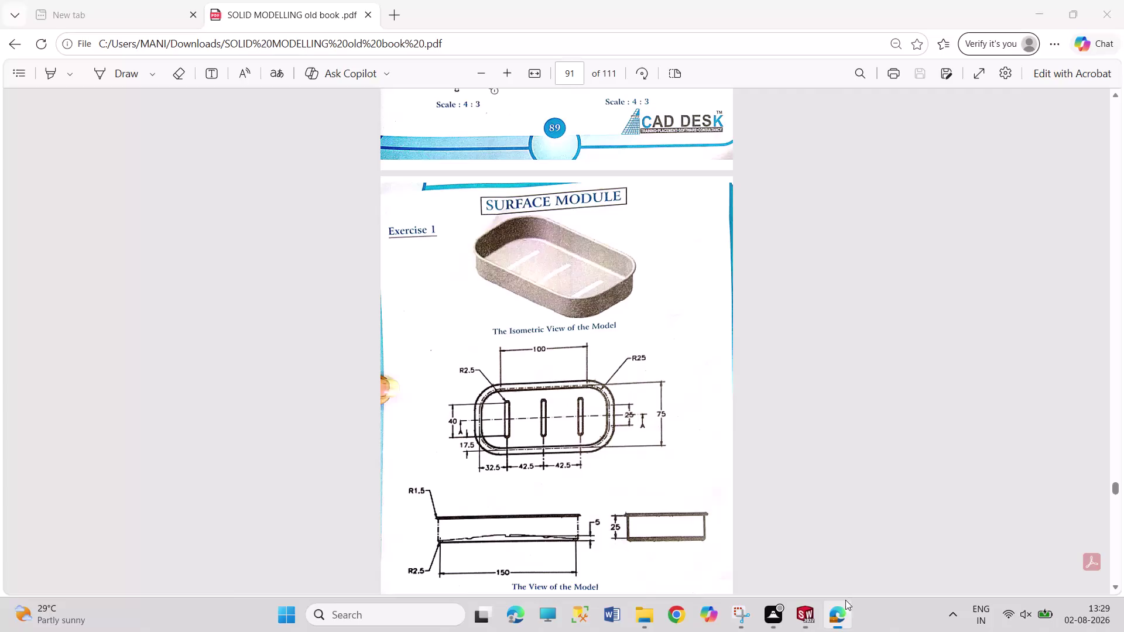
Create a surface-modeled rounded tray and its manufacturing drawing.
Close the eccentric sheave drawing, assembly and part, then start a new document.
click(1103, 8)
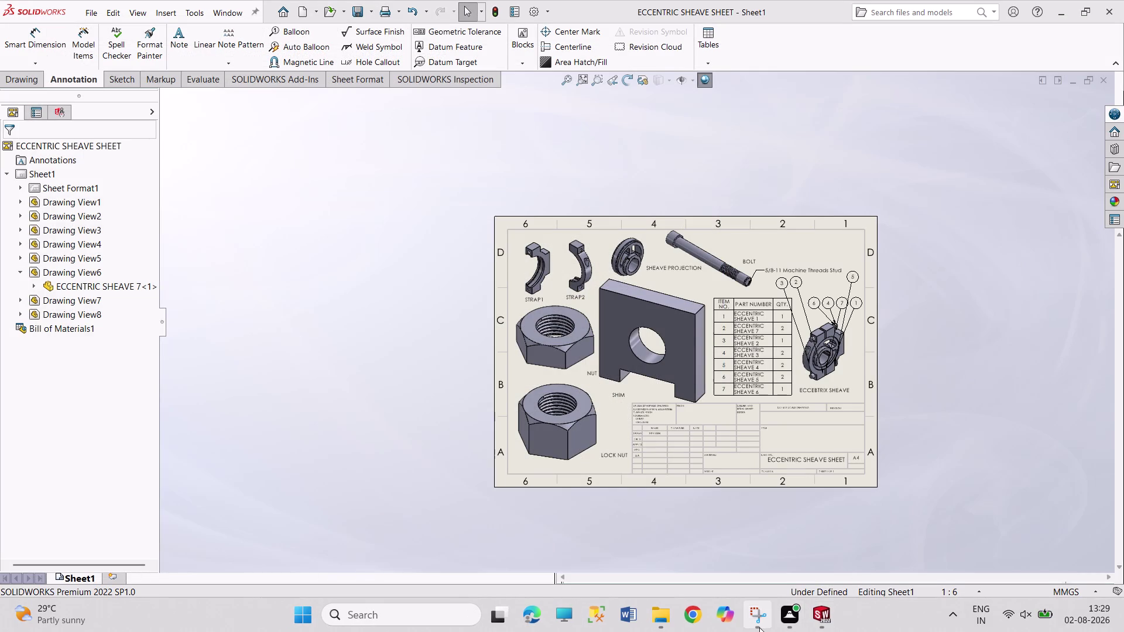
click(759, 627)
click(1001, 84)
click(1109, 78)
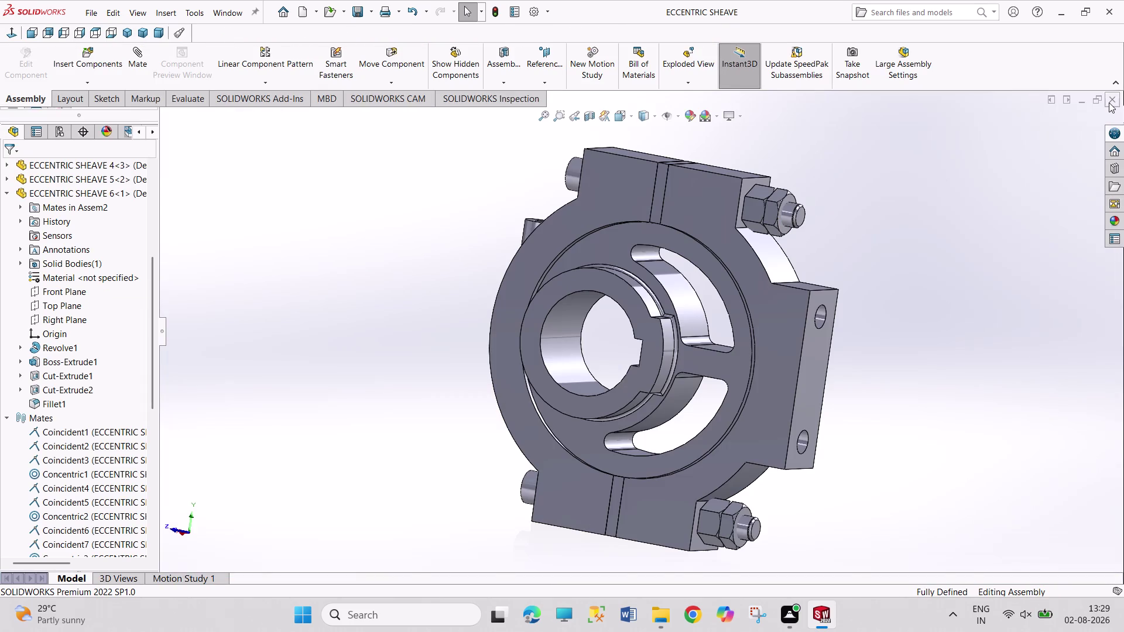
click(1108, 102)
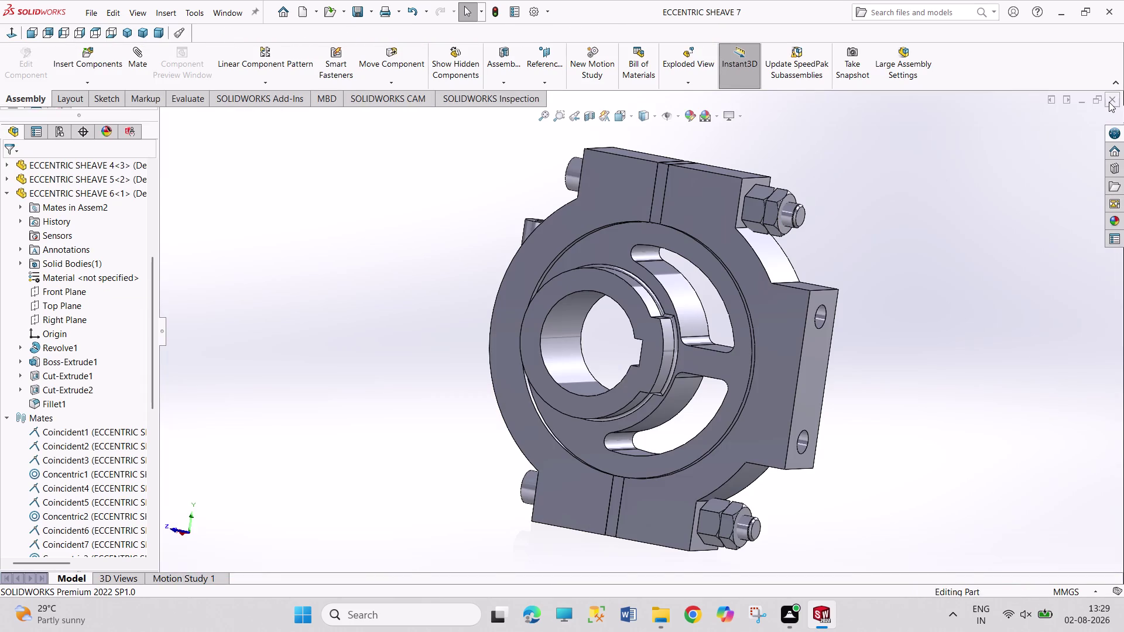
click(1108, 102)
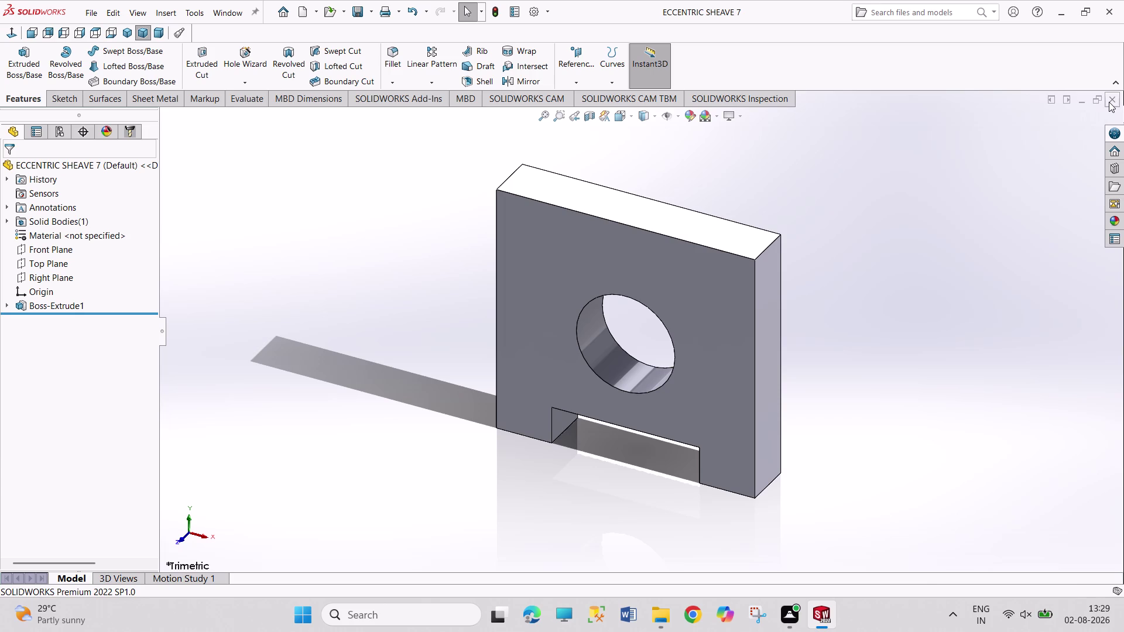
click(1108, 102)
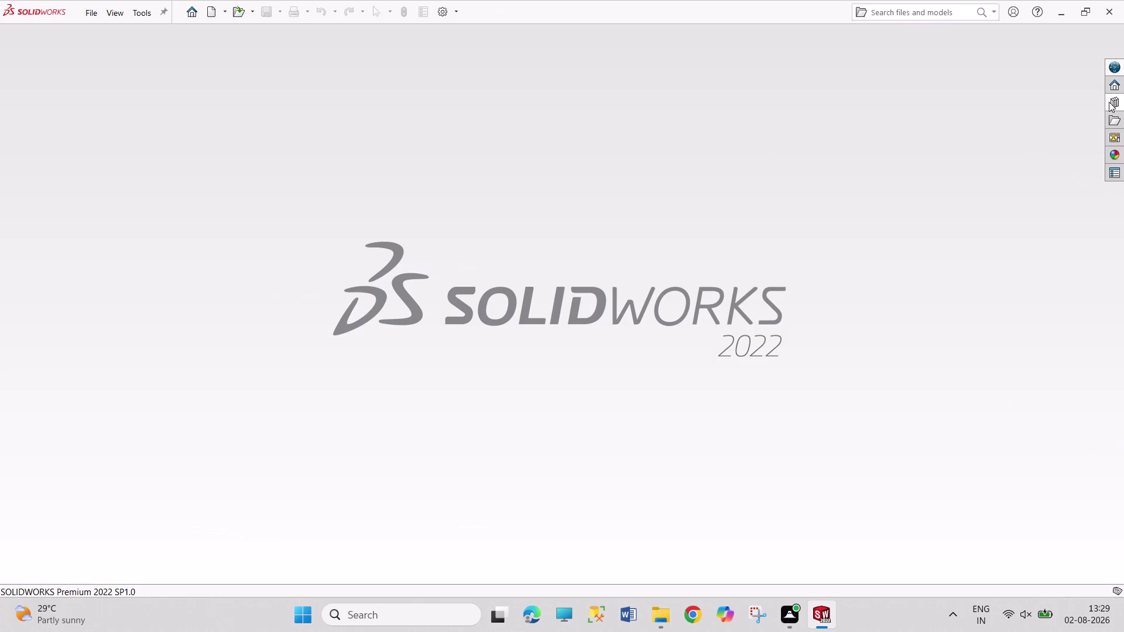
click(211, 15)
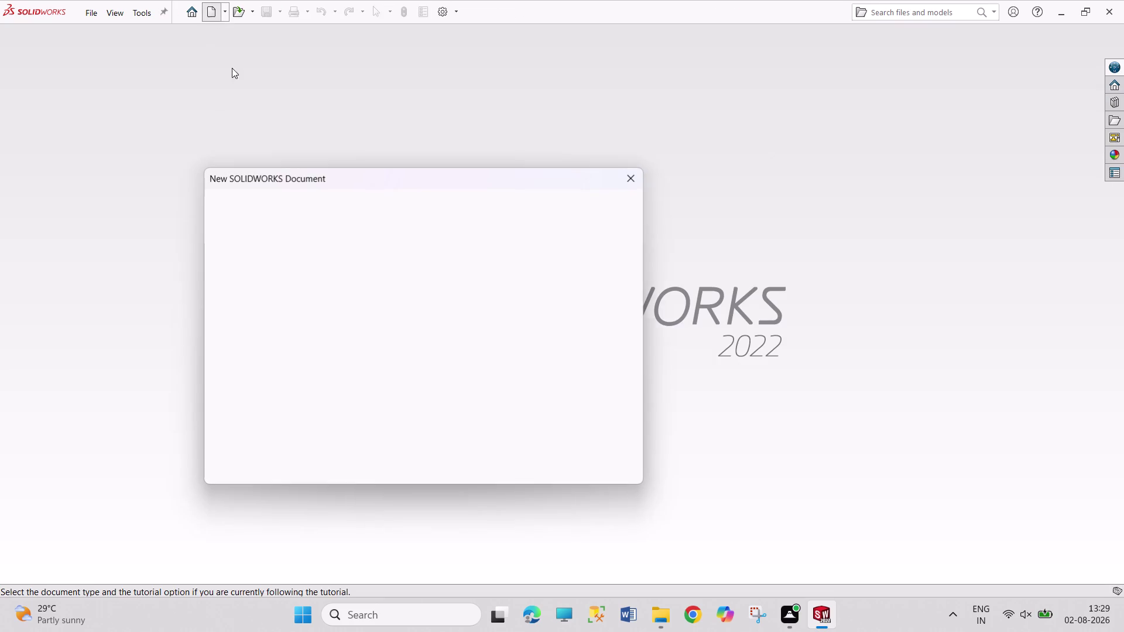
Create Part13 as a new part and begin a sketch on its Top Plane.
click(287, 292)
click(492, 459)
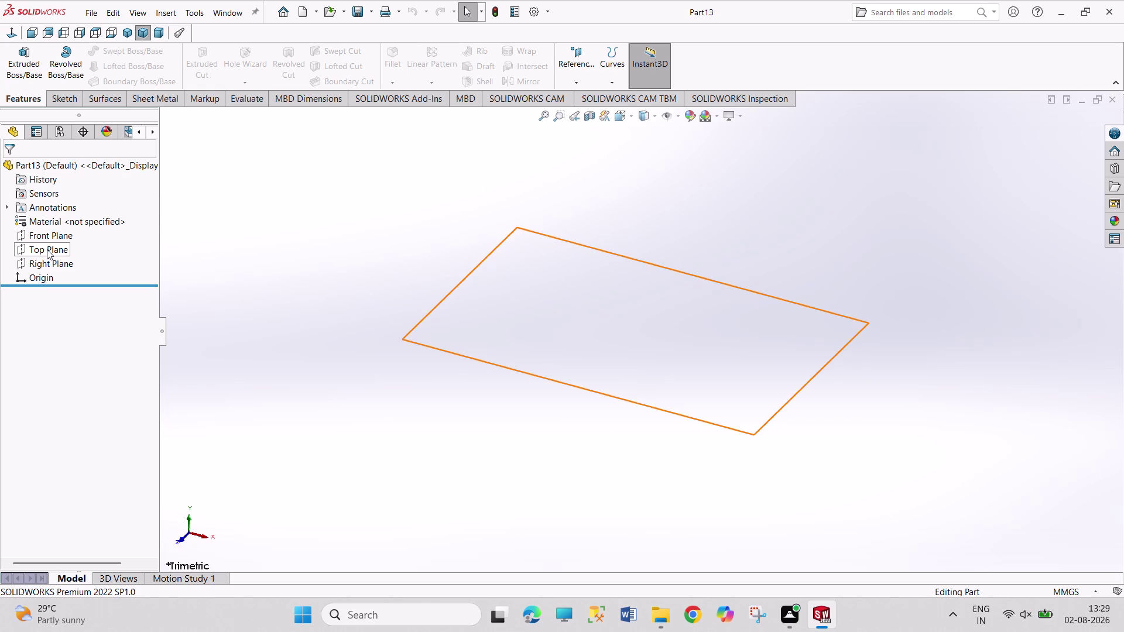
click(47, 249)
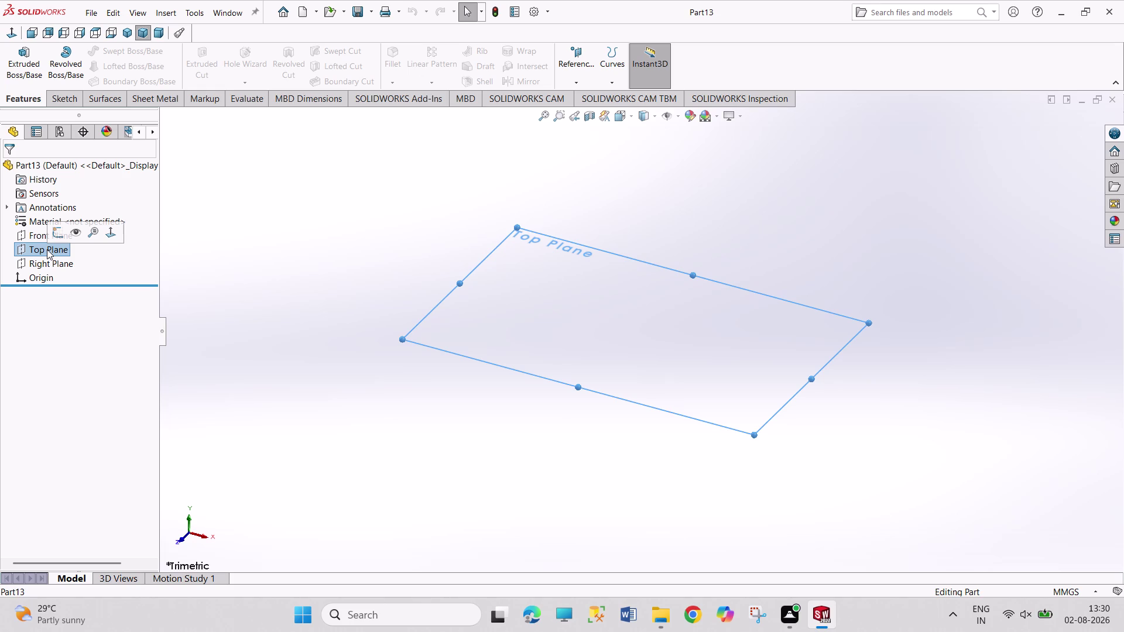
click(60, 232)
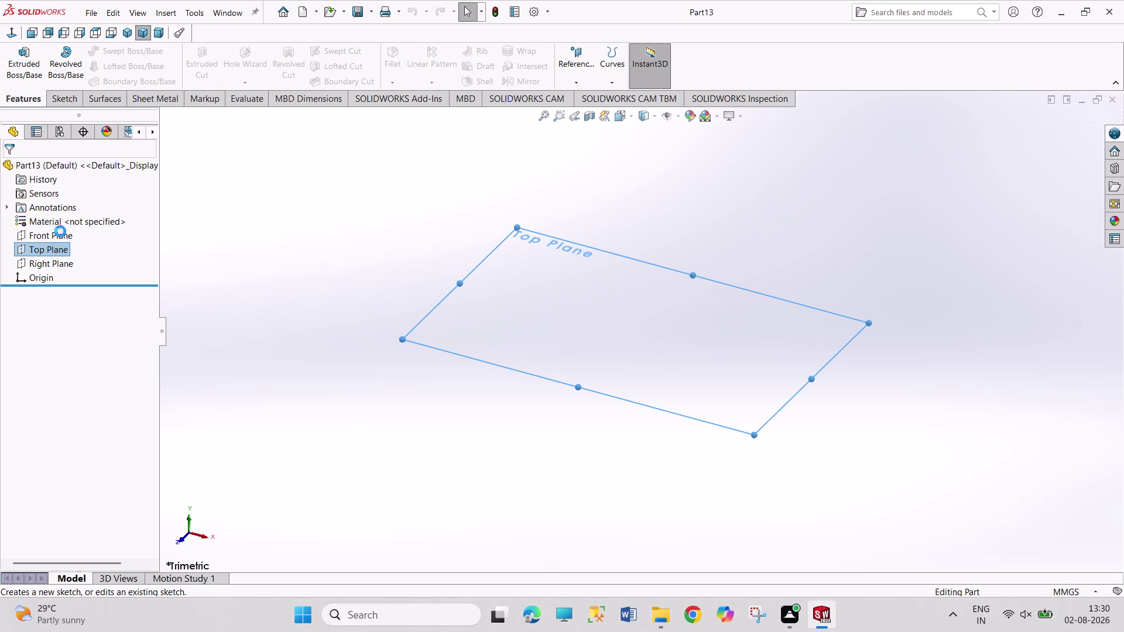
click(113, 69)
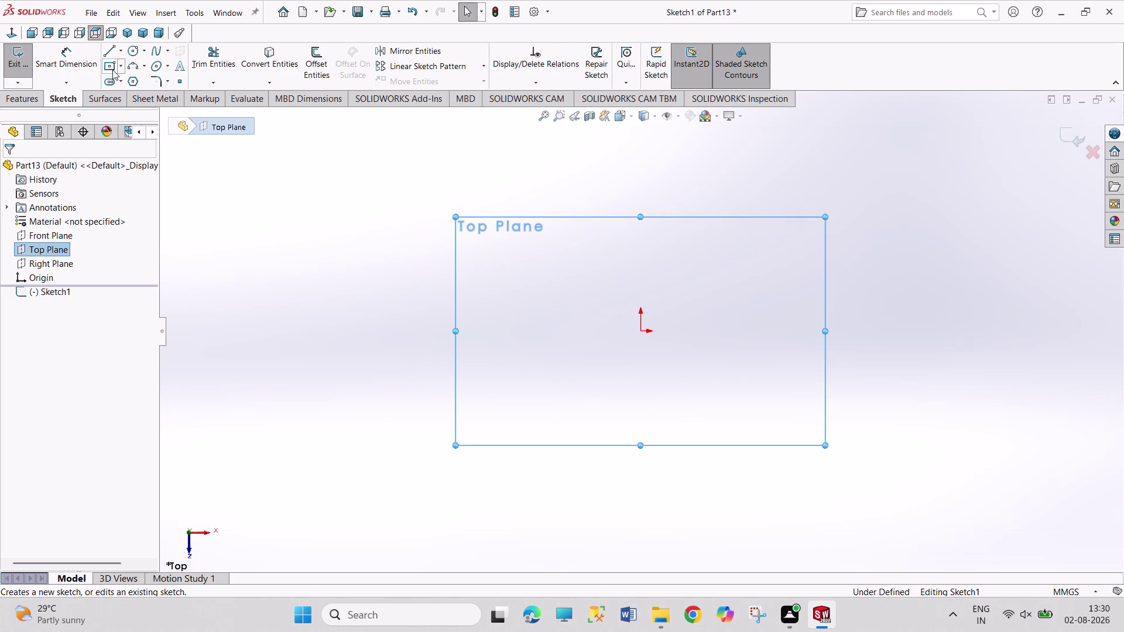
Draw a center rectangle from the origin and dimension its bottom edge 150 mm.
click(638, 330)
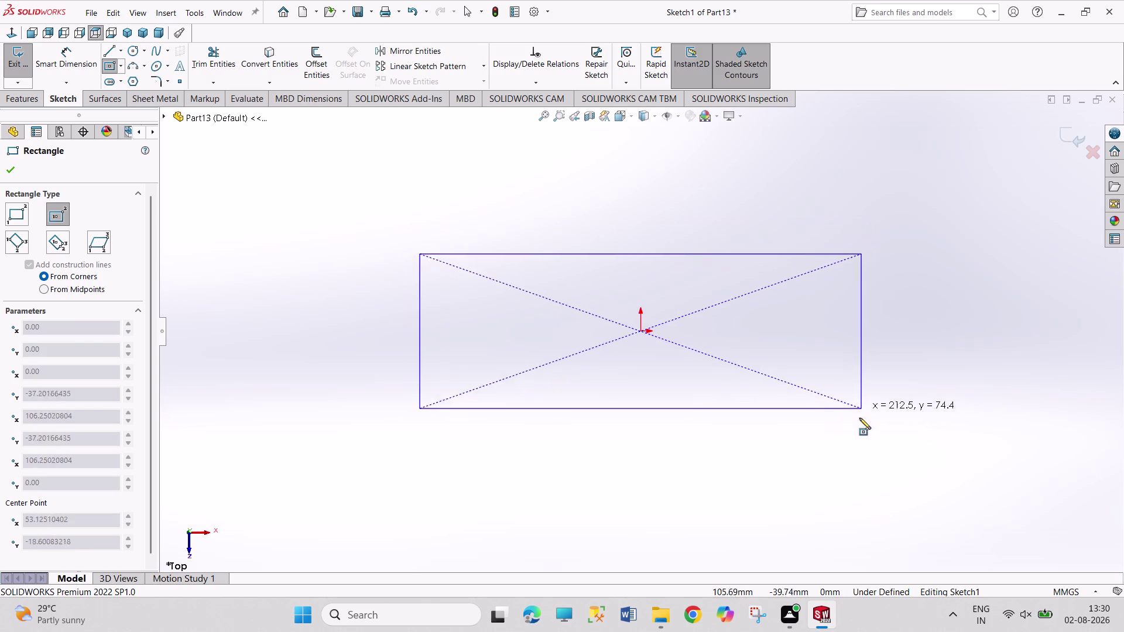
click(853, 438)
right_drag(711, 497, 714, 435)
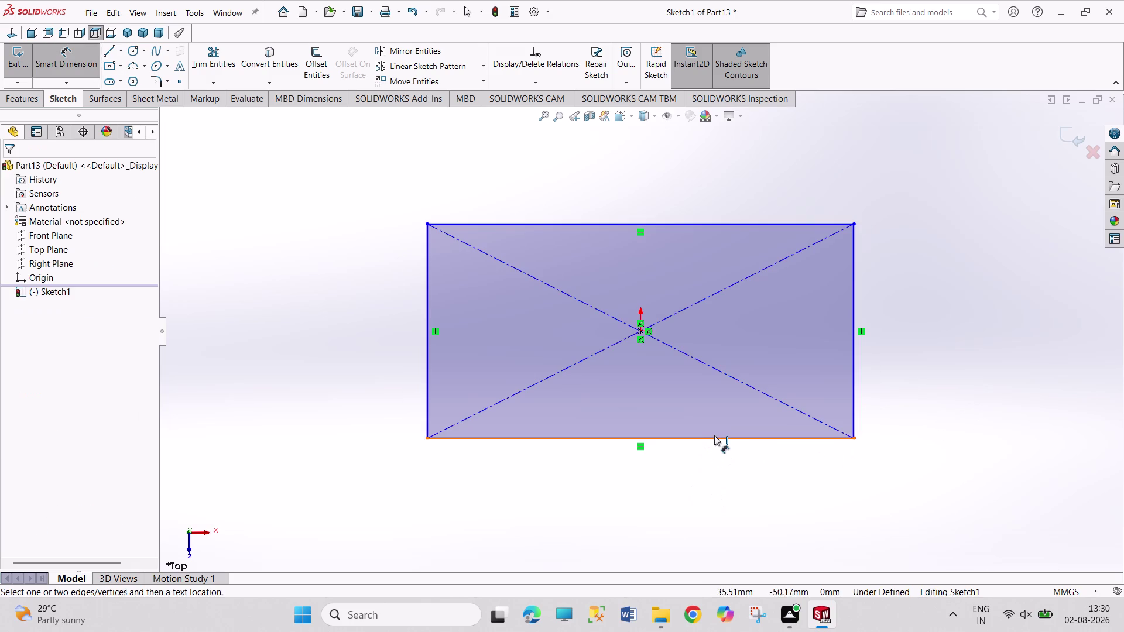
drag(707, 435, 706, 443)
click(706, 465)
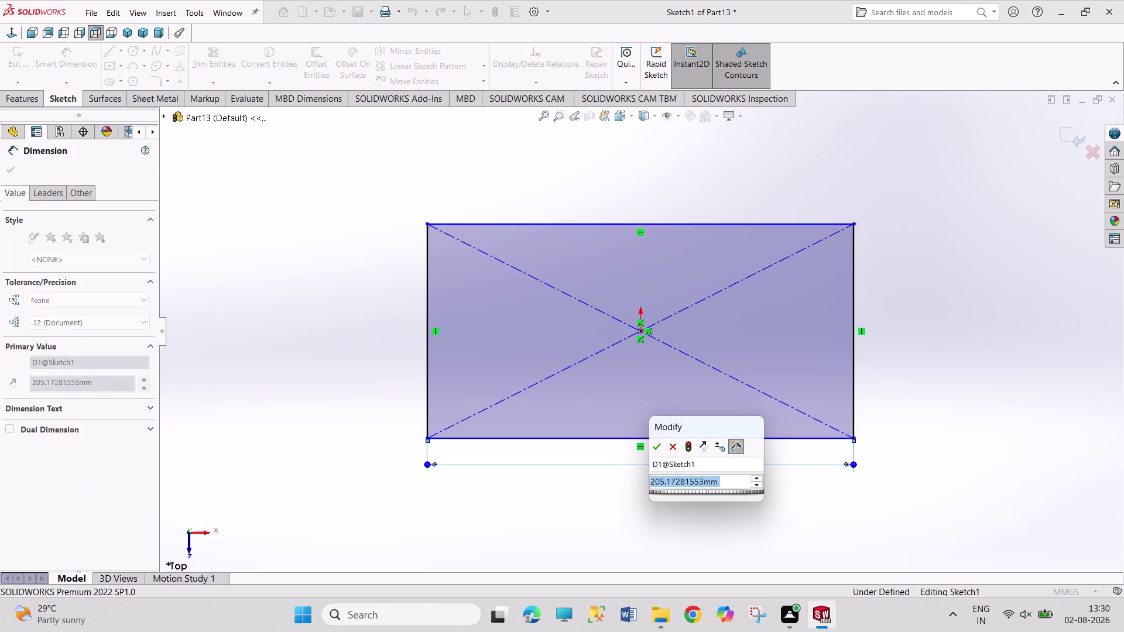
key(1)
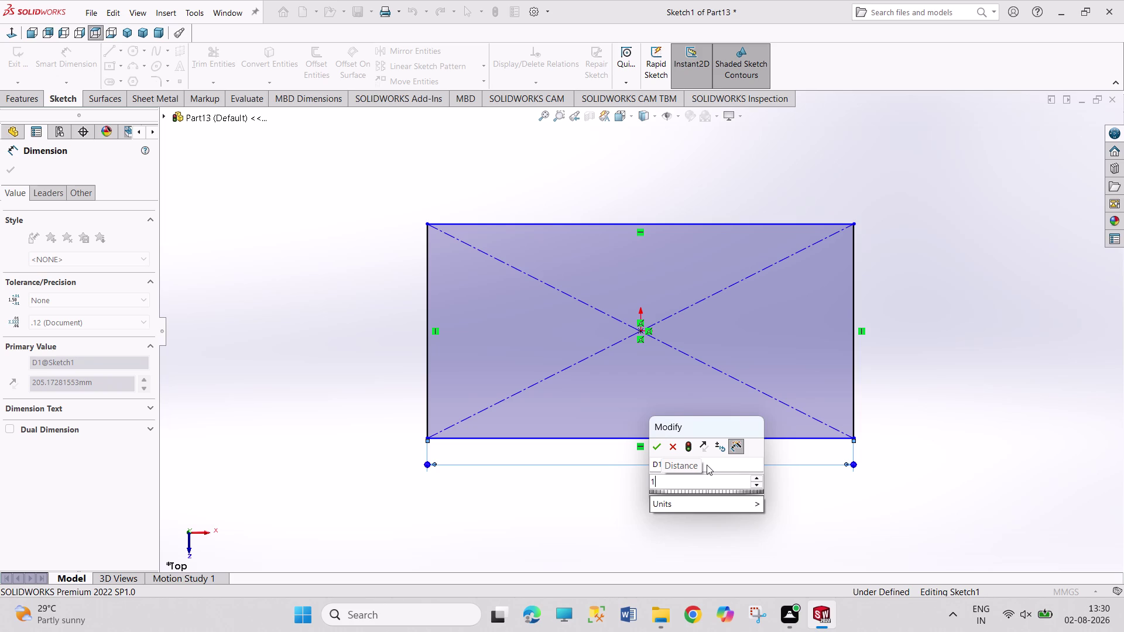
text(50)
key(Return)
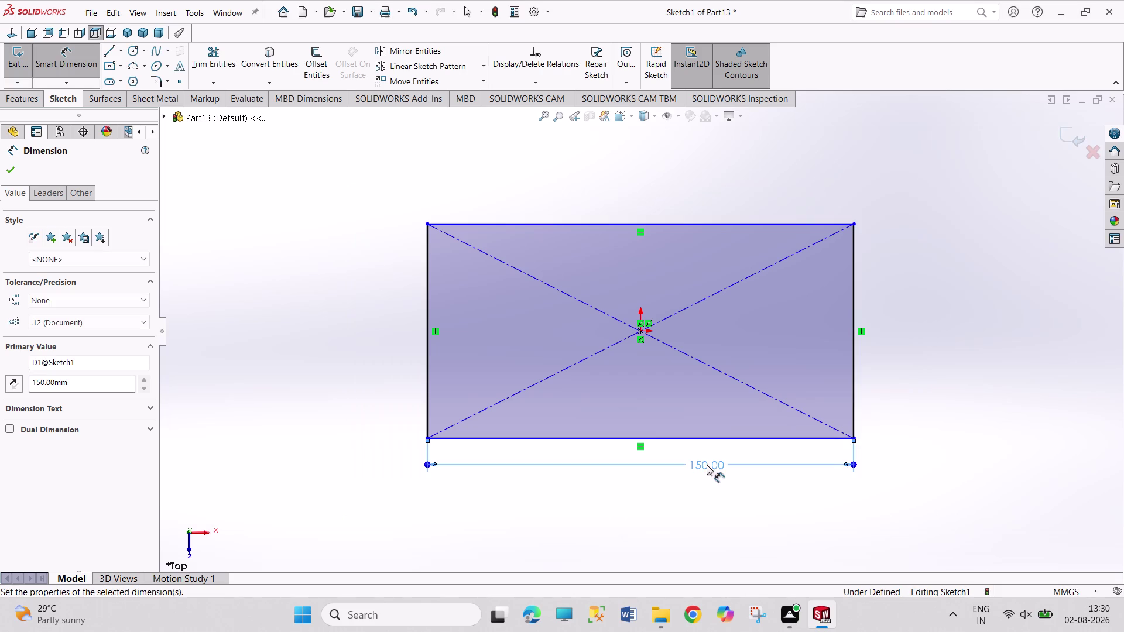
Dimension the rectangle's right edge 75 mm, fully defining Sketch1.
click(855, 392)
click(891, 368)
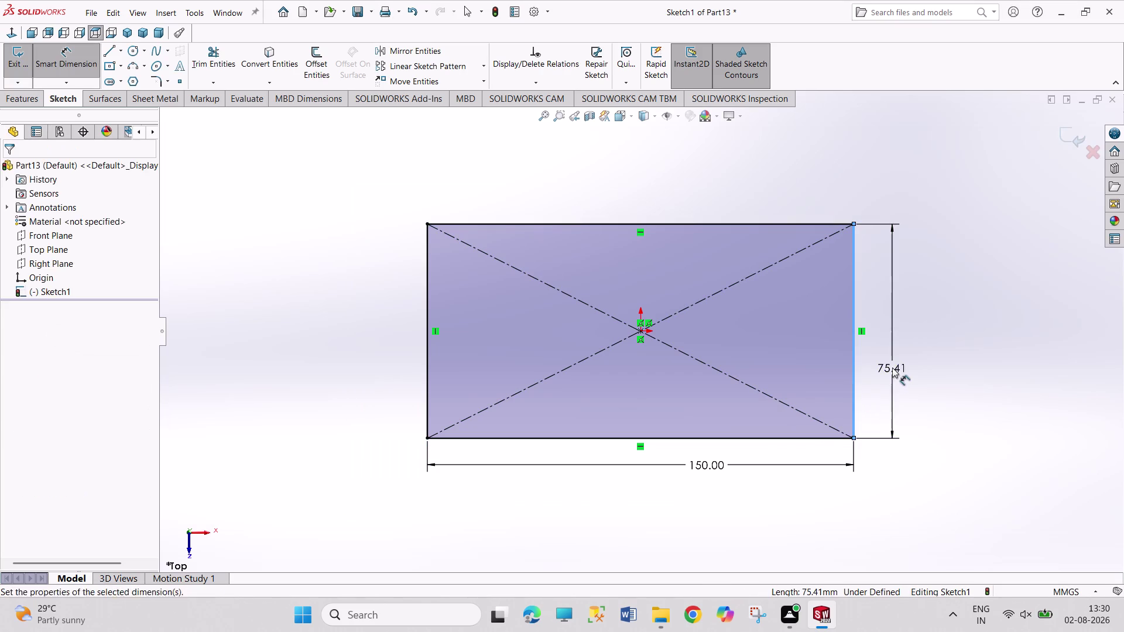
text(75)
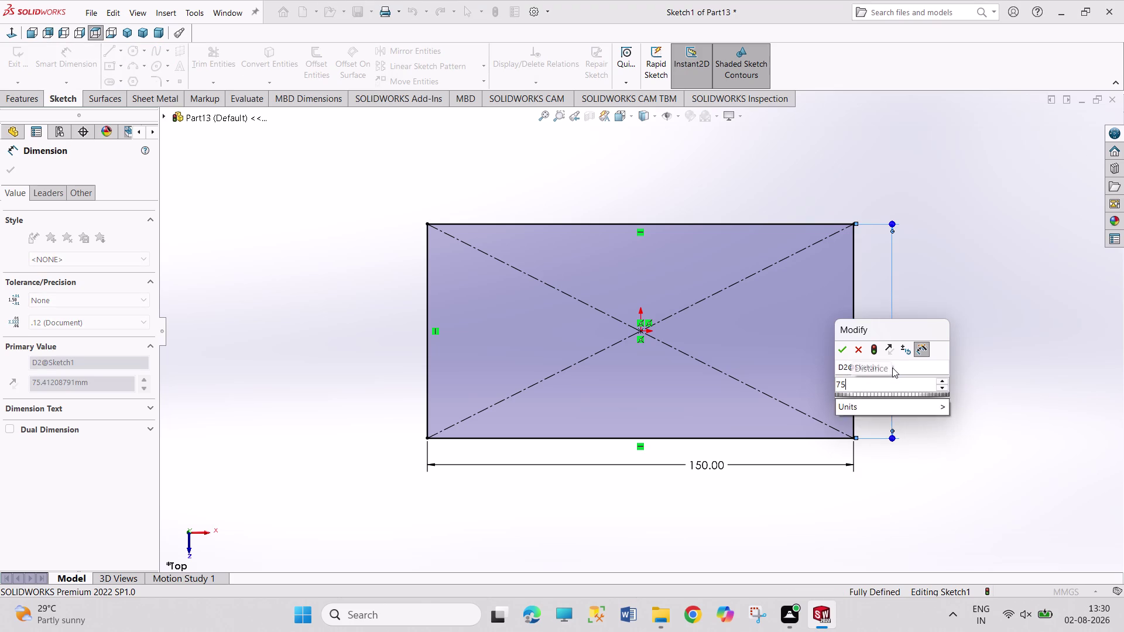
key(Return)
right_click(1012, 268)
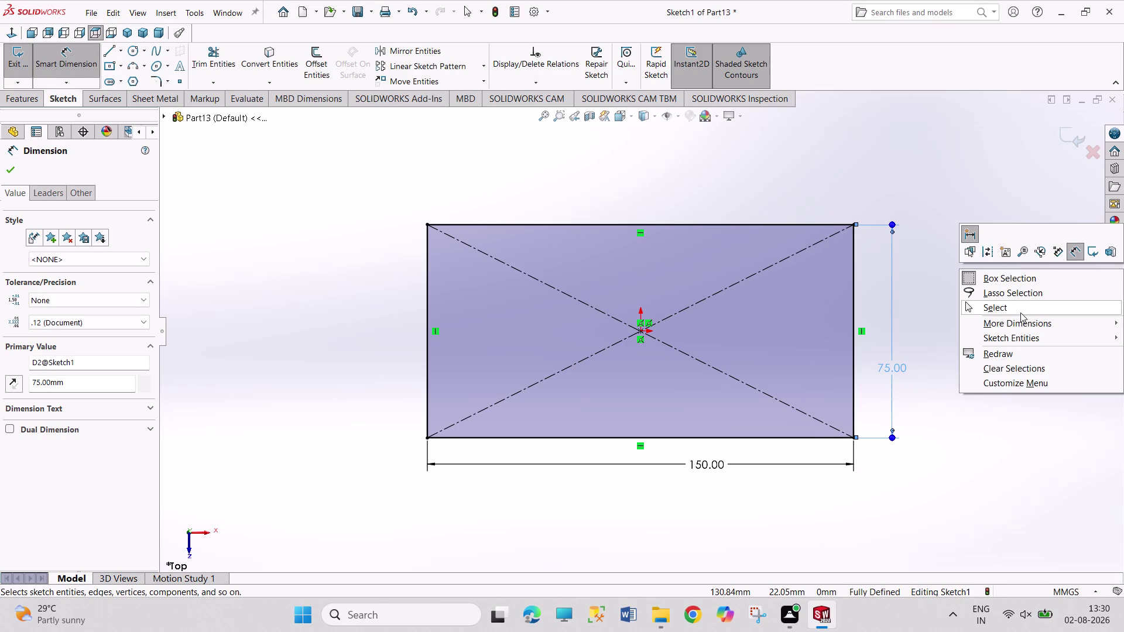
click(1020, 312)
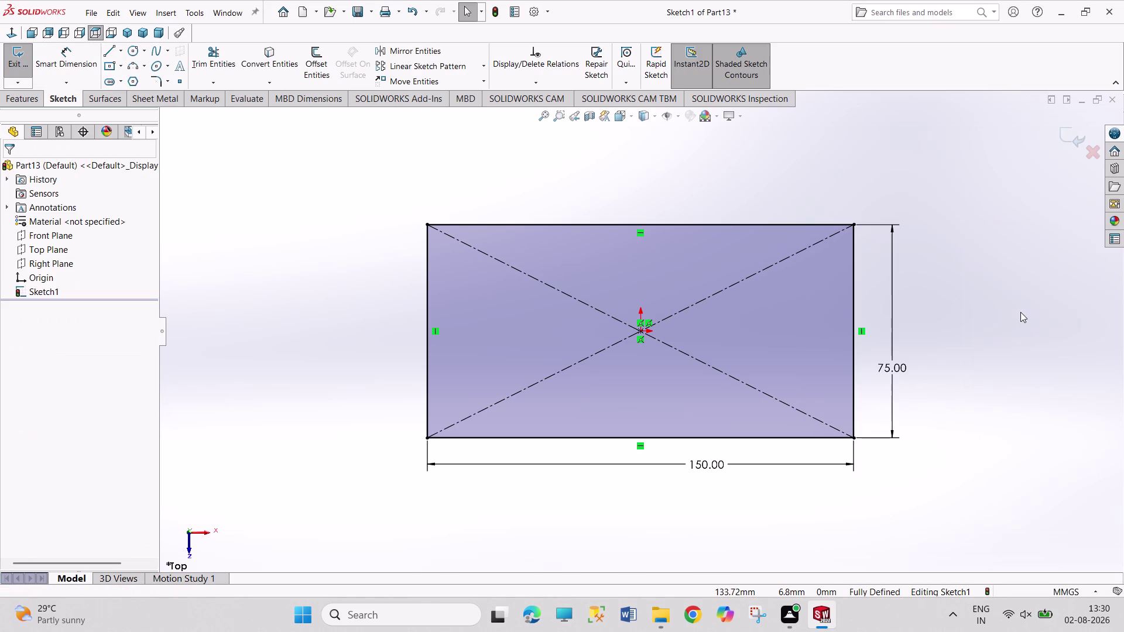
click(156, 78)
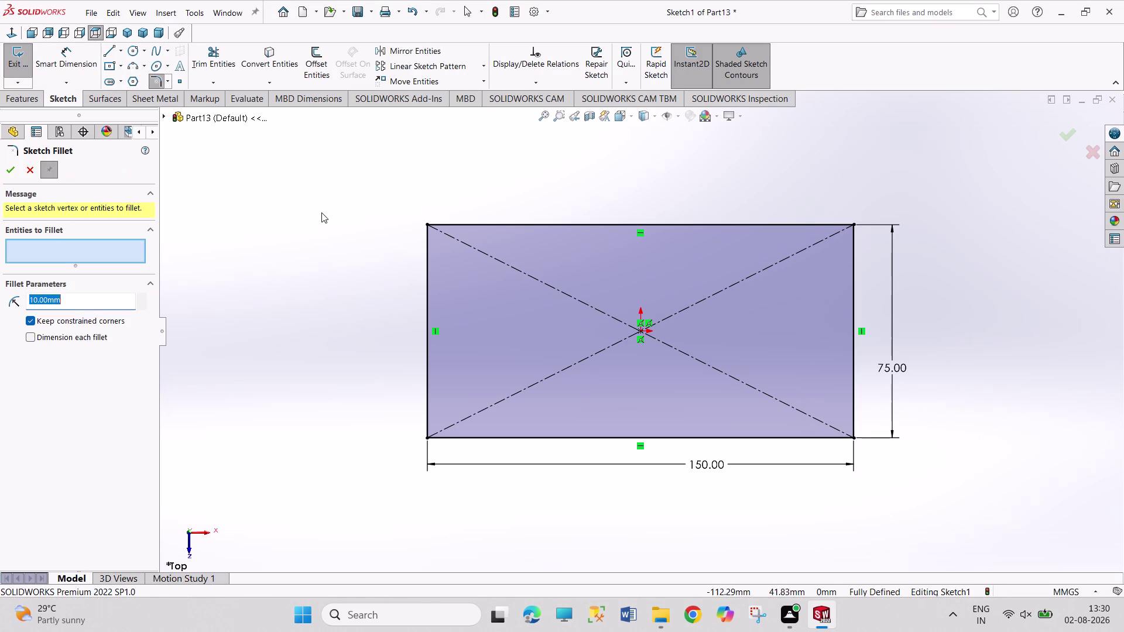
Fillet all four rectangle corners at 25 mm radius and exit Sketch1.
text(25)
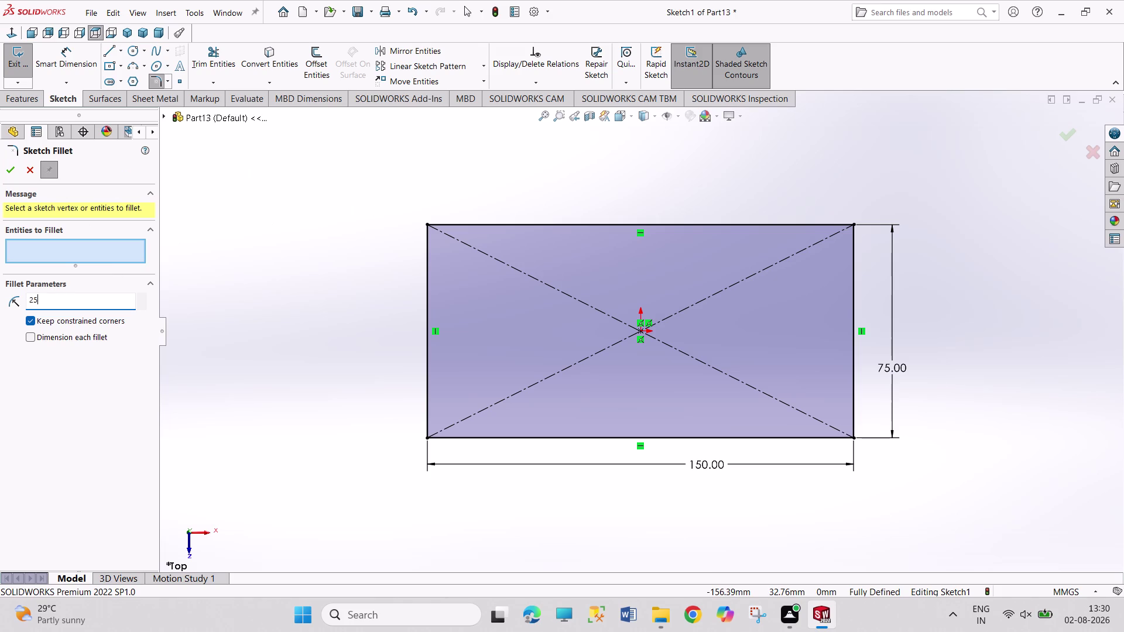
key(Return)
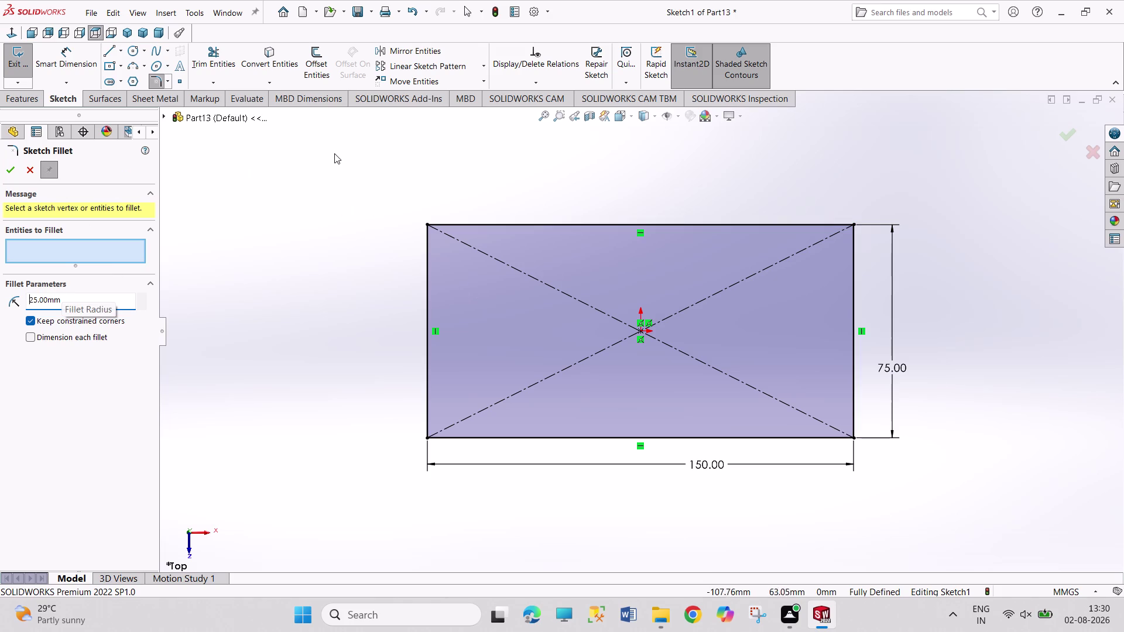
drag(337, 156, 998, 503)
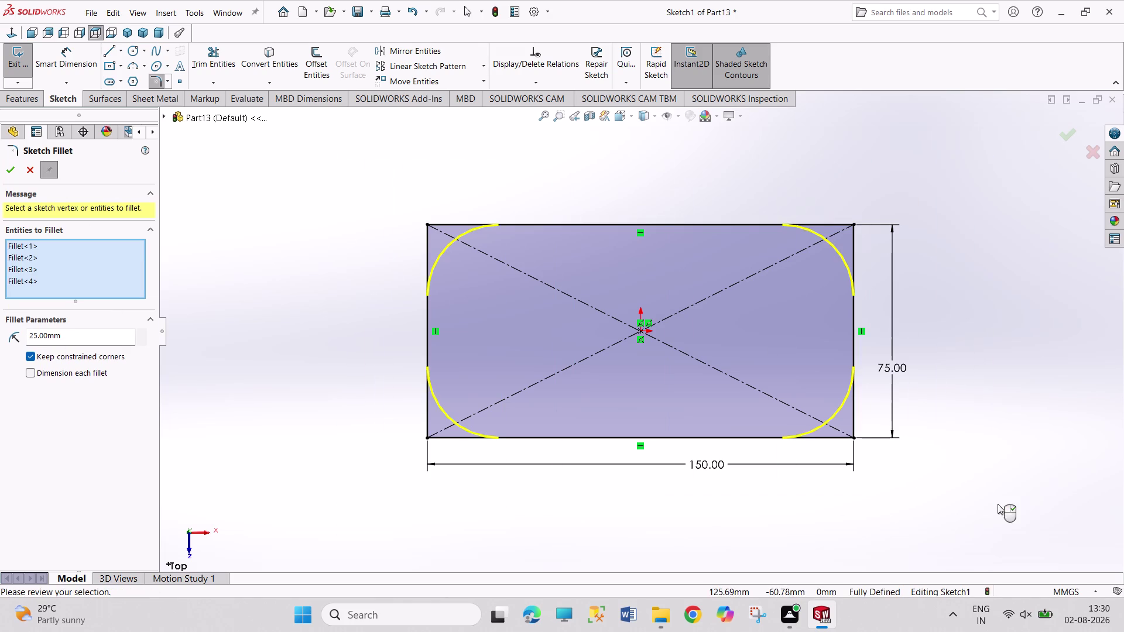
click(7, 163)
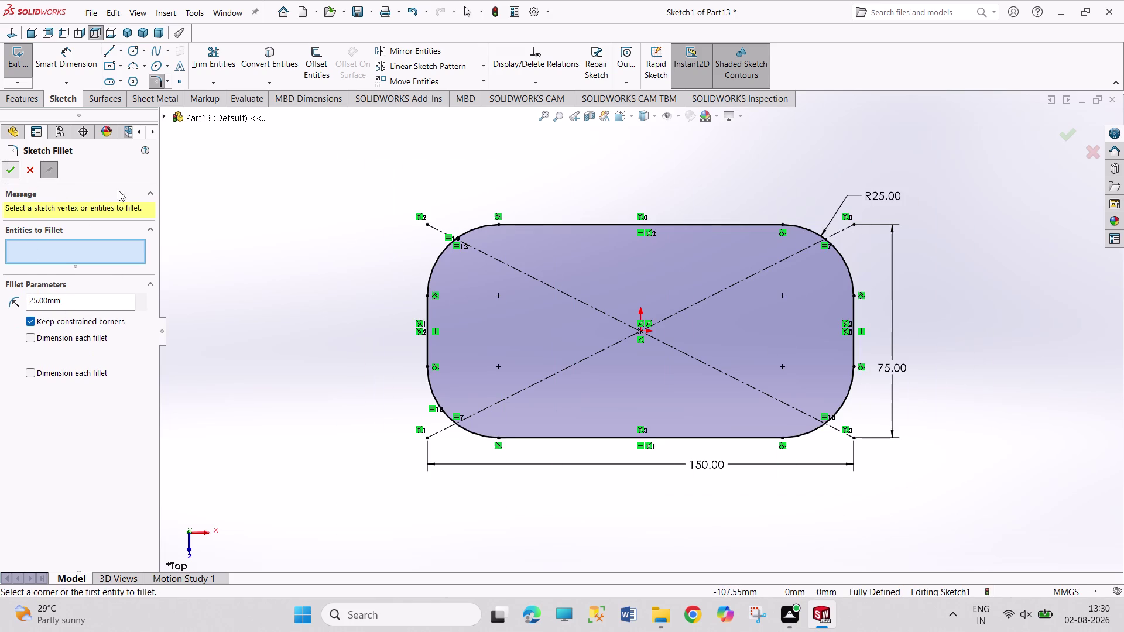
click(252, 202)
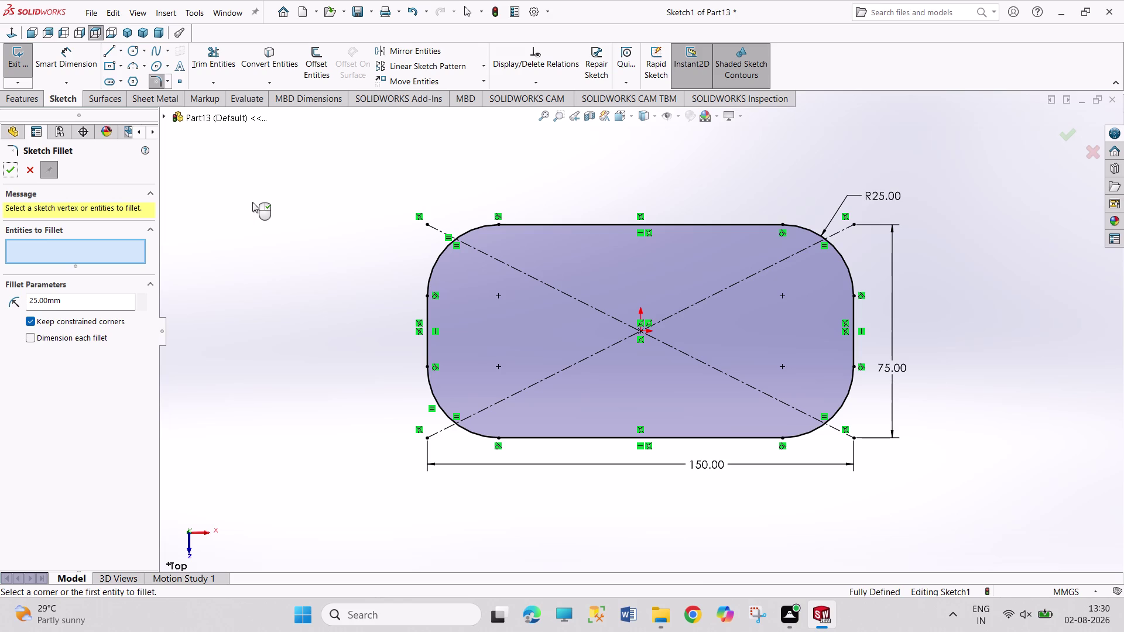
click(24, 56)
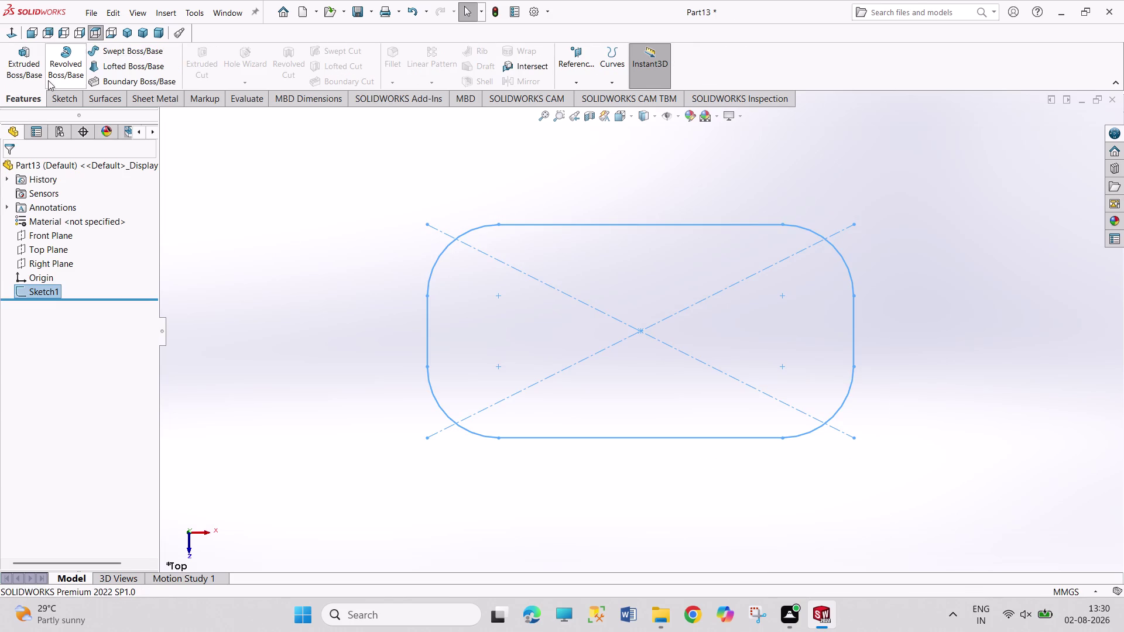
Extrude Sketch1 as a 25 mm surface, creating Surface-Extrude1.
click(109, 103)
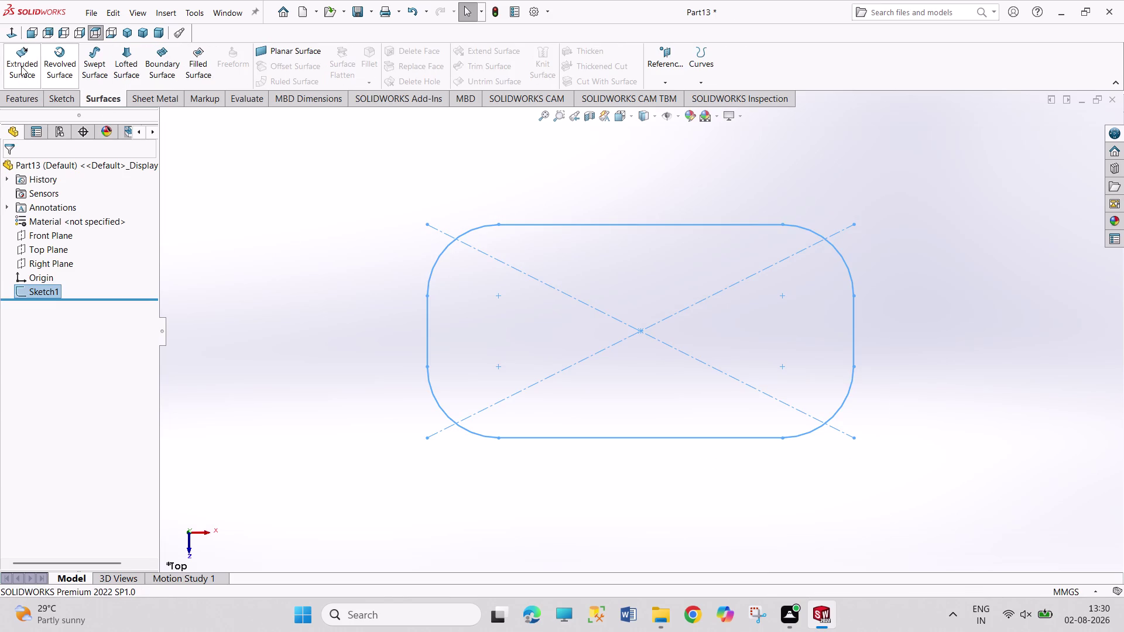
click(21, 67)
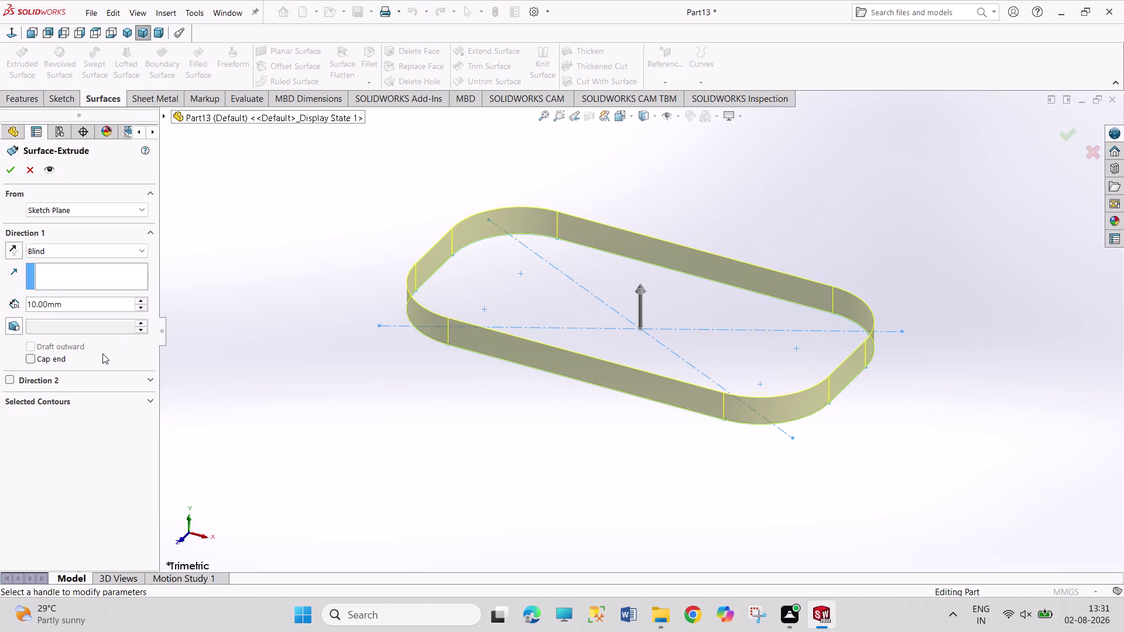
click(70, 304)
drag(71, 305, 0, 305)
click(83, 296)
drag(74, 303, 16, 302)
text(25)
key(Return)
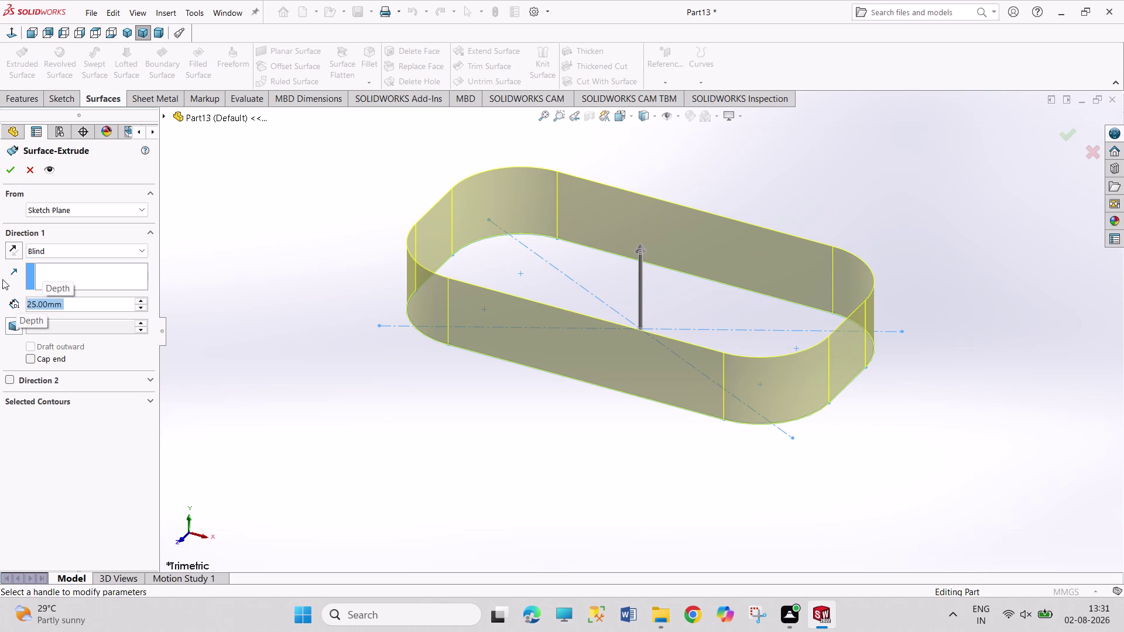
click(4, 170)
Orbit the model to inspect the open rounded wall from the side.
click(219, 340)
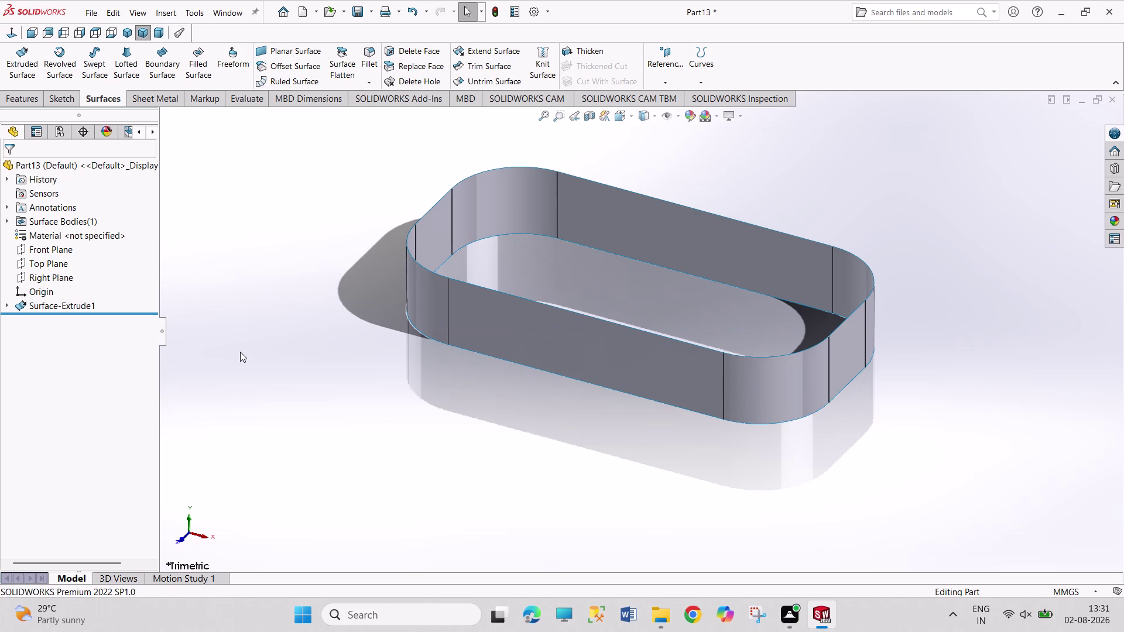
middle_drag(373, 435, 375, 341)
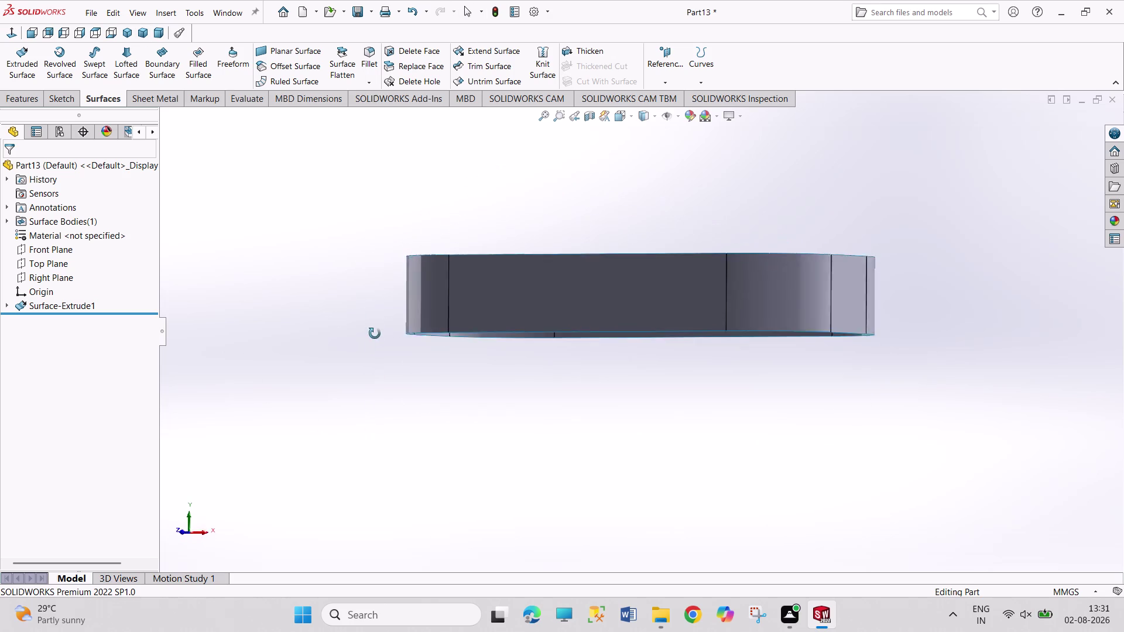
middle_drag(375, 341, 367, 282)
middle_drag(392, 383, 383, 339)
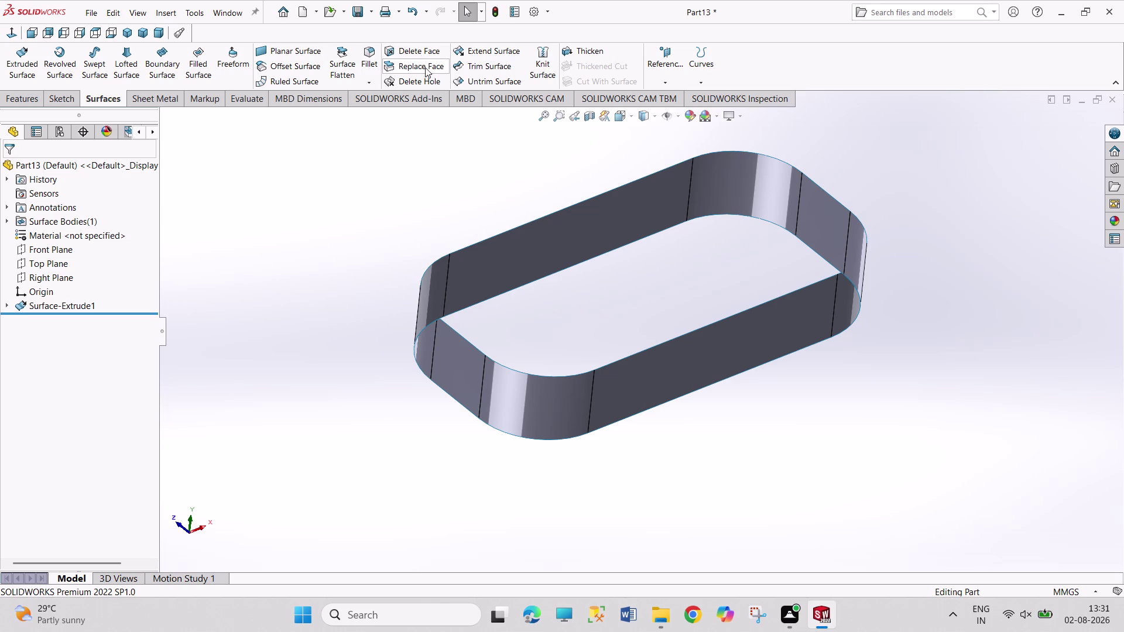
click(282, 49)
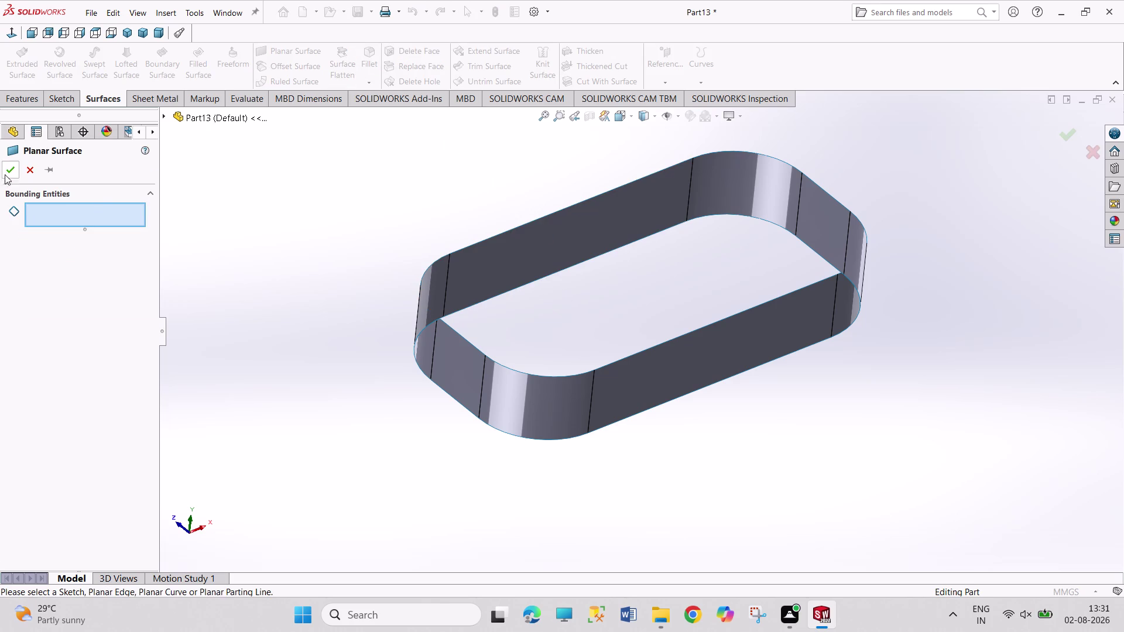
Abandon the planar and freeform surface attempts in favour of a Filled Surface.
click(24, 171)
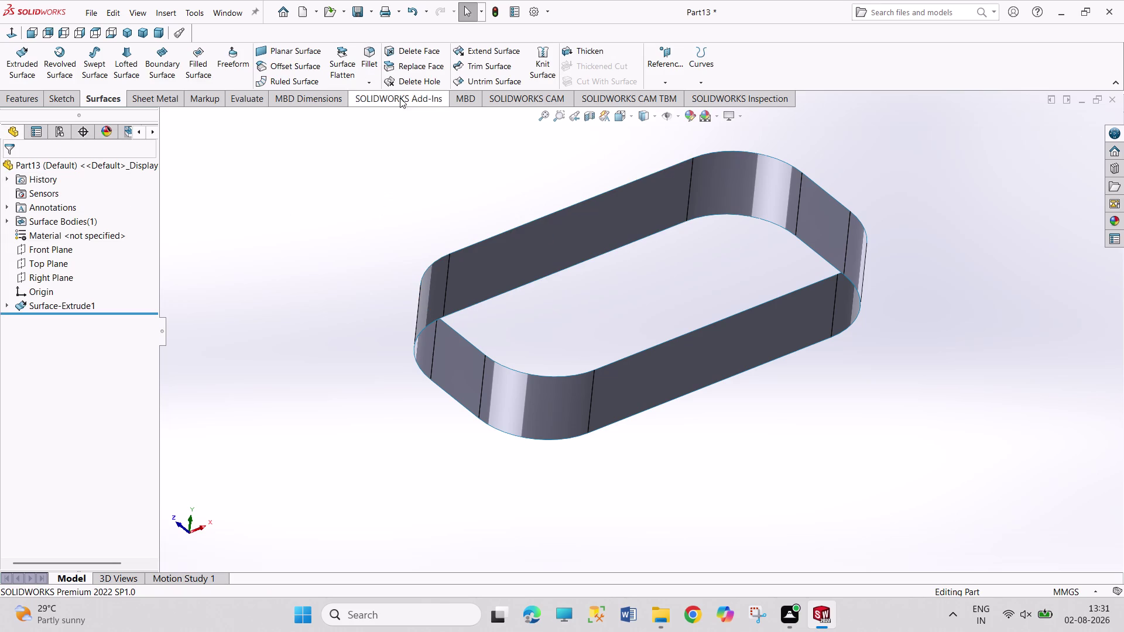
click(236, 61)
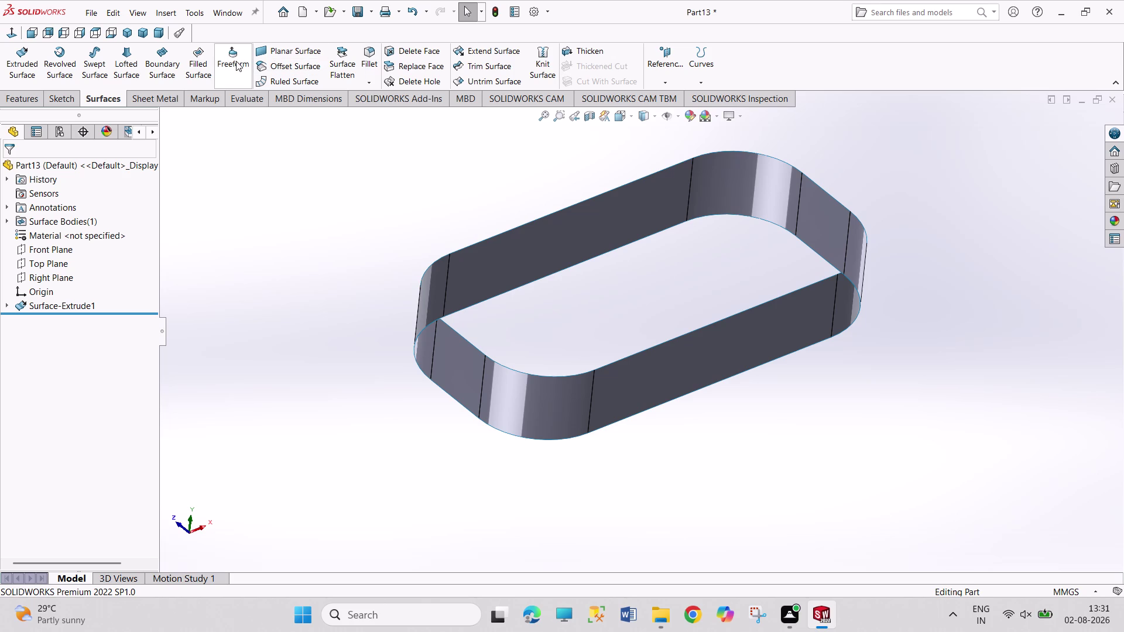
click(30, 170)
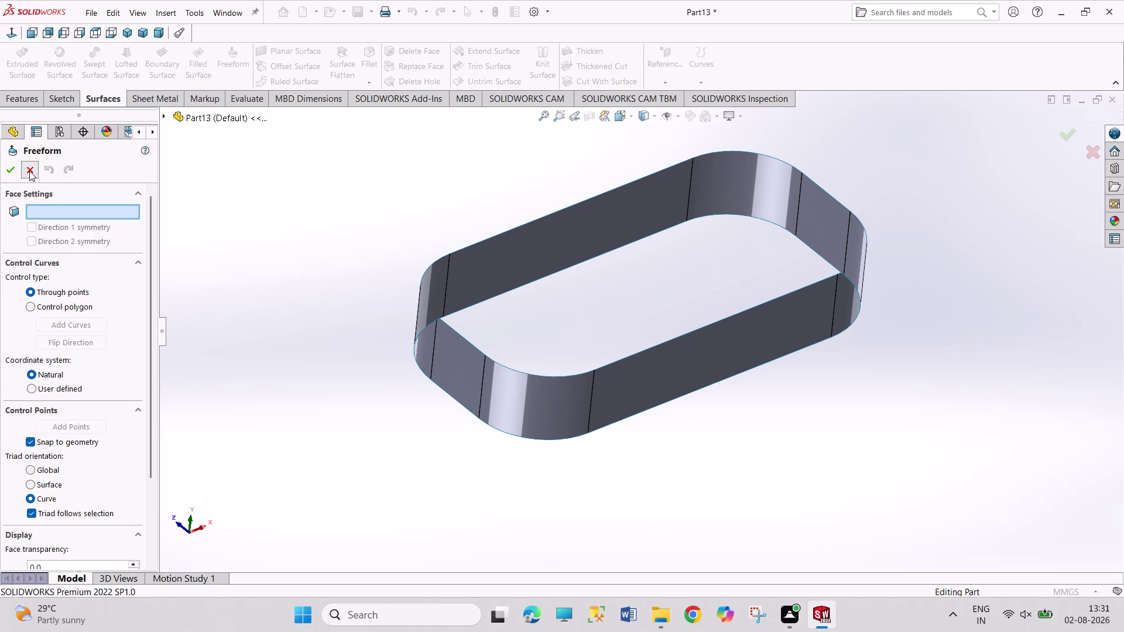
click(201, 65)
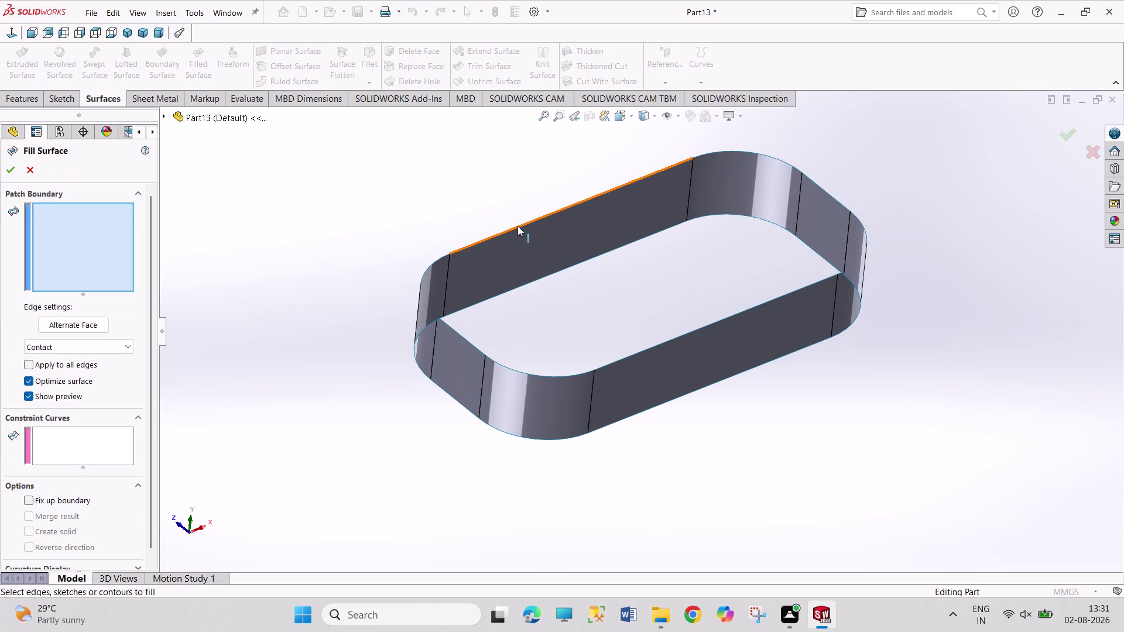
Cap the top opening with Surface-Fill1 bounded by all eight top edges.
click(518, 226)
click(433, 264)
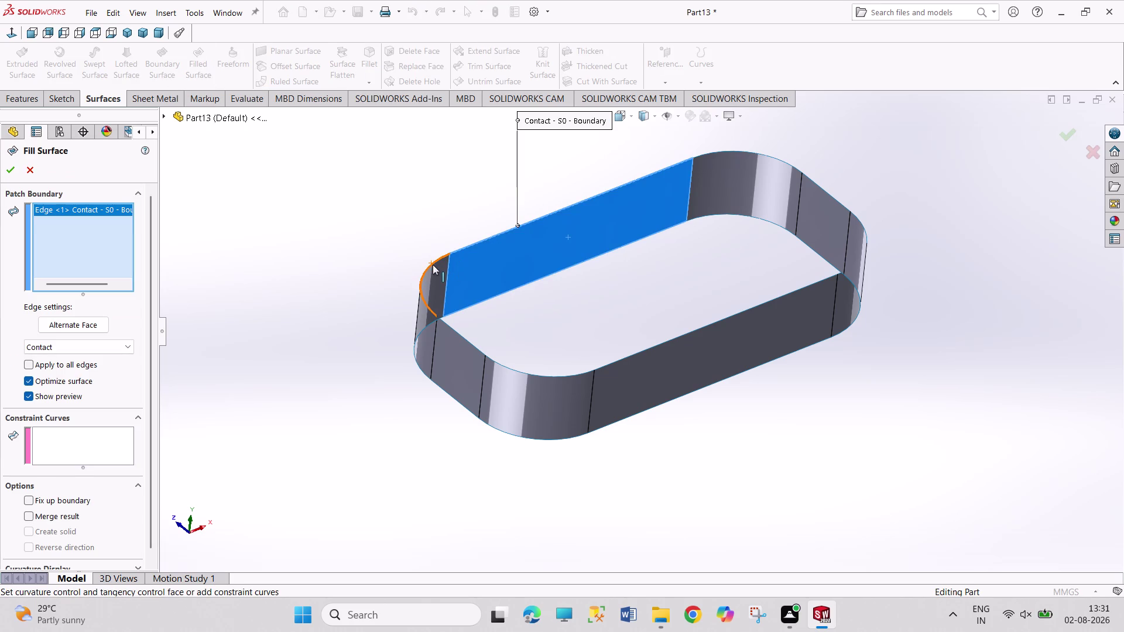
click(472, 345)
click(527, 375)
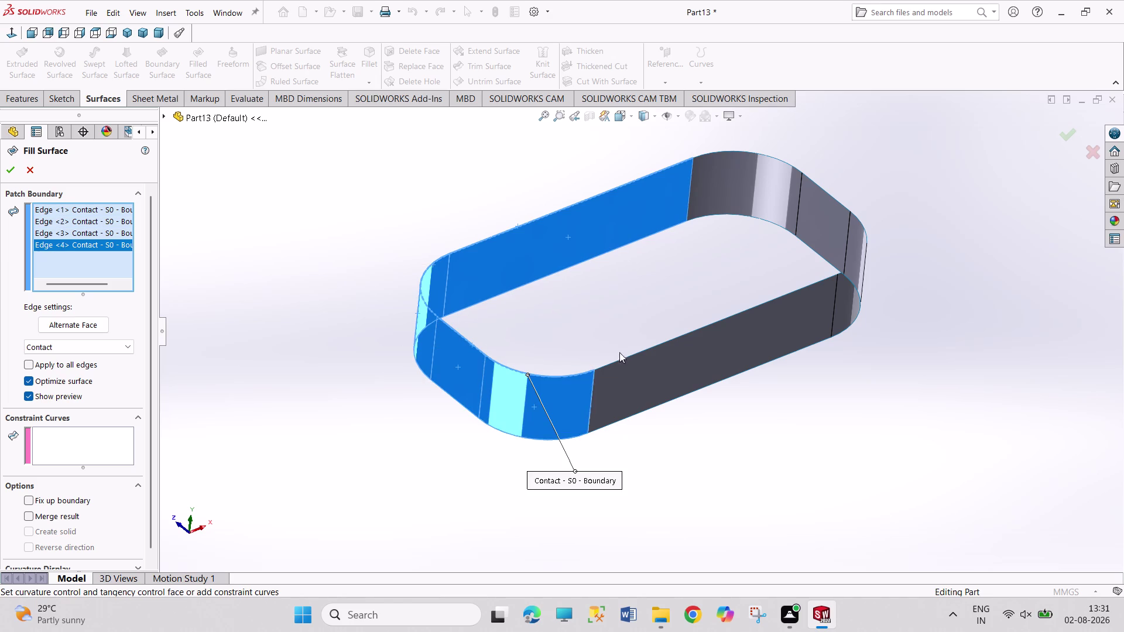
drag(629, 355, 638, 352)
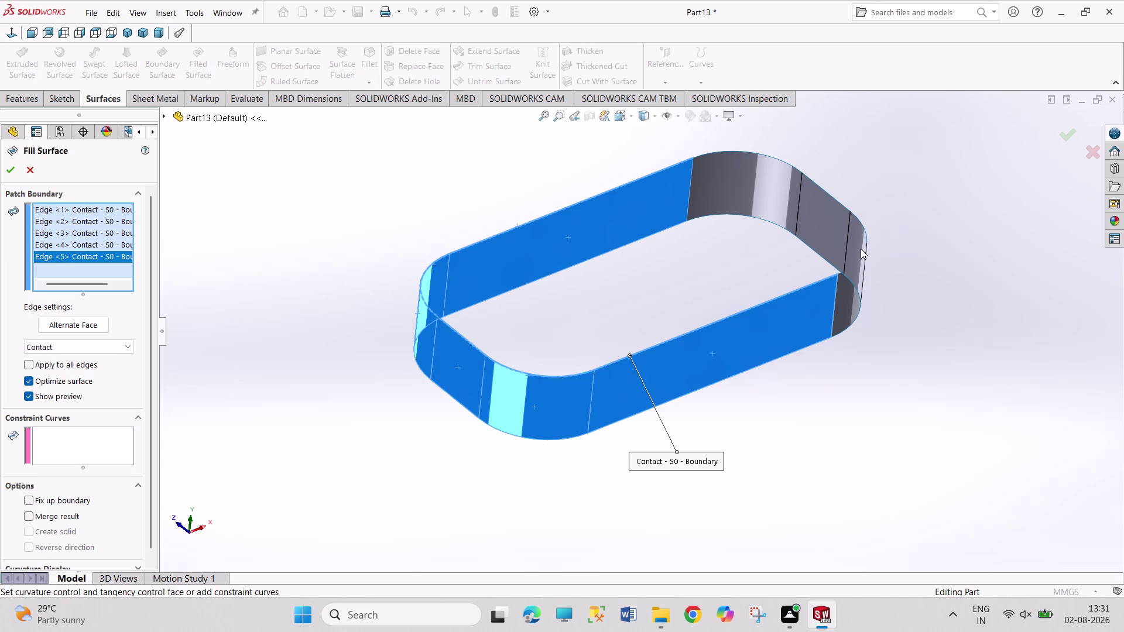
click(733, 151)
click(825, 192)
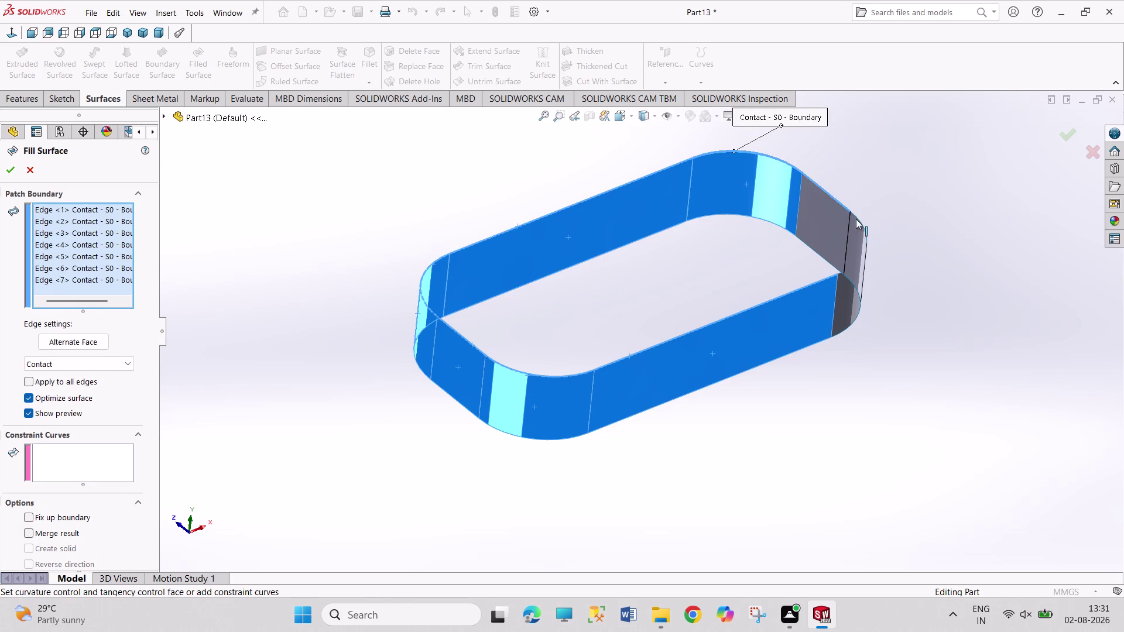
click(860, 223)
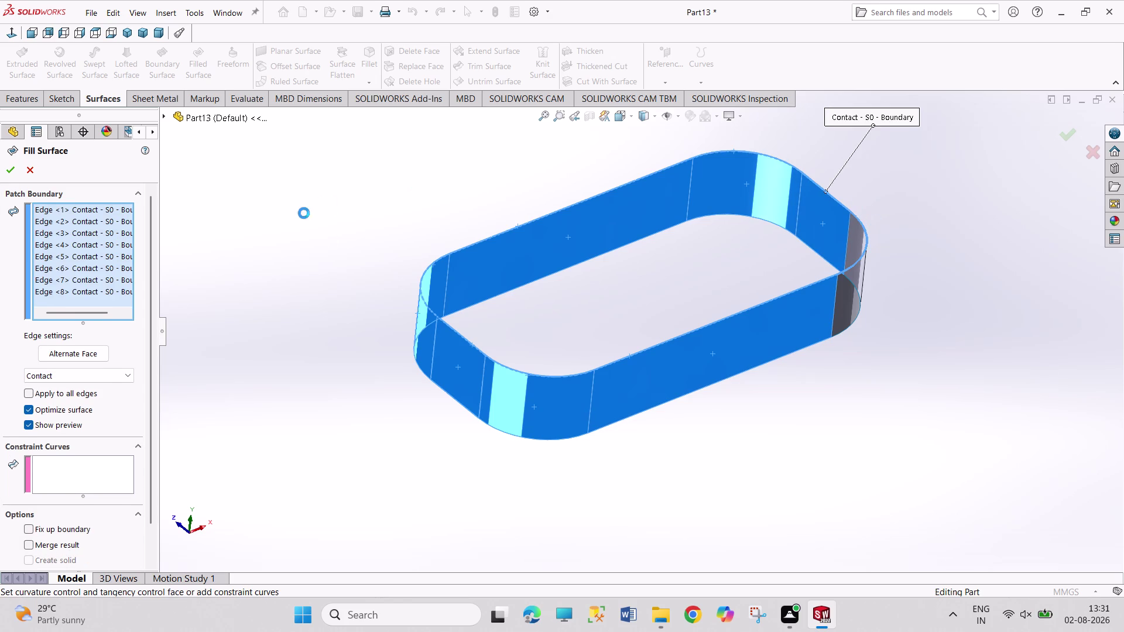
click(5, 170)
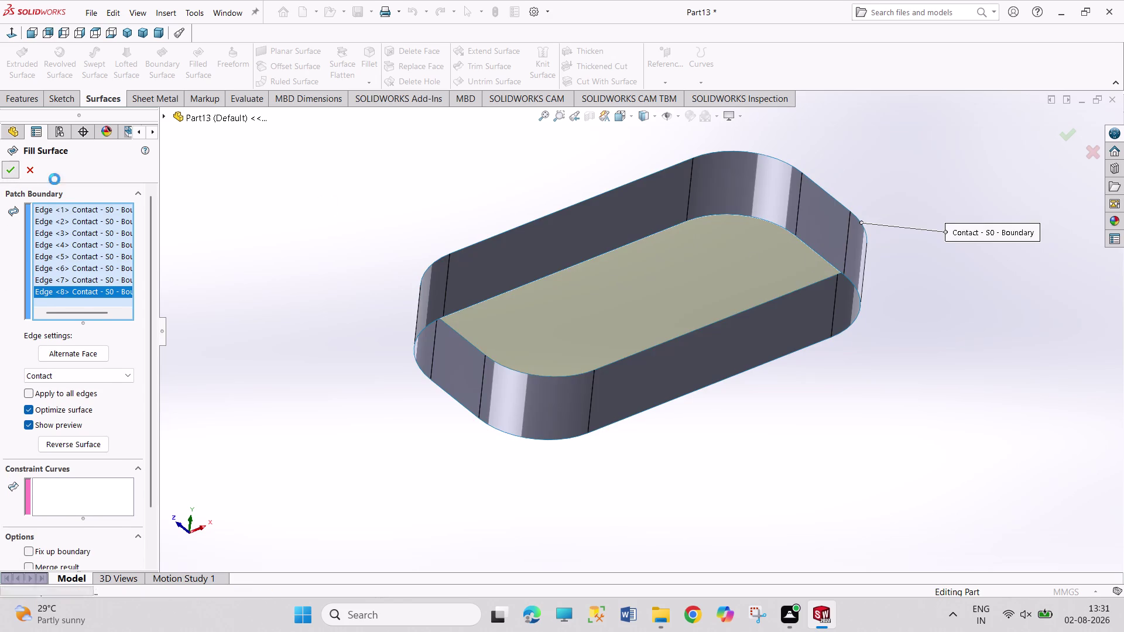
click(273, 220)
Inspect the cap from several angles, return to isometric, and undo the fill.
middle_drag(446, 205, 470, 365)
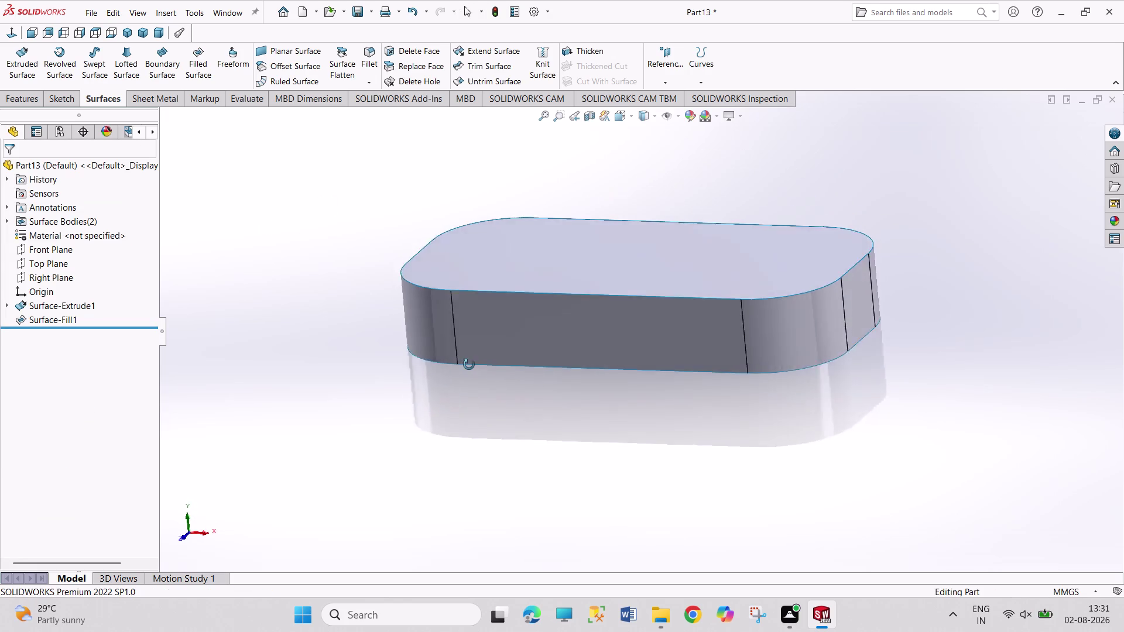
middle_drag(470, 365, 452, 342)
scroll(down, 3)
middle_drag(642, 383, 601, 179)
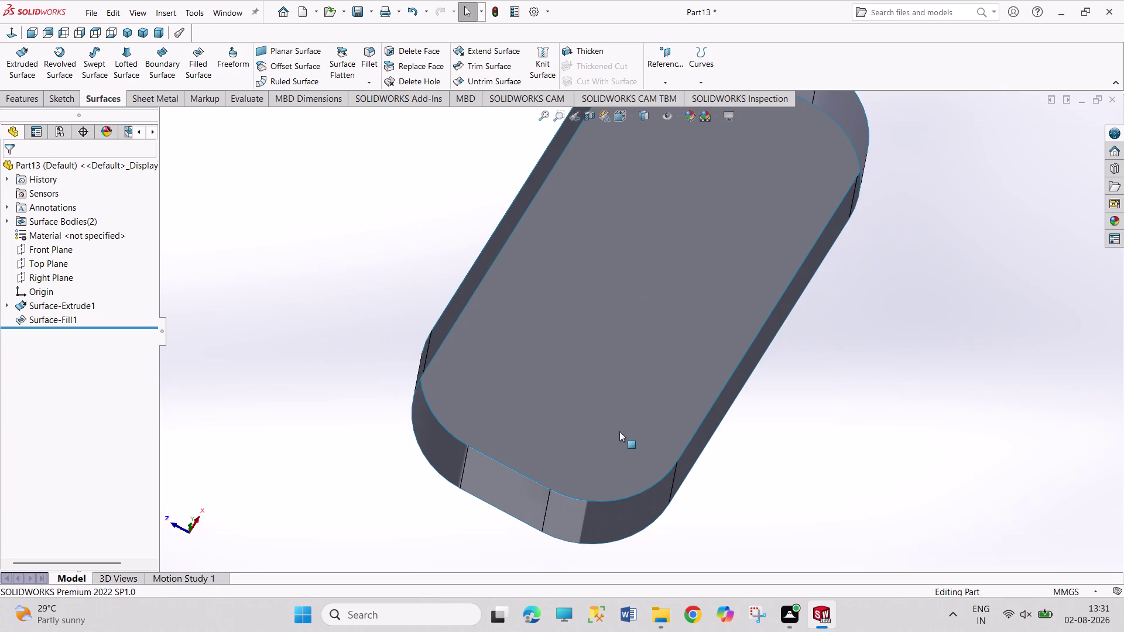
middle_drag(621, 431, 526, 222)
middle_drag(801, 401, 599, 441)
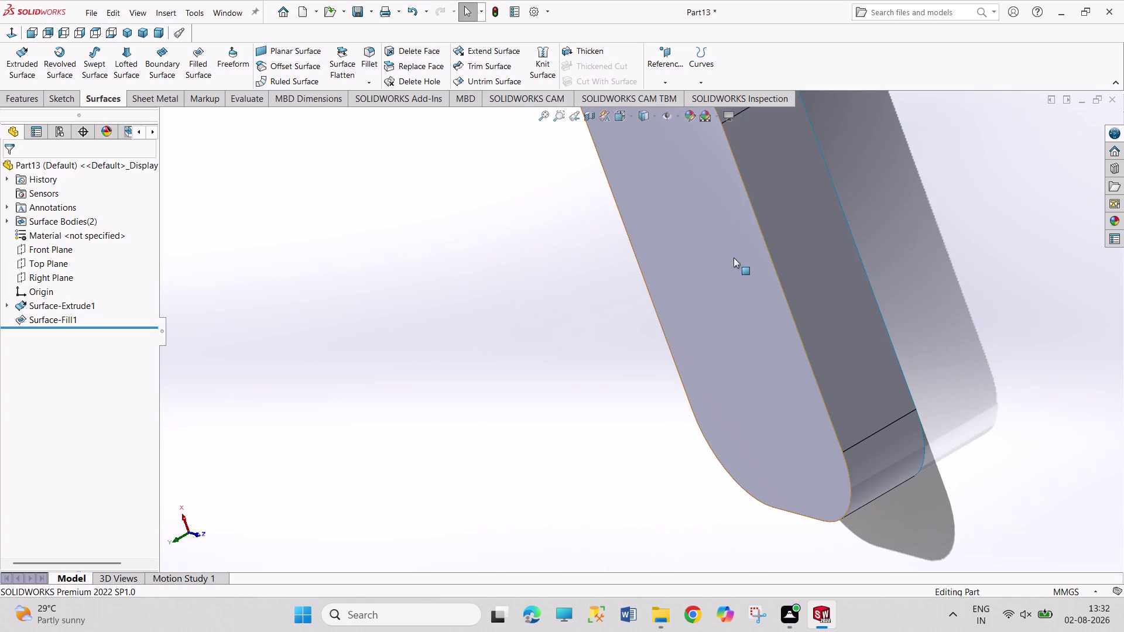
click(126, 28)
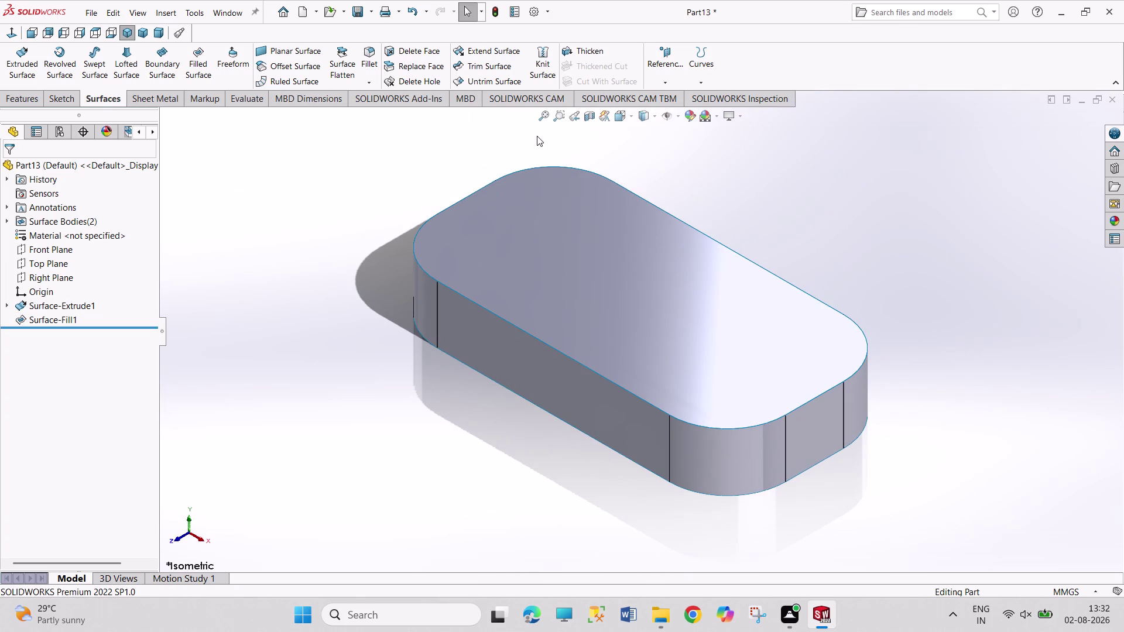
key(ctrl+z)
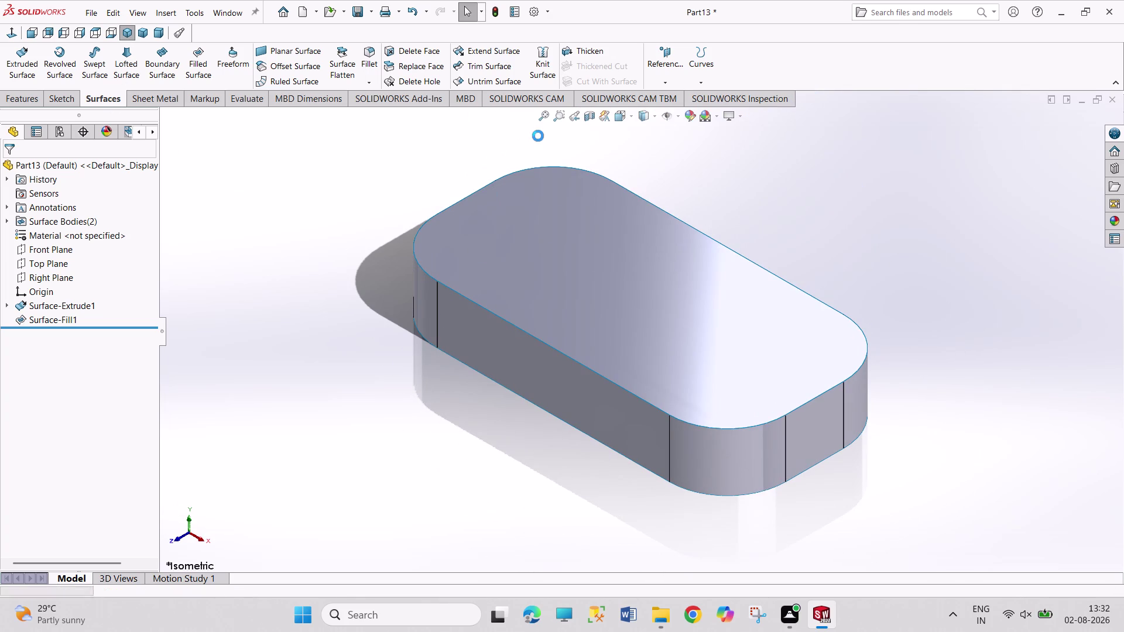
Start a Filled Surface and select the first five bottom edges of the band.
middle_drag(541, 149, 576, 261)
click(124, 31)
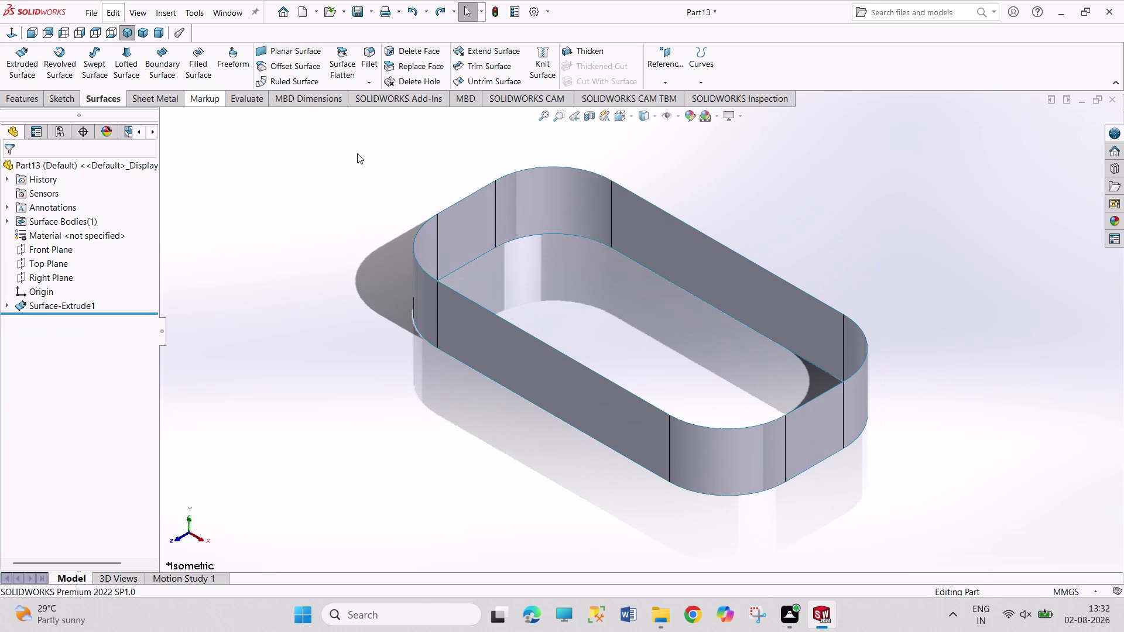
click(204, 58)
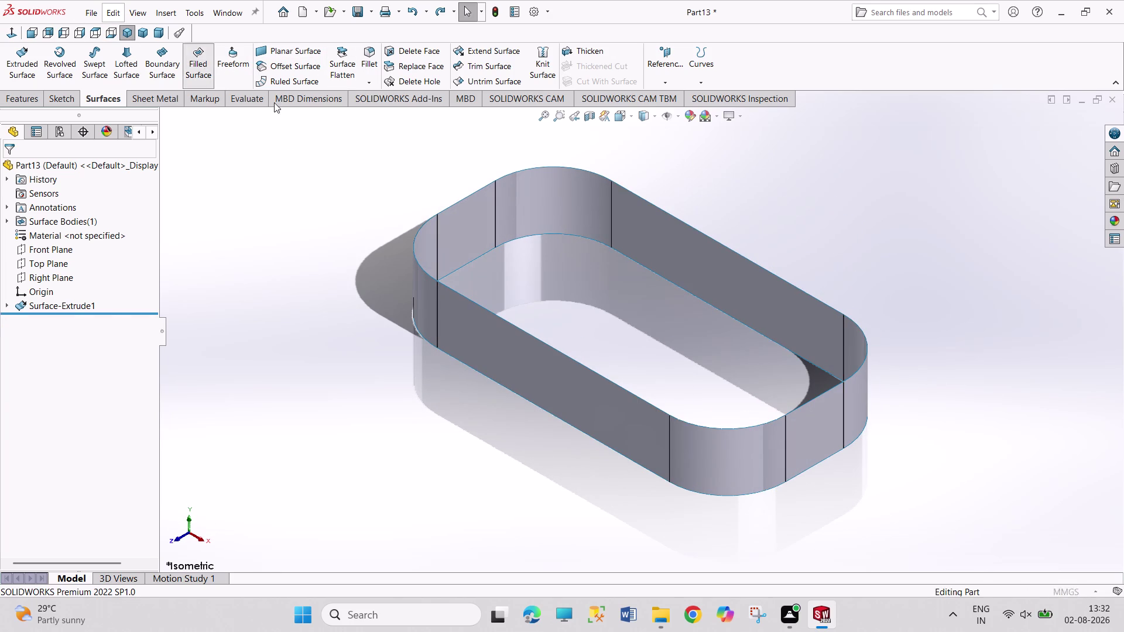
click(476, 260)
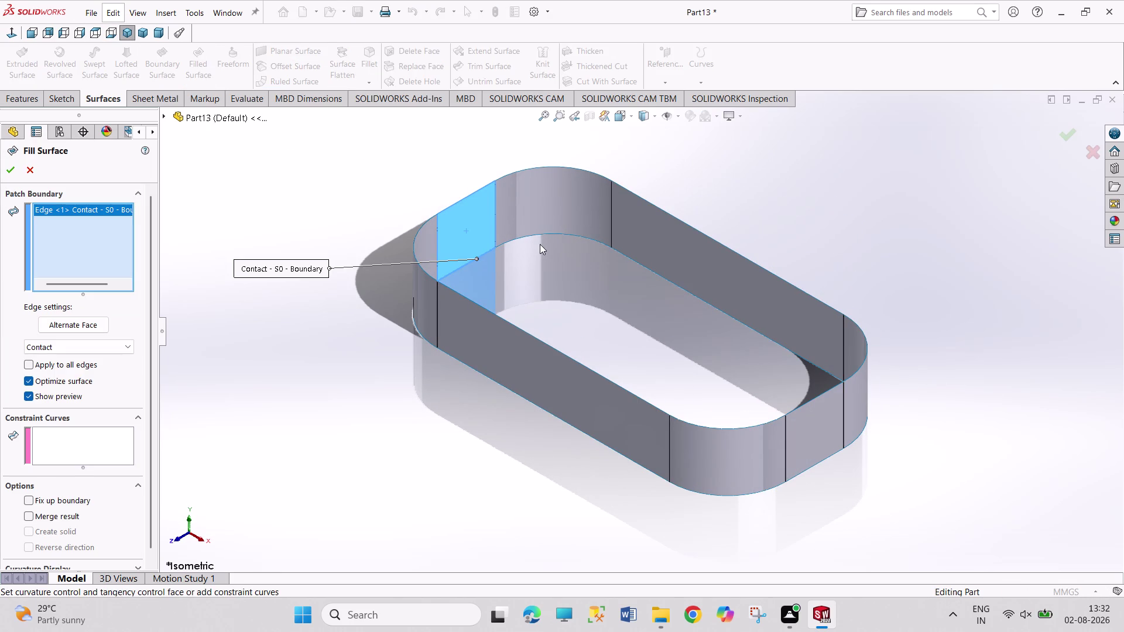
click(540, 235)
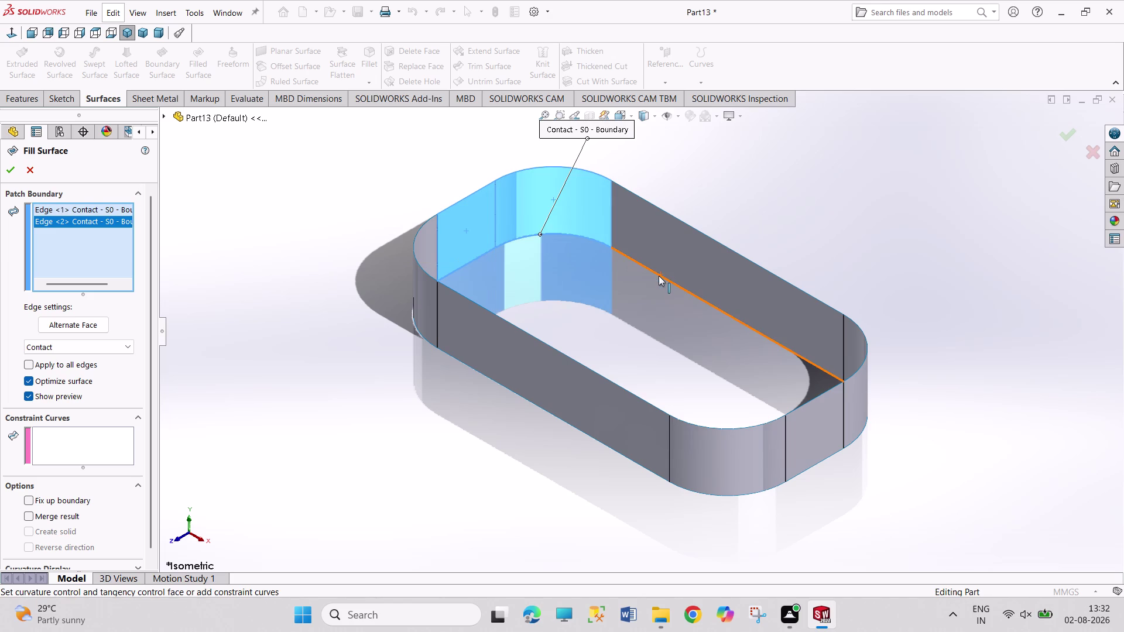
click(659, 275)
middle_drag(763, 213, 706, 300)
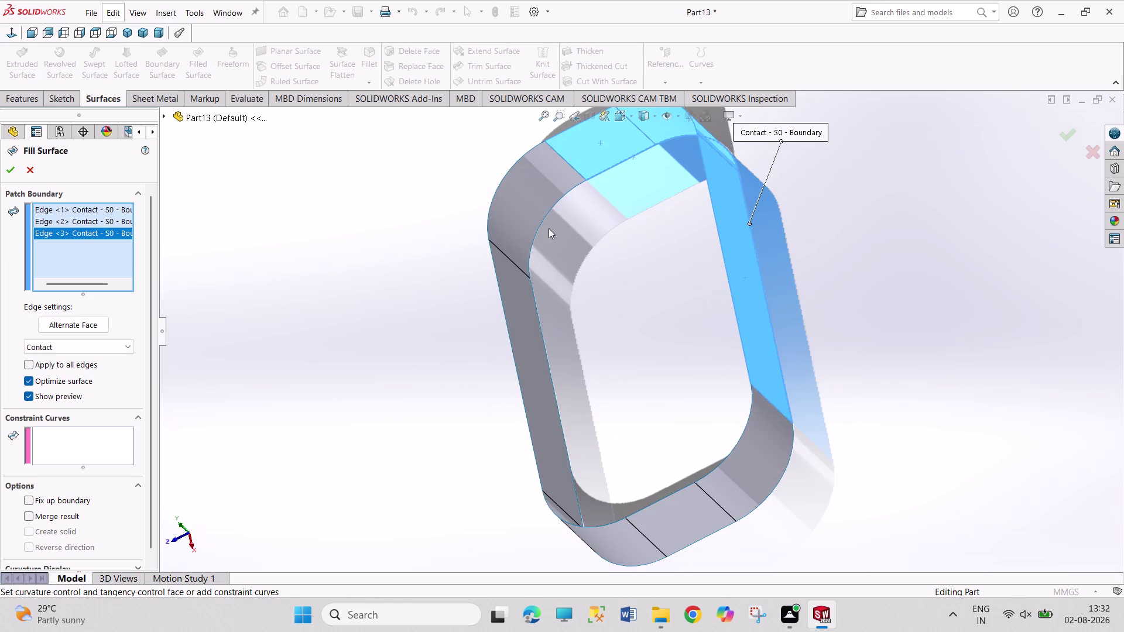
click(542, 223)
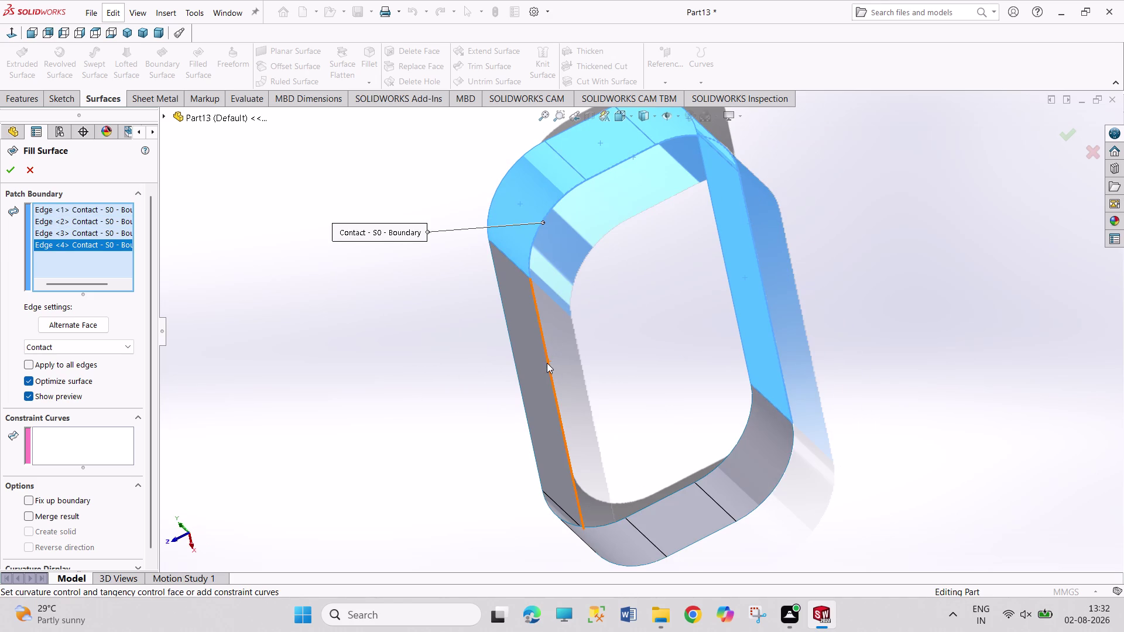
click(548, 366)
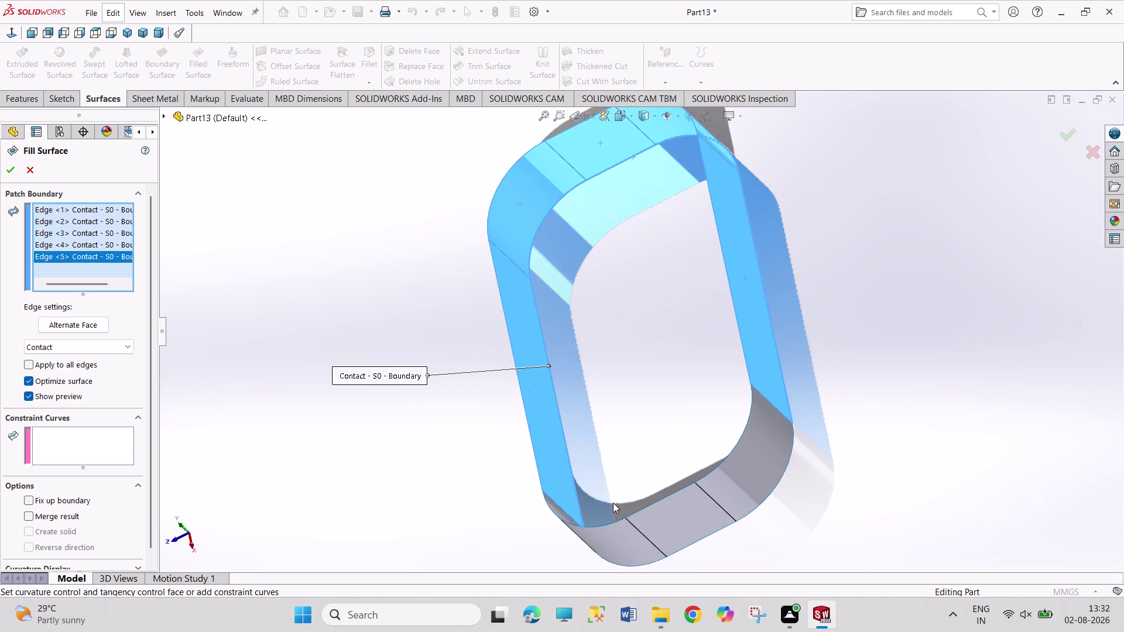
Add the remaining rounded bottom edges and confirm Surface-Fill2.
middle_drag(615, 422, 616, 485)
middle_drag(601, 437, 634, 553)
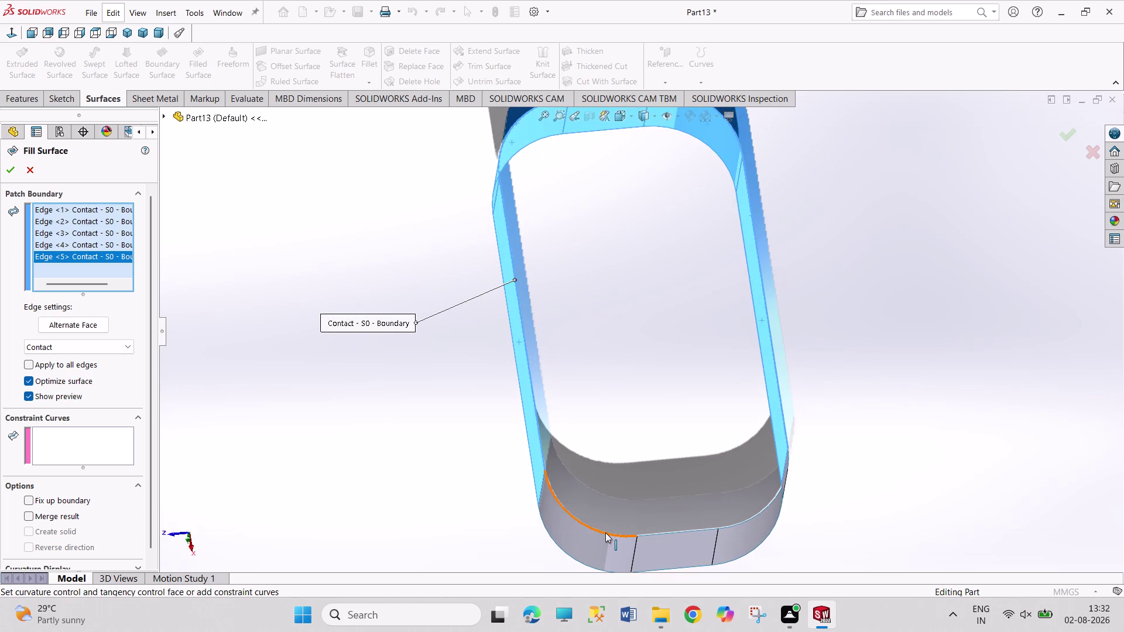
click(606, 533)
click(692, 531)
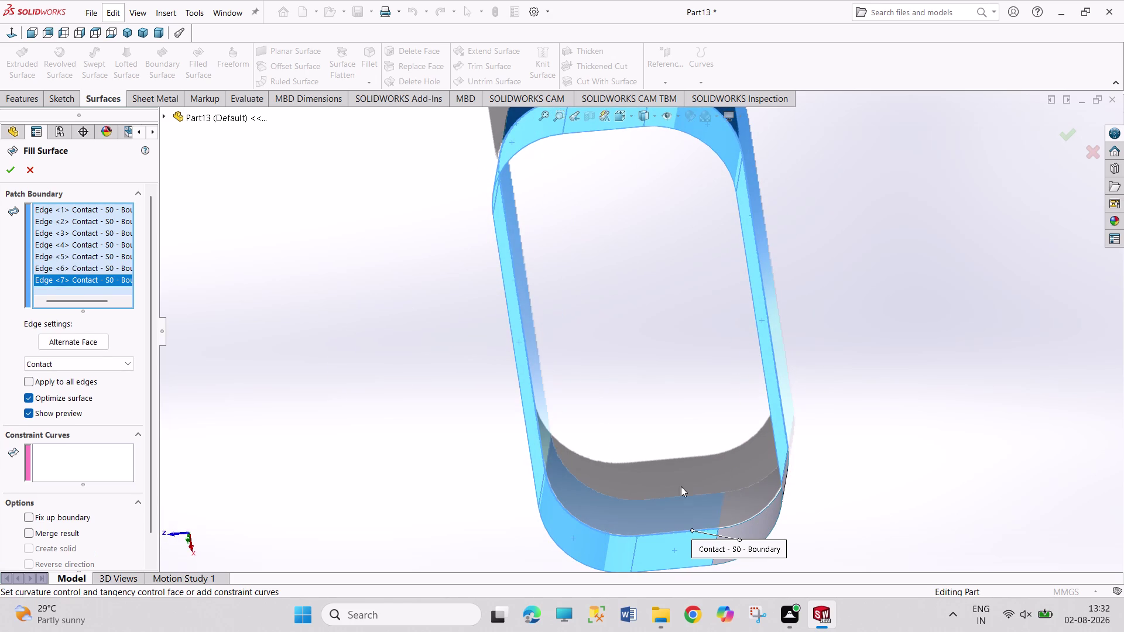
click(764, 509)
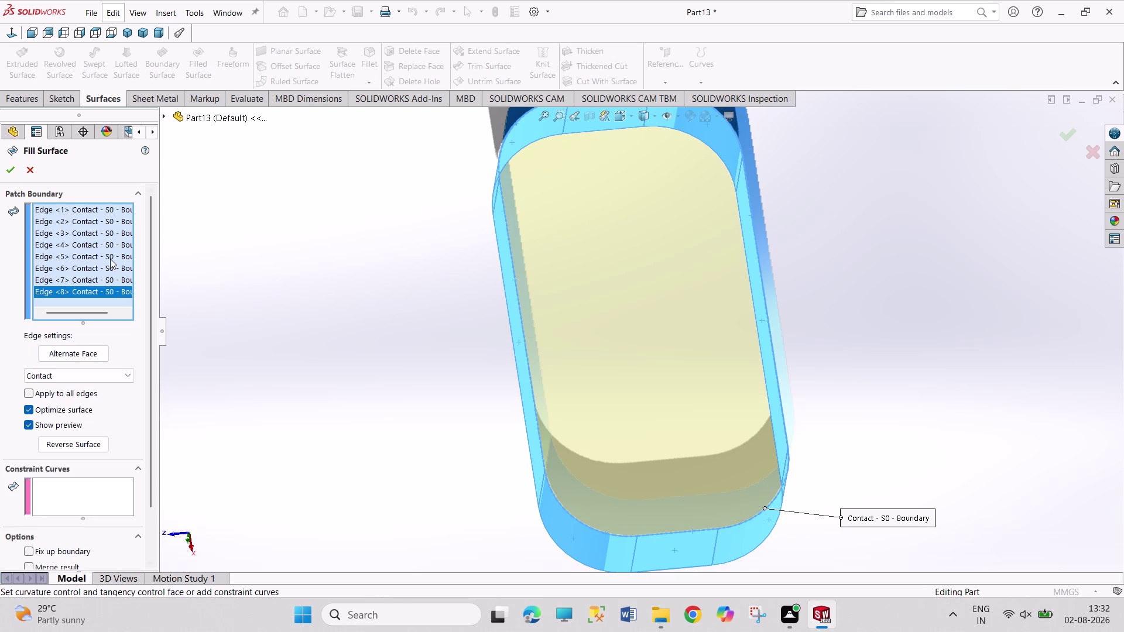
click(8, 166)
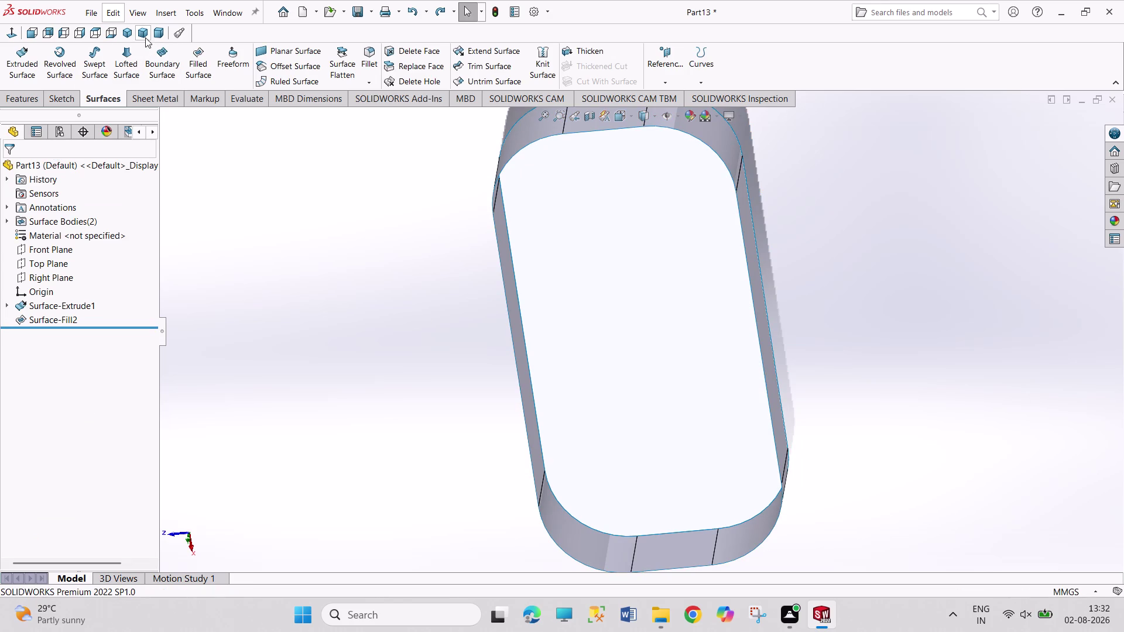
Begin a sketch on the Front Plane with the construction line tool.
click(125, 32)
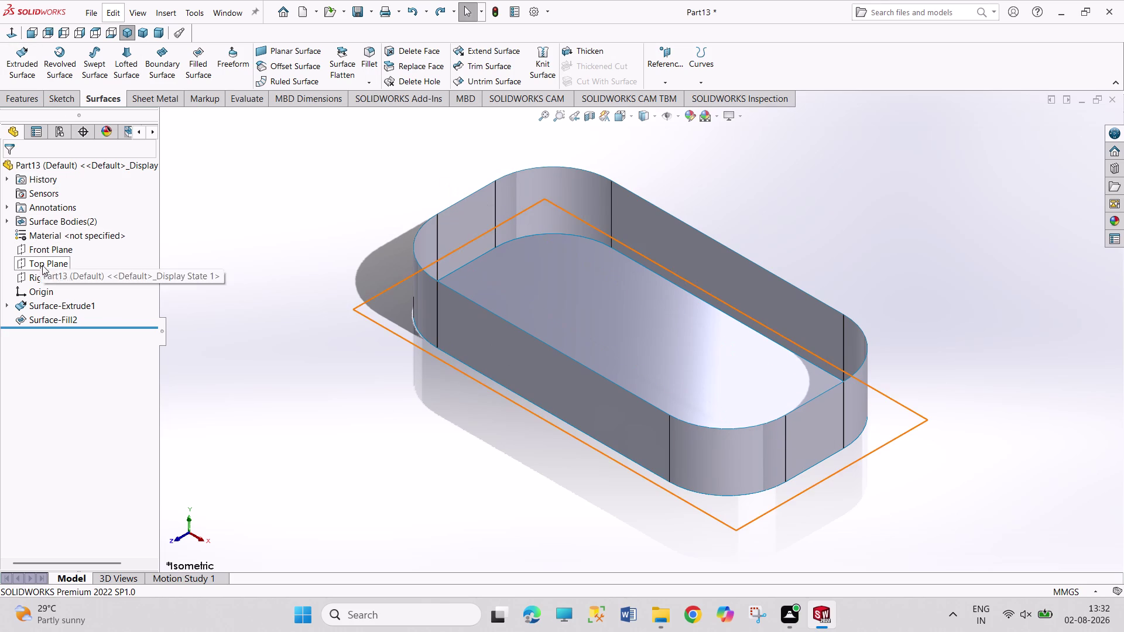
click(42, 253)
click(52, 232)
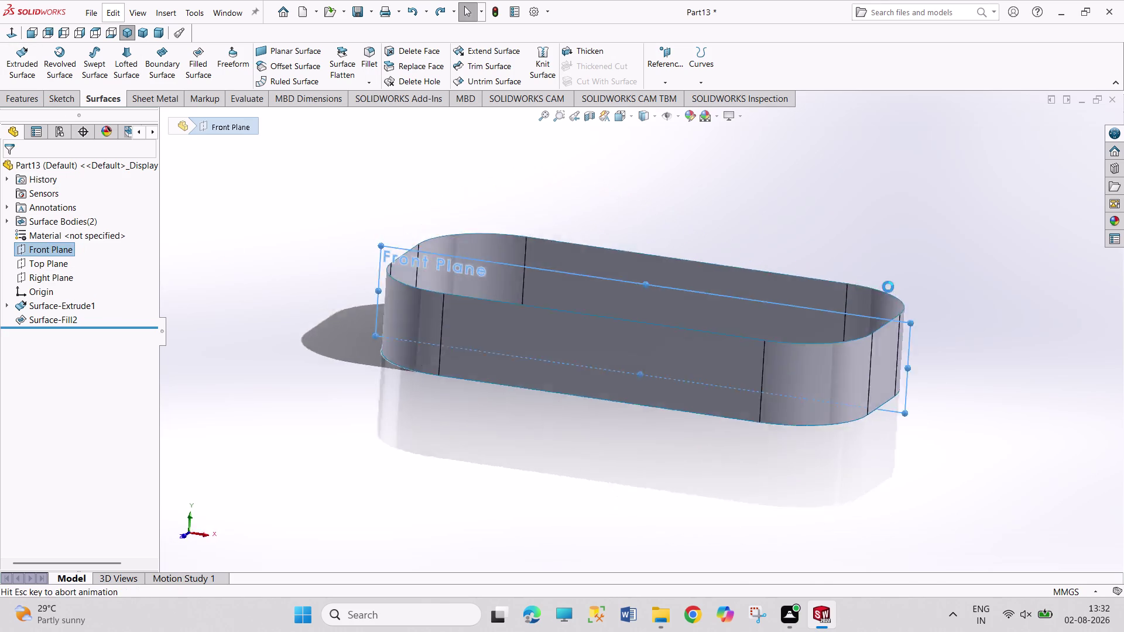
scroll(down, 3)
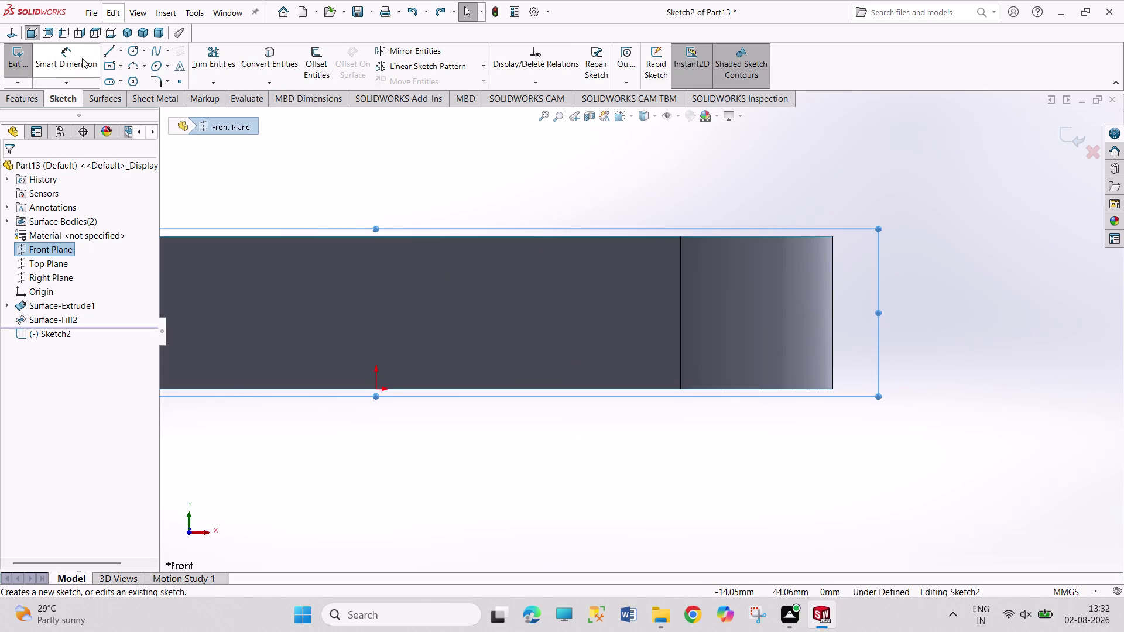
click(121, 52)
click(133, 83)
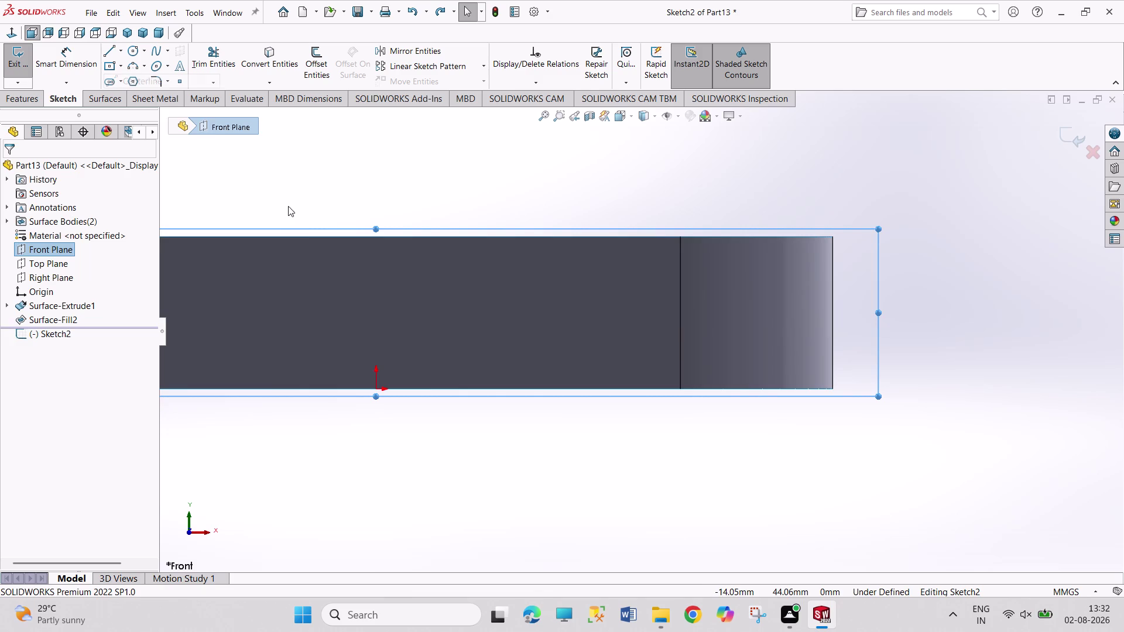
scroll(up, 3)
scroll(up, 3)
scroll(down, 3)
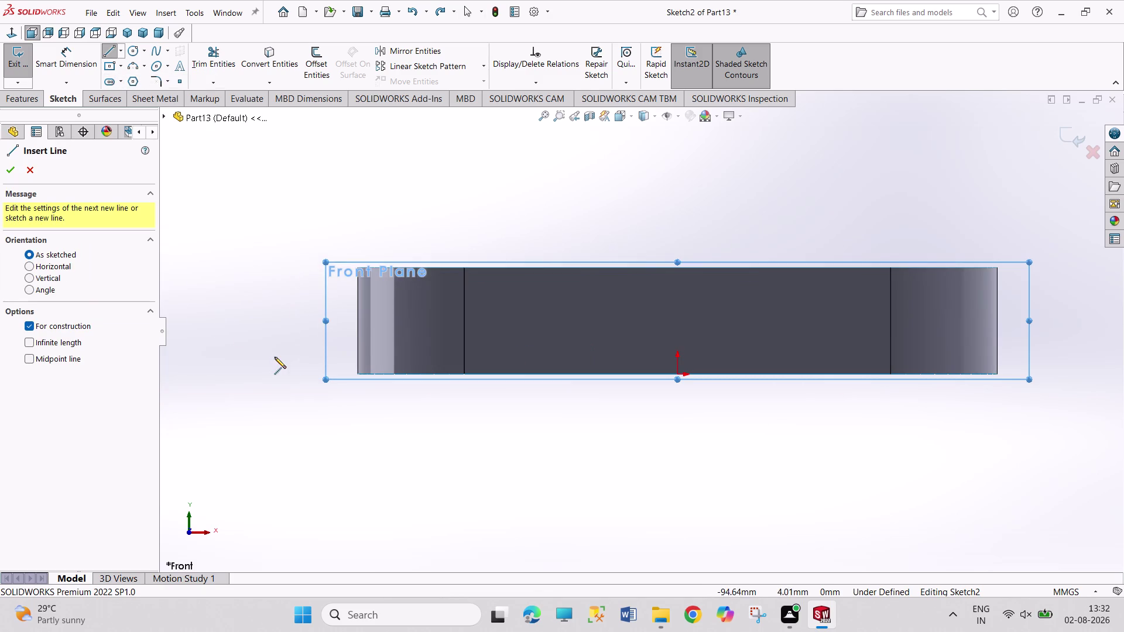
Draw a horizontal construction line spanning the whole tray.
click(284, 351)
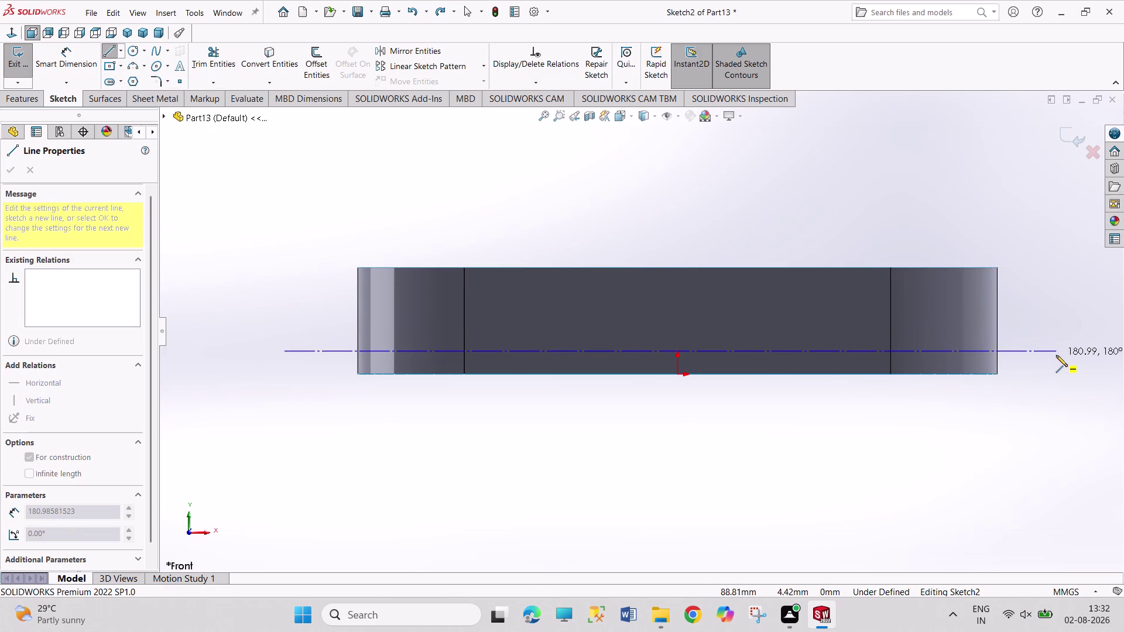
drag(1055, 348, 1049, 326)
right_click(1030, 266)
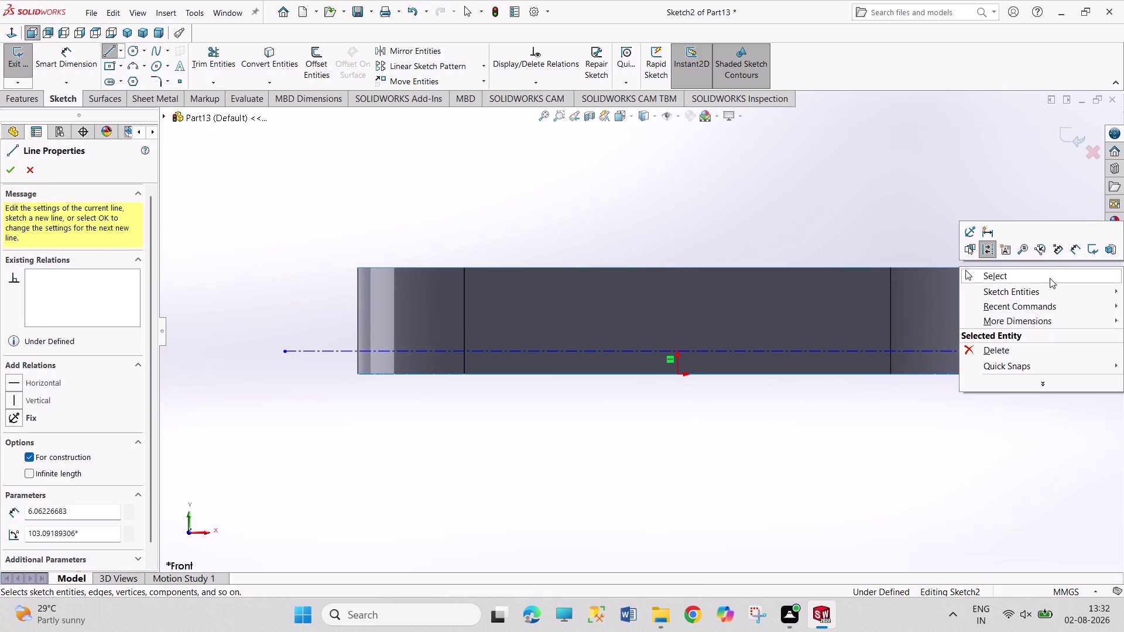
click(1049, 278)
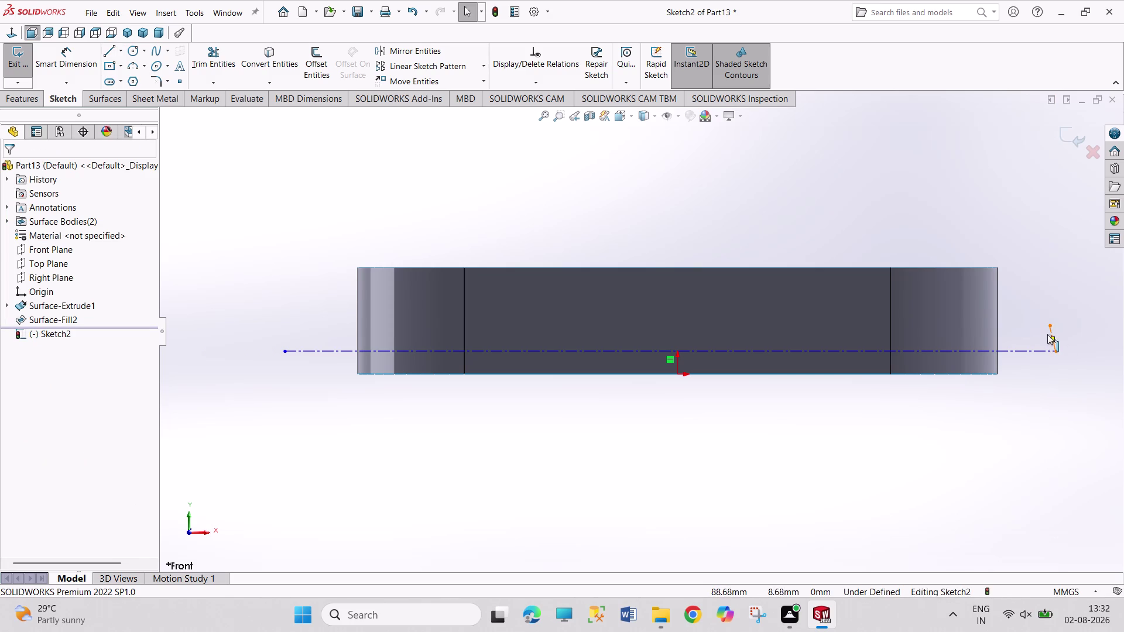
right_click(1052, 335)
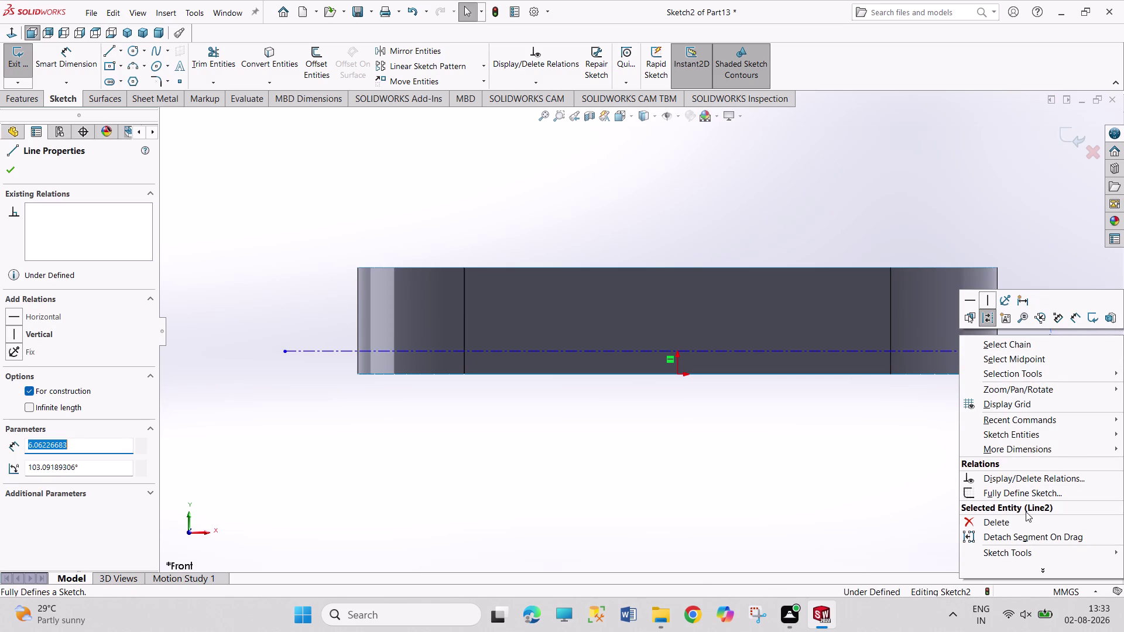
click(1021, 521)
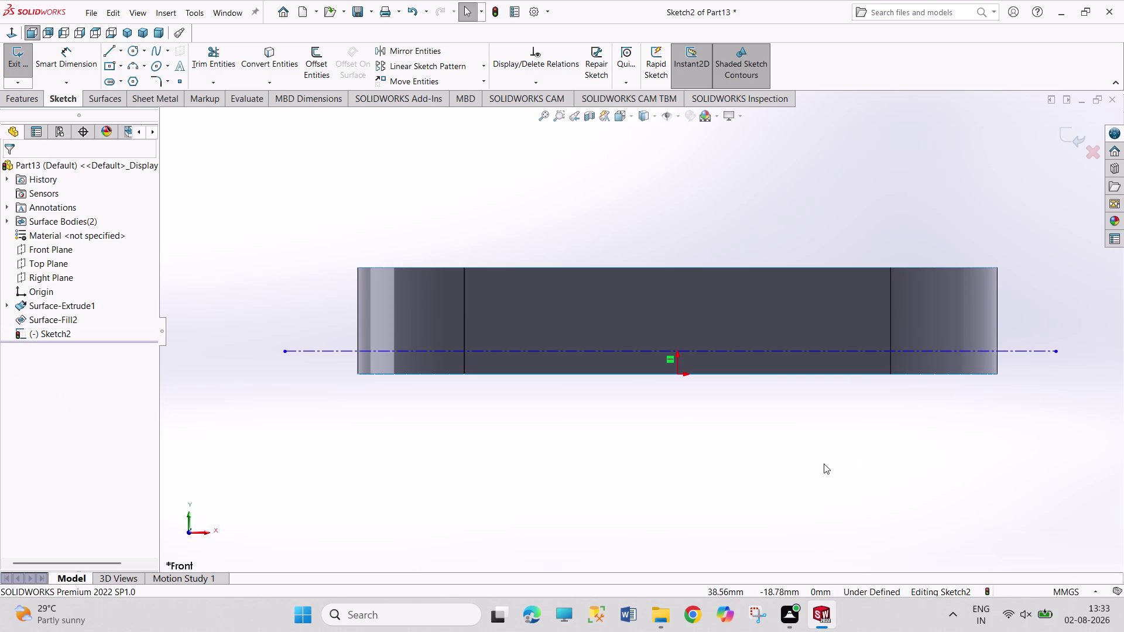
Dimension the construction line 5 mm from the tray's bottom edge.
right_drag(744, 461, 741, 355)
click(770, 352)
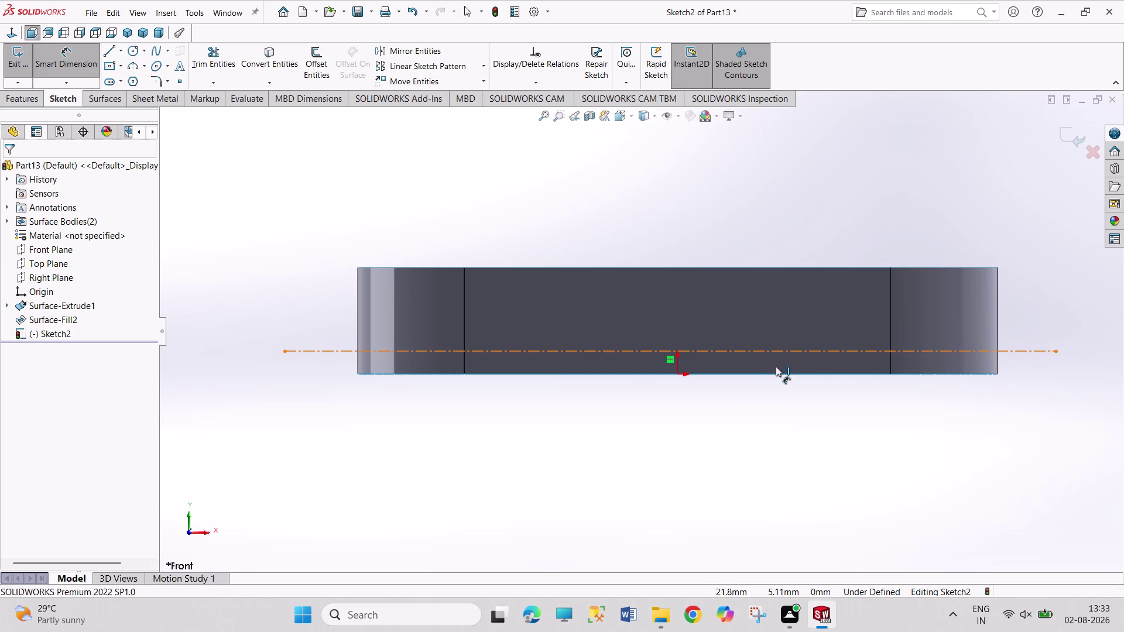
click(777, 373)
click(791, 419)
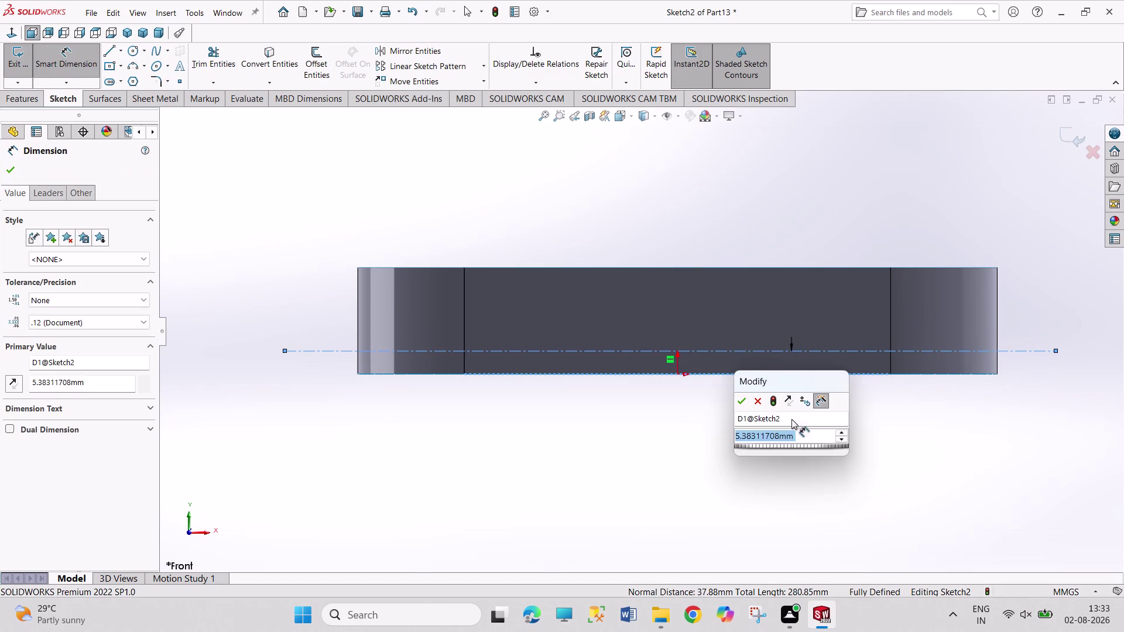
key(5)
key(Return)
right_click(674, 407)
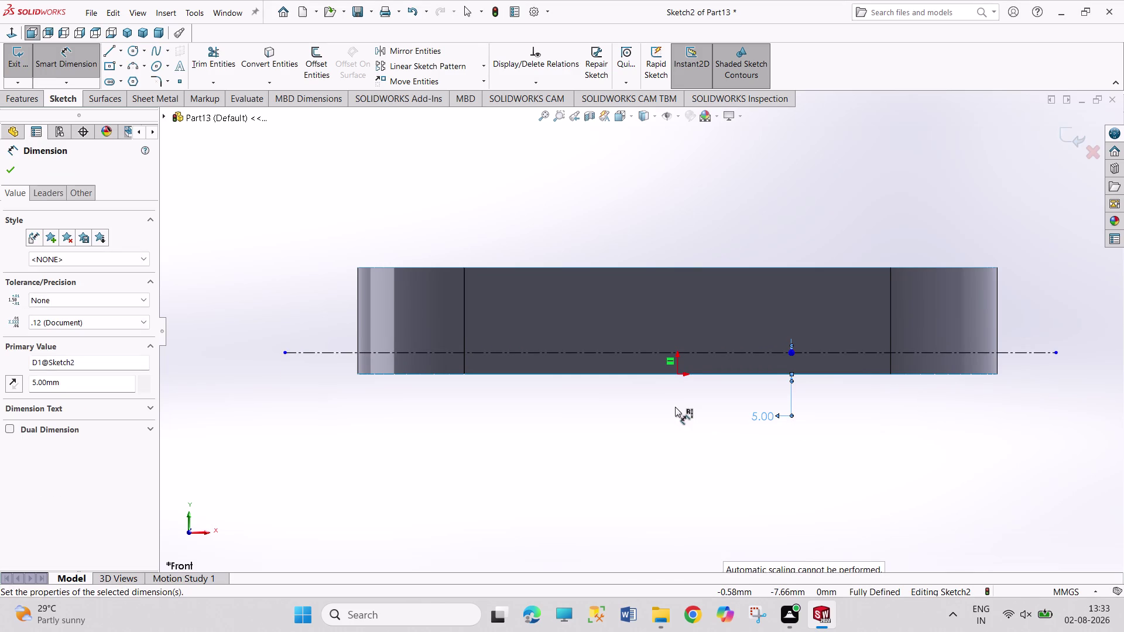
click(684, 443)
scroll(down, 3)
scroll(up, 3)
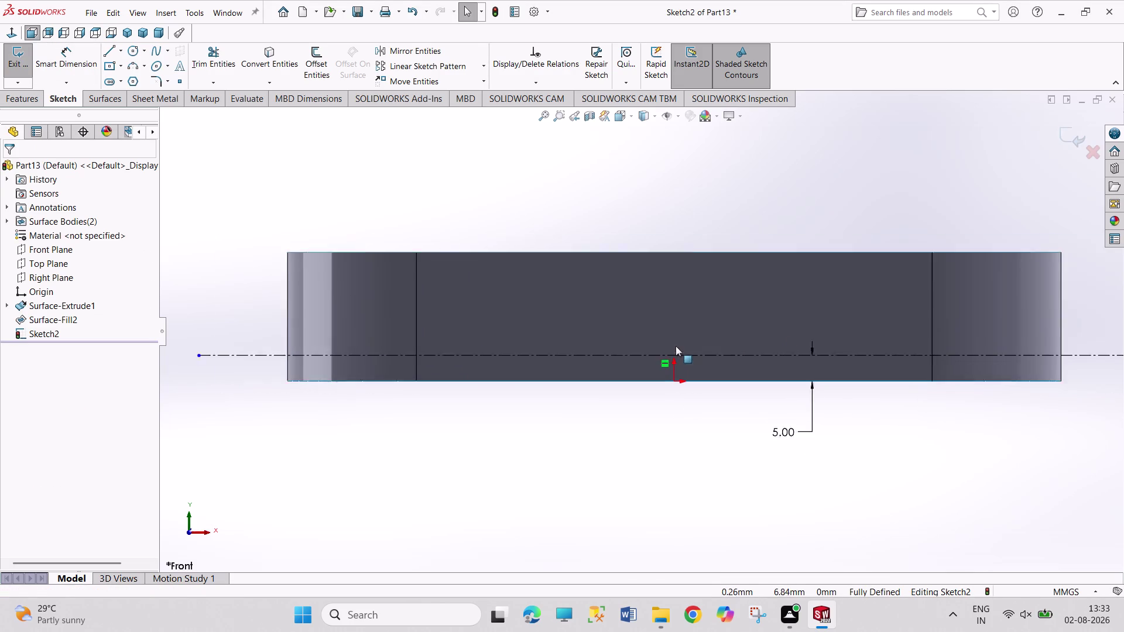
scroll(up, 3)
scroll(down, 3)
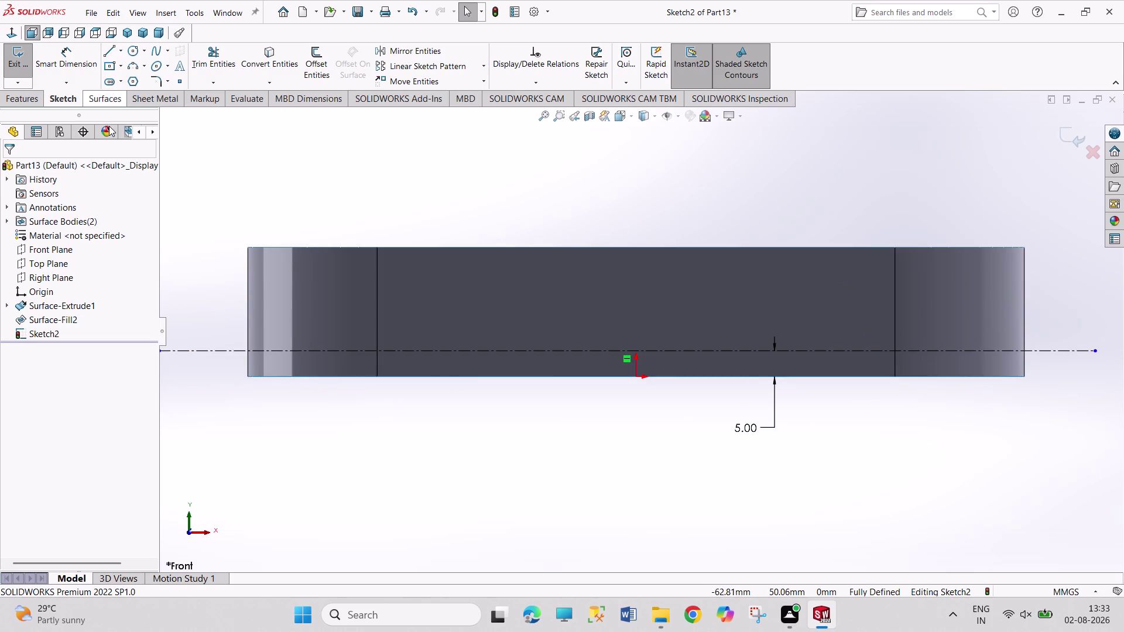
click(143, 68)
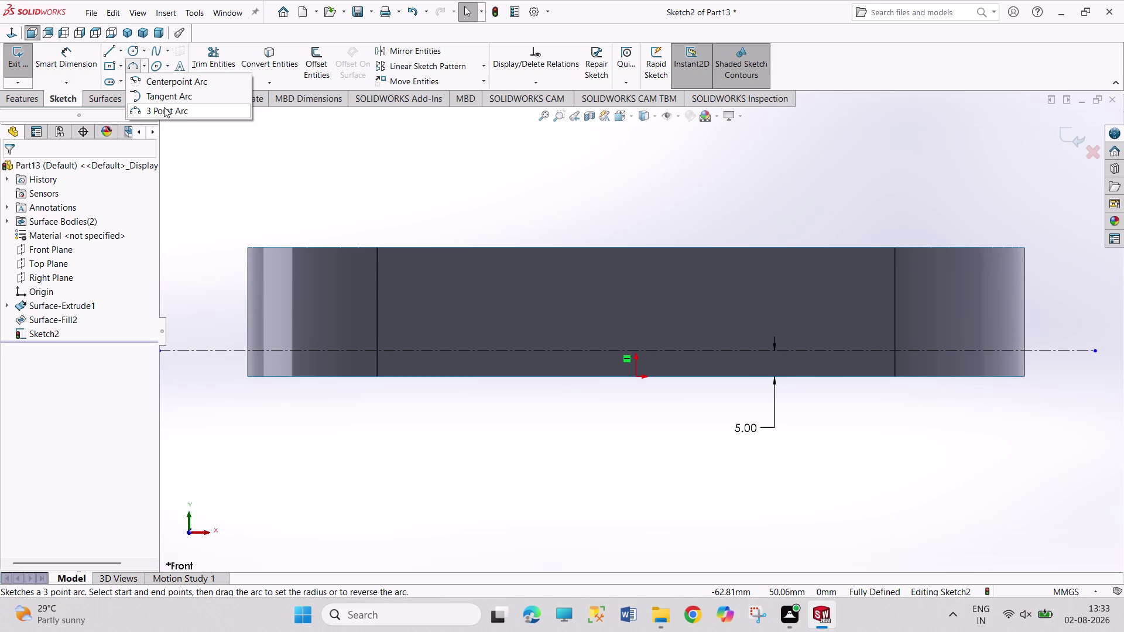
Cancel a misplaced three-point arc and reselect the 3 Point Arc tool.
click(167, 107)
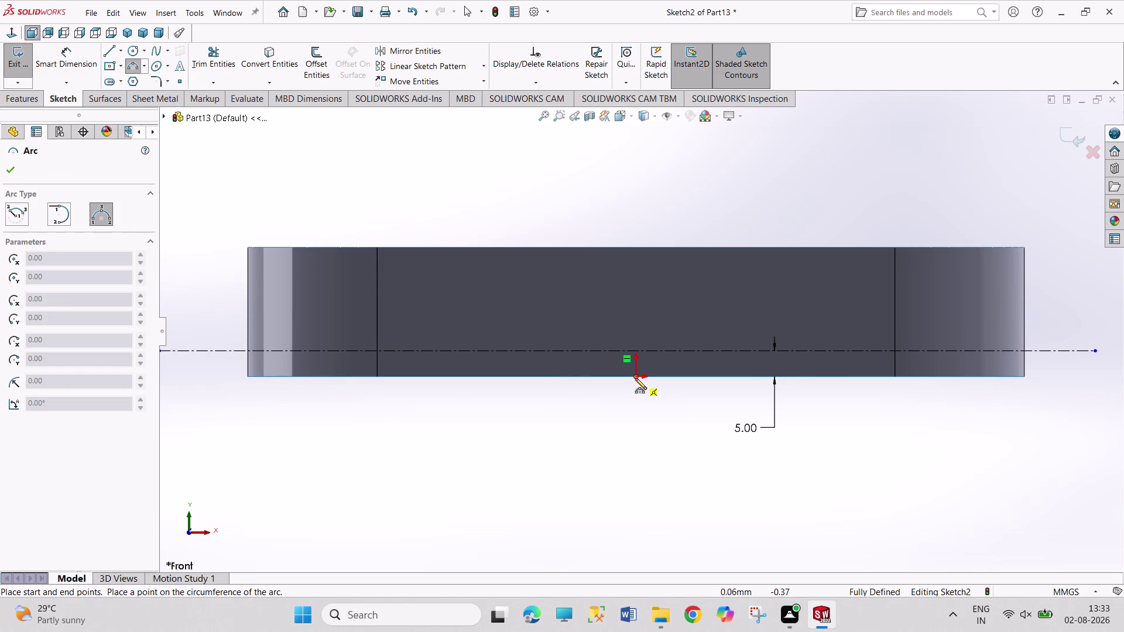
click(247, 375)
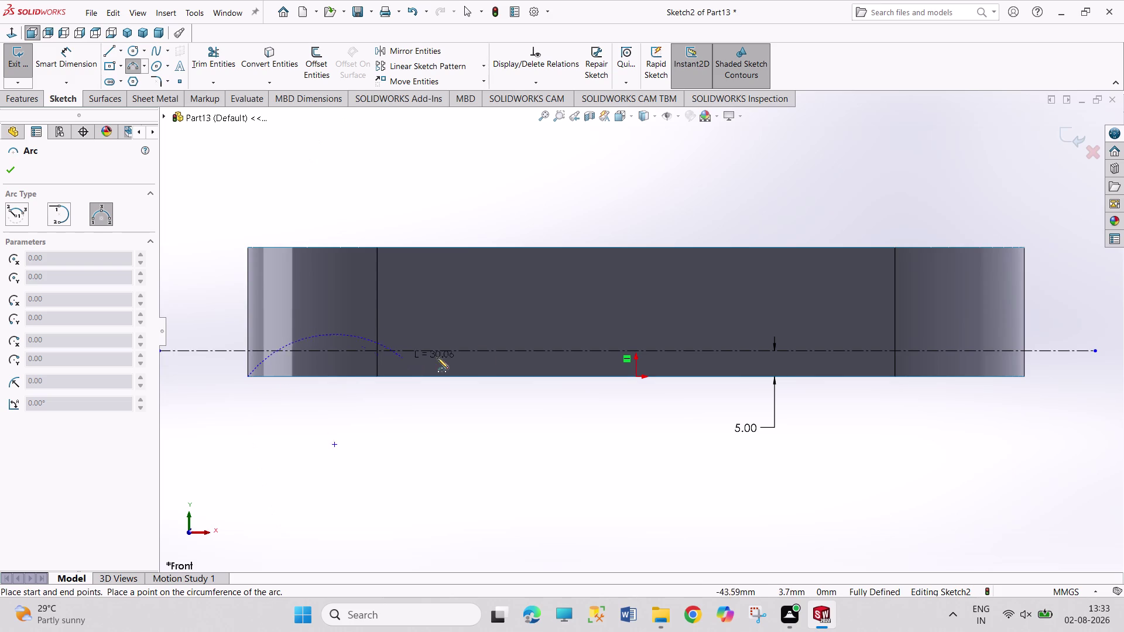
click(629, 354)
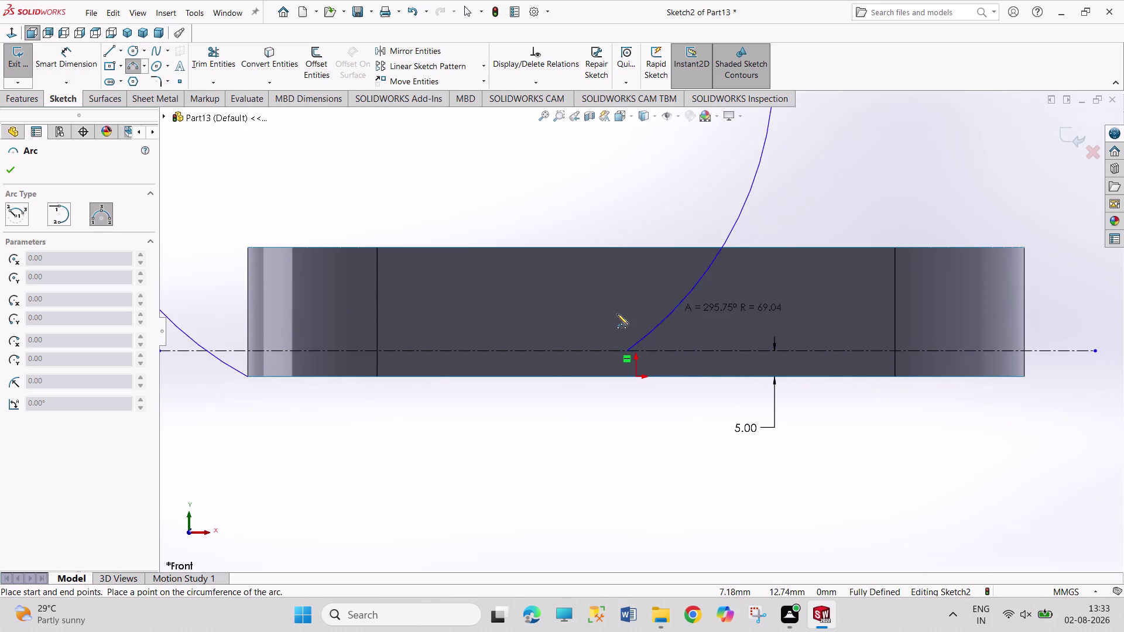
key(Escape)
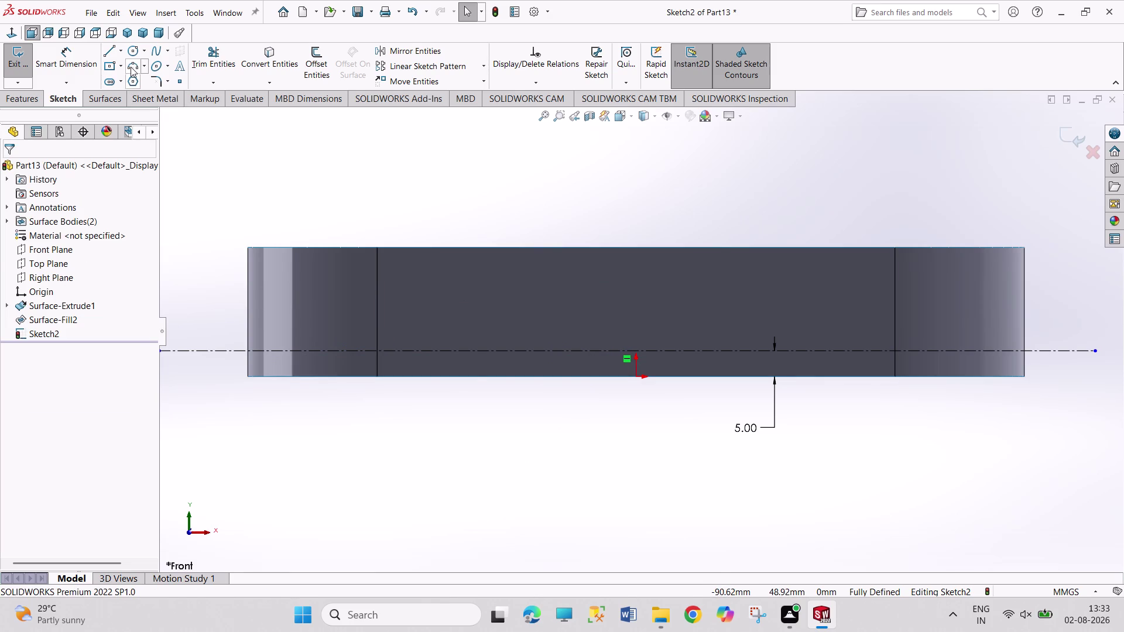
click(130, 66)
click(247, 376)
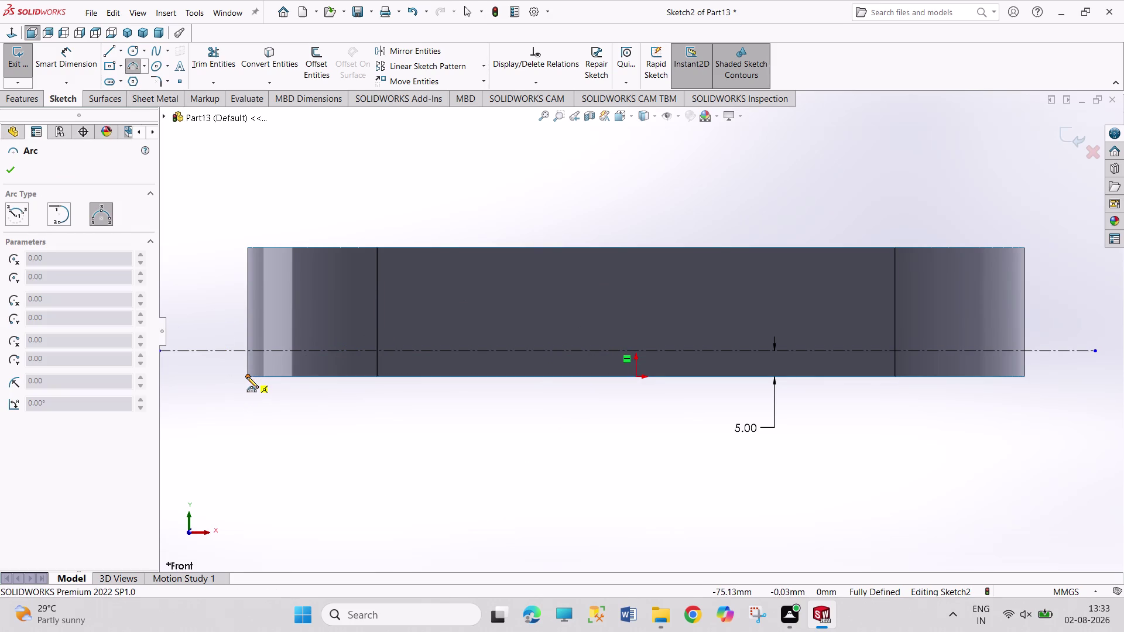
Sketch a 565 mm radius arc between the tray's lower corners and exit the sketch.
click(1025, 377)
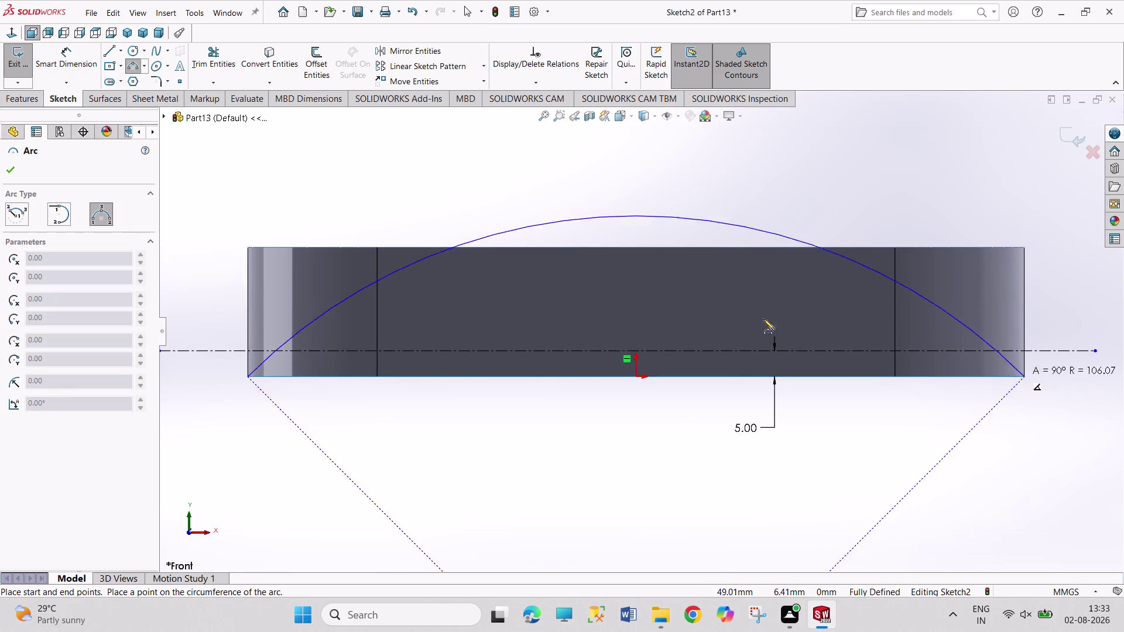
click(639, 352)
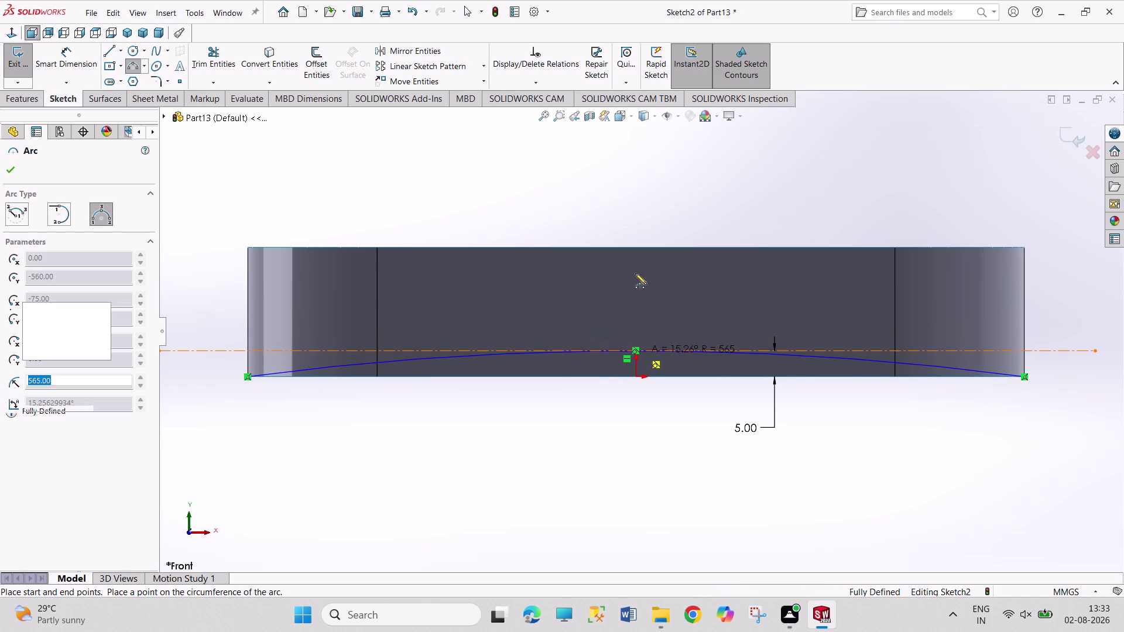
right_click(637, 199)
click(653, 210)
middle_drag(645, 198, 641, 240)
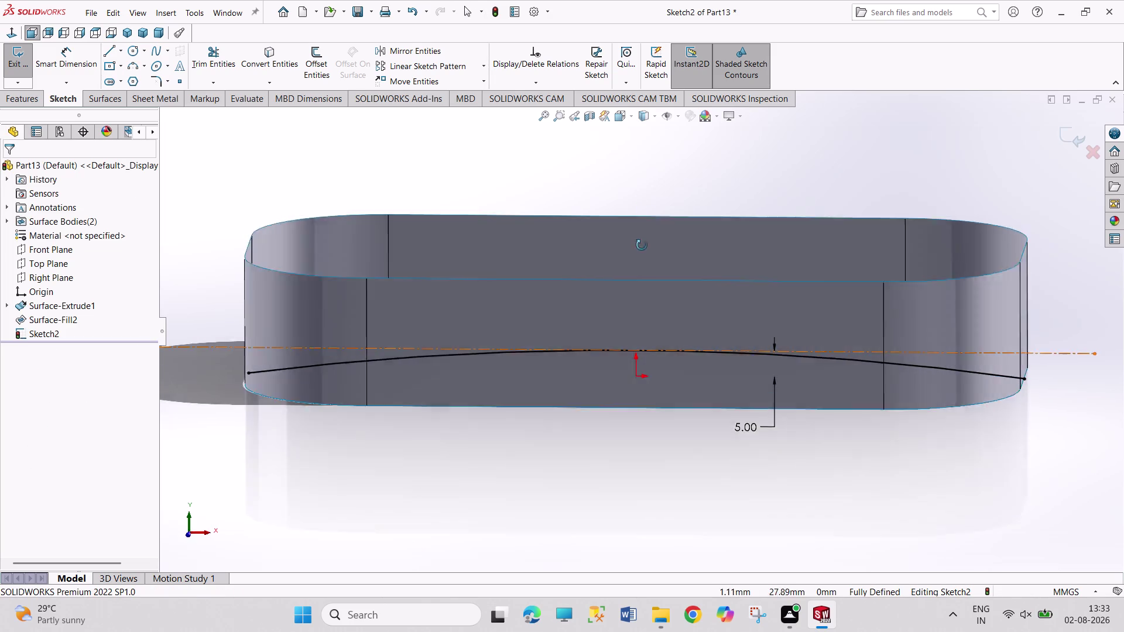
middle_drag(641, 240, 627, 159)
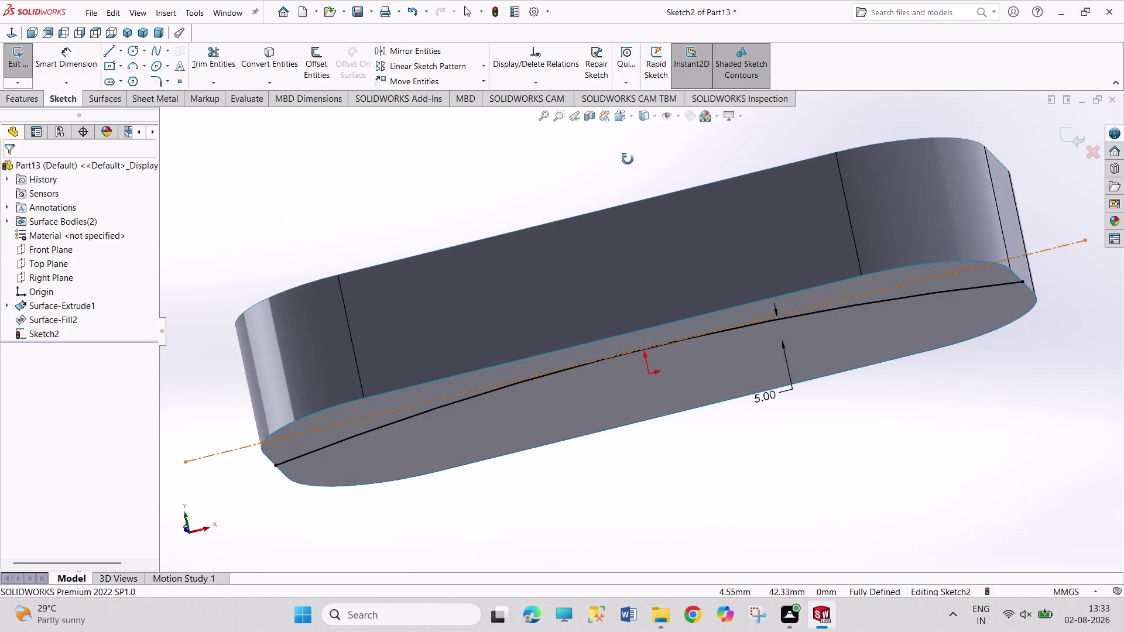
middle_drag(627, 159, 631, 227)
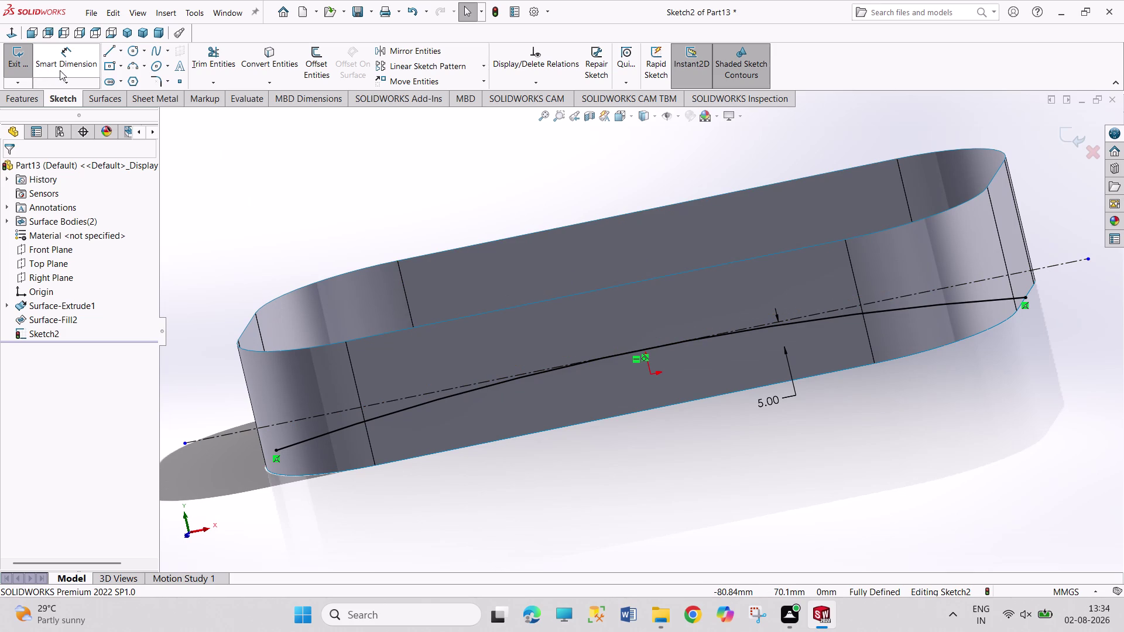
click(19, 64)
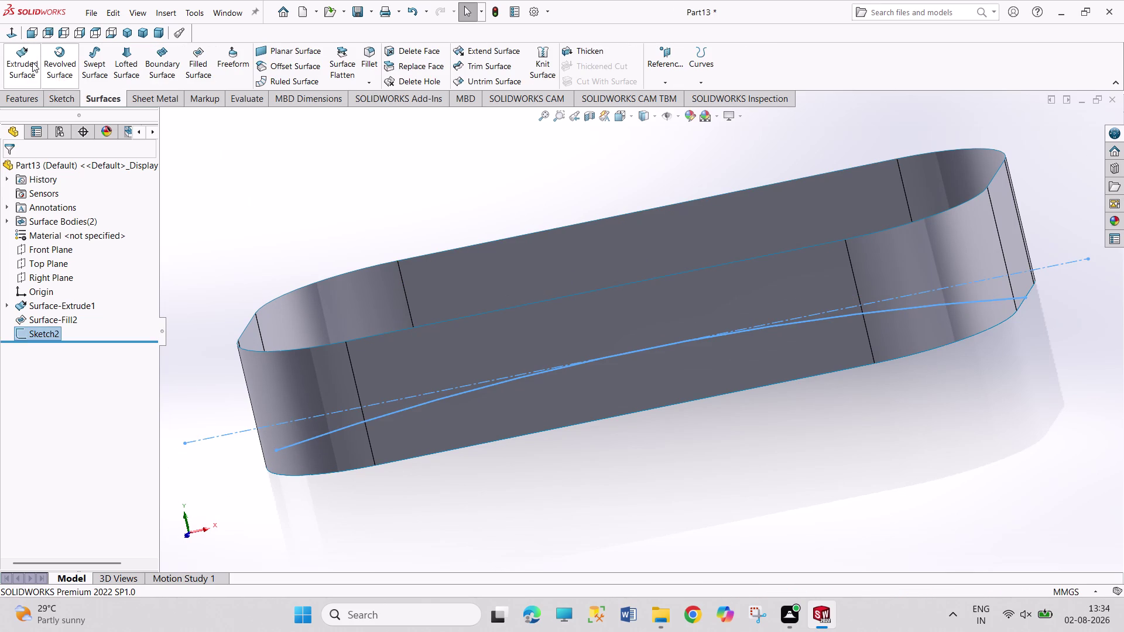
Extrude the arc mid-plane to 145 mm as Surface-Extrude2, crossing the tray walls.
click(27, 62)
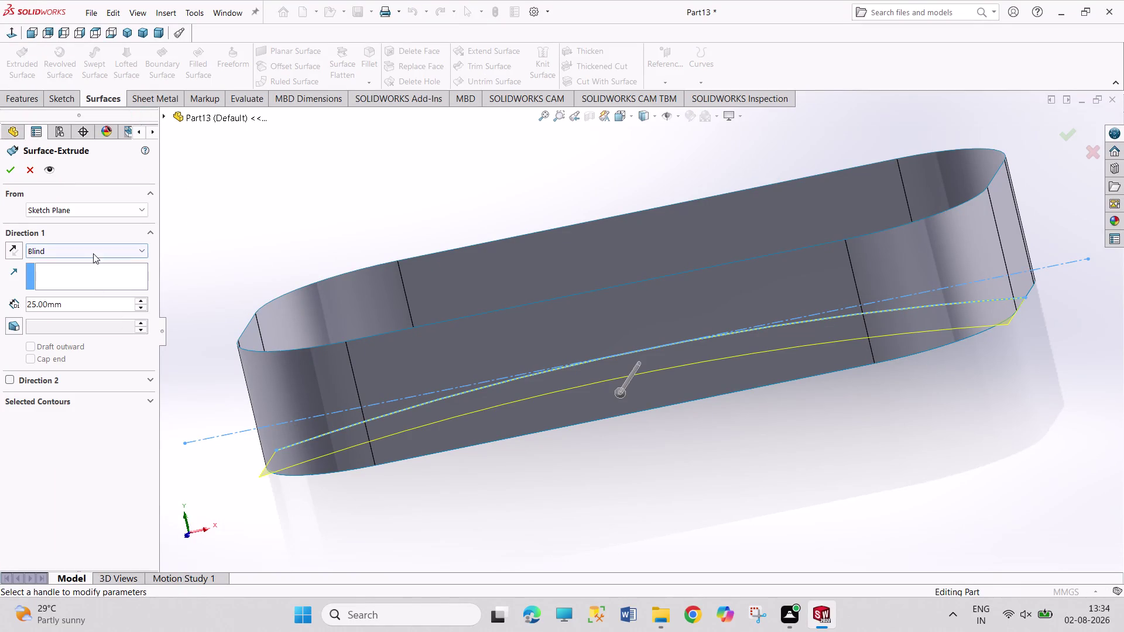
click(94, 253)
click(96, 316)
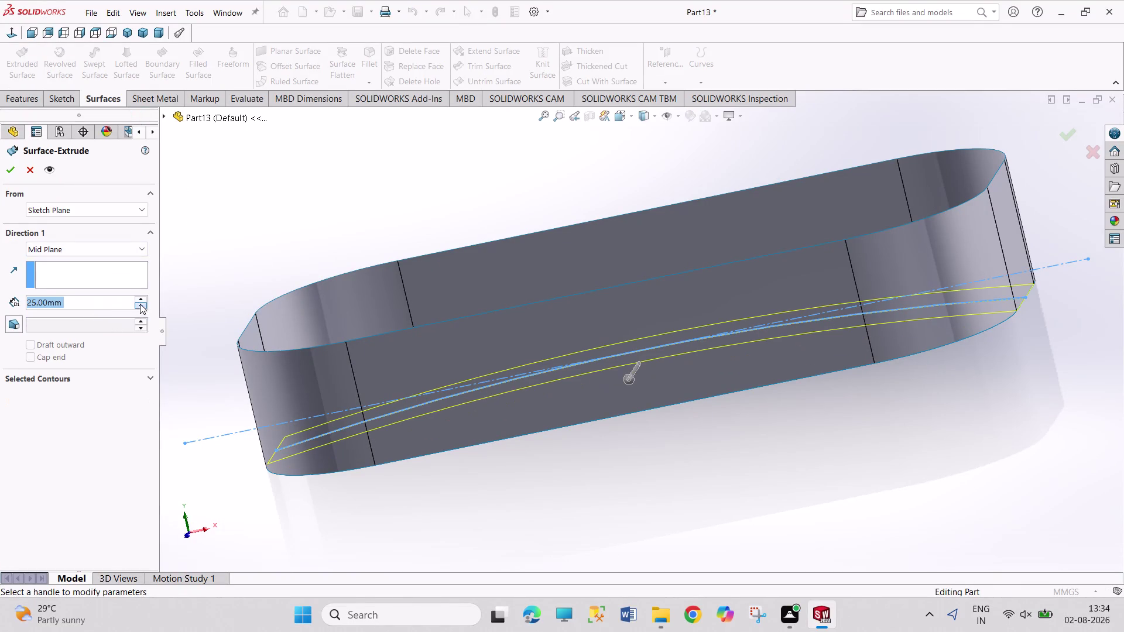
click(140, 297)
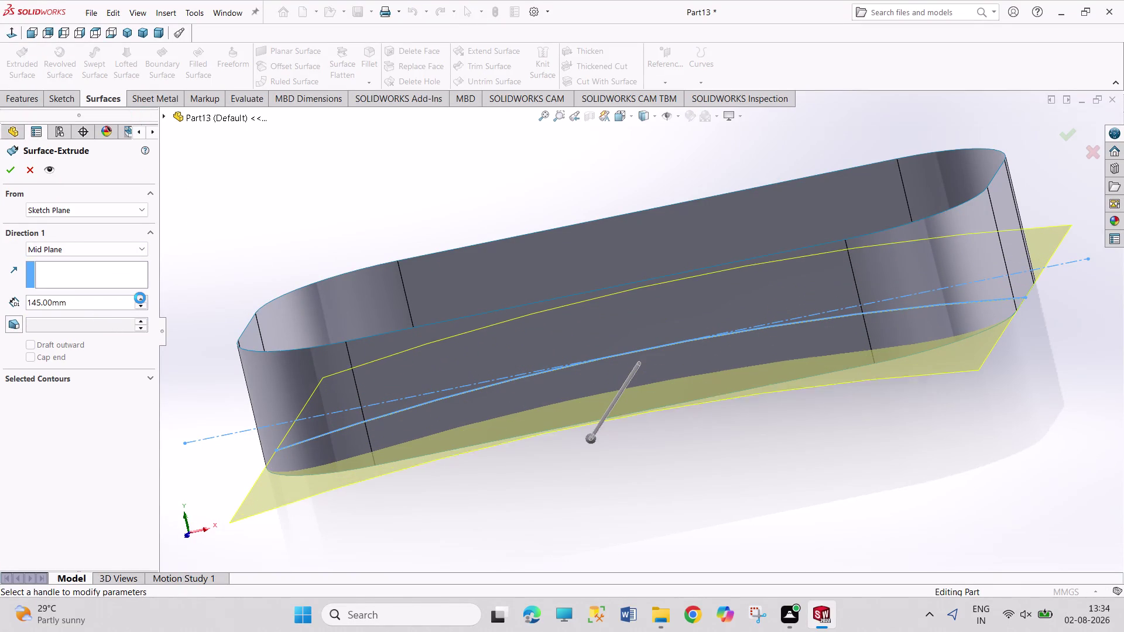
click(14, 168)
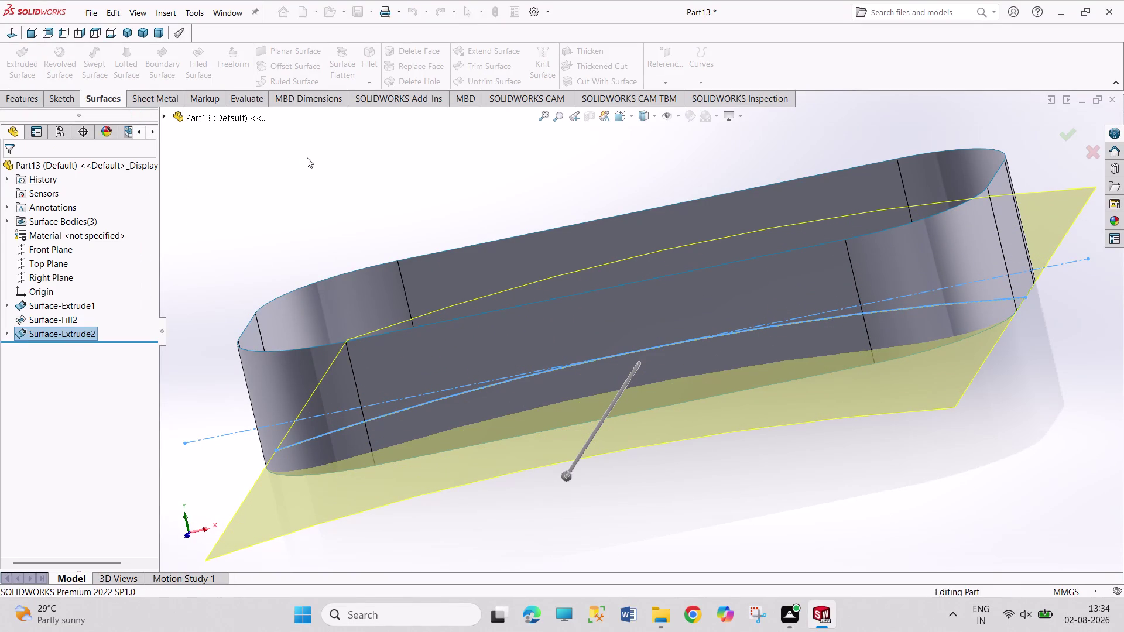
middle_drag(364, 159, 415, 199)
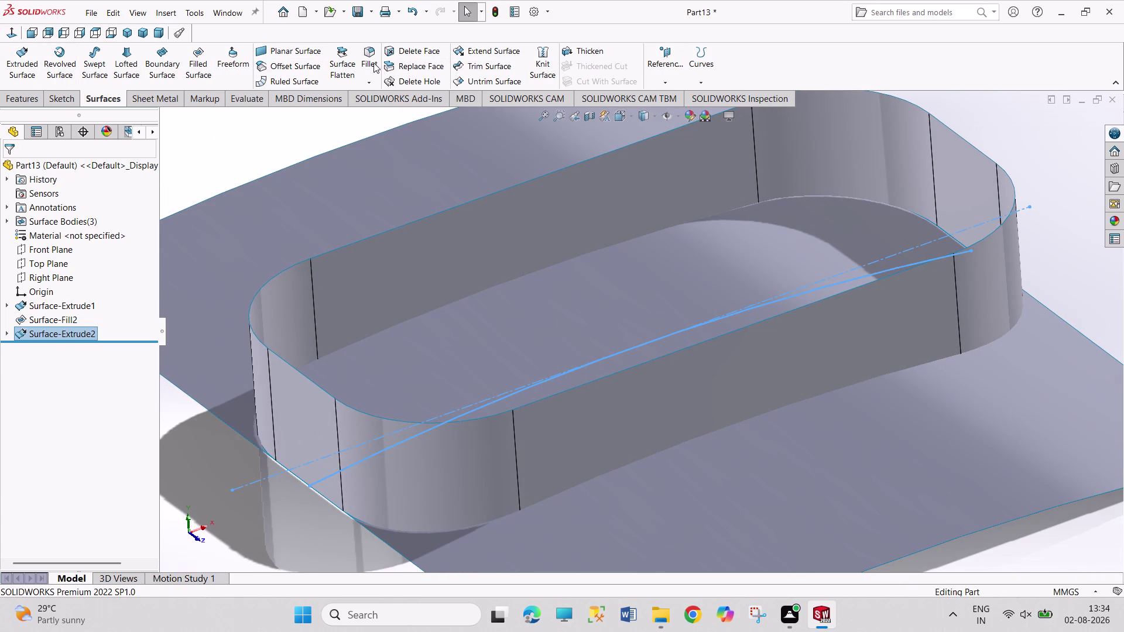
click(505, 68)
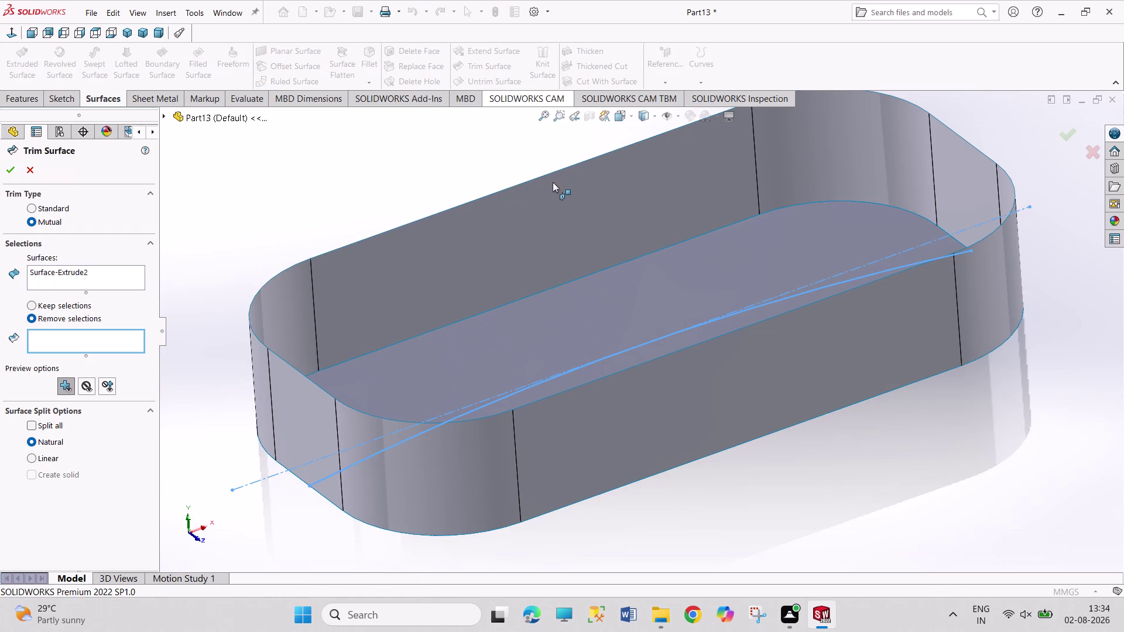
Orbit and zoom the tray to a side view, undo once, and pick a trim surface.
middle_drag(359, 189, 344, 81)
middle_drag(453, 310, 448, 289)
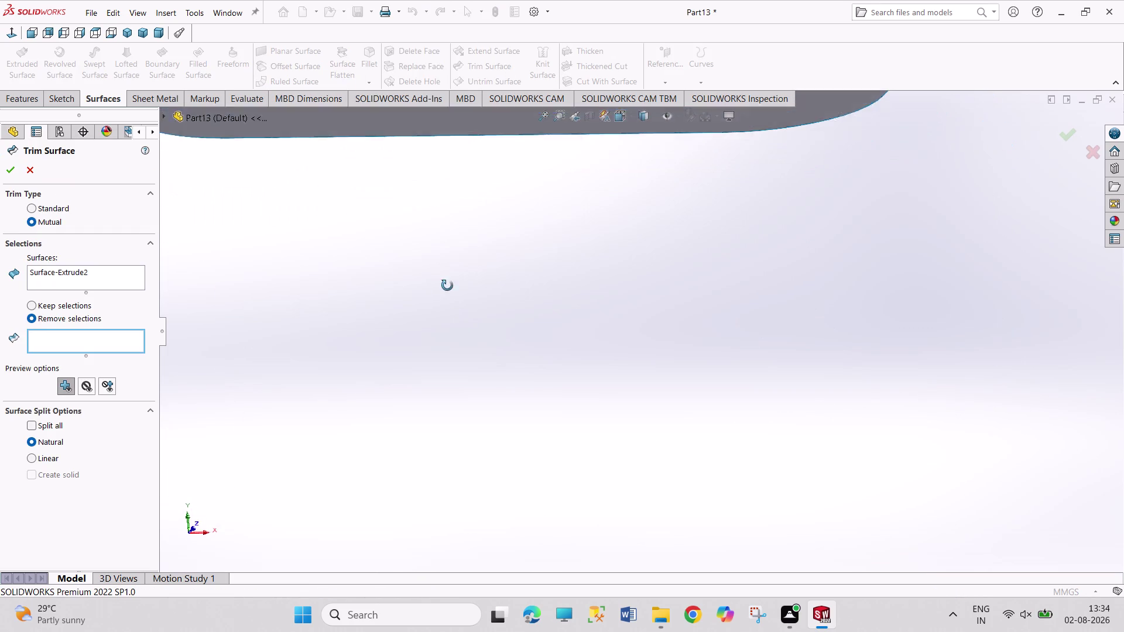
middle_drag(448, 290, 445, 260)
scroll(up, 3)
scroll(up, 3)
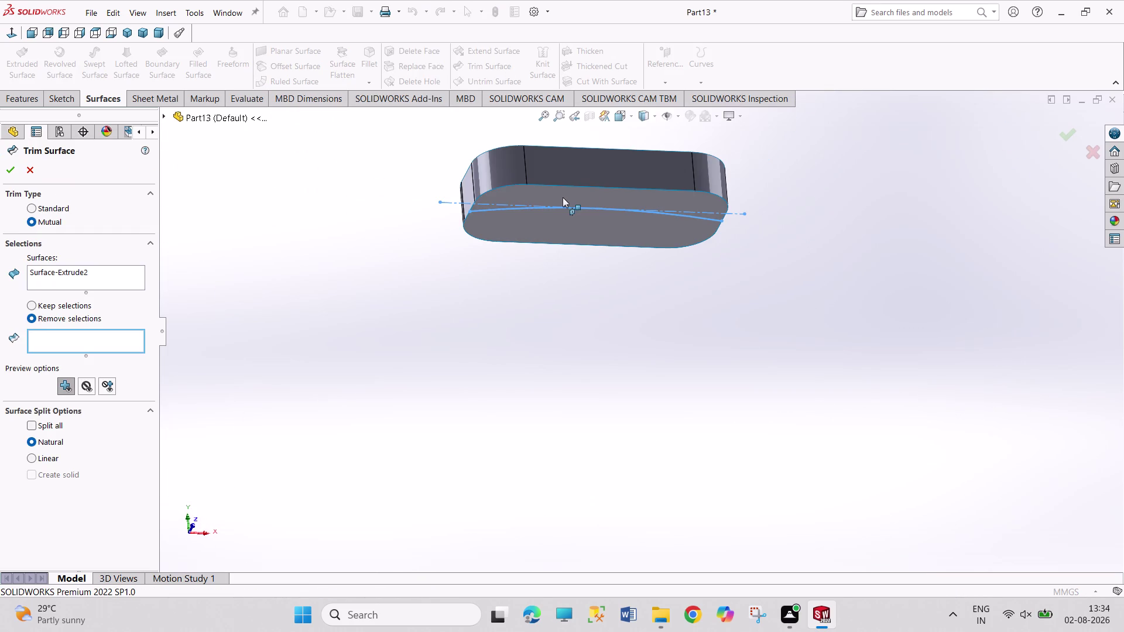
middle_drag(619, 137, 603, 229)
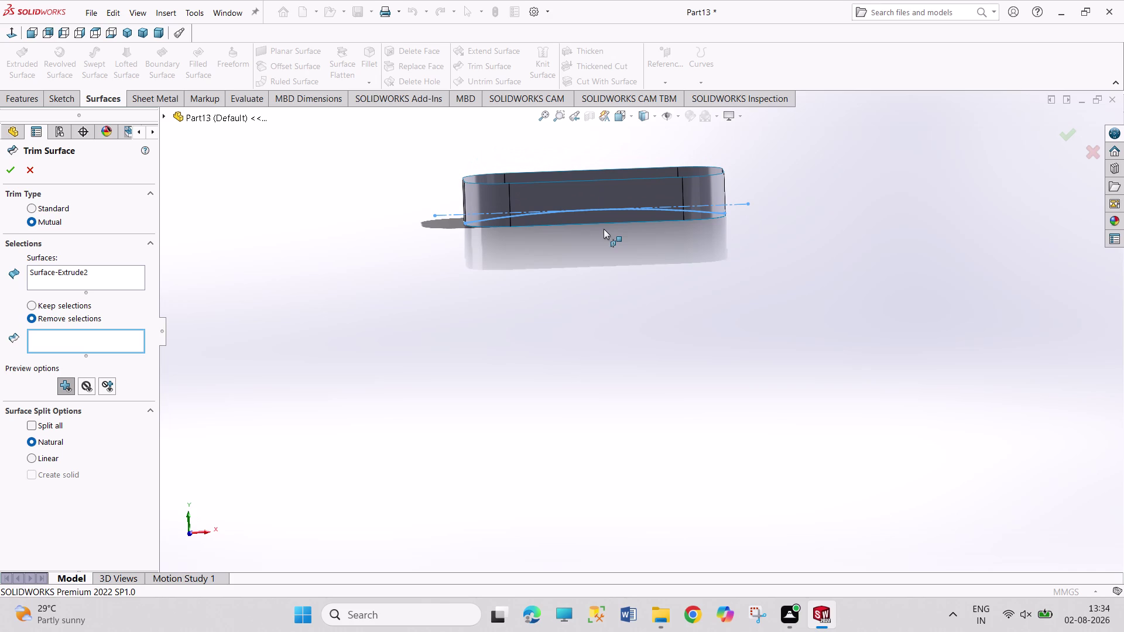
key(ctrl+z)
click(32, 172)
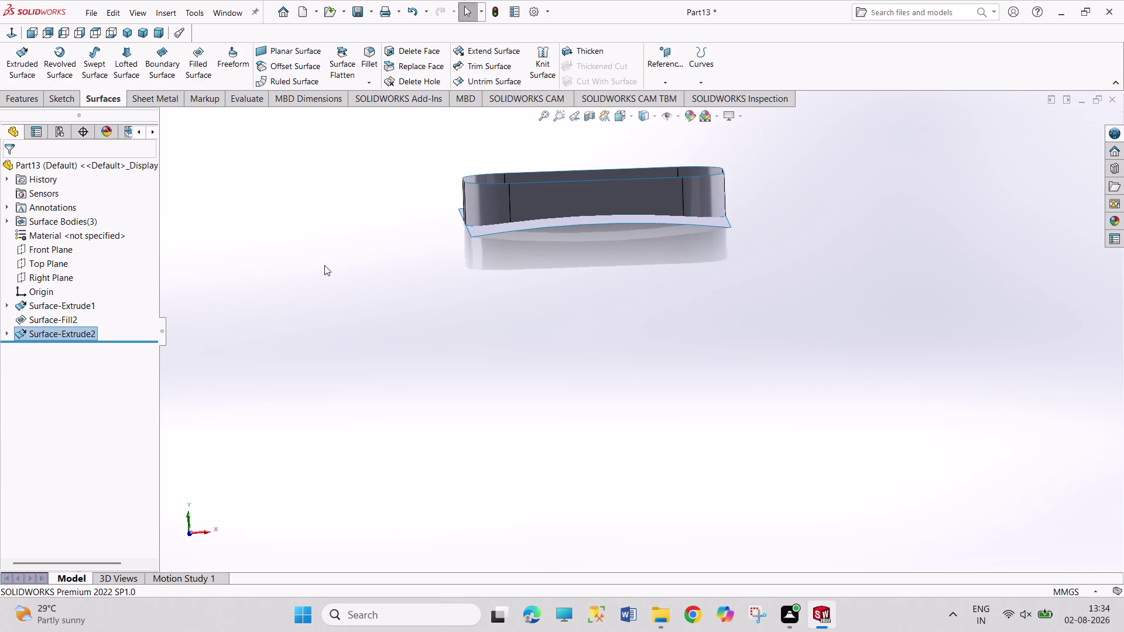
Adjust the zoom, then start a fresh mutual Trim Surface with nothing picked.
scroll(up, 3)
scroll(down, 3)
scroll(down, 3)
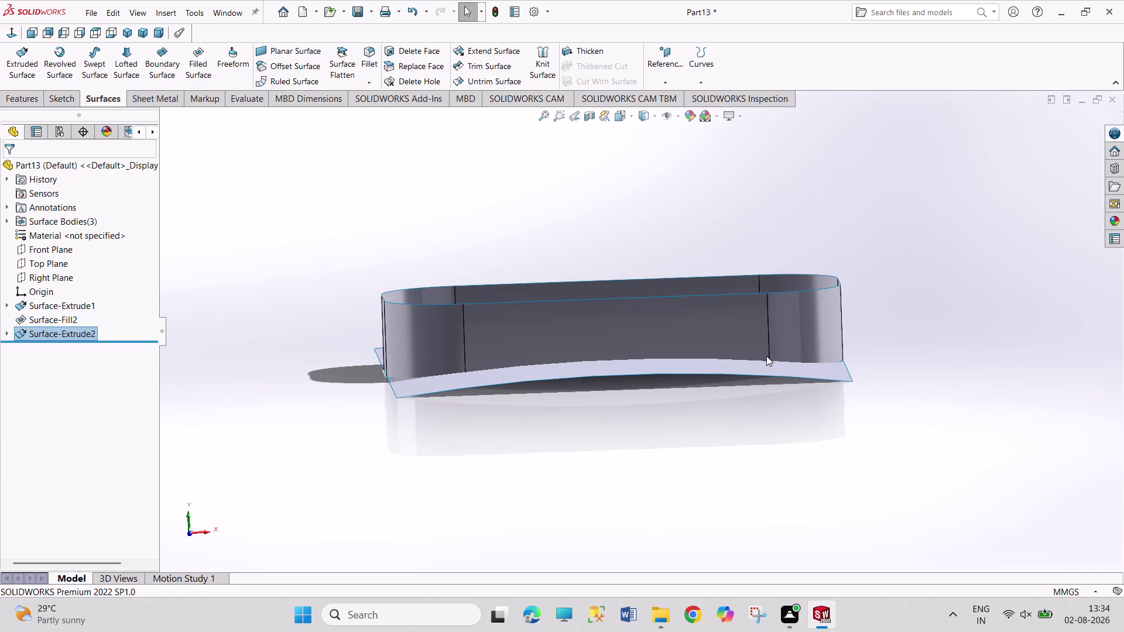
click(460, 168)
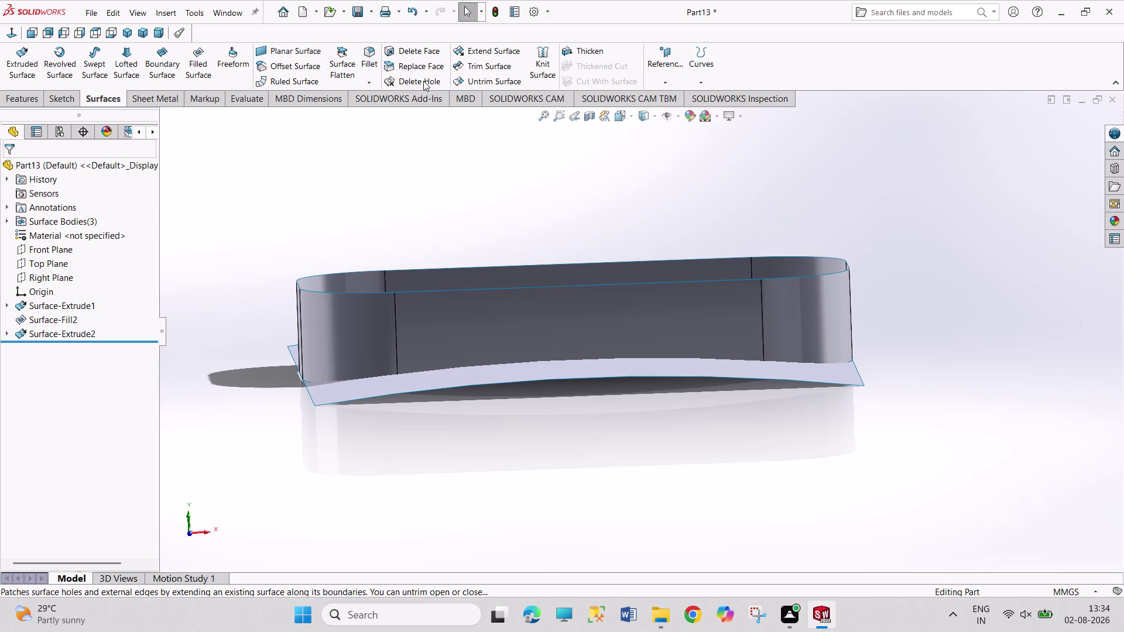
click(480, 66)
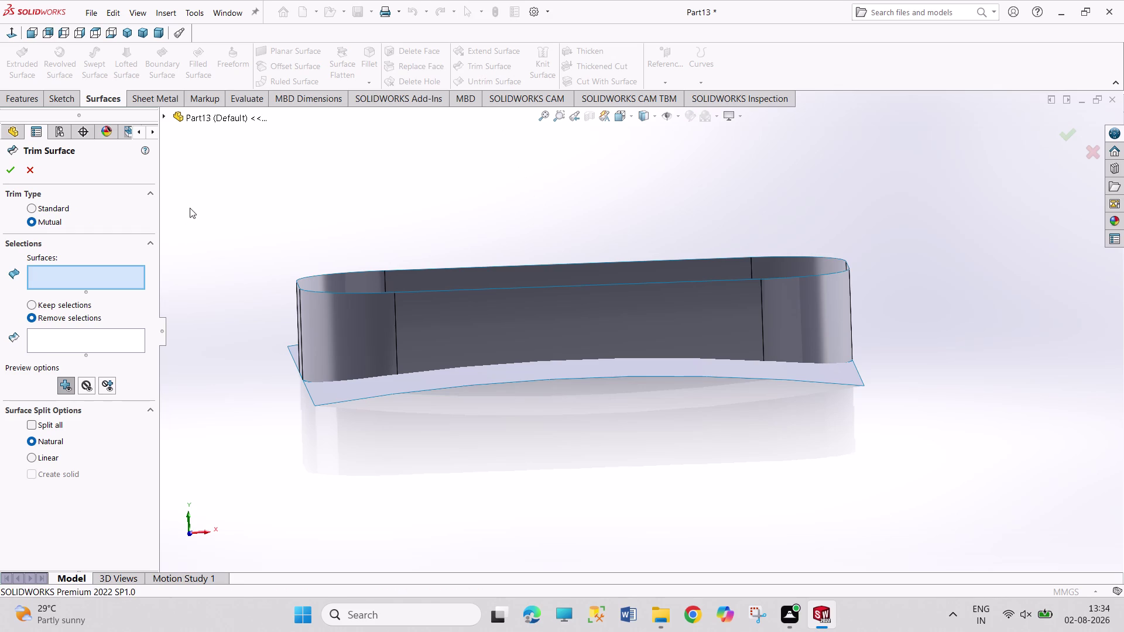
Select Surface-Extrude1, Surface-Fill2 and Surface-Extrude2 as the surfaces to trim.
drag(190, 203, 930, 439)
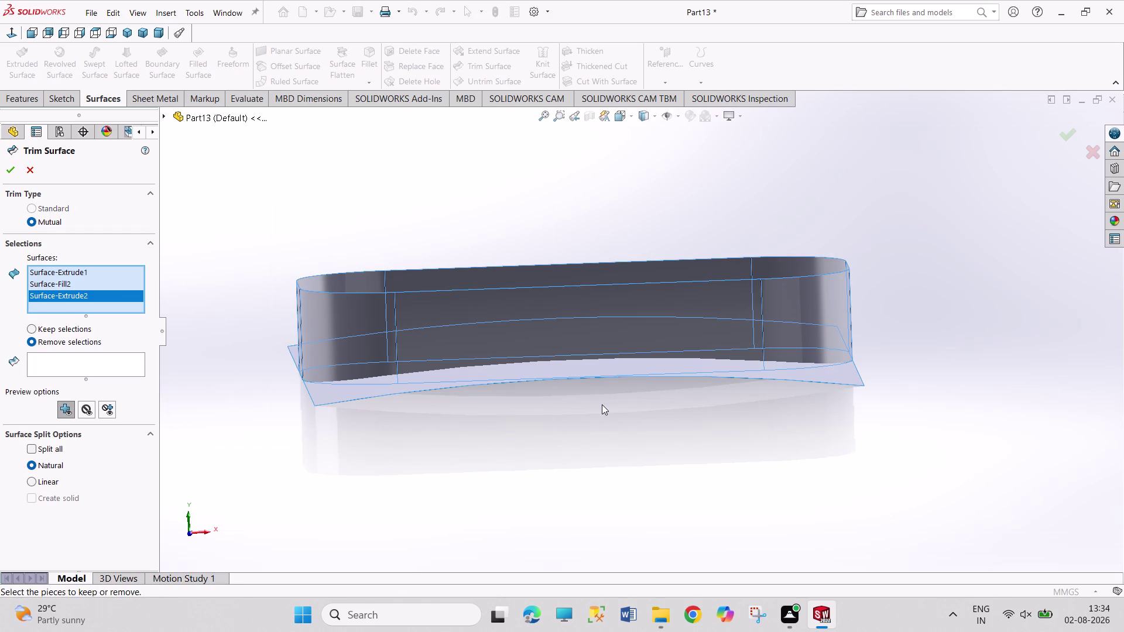
middle_drag(602, 424, 602, 503)
click(561, 482)
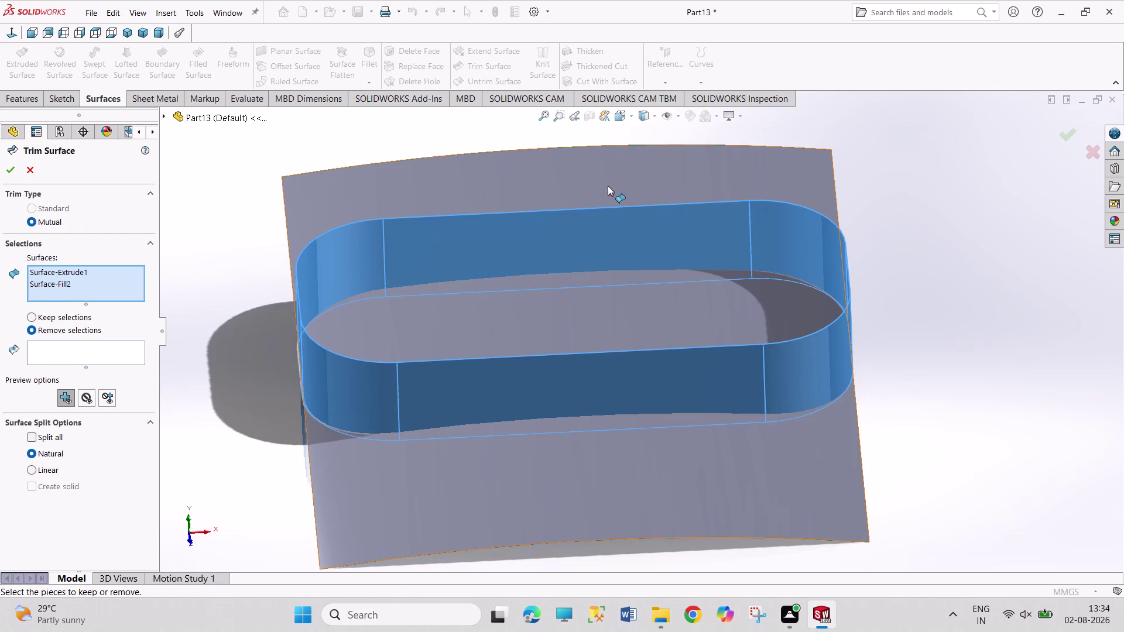
click(604, 180)
middle_drag(237, 437, 248, 383)
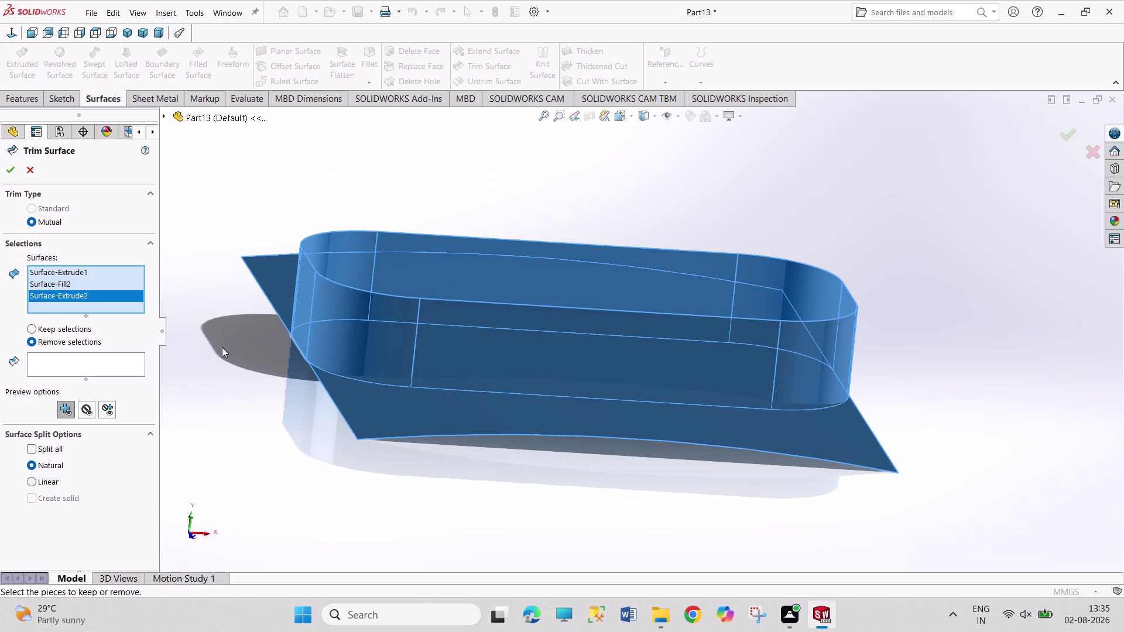
right_click(89, 299)
click(109, 309)
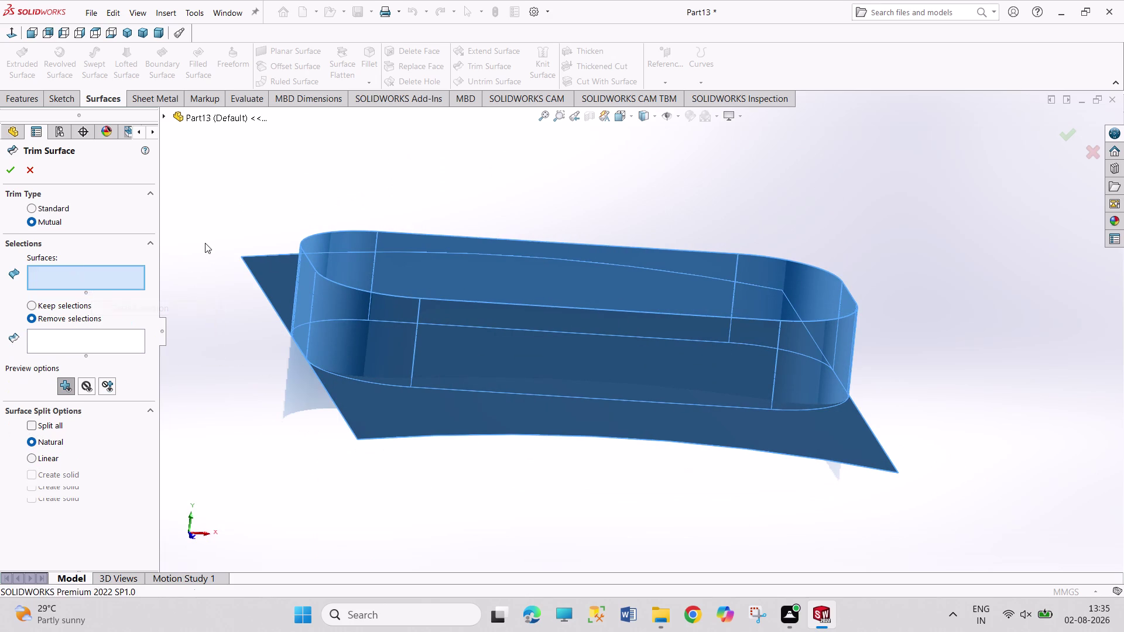
Mark the outer curved-sheet pieces for removal and delete the wrongly chosen entry.
drag(189, 183, 970, 495)
click(108, 373)
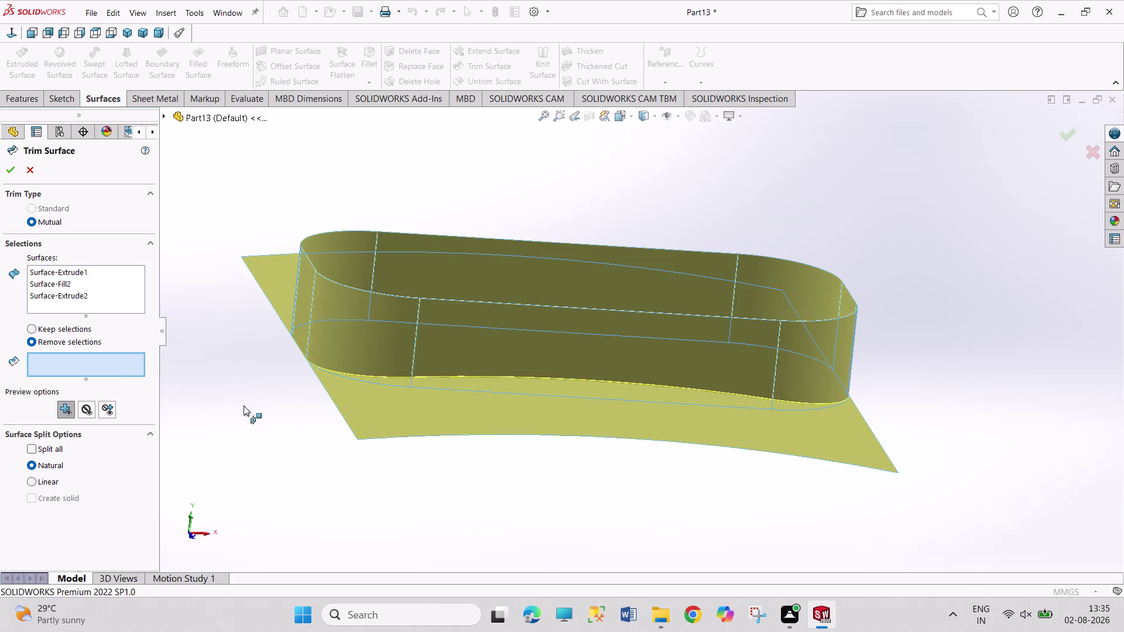
click(480, 425)
middle_drag(250, 428, 257, 470)
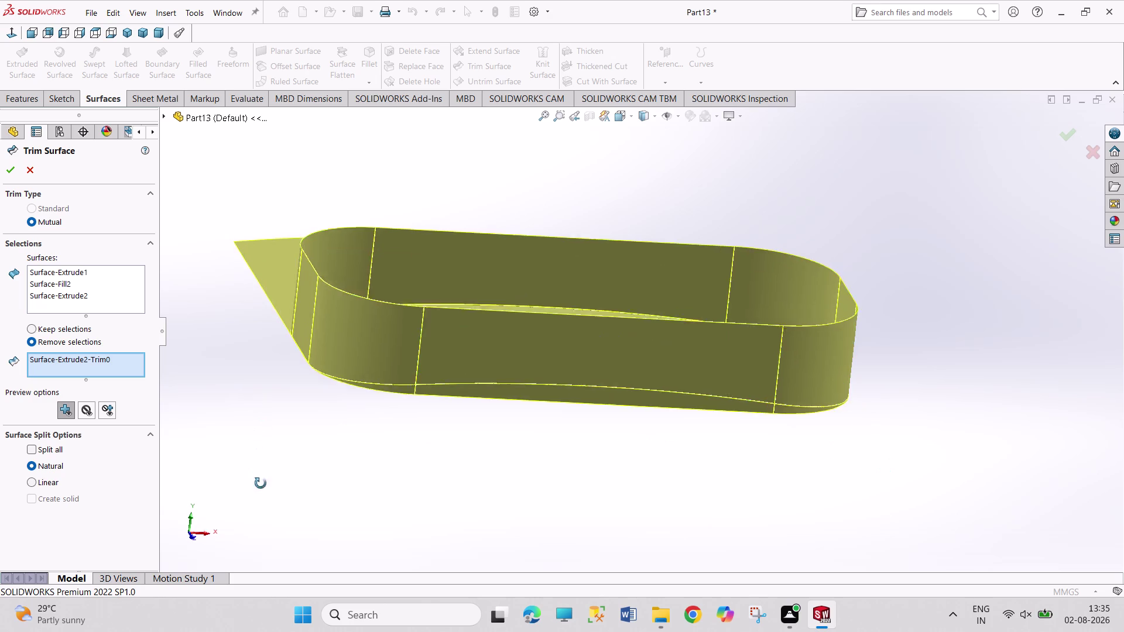
middle_drag(257, 470, 271, 545)
click(289, 223)
click(452, 334)
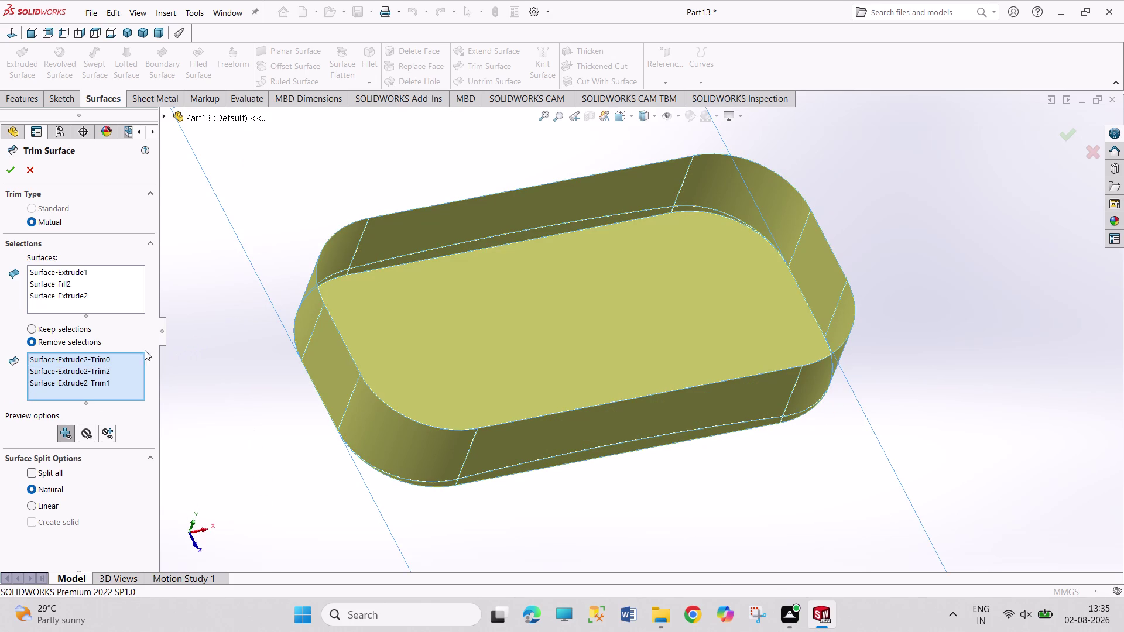
right_click(99, 385)
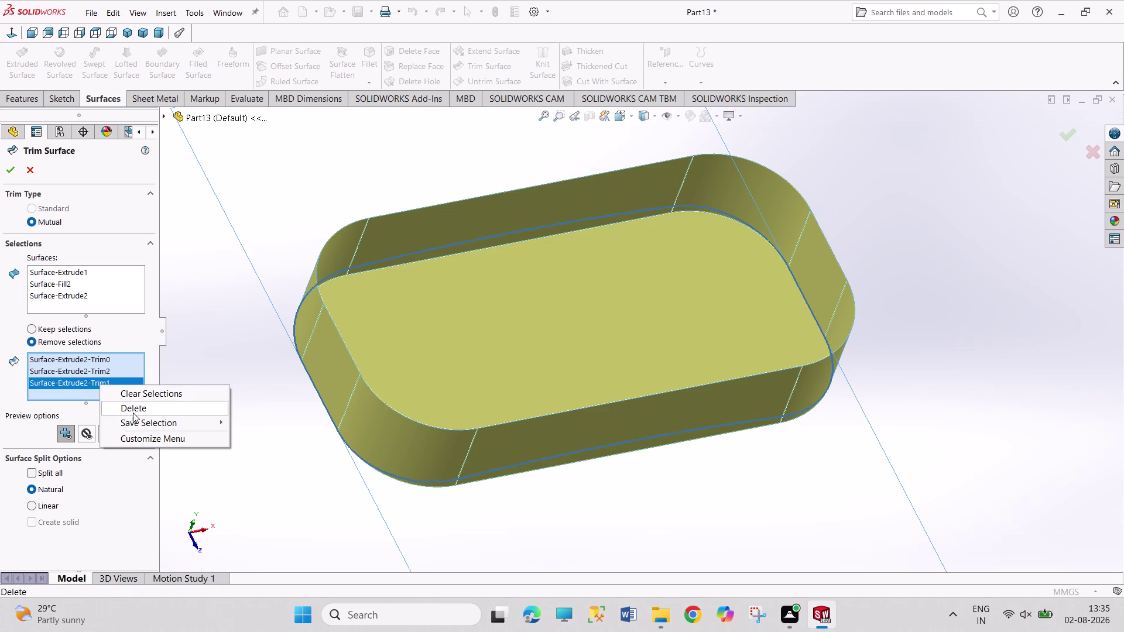
click(133, 413)
Mark the flat fill and lower wall pieces for removal, then confirm Surface-Trim1.
middle_drag(196, 422, 170, 185)
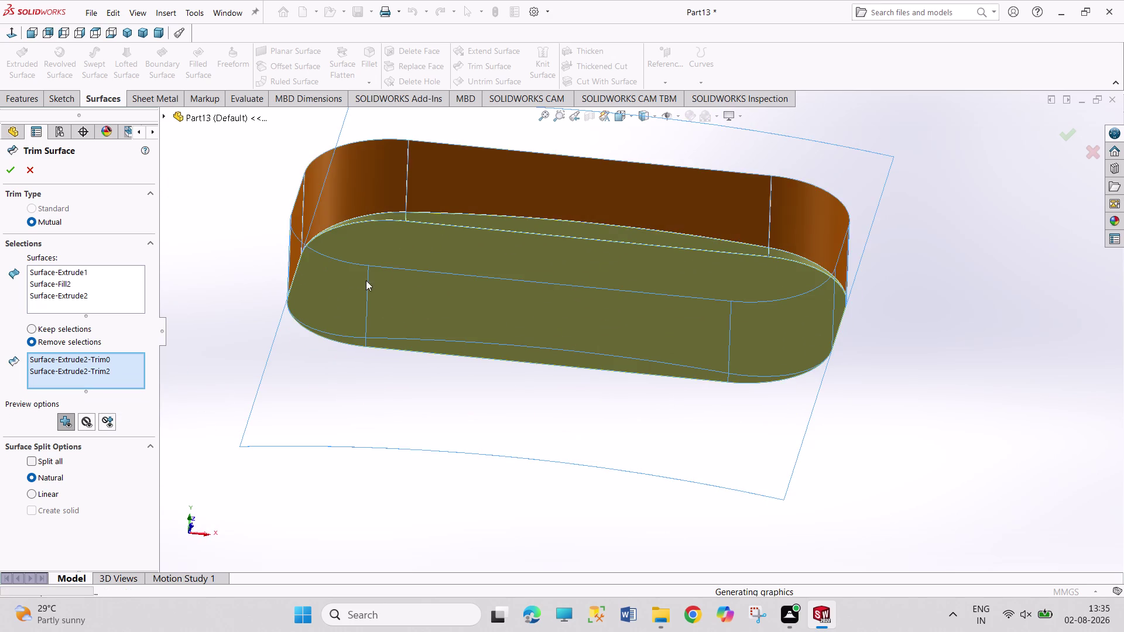
click(495, 292)
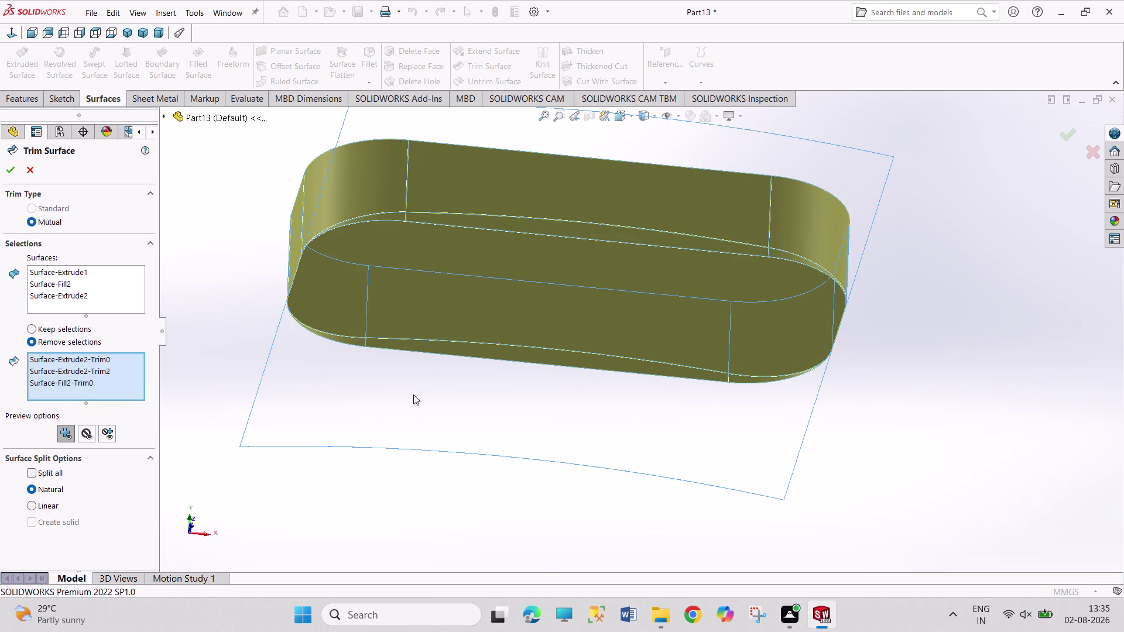
click(499, 357)
middle_drag(424, 410, 425, 394)
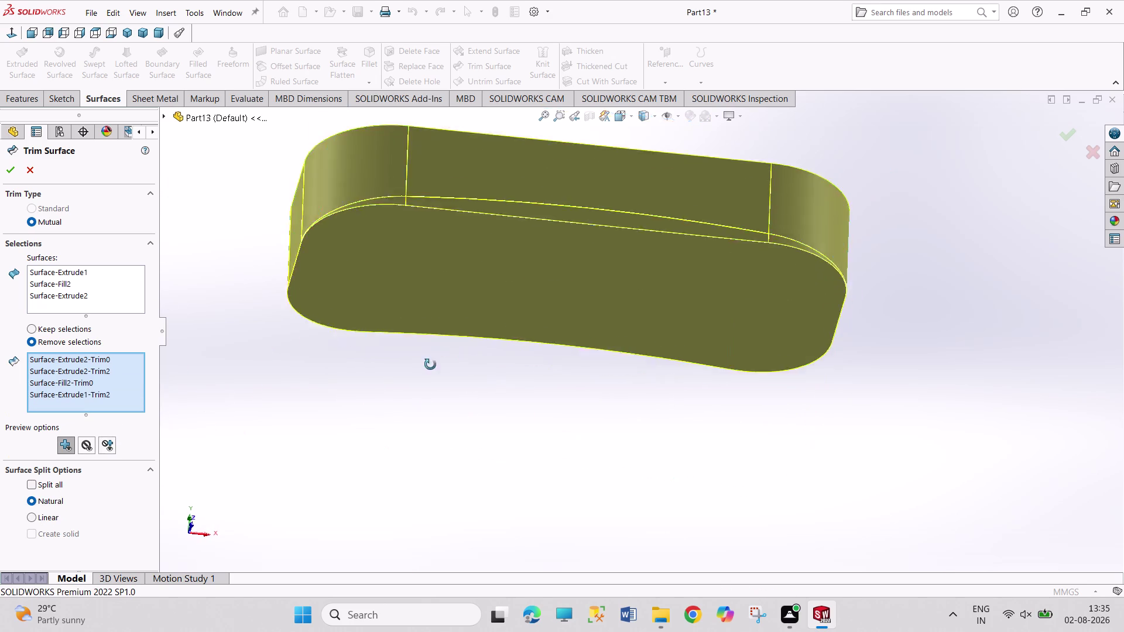
middle_drag(424, 395, 469, 301)
middle_drag(500, 376, 512, 275)
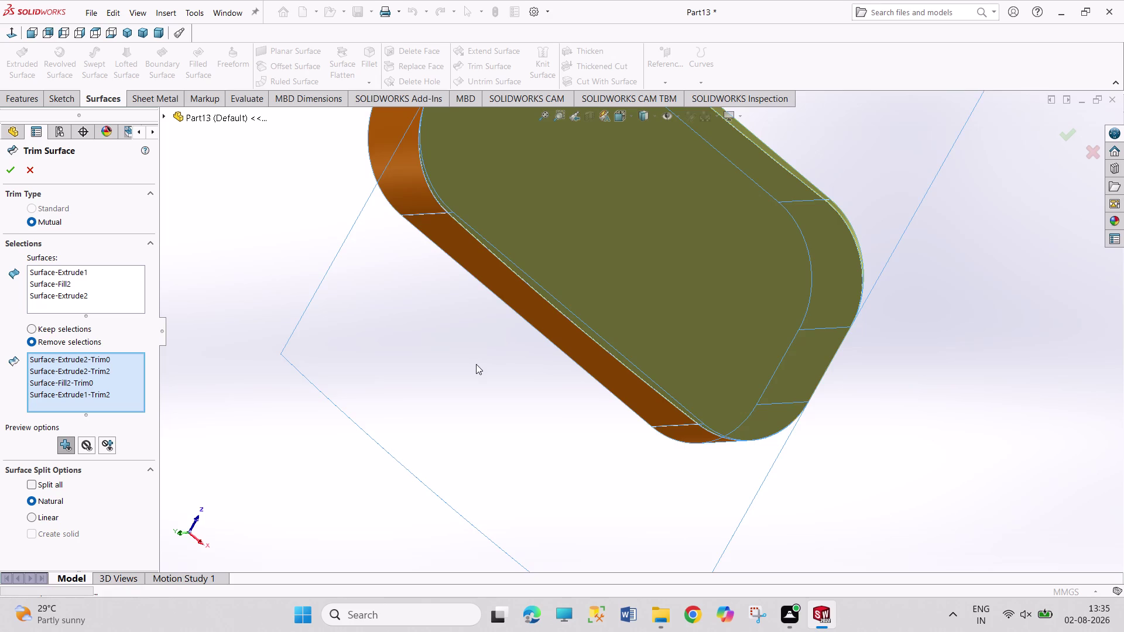
middle_drag(478, 358, 475, 274)
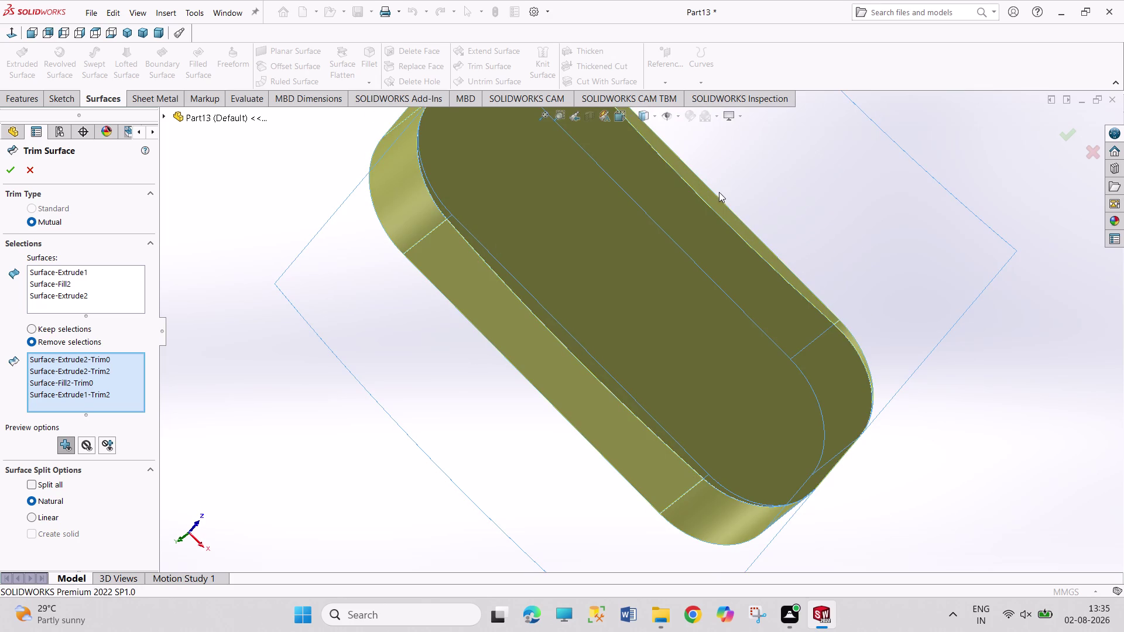
click(719, 206)
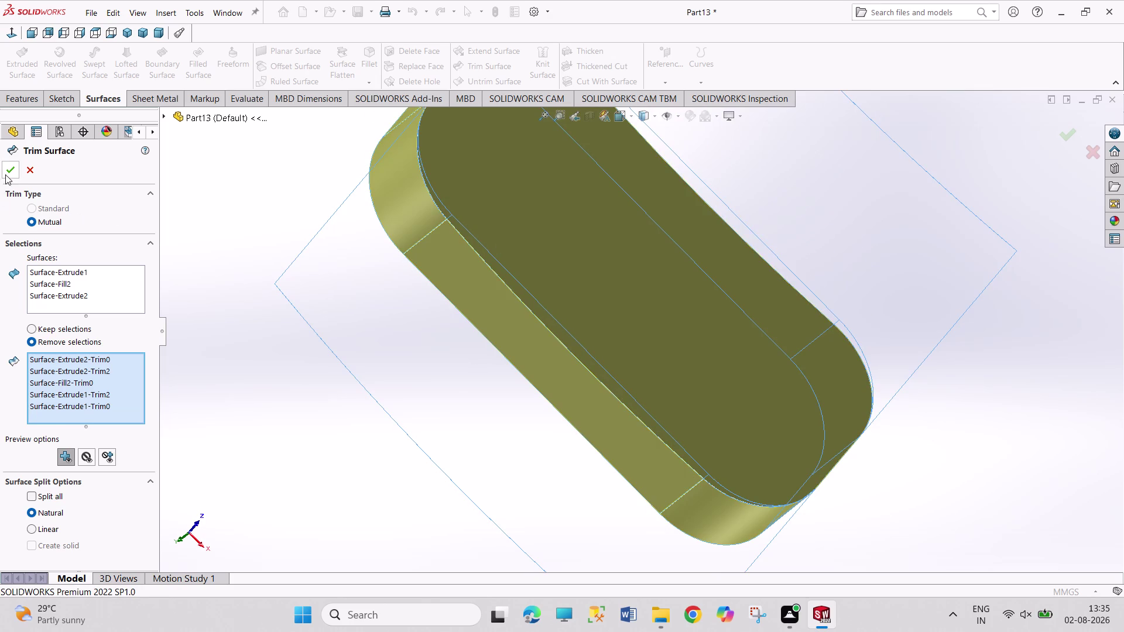
click(6, 174)
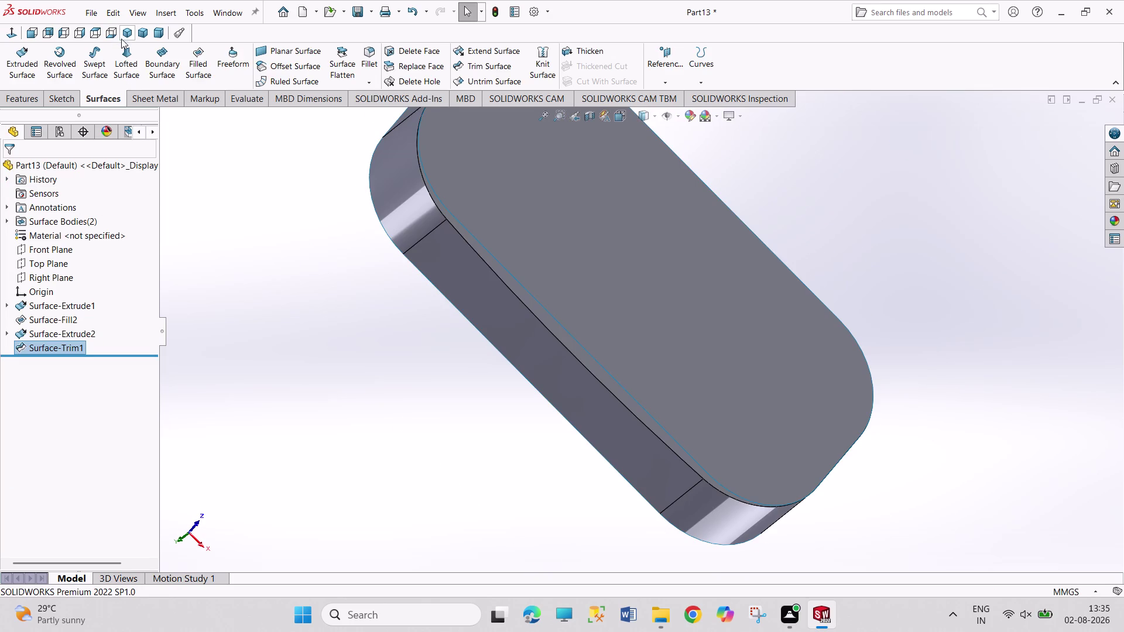
click(123, 33)
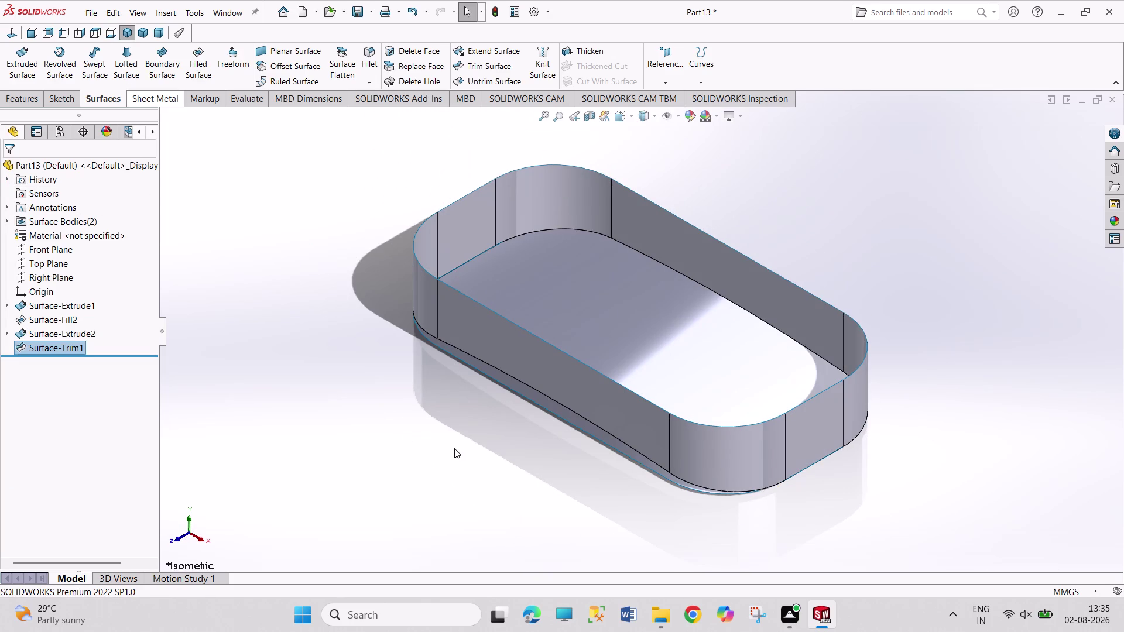
middle_drag(454, 449, 480, 359)
middle_drag(496, 419, 495, 407)
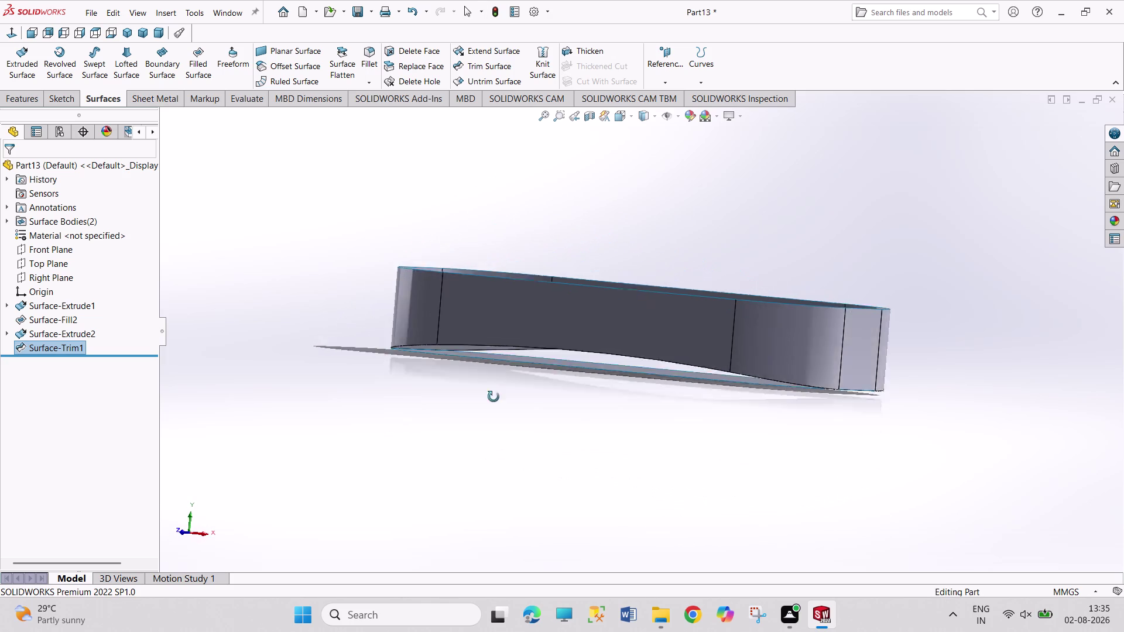
middle_drag(495, 407, 490, 372)
click(130, 34)
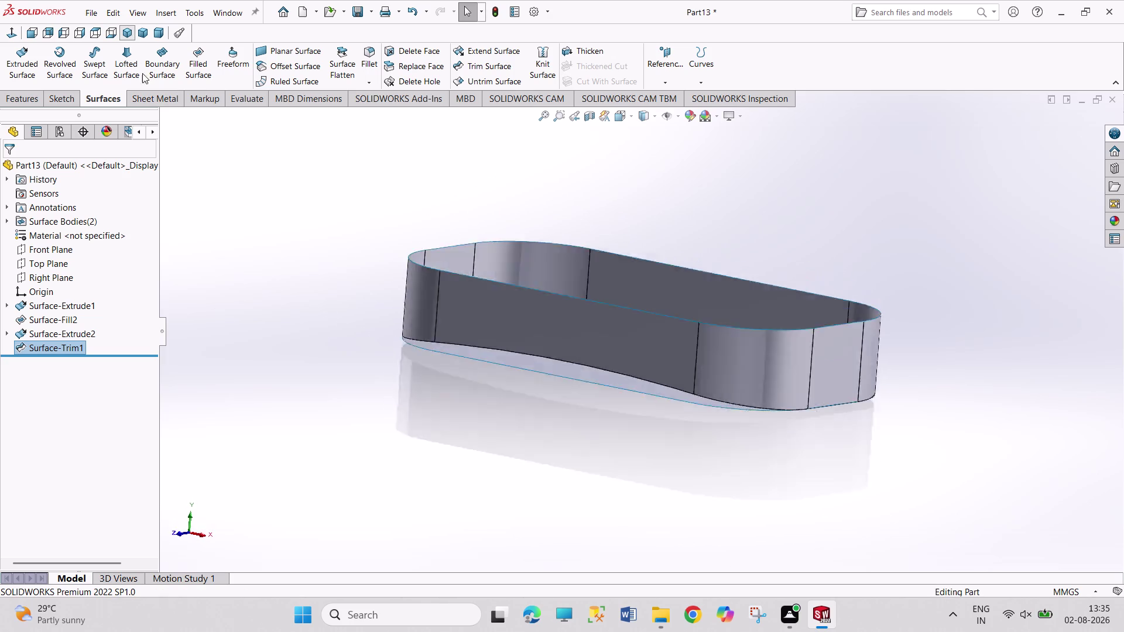
scroll(down, 3)
scroll(up, 3)
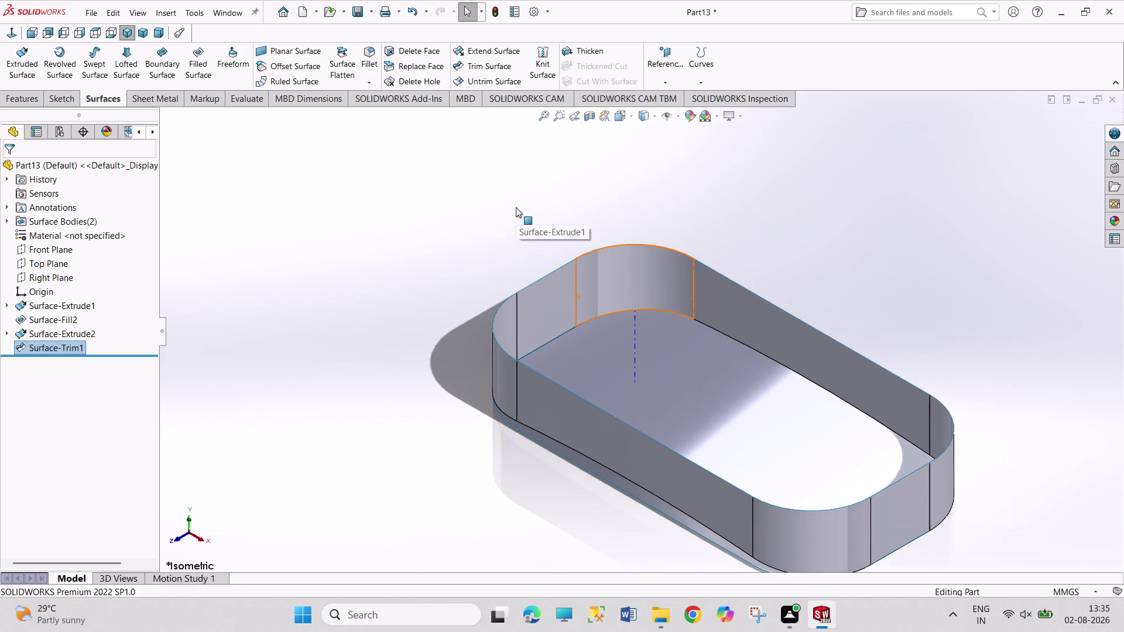
scroll(up, 3)
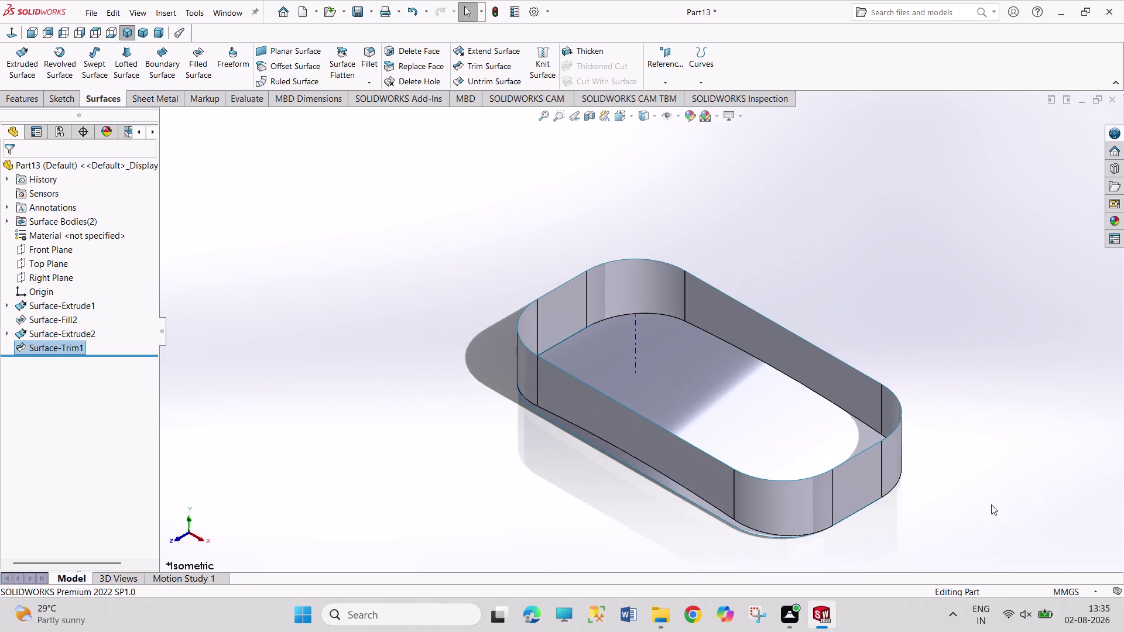
scroll(up, 3)
scroll(down, 3)
scroll(down, 3)
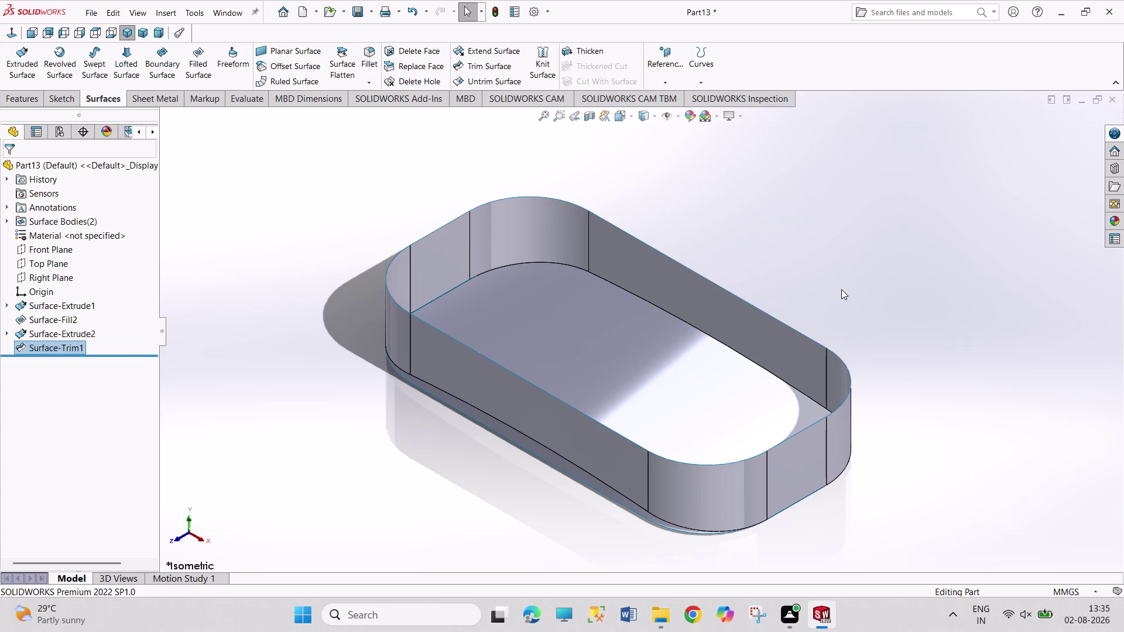
click(636, 383)
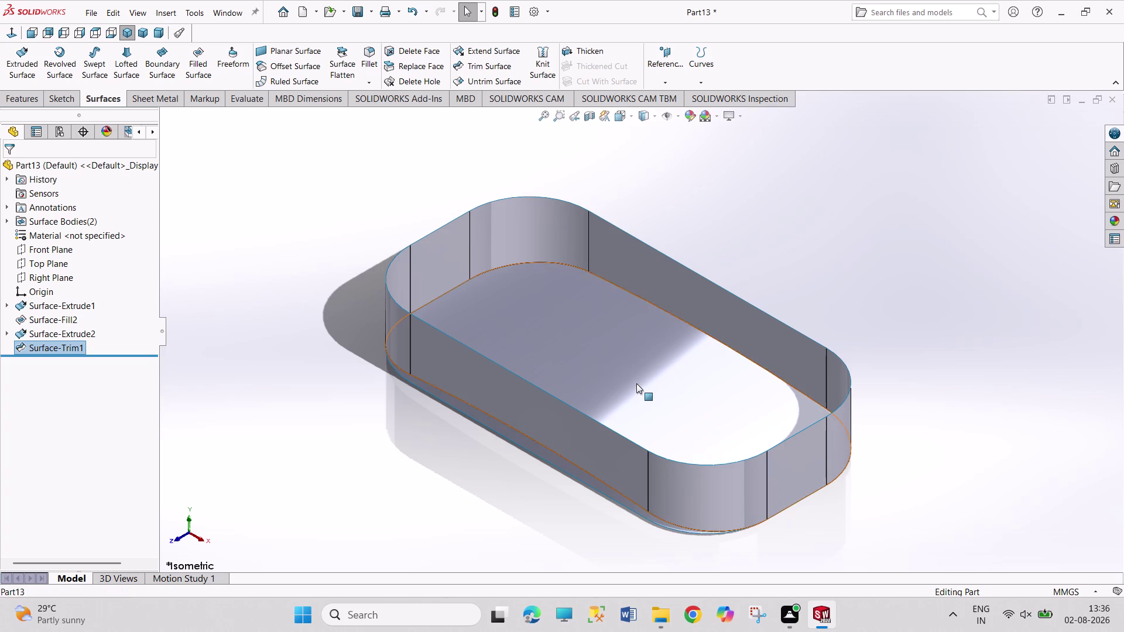
click(810, 226)
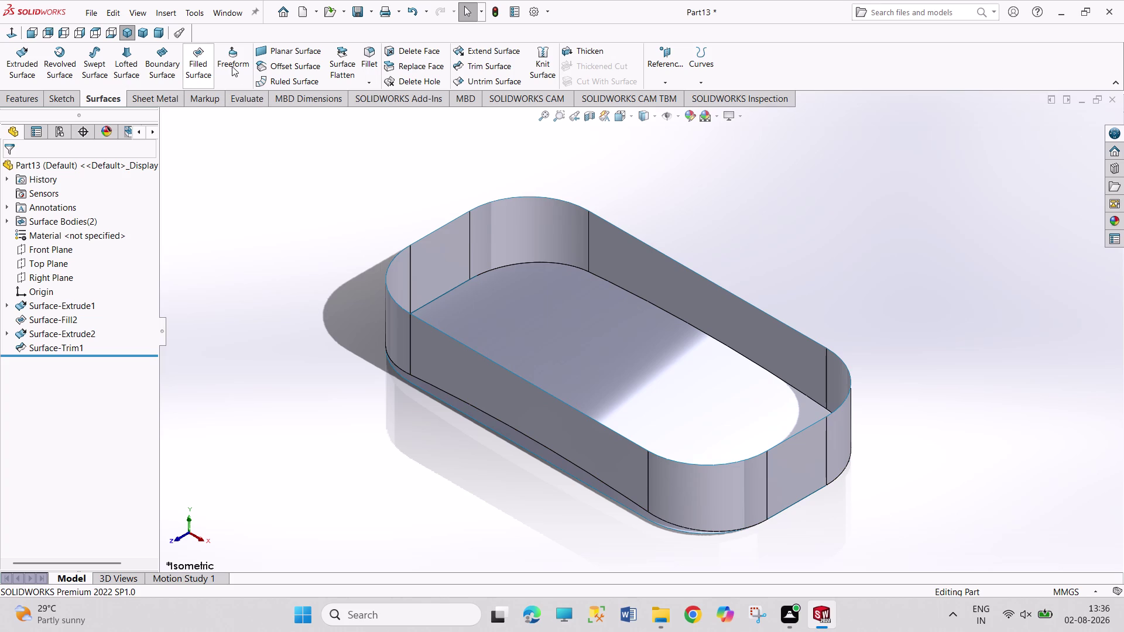
Add Fillet1 with a 2 mm radius along the floor-to-wall edge.
click(375, 64)
click(556, 451)
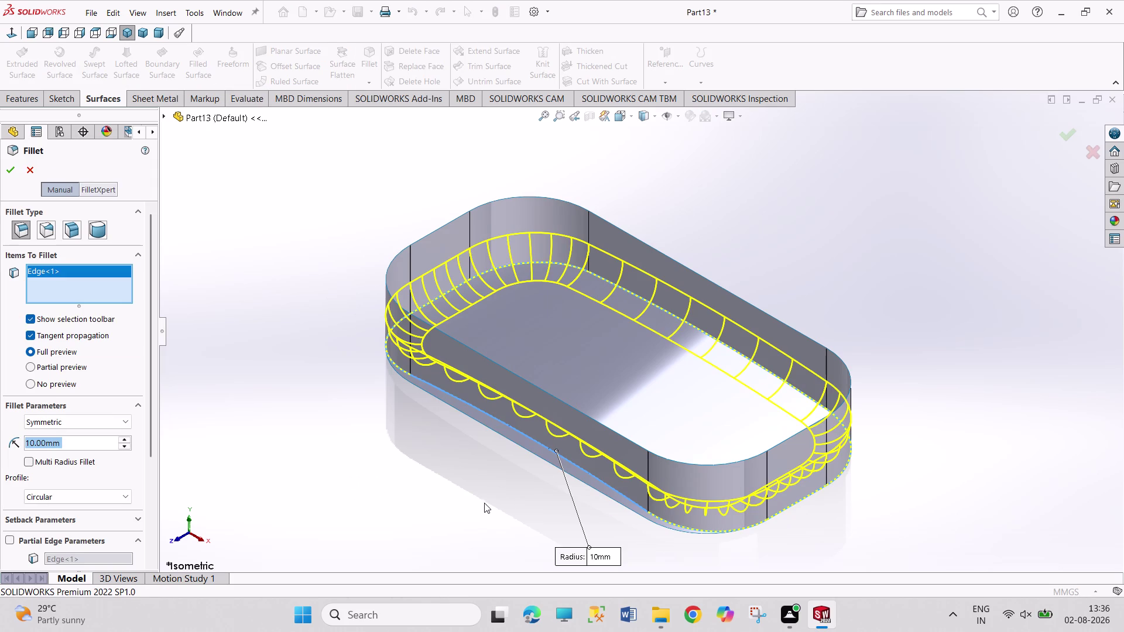
middle_drag(484, 503, 446, 370)
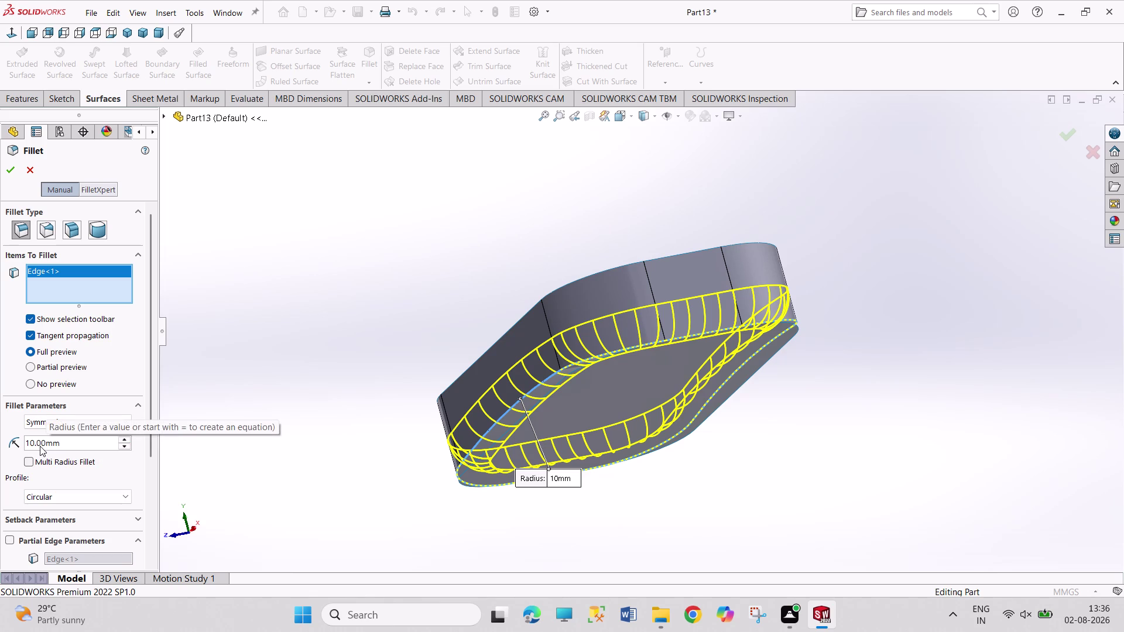
click(66, 439)
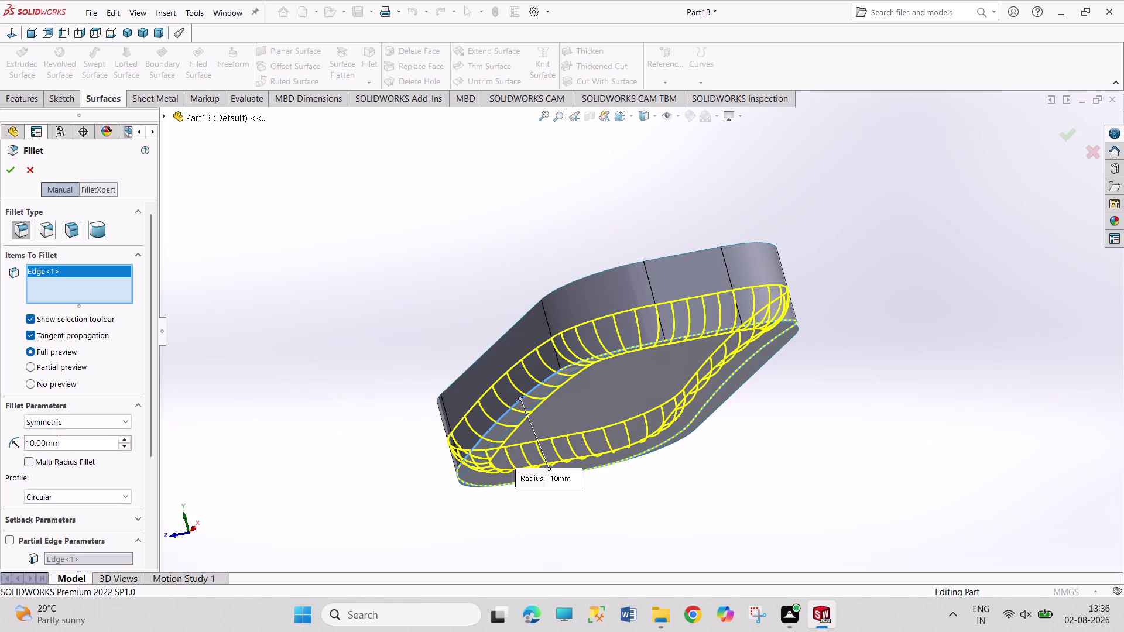
drag(66, 440, 18, 443)
key(2)
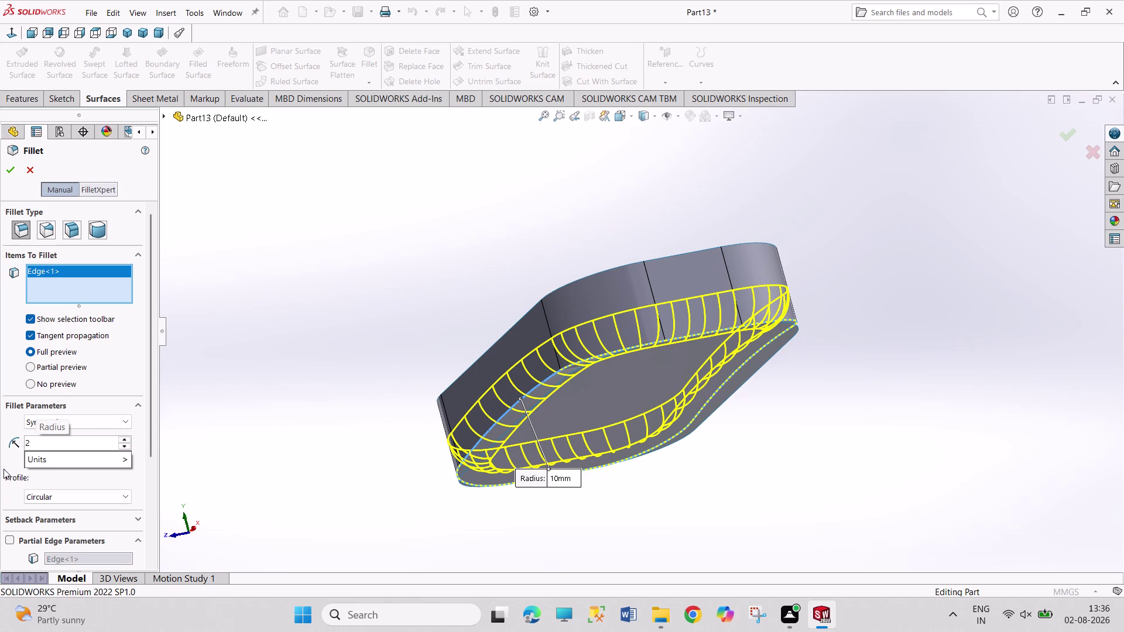
key(Return)
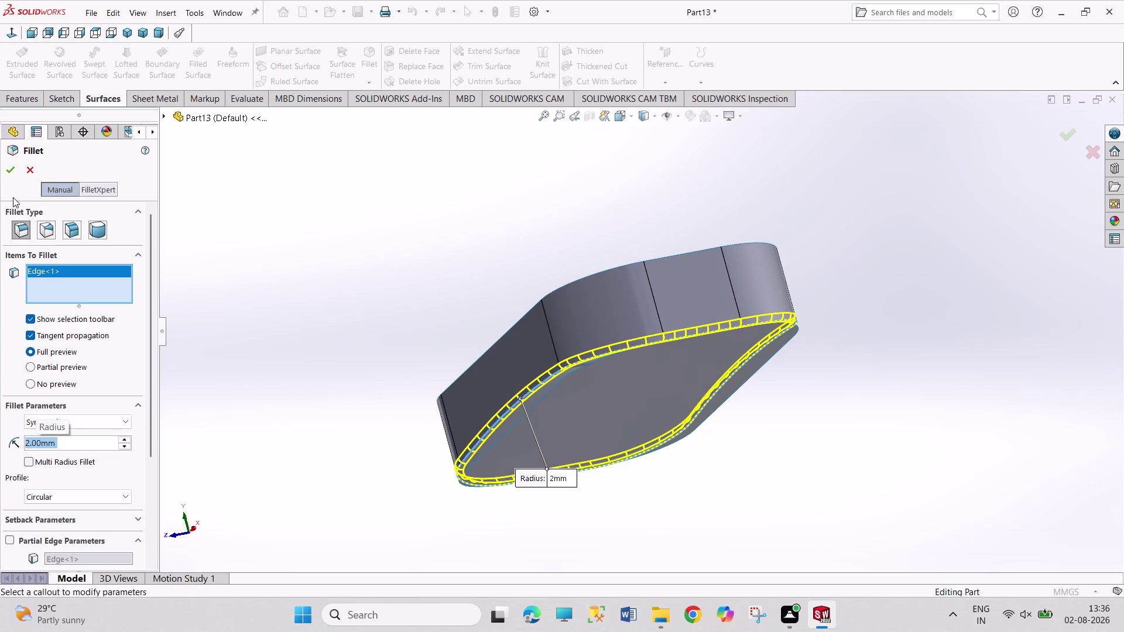
click(13, 172)
Inspect the tray's underside and walls from several angles, then launch Trim Surface.
click(484, 209)
middle_drag(493, 214, 494, 215)
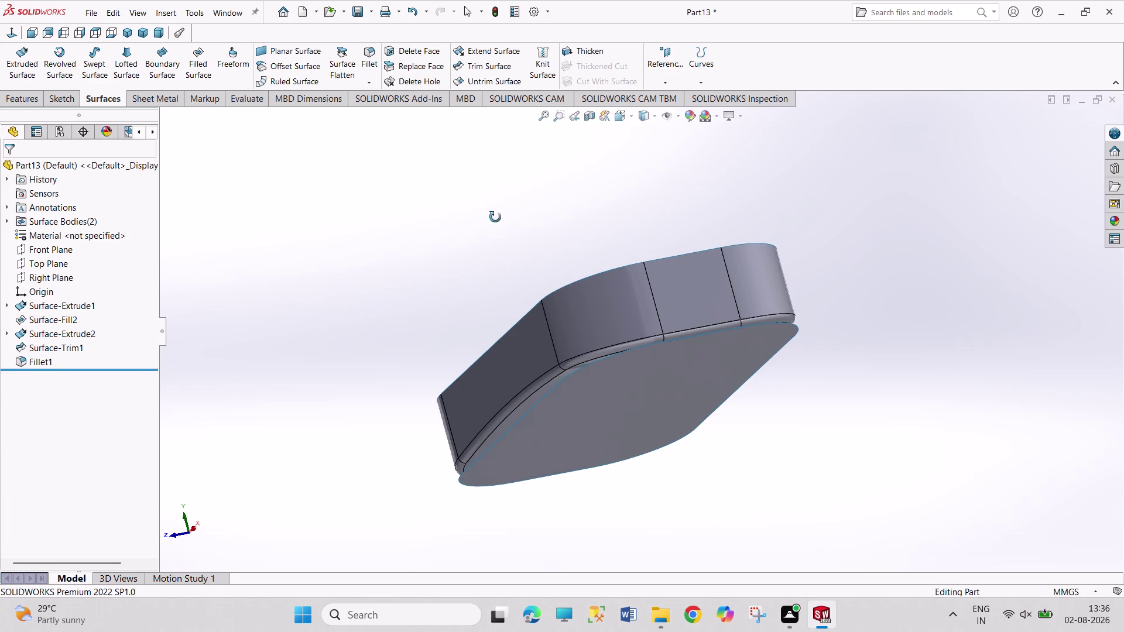
middle_drag(493, 214, 565, 267)
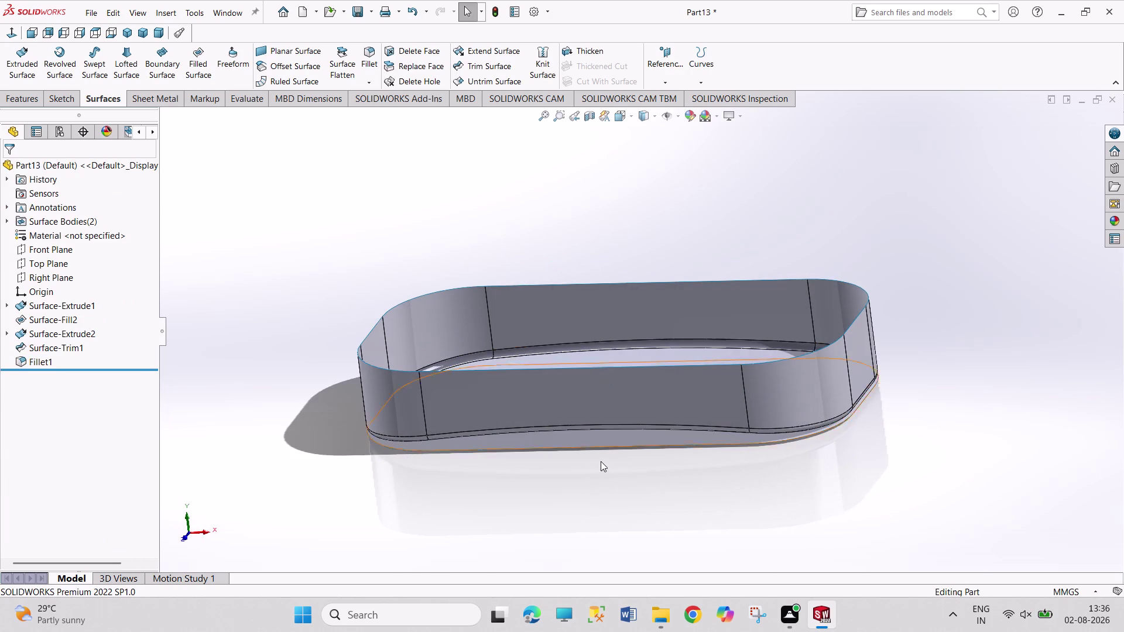
middle_drag(599, 466, 591, 431)
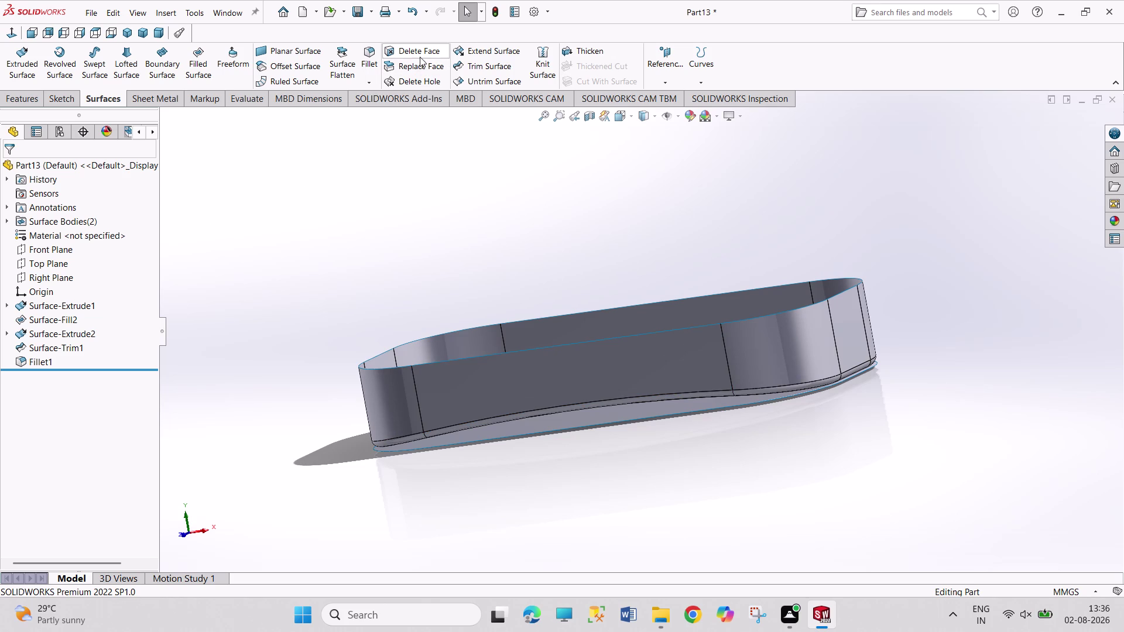
click(484, 67)
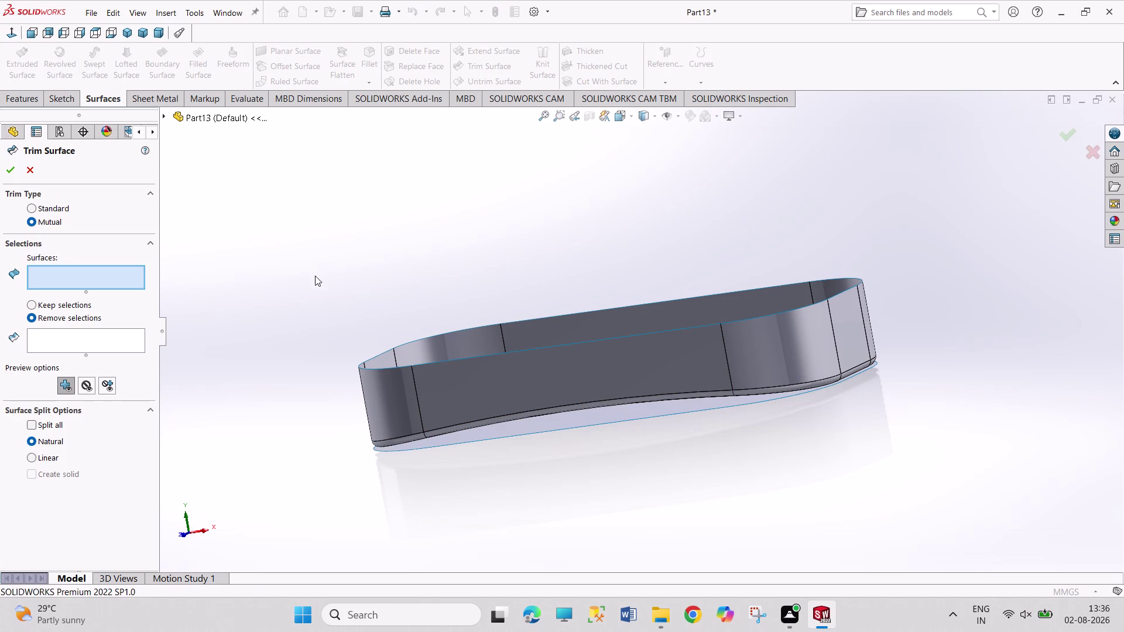
Pick the fillet and bottom fill surfaces and attempt the trim, dismissing errors.
drag(286, 188, 1073, 535)
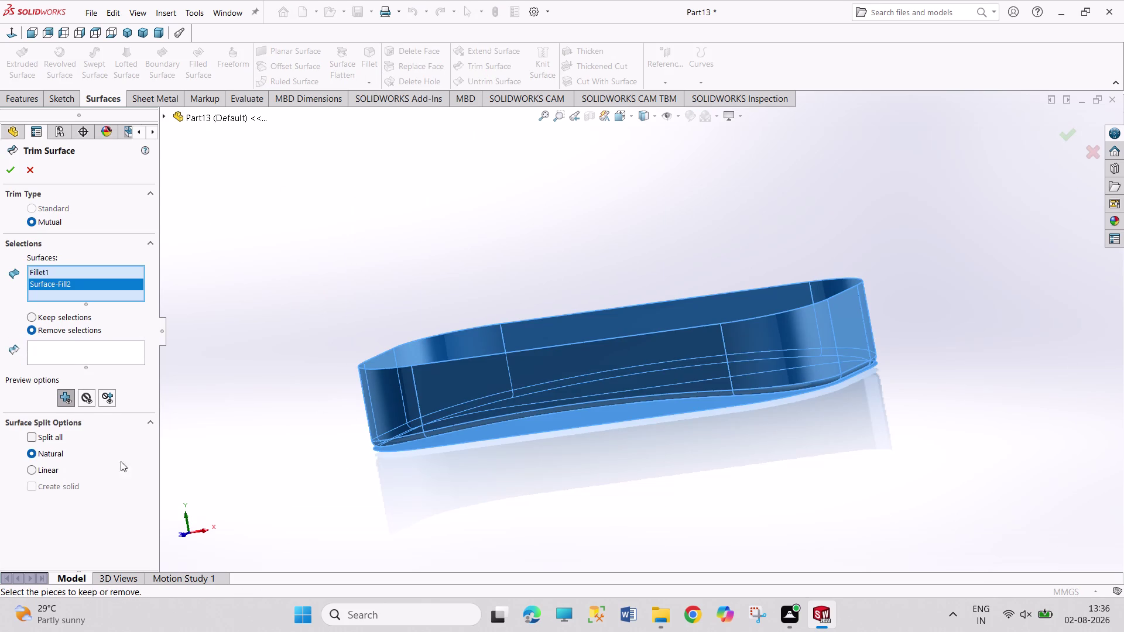
click(70, 344)
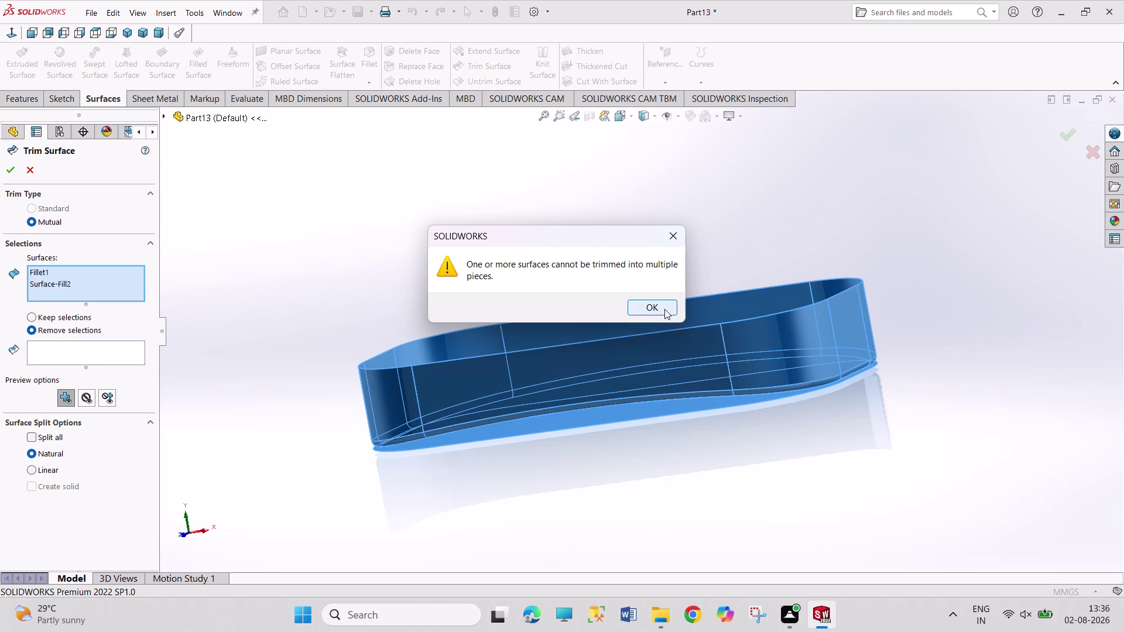
click(664, 309)
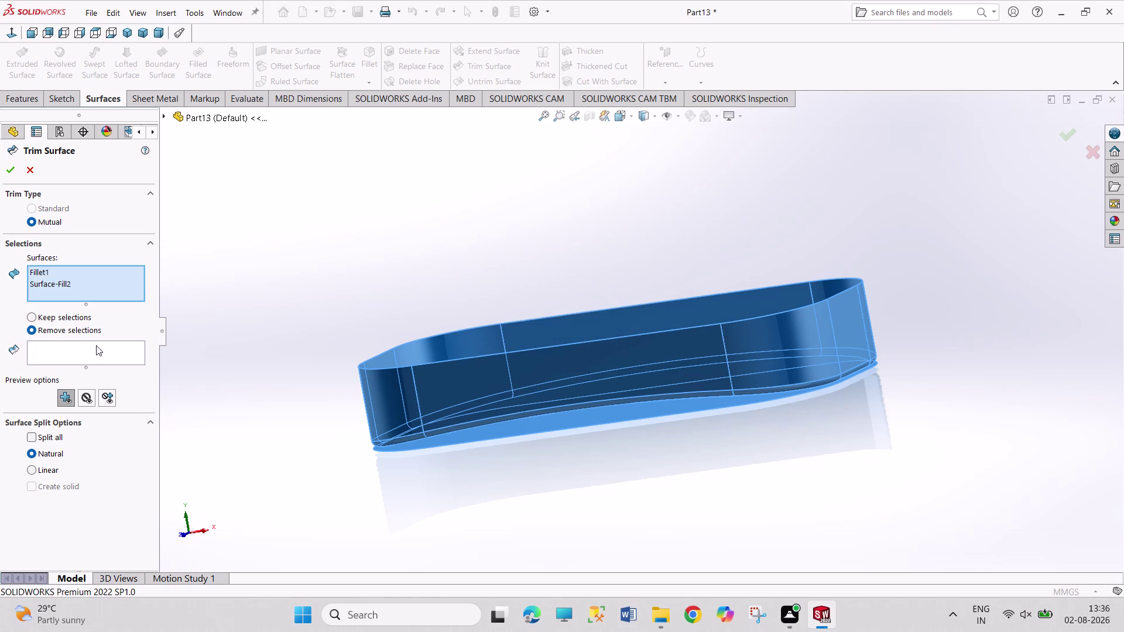
click(96, 349)
click(55, 320)
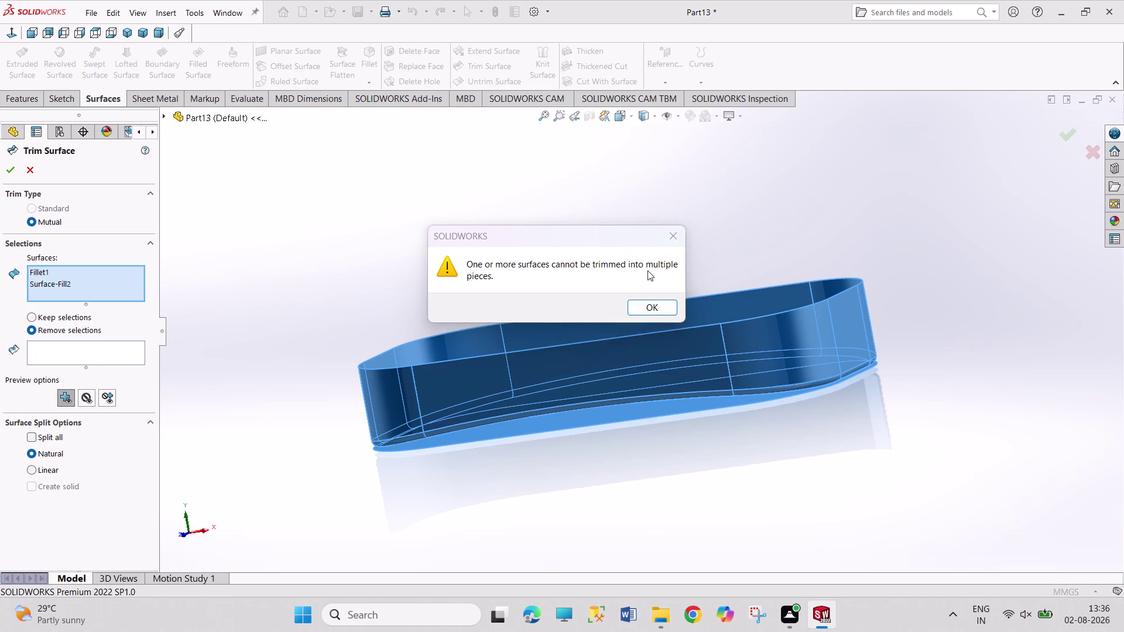
click(675, 236)
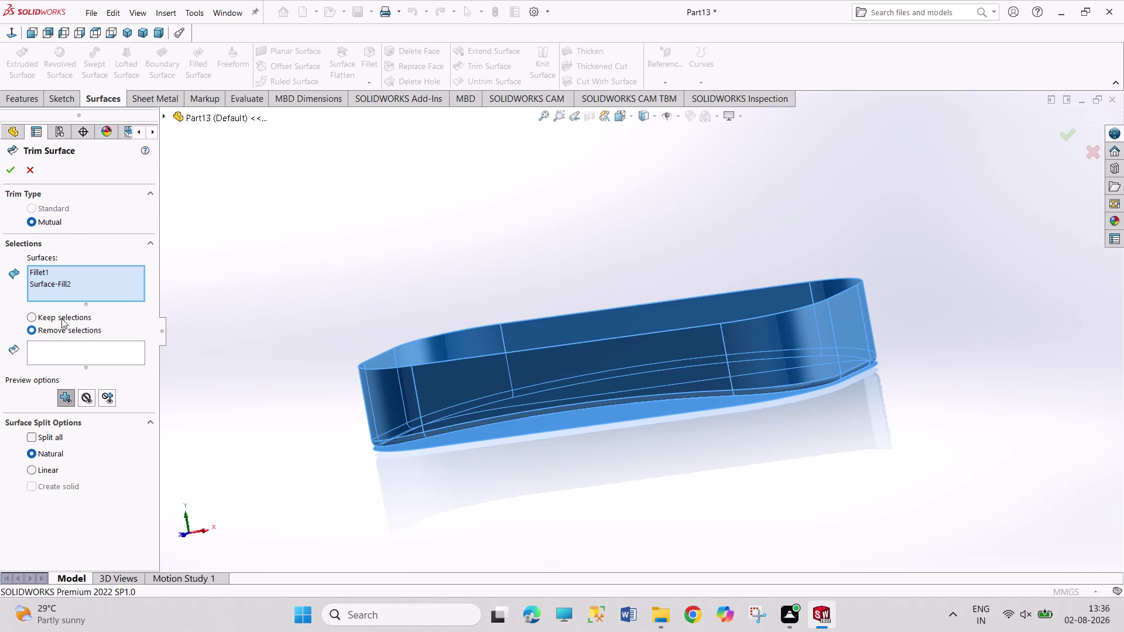
Try keeping the picked pieces, dismiss repeated trim errors, and cancel Trim Surface.
click(60, 317)
click(80, 356)
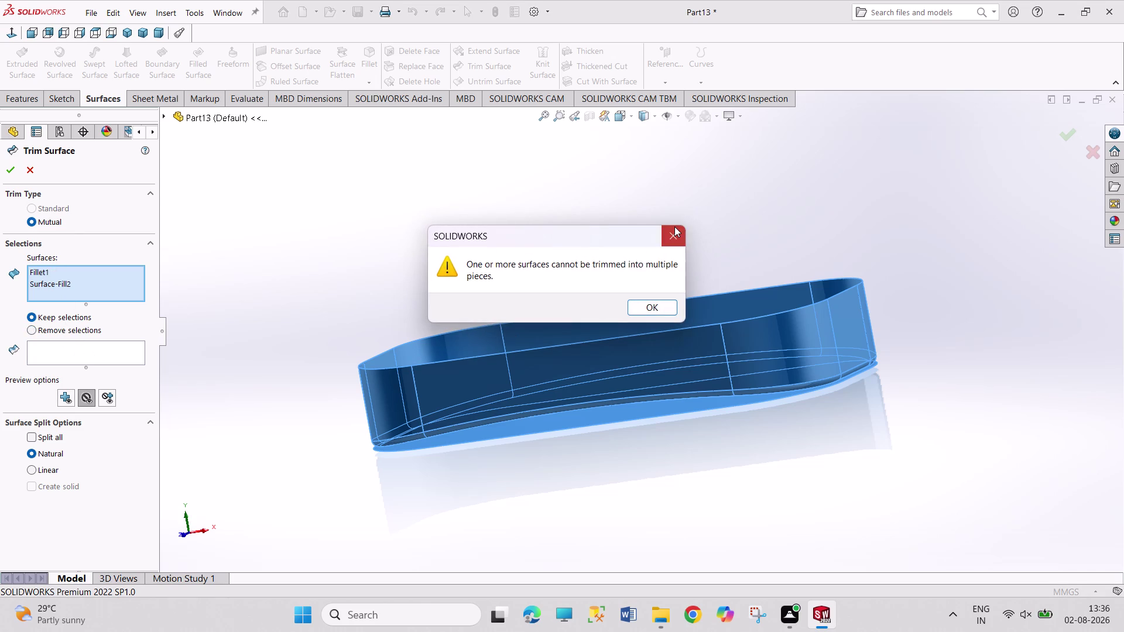
click(674, 226)
click(63, 330)
click(62, 352)
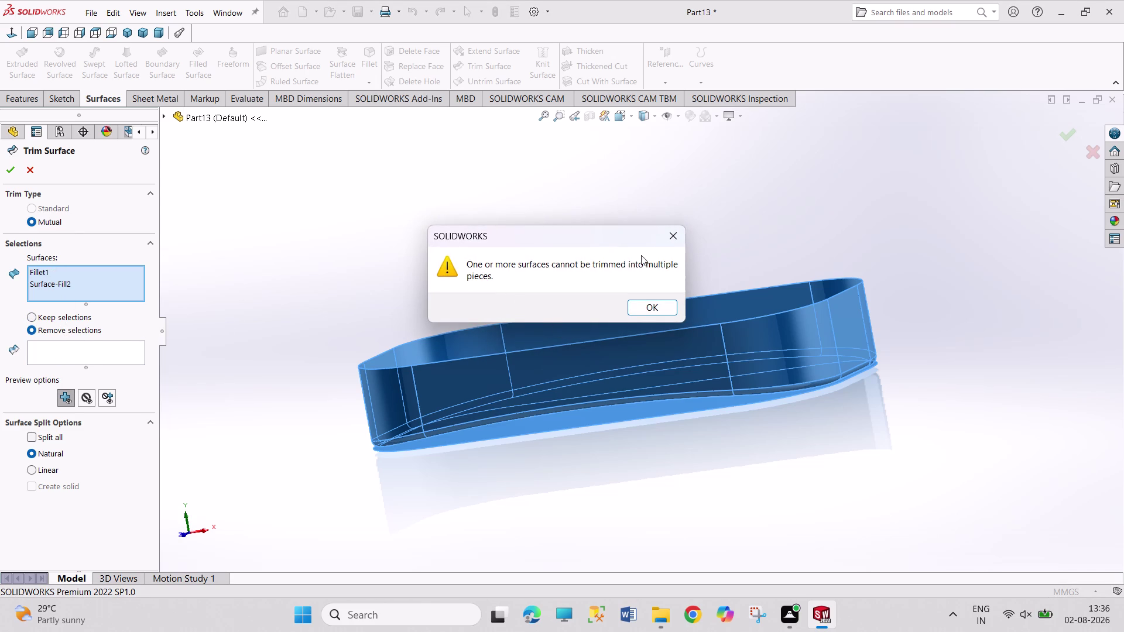
click(666, 242)
click(467, 259)
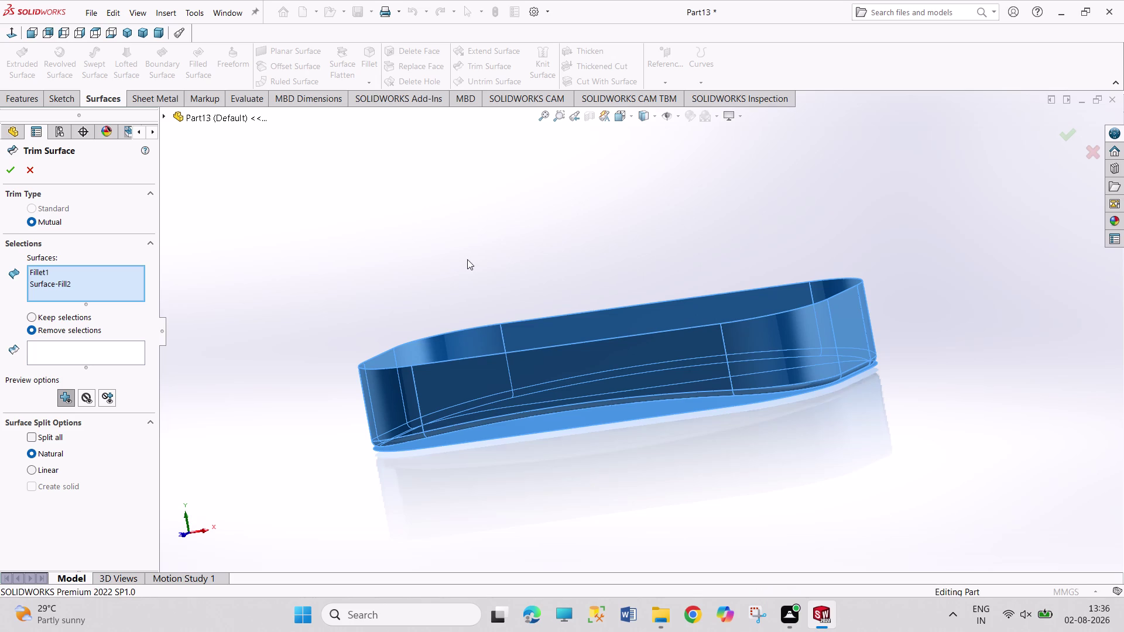
click(36, 173)
click(386, 178)
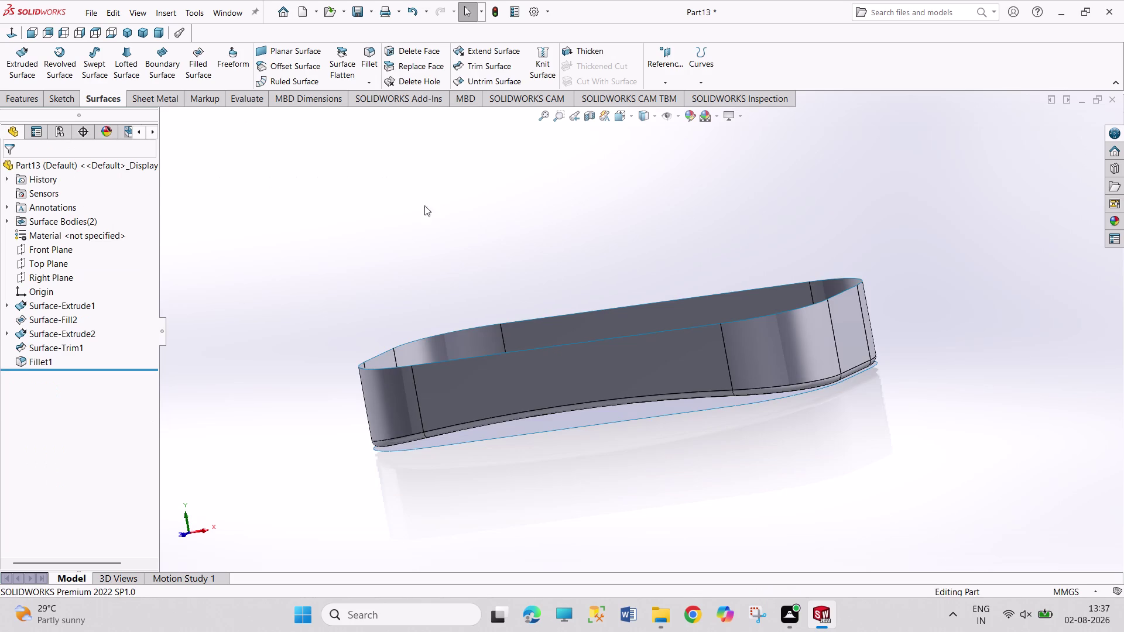
Delete the bottom fill surface together with its dependent features.
middle_drag(434, 212, 387, 177)
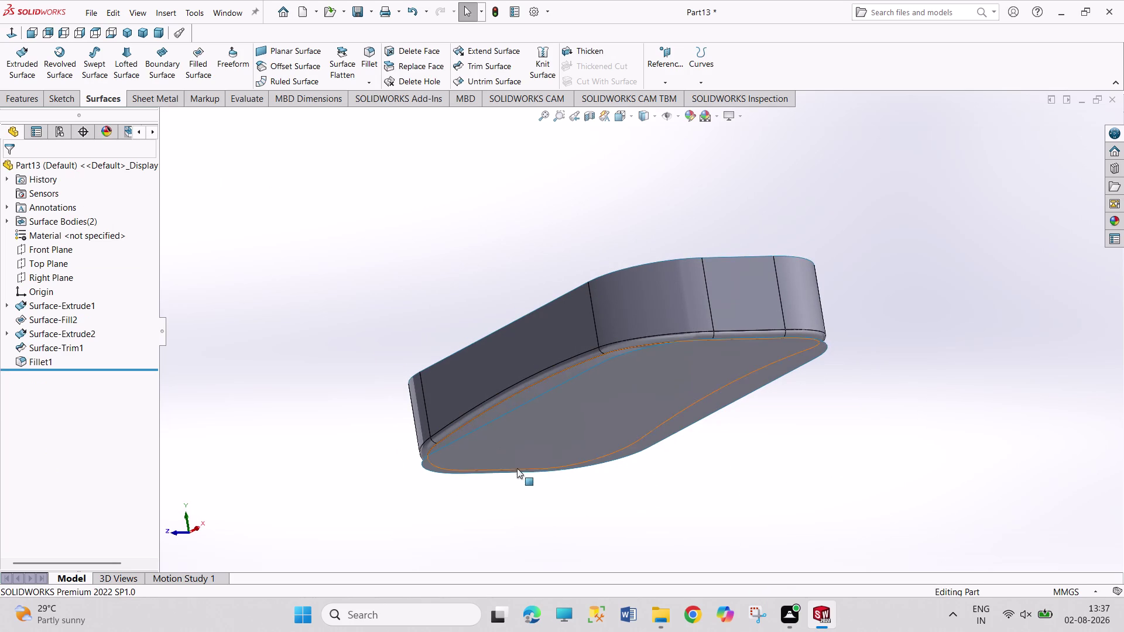
click(586, 432)
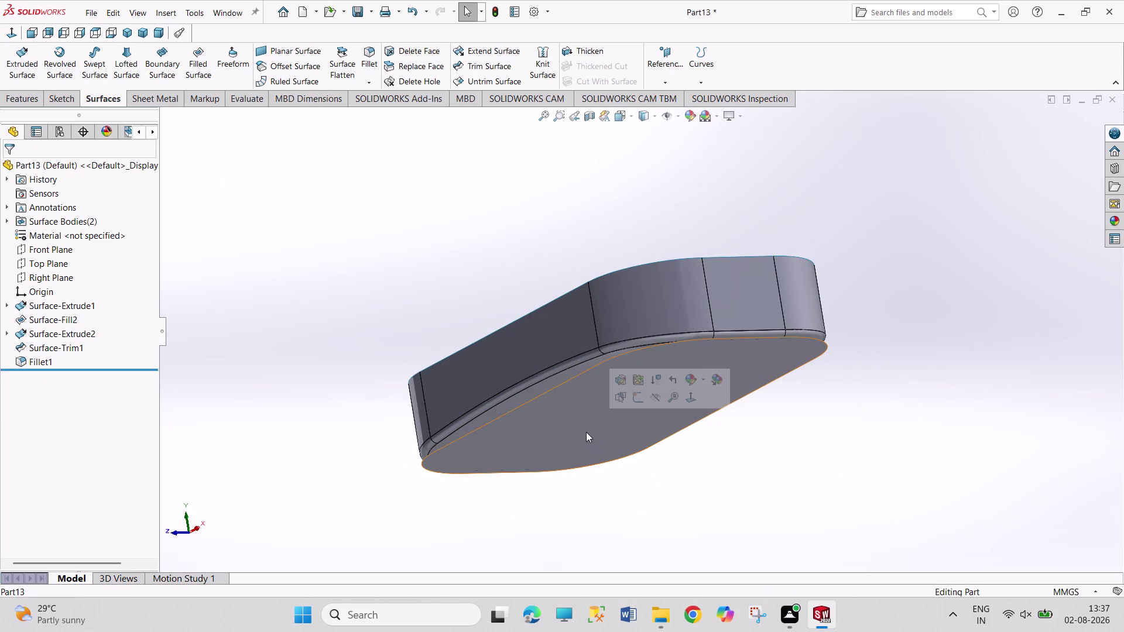
key(Delete)
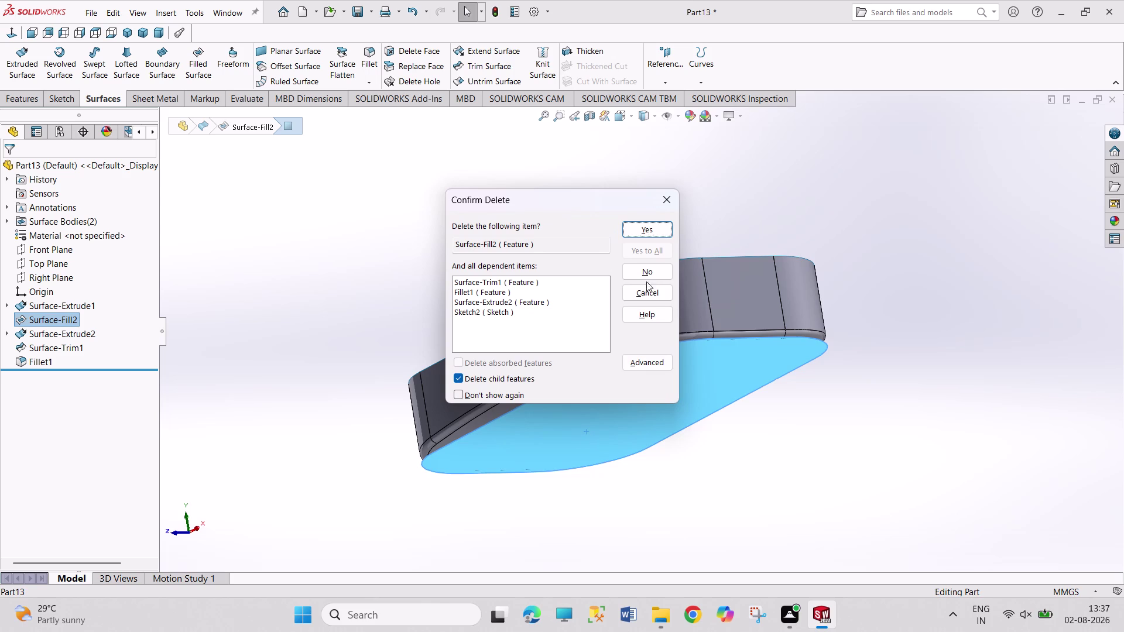
click(651, 220)
Confirm the deletion, inspect the remaining wall, then undo to restore the fill.
click(651, 224)
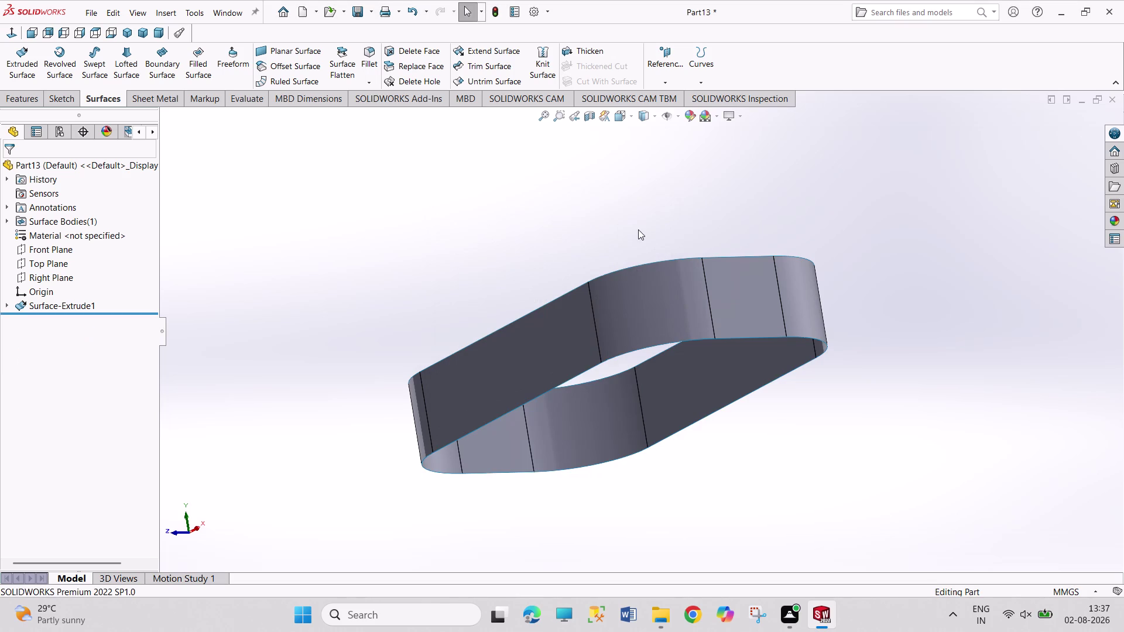
middle_drag(638, 230, 675, 252)
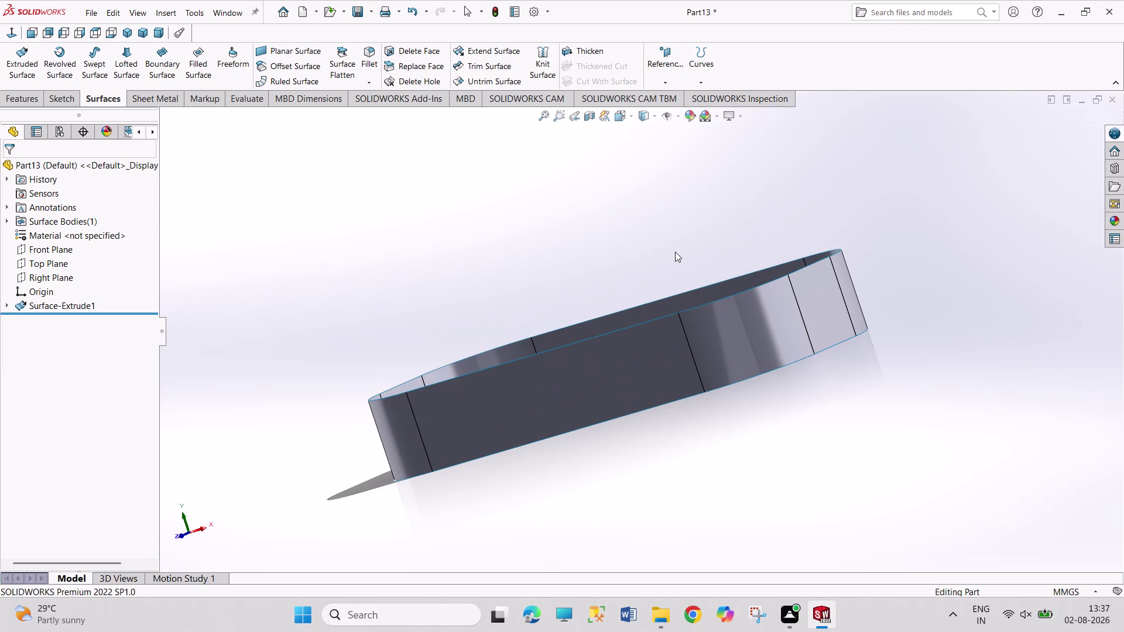
key(ctrl+z)
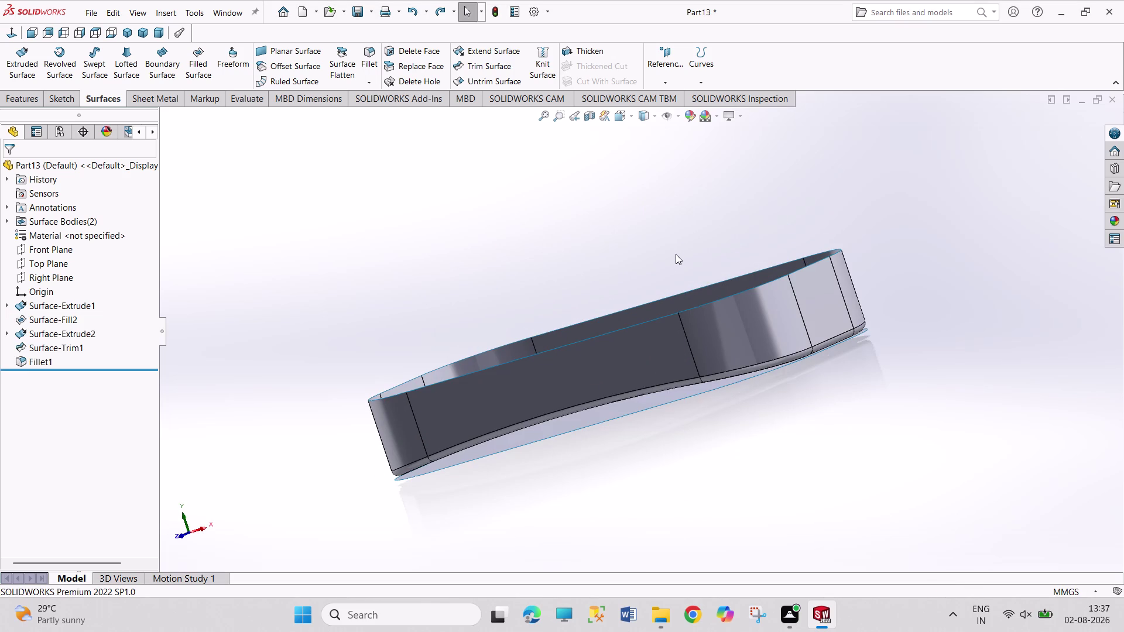
Undo Fillet1 and Surface-Trim1 so the part ends at Surface-Extrude2.
middle_drag(675, 260, 672, 269)
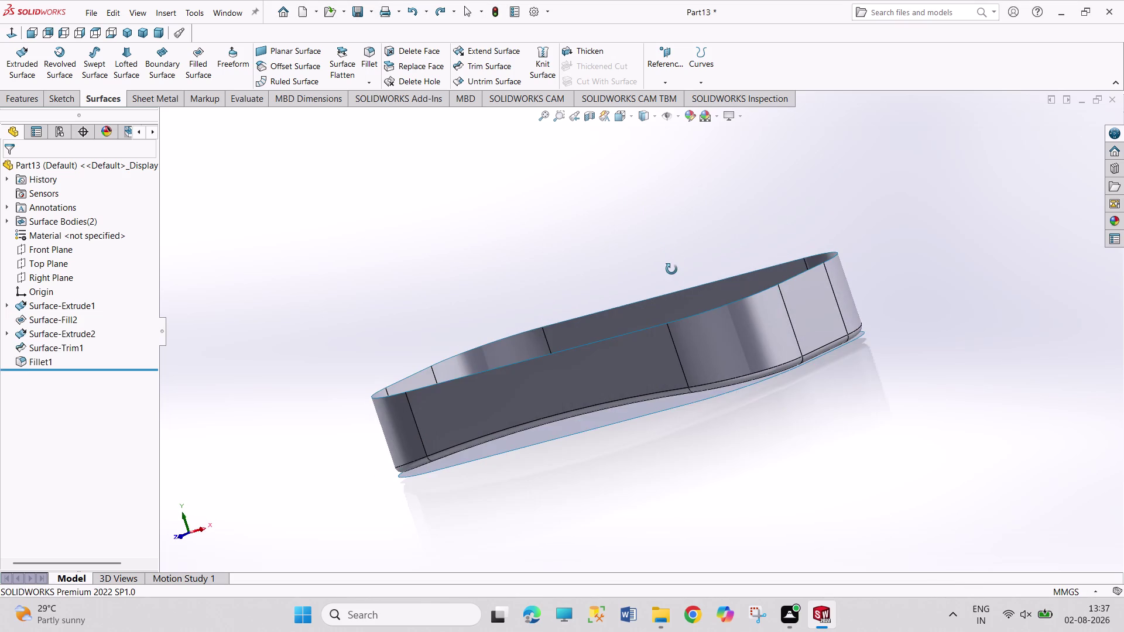
middle_drag(672, 269, 641, 225)
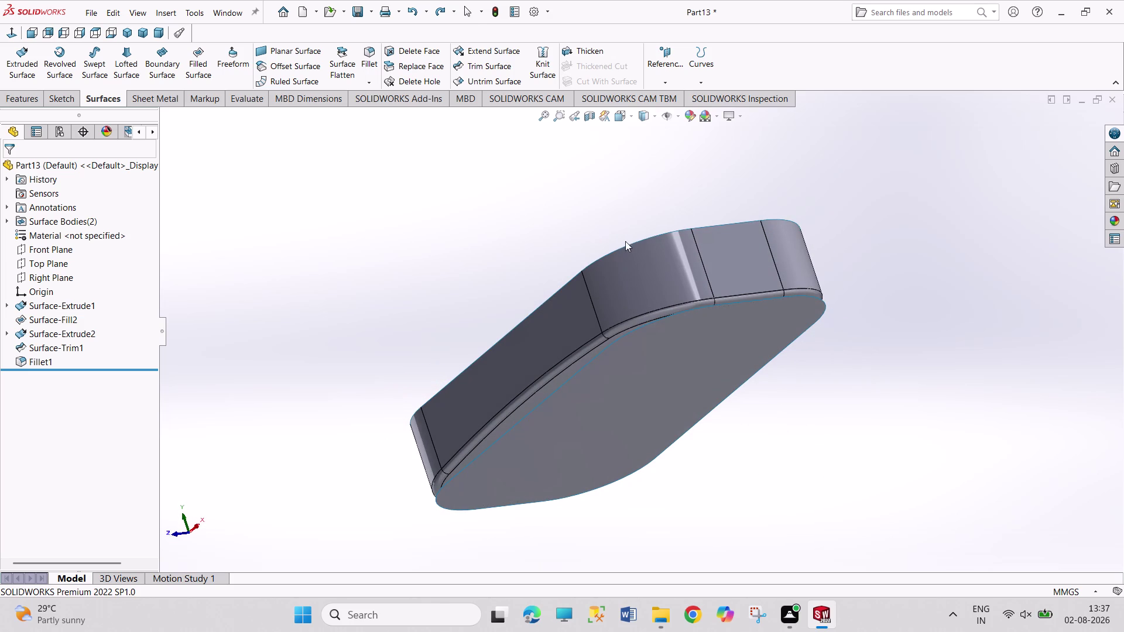
middle_drag(541, 190, 578, 240)
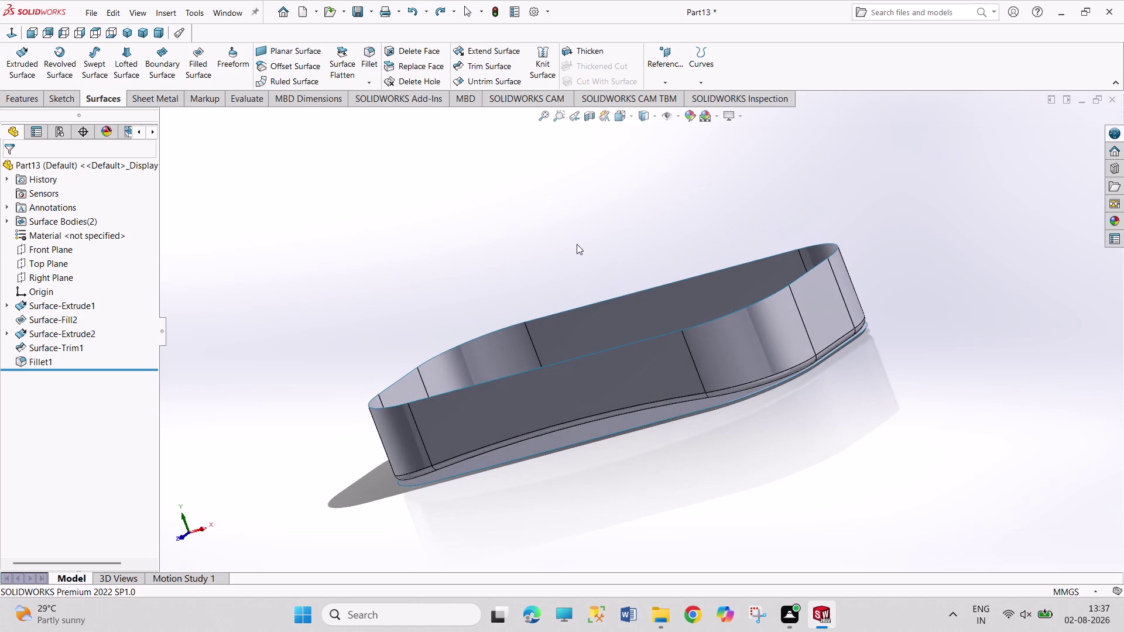
middle_drag(565, 244, 555, 239)
key(ctrl+z)
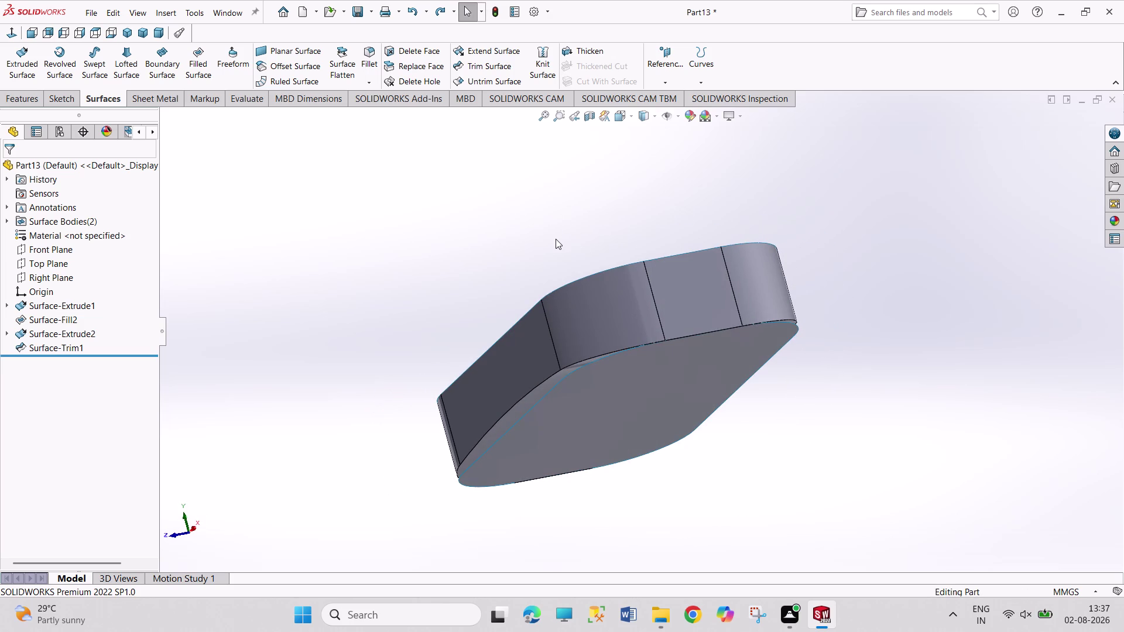
key(ctrl+z)
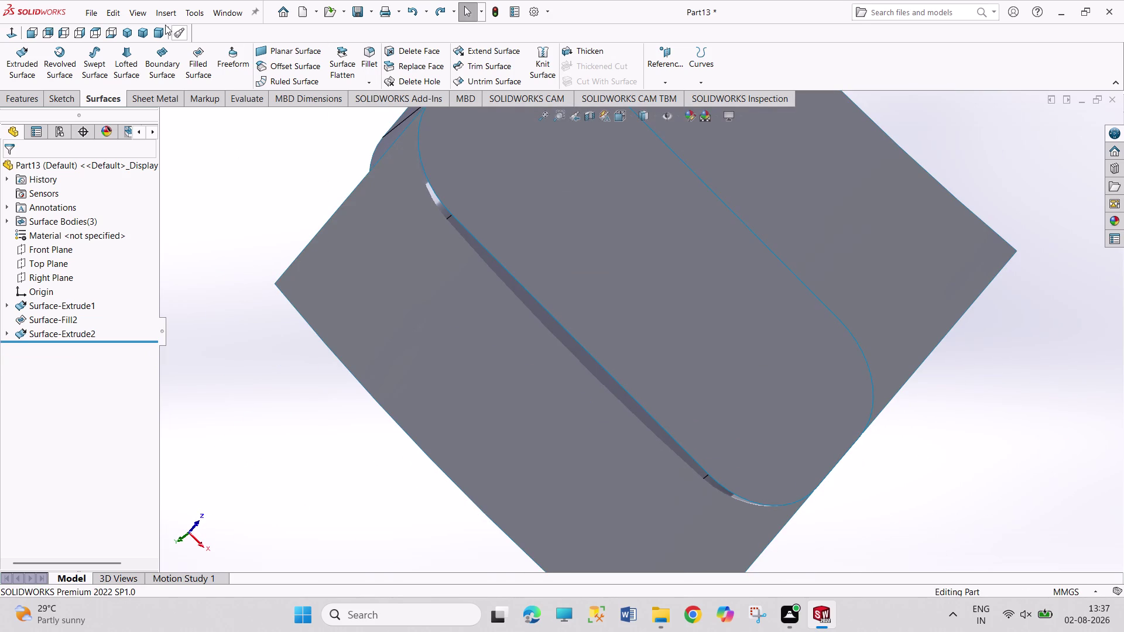
click(124, 36)
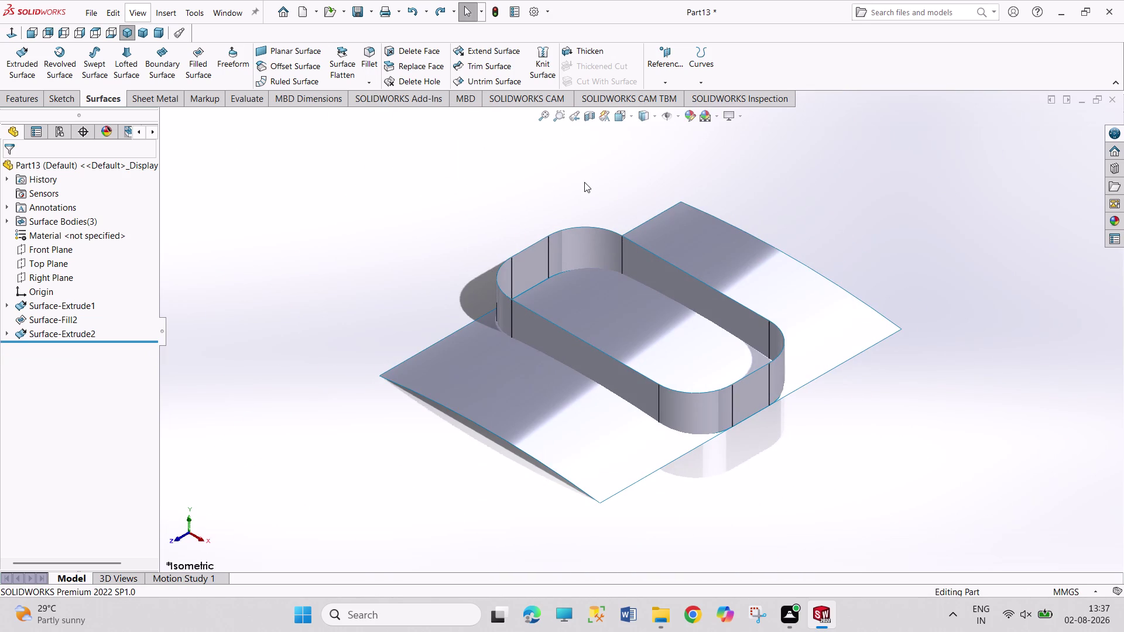
middle_drag(584, 182, 654, 243)
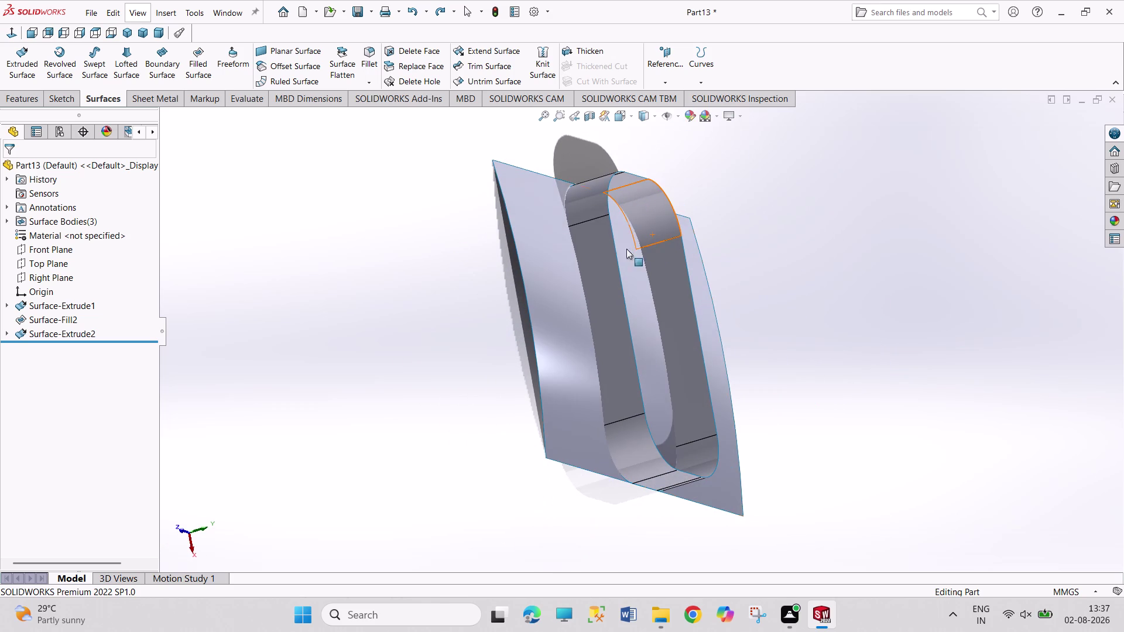
middle_drag(703, 551, 767, 567)
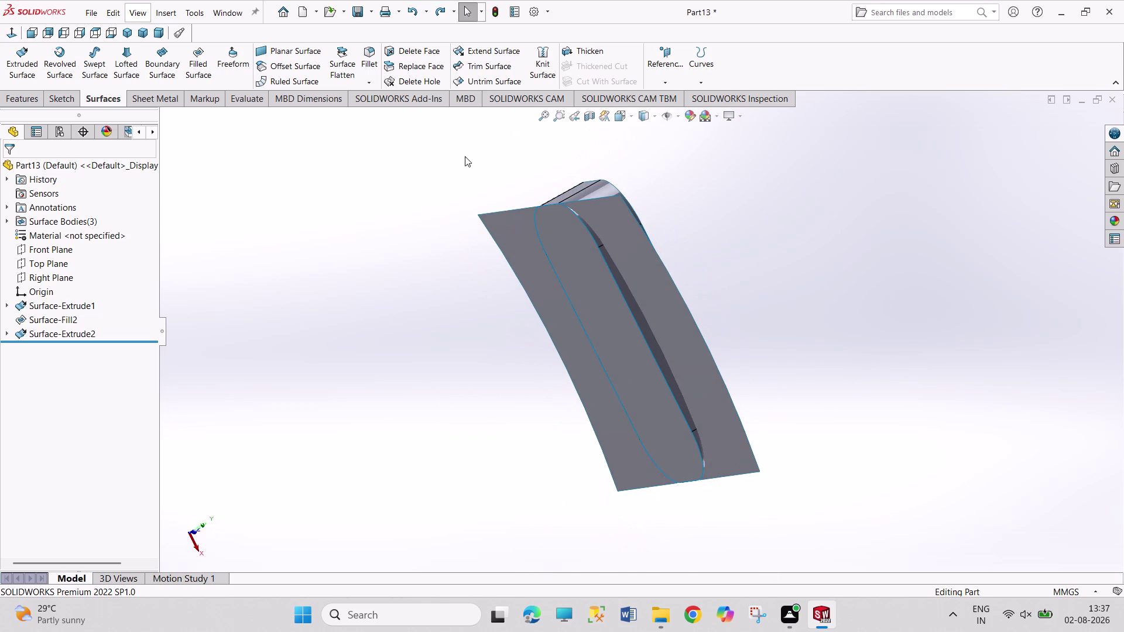
middle_drag(435, 151, 422, 214)
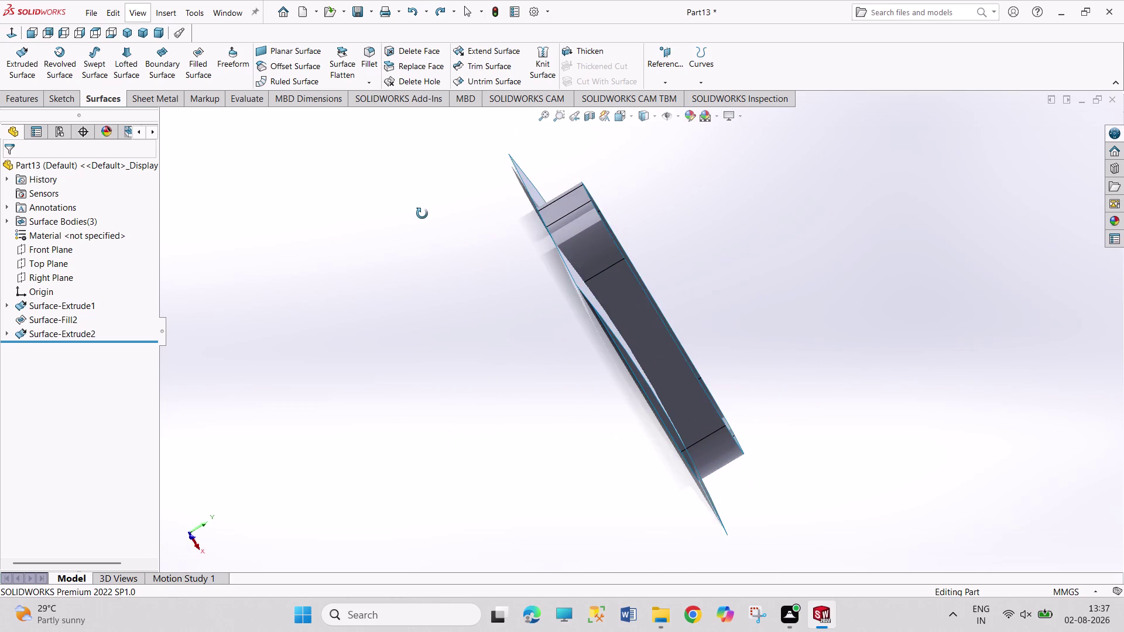
middle_drag(422, 214, 401, 162)
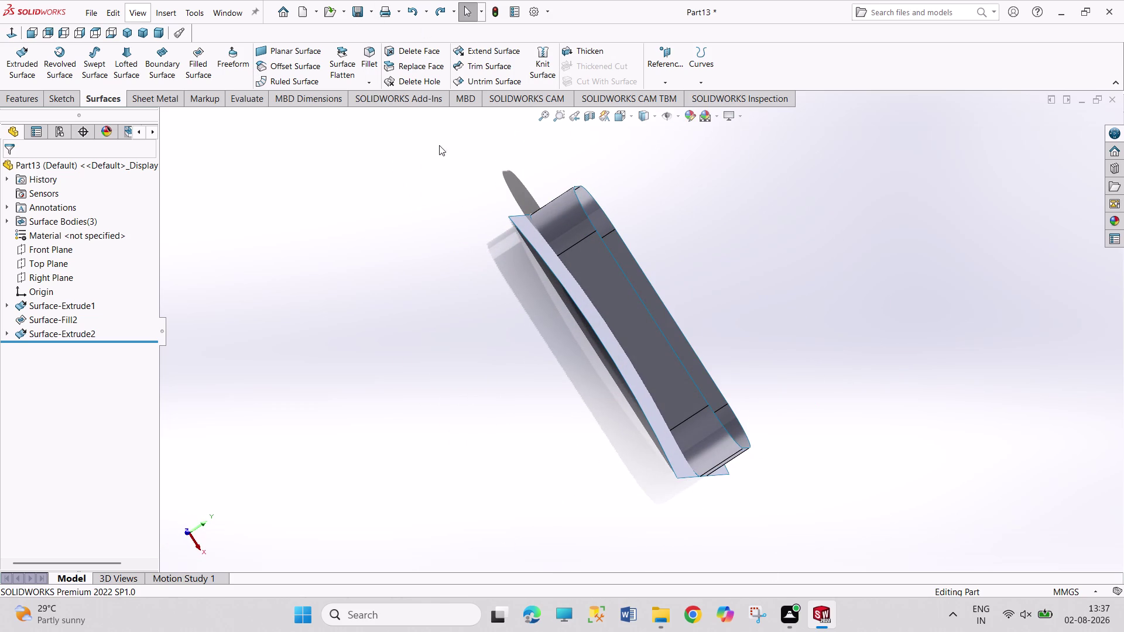
click(126, 30)
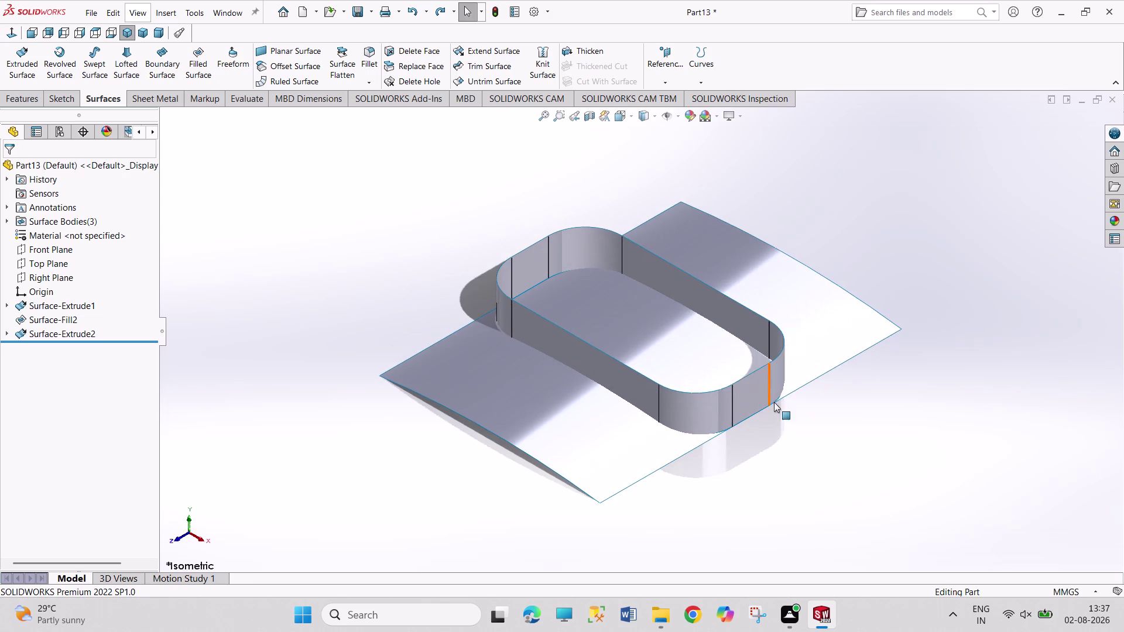
middle_drag(759, 422, 794, 289)
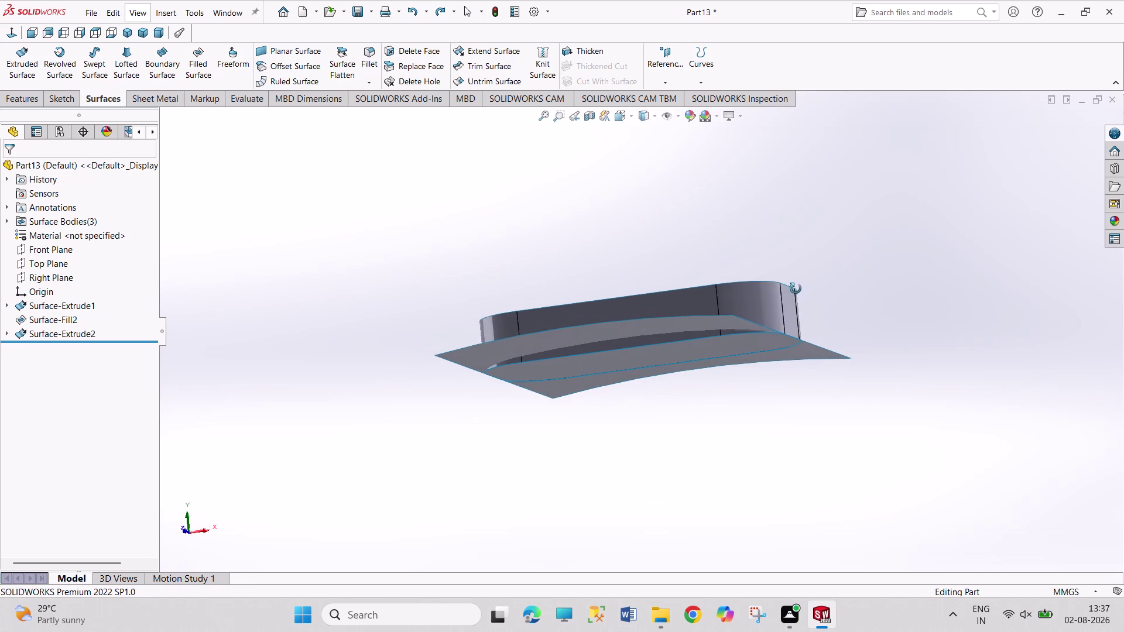
middle_drag(794, 288, 796, 290)
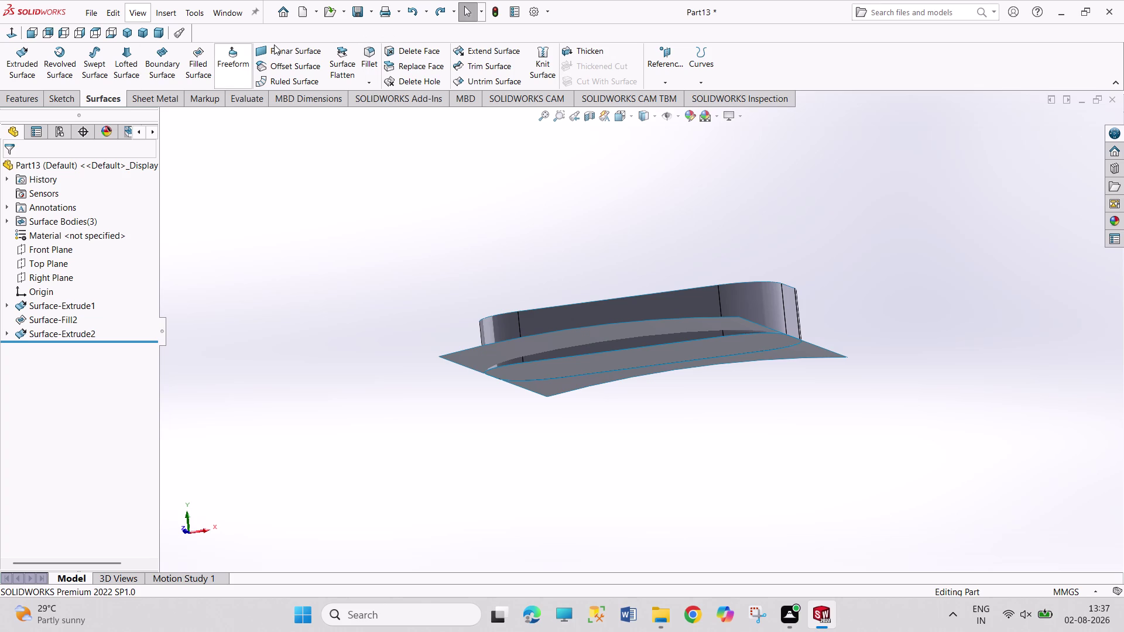
click(480, 66)
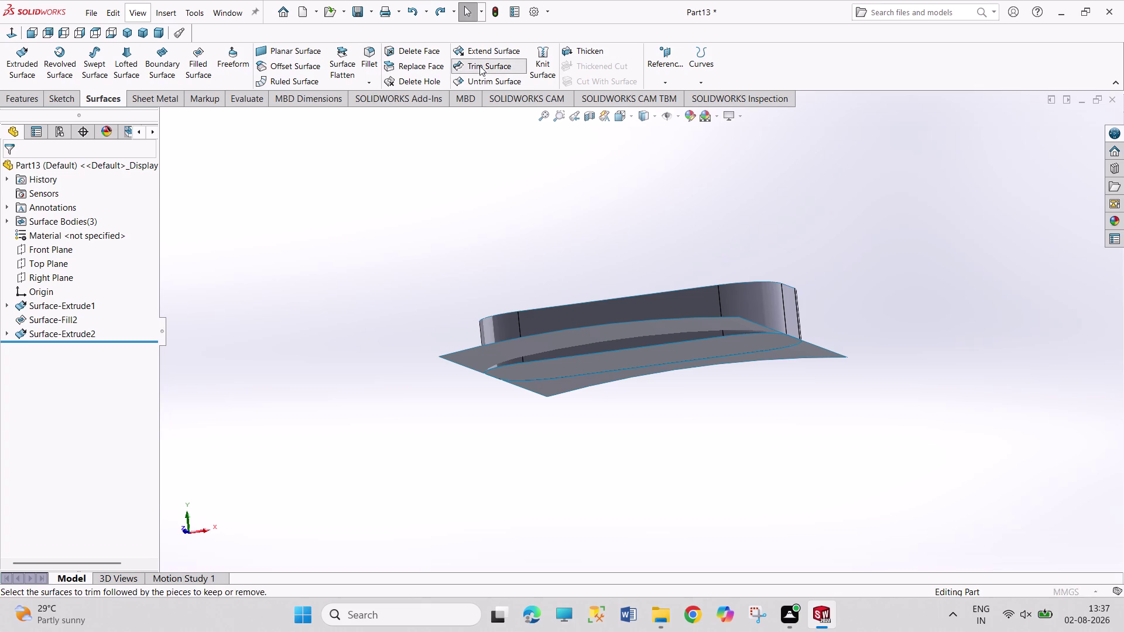
Select the walls, curved sheet and fill, and mark two outer wall pieces for removal.
drag(364, 173, 902, 461)
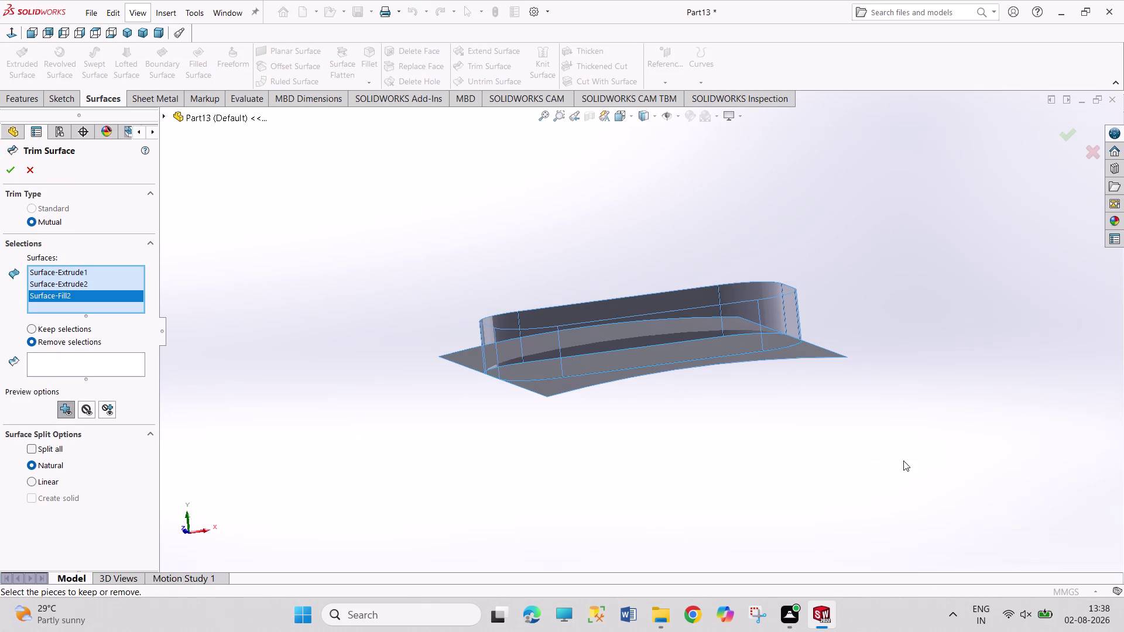
click(108, 364)
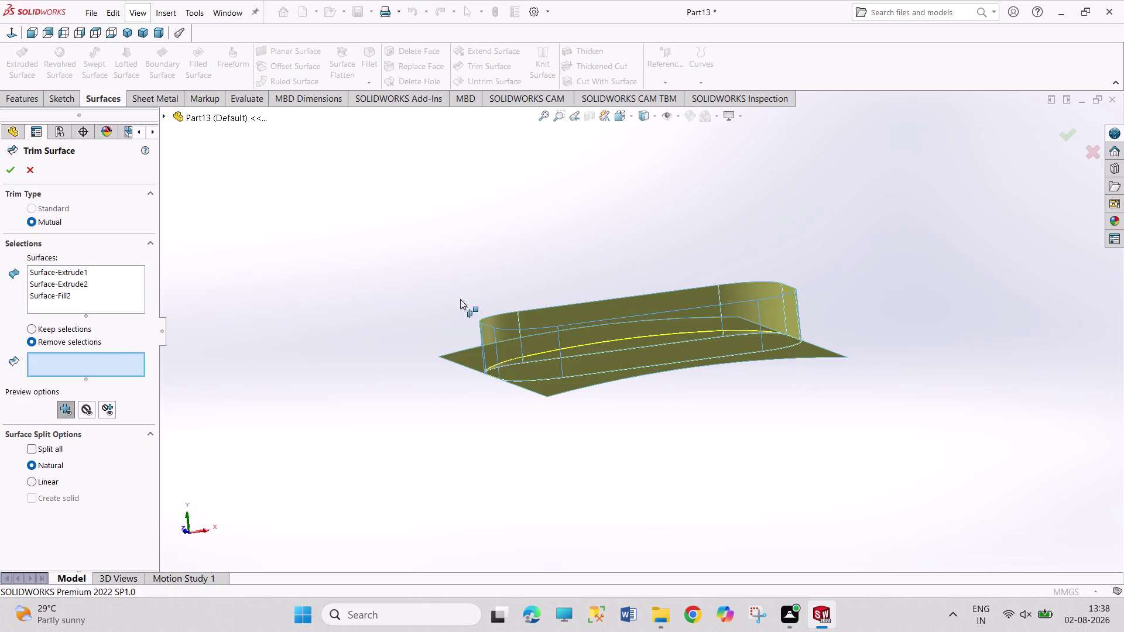
middle_drag(484, 260, 454, 395)
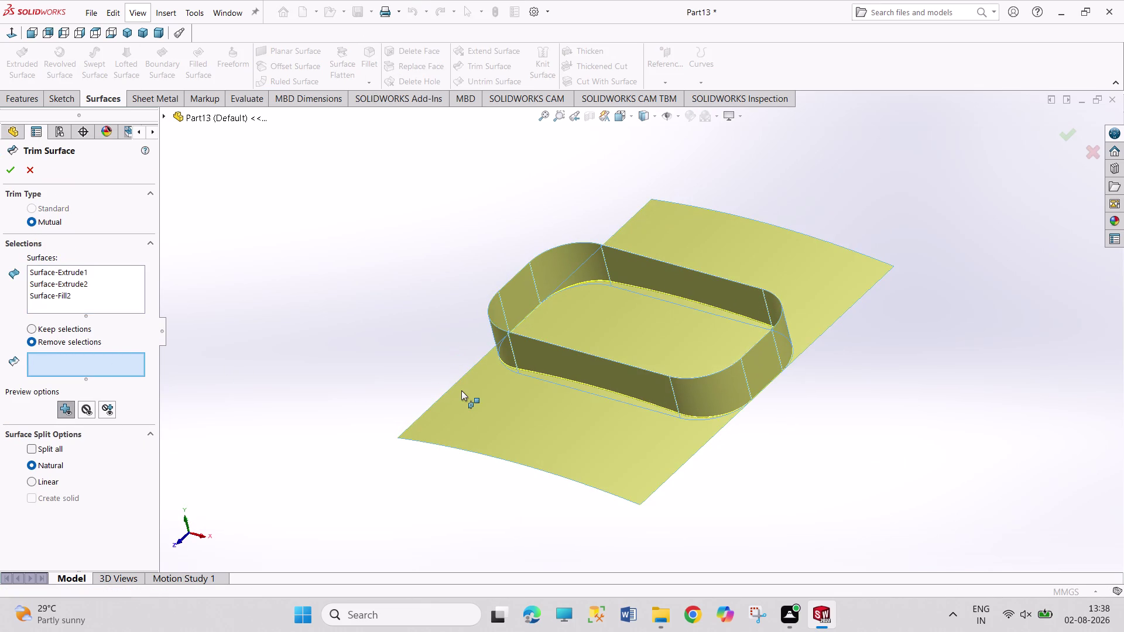
click(467, 392)
click(740, 247)
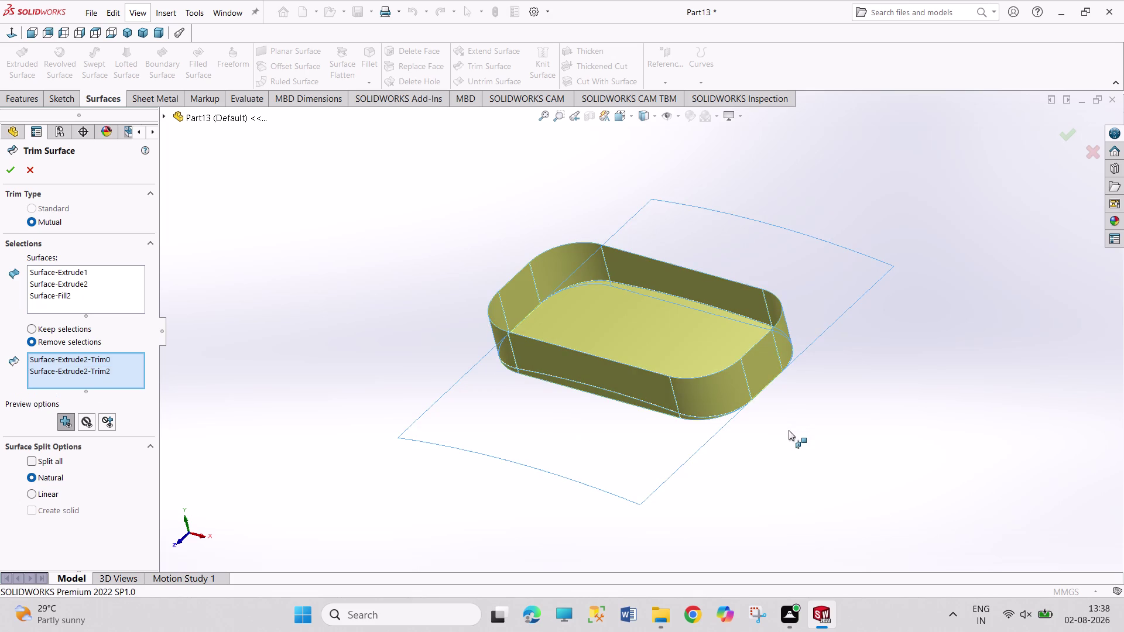
Mark a piece of the fill surface beneath the tray for removal.
middle_drag(788, 430, 767, 402)
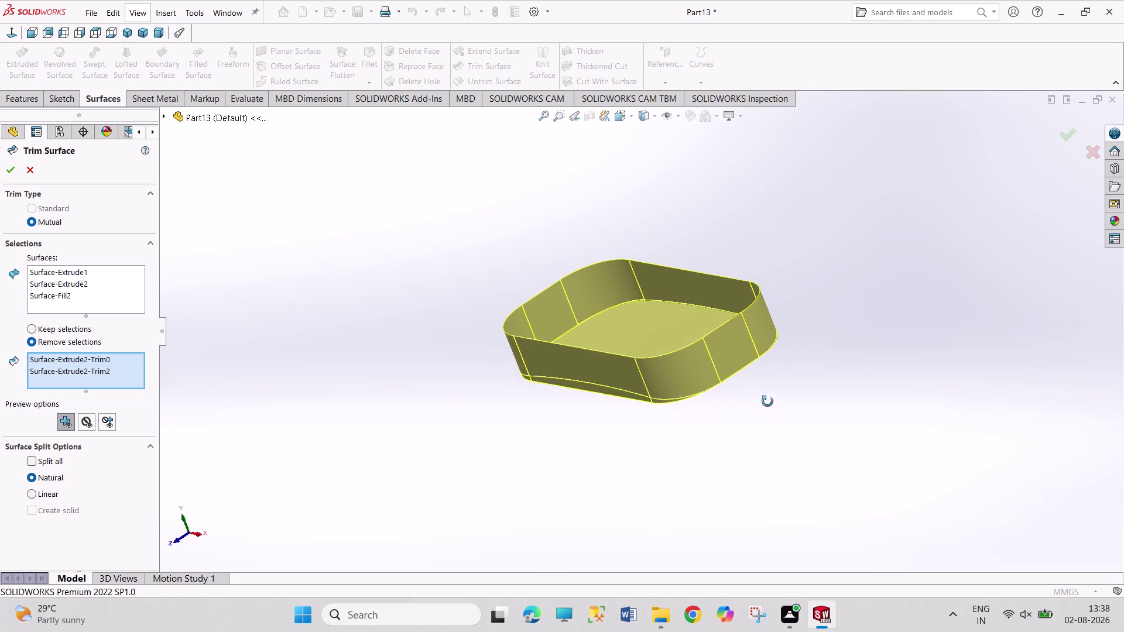
middle_drag(768, 403, 718, 315)
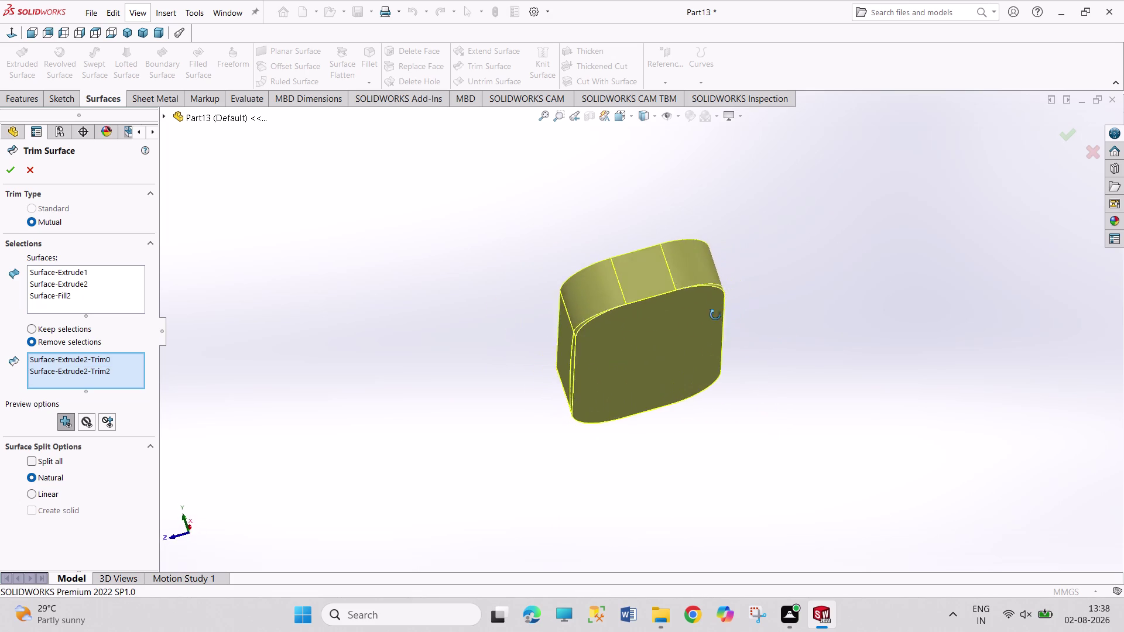
middle_drag(719, 315, 679, 353)
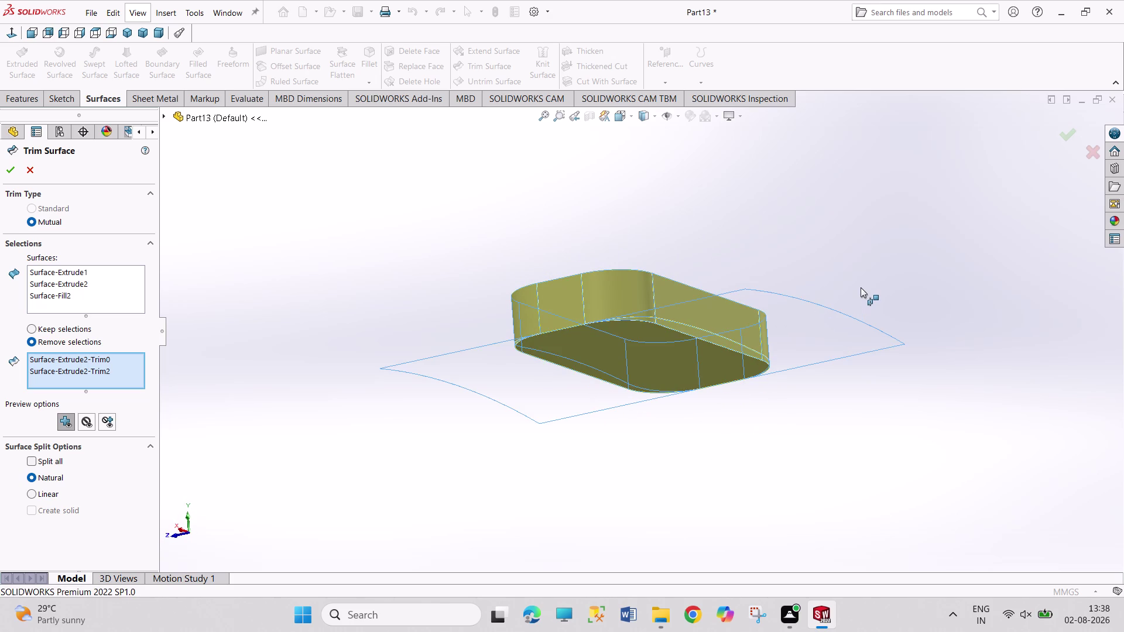
middle_drag(542, 268, 696, 210)
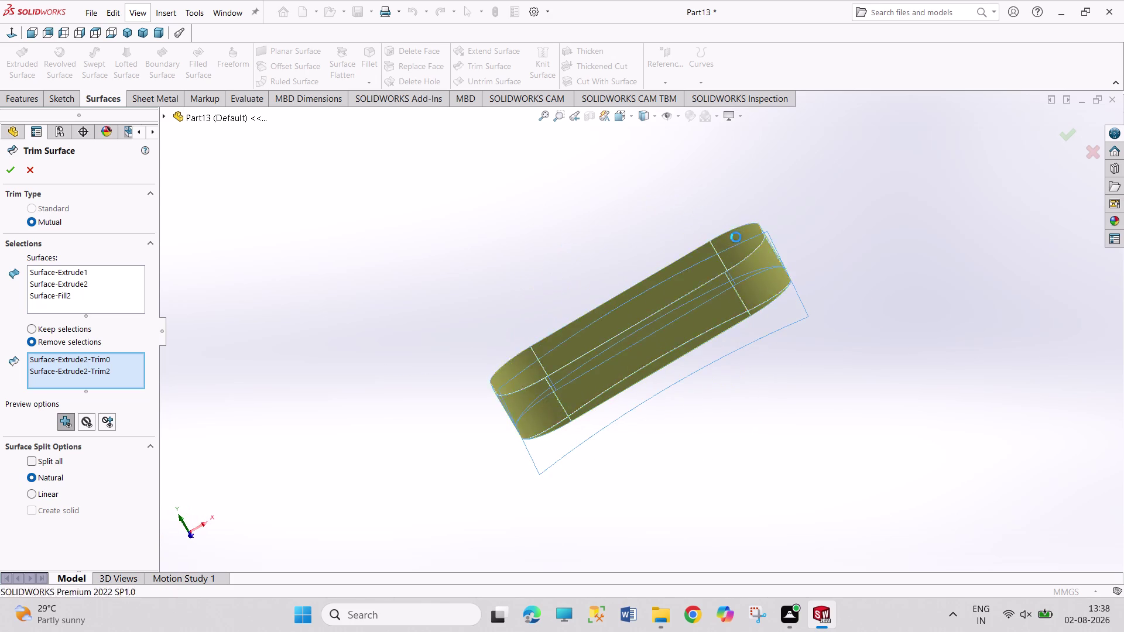
middle_drag(709, 418, 625, 376)
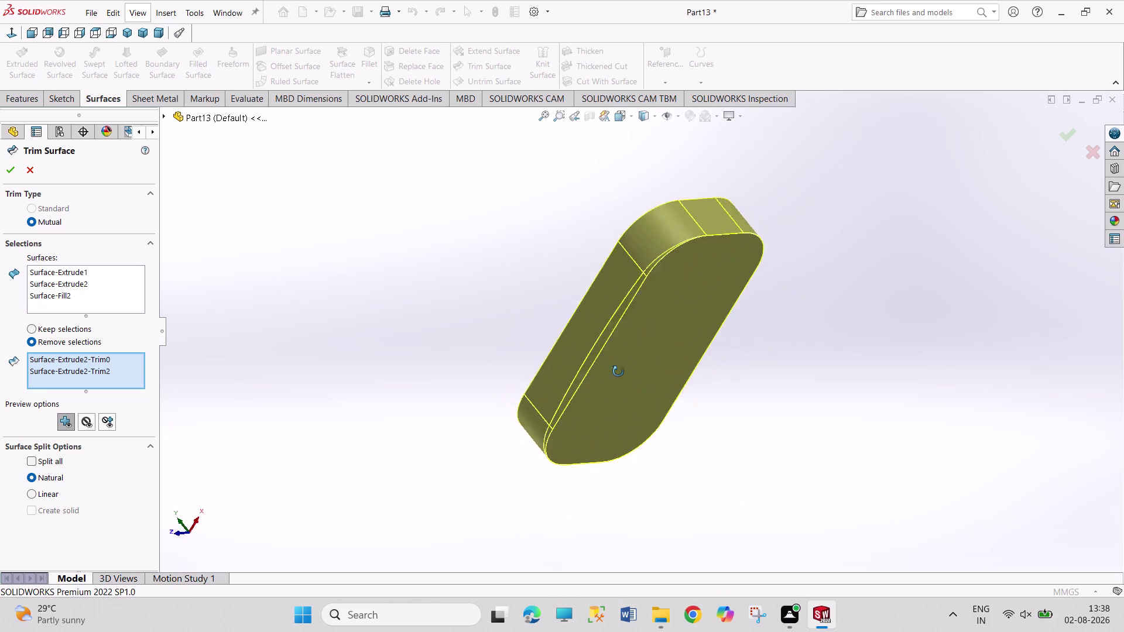
middle_drag(624, 376, 608, 365)
click(620, 352)
Mark the outer and inner curved-sheet pieces for removal and apply Surface-Trim2.
middle_drag(405, 314, 401, 316)
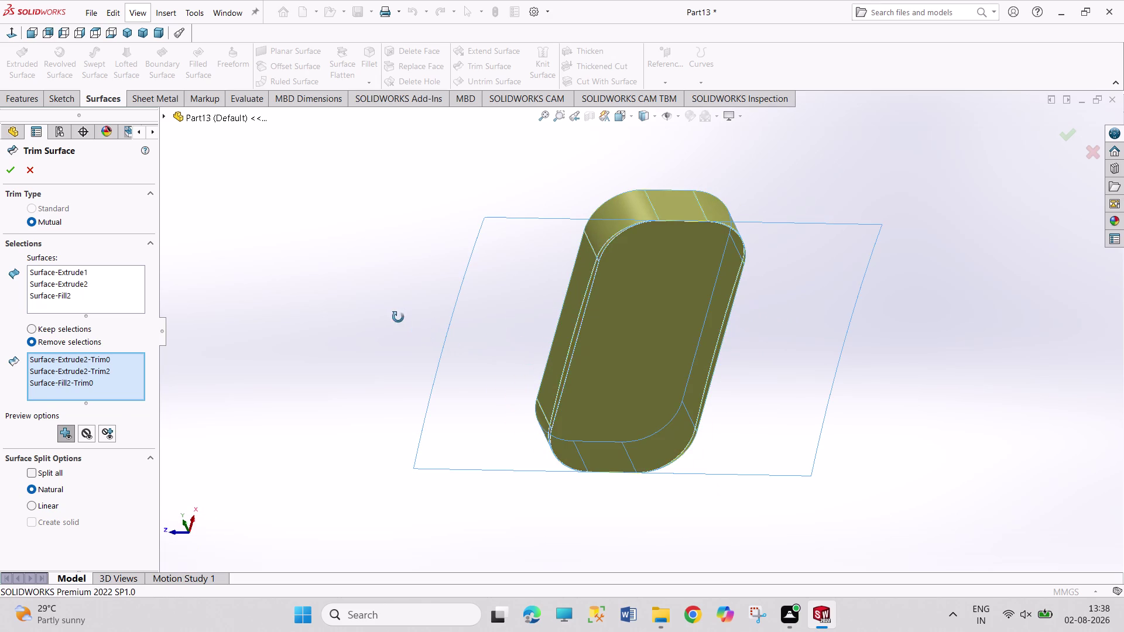
middle_drag(401, 316, 325, 399)
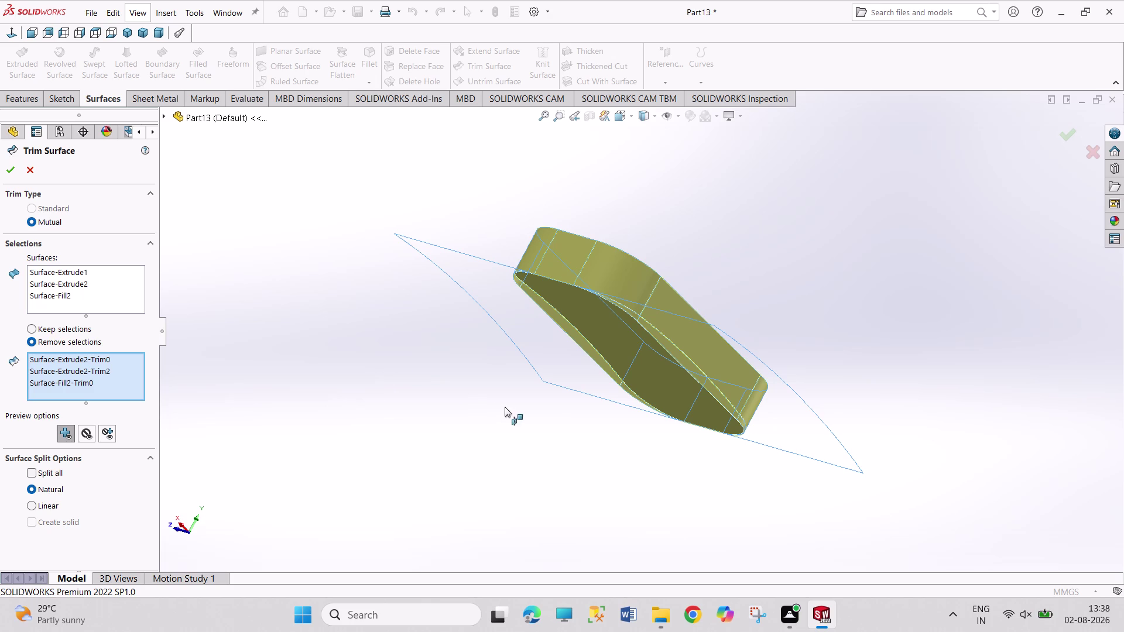
click(590, 346)
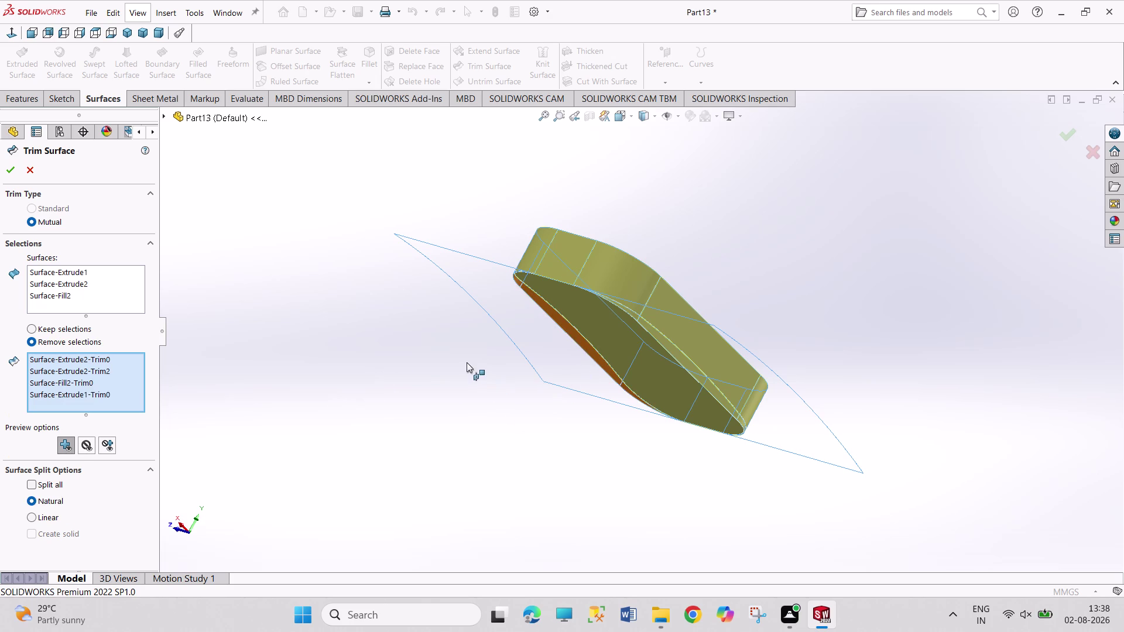
middle_drag(467, 362, 614, 411)
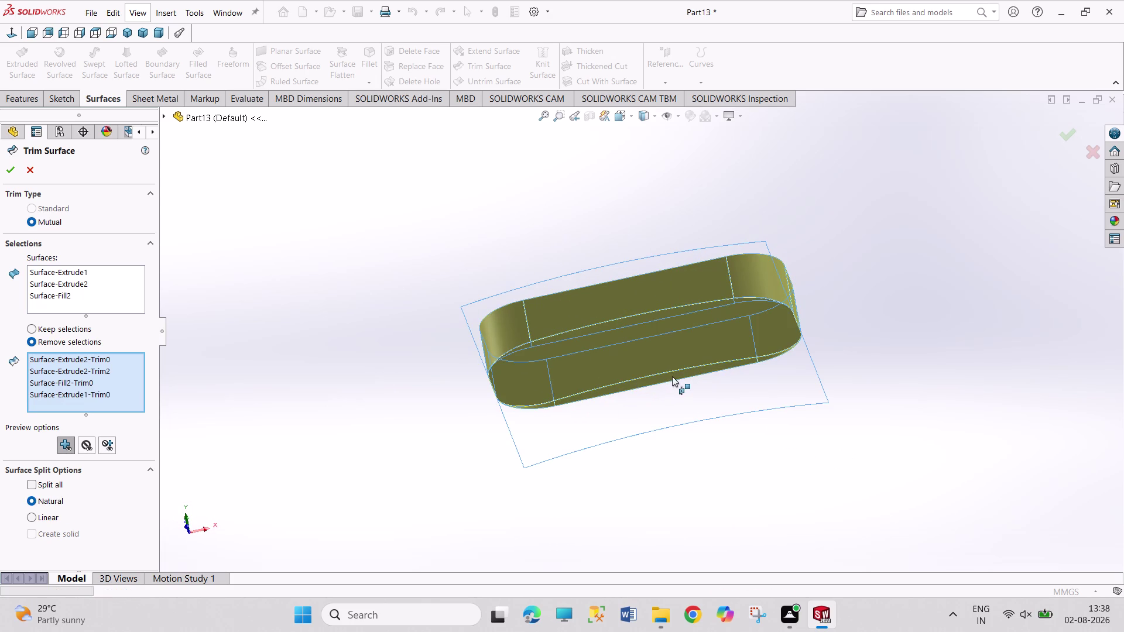
click(672, 377)
middle_drag(823, 423, 772, 321)
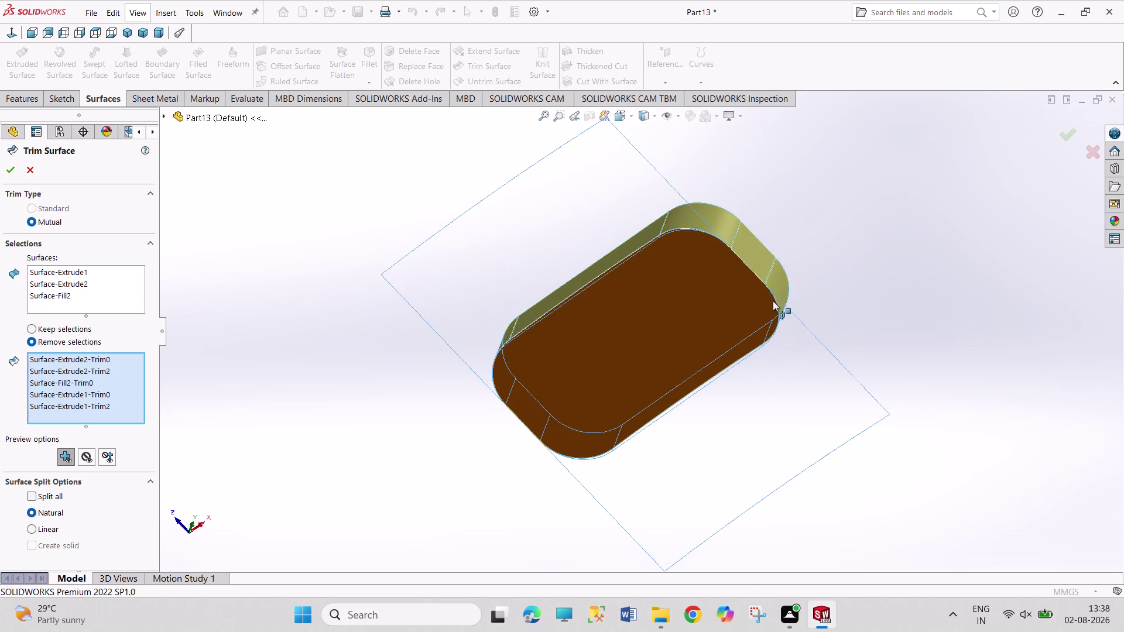
click(12, 169)
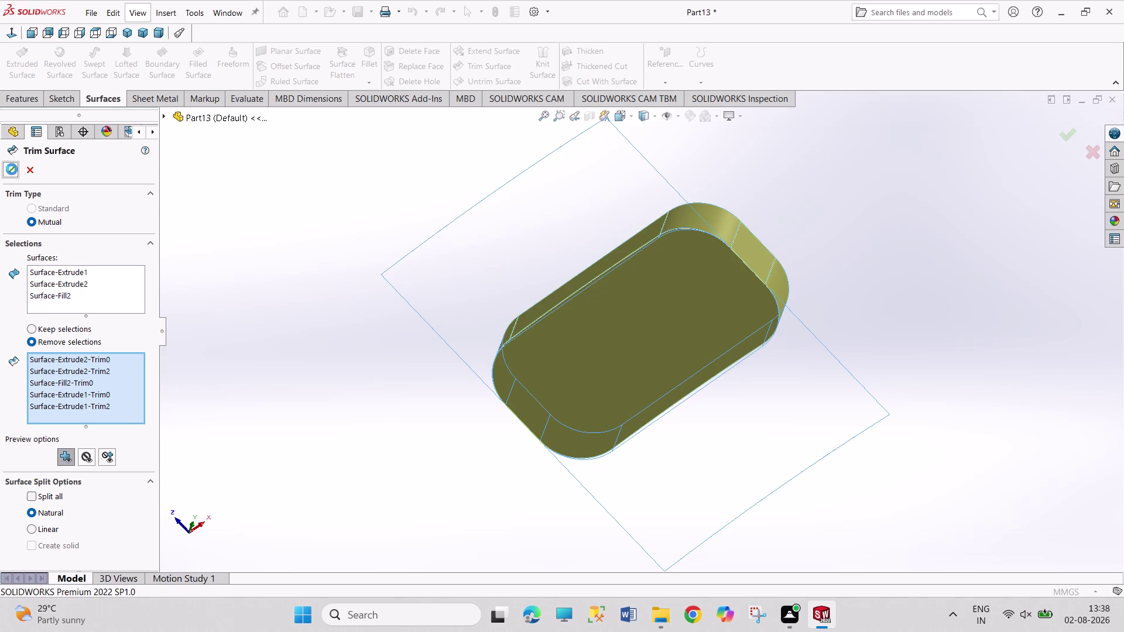
click(285, 266)
Delete Surface-Fill2 along with Surface-Trim2 and Surface-Extrude2, confirming Yes.
middle_drag(404, 224, 415, 282)
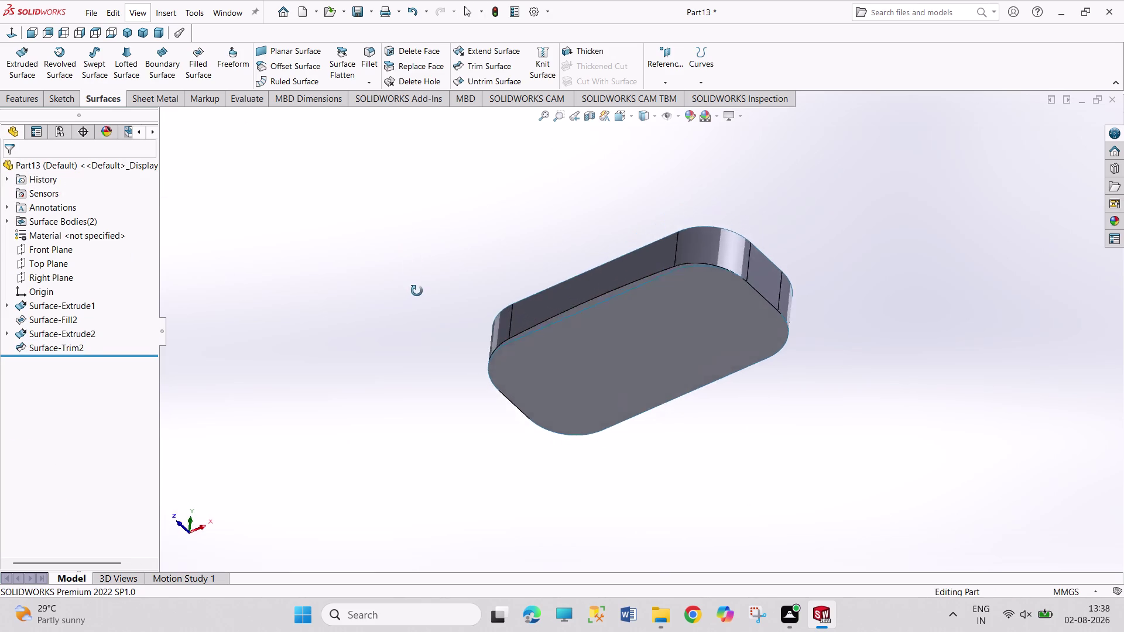
middle_drag(415, 282, 430, 388)
middle_drag(430, 389, 433, 389)
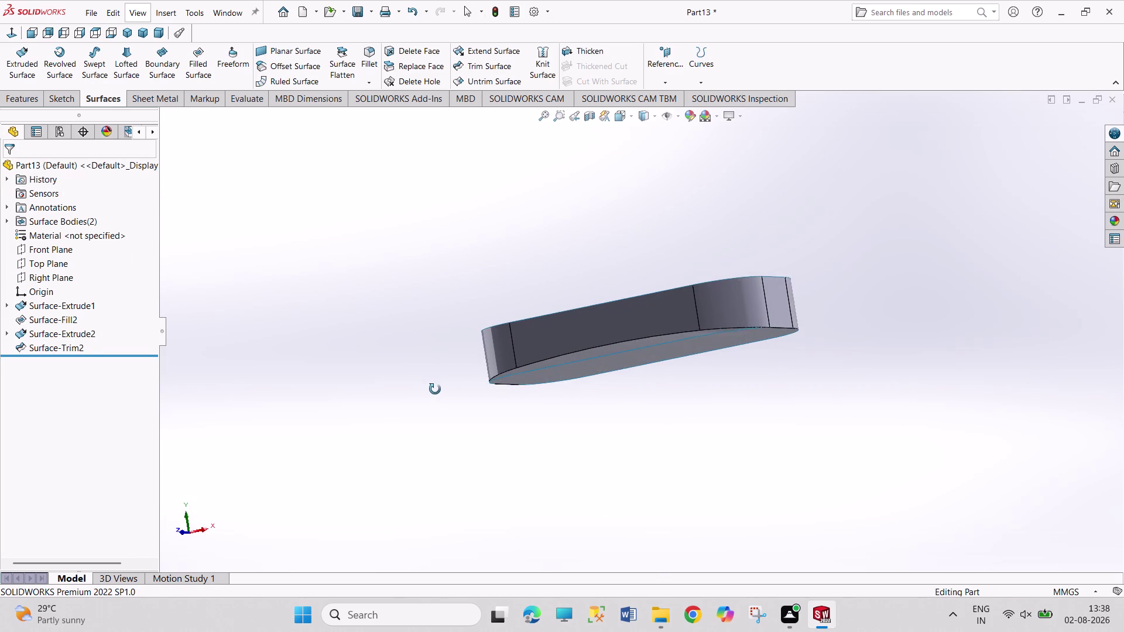
middle_drag(433, 389, 449, 395)
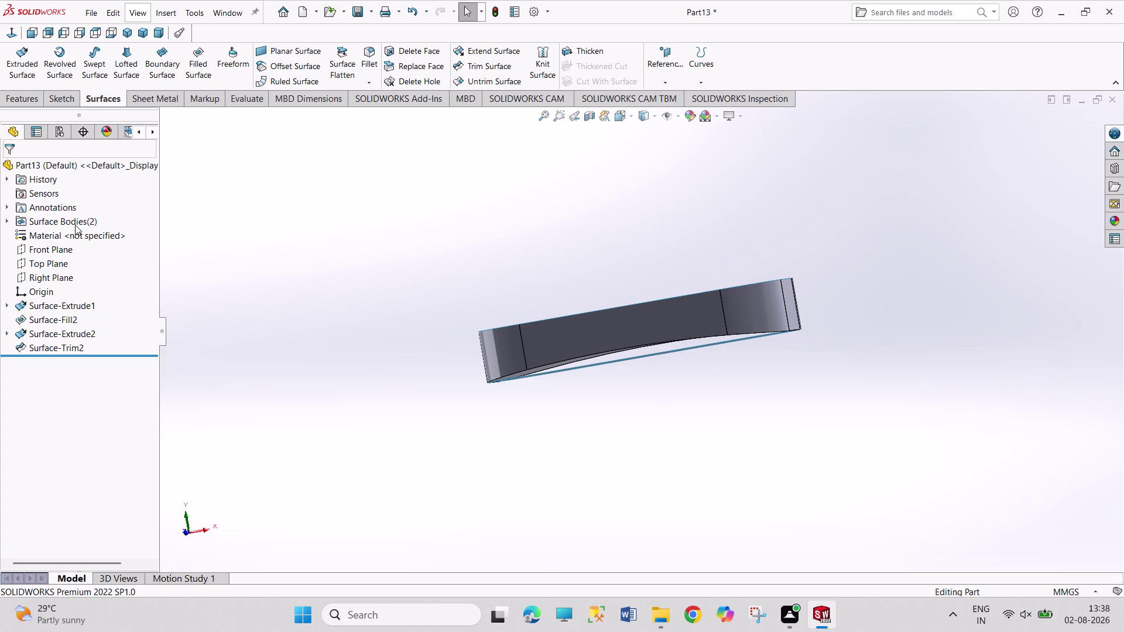
right_click(64, 321)
click(113, 391)
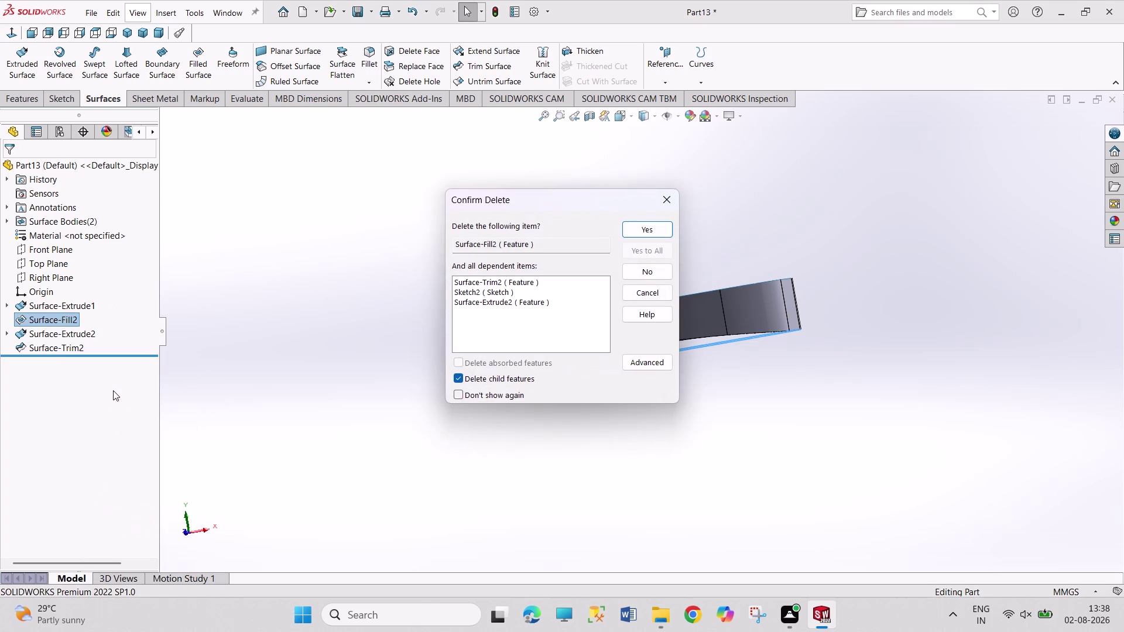
click(659, 230)
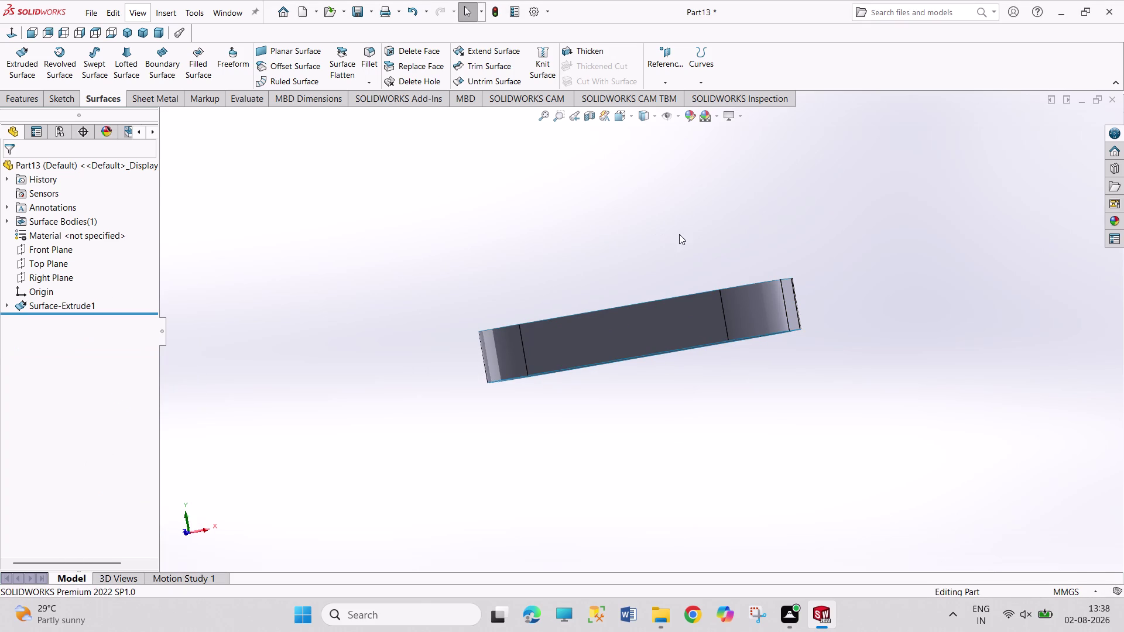
Try a Planar Surface on the wall loop, then cancel it.
middle_drag(679, 234, 611, 240)
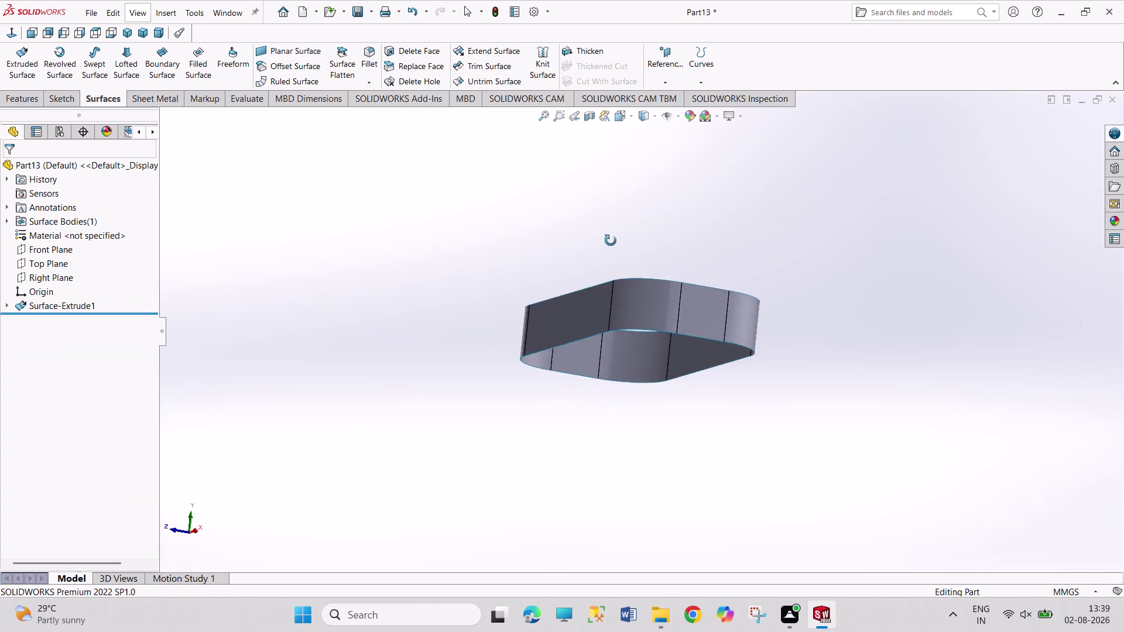
middle_drag(610, 241, 667, 382)
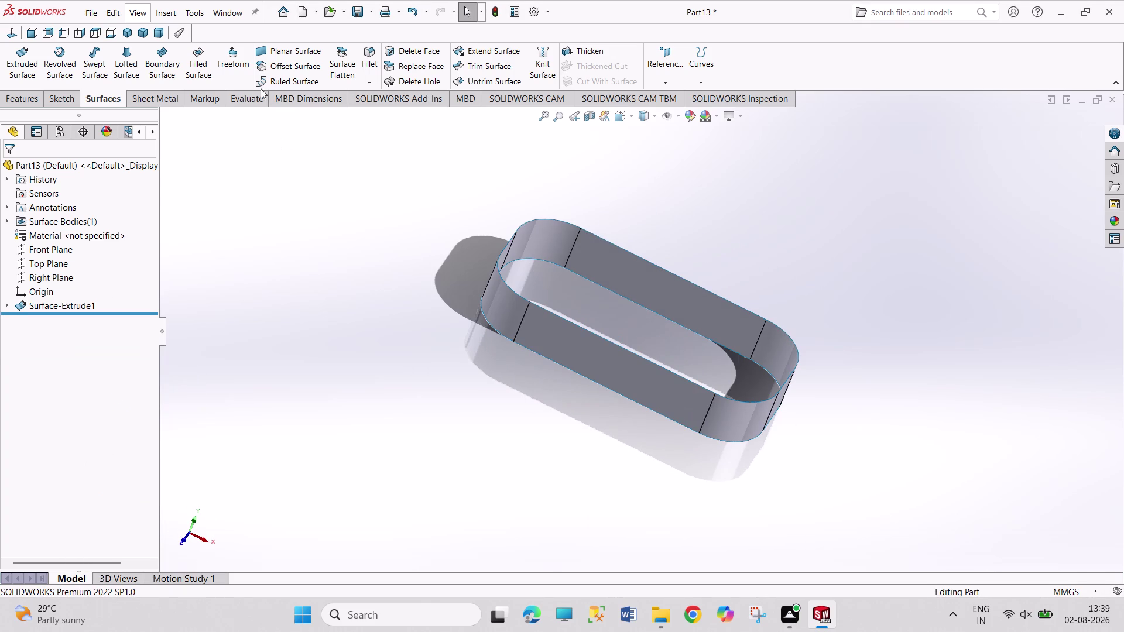
click(288, 52)
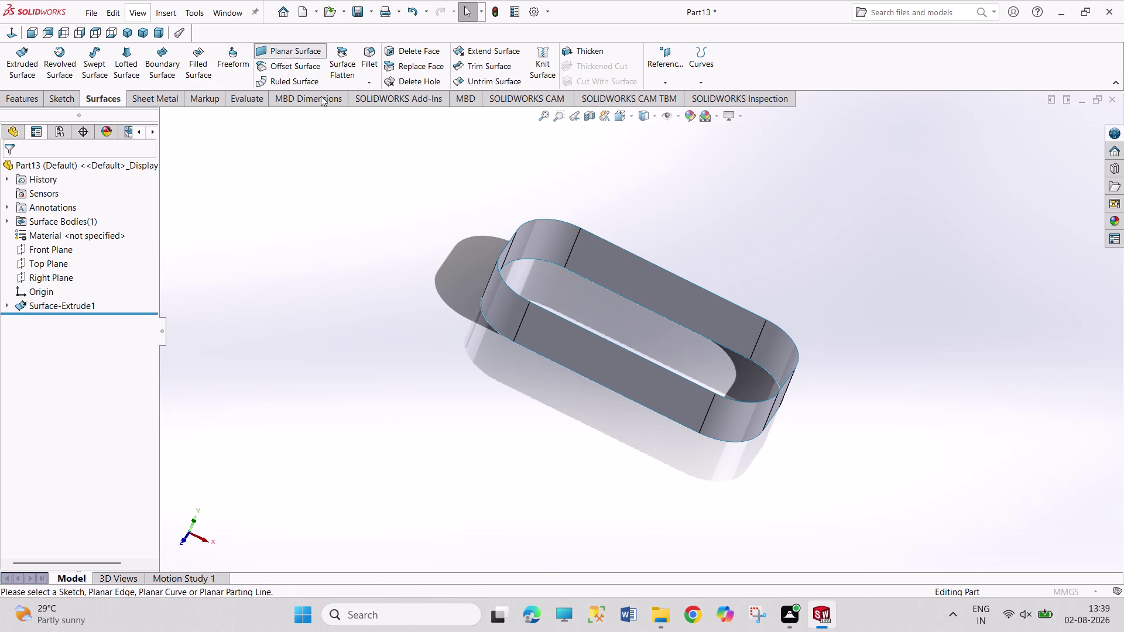
middle_drag(418, 221, 391, 110)
middle_drag(474, 206, 458, 143)
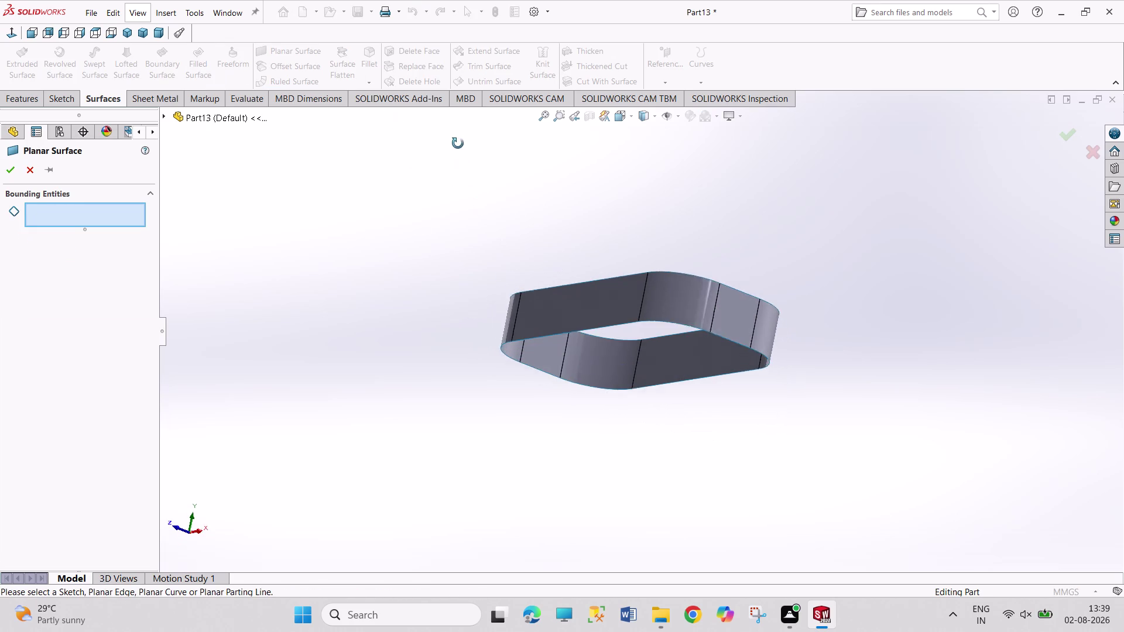
middle_drag(458, 143, 455, 129)
click(30, 167)
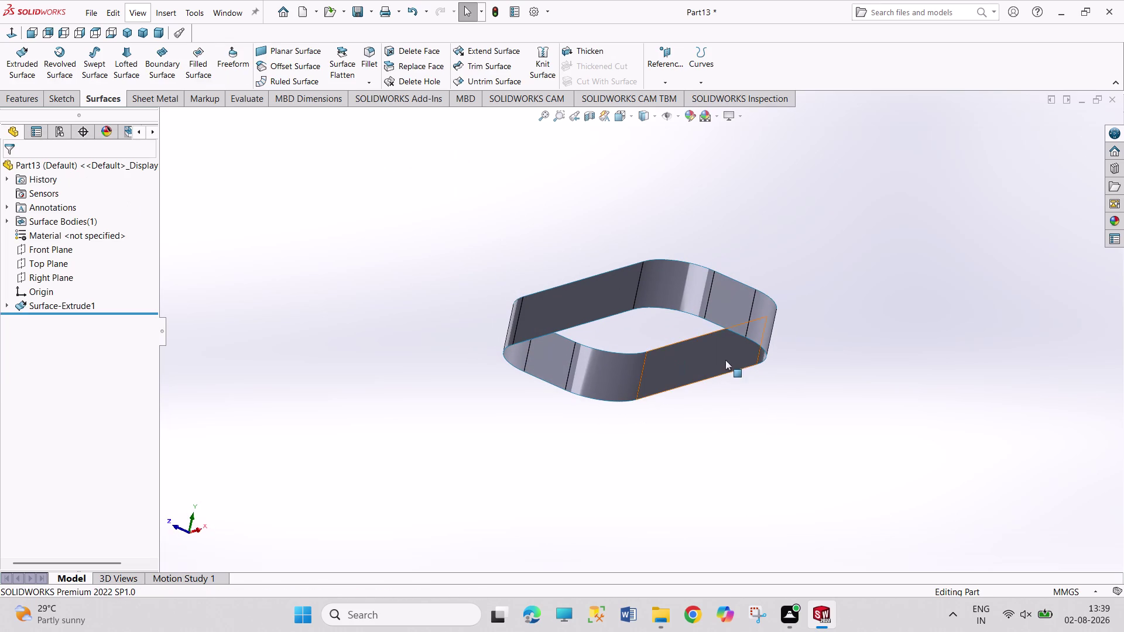
Select Surface-Extrude1, start Knit Surface, remove the wall from its selection, and close it.
click(683, 313)
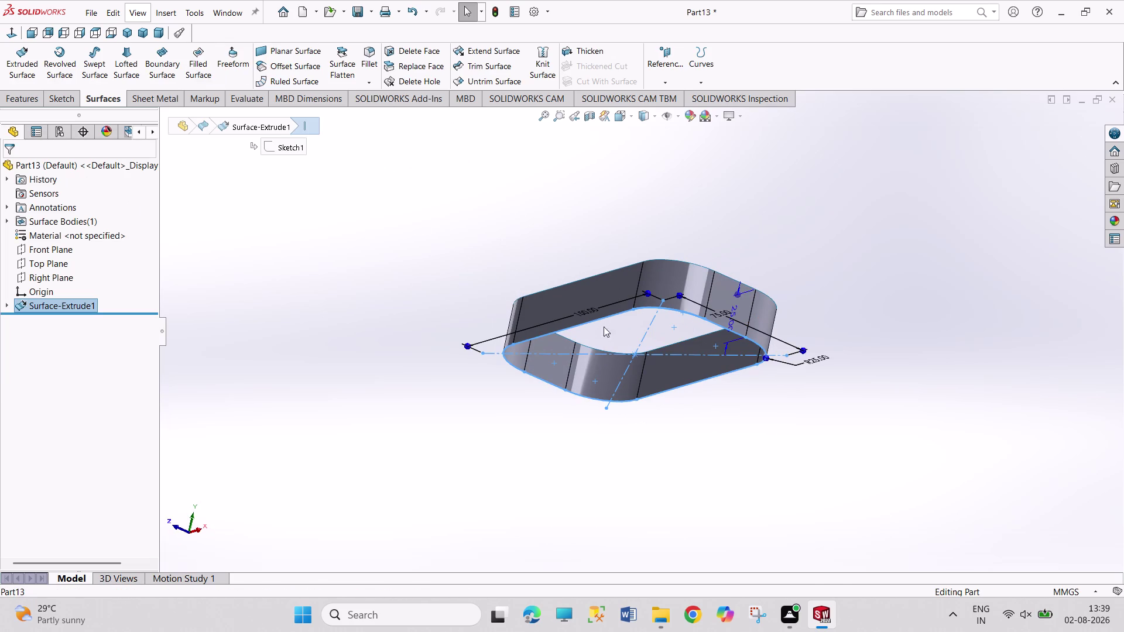
click(813, 247)
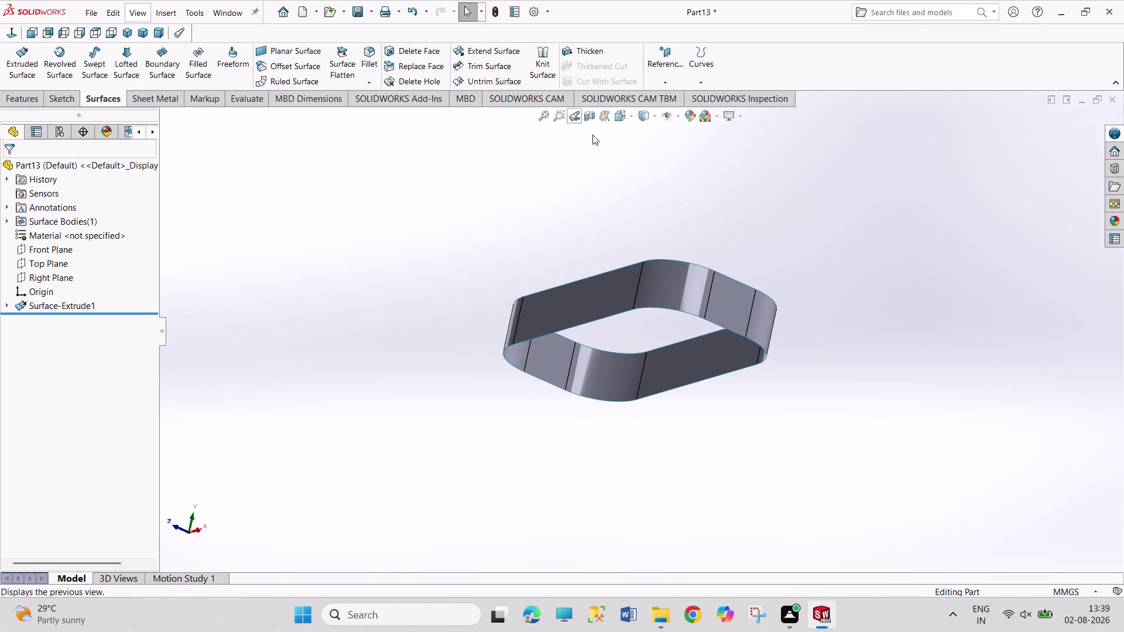
click(681, 312)
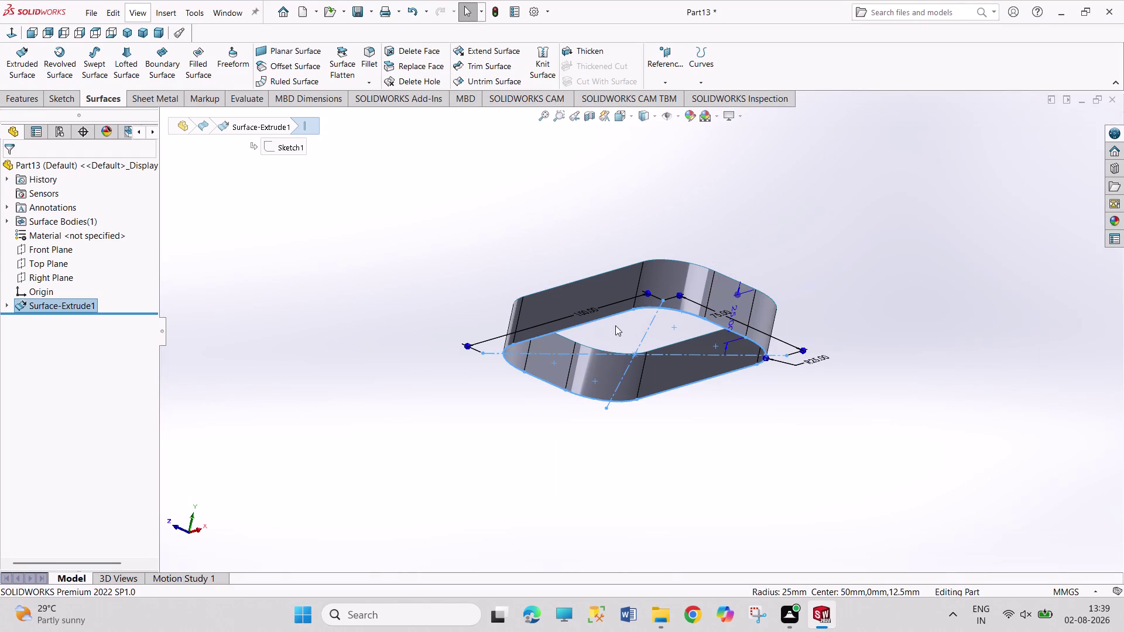
click(537, 80)
click(673, 308)
right_click(102, 218)
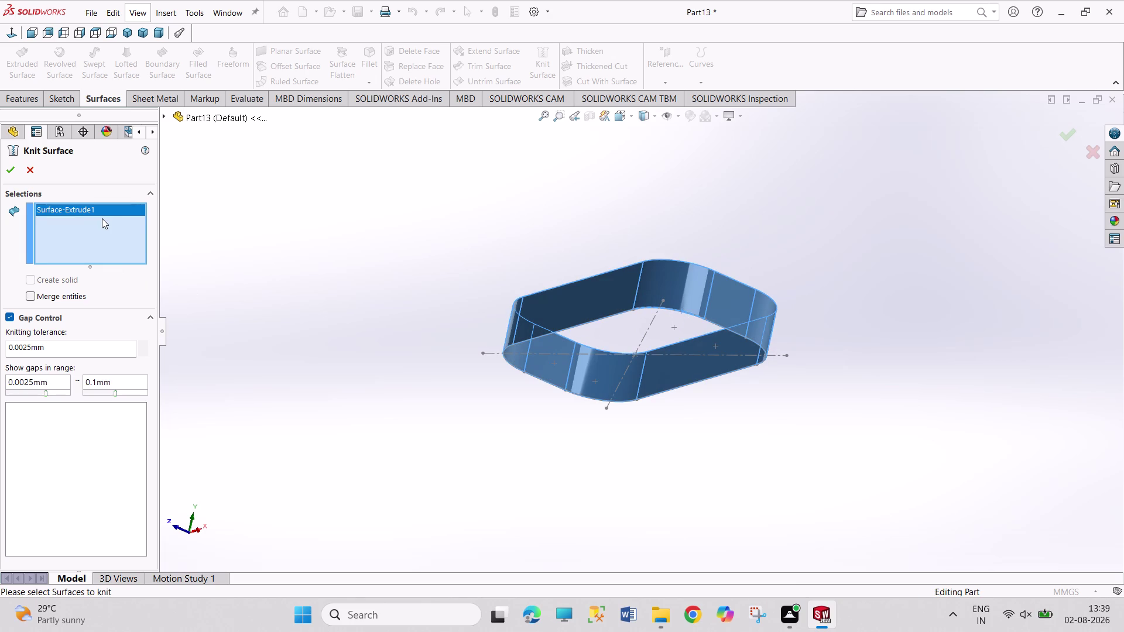
click(140, 228)
scroll(down, 3)
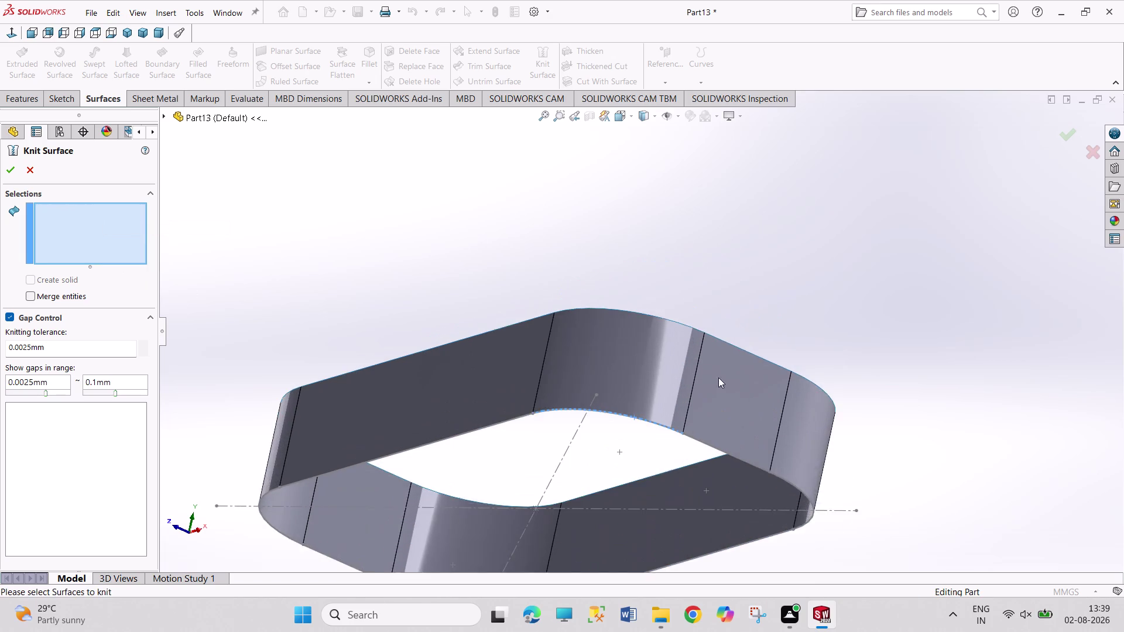
scroll(up, 3)
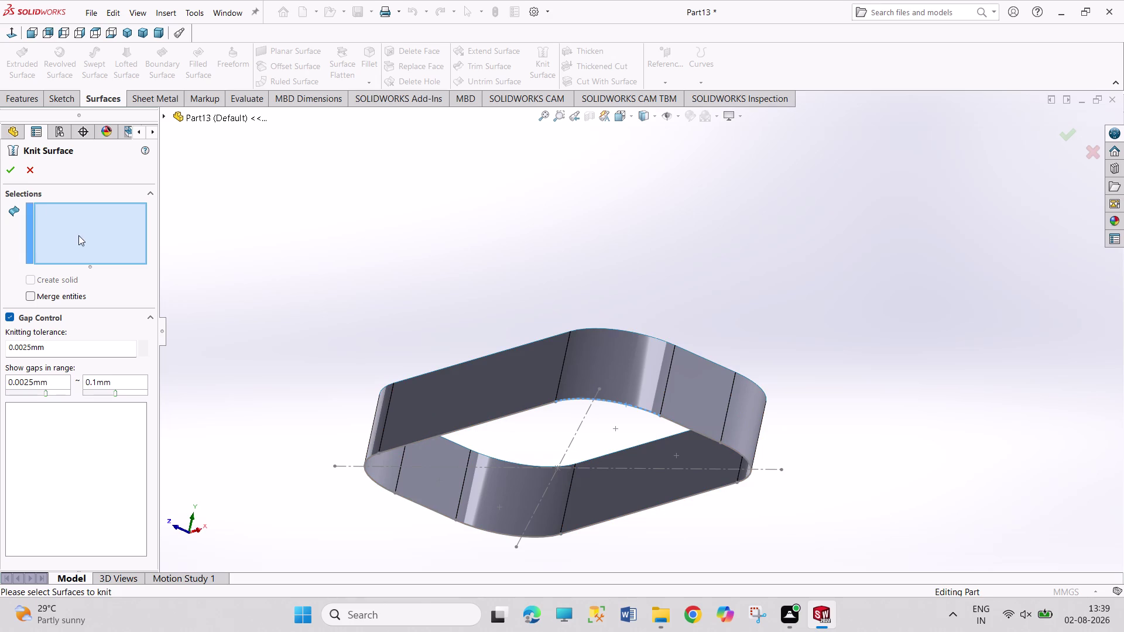
click(22, 177)
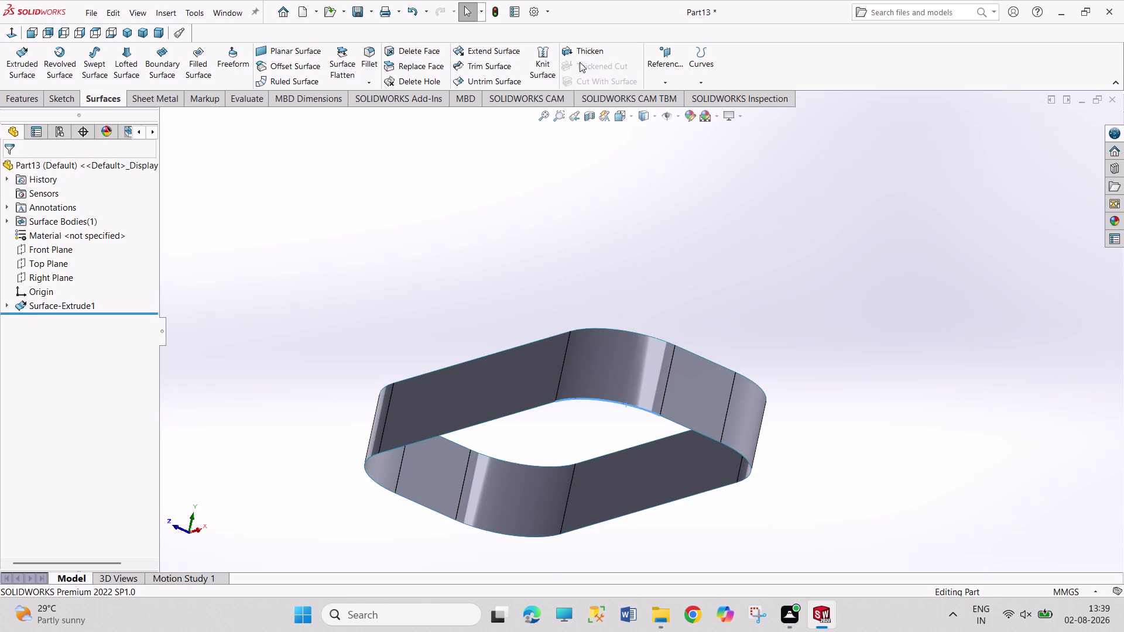
Start a Composite Curve from the Curves menu and pick the first two rim edges.
click(43, 102)
click(25, 102)
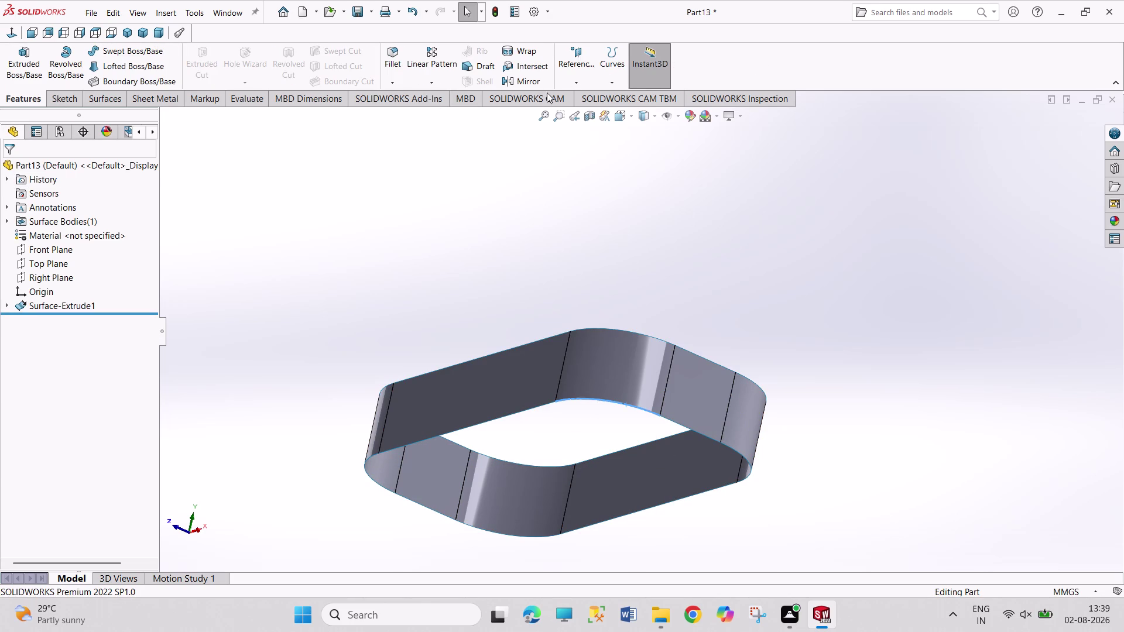
click(631, 71)
click(615, 72)
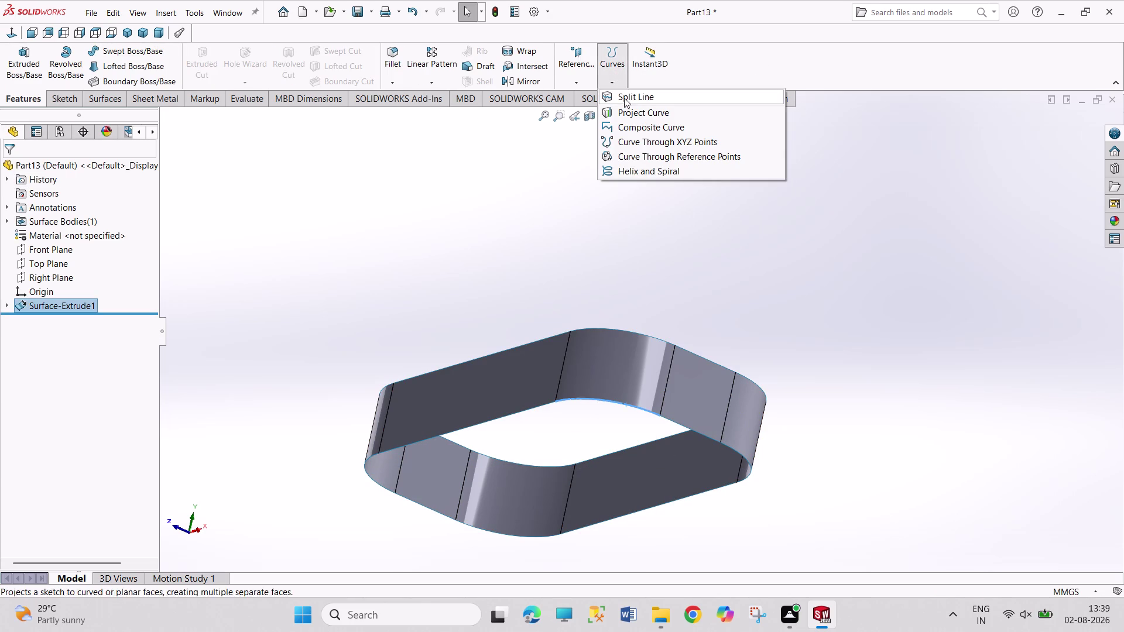
click(638, 134)
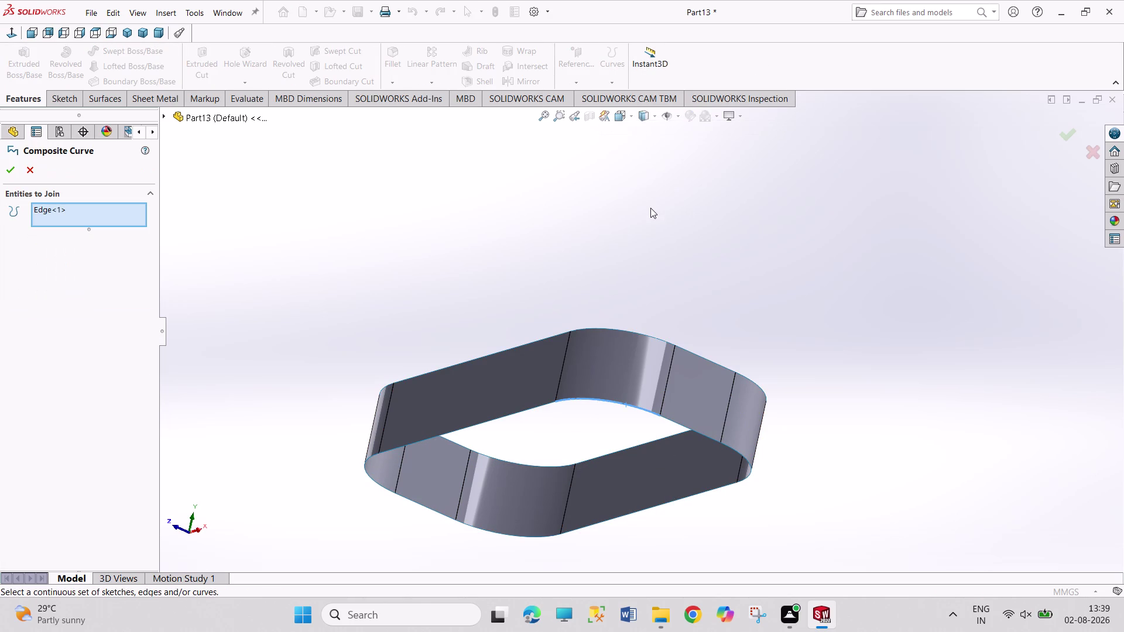
click(462, 429)
click(376, 482)
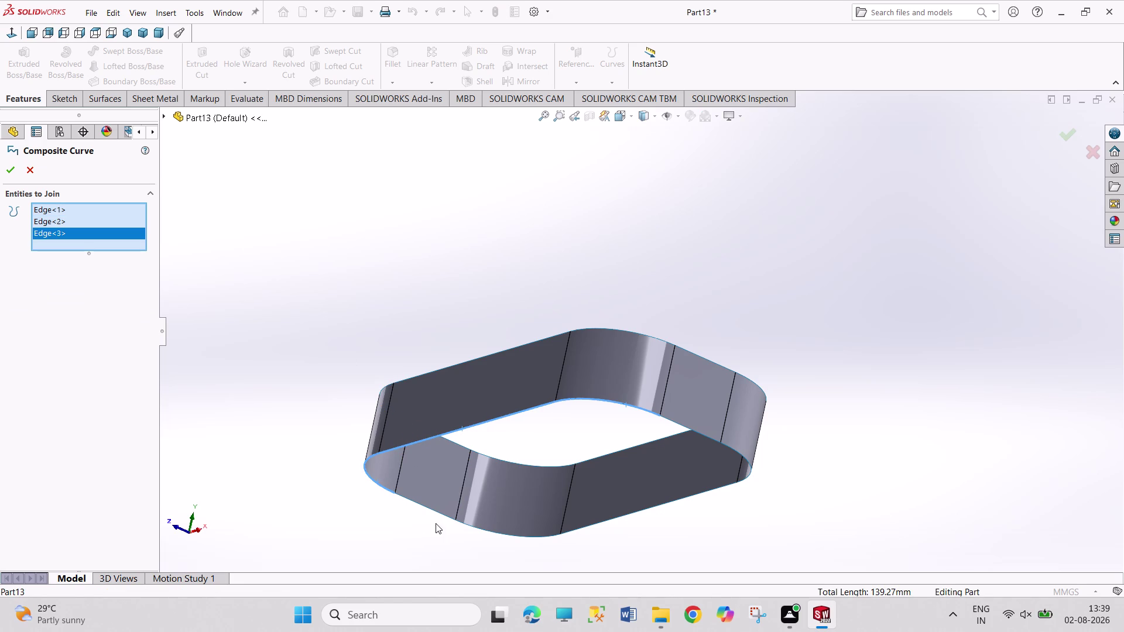
Add the remaining rim edges, orbiting to reach the last, and confirm CompCurve1.
click(434, 511)
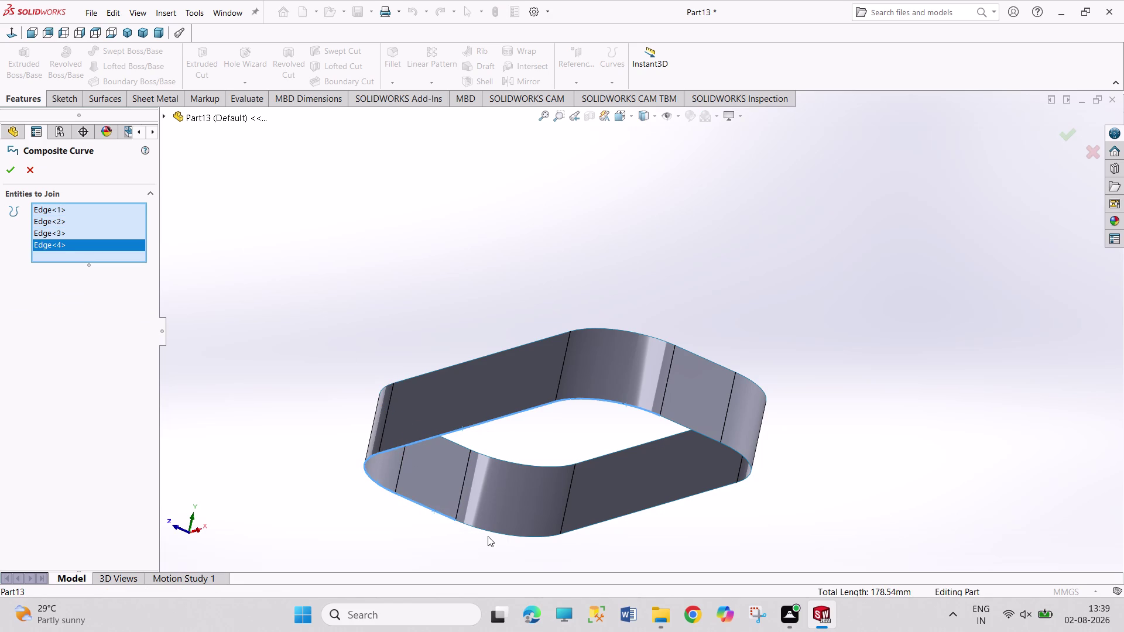
click(491, 533)
click(611, 520)
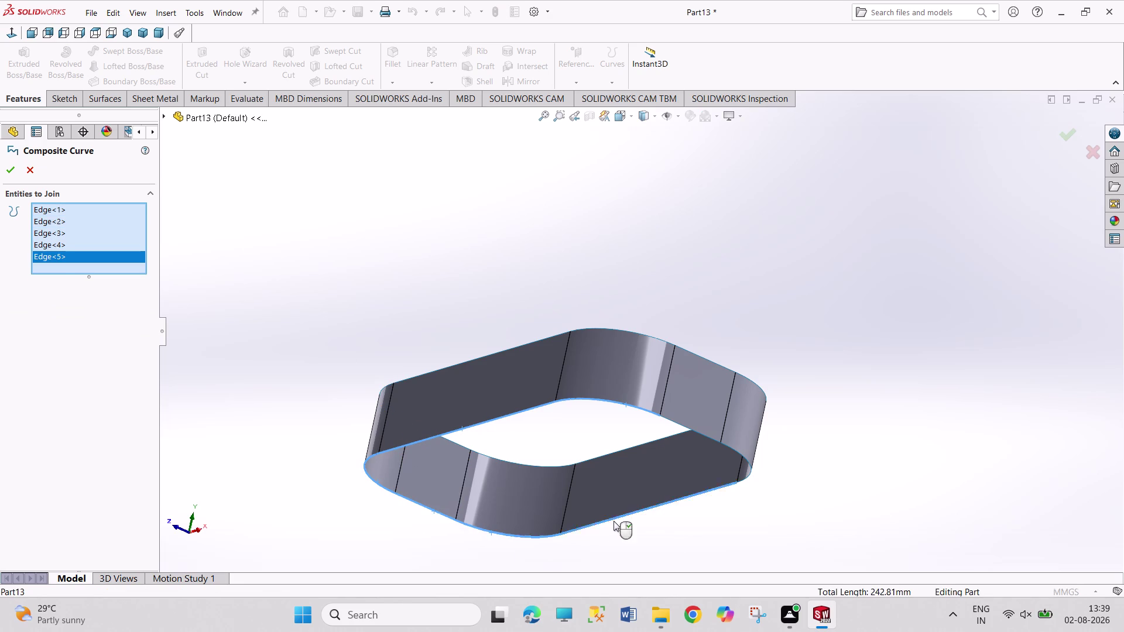
click(750, 473)
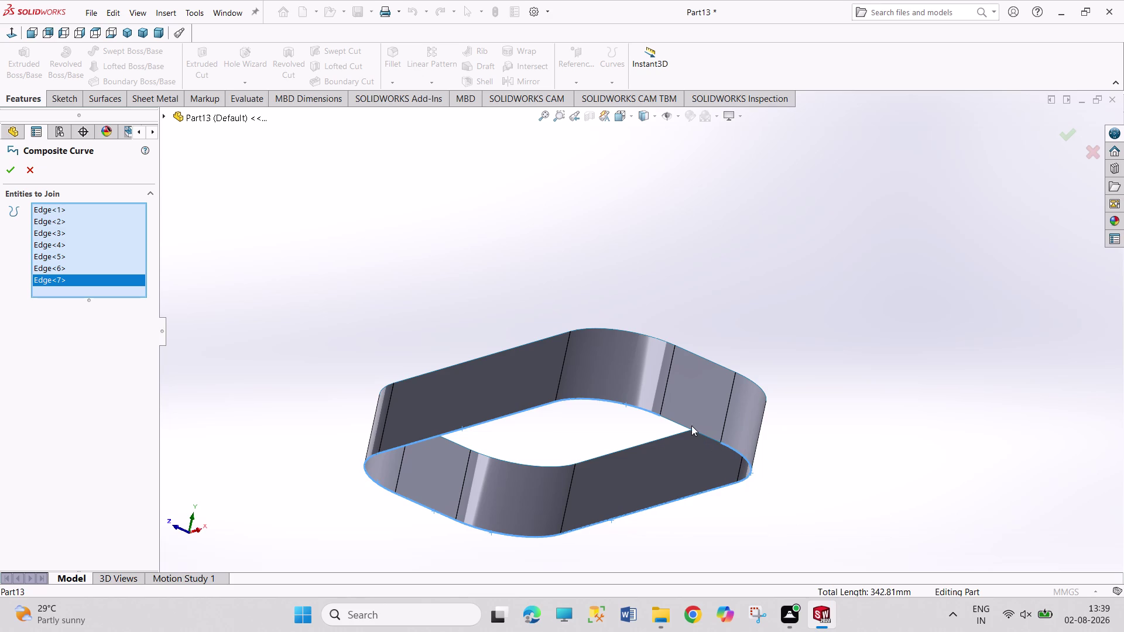
click(687, 429)
middle_drag(551, 235, 596, 315)
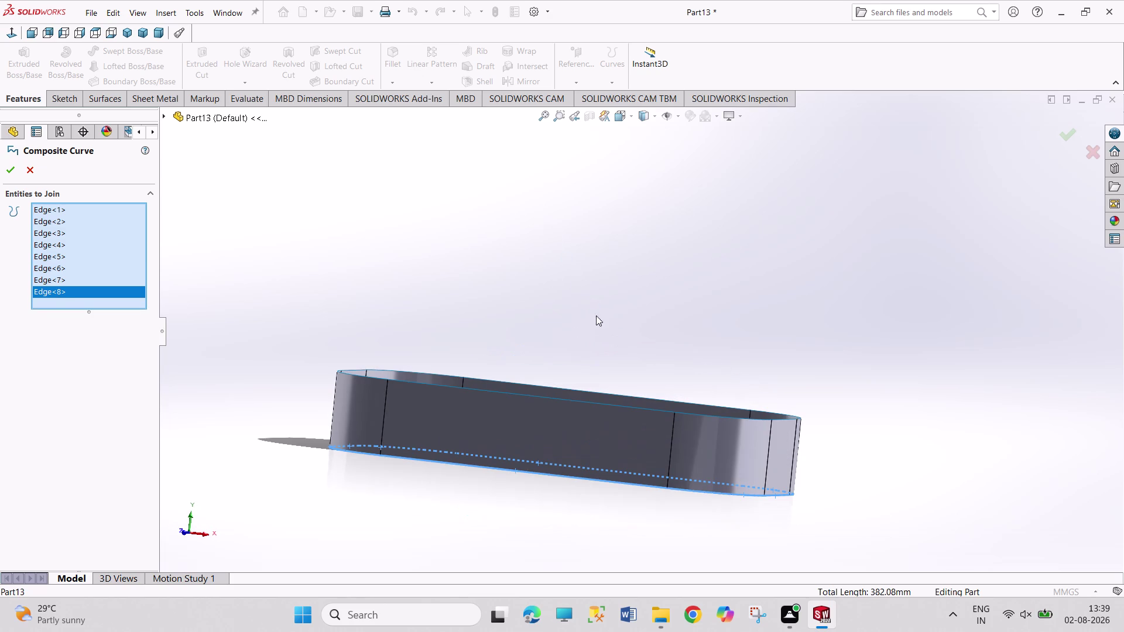
click(14, 176)
click(587, 225)
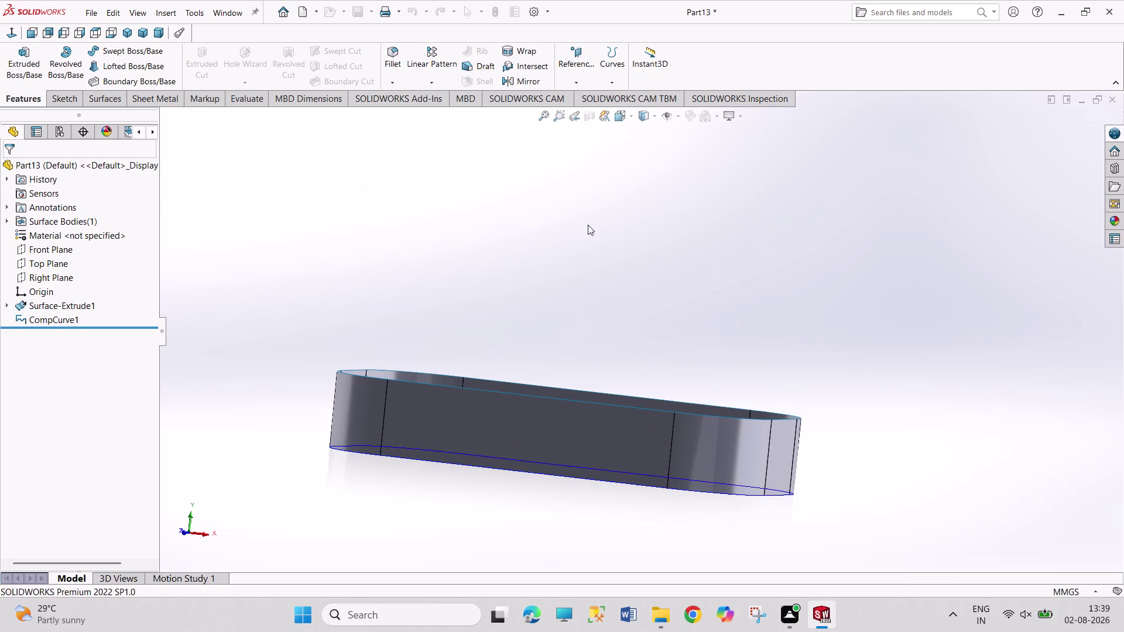
Orbit over the rounded band and launch Planar Surface with no boundary selected.
click(587, 225)
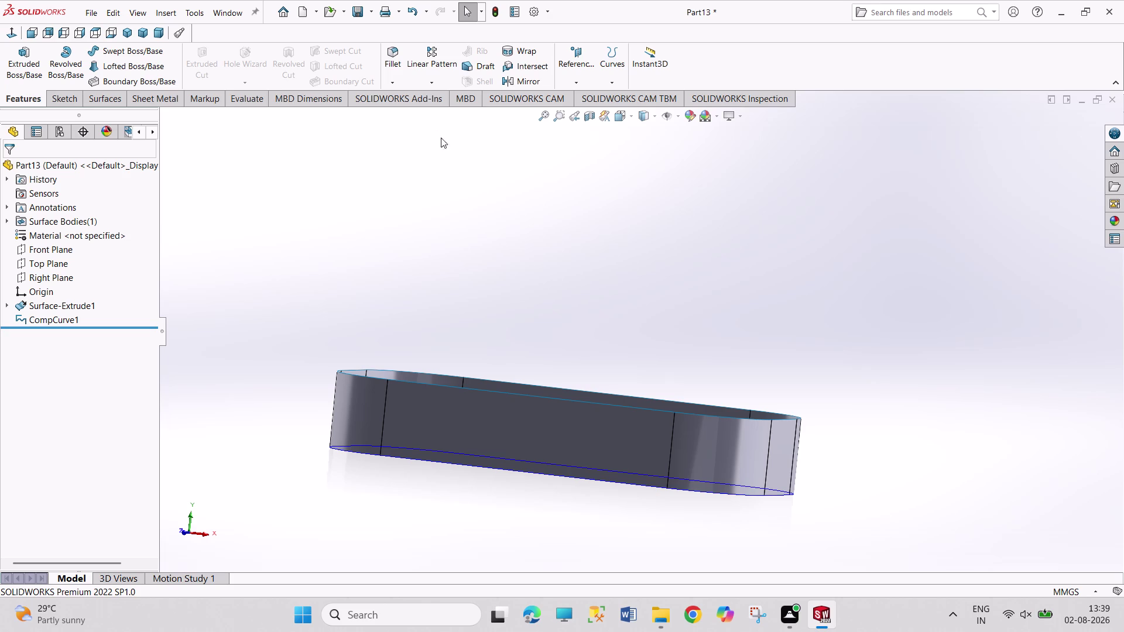
middle_drag(517, 252, 540, 314)
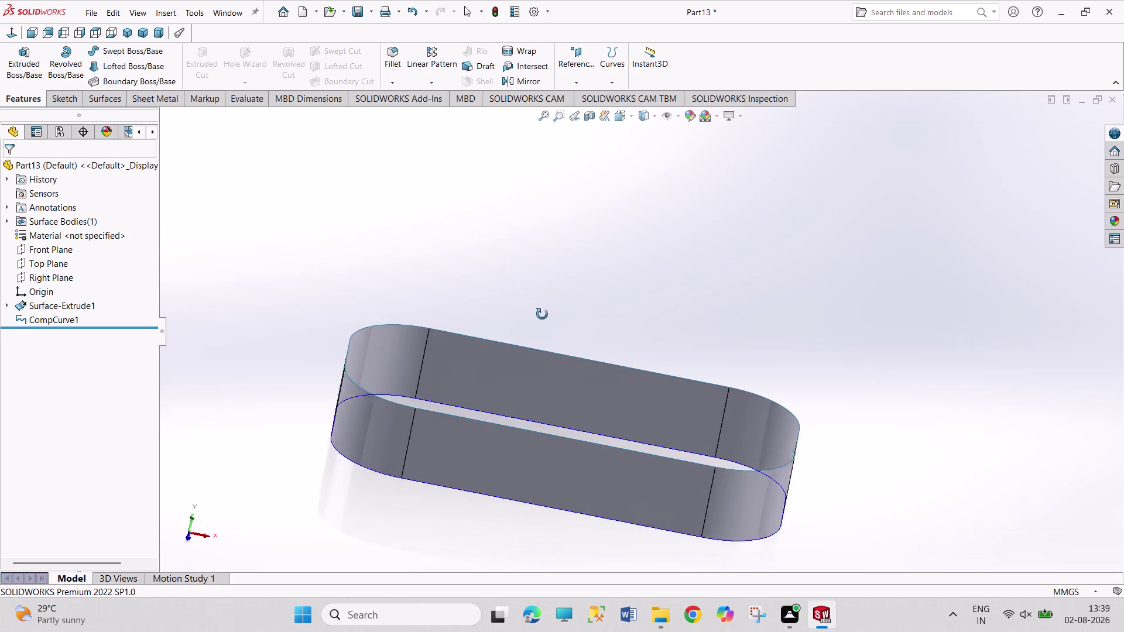
middle_drag(540, 314, 525, 327)
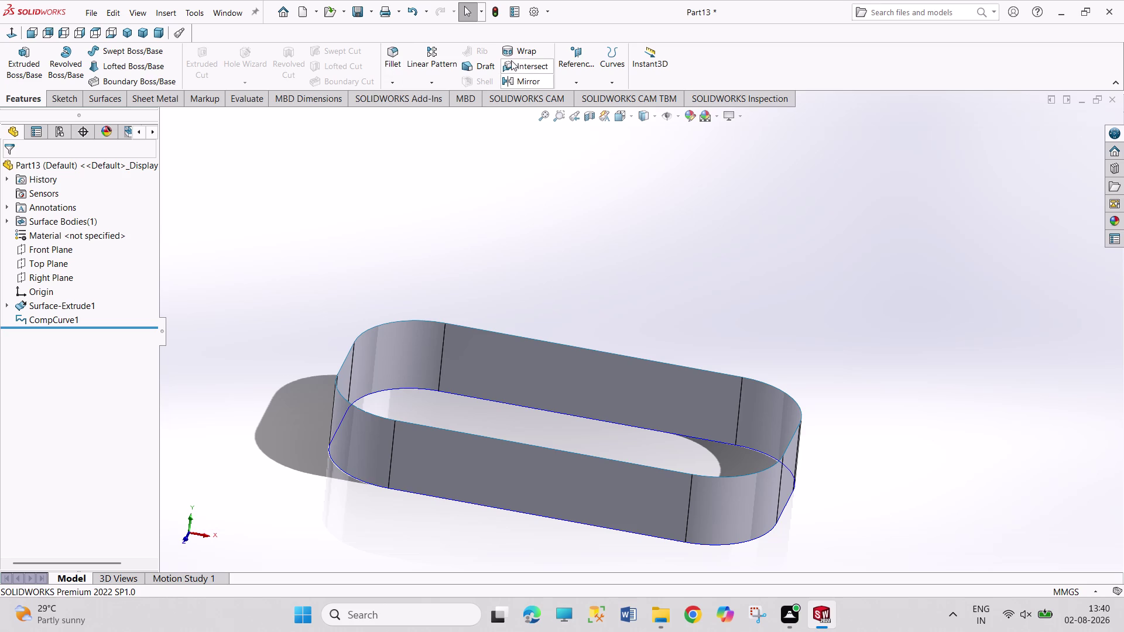
click(109, 99)
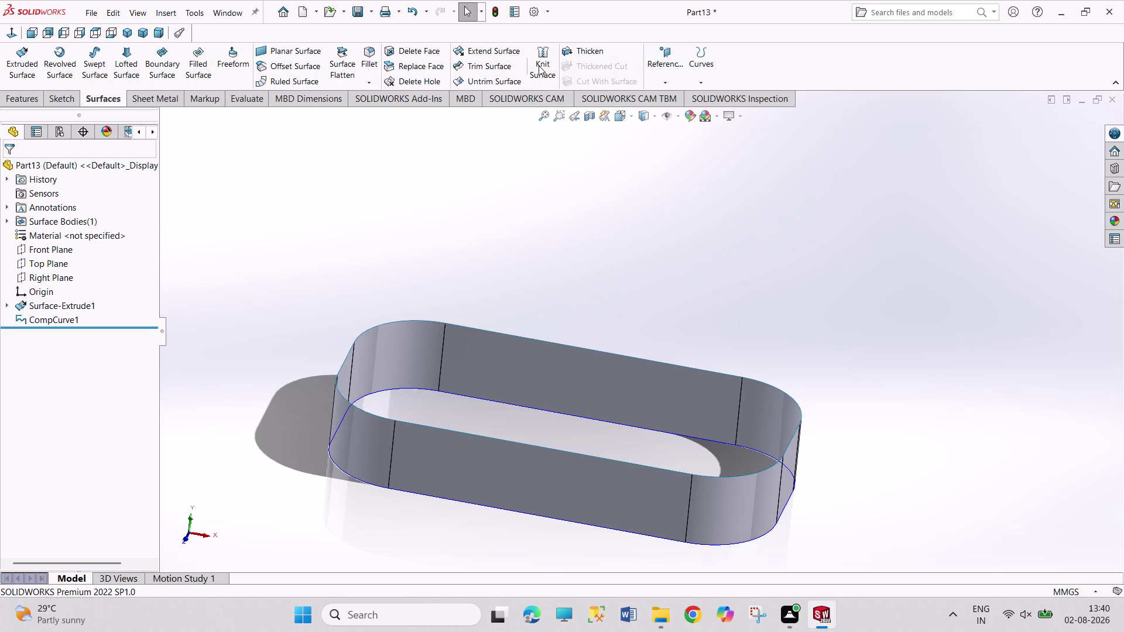
click(294, 50)
middle_drag(596, 199, 521, 85)
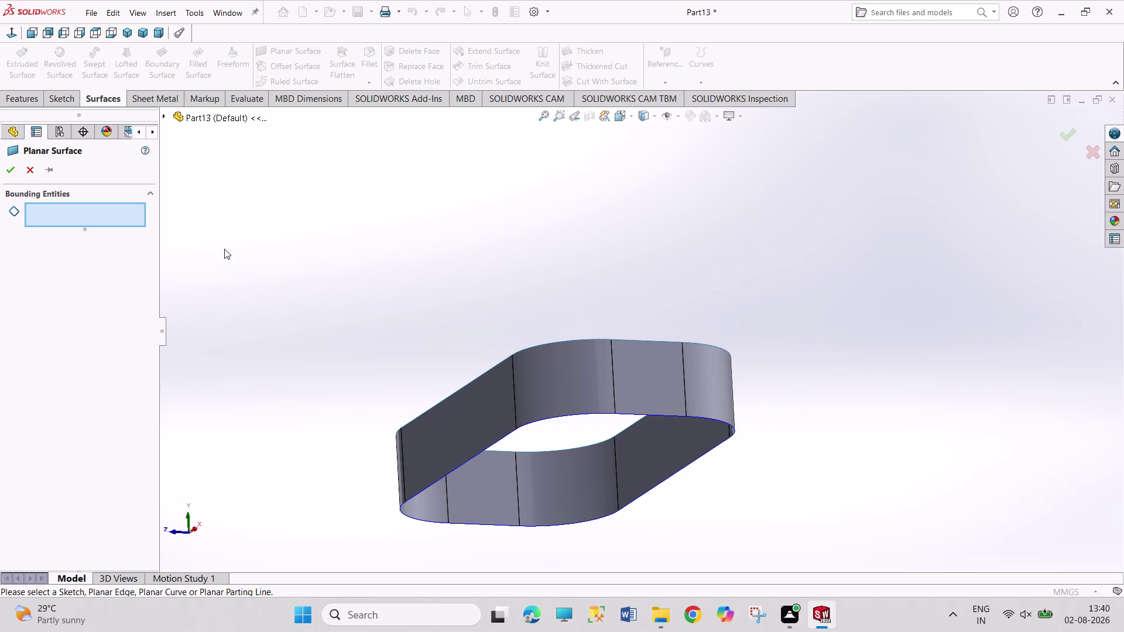
Try a planar surface bounded by the rim edge, then cancel after the rebuild error.
click(165, 118)
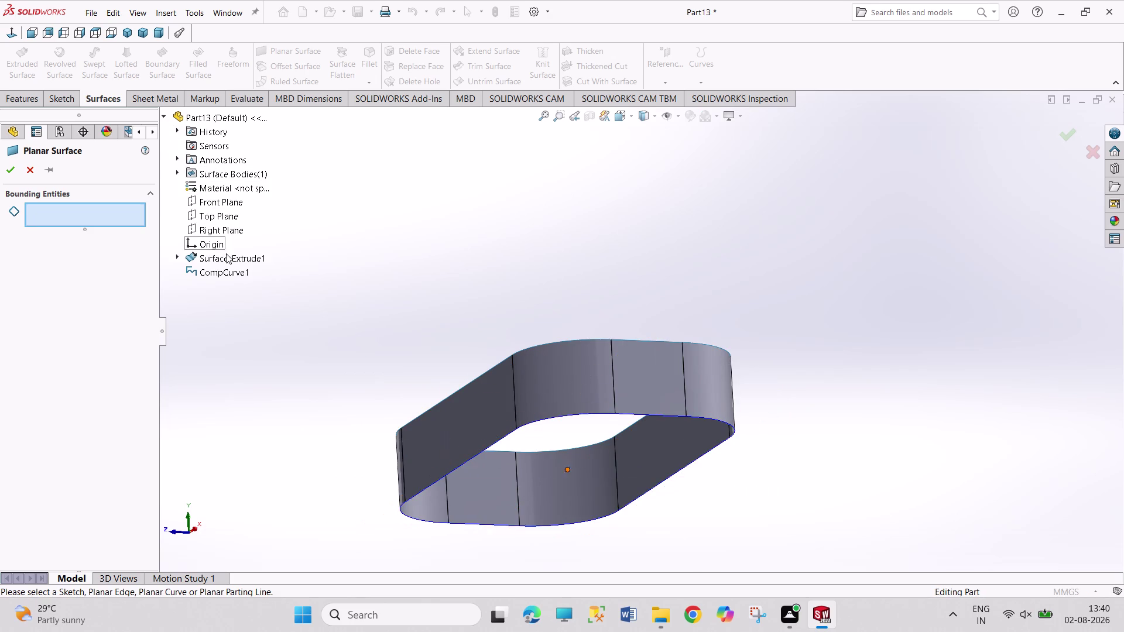
click(229, 272)
click(229, 272)
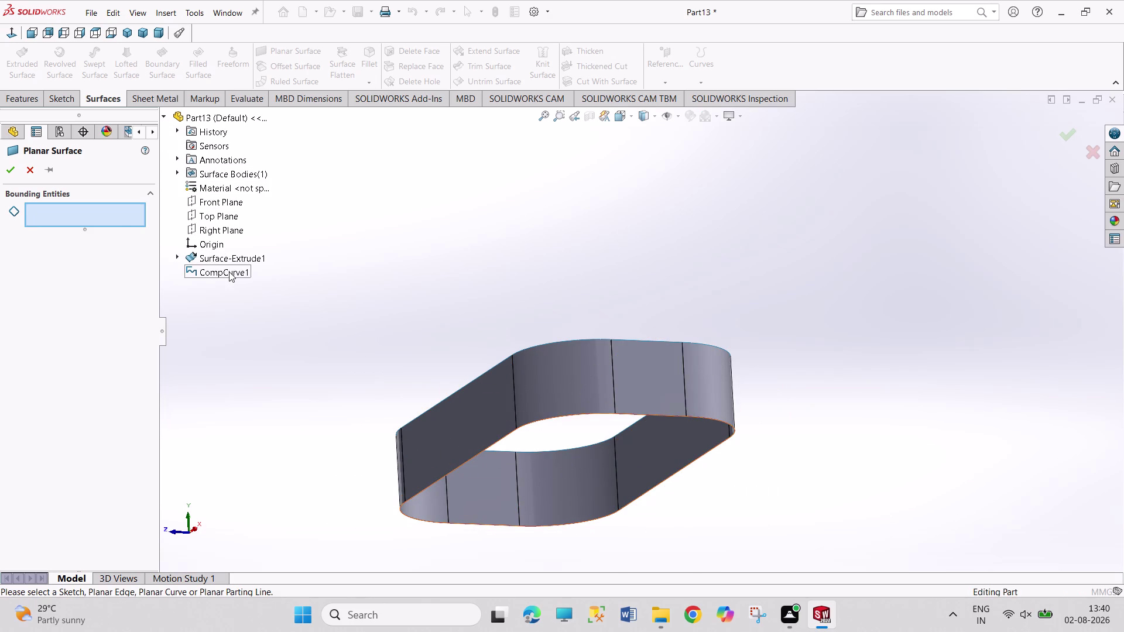
click(113, 221)
click(216, 274)
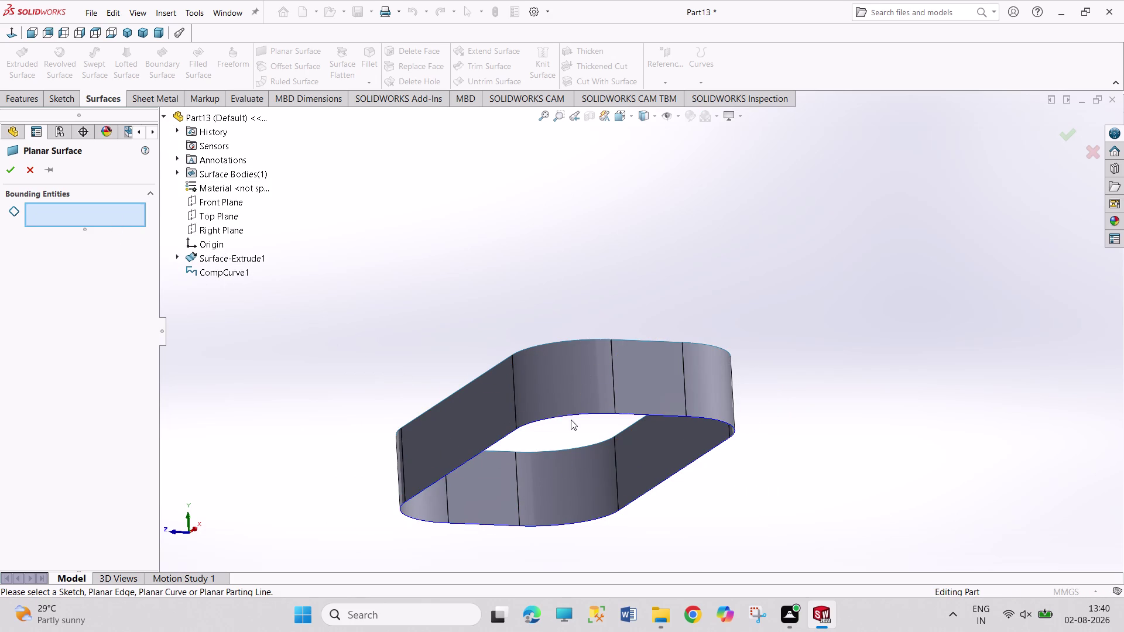
click(584, 413)
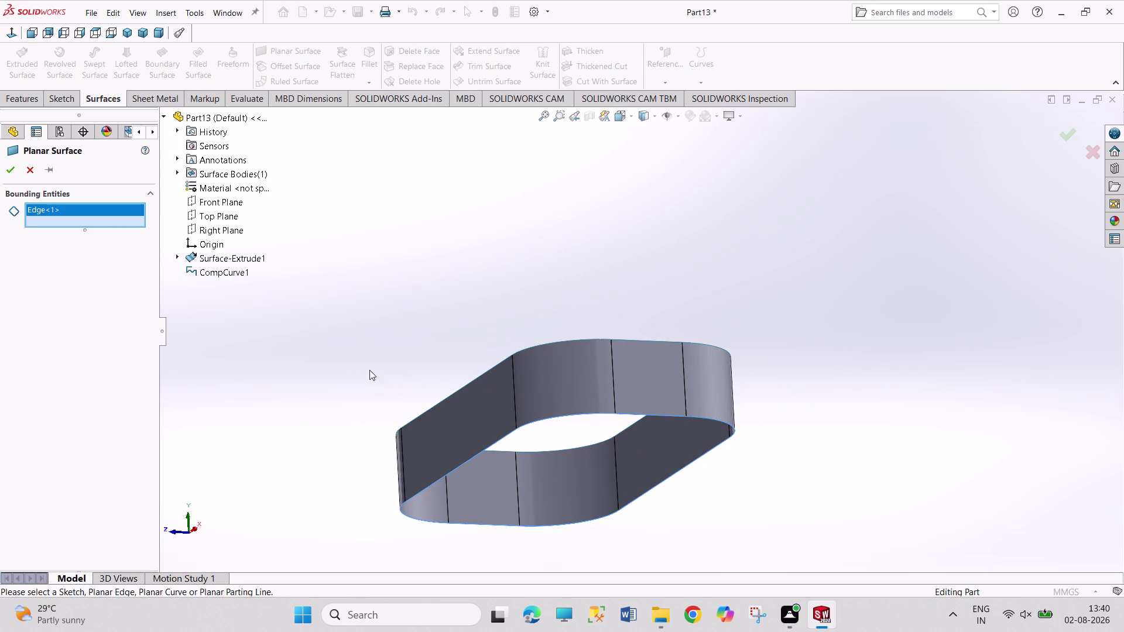
click(11, 173)
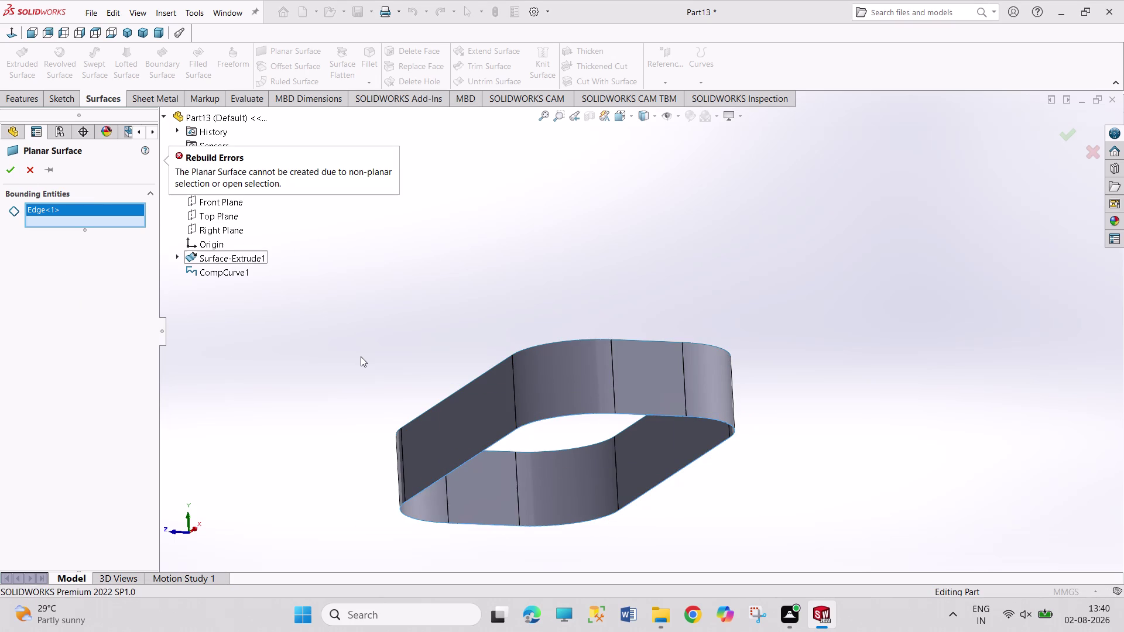
key(ctrl+z)
click(31, 175)
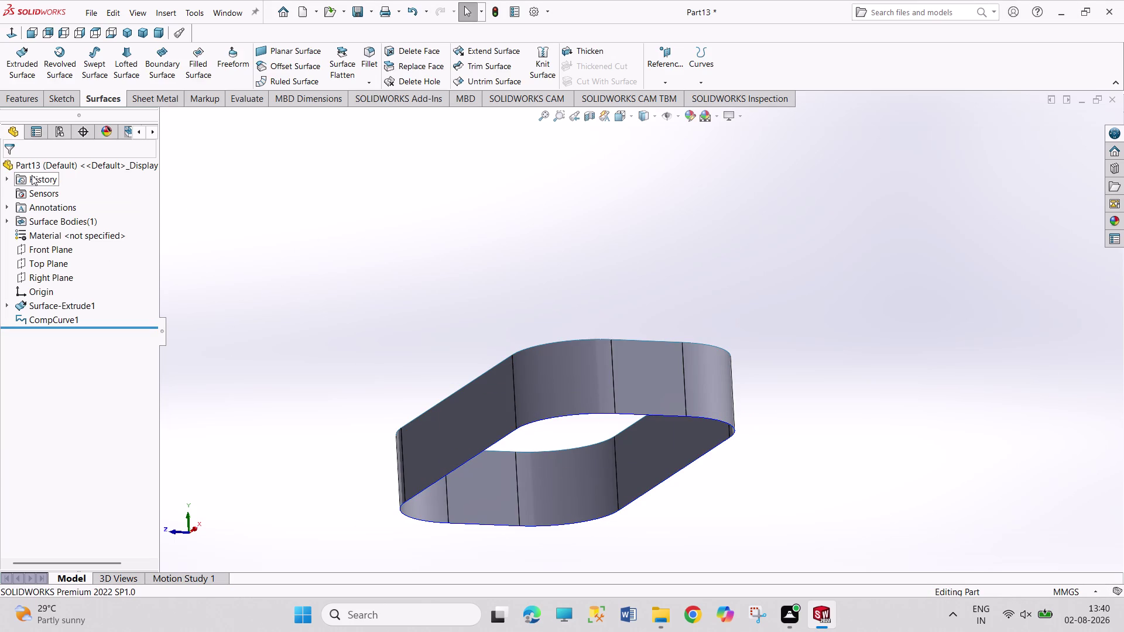
Create Surface-Fill3 with CompCurve1 as patch boundary to cap the band's bottom.
click(200, 63)
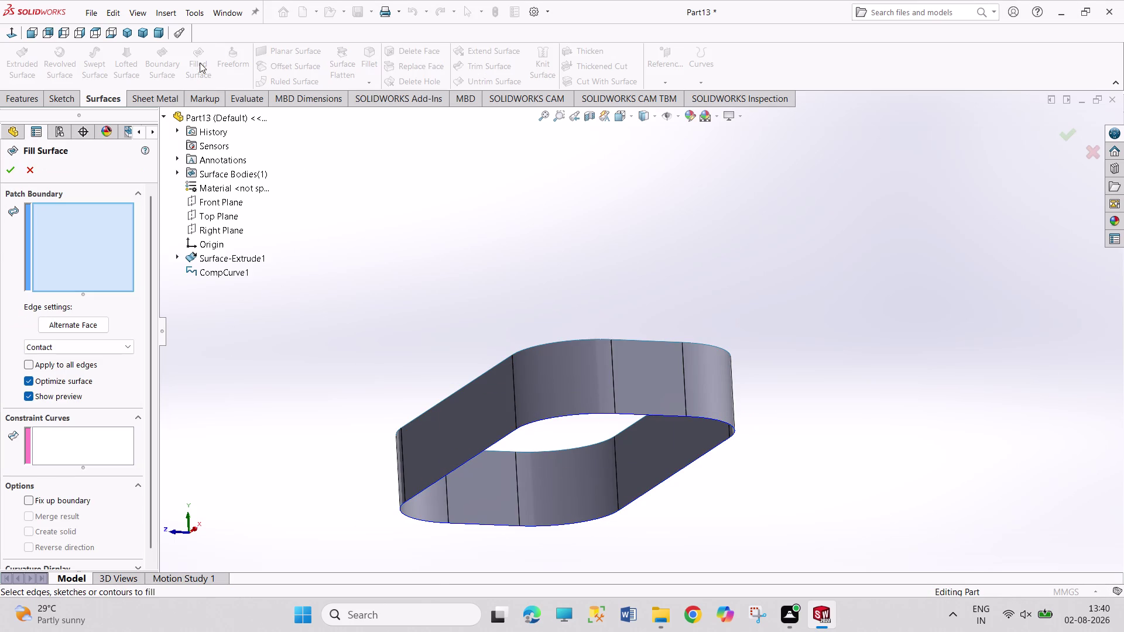
click(231, 278)
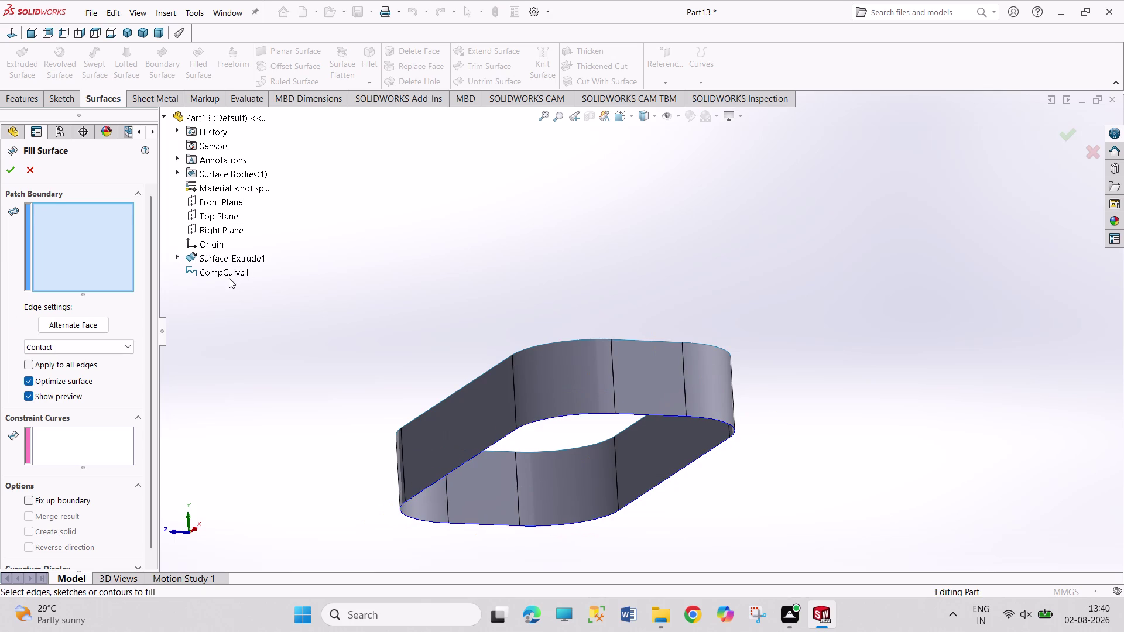
click(228, 275)
click(8, 166)
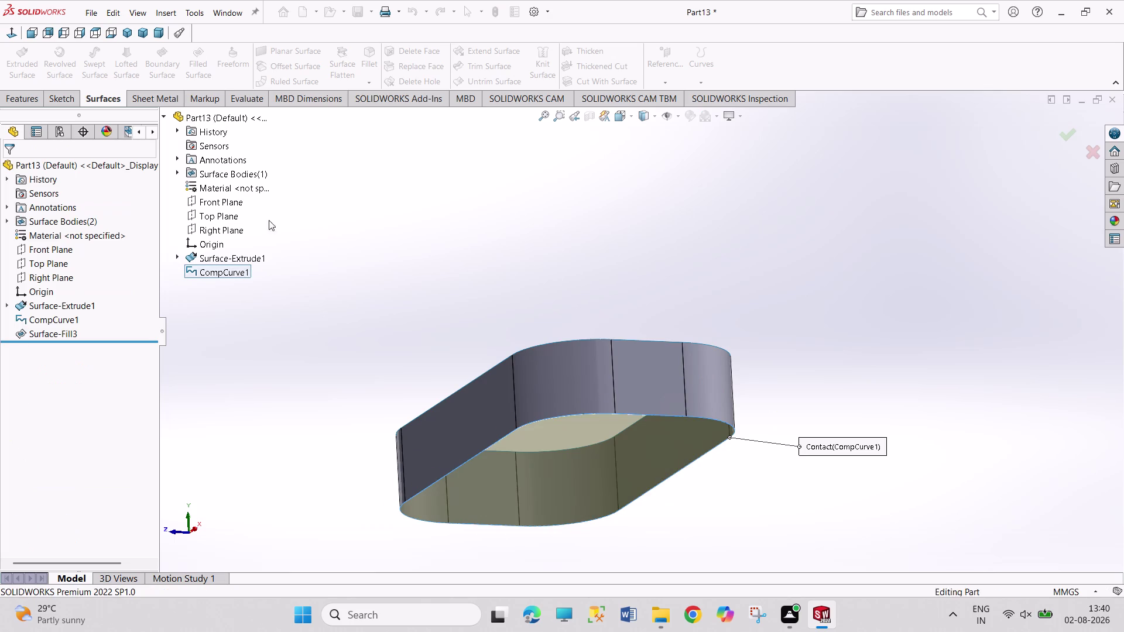
click(408, 229)
middle_drag(409, 229, 468, 302)
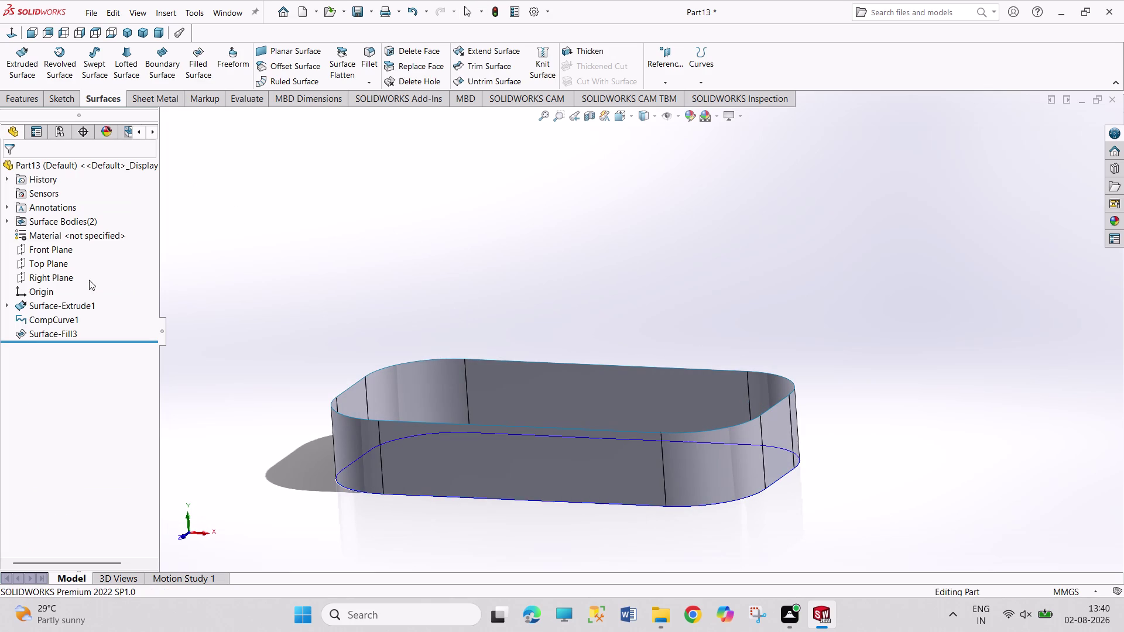
click(42, 253)
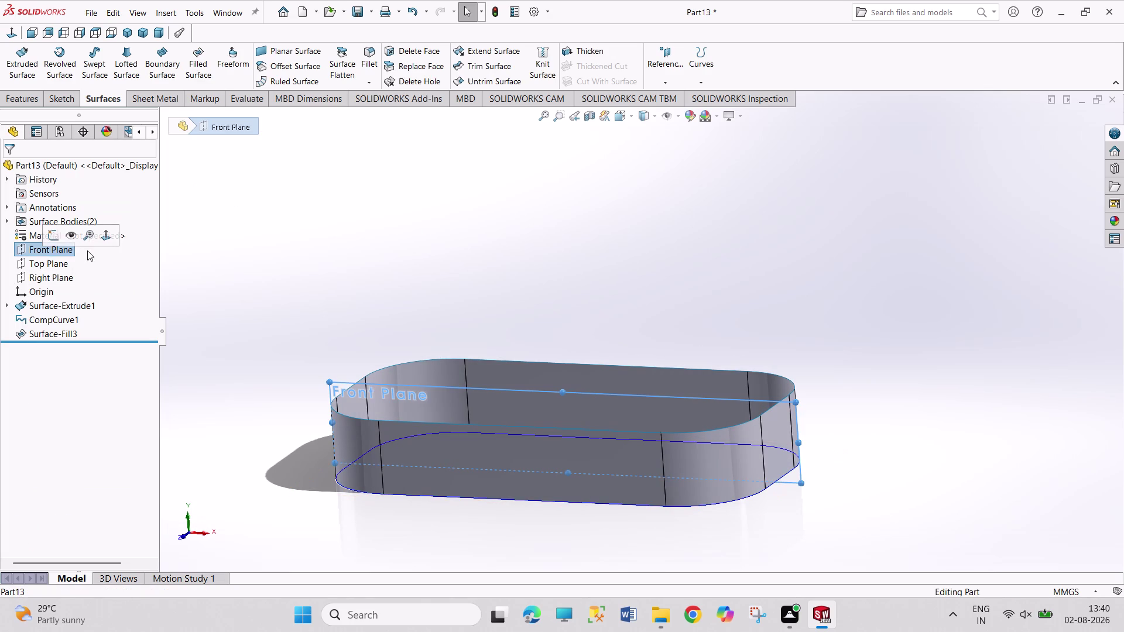
Sketch a horizontal centerline across the part on the Front Plane.
click(51, 236)
scroll(down, 3)
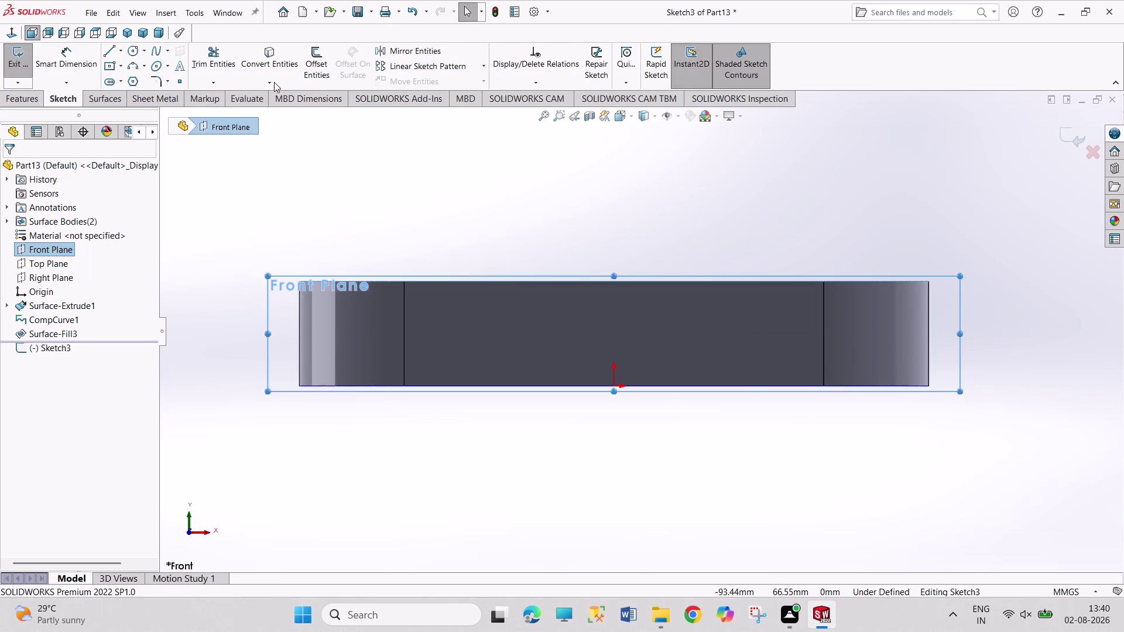
click(117, 54)
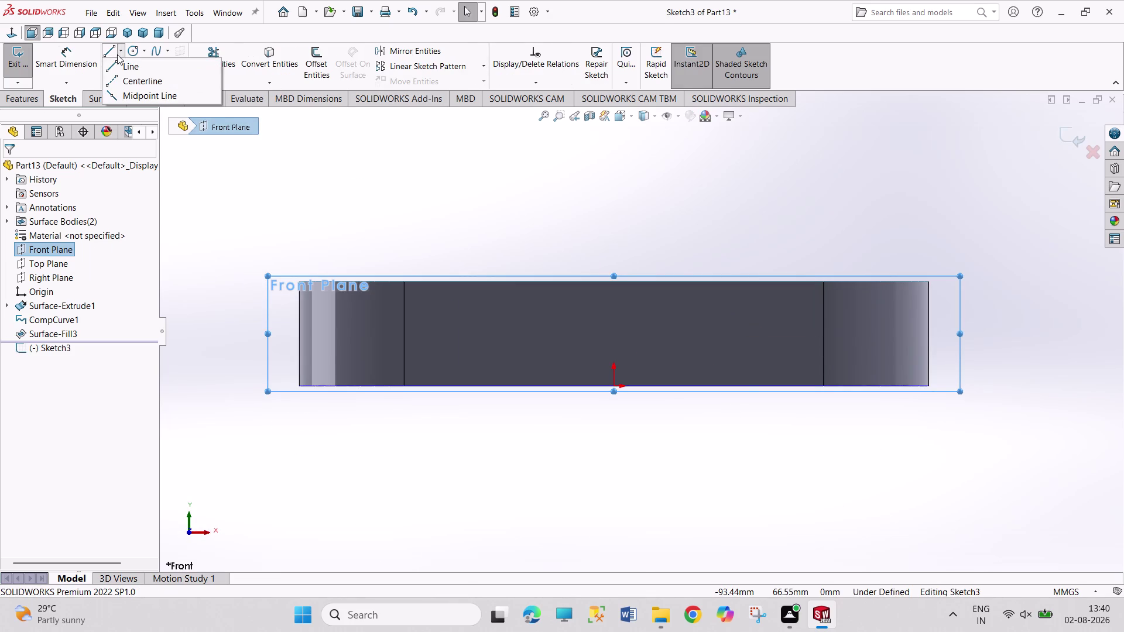
click(128, 81)
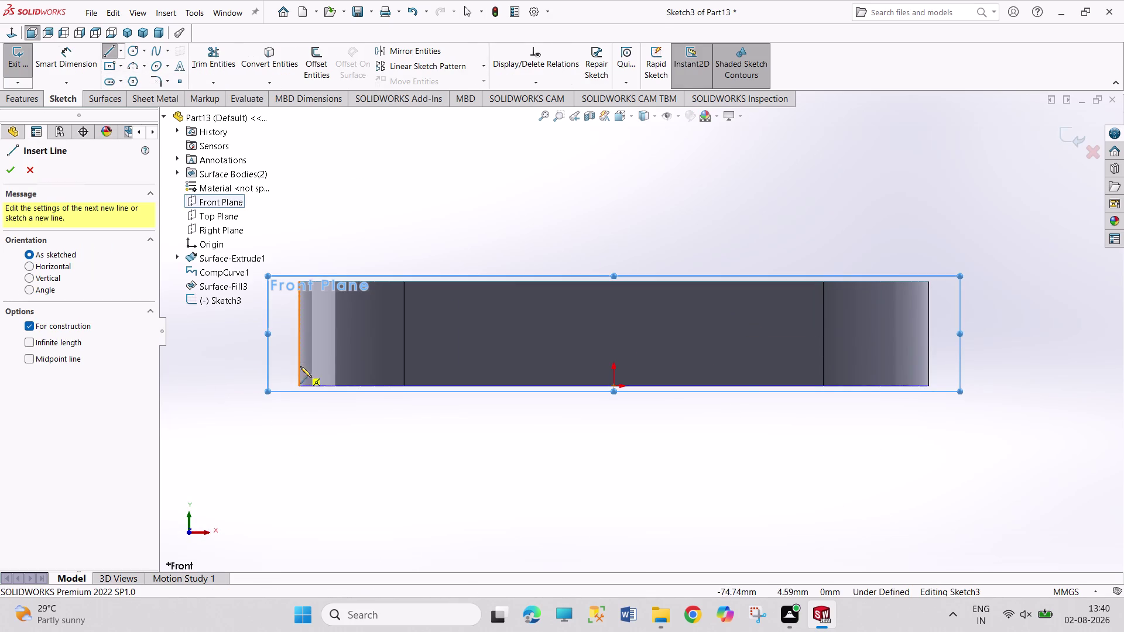
click(272, 360)
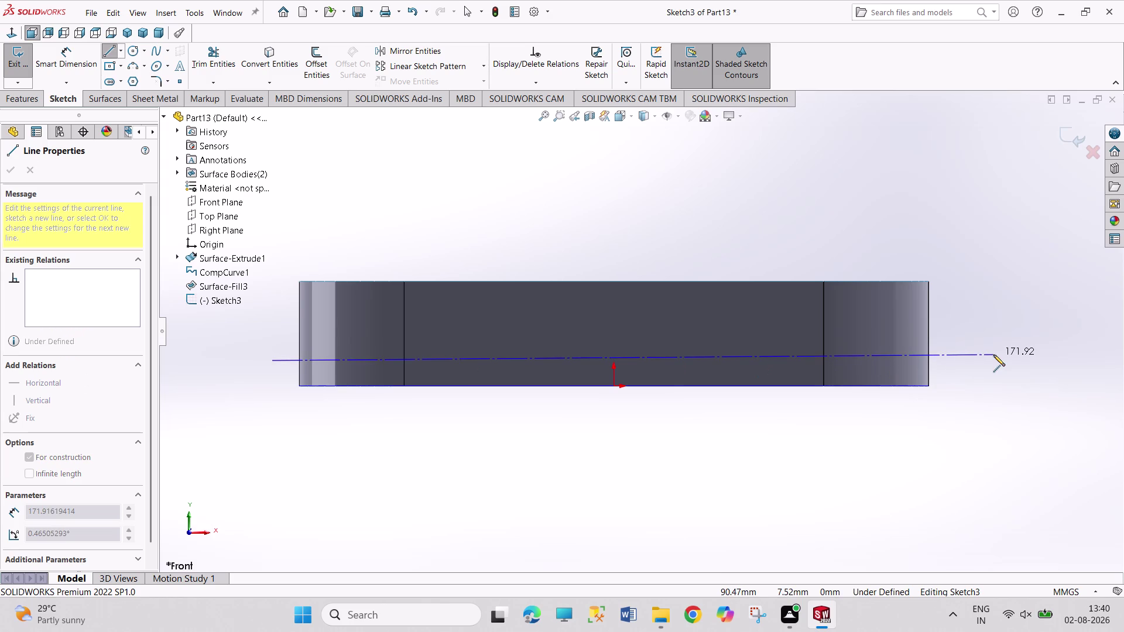
click(994, 359)
right_click(990, 343)
click(994, 344)
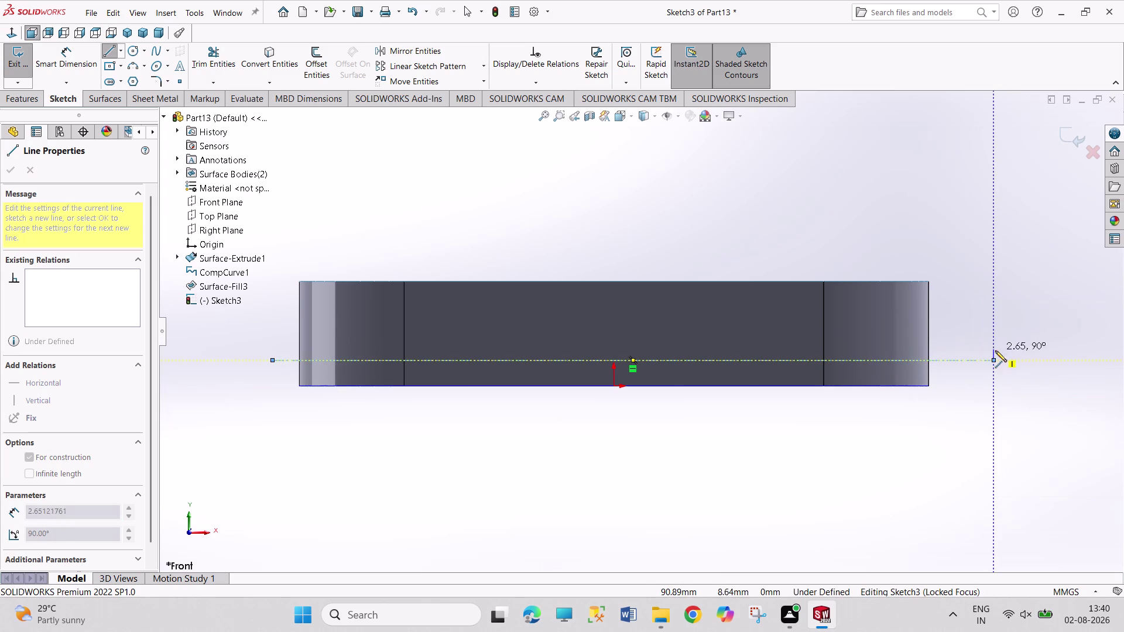
right_click(1004, 344)
click(1004, 356)
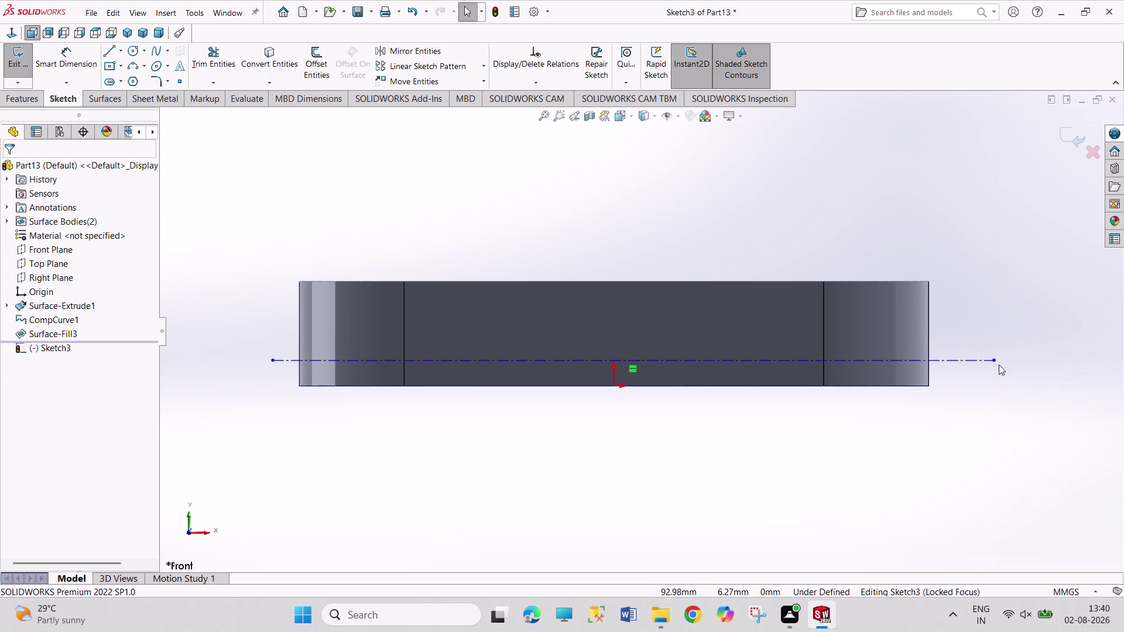
right_drag(952, 419, 967, 273)
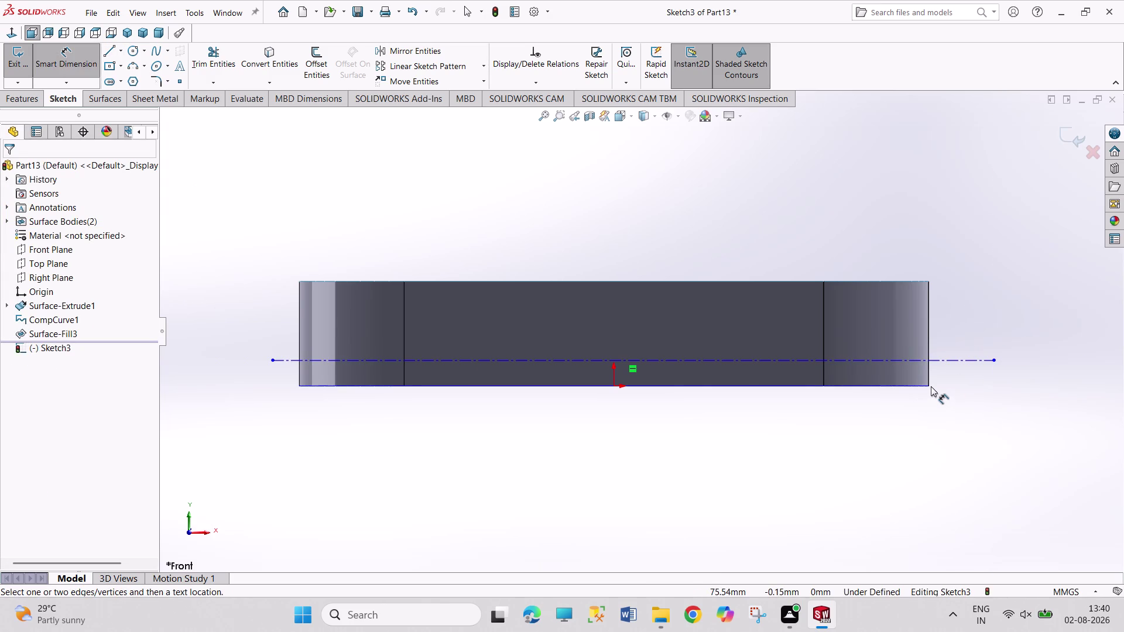
Dimension the centerline 5 mm from the tray's bottom edge.
click(923, 385)
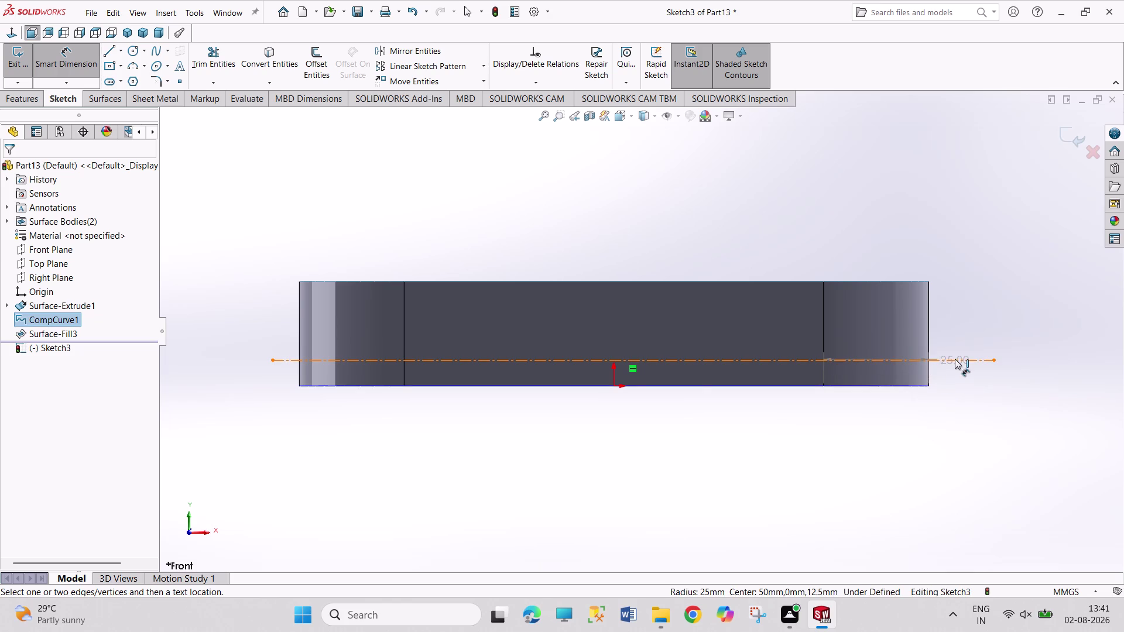
click(954, 359)
click(968, 382)
key(5)
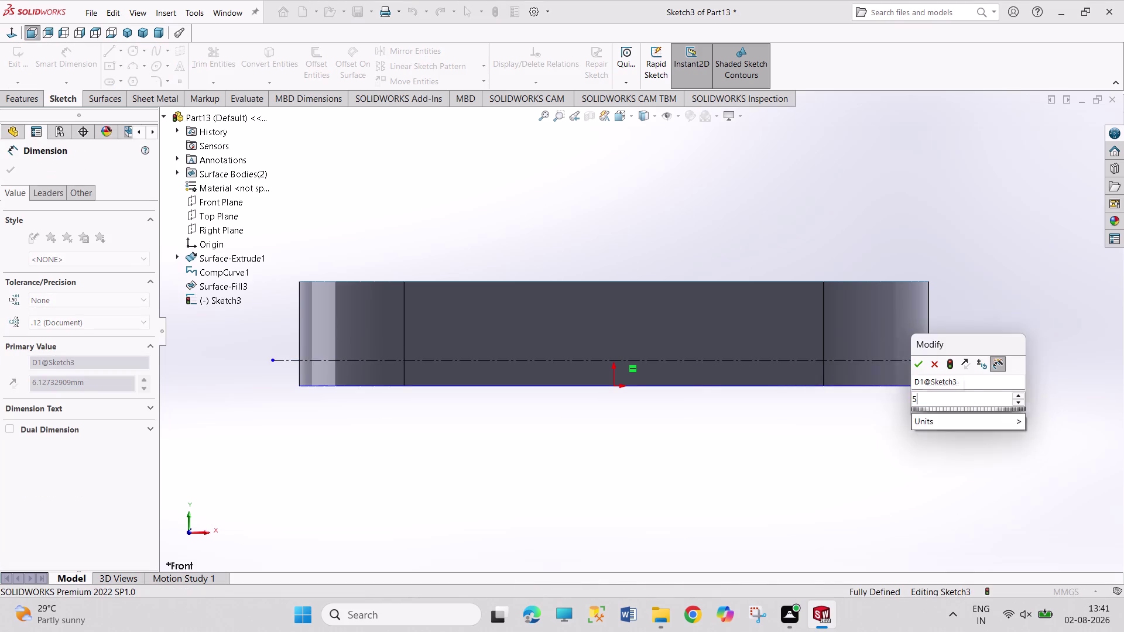
key(Return)
right_click(261, 184)
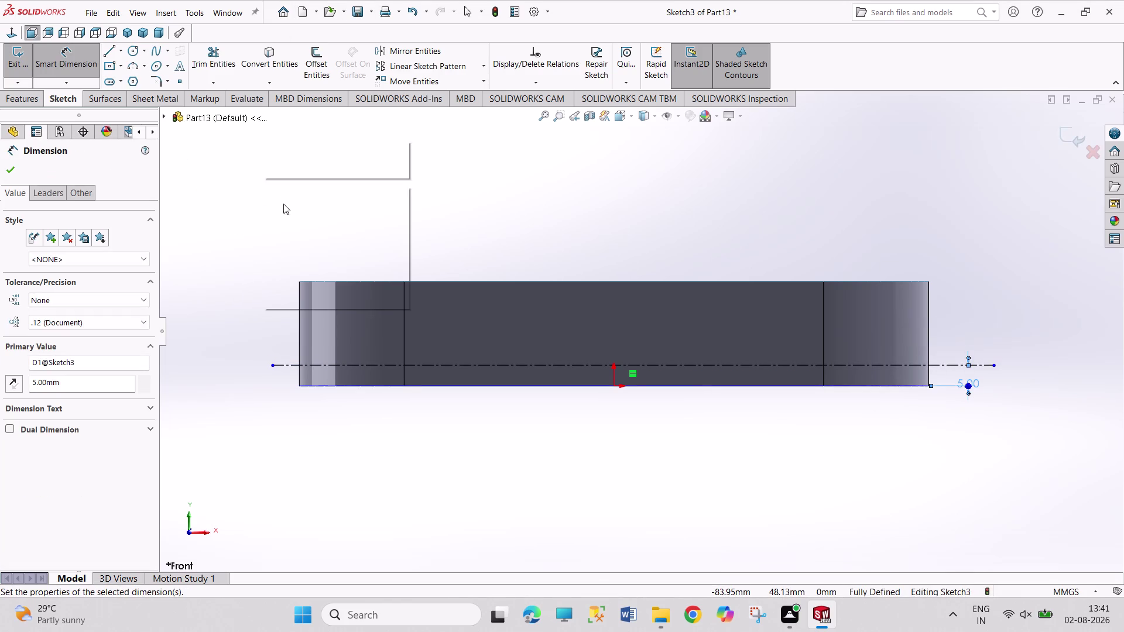
click(304, 226)
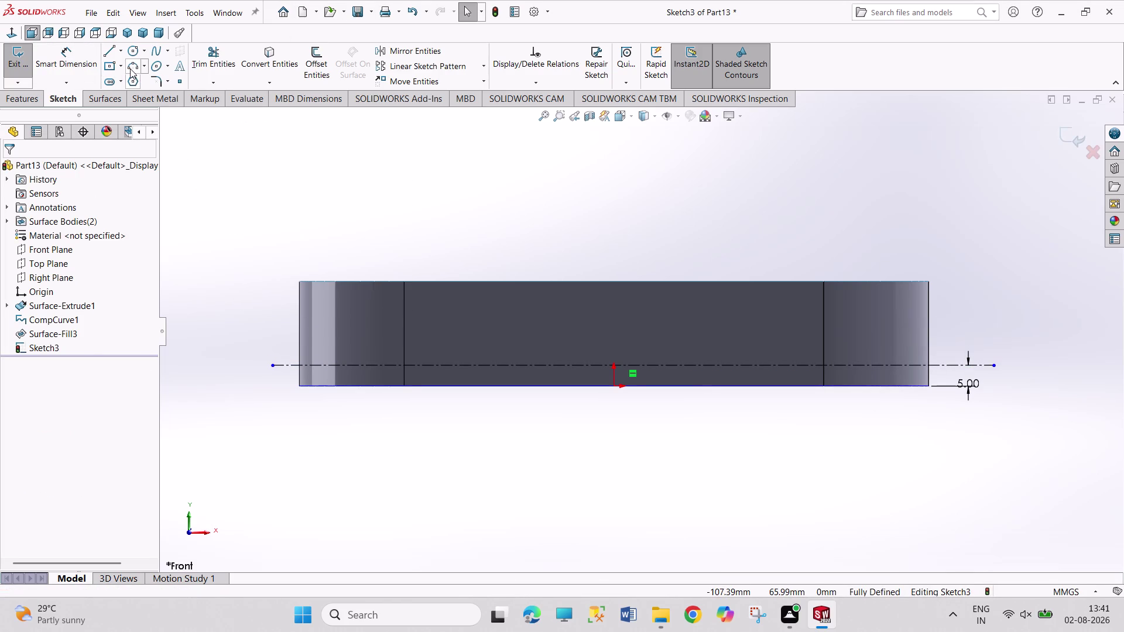
Draw a 3-point arc between the bottom corners through the origin and exit the sketch.
click(130, 68)
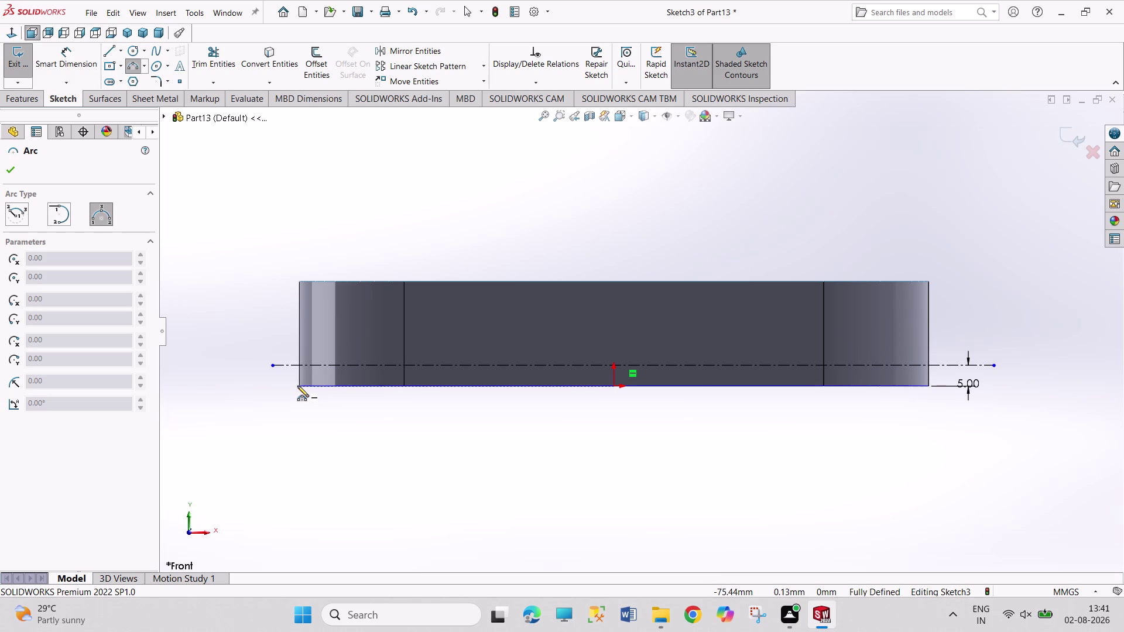
click(297, 385)
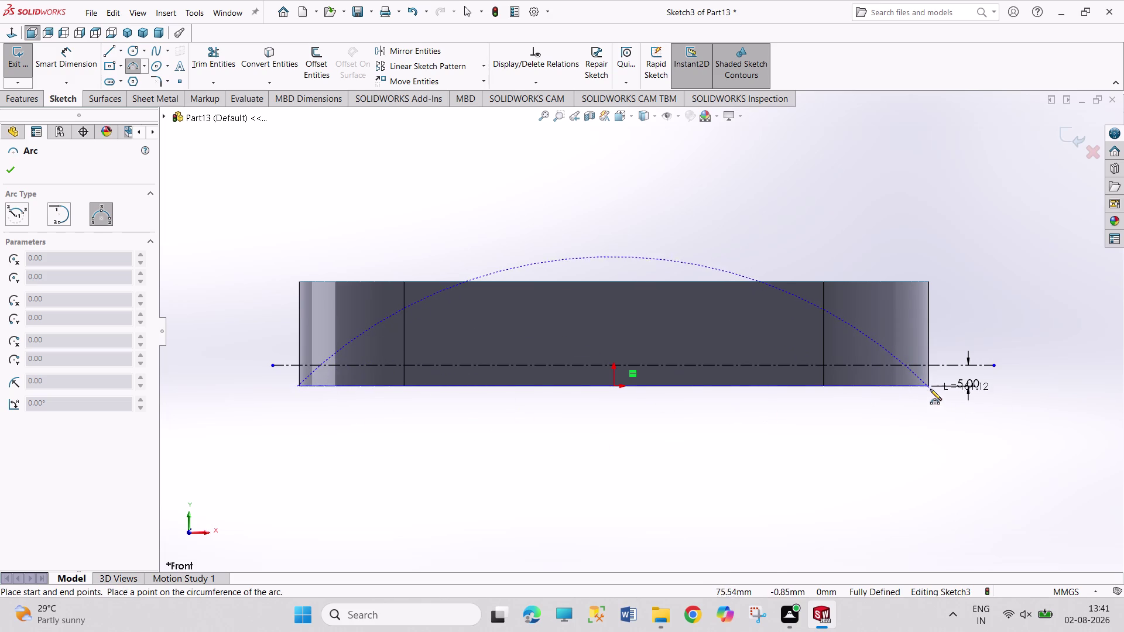
click(927, 386)
click(618, 368)
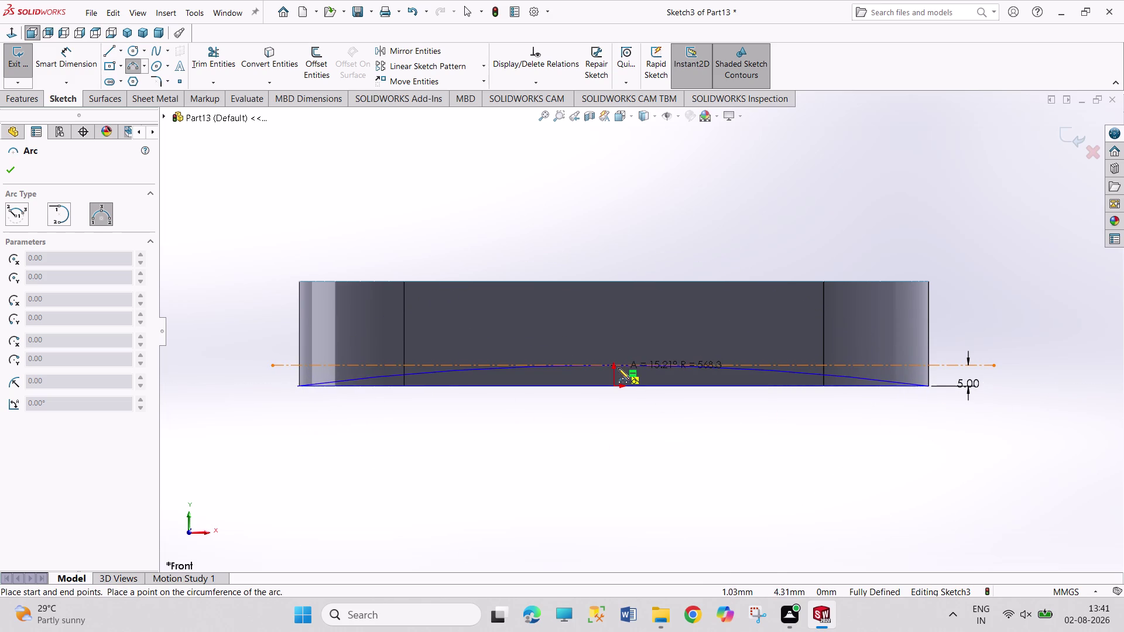
right_click(547, 220)
click(563, 229)
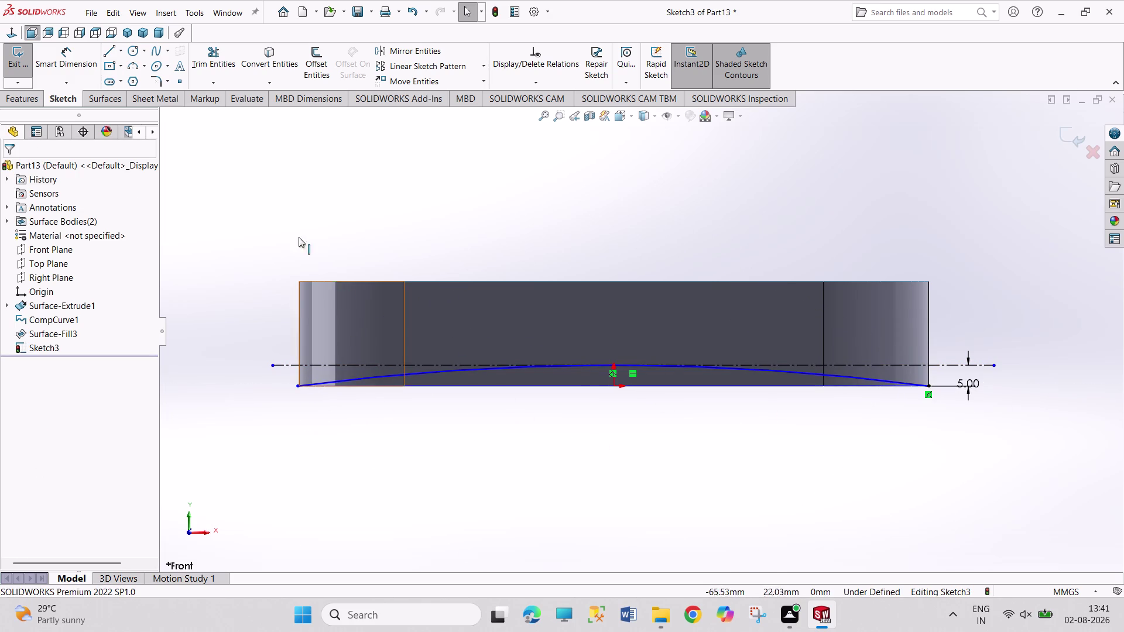
click(24, 65)
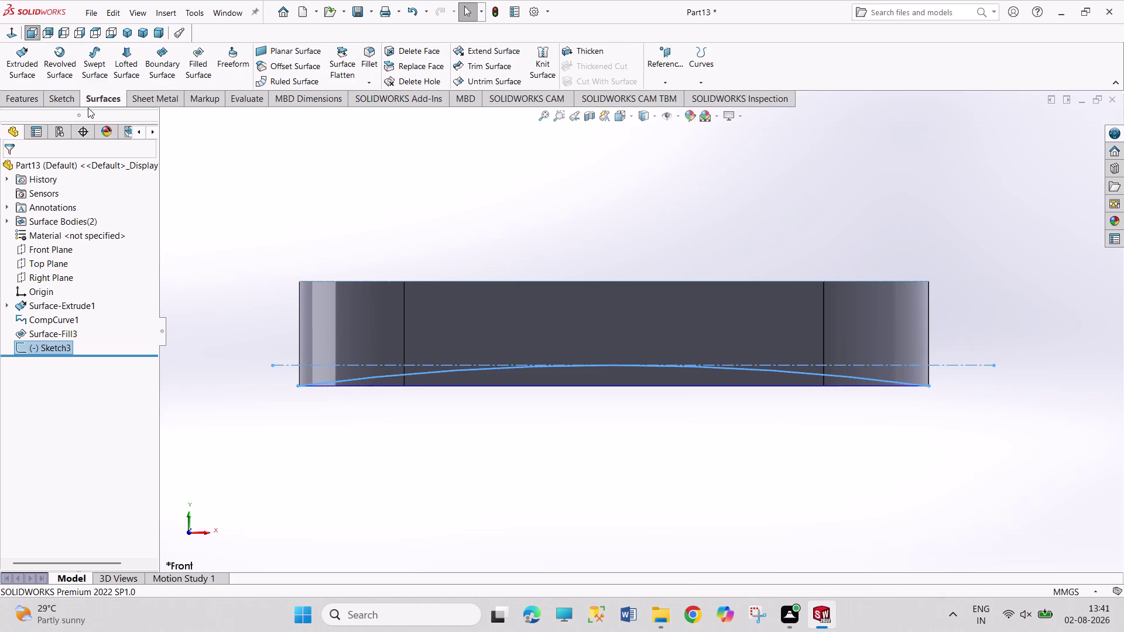
Extrude Sketch3 into a 205 mm mid-plane surface, Surface-Extrude3.
click(22, 66)
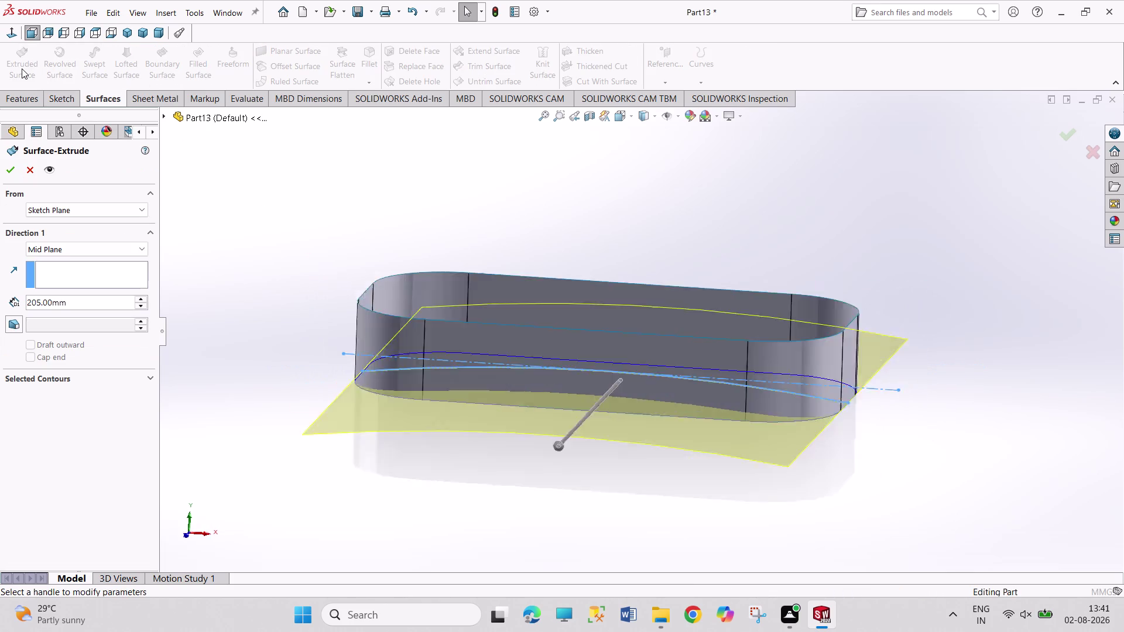
click(12, 175)
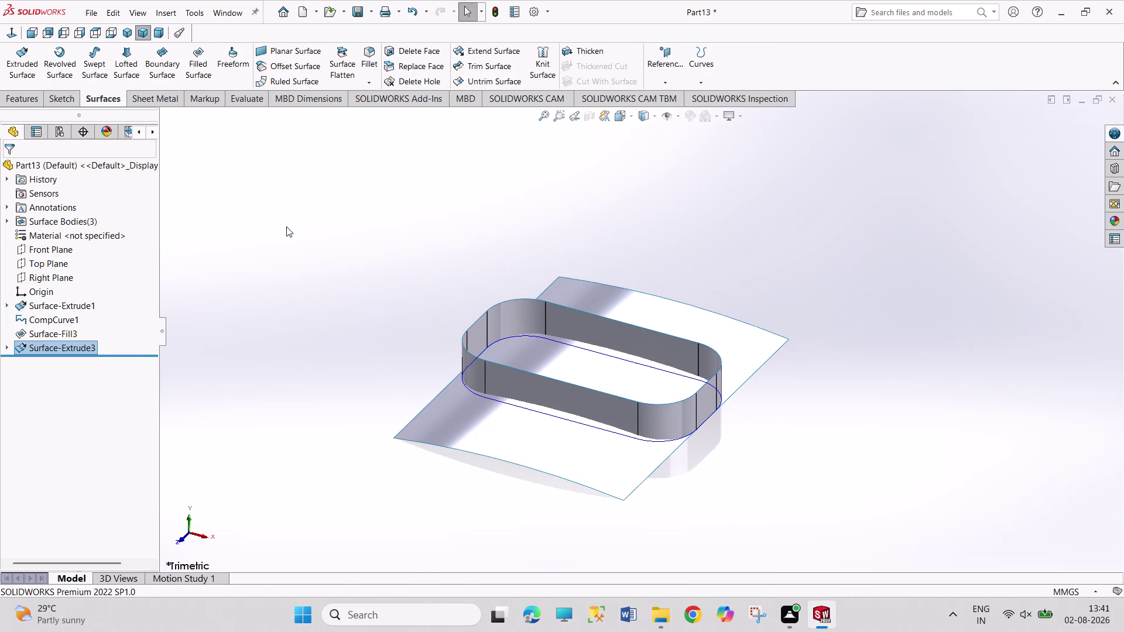
click(286, 226)
click(430, 229)
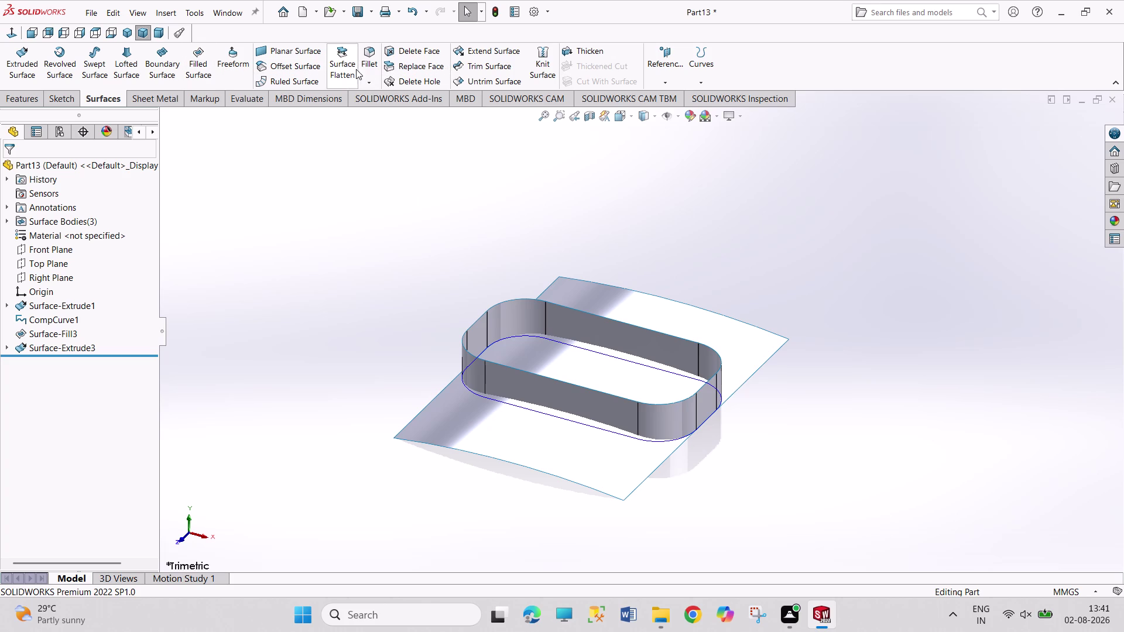
click(484, 68)
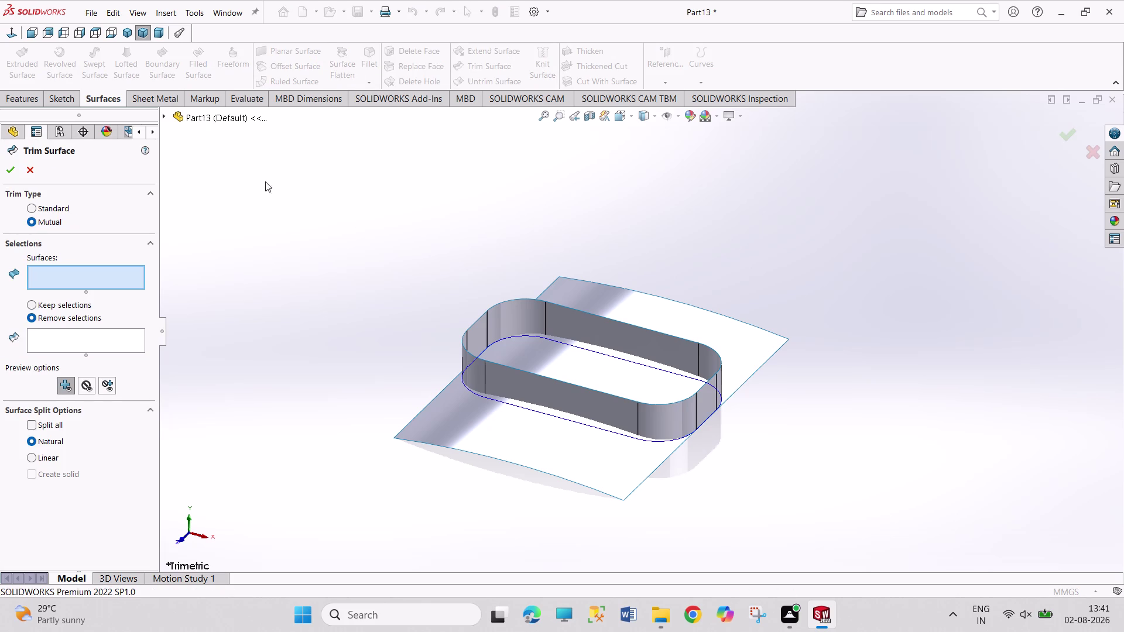
Select band, fill and curved sheet for mutual trim, marking the outer sheet for removal.
drag(260, 146, 883, 559)
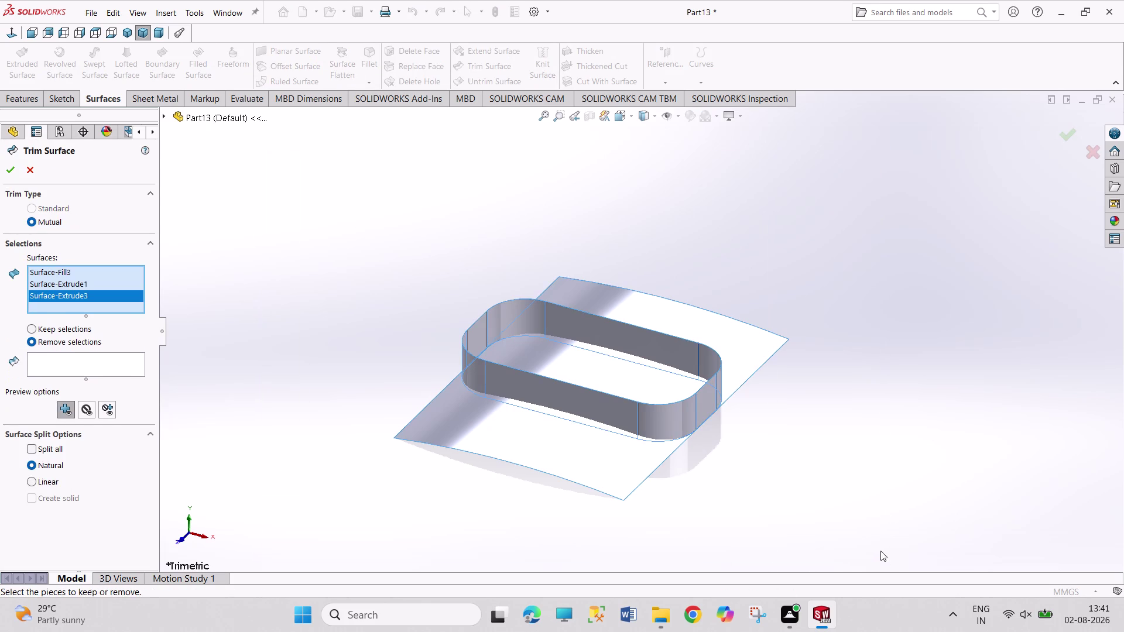
click(75, 359)
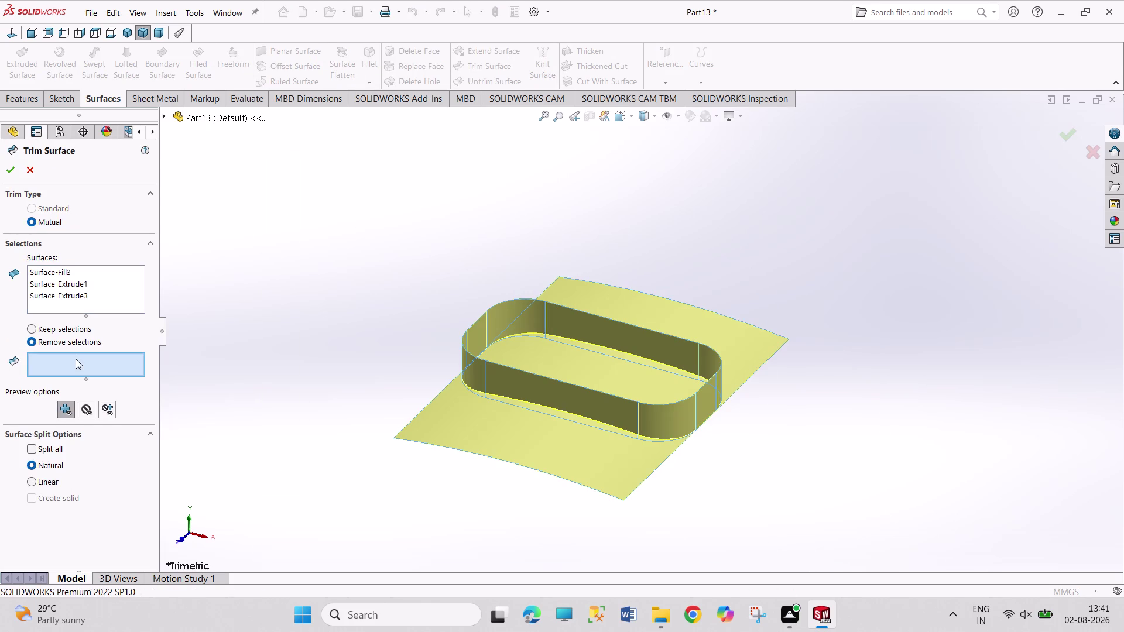
middle_drag(706, 501, 690, 478)
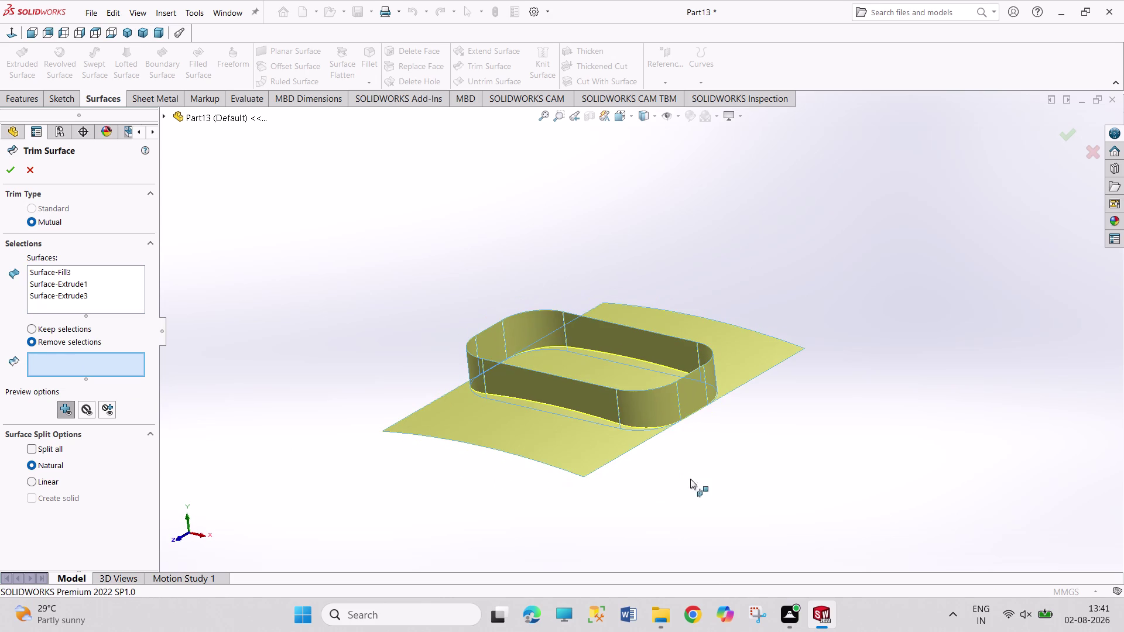
click(561, 455)
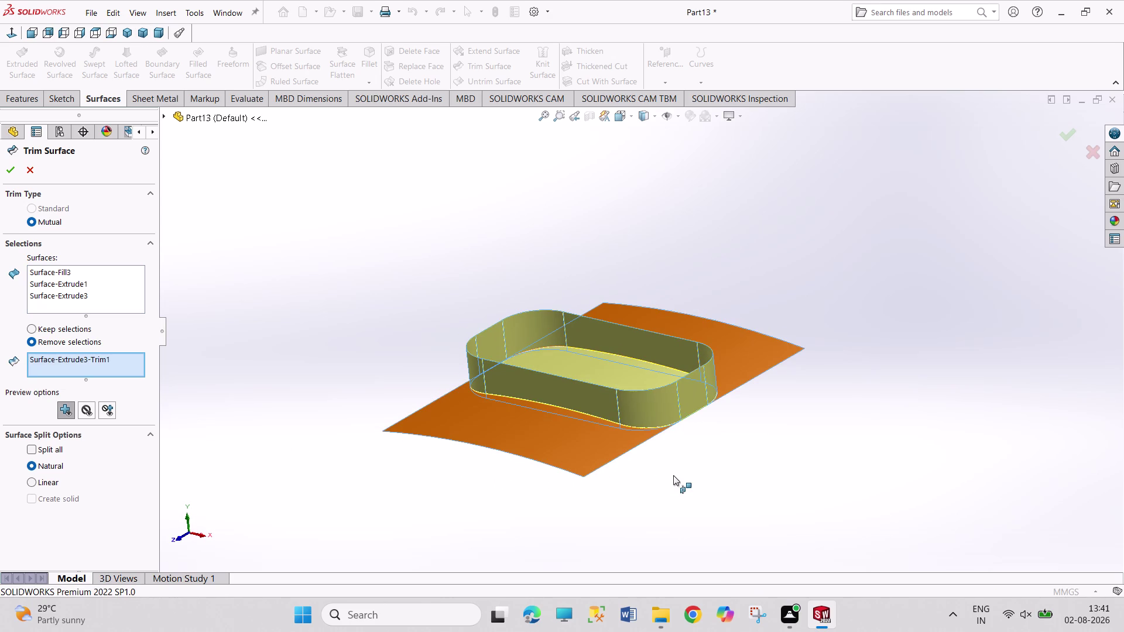
Mark the flat base and lower wall strip for removal and apply Surface-Trim3.
middle_drag(688, 487, 635, 350)
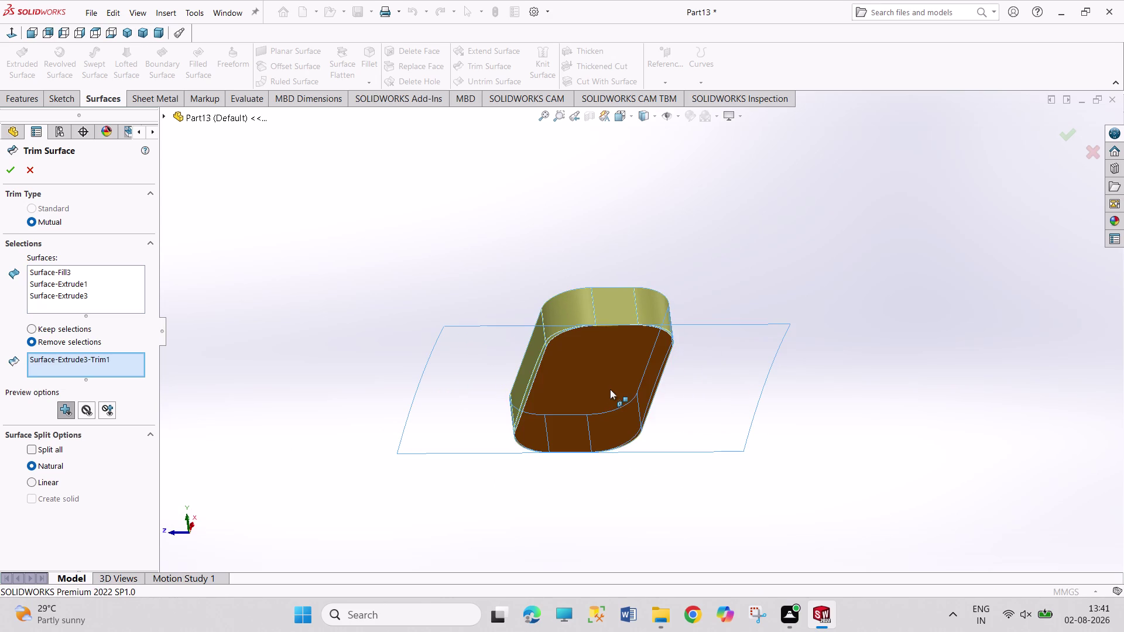
middle_drag(765, 198, 706, 218)
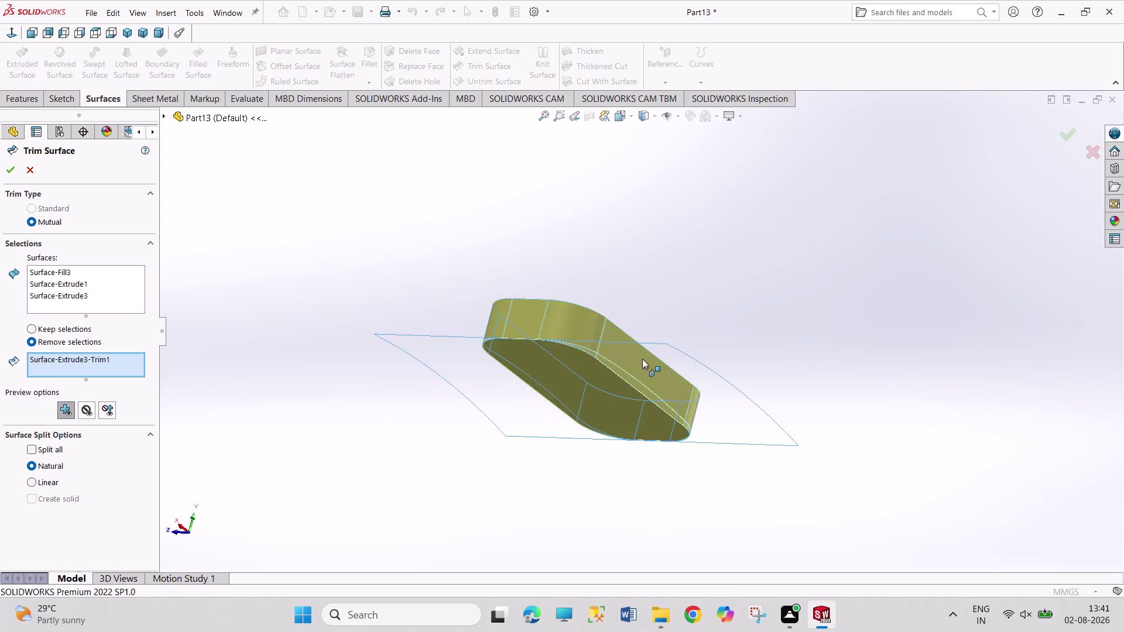
scroll(down, 3)
scroll(up, 3)
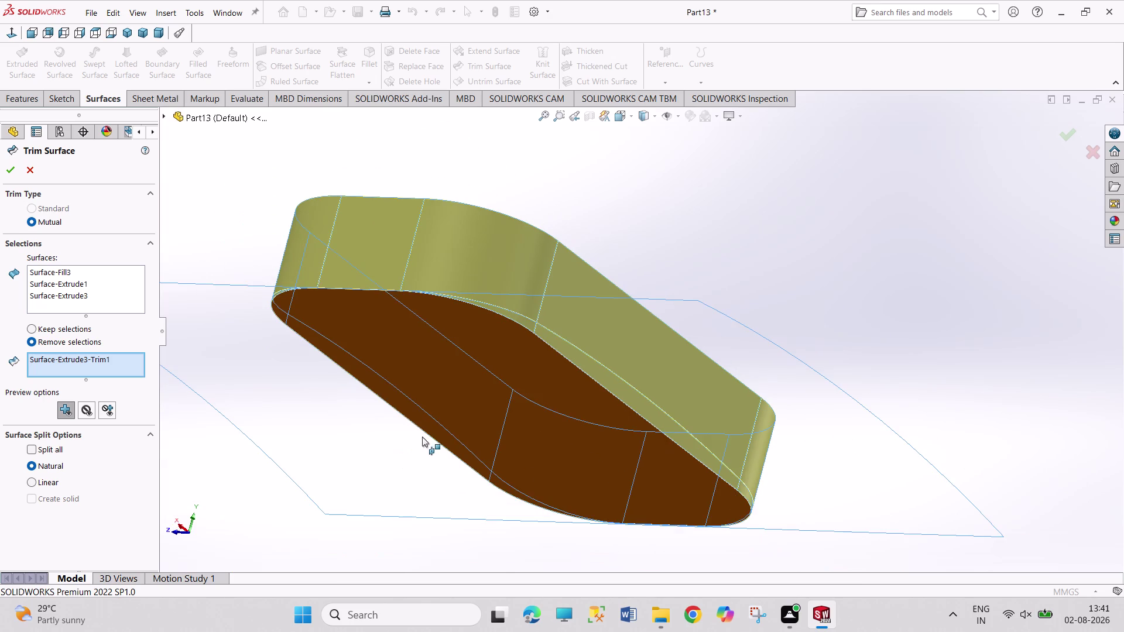
middle_drag(293, 423, 345, 458)
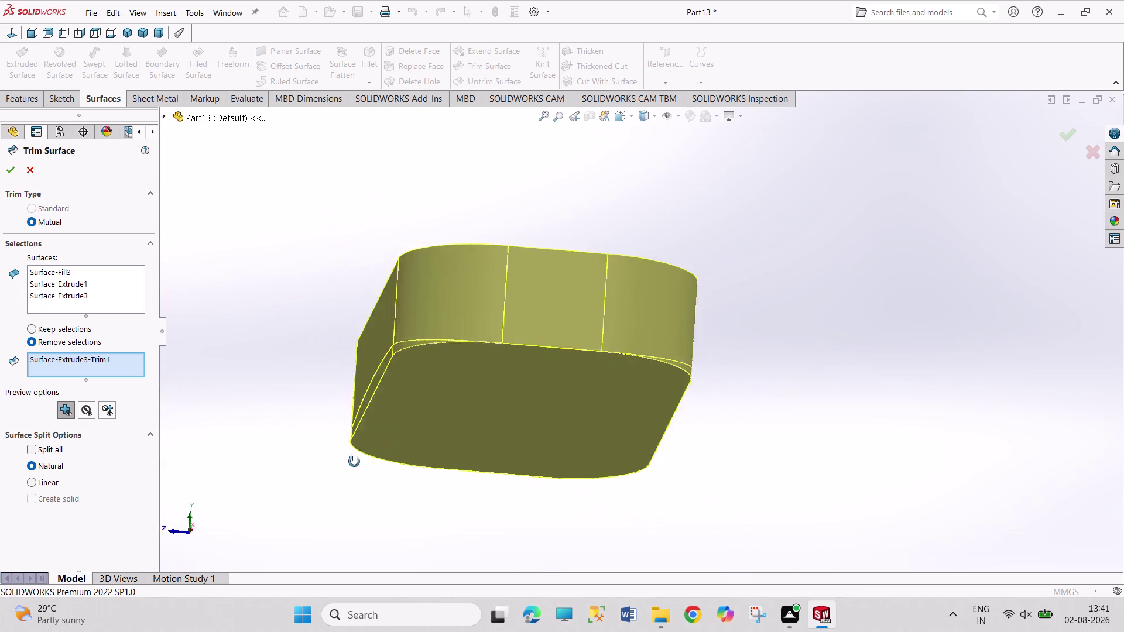
middle_drag(345, 458, 393, 491)
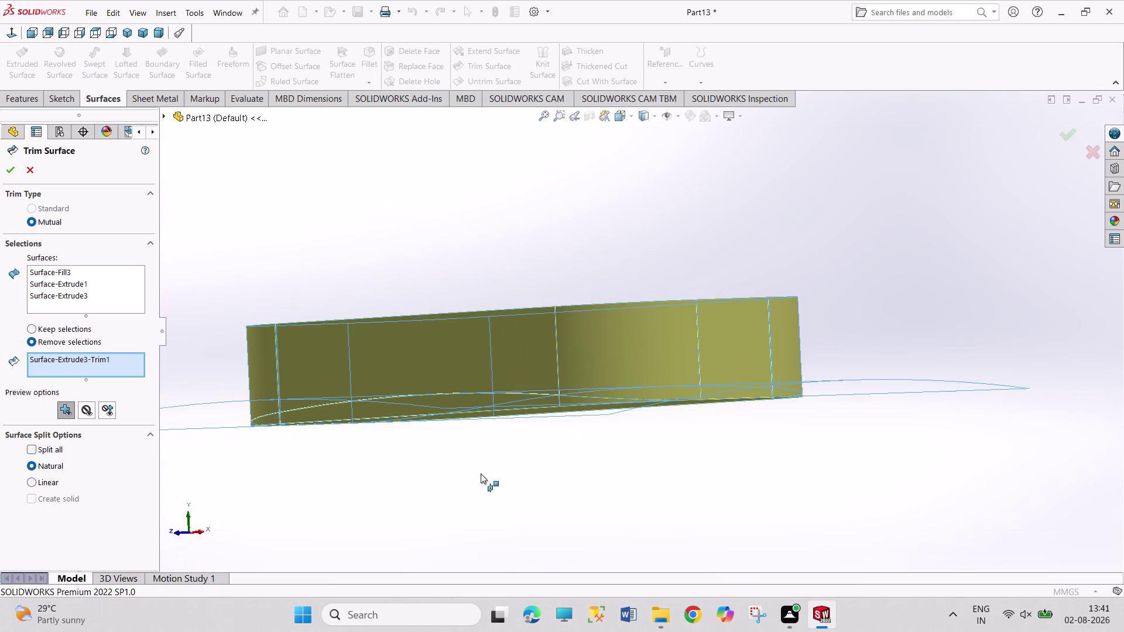
middle_drag(494, 476, 472, 400)
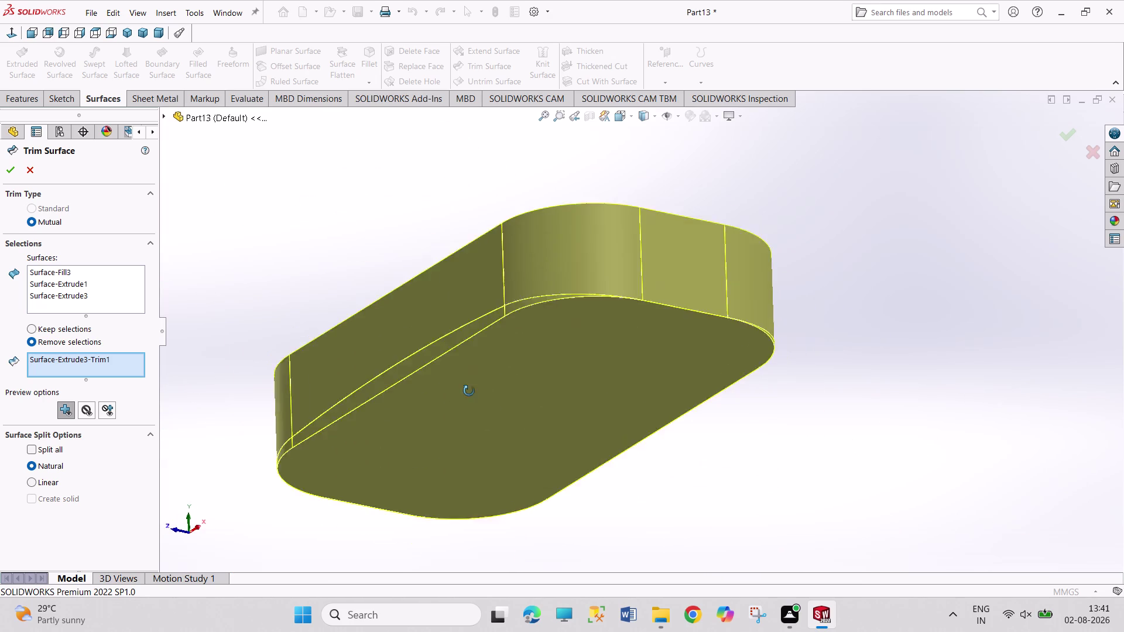
middle_drag(471, 400, 462, 373)
click(492, 396)
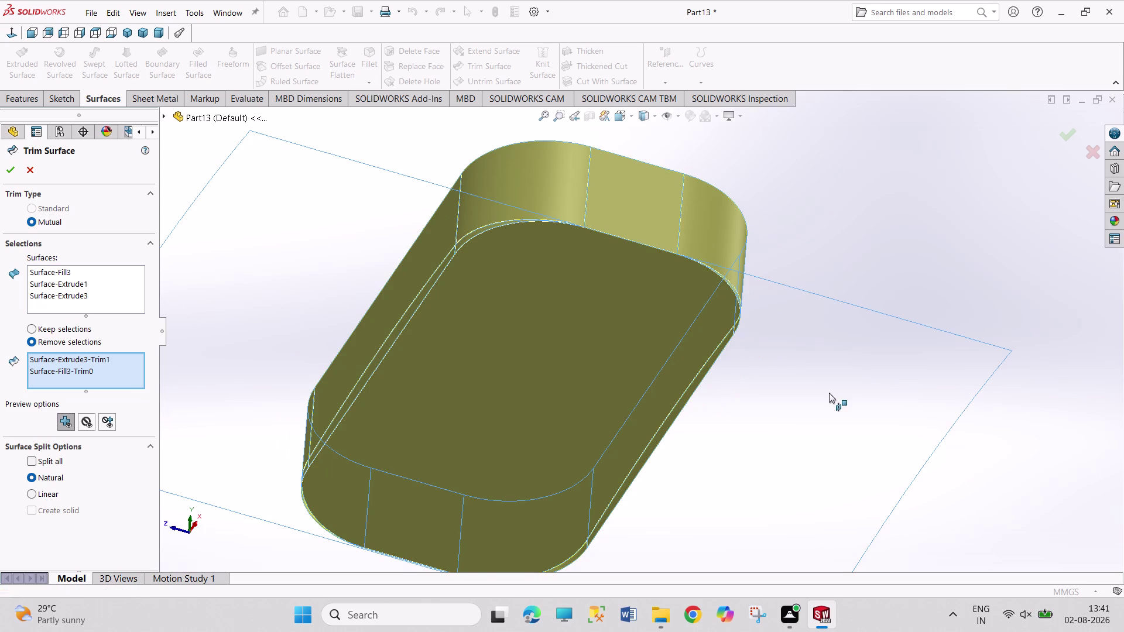
middle_drag(829, 393, 771, 383)
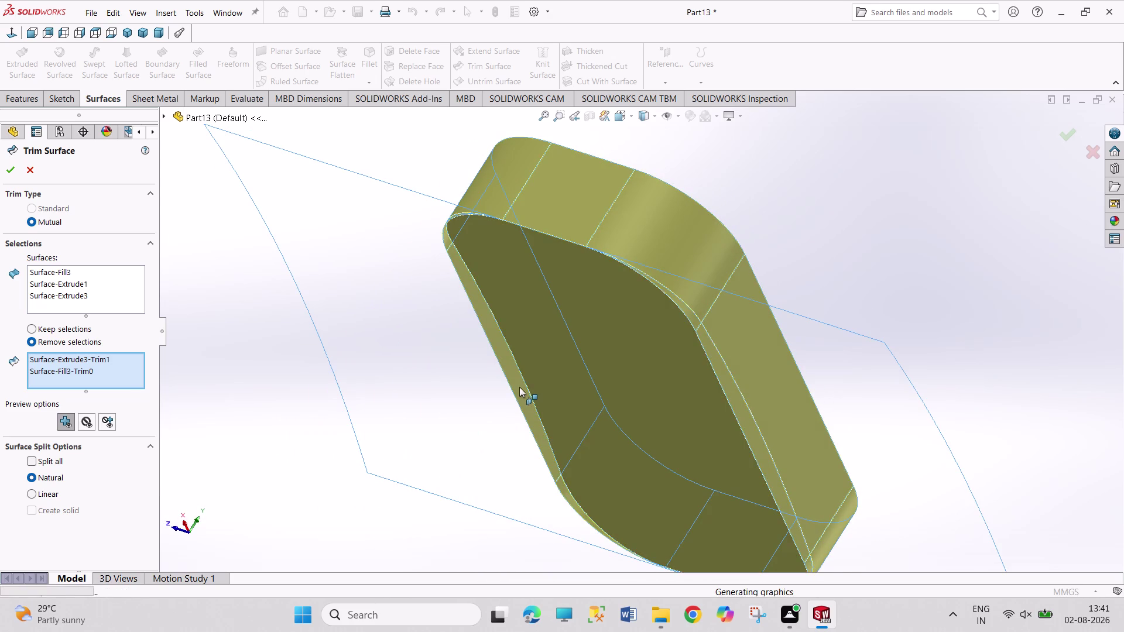
click(519, 386)
middle_drag(472, 374, 545, 437)
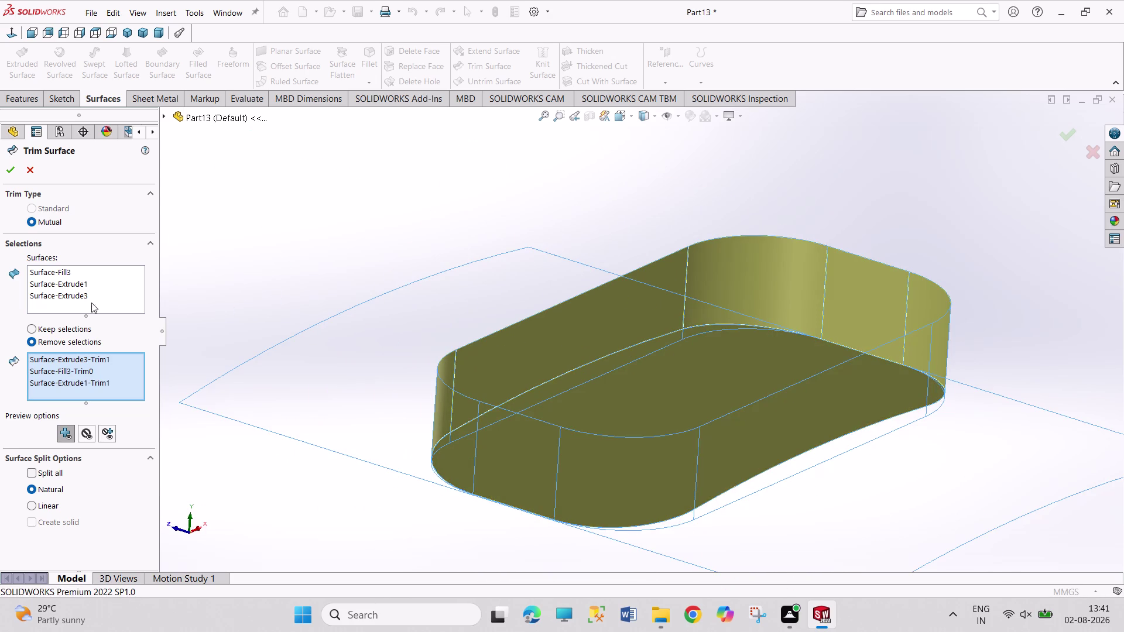
click(13, 164)
click(369, 187)
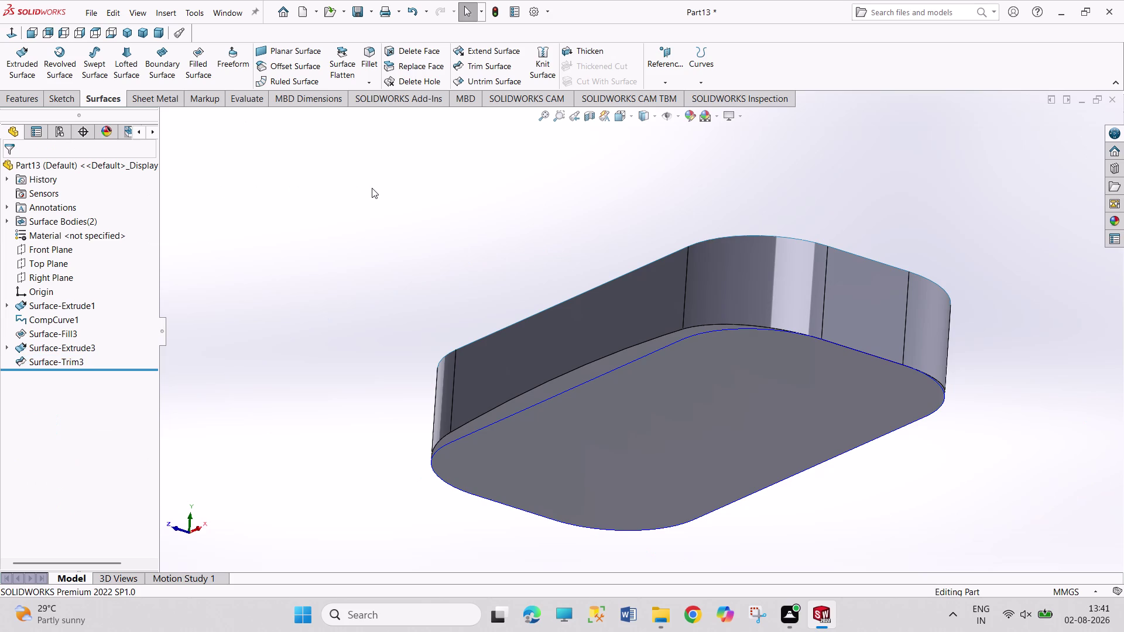
middle_drag(392, 207, 430, 271)
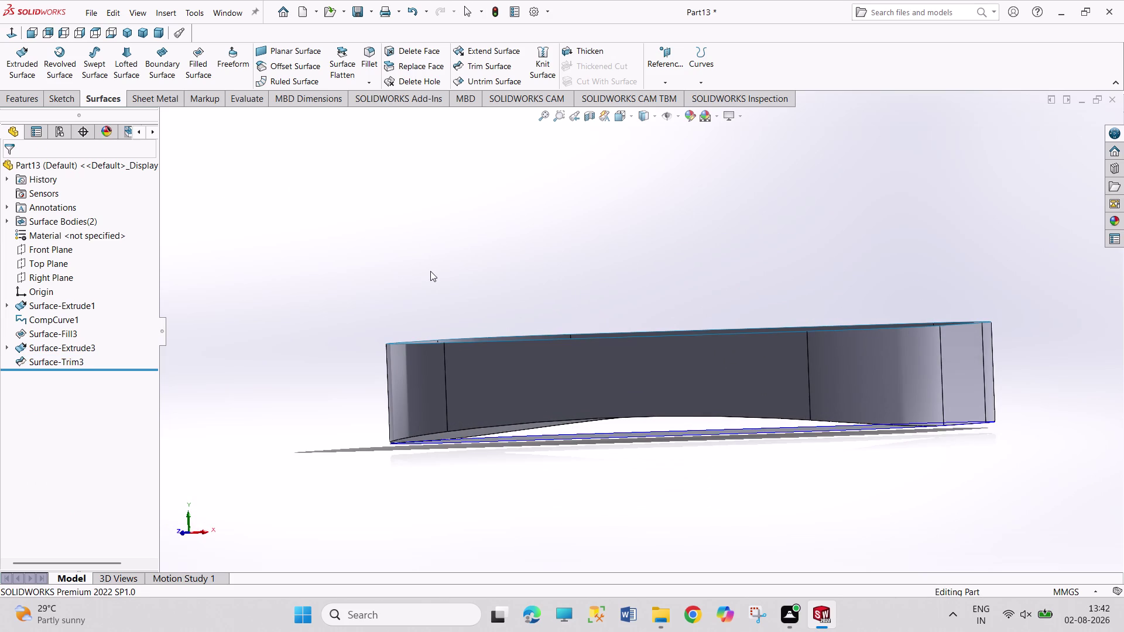
key(ctrl+z)
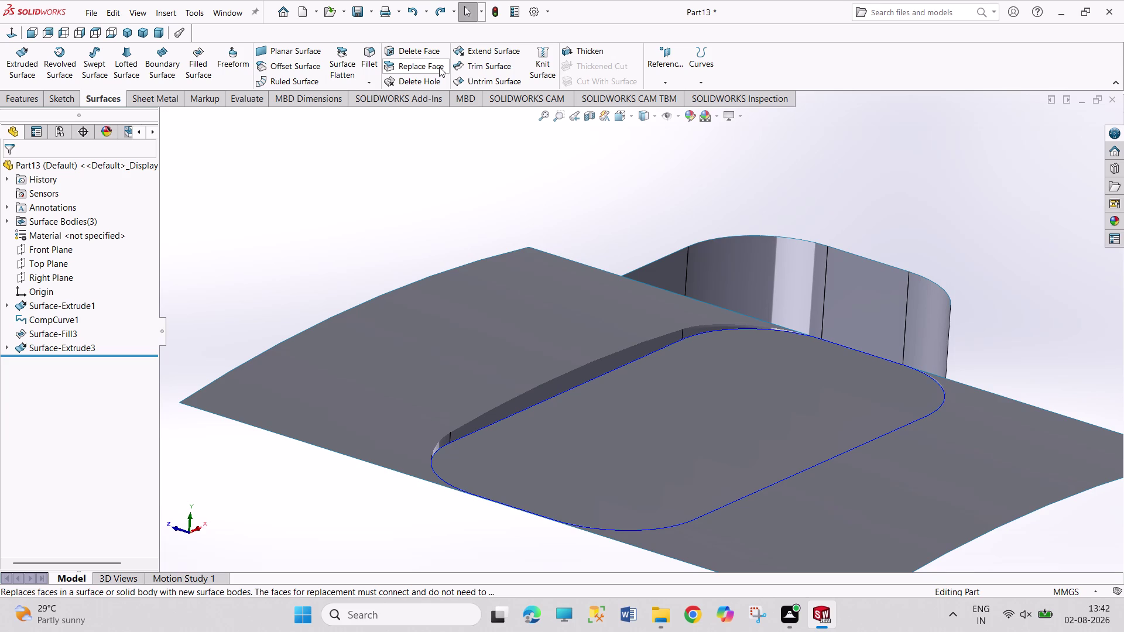
scroll(up, 3)
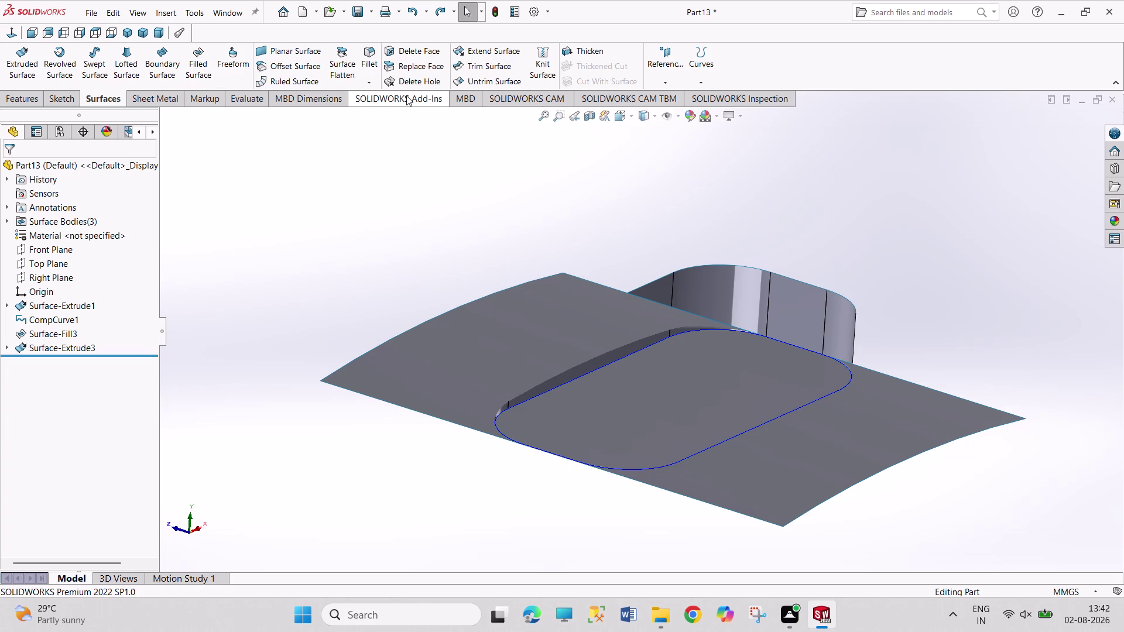
key(ctrl+y)
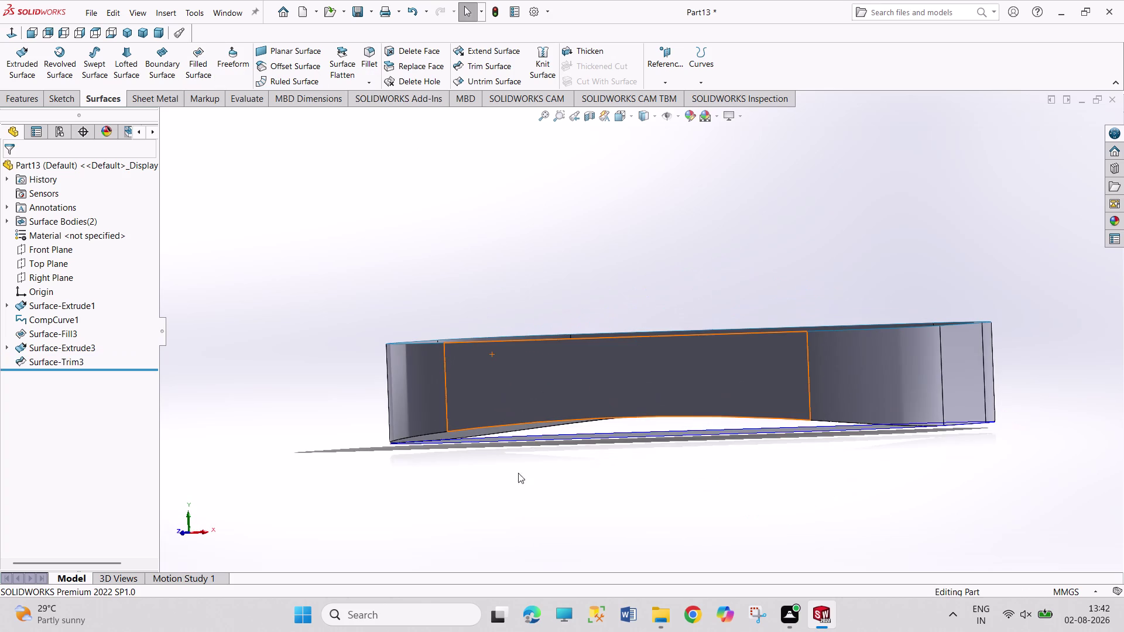
Orbit around the tray to inspect its underside and bottom edge.
middle_drag(632, 504, 588, 423)
click(604, 423)
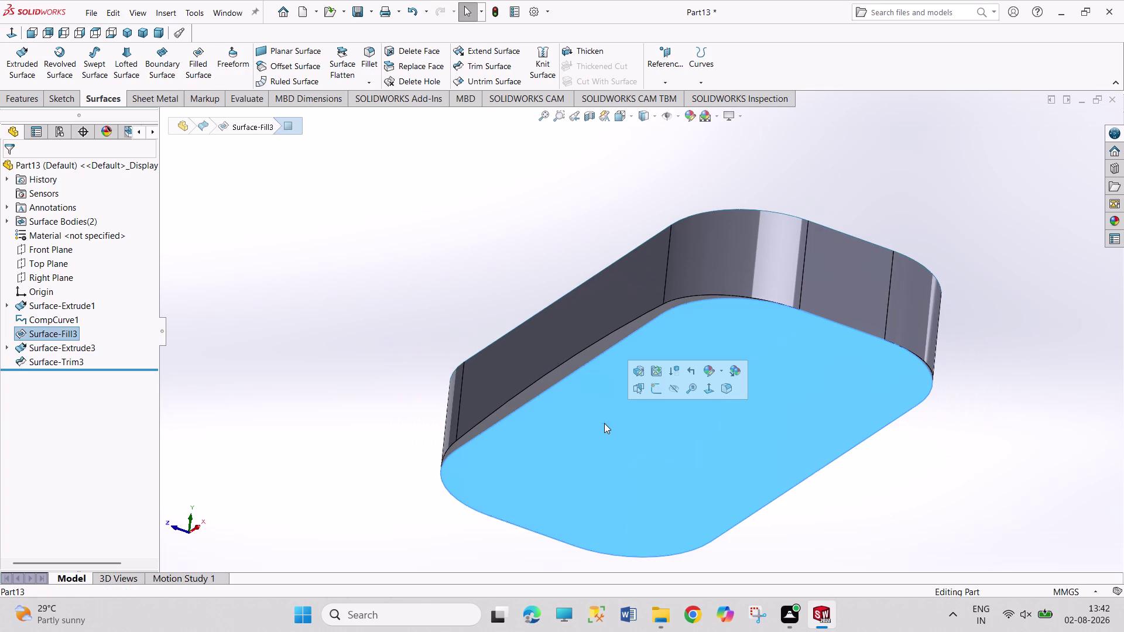
click(676, 385)
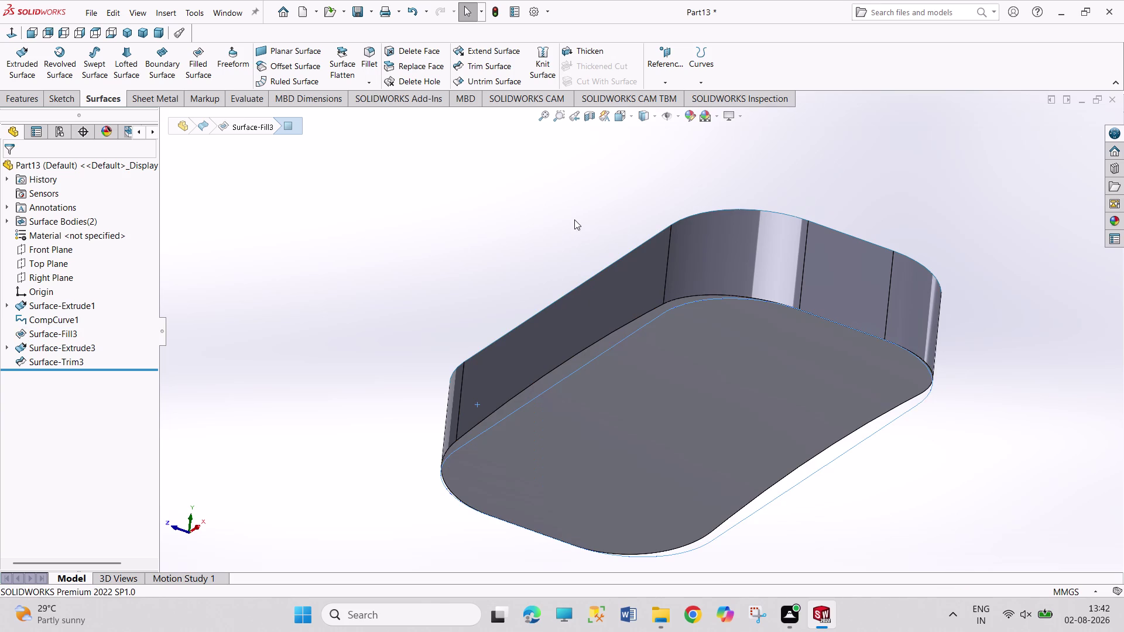
middle_drag(574, 220, 624, 307)
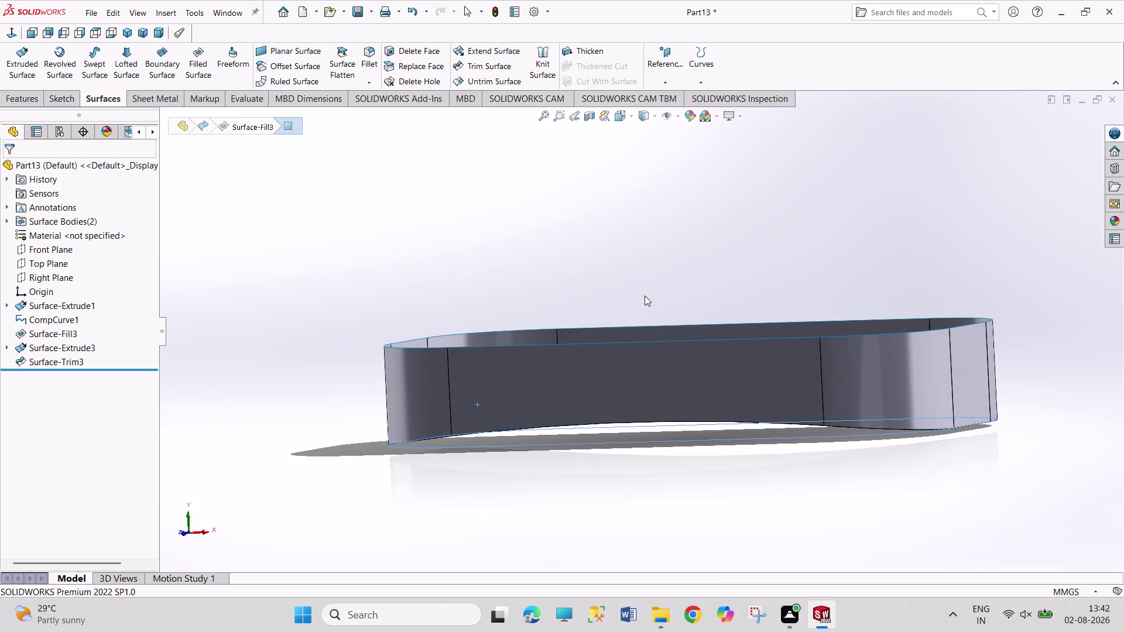
middle_drag(596, 300, 623, 238)
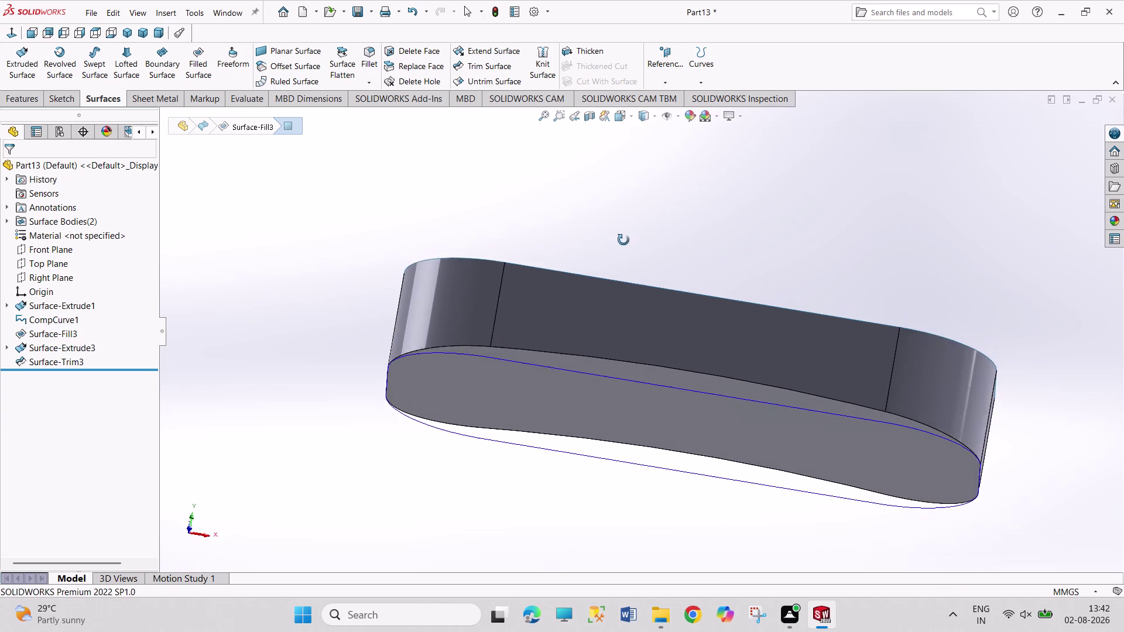
middle_drag(624, 239, 630, 282)
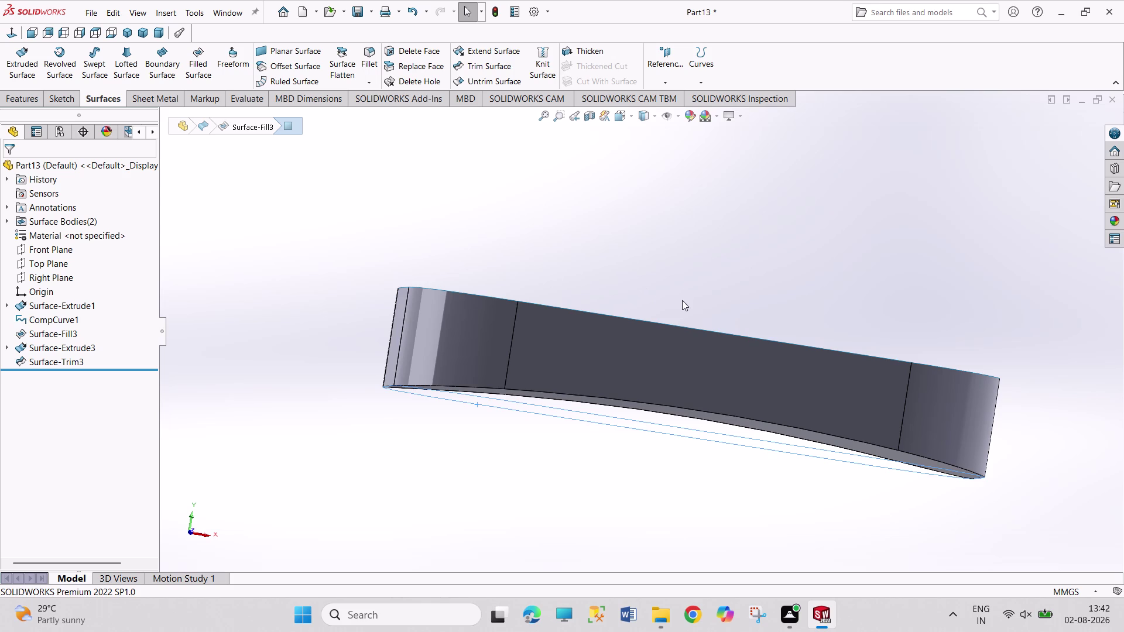
click(125, 34)
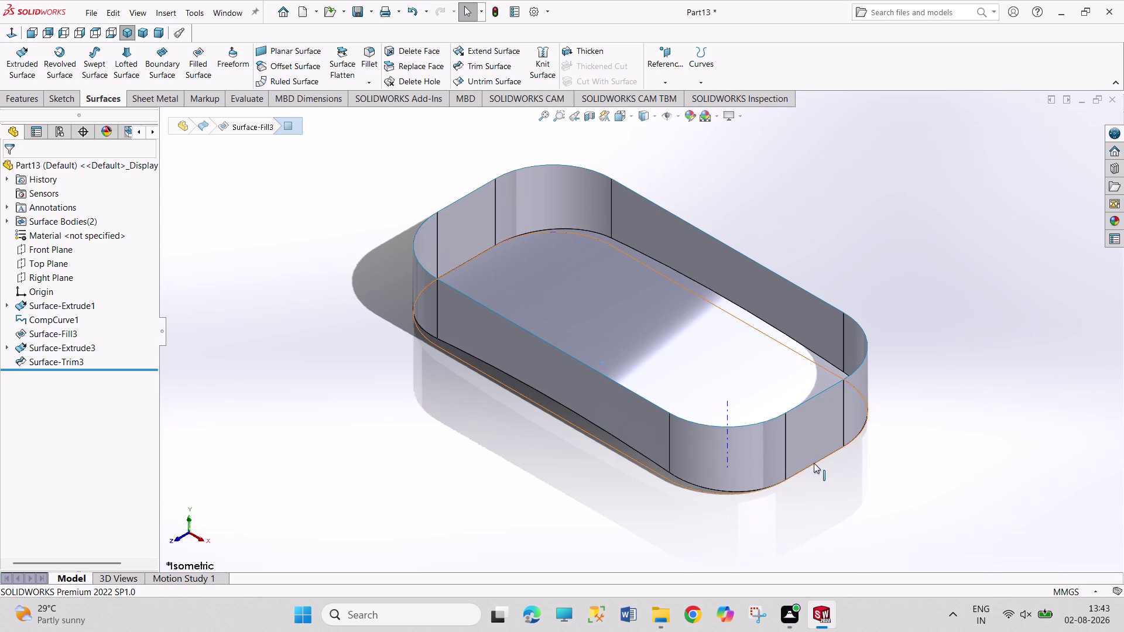
View the tray edge-on, then undo Surface-Trim3.
middle_drag(619, 465, 655, 418)
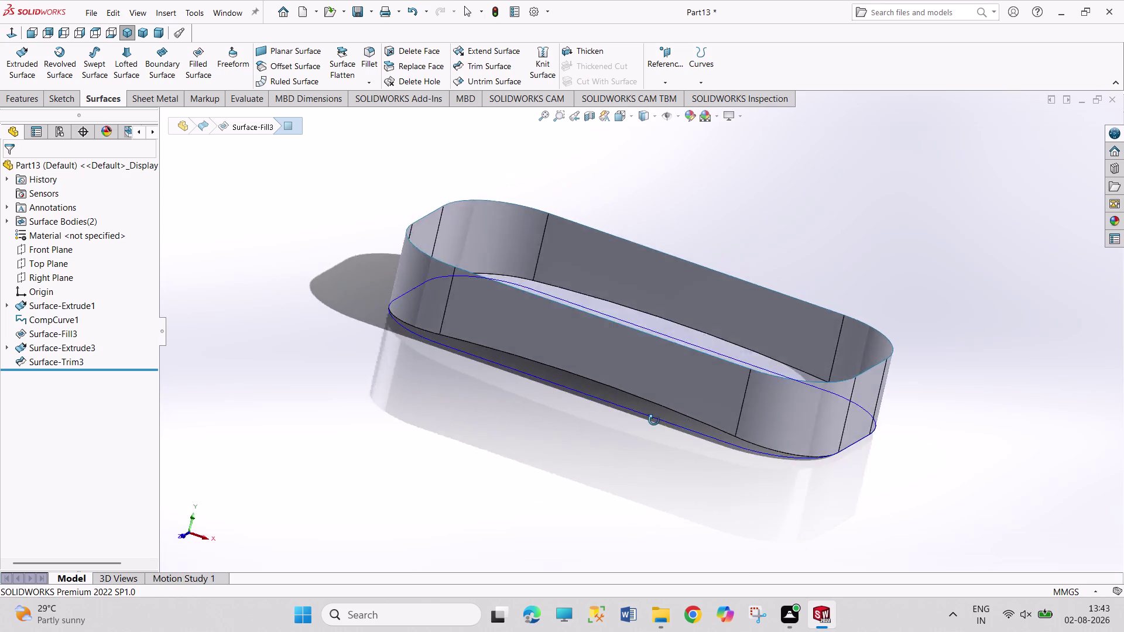
middle_drag(655, 418, 698, 394)
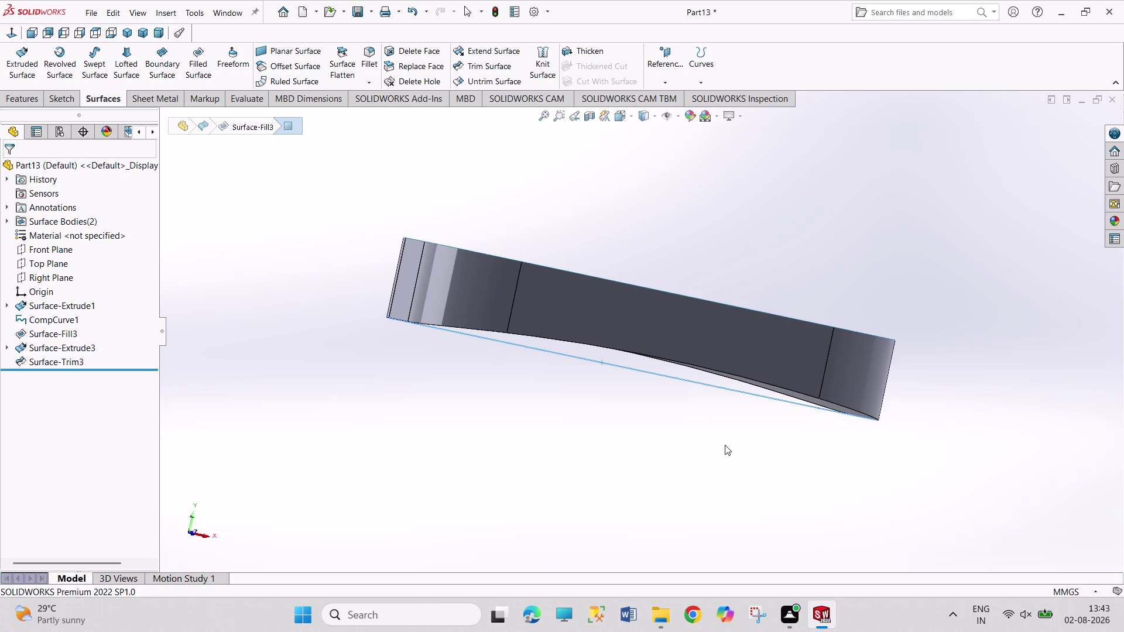
key(ctrl+z)
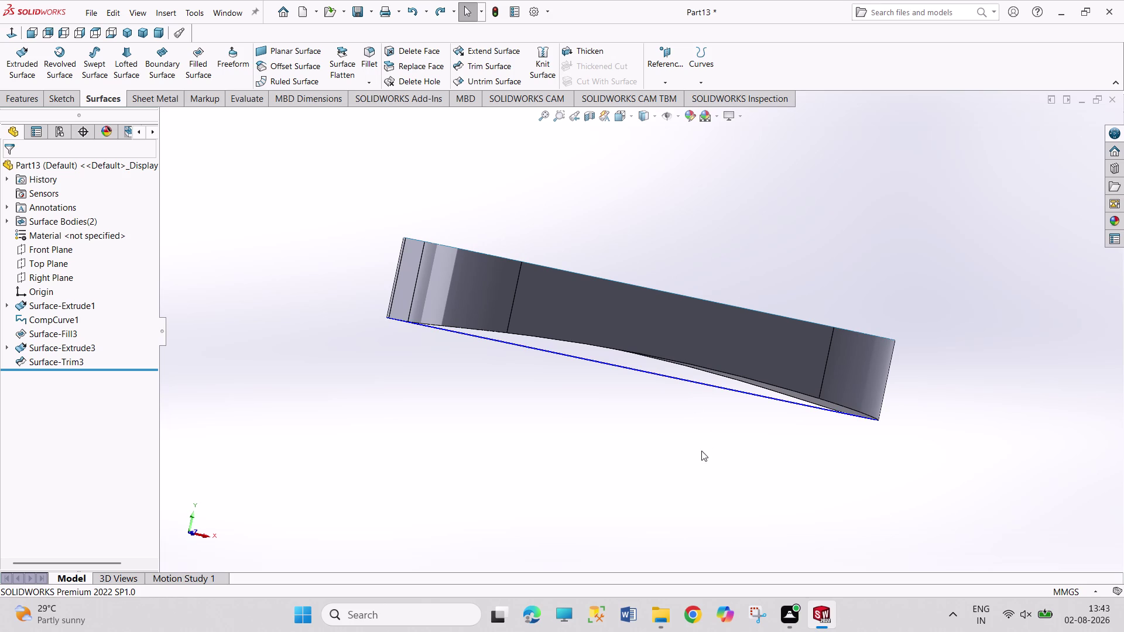
key(ctrl+z)
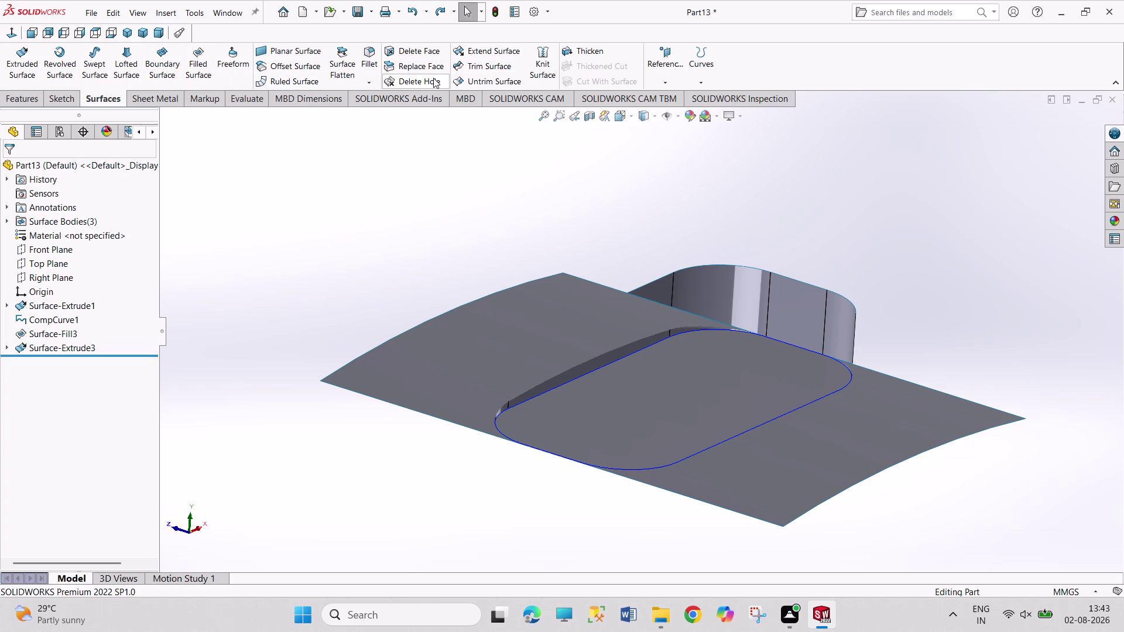
Mutually trim band, fill and curved sheet, removing the outer sheet, as Surface-Trim4.
click(479, 67)
drag(269, 143, 982, 615)
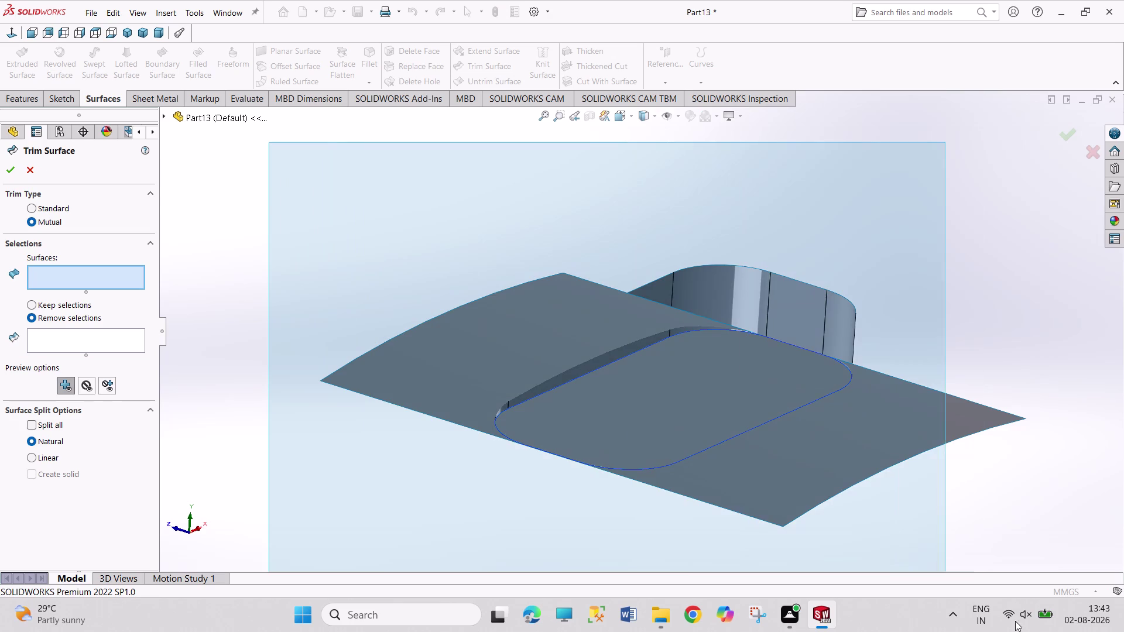
drag(982, 615, 1090, 631)
click(71, 360)
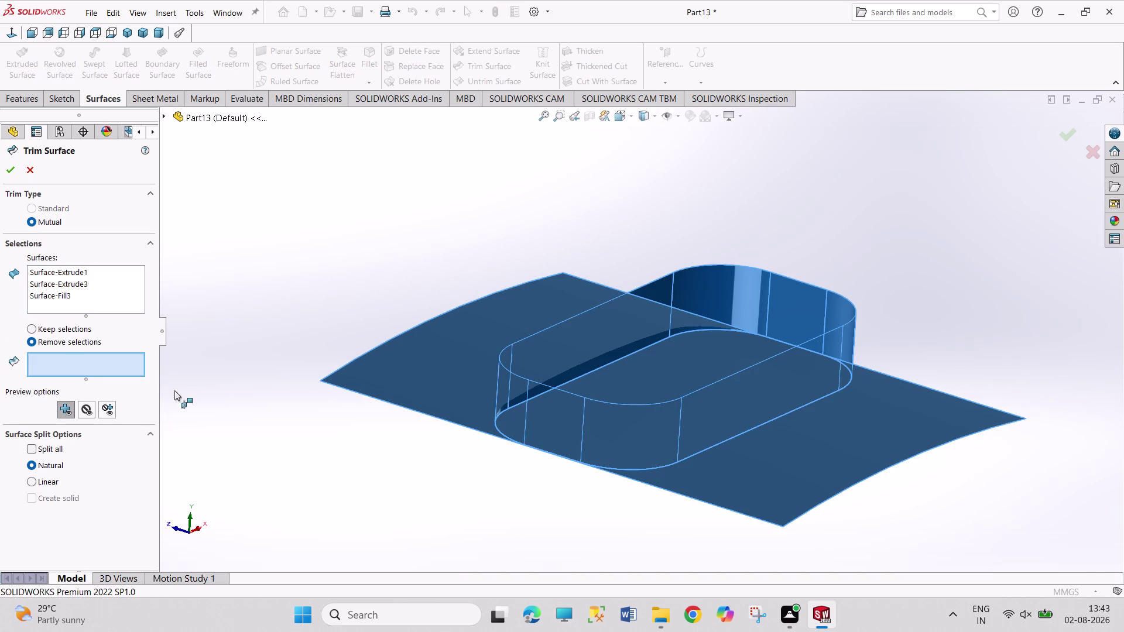
click(449, 361)
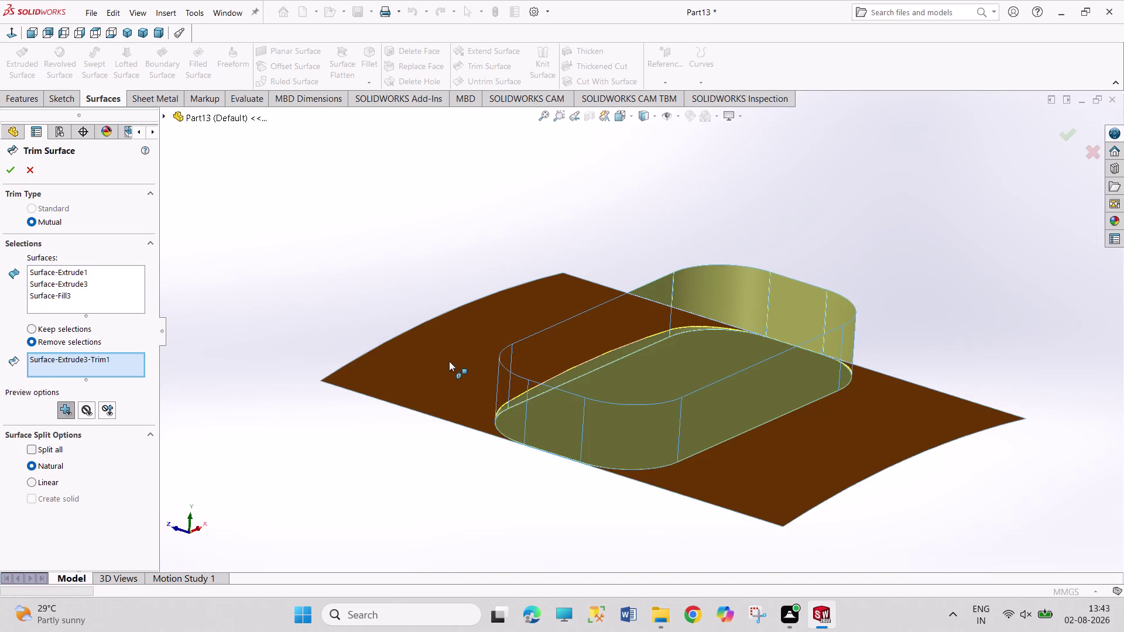
click(8, 170)
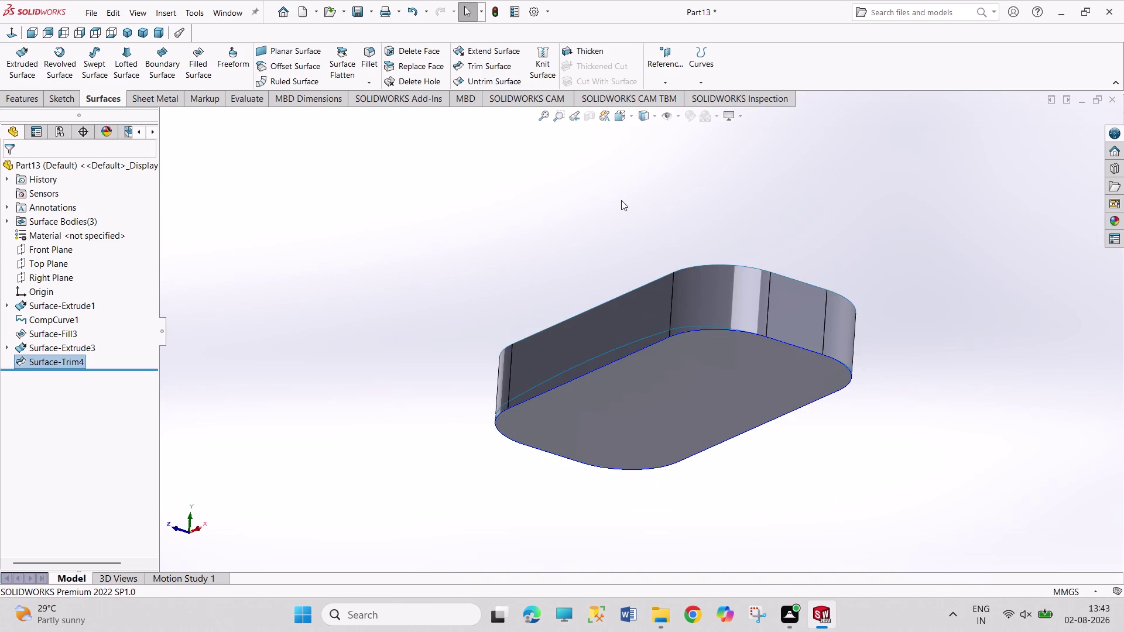
Orbit to the tray's bottom face and start Sketch4 on it.
middle_drag(624, 201, 669, 289)
middle_drag(861, 504, 850, 493)
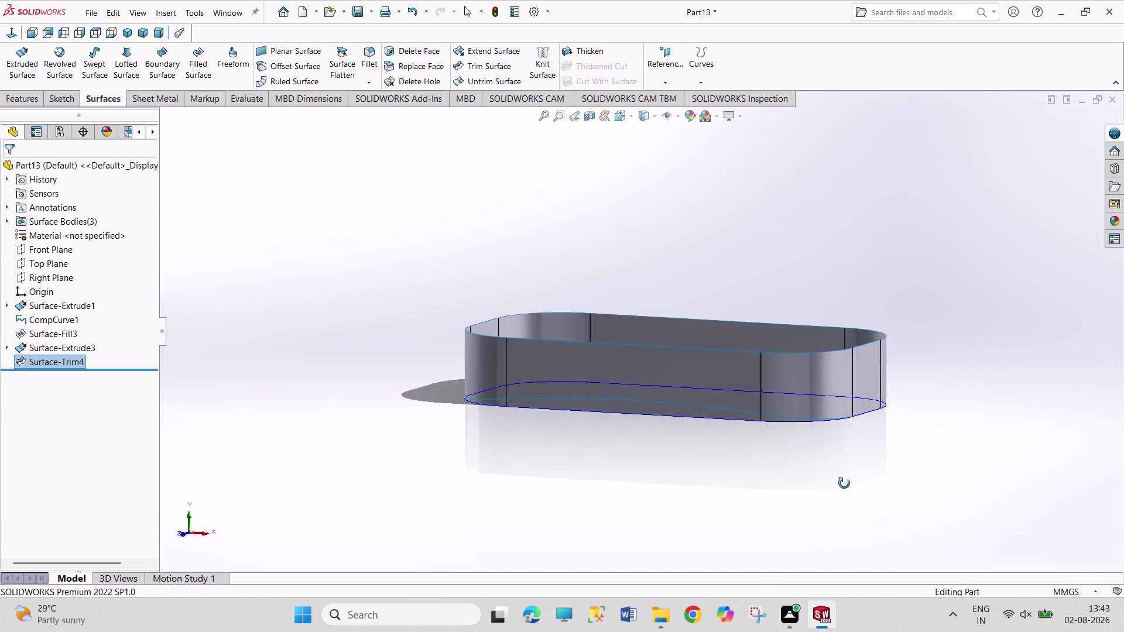
middle_drag(850, 494, 888, 486)
click(772, 496)
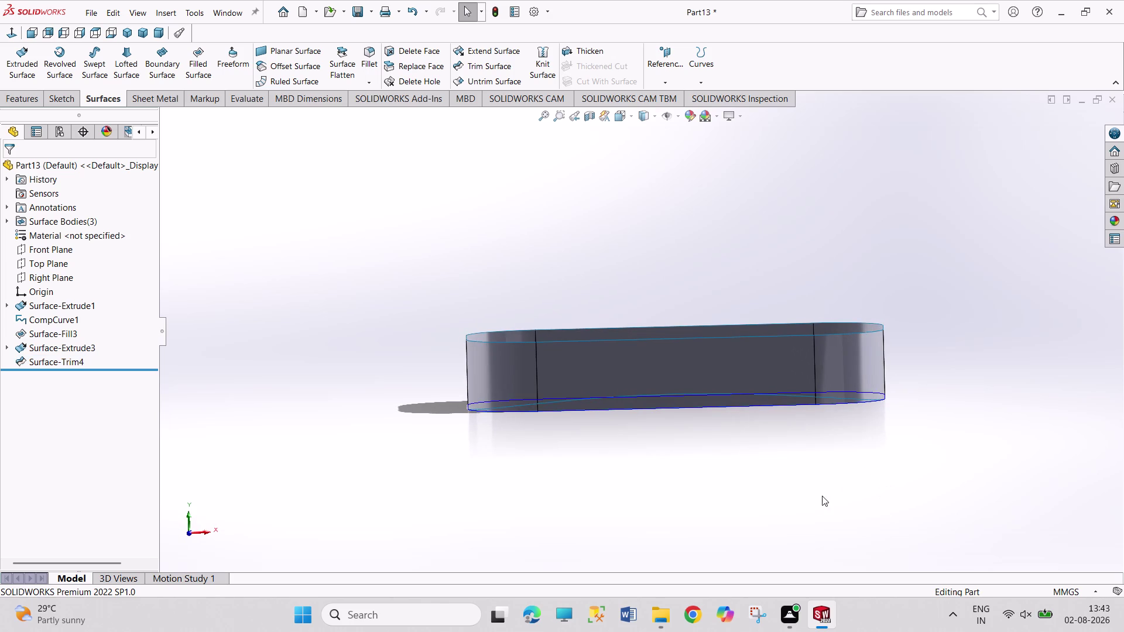
middle_drag(822, 496, 793, 572)
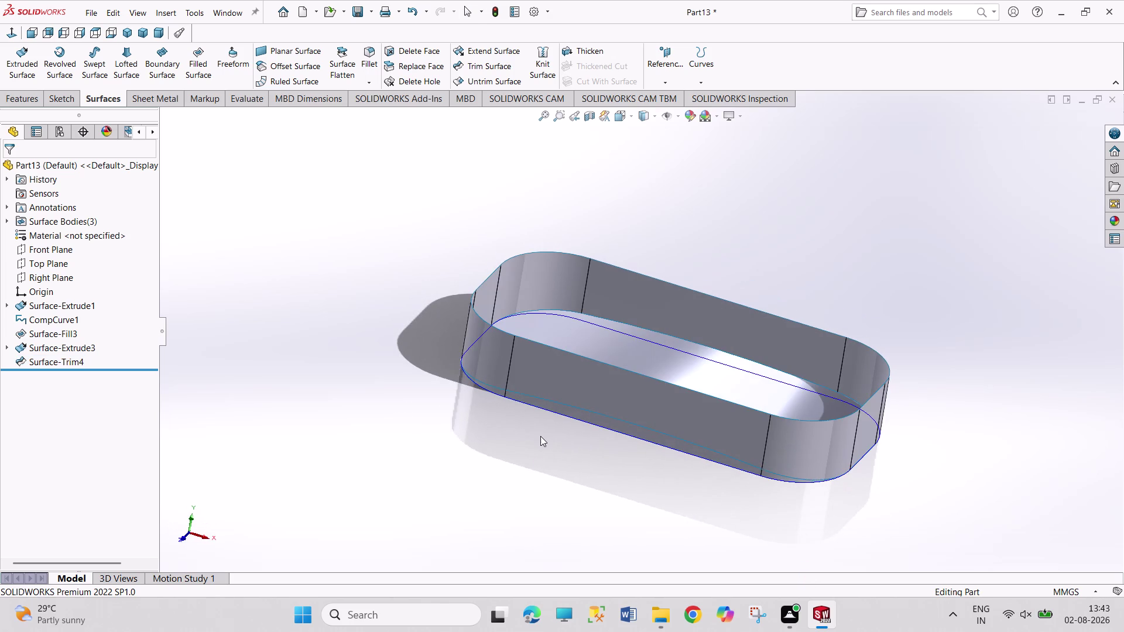
middle_drag(540, 438, 538, 304)
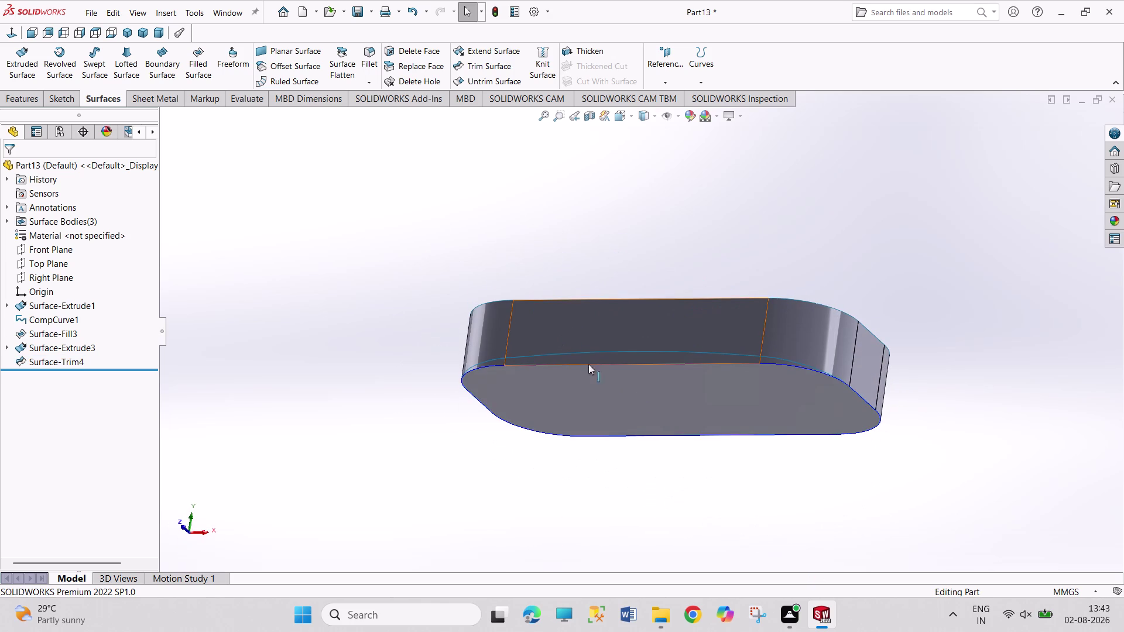
click(665, 407)
click(716, 369)
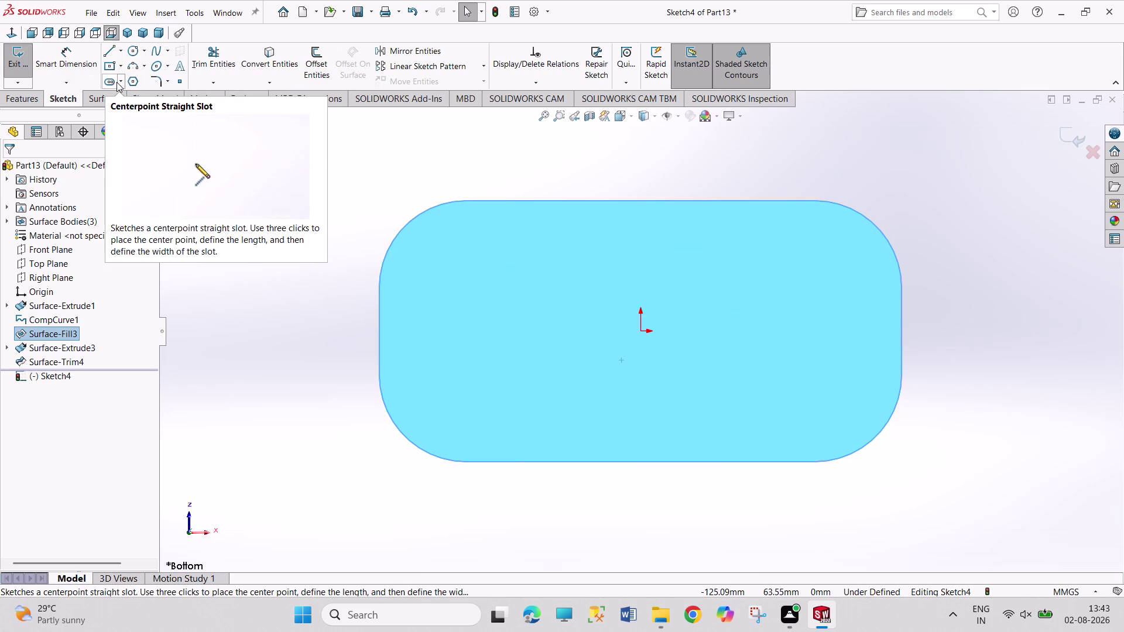
click(119, 81)
click(128, 111)
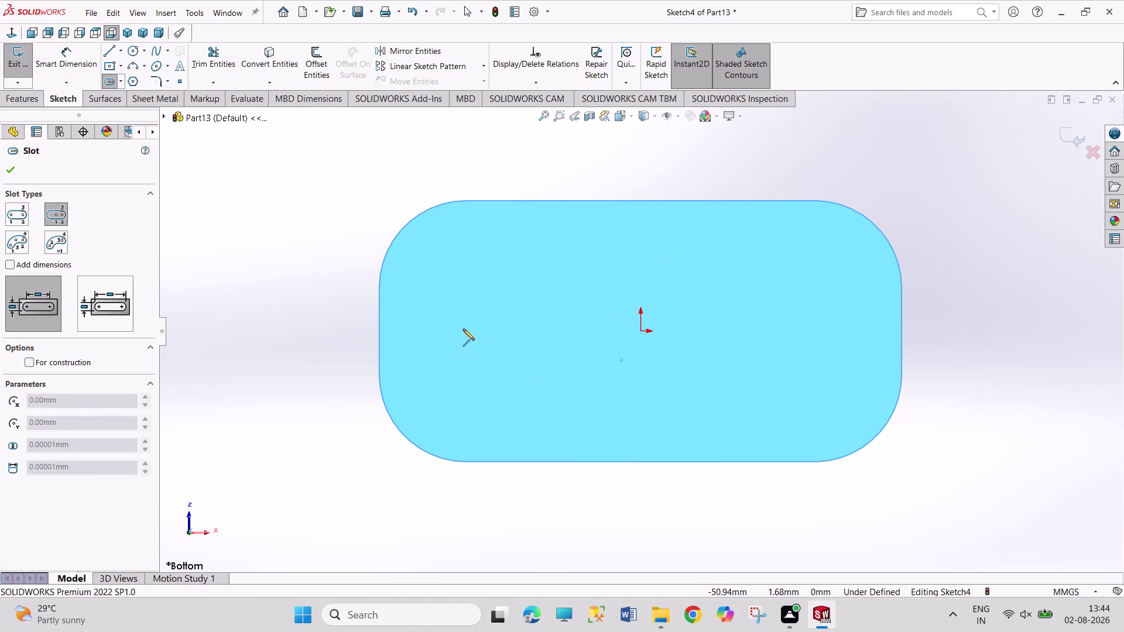
click(465, 329)
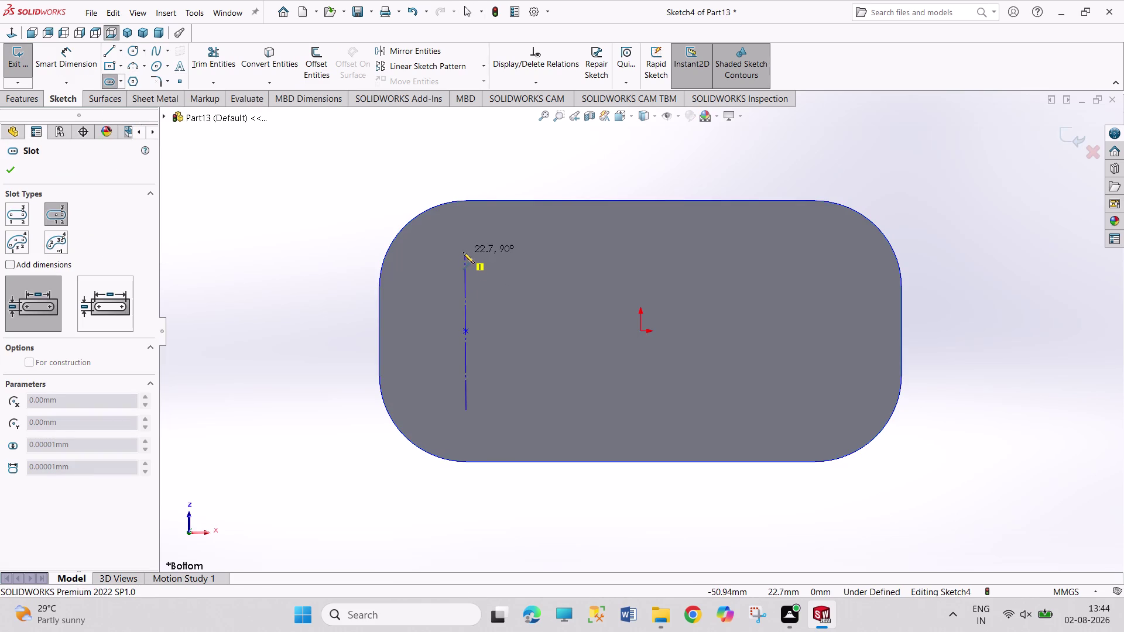
click(466, 255)
click(487, 262)
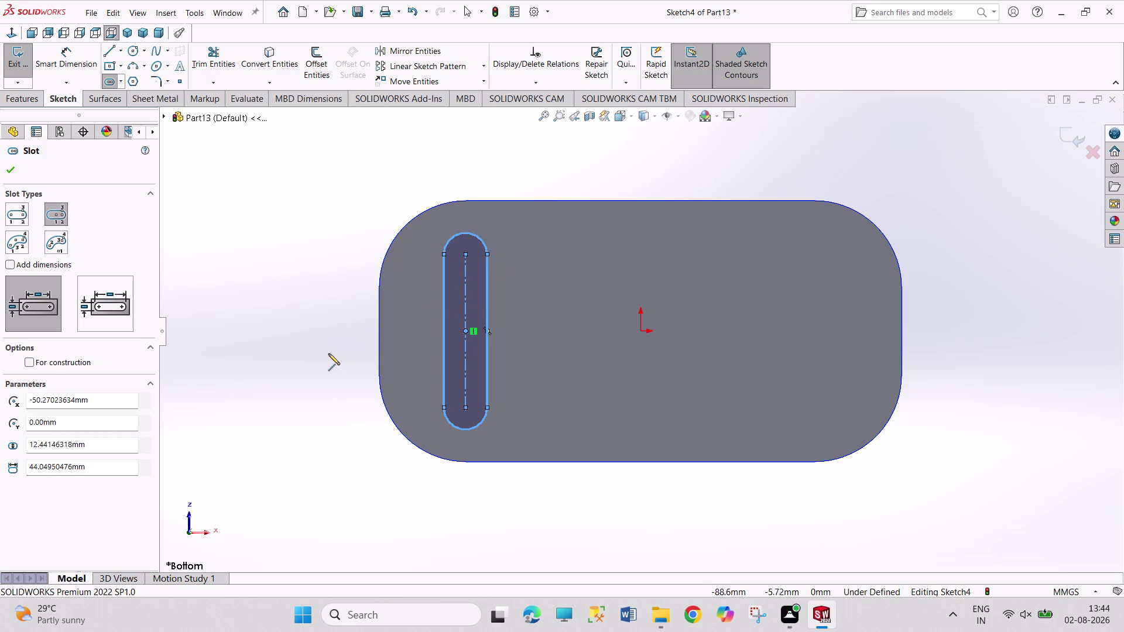
key(Escape)
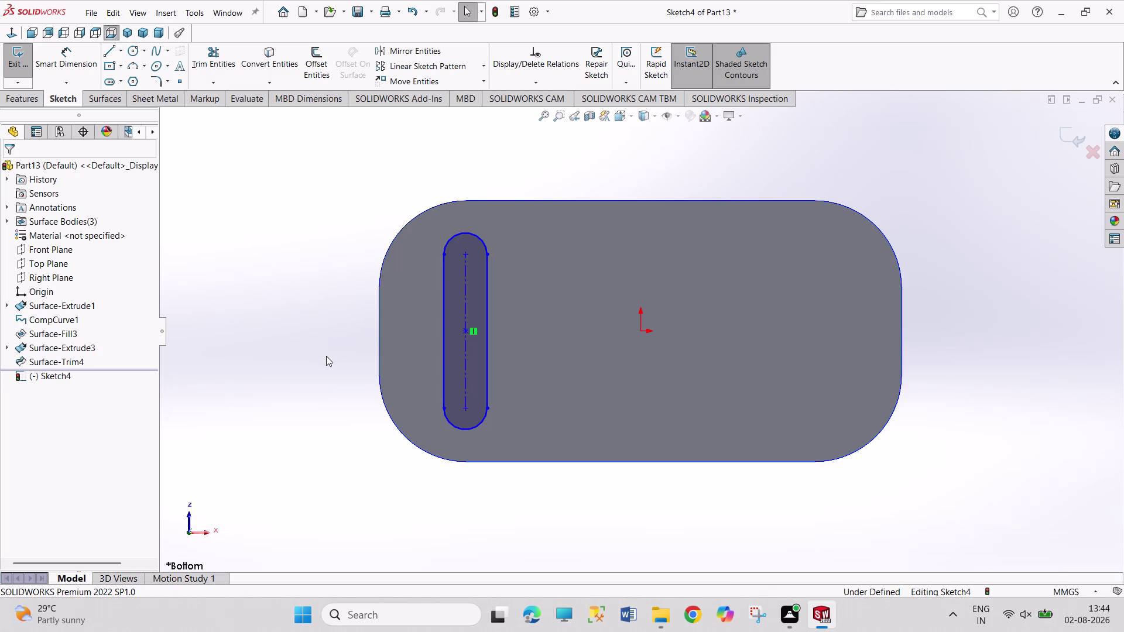
key(ctrl+z)
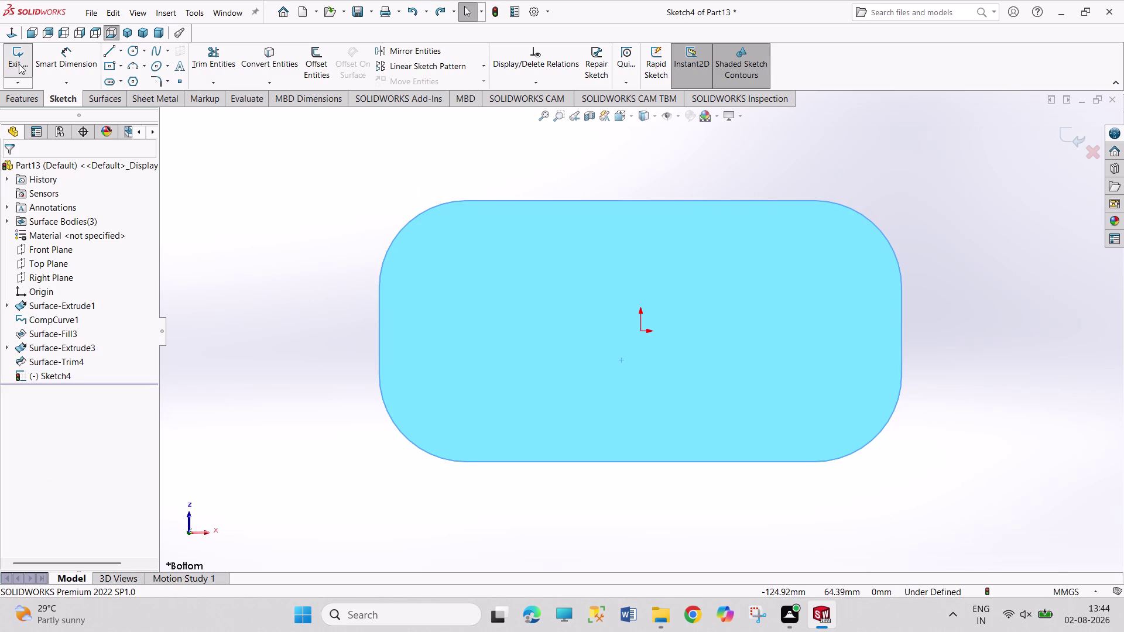
click(19, 64)
Discard the bottom-face sketch and start a fillet, editing its 2.00 mm radius.
click(126, 37)
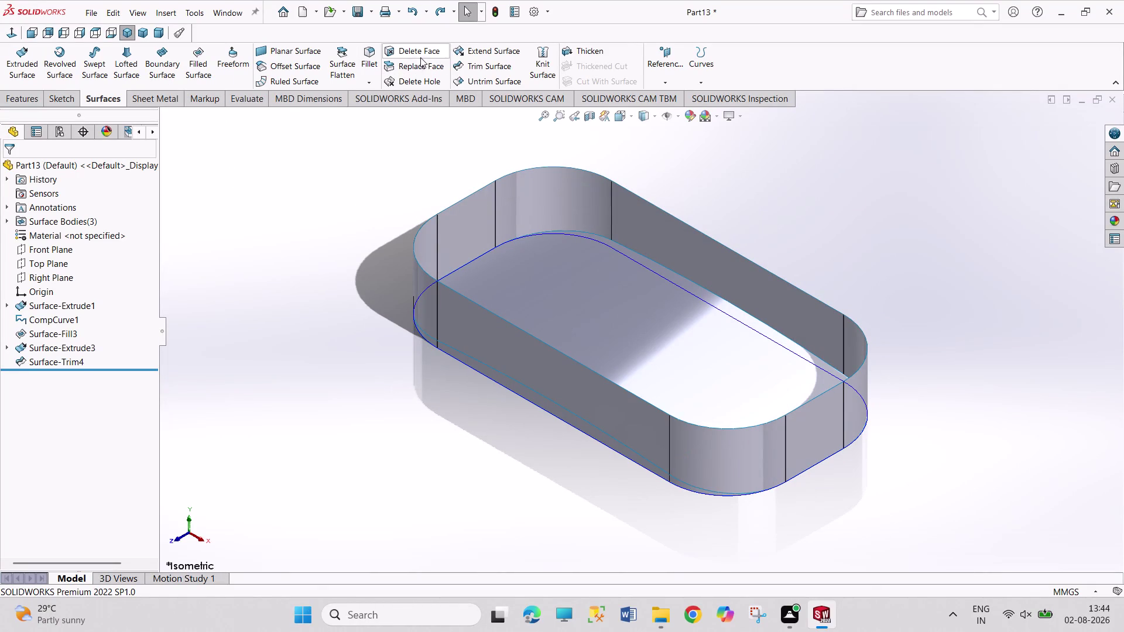
click(362, 58)
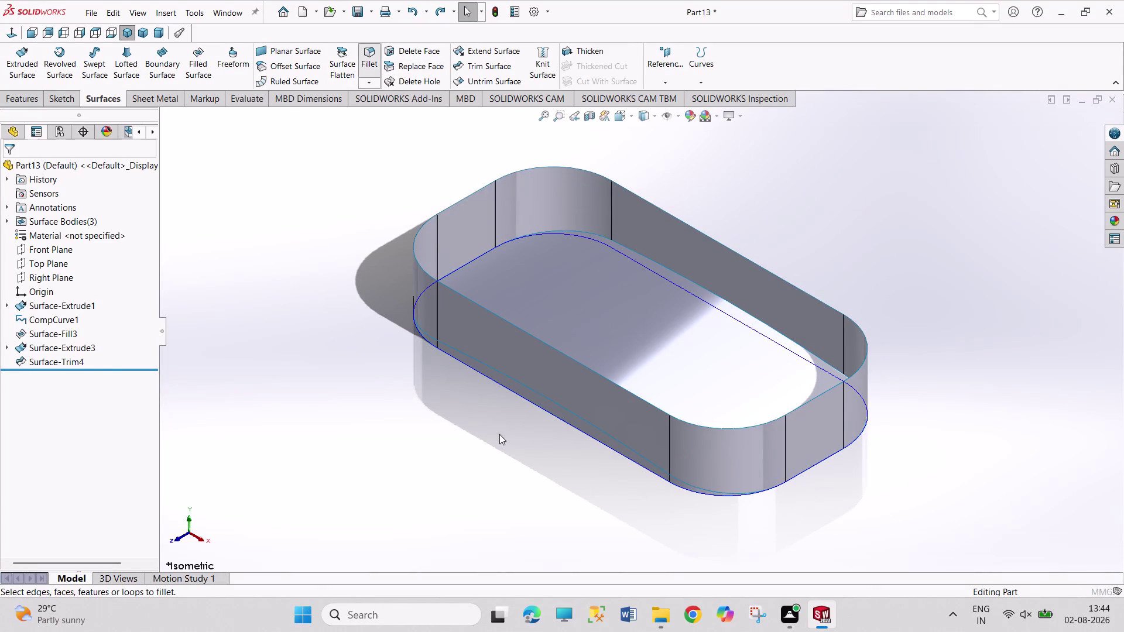
click(532, 404)
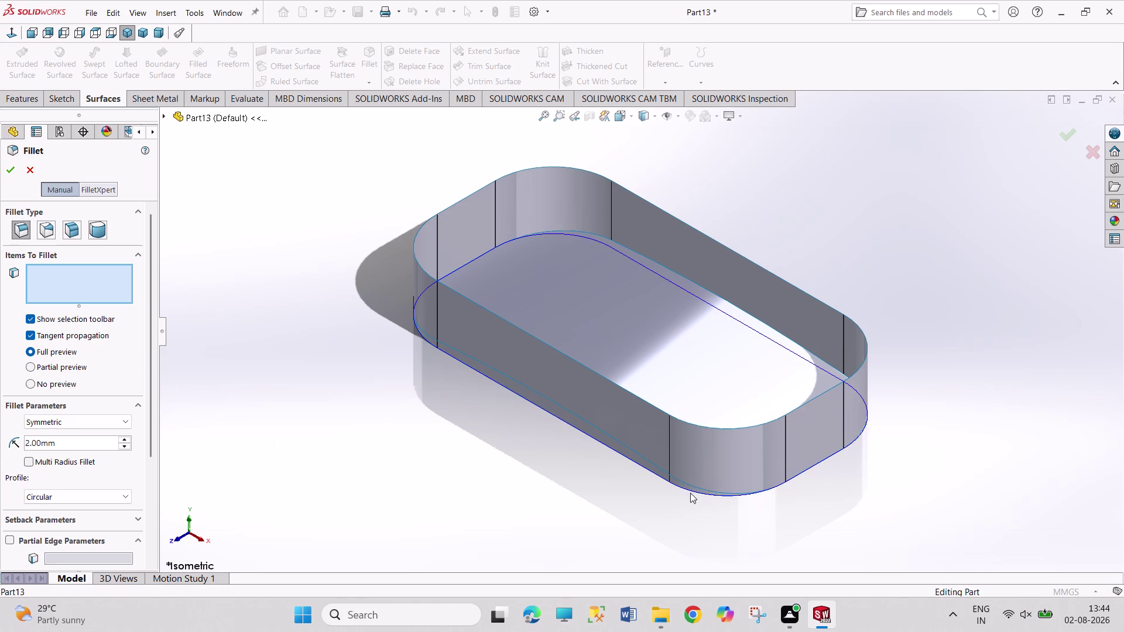
click(813, 466)
key(Escape)
key(Escape)
key(Escape)
key(Escape)
key(Escape)
click(367, 63)
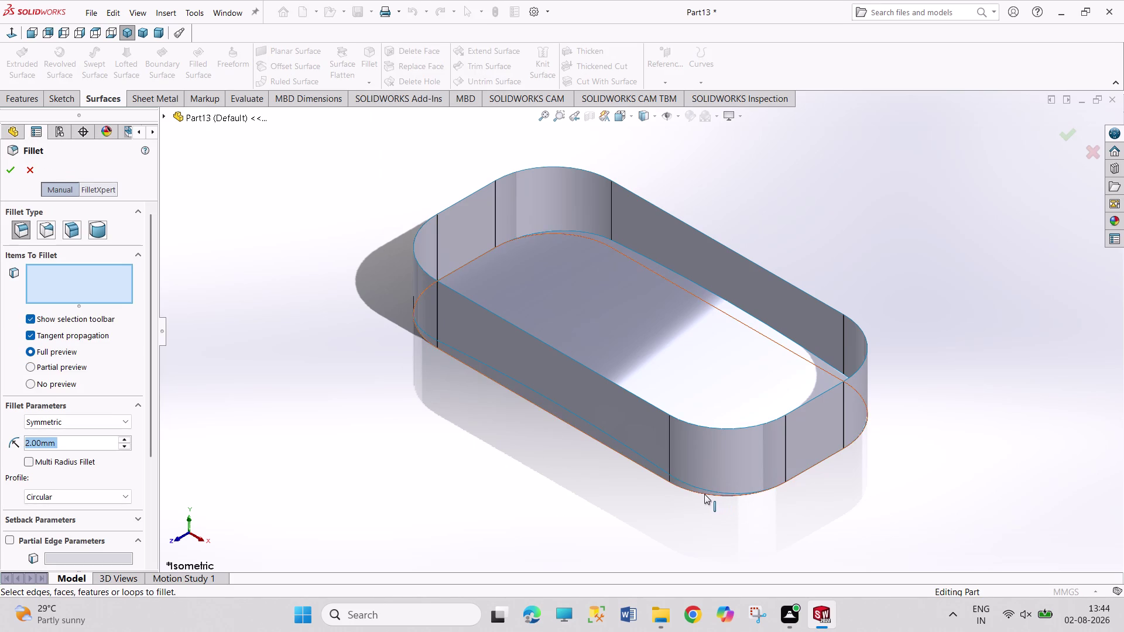
Orbit and zoom to the tray's bottom edge, then cancel the fillet.
middle_drag(624, 493, 611, 405)
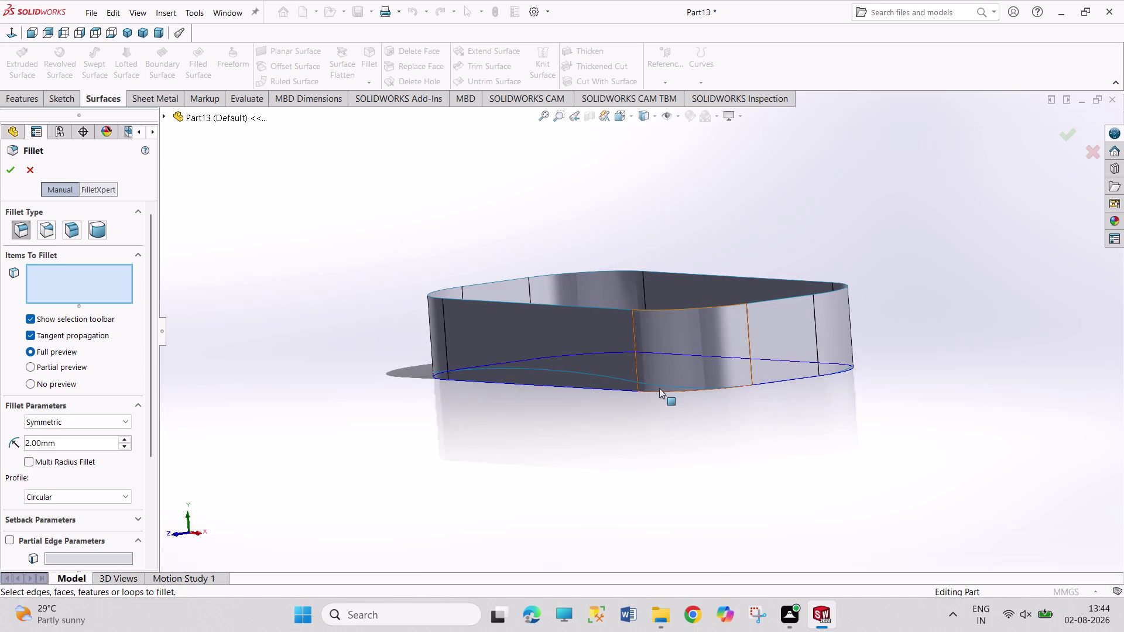
scroll(down, 3)
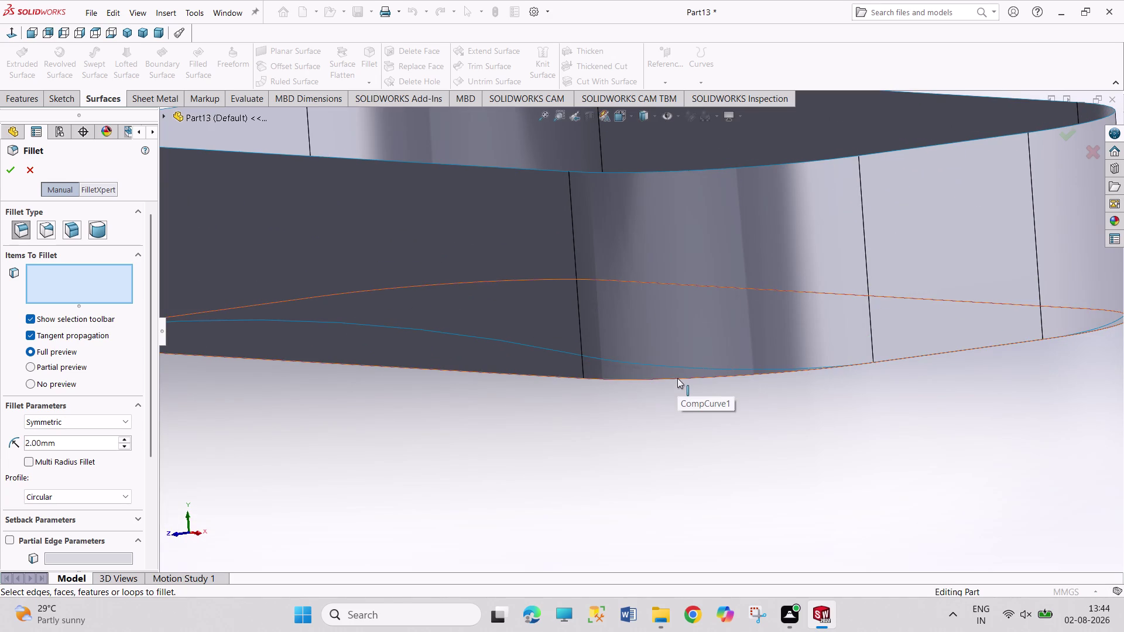
click(161, 116)
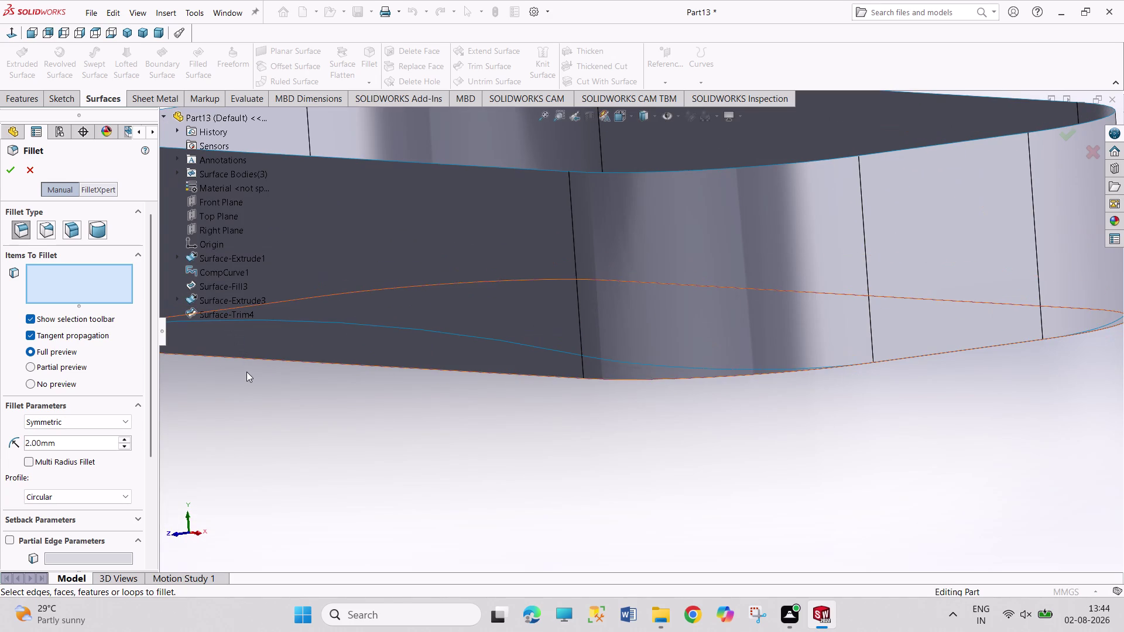
key(Escape)
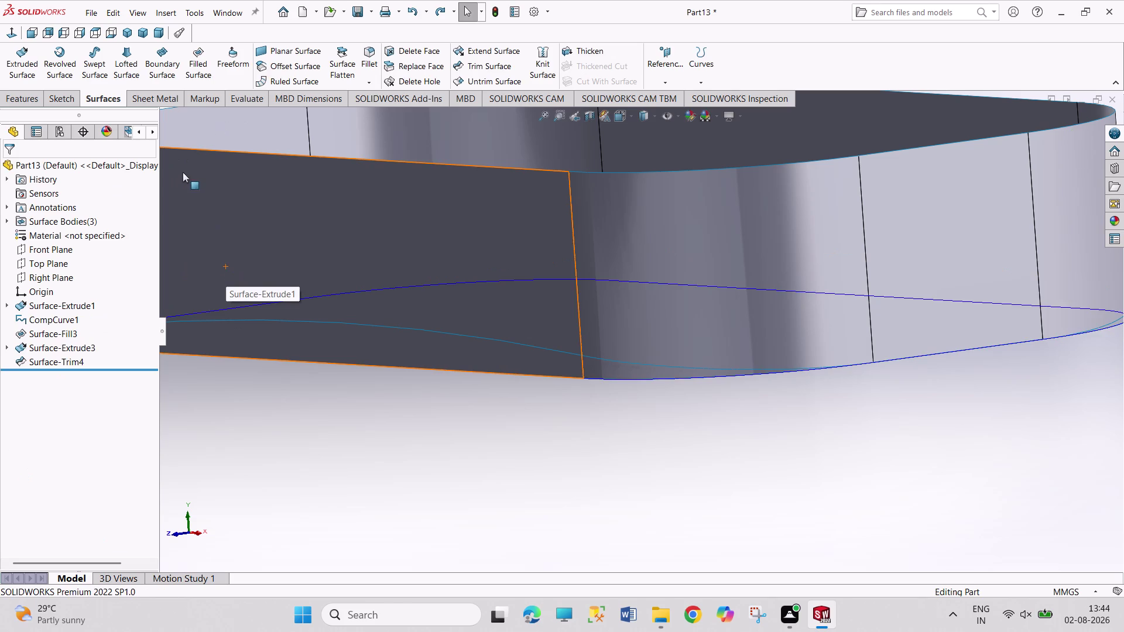
right_click(64, 320)
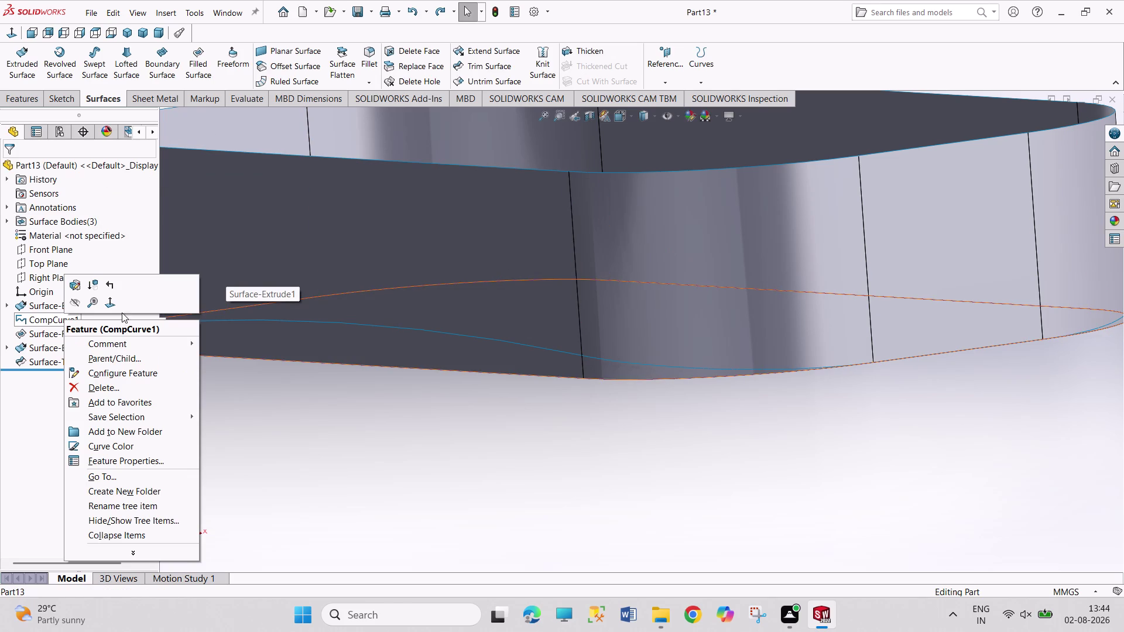
Delete CompCurve1 together with its child features.
click(126, 388)
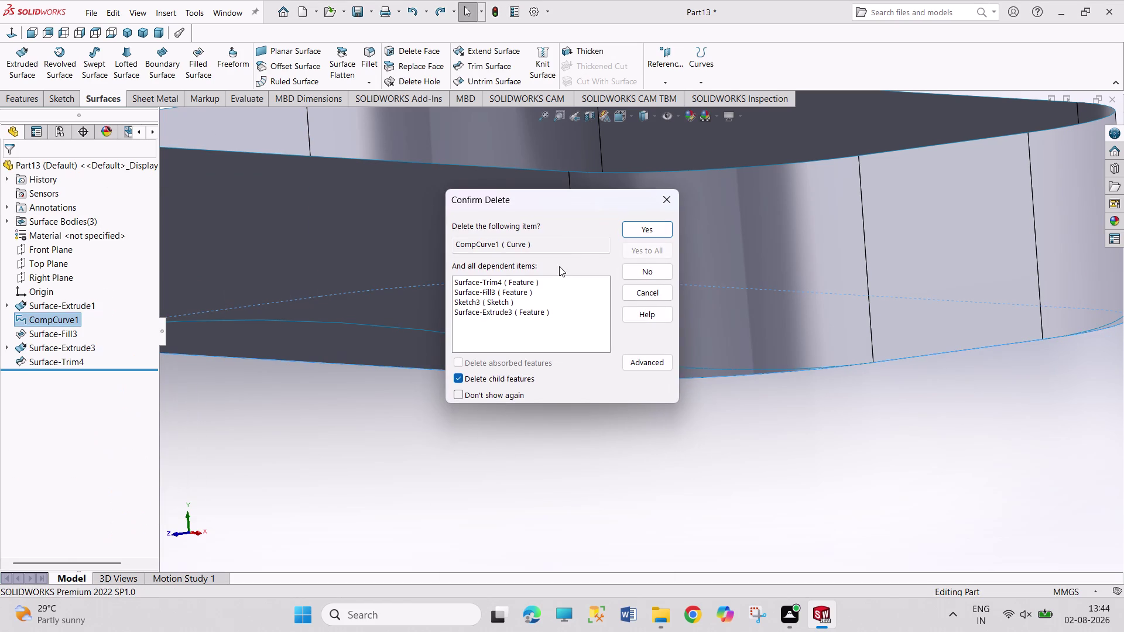
click(625, 238)
click(625, 232)
scroll(up, 3)
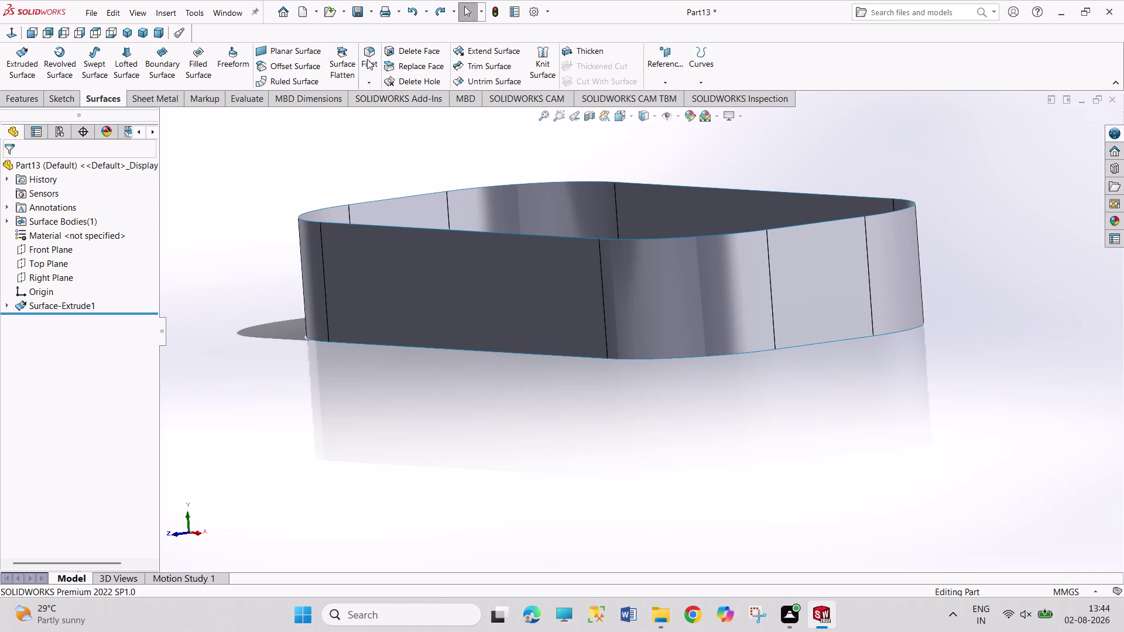
Try filleting the wall's bottom edge, then close the fillet unapplied.
click(367, 59)
click(699, 358)
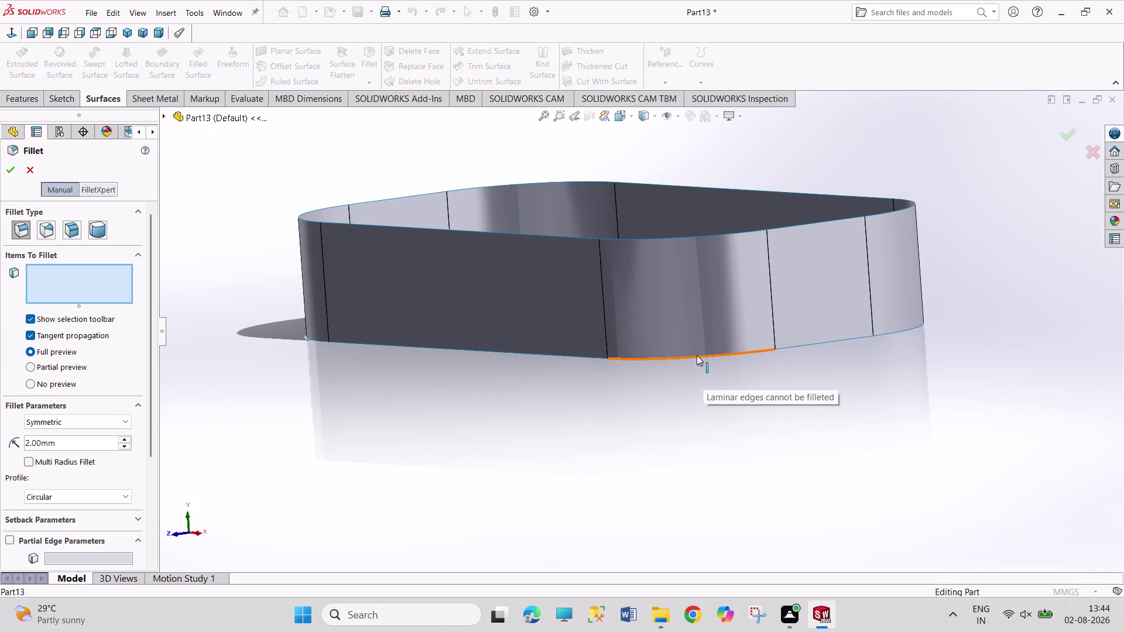
click(696, 355)
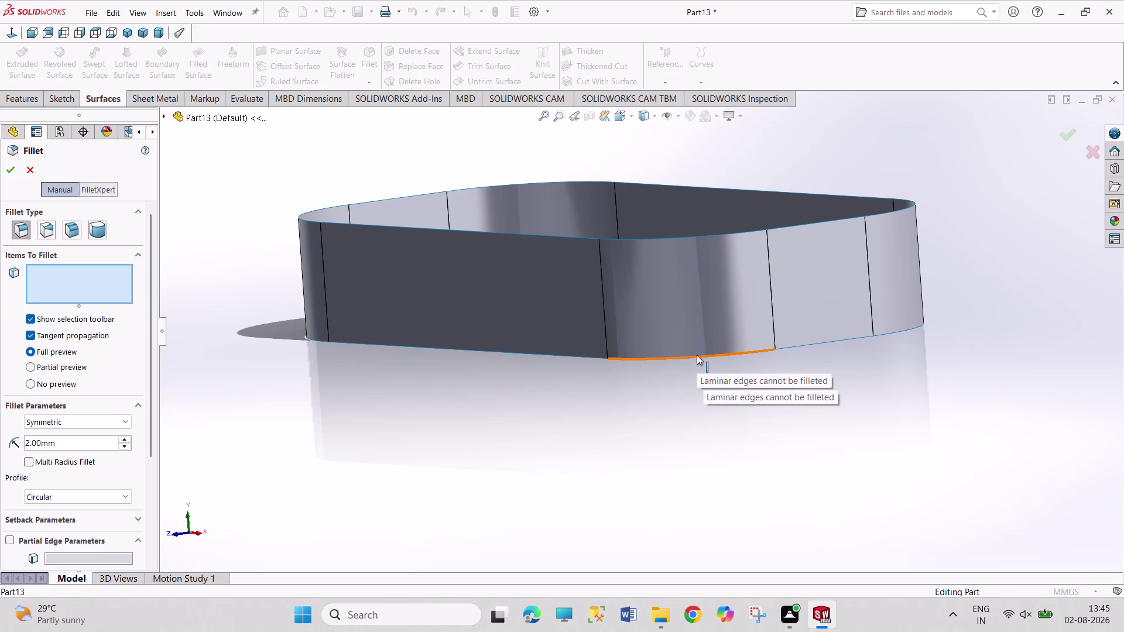
middle_drag(516, 376, 549, 472)
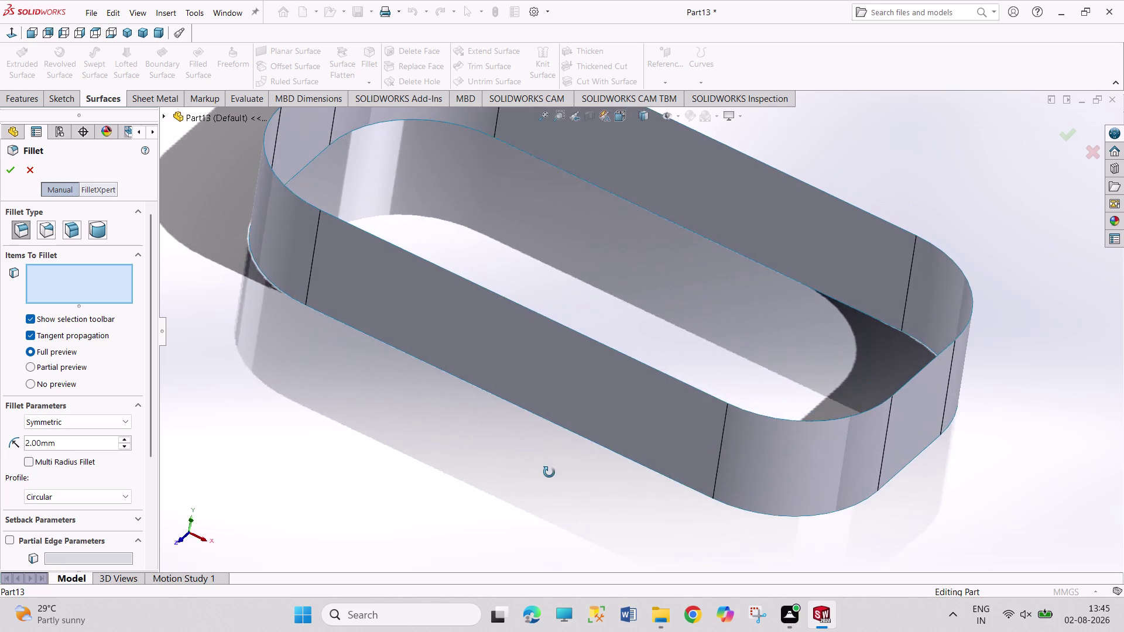
middle_drag(549, 473, 520, 475)
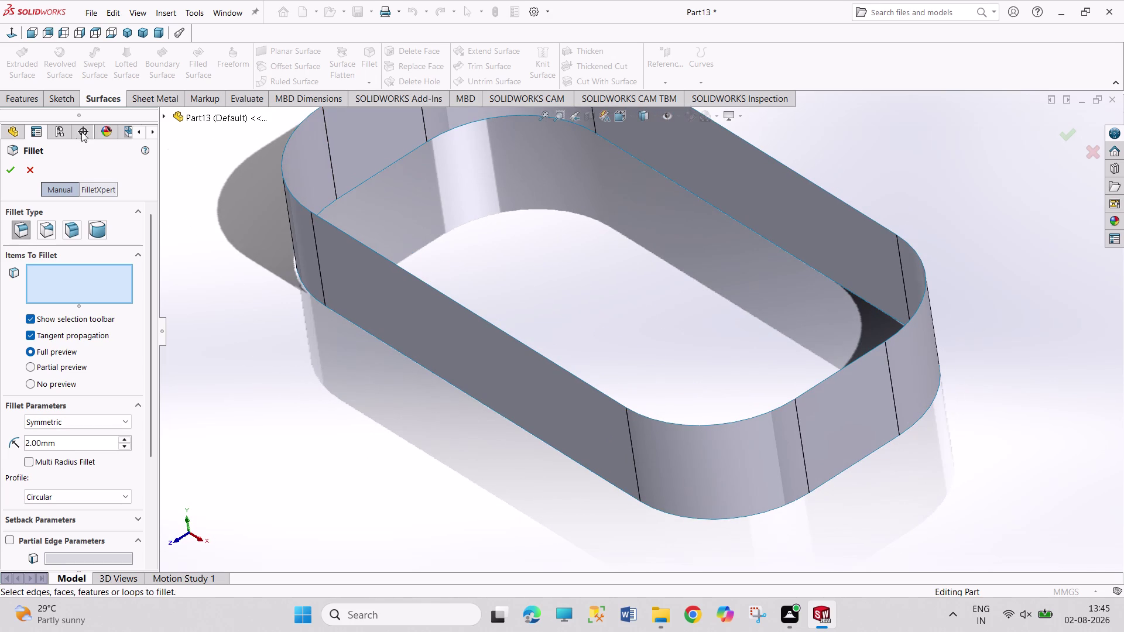
click(36, 163)
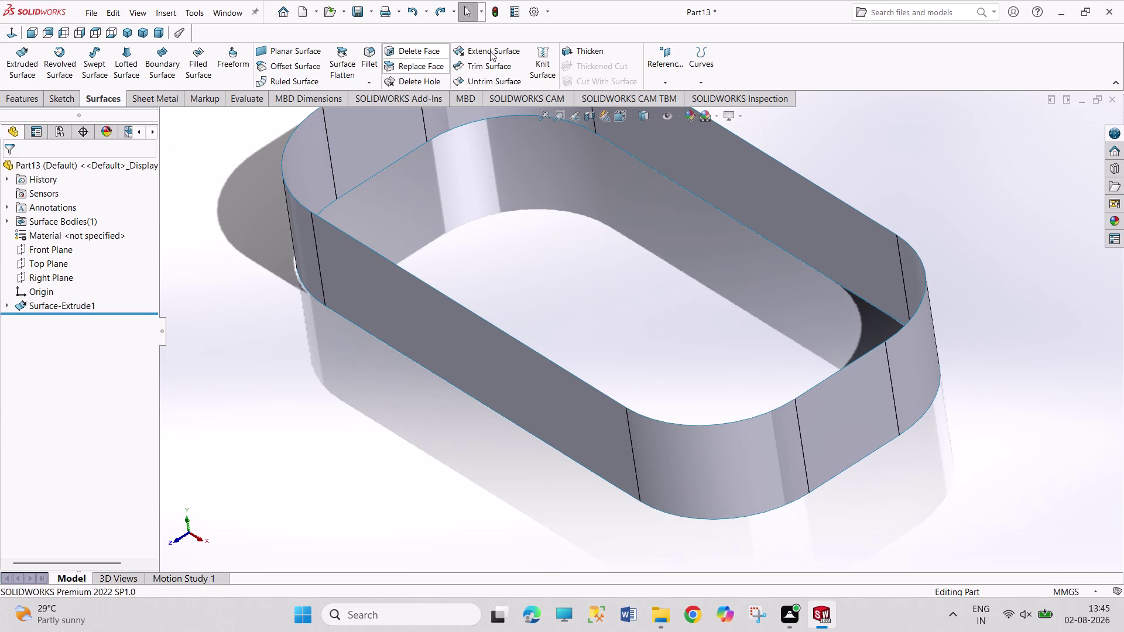
Retry a fillet on a side edge of the wall and cancel it.
click(374, 60)
click(403, 156)
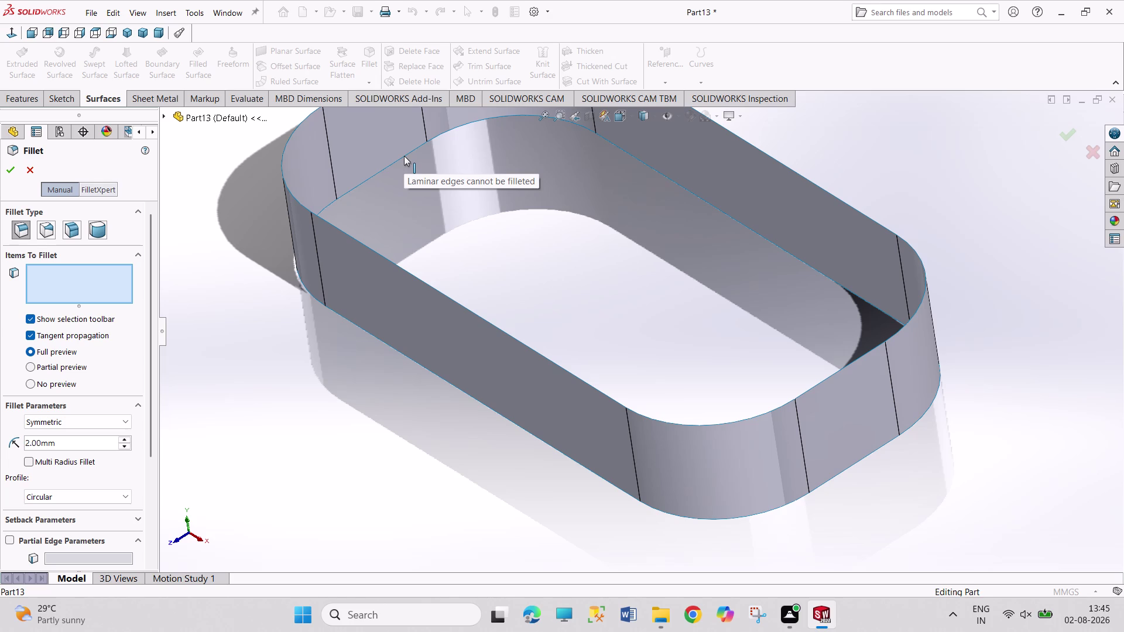
middle_drag(247, 346, 243, 348)
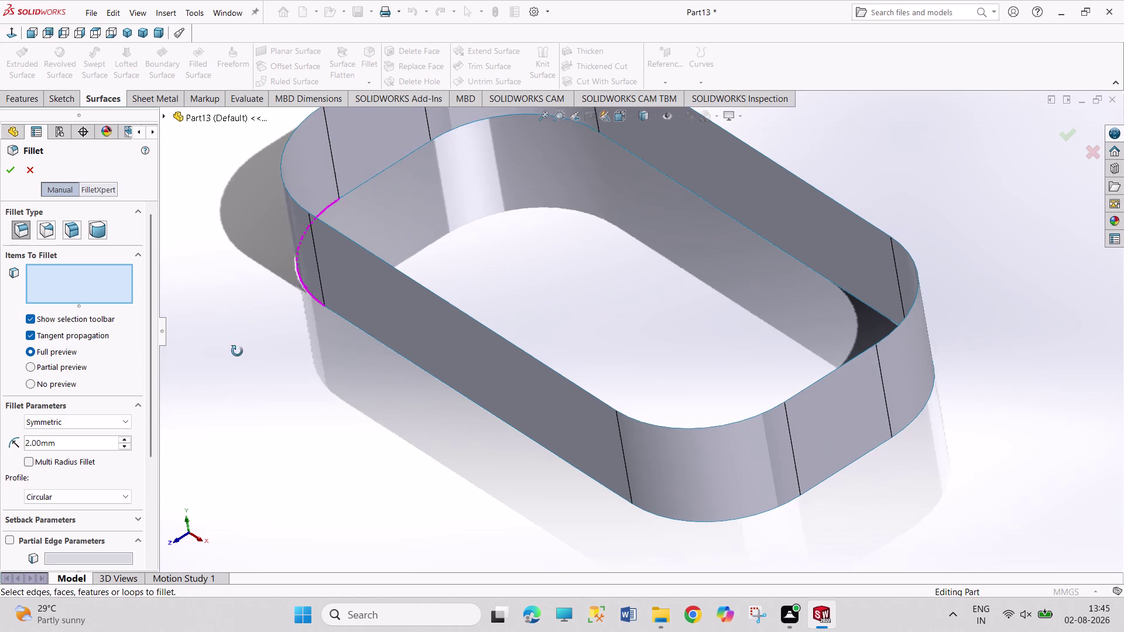
middle_drag(242, 349, 203, 395)
middle_click(203, 397)
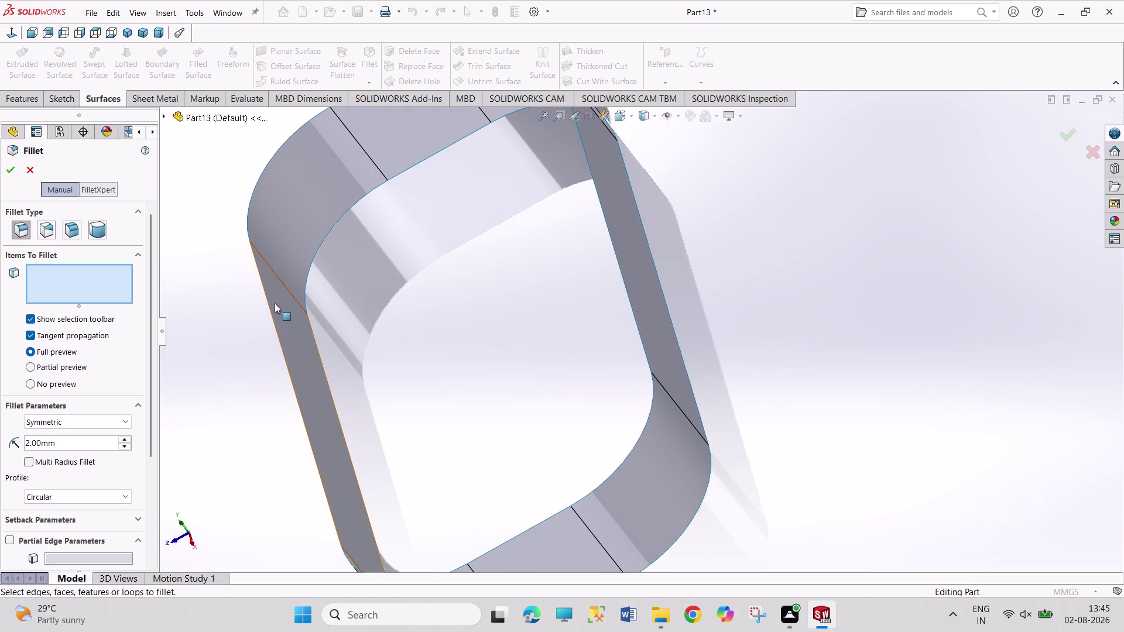
click(322, 243)
click(238, 309)
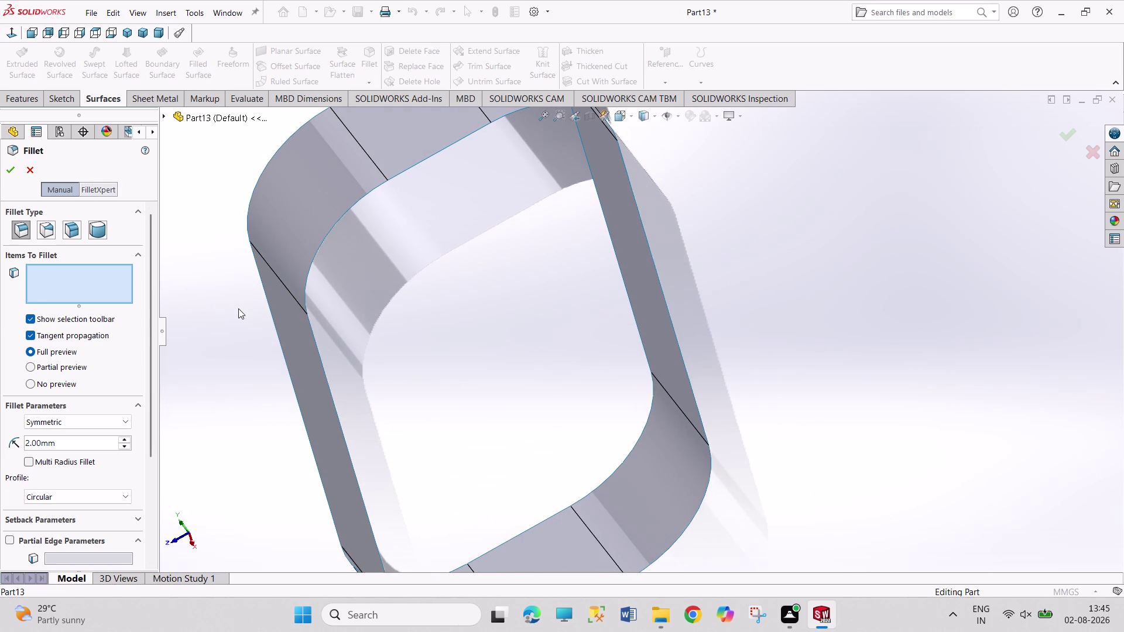
key(Escape)
Undo the deletion to bring back CompCurve1 and its surfaces, orbiting to check the bottom.
middle_drag(232, 345, 324, 210)
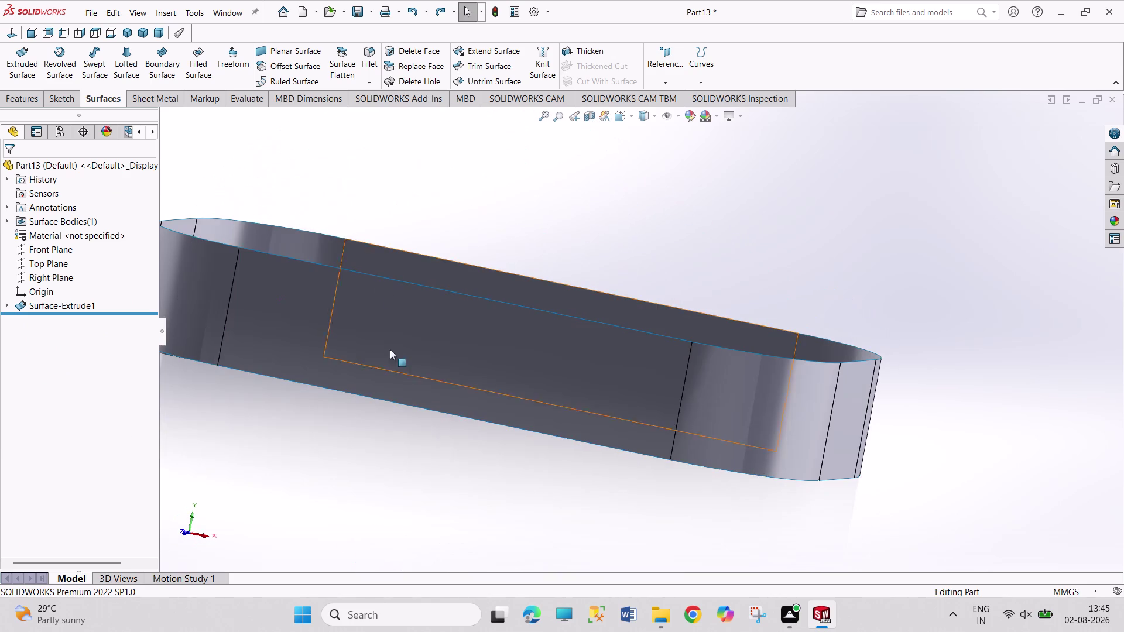
middle_drag(390, 480, 412, 374)
middle_drag(950, 305, 871, 336)
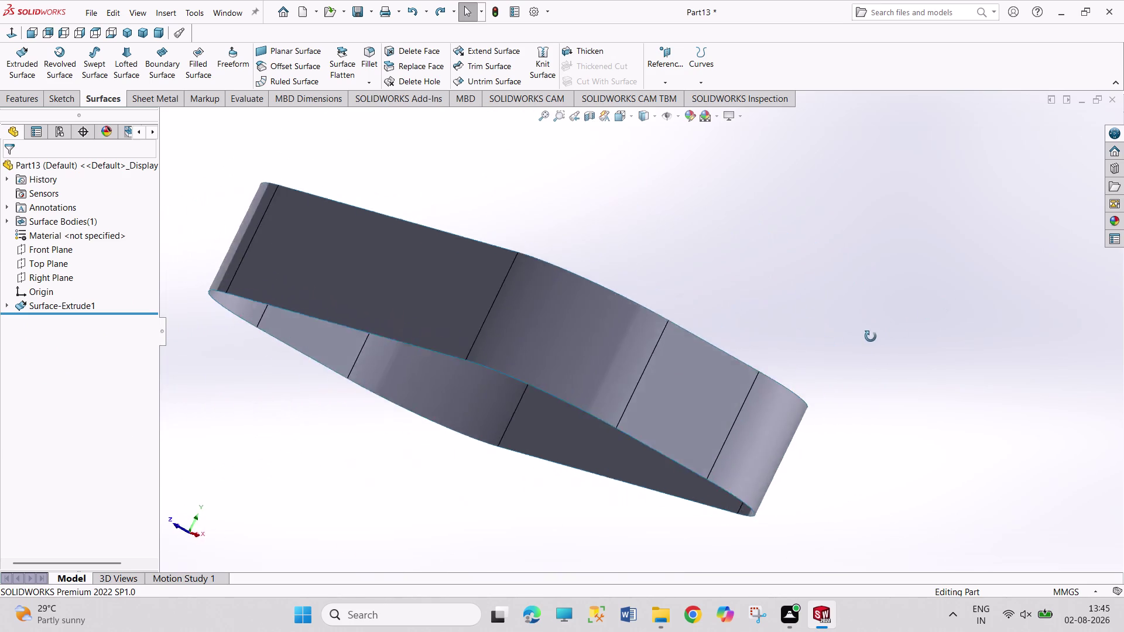
middle_drag(870, 336, 887, 184)
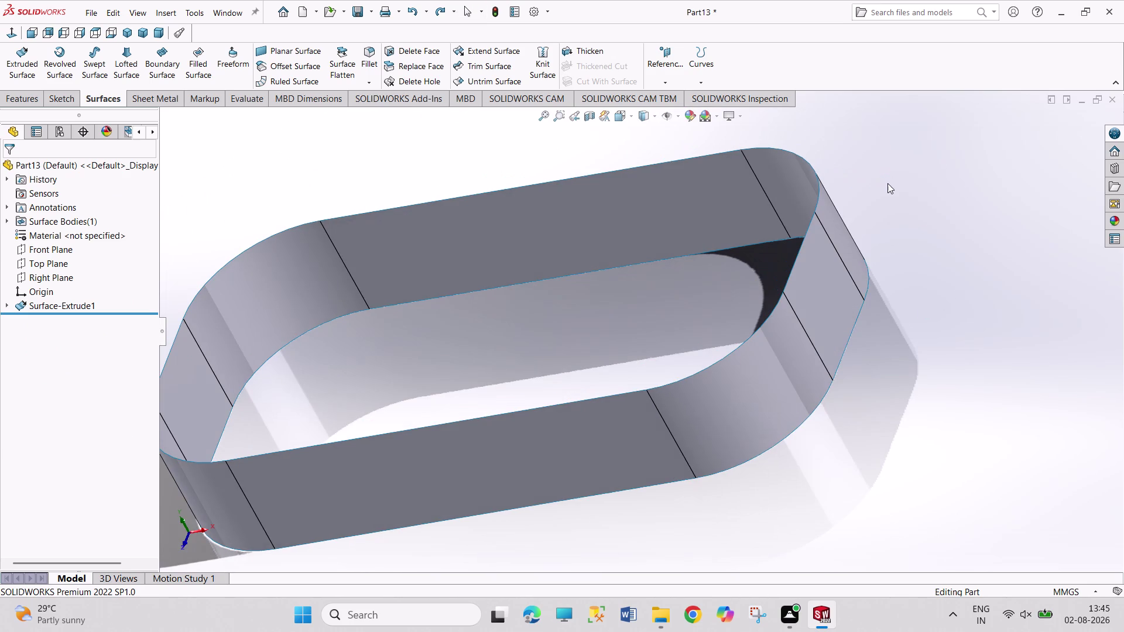
key(ctrl+z)
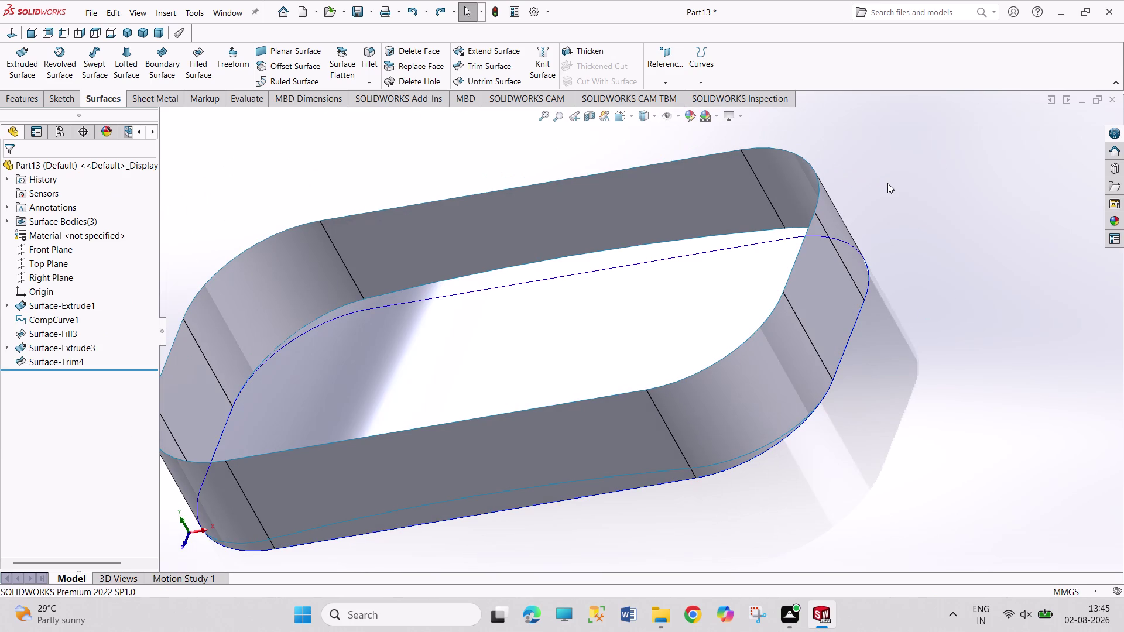
middle_drag(231, 200, 331, 96)
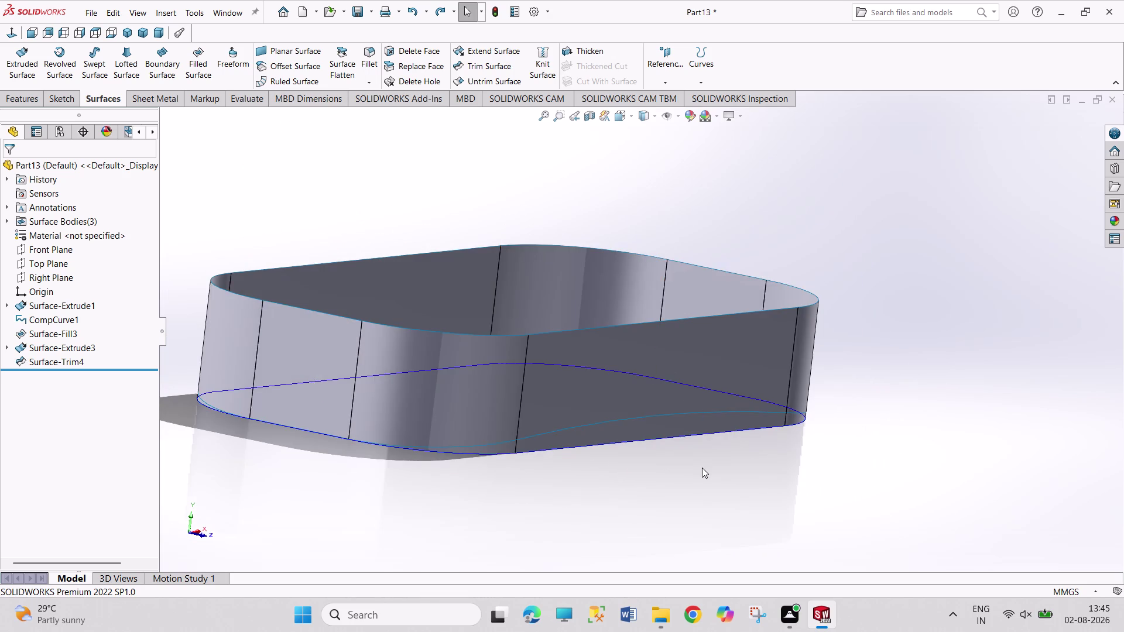
scroll(up, 3)
middle_drag(839, 394, 769, 500)
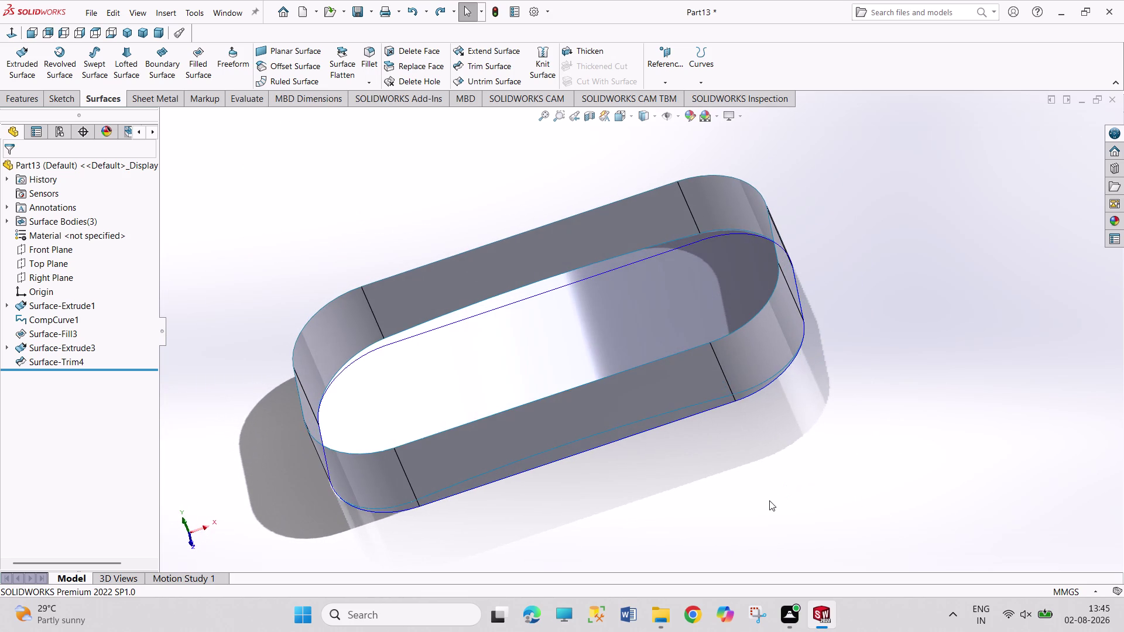
key(ctrl+z)
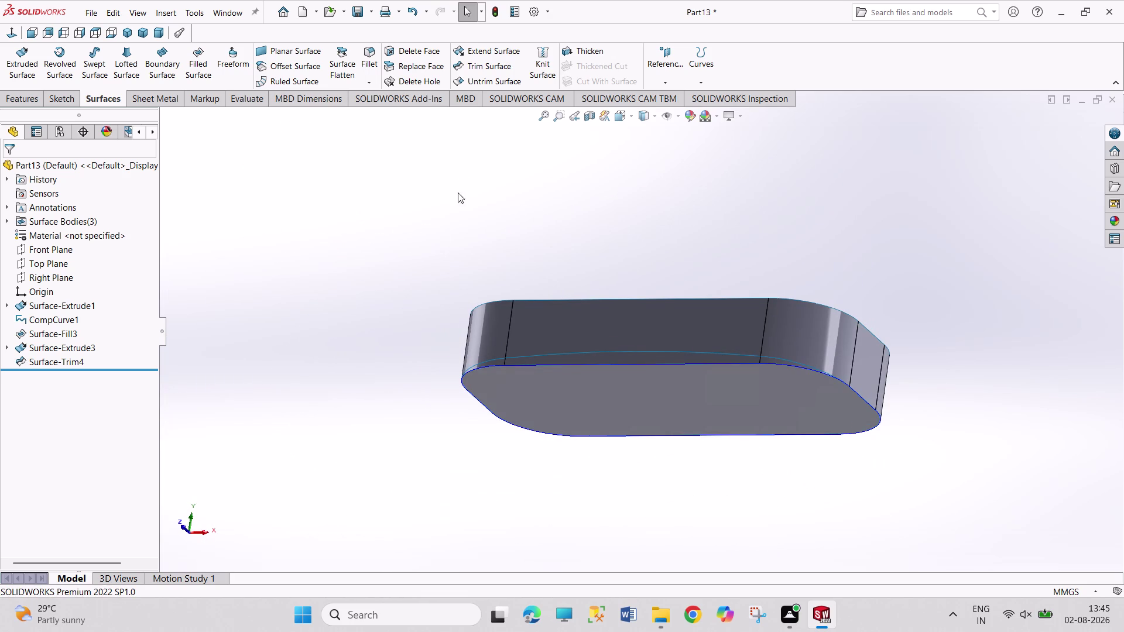
Try filleting a tray face and the top edge, then cancel the fillet.
click(374, 65)
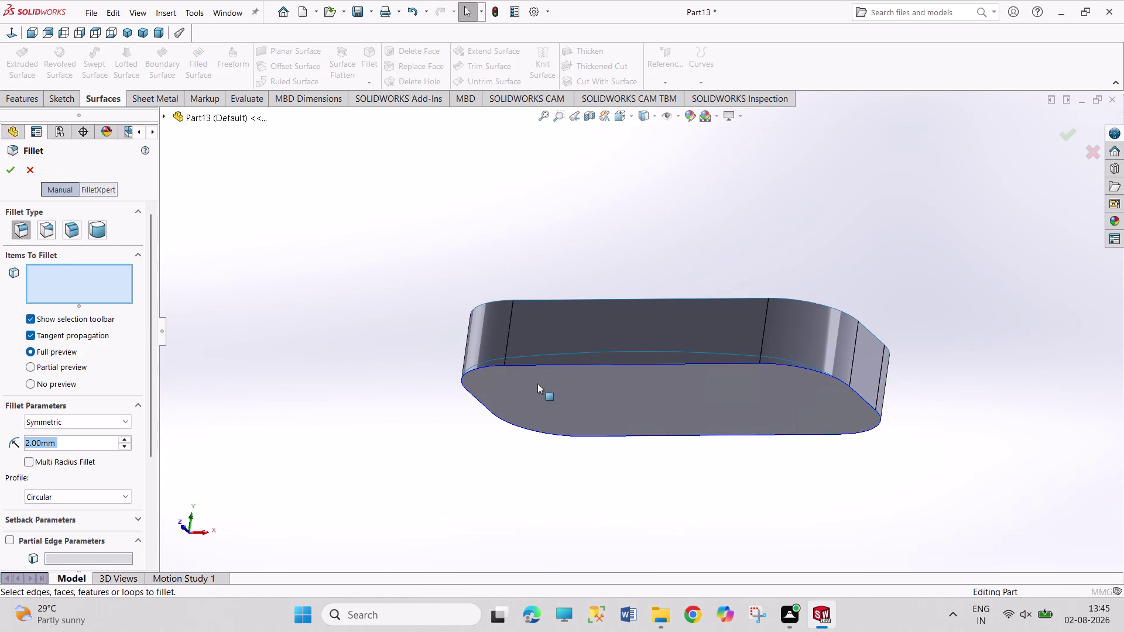
click(576, 366)
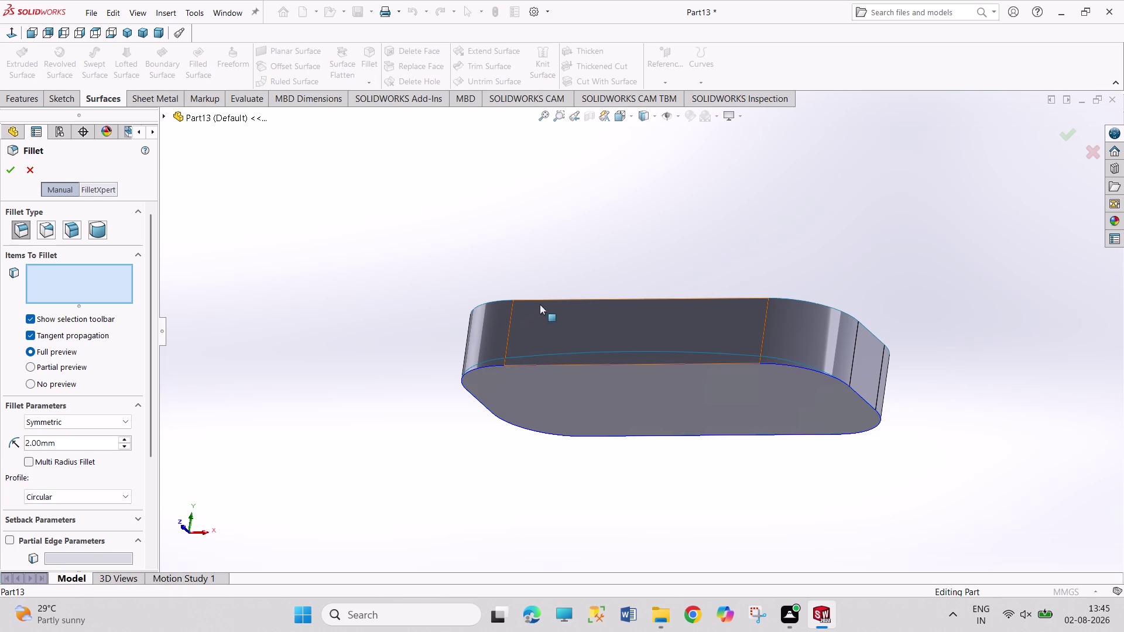
click(553, 300)
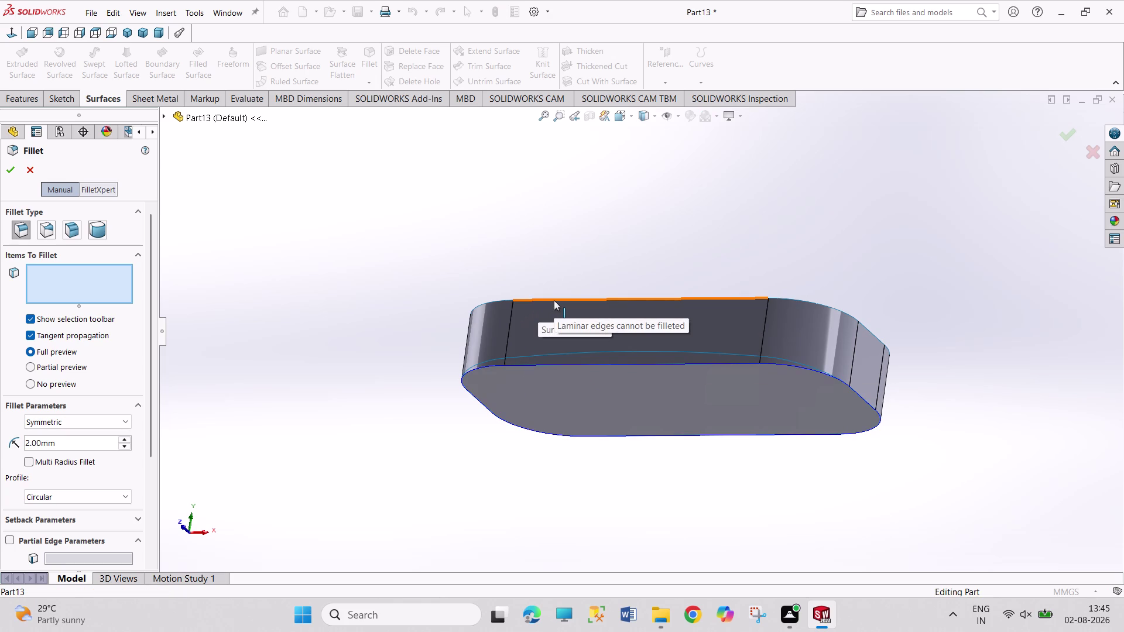
click(557, 260)
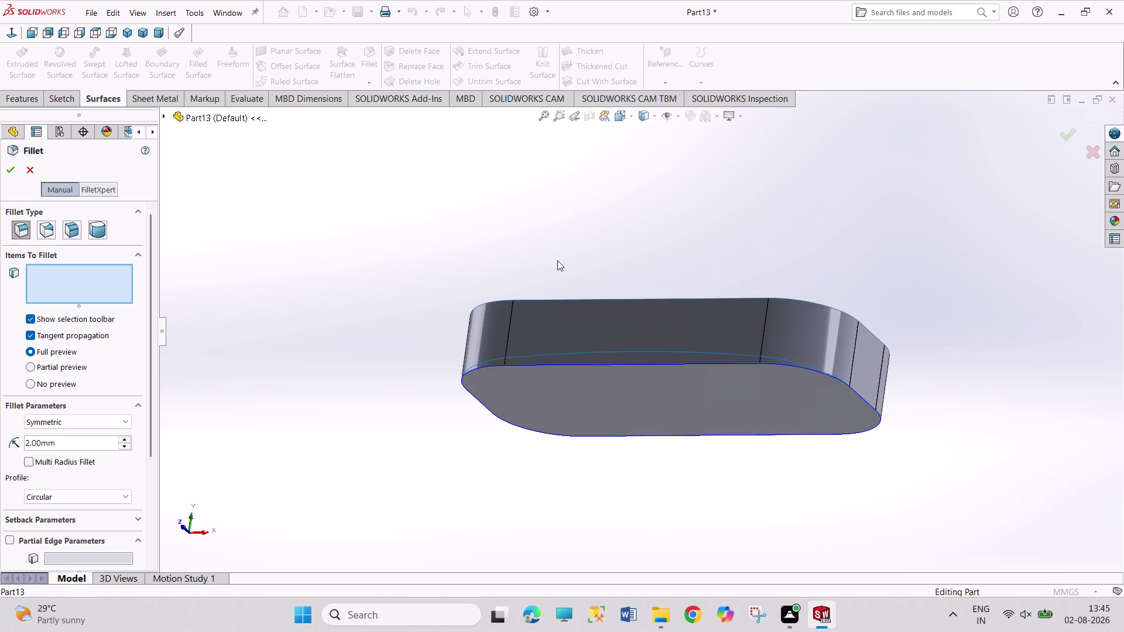
click(32, 173)
click(318, 177)
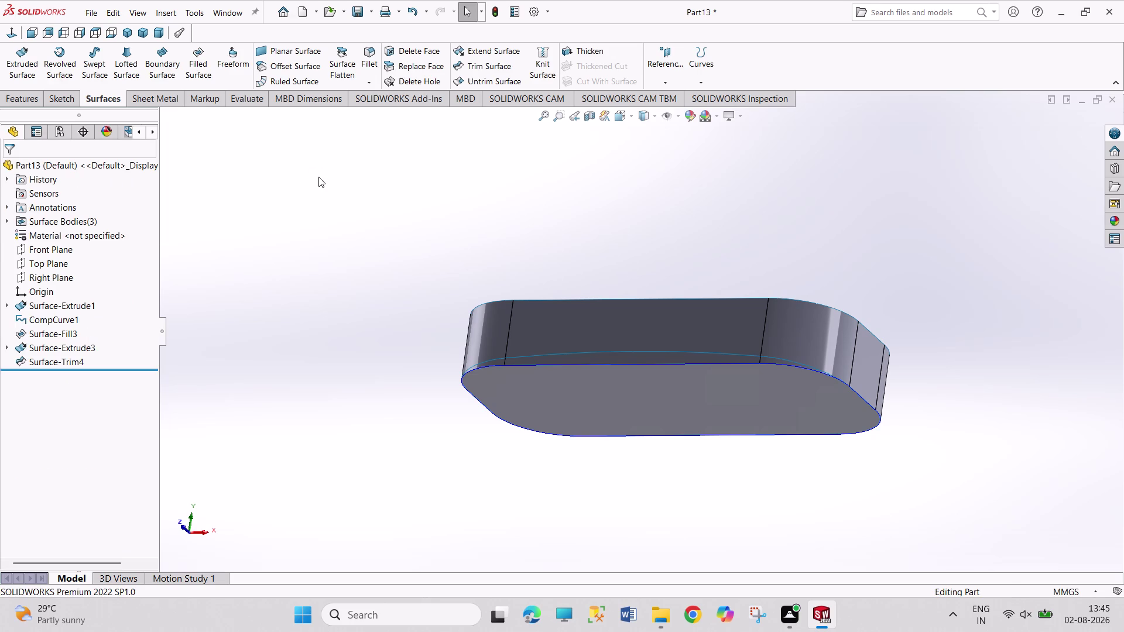
Retry the fillet on the bottom face, cancel it, and undo once more.
click(366, 60)
click(594, 367)
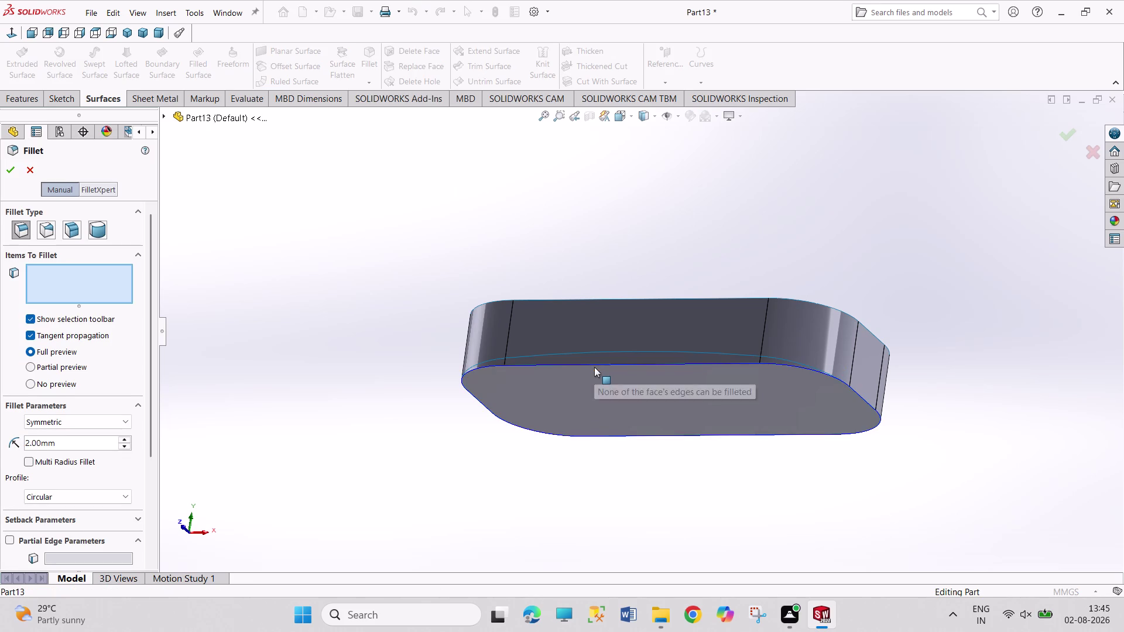
click(242, 294)
click(33, 168)
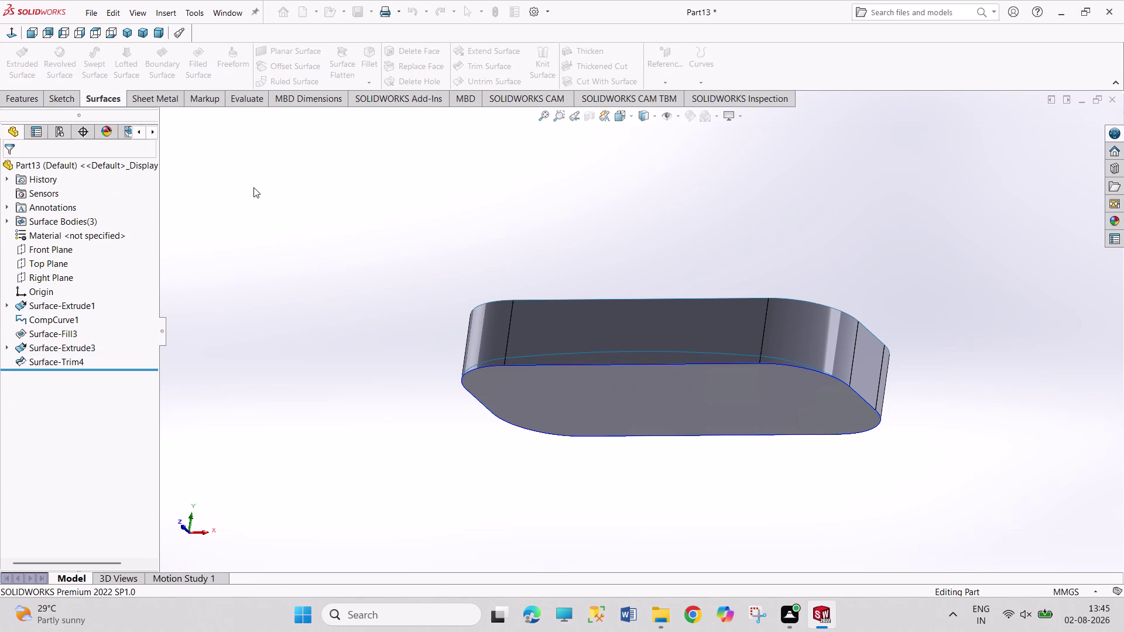
key(ctrl+z)
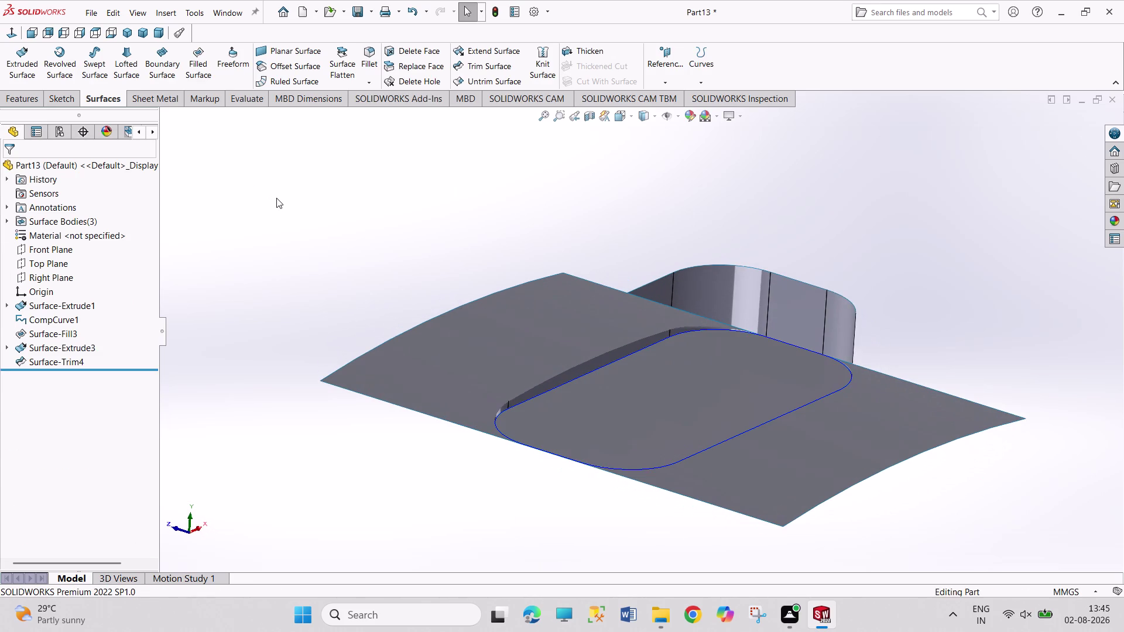
Undo past the trim and curved sheet, then exit Sketch3 without keeping it.
key(ctrl+z)
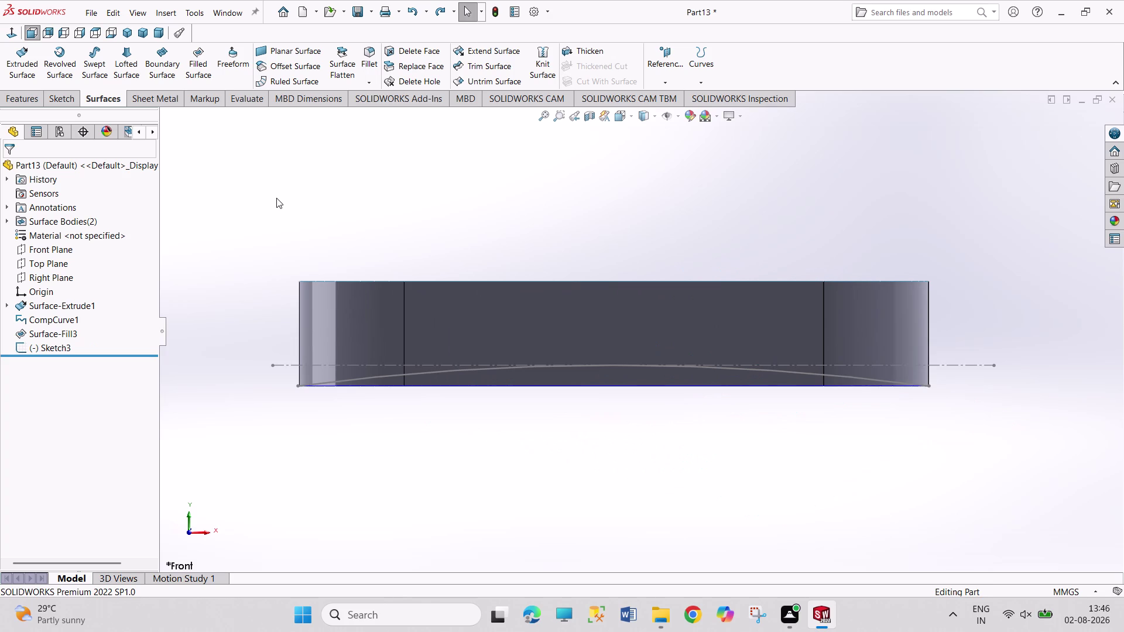
key(ctrl+z)
key(ctrl+z)
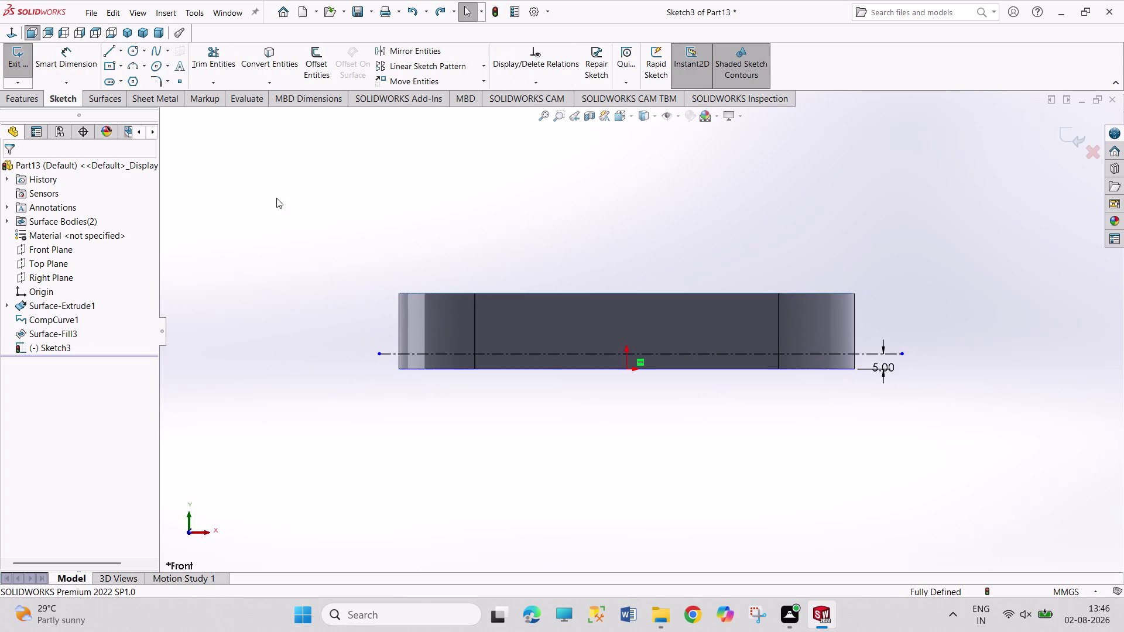
key(ctrl+z)
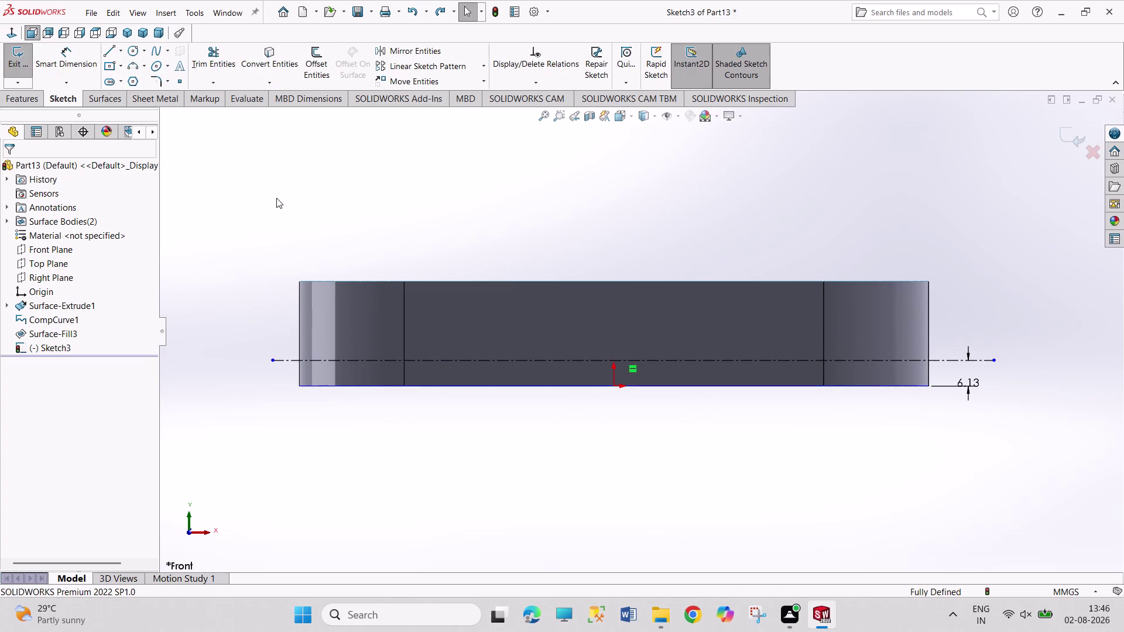
key(ctrl+z)
key(ctrl+z)
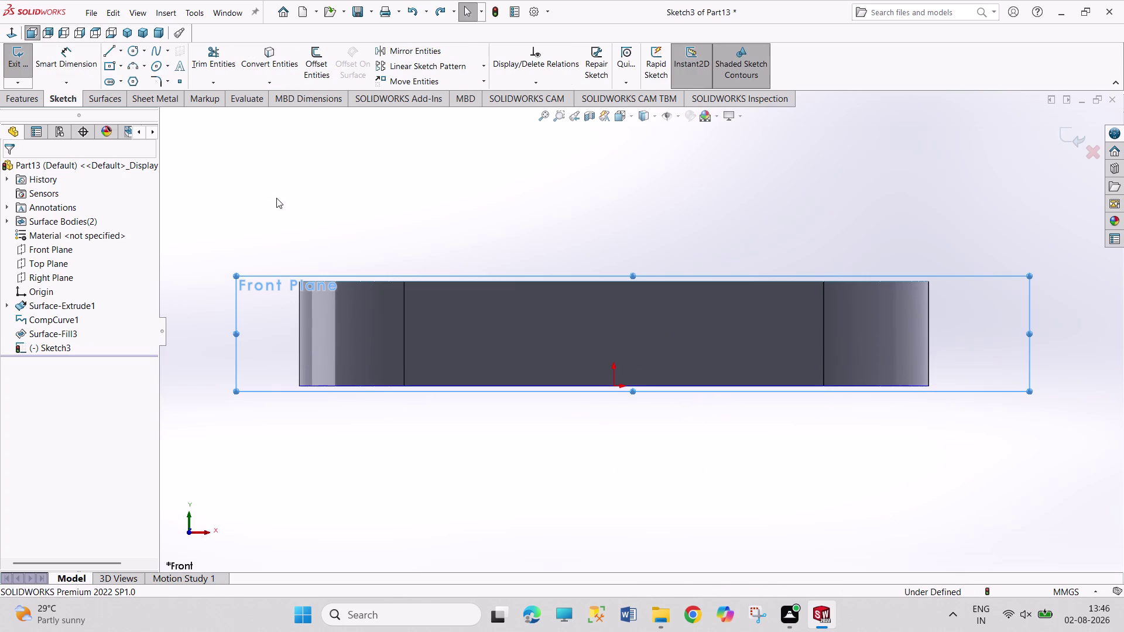
middle_drag(468, 507, 456, 450)
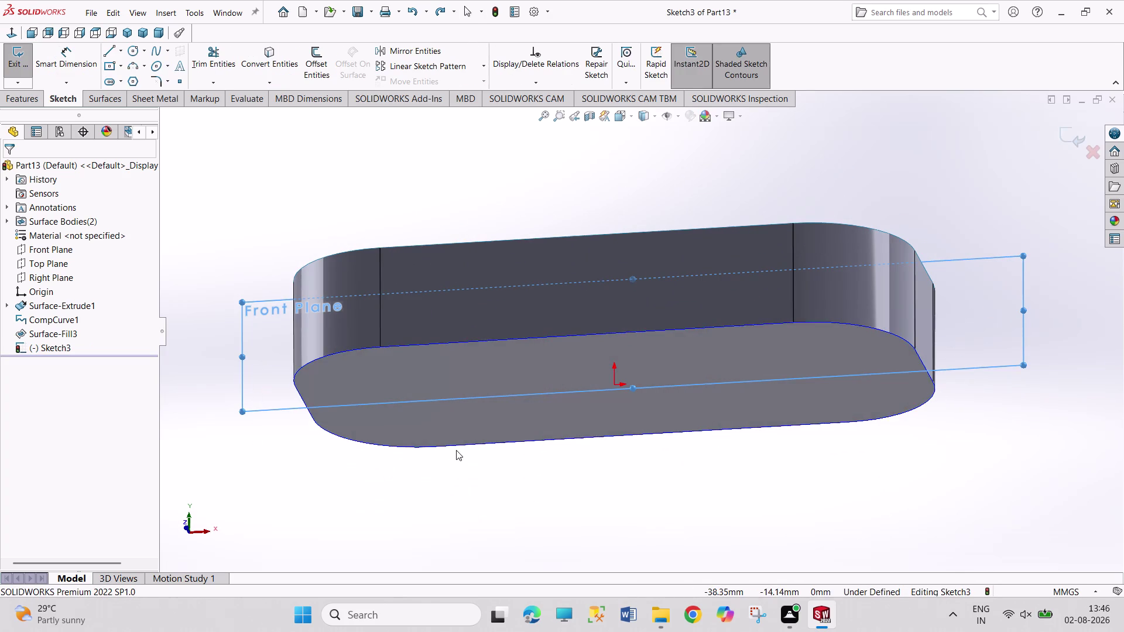
middle_drag(445, 179, 446, 380)
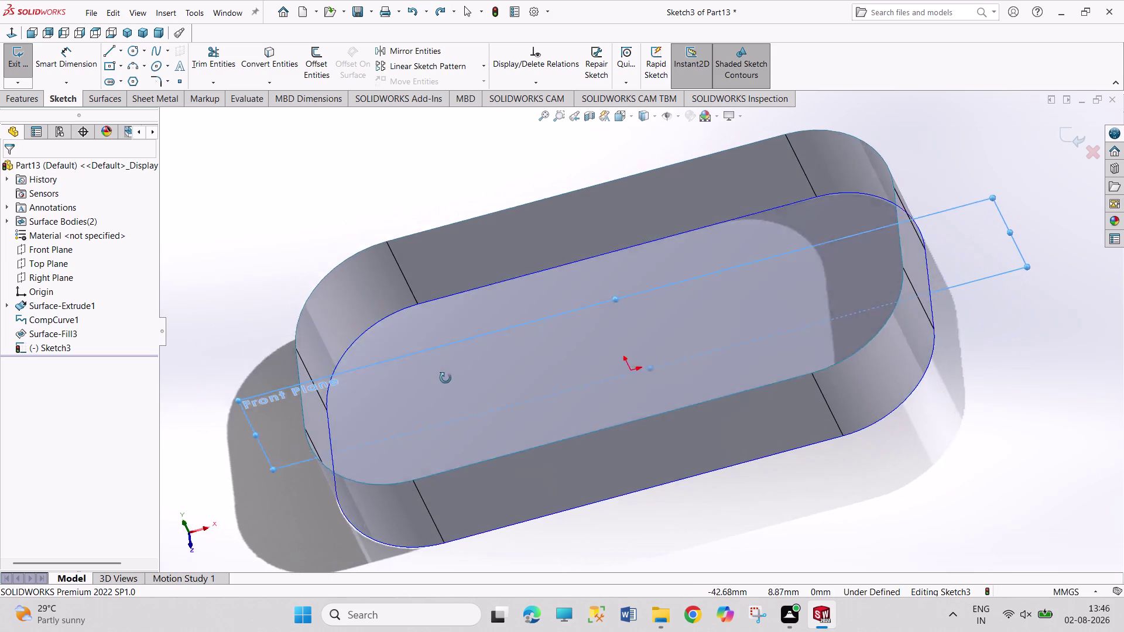
middle_drag(446, 380, 442, 360)
middle_drag(442, 352, 446, 323)
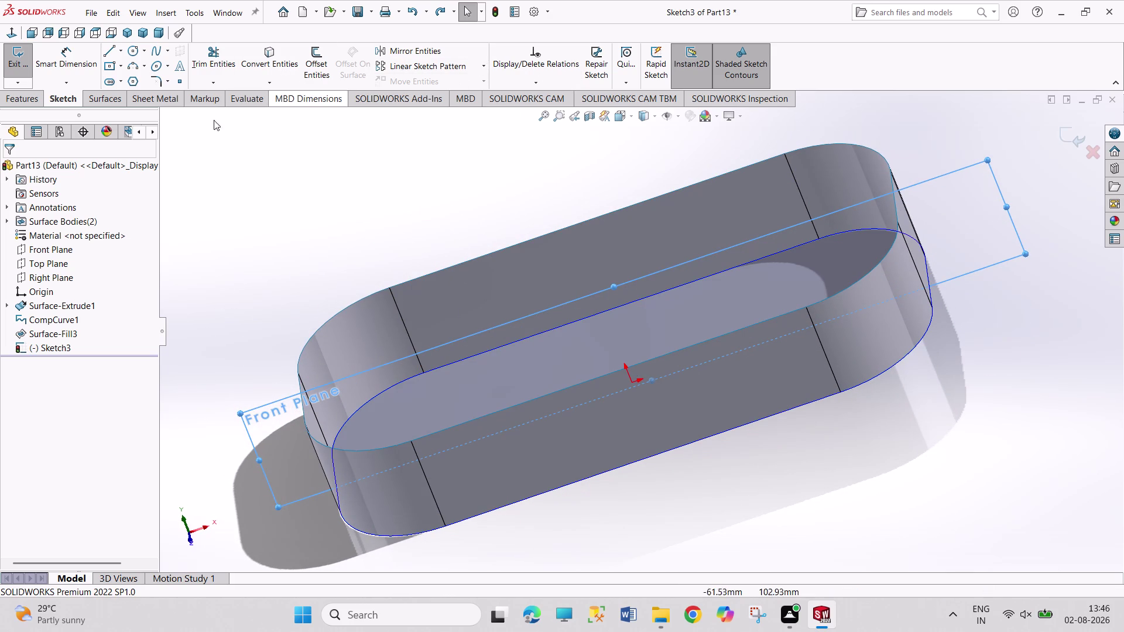
click(16, 61)
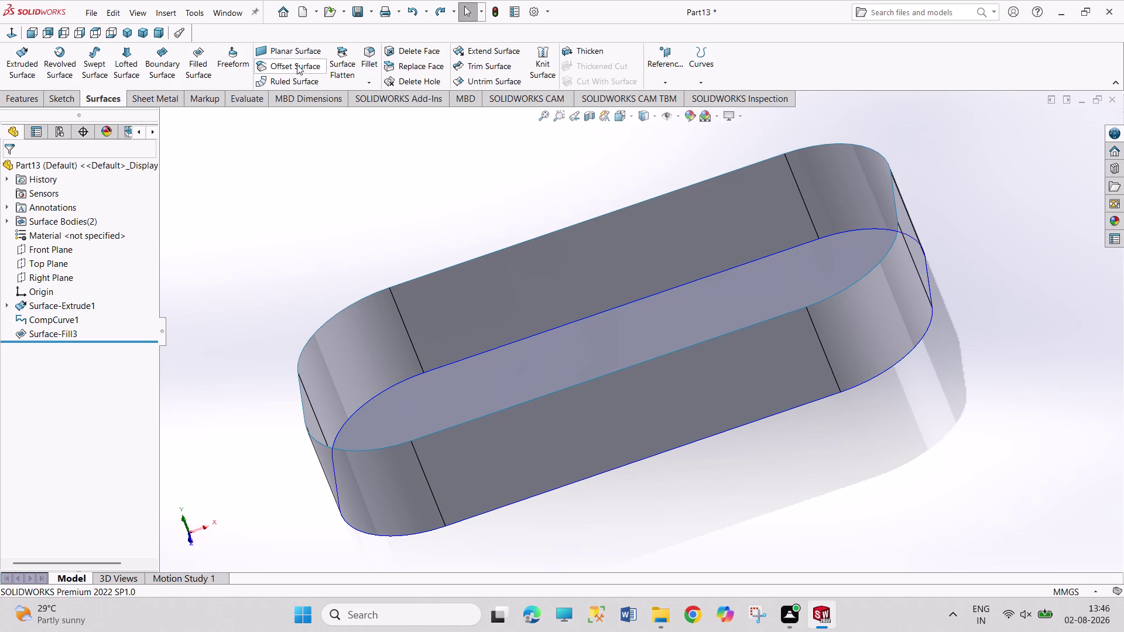
Attempt a fillet on a surface edge, cancel it, and right-click the composite curve.
click(369, 60)
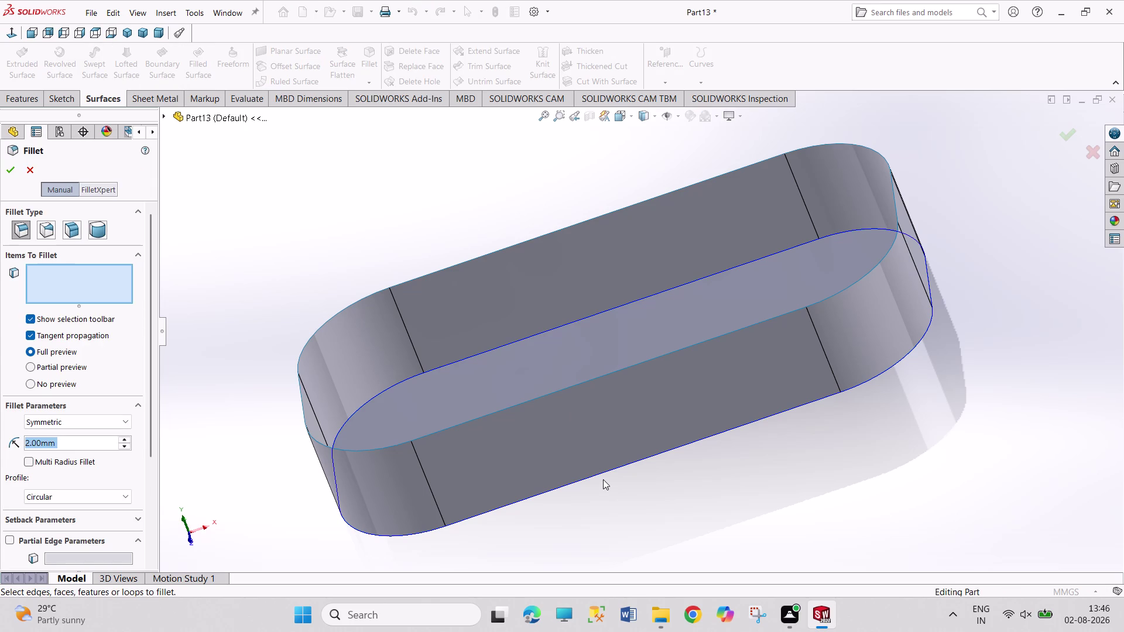
click(604, 471)
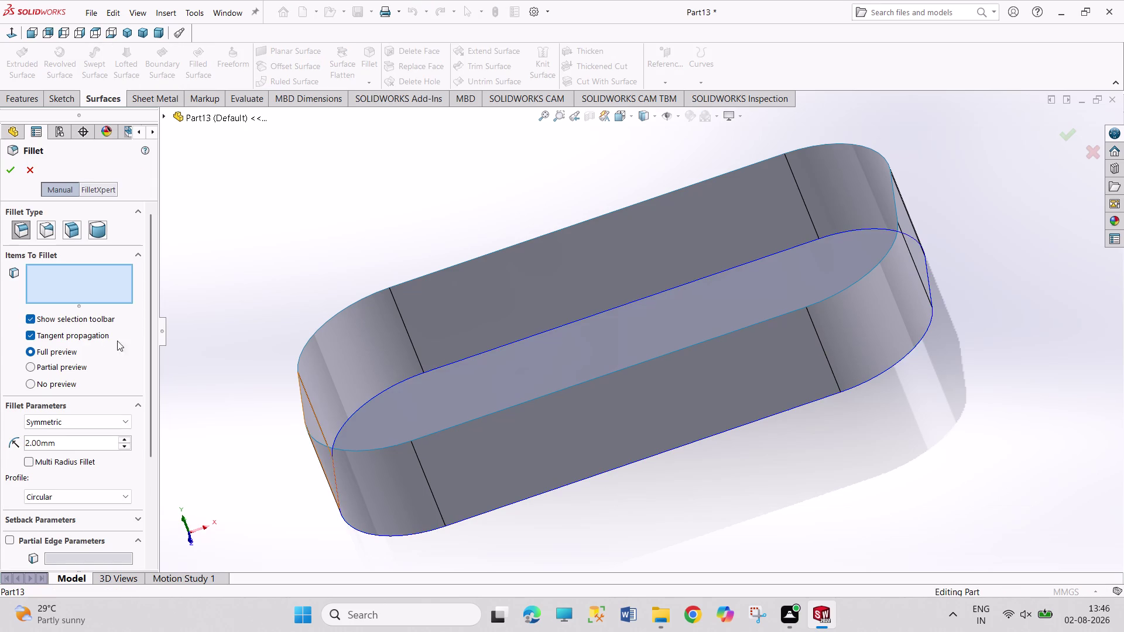
click(26, 173)
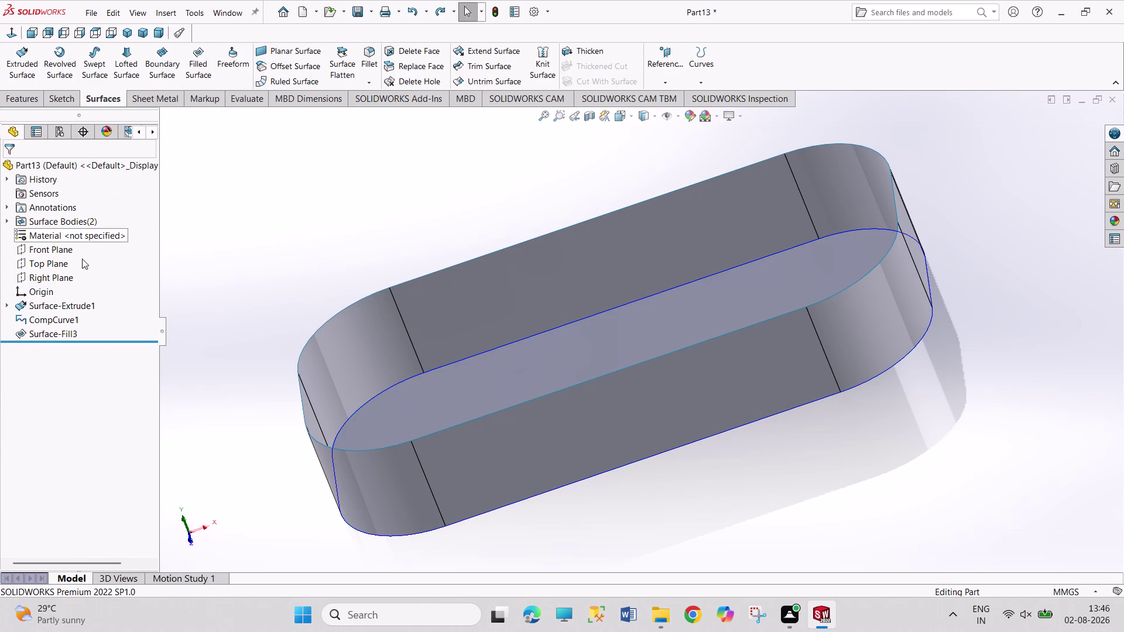
right_click(49, 320)
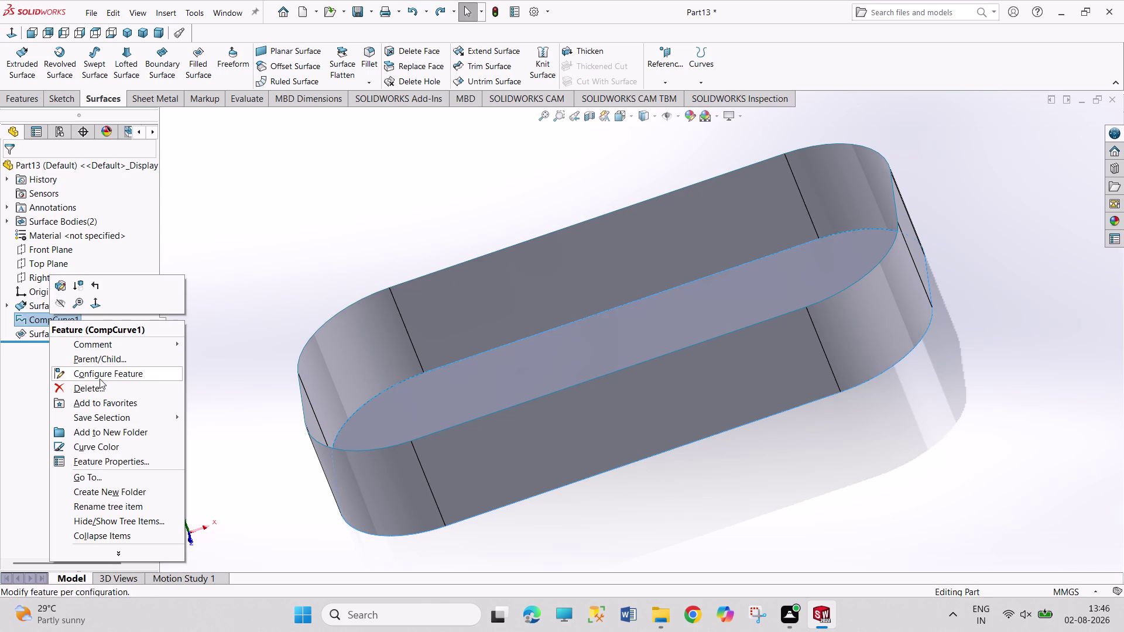
Delete CompCurve1 with its dependent fill and show the band in isometric view.
click(105, 390)
click(654, 228)
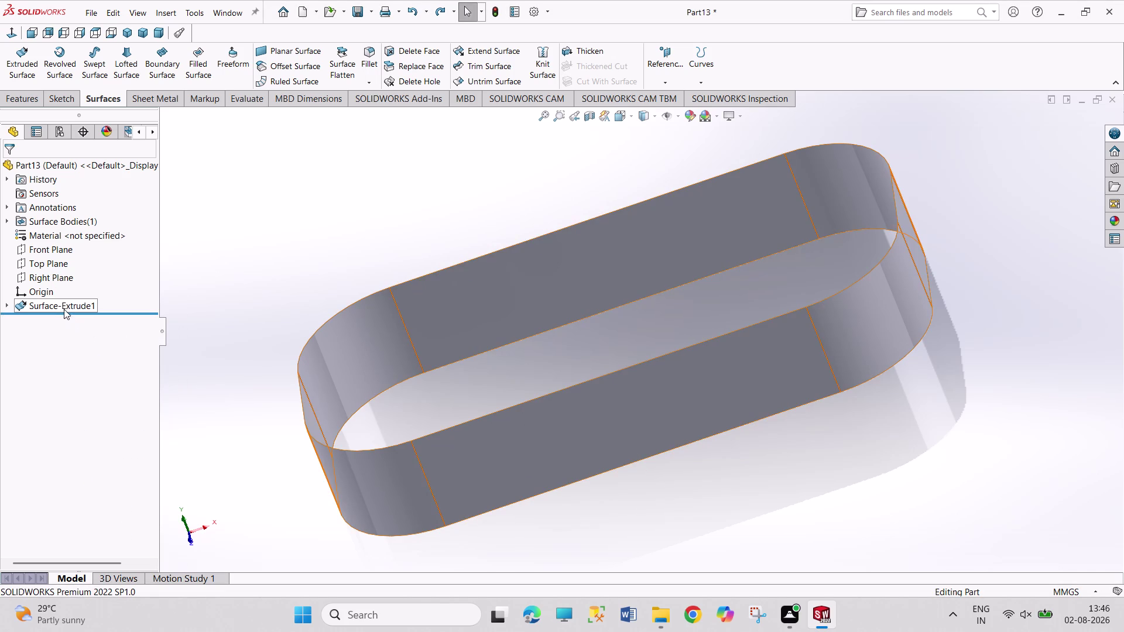
middle_drag(408, 191, 410, 237)
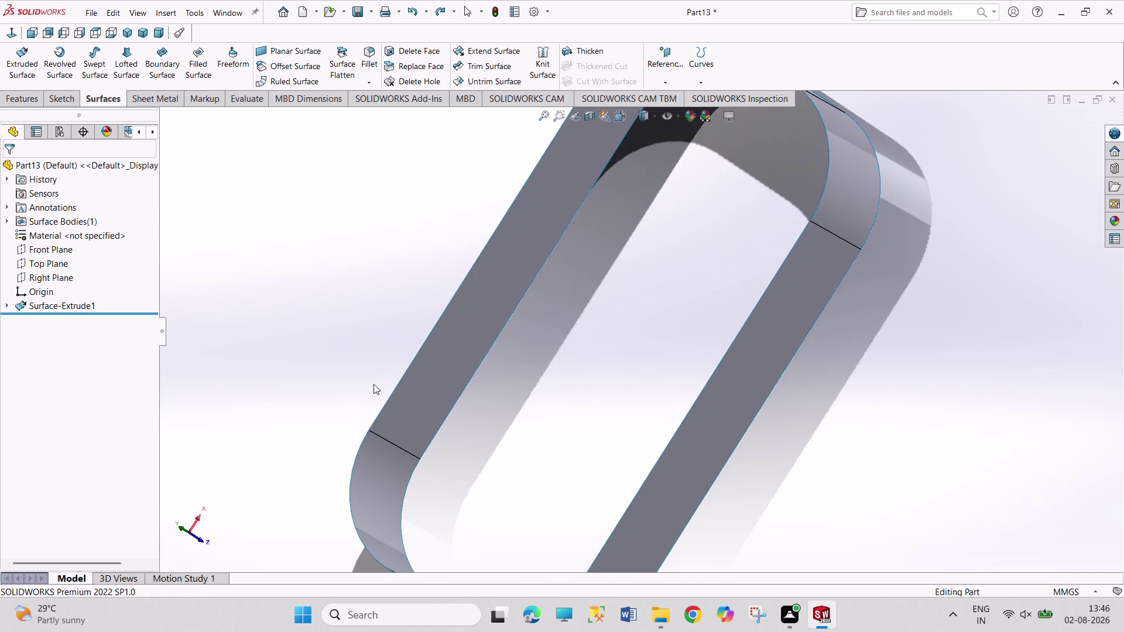
click(124, 31)
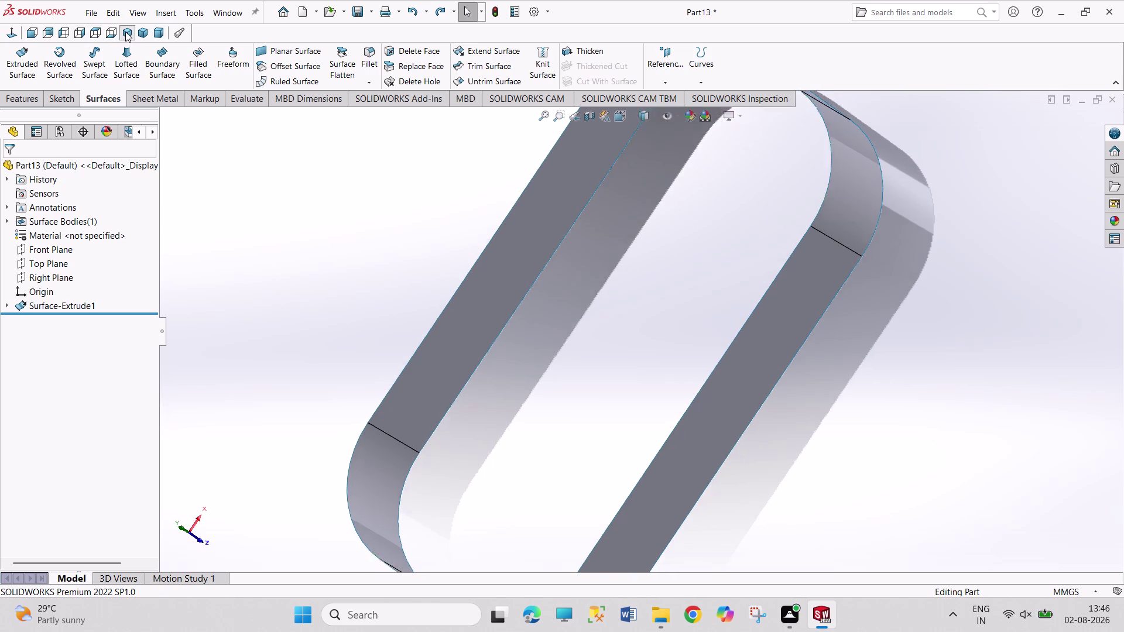
scroll(down, 3)
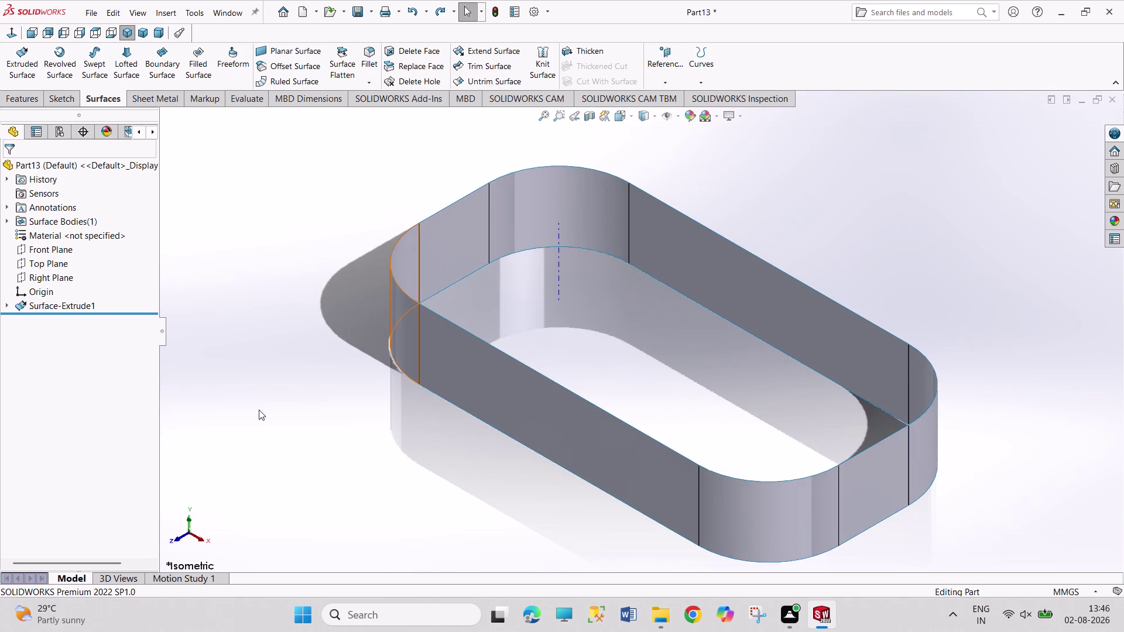
click(376, 56)
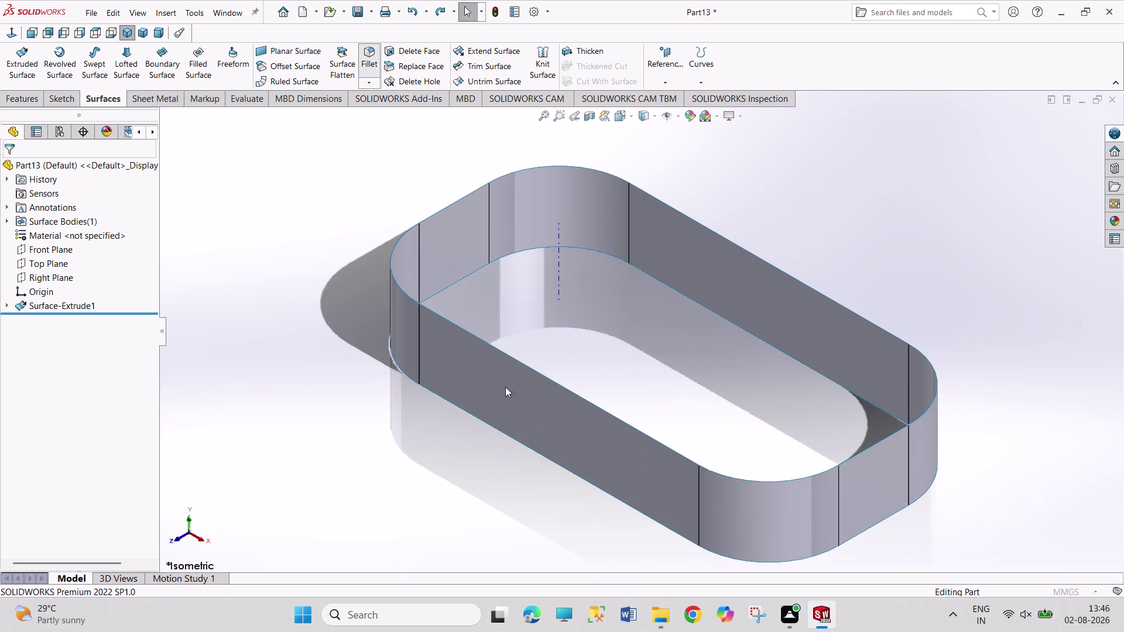
Try filleting the band's lower edges twice, cancelling each attempt.
click(513, 439)
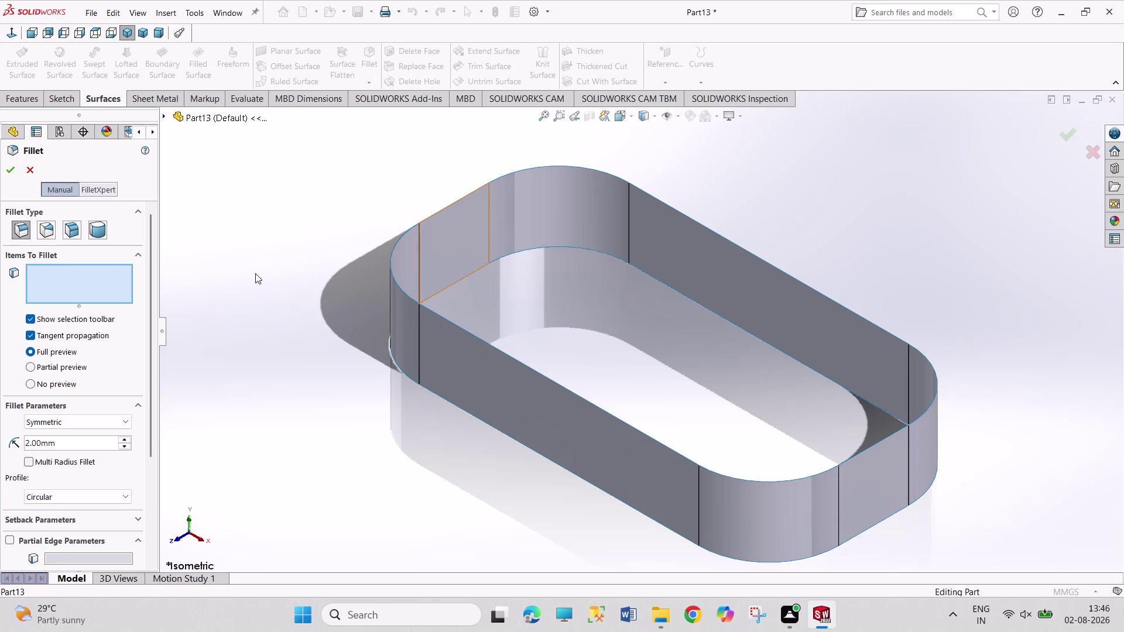
click(24, 173)
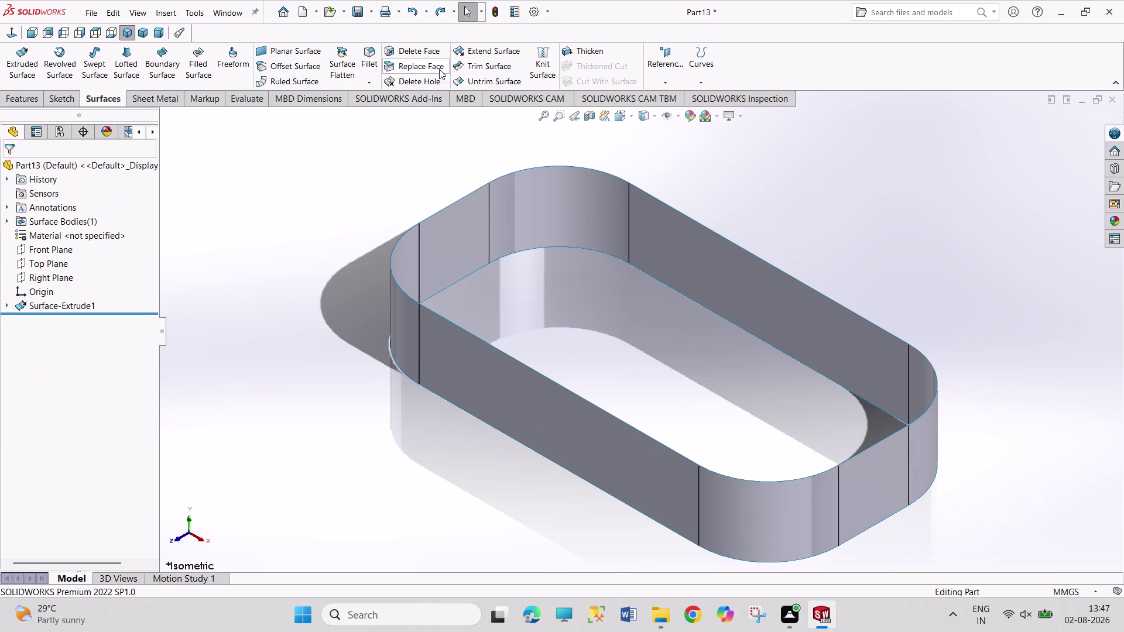
click(371, 64)
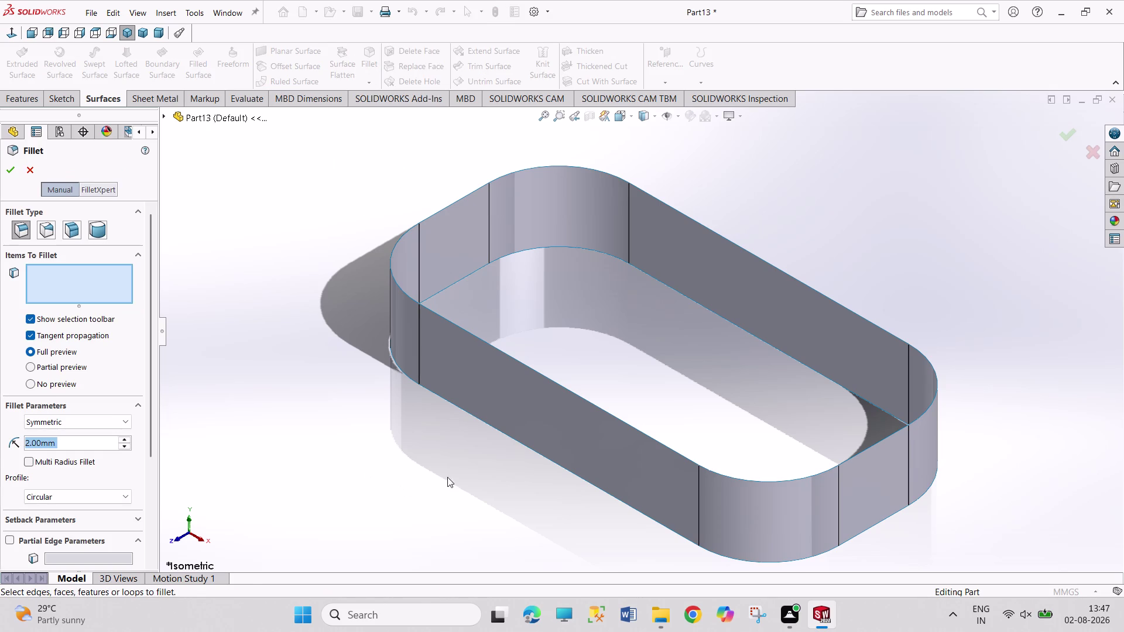
click(533, 450)
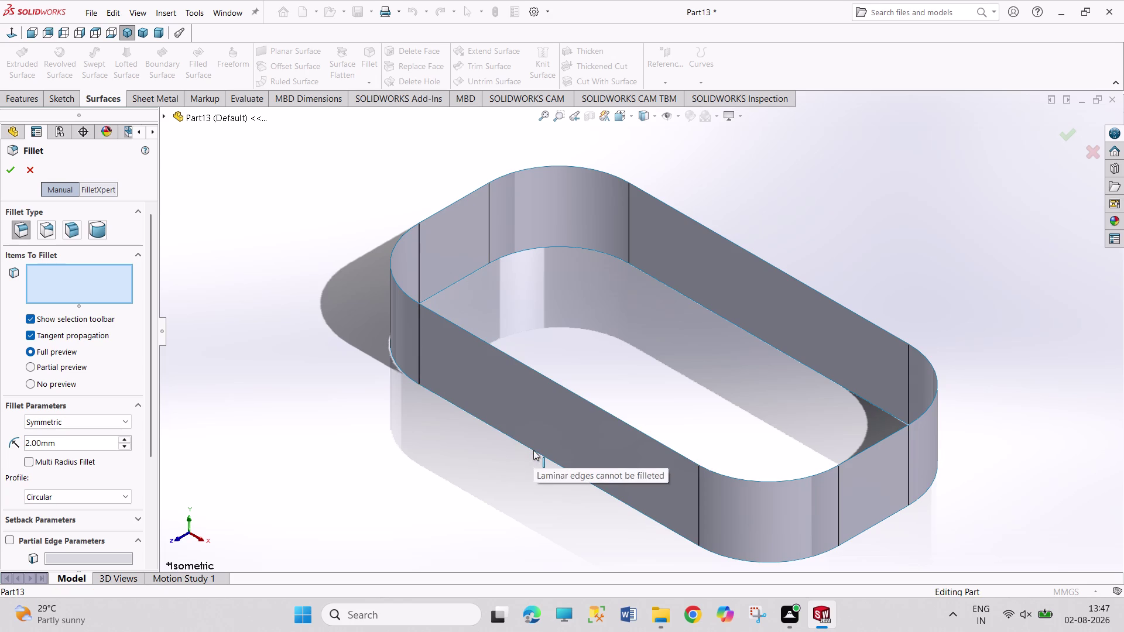
click(29, 172)
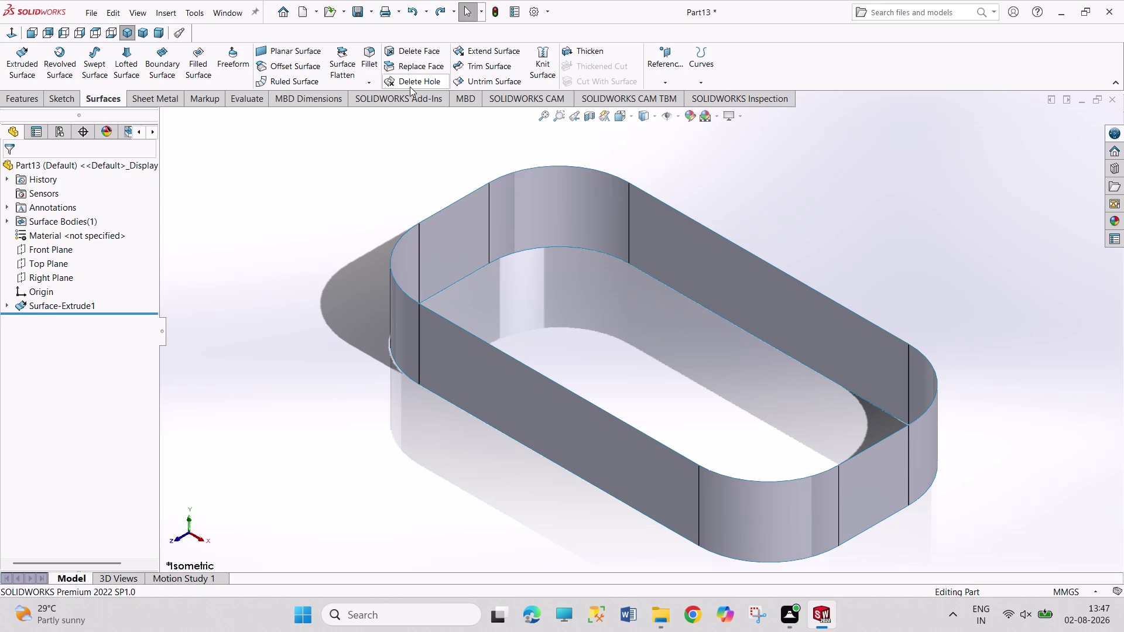
Retry filleting the top rim edge from Surfaces and Features, cancelling each time.
click(367, 63)
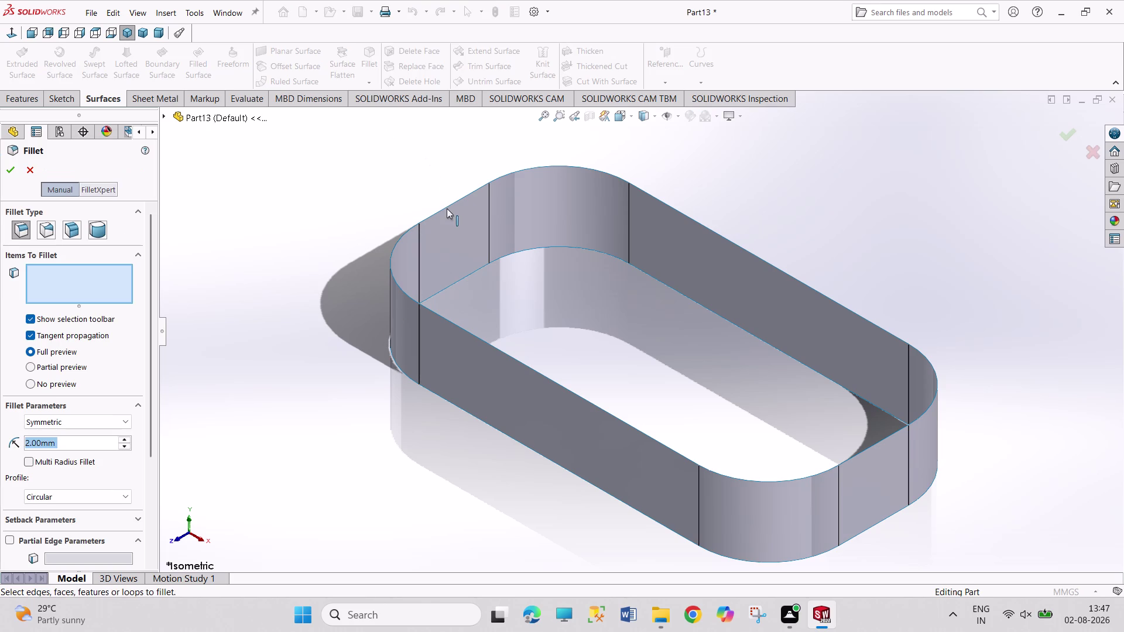
click(446, 209)
click(441, 208)
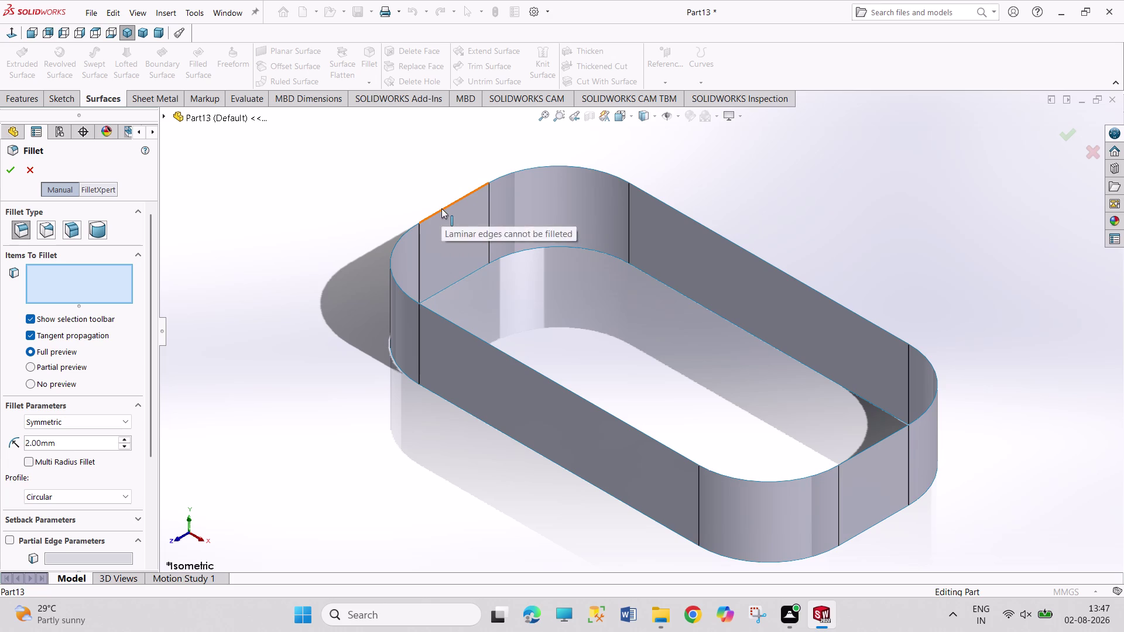
click(31, 172)
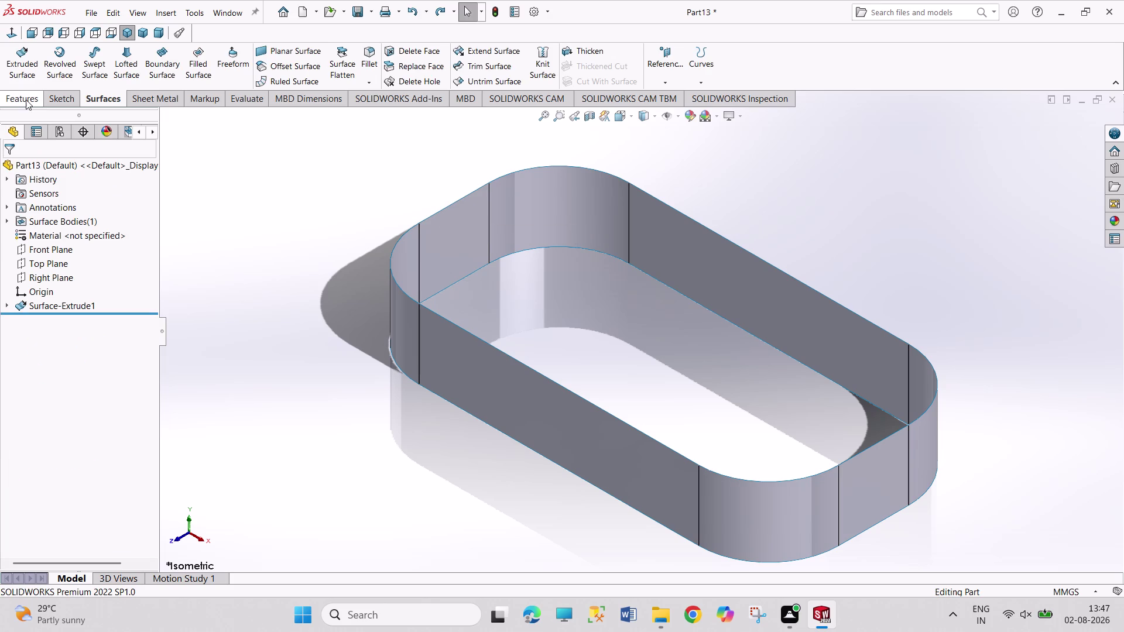
click(25, 100)
click(390, 59)
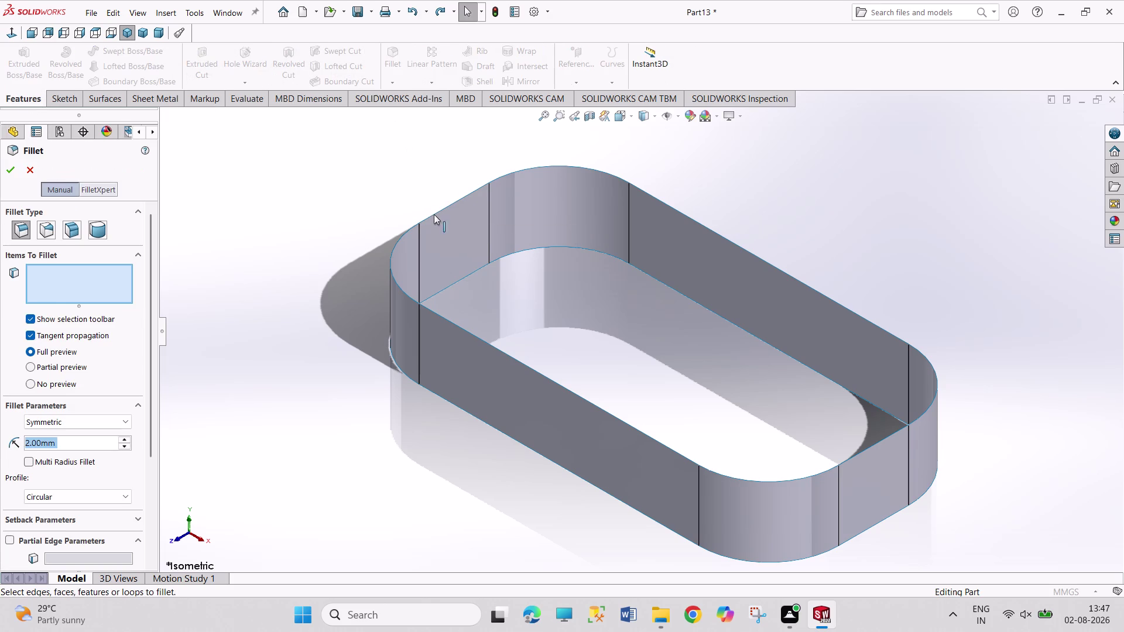
click(435, 212)
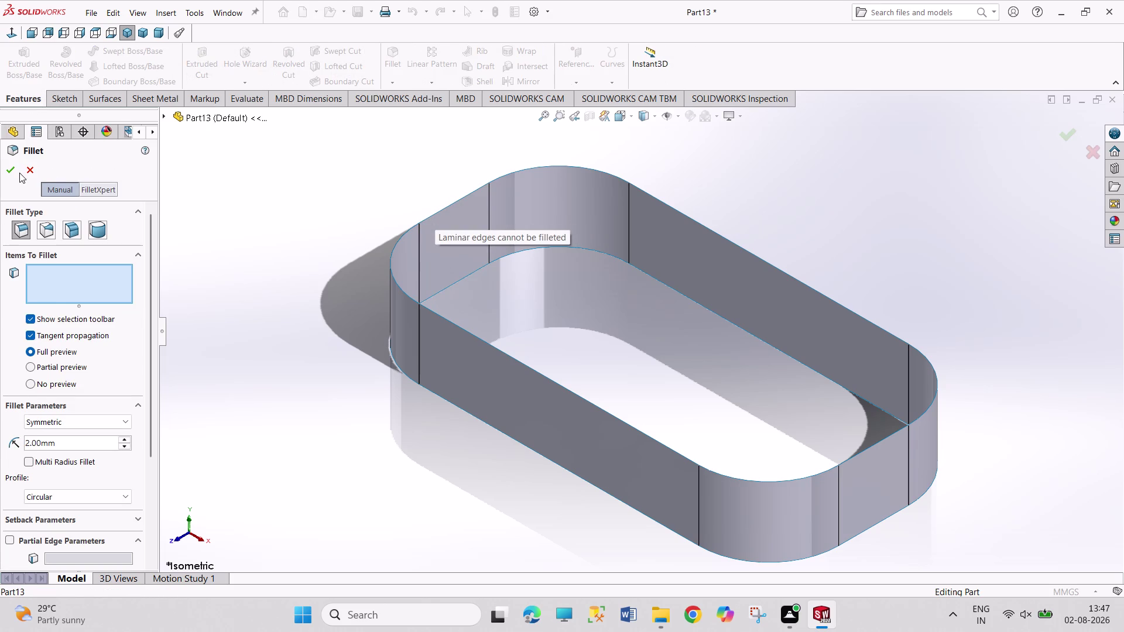
click(19, 173)
click(27, 171)
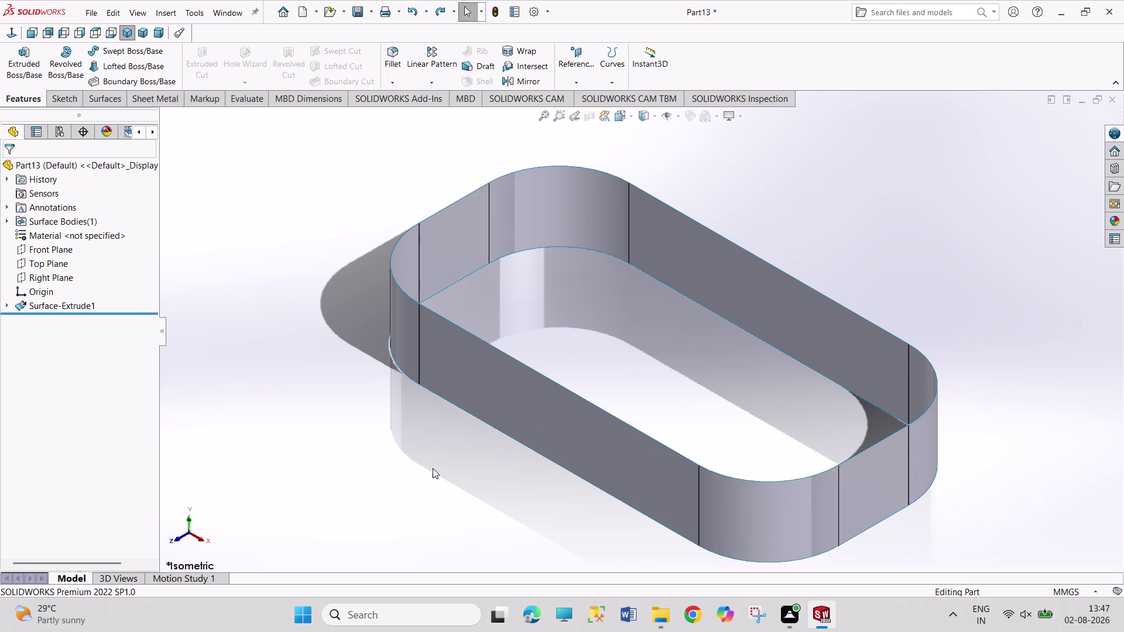
middle_drag(433, 468, 446, 417)
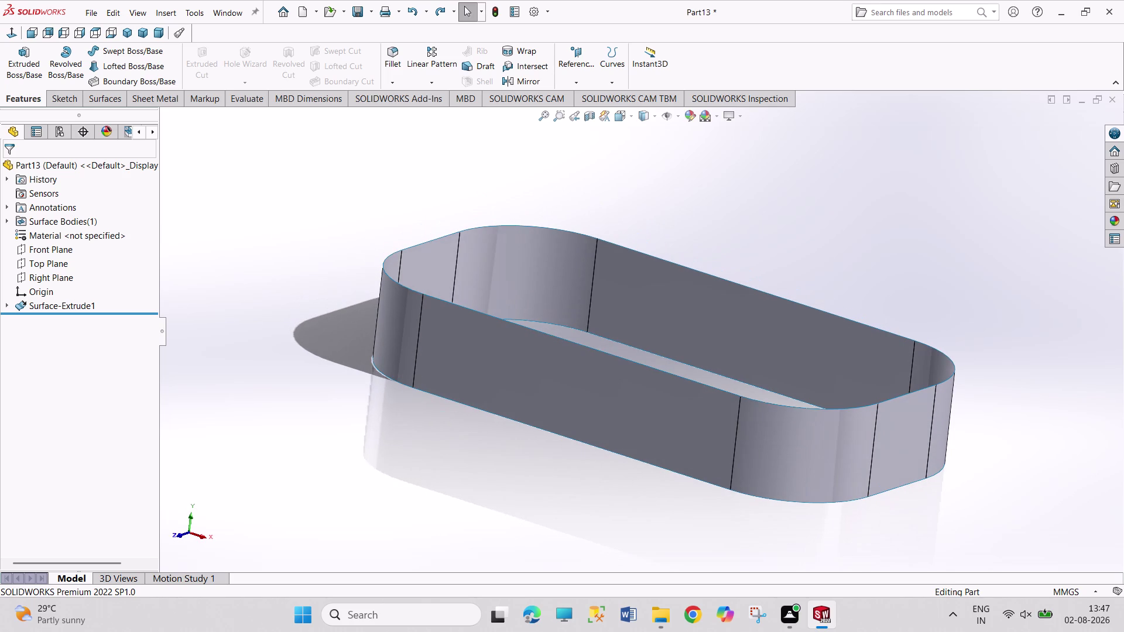
Select the band's front and rounded-end bottom edges.
click(63, 105)
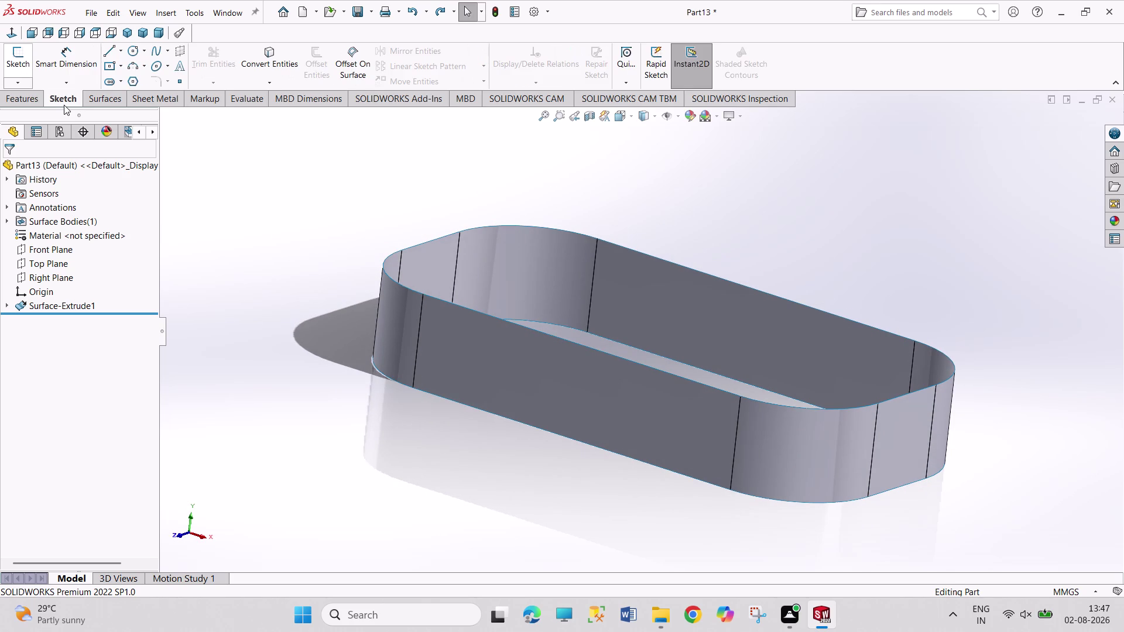
click(481, 502)
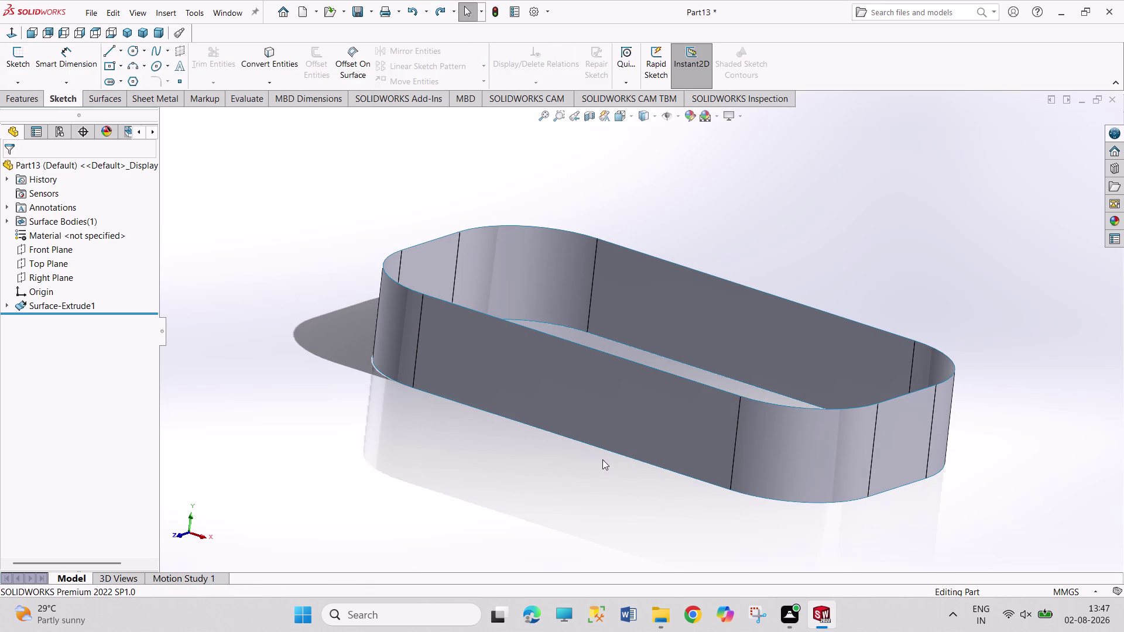
click(604, 450)
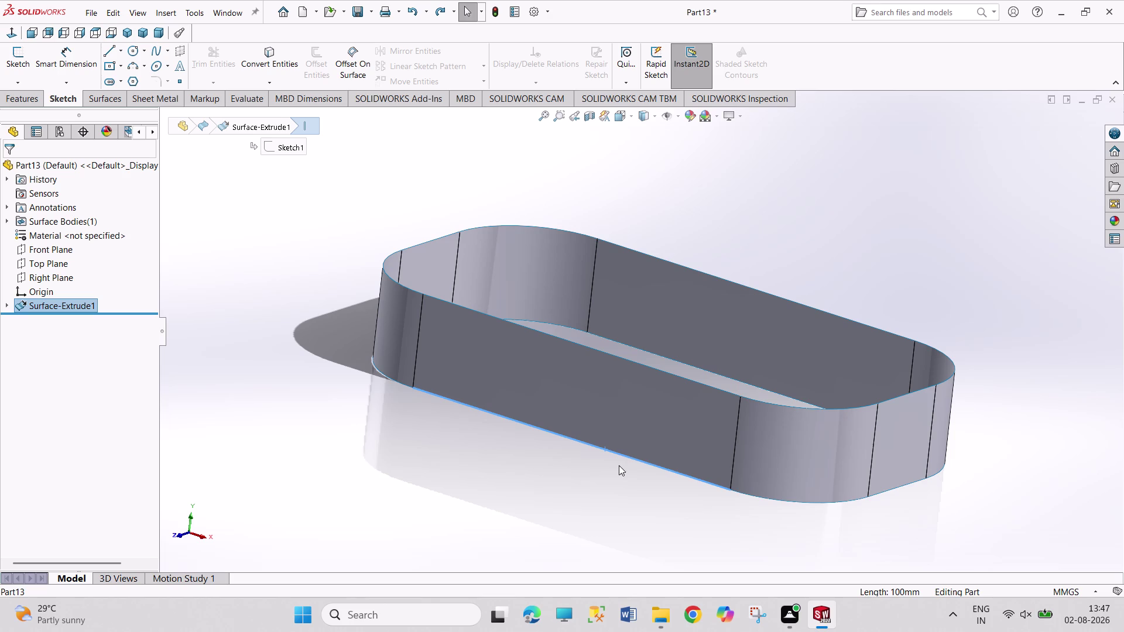
click(834, 502)
click(887, 491)
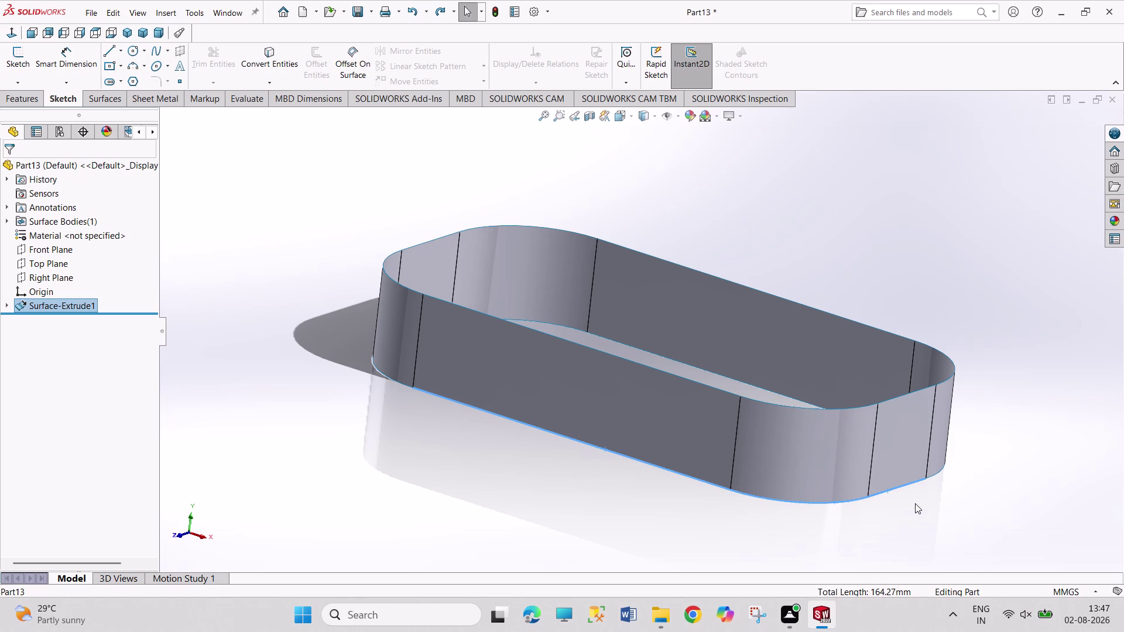
click(940, 470)
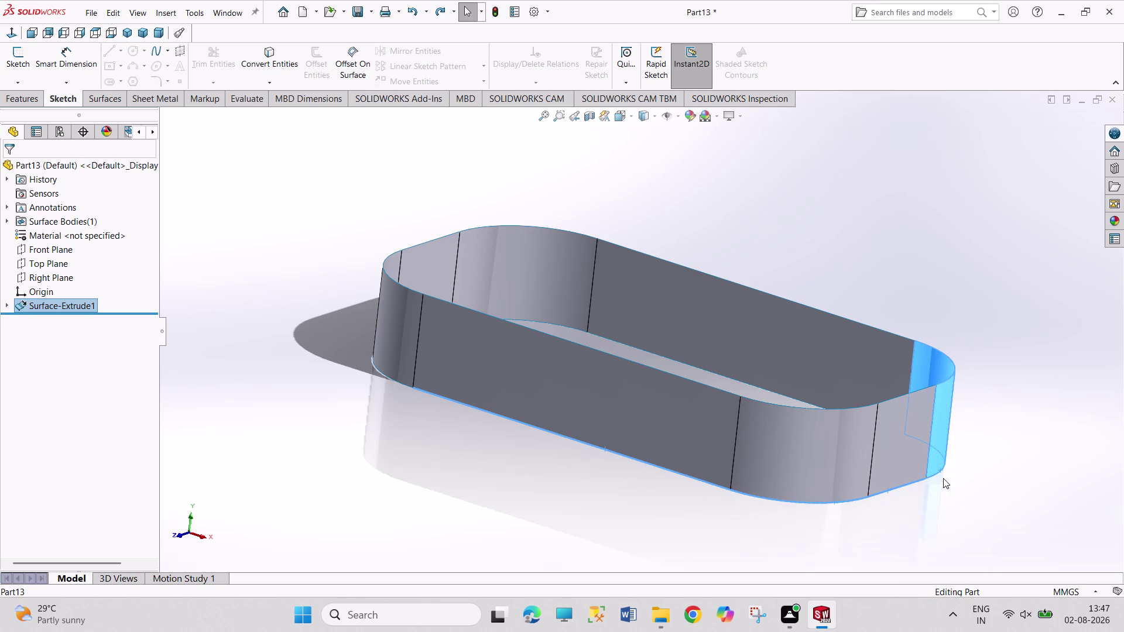
click(980, 493)
click(940, 472)
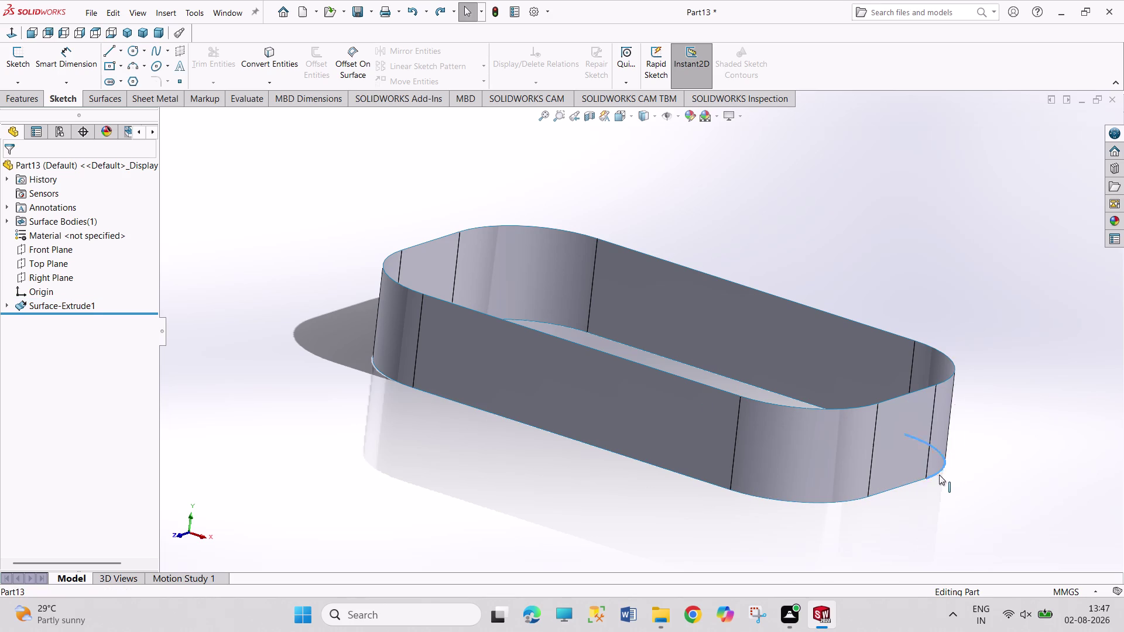
click(901, 488)
click(825, 504)
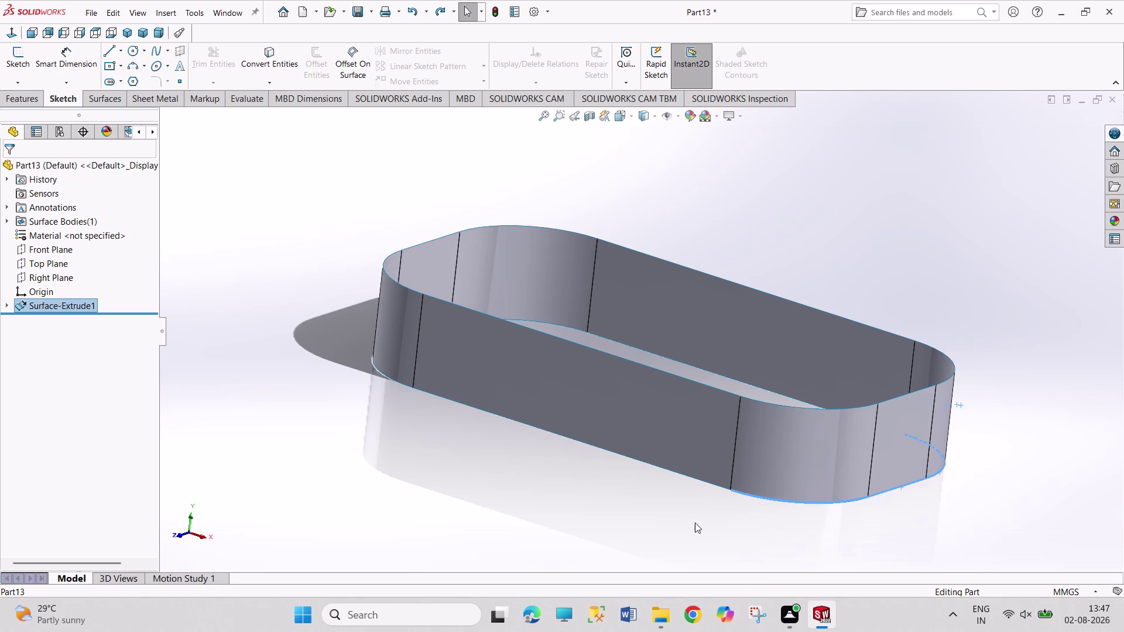
click(670, 471)
Orbit around and add the remaining bottom edges to complete the 407 mm loop.
middle_drag(1018, 461, 997, 466)
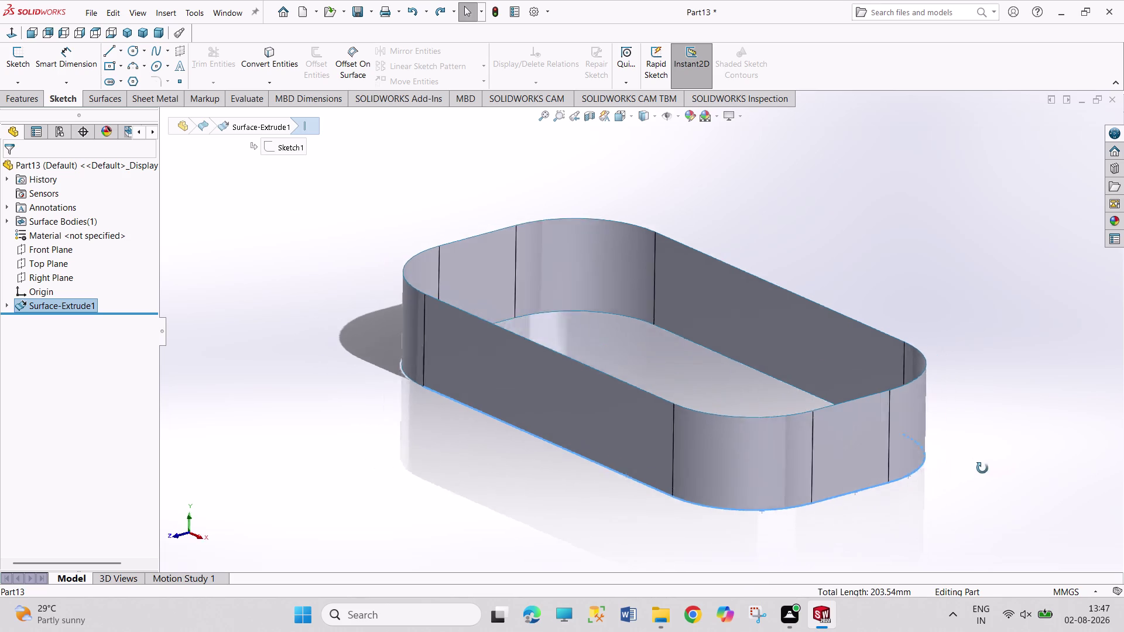
middle_drag(998, 466, 795, 492)
click(514, 427)
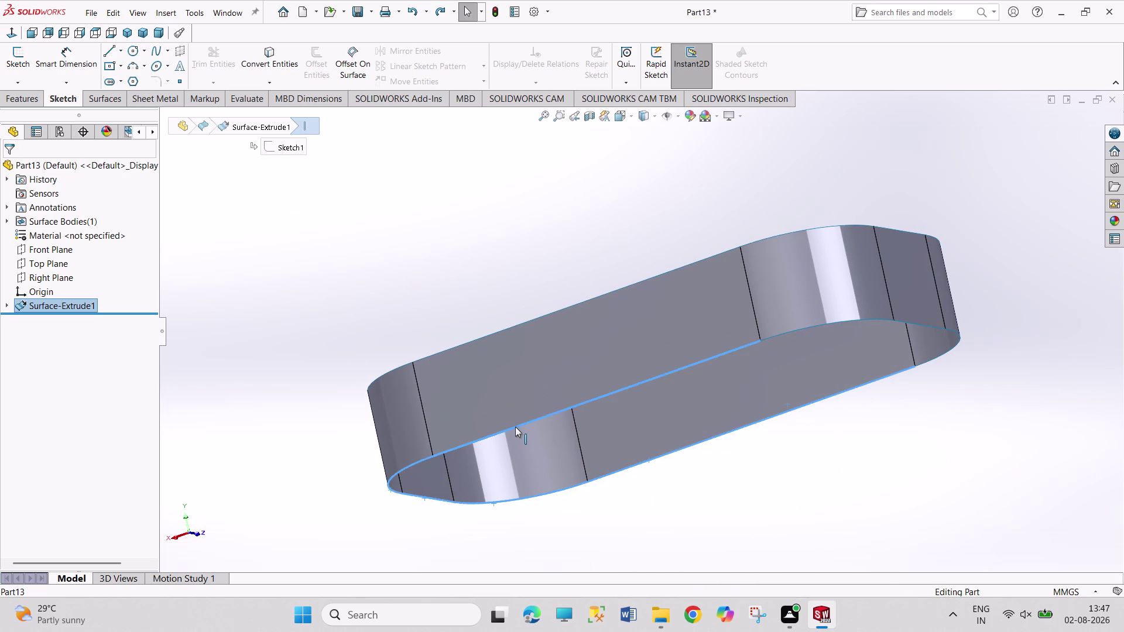
click(832, 322)
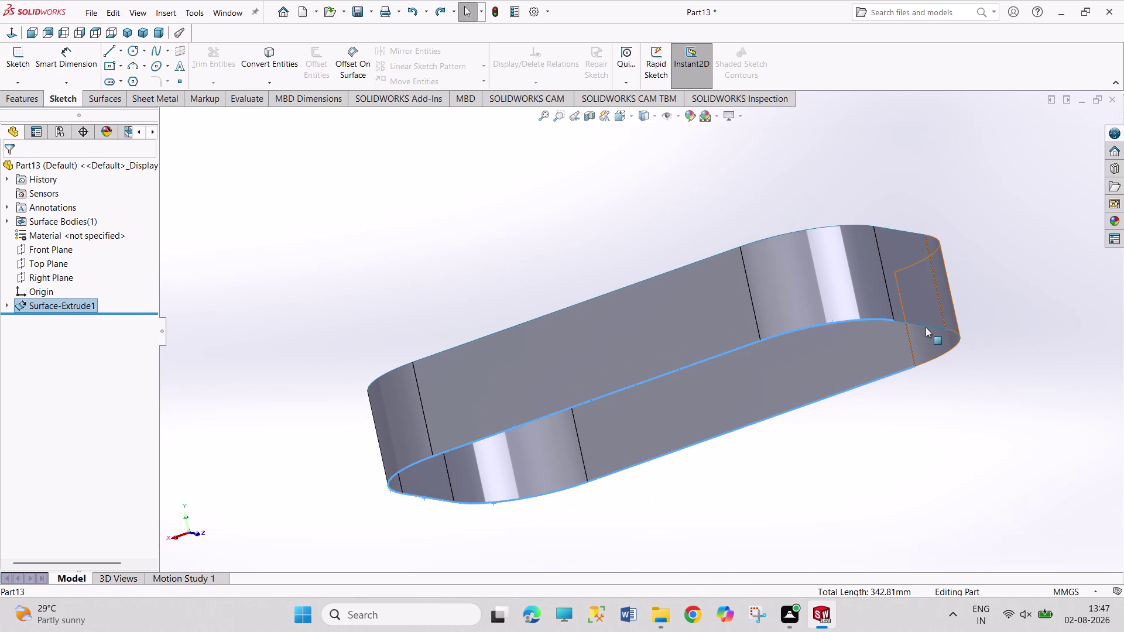
click(925, 324)
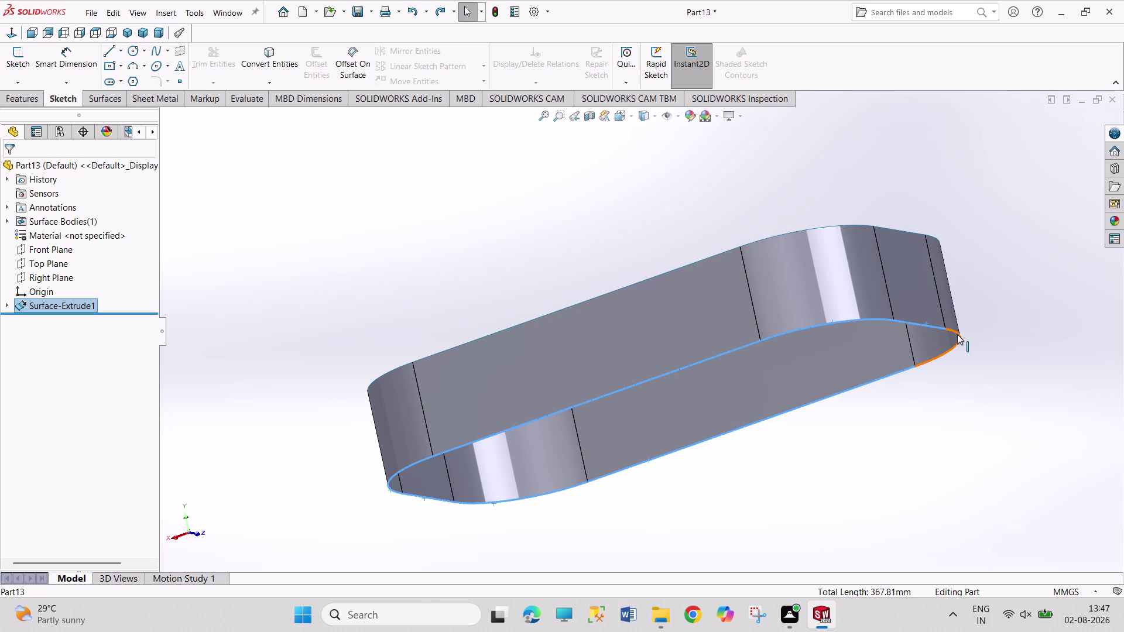
click(957, 334)
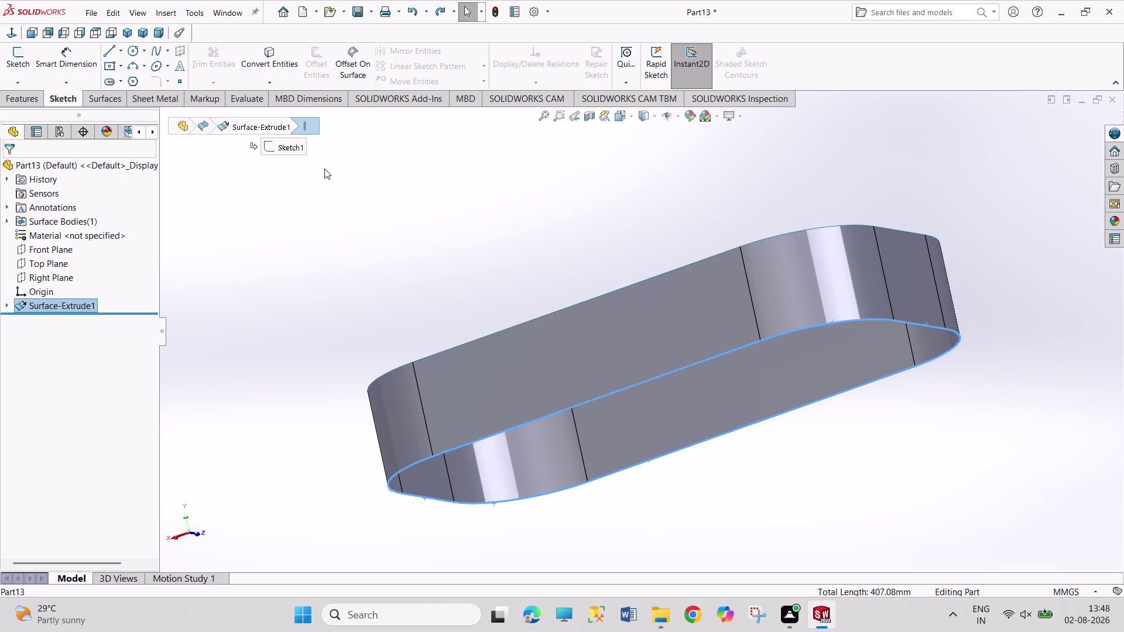
click(26, 102)
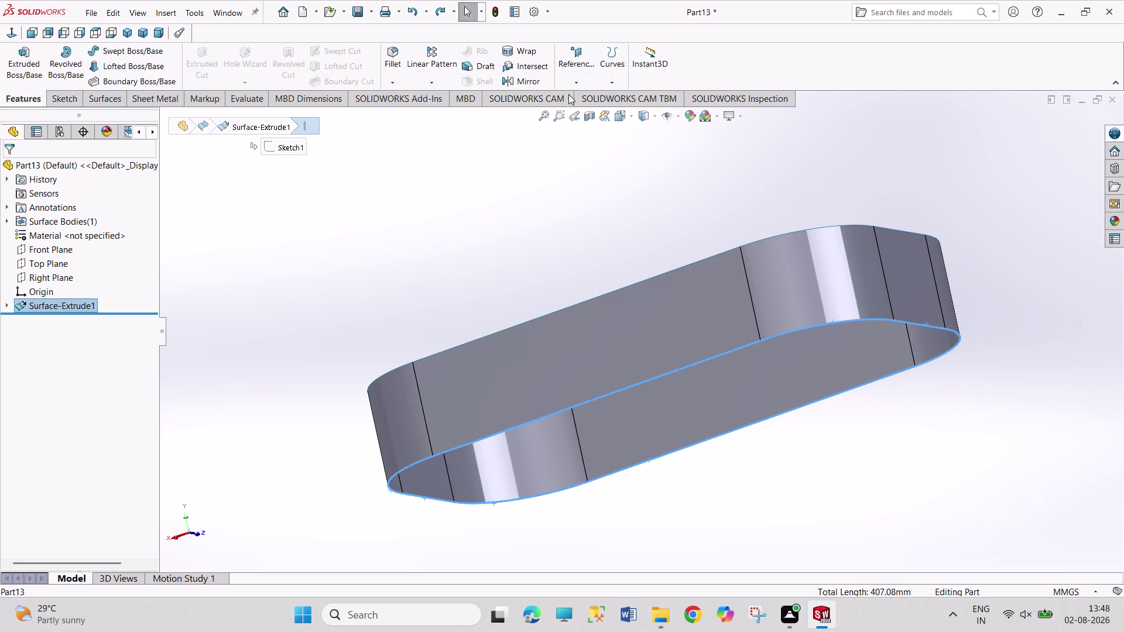
click(620, 65)
Create CompCurve2 from the eight selected bottom edges.
click(641, 124)
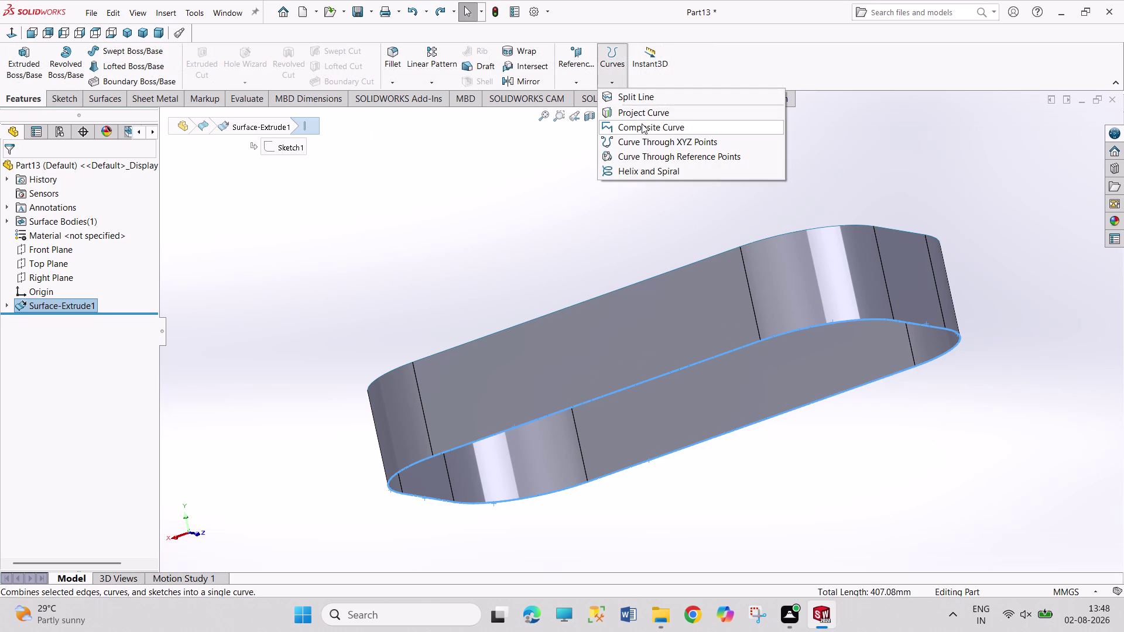
click(16, 170)
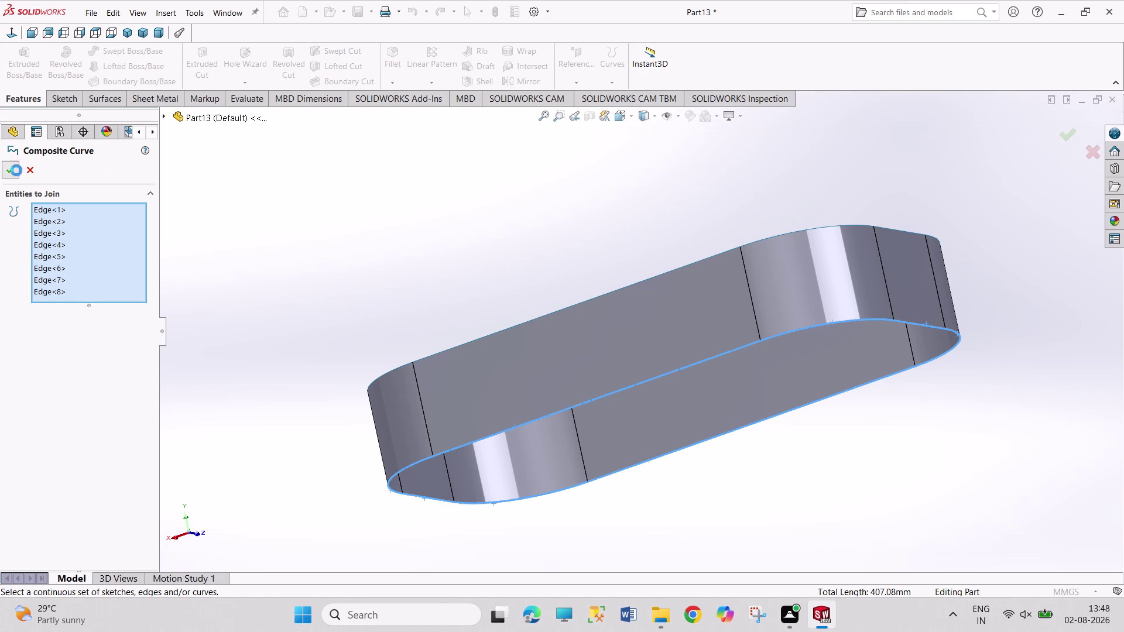
click(312, 206)
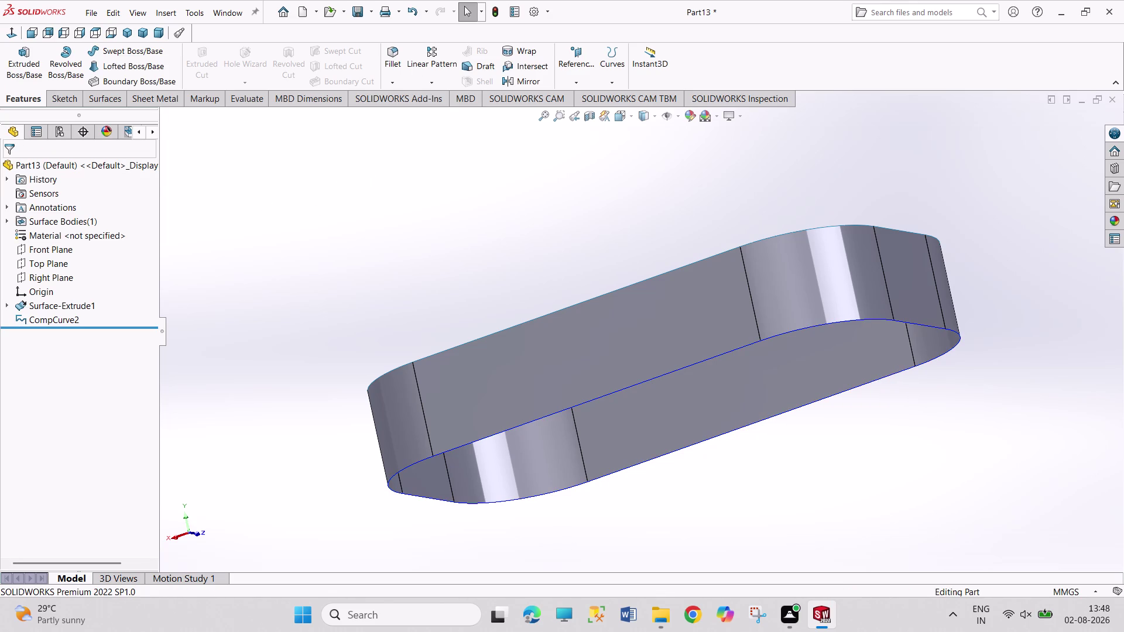
Start a Planar Surface from the Surfaces tab and cancel it.
click(71, 101)
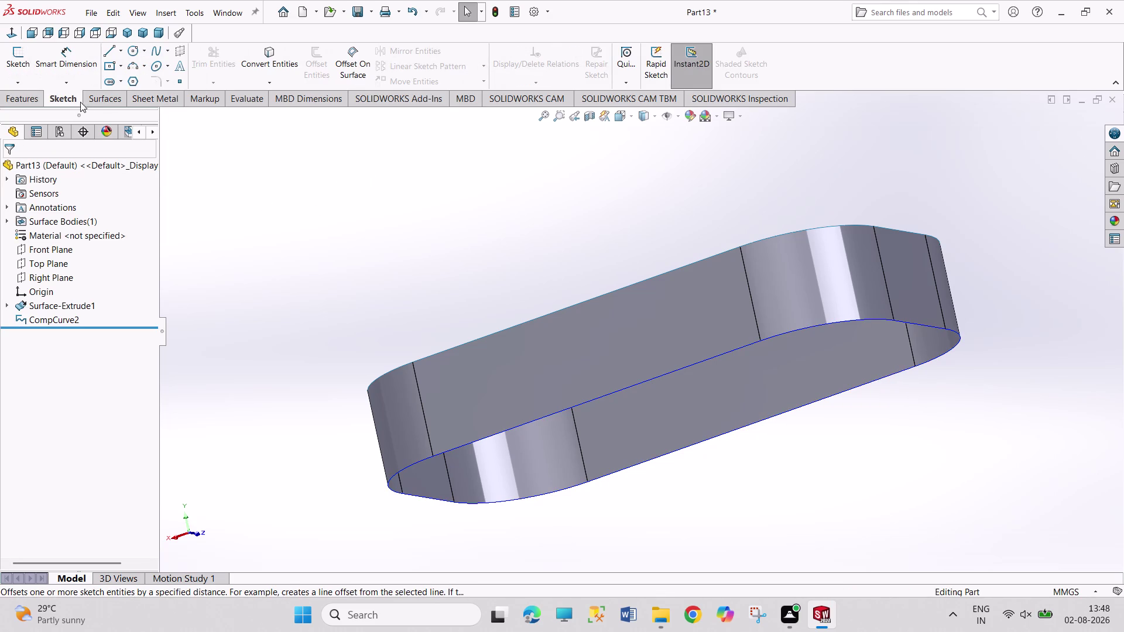
click(93, 102)
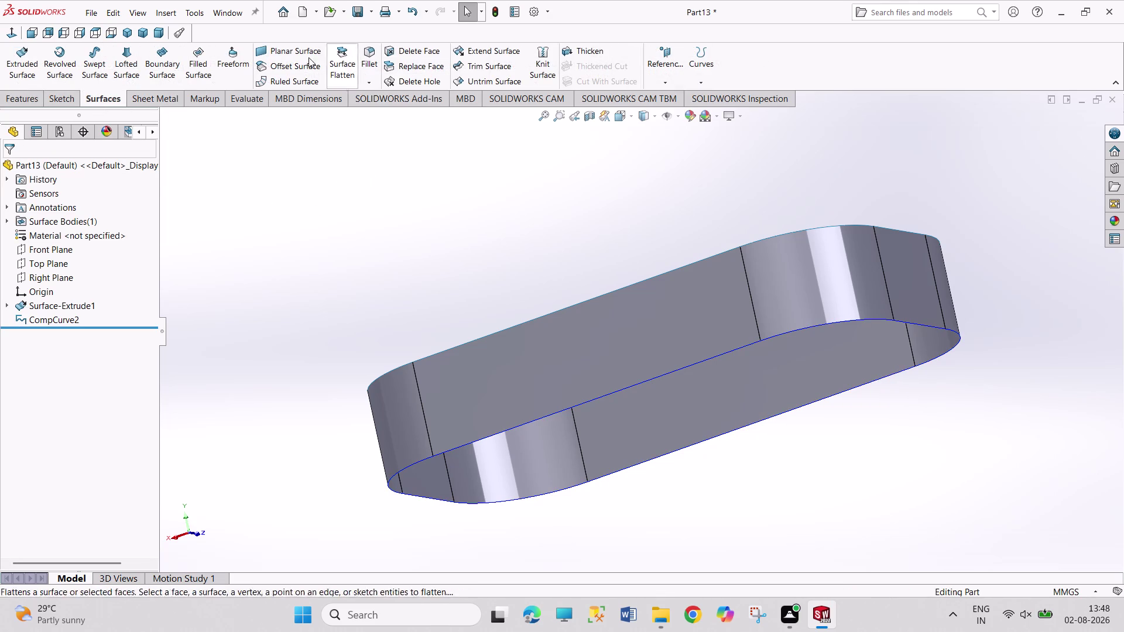
click(283, 54)
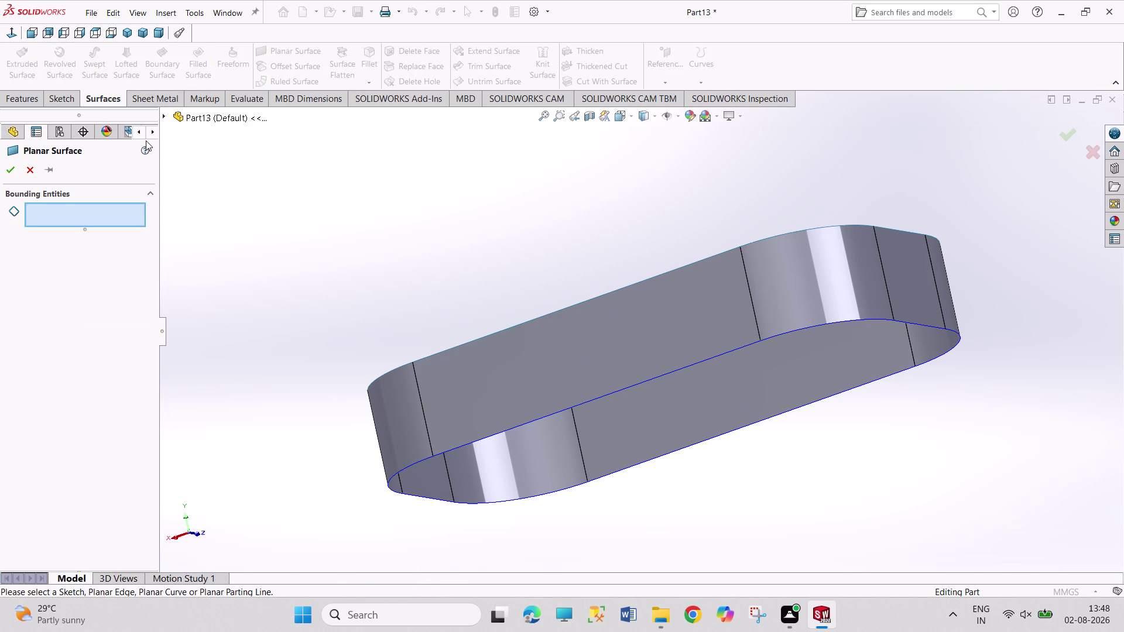
click(33, 170)
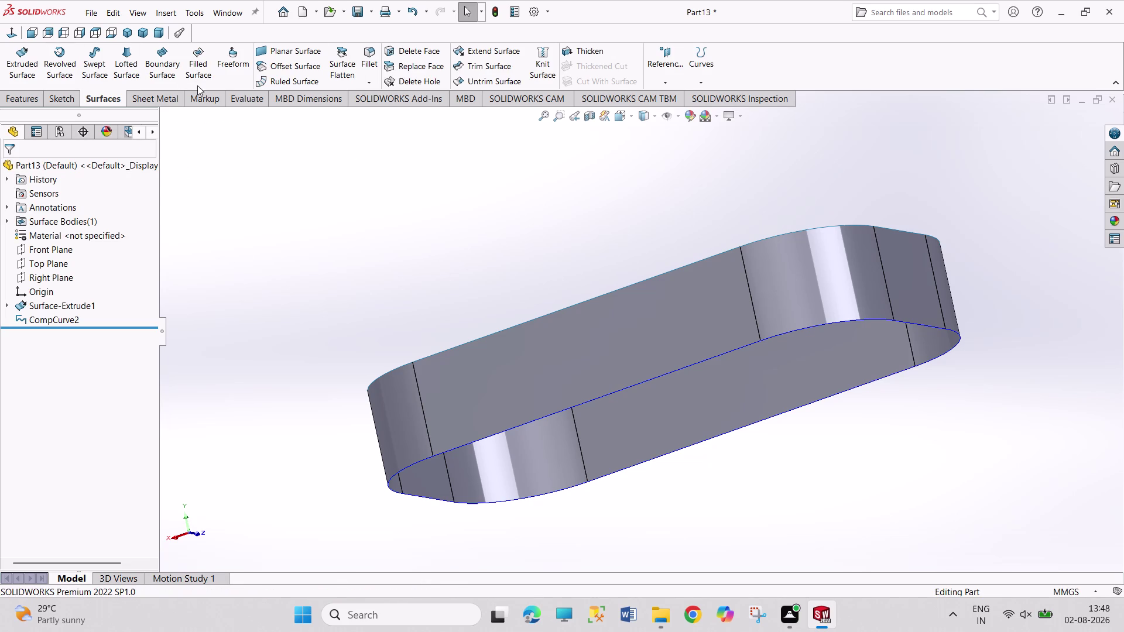
Create Surface-Fill4 using CompCurve2 as the patch boundary.
click(198, 80)
click(165, 120)
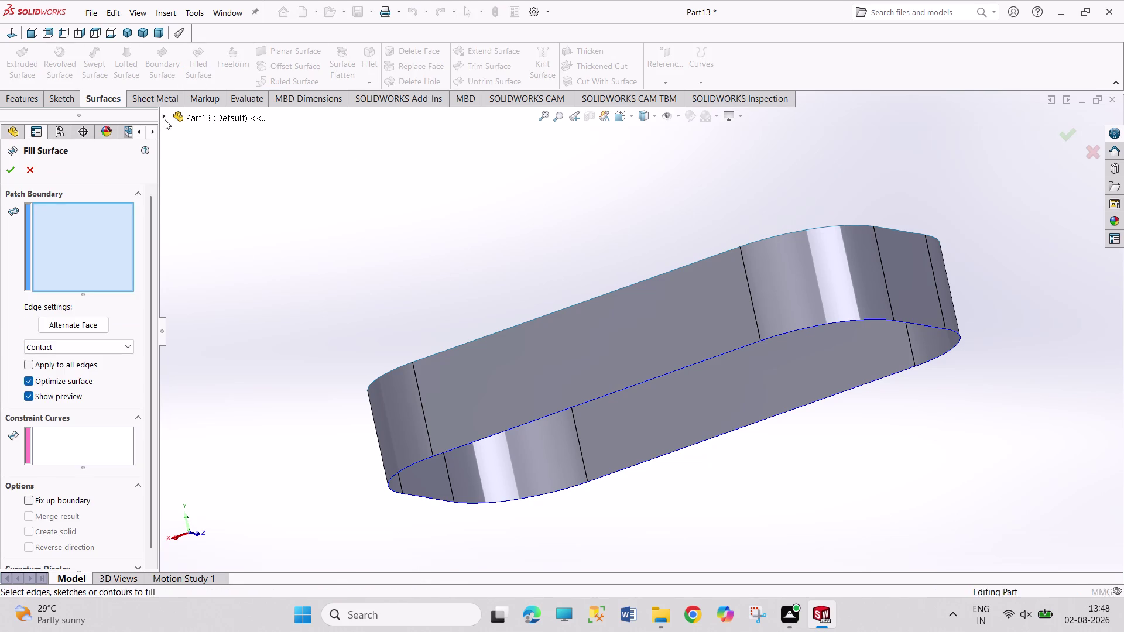
click(224, 274)
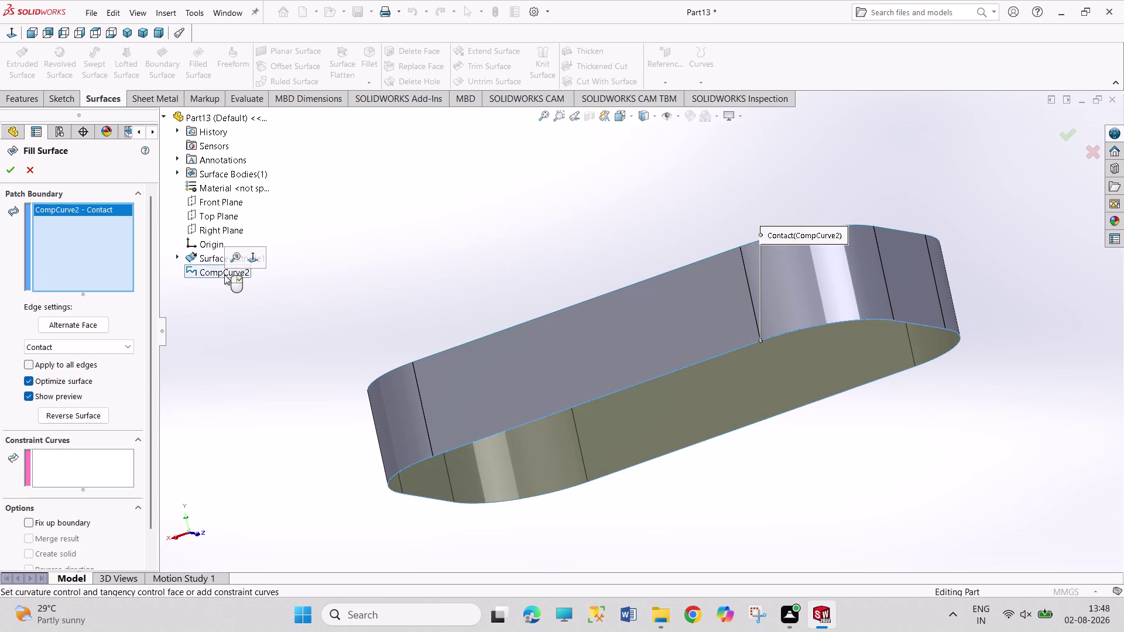
click(15, 167)
click(445, 184)
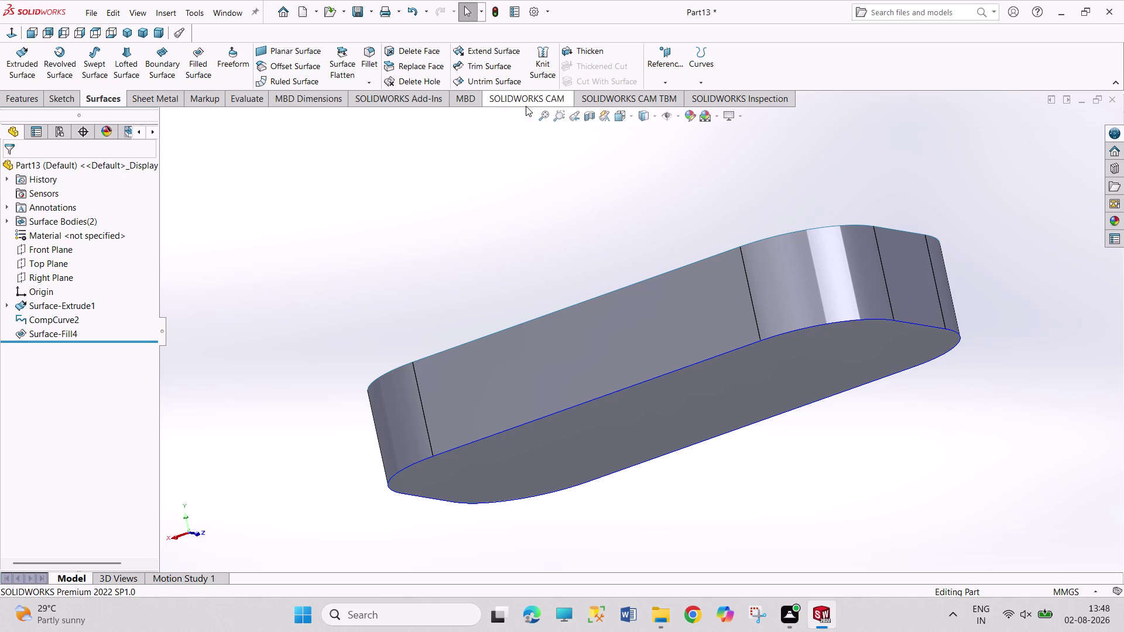
Switch to isometric view, try a fillet and cancel, then select the Front Plane.
click(127, 32)
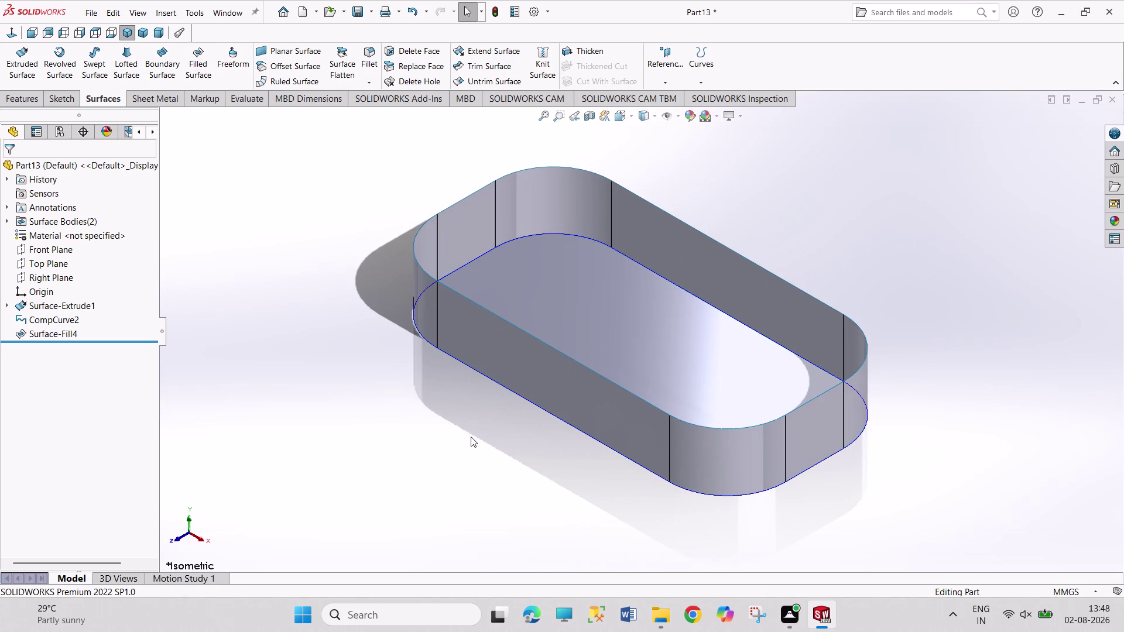
click(412, 433)
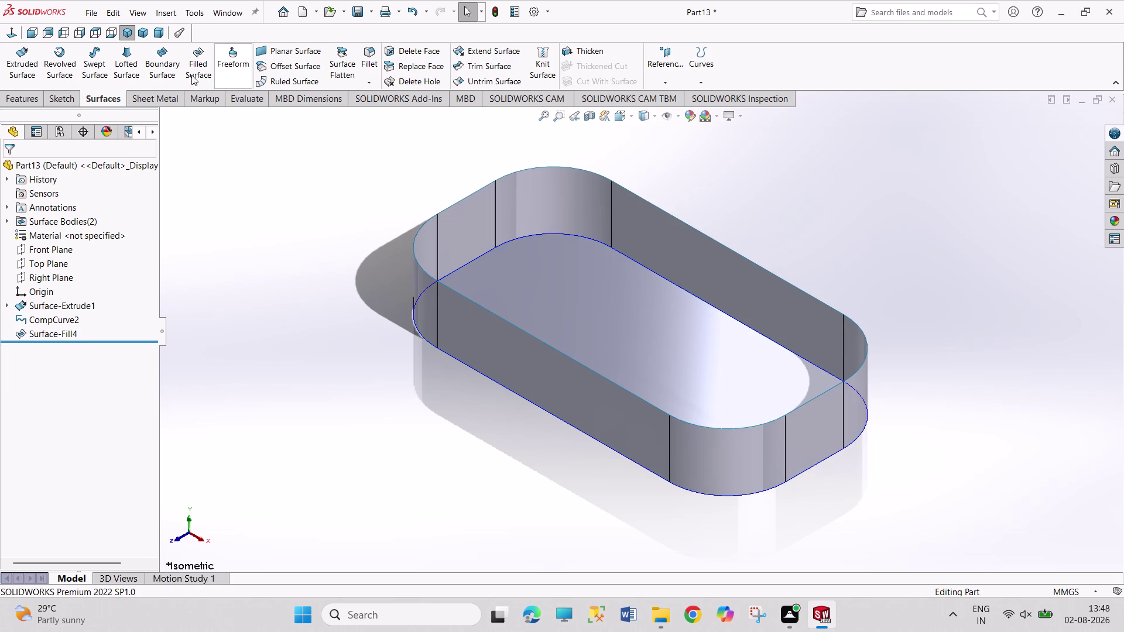
click(364, 63)
click(502, 386)
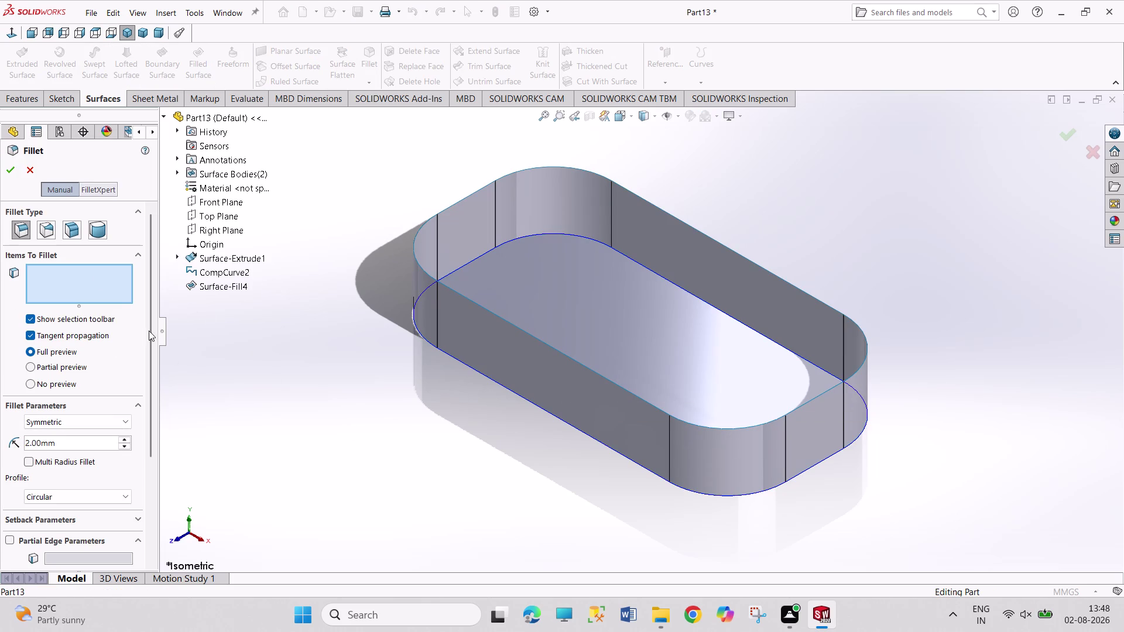
click(28, 175)
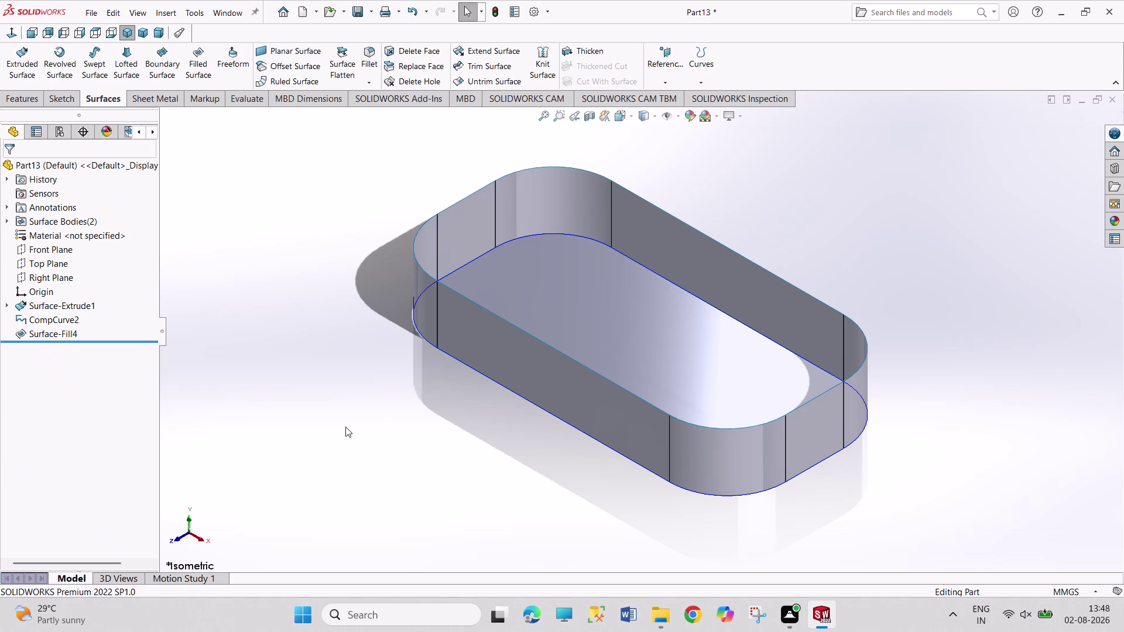
click(56, 253)
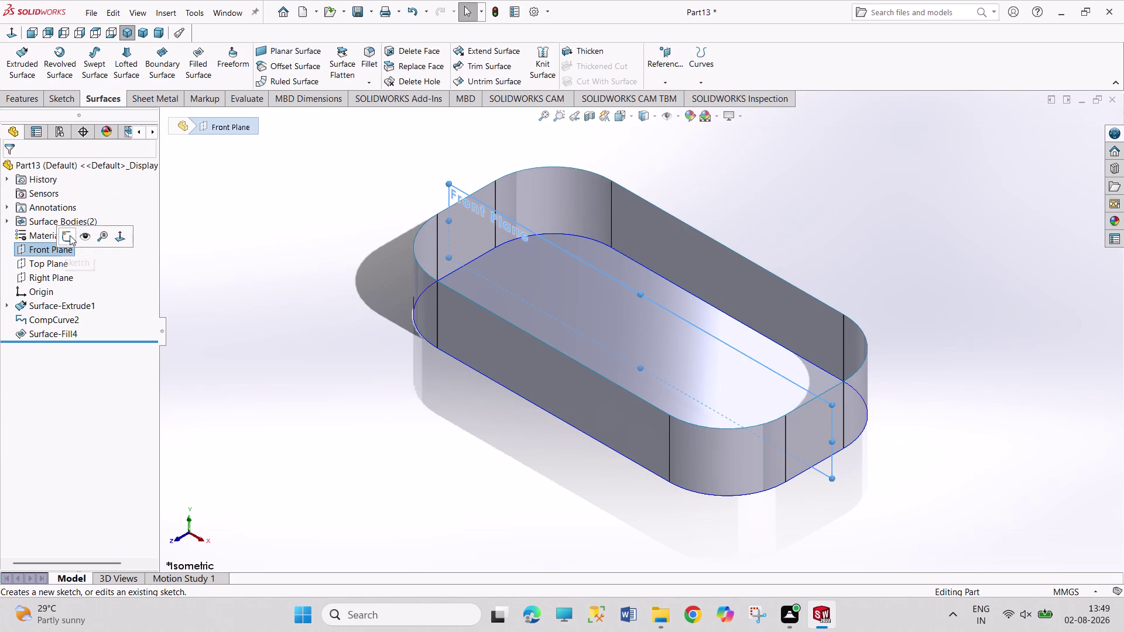
Sketch on the Front Plane and draw a three-point arc across the tray's bottom corners.
click(69, 236)
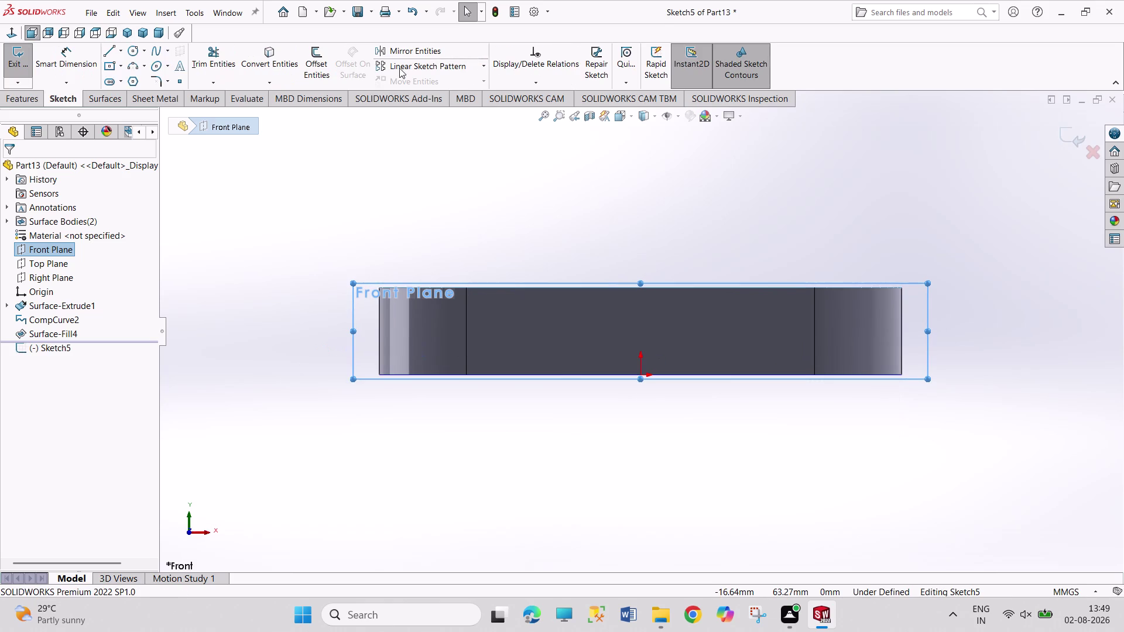
click(130, 66)
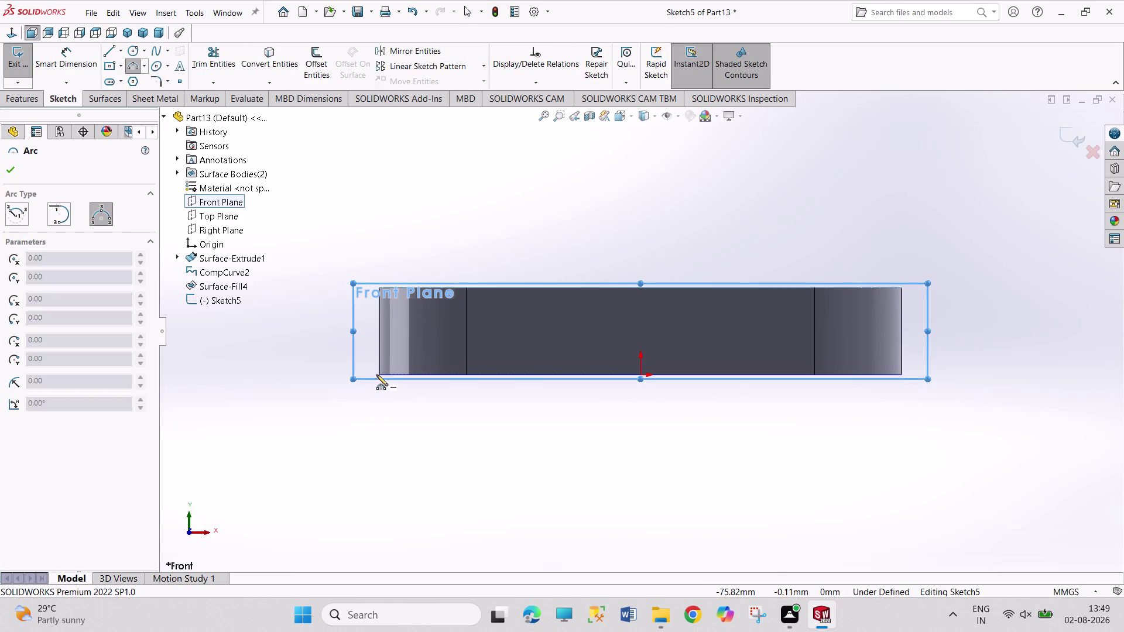
click(378, 373)
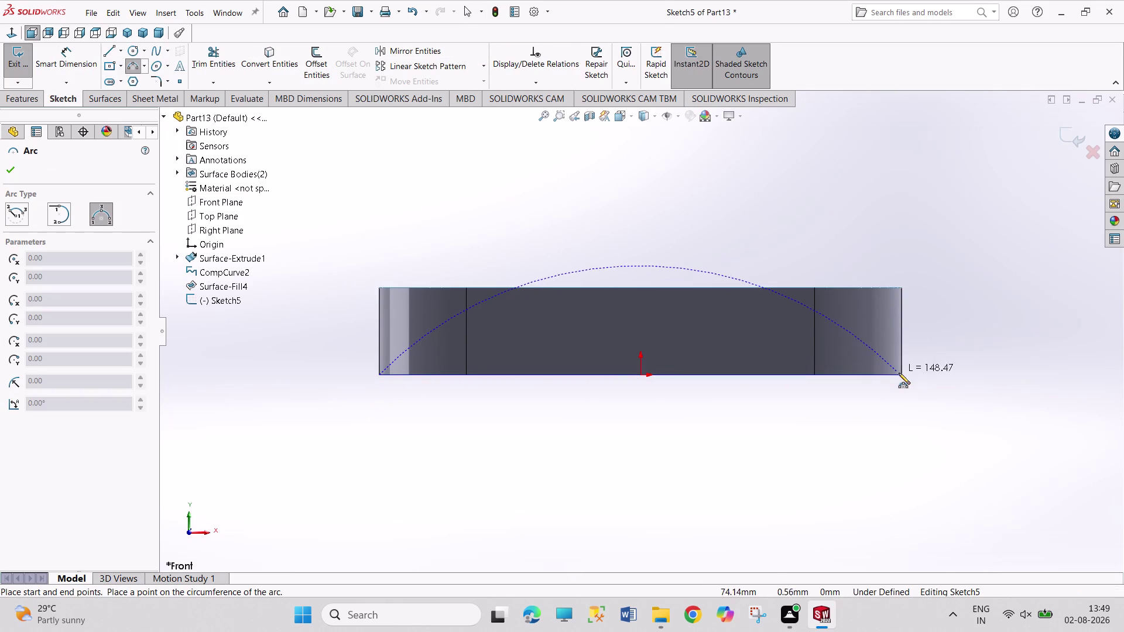
click(903, 376)
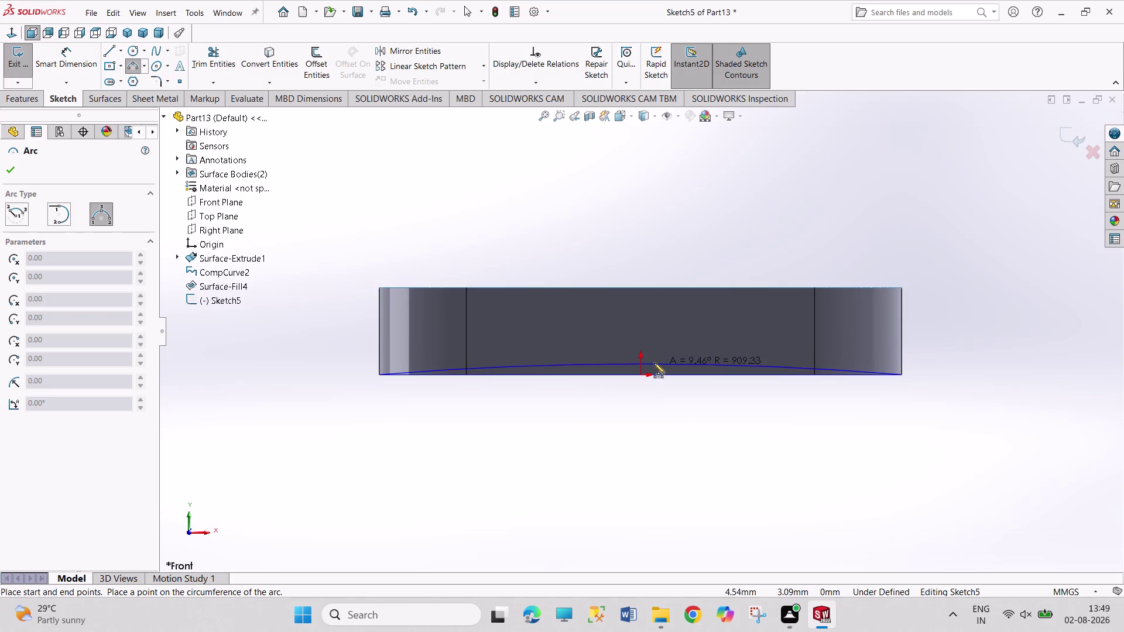
click(645, 350)
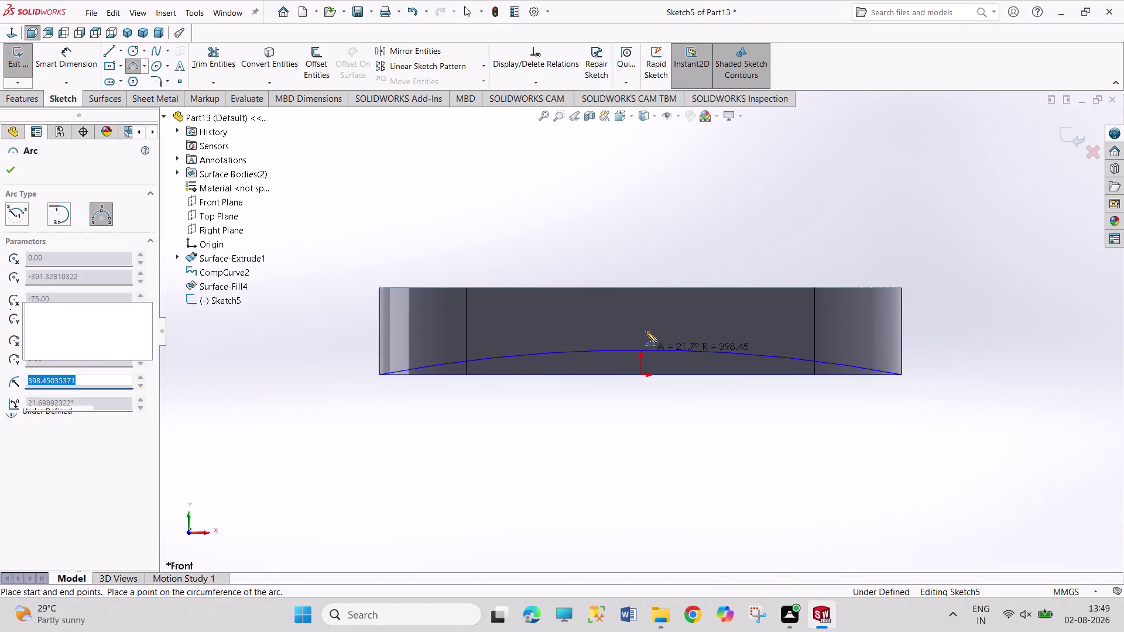
Place a 391.33 dimension on the arc, then escape out of dimensioning.
right_click(657, 254)
click(667, 260)
right_drag(660, 446, 654, 402)
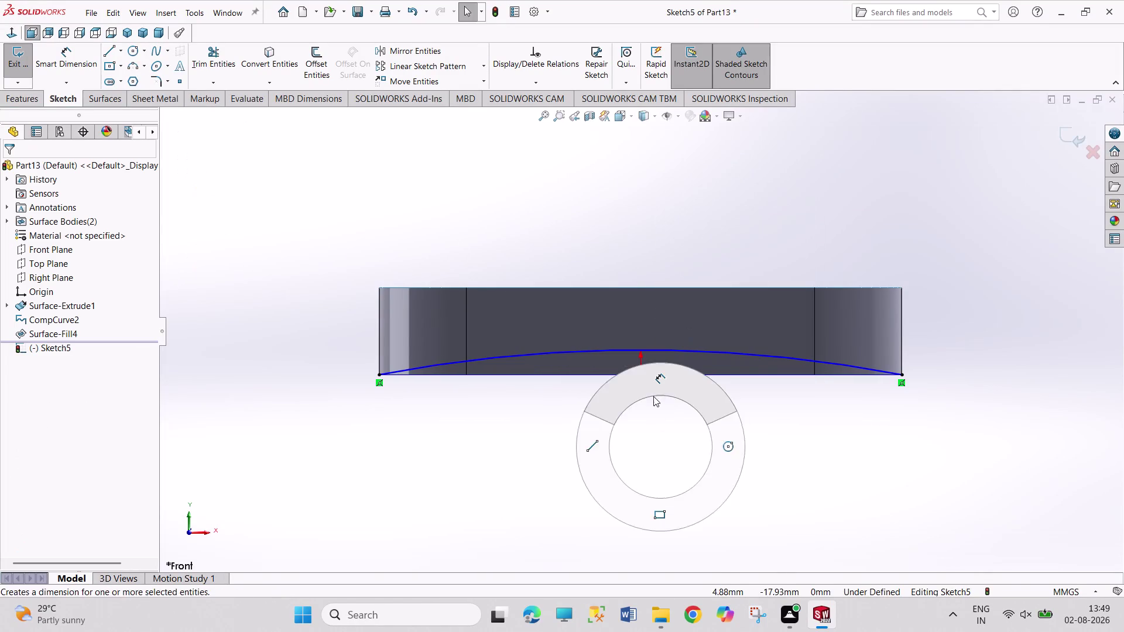
right_drag(653, 402, 653, 393)
click(644, 351)
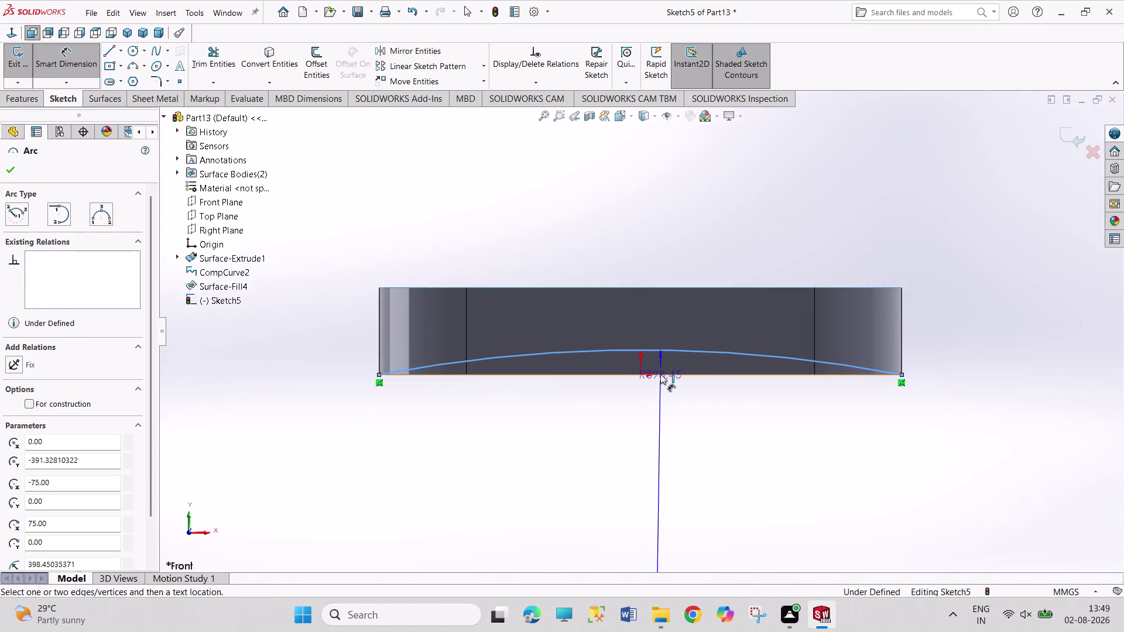
click(660, 374)
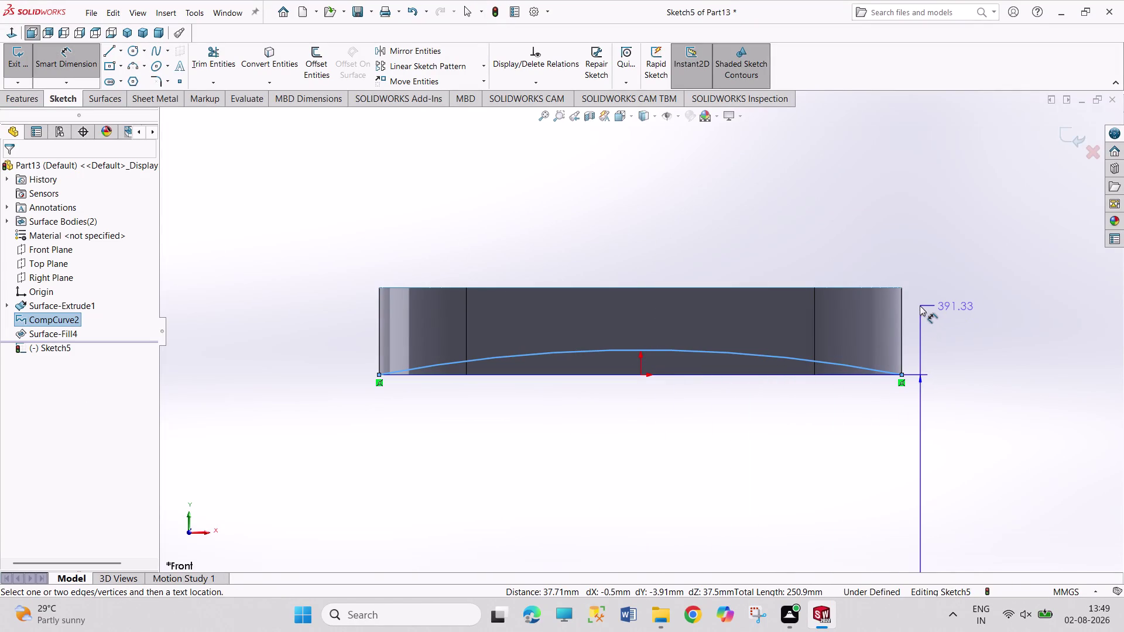
key(Escape)
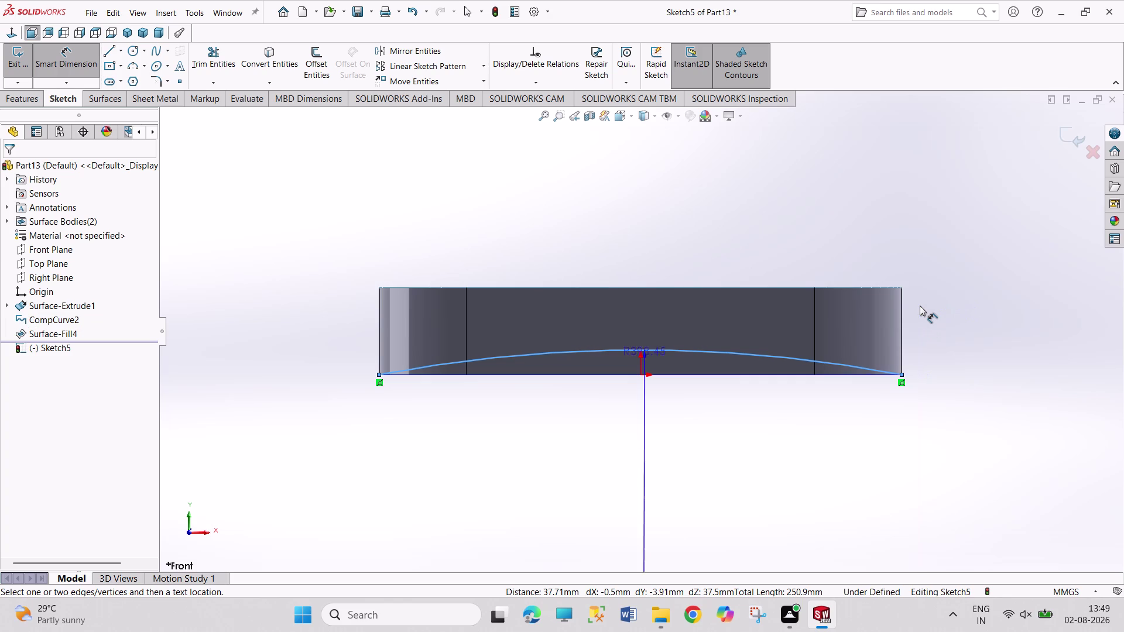
key(Escape)
key(Escape)
Draw a horizontal centerline through the arc's top.
click(124, 51)
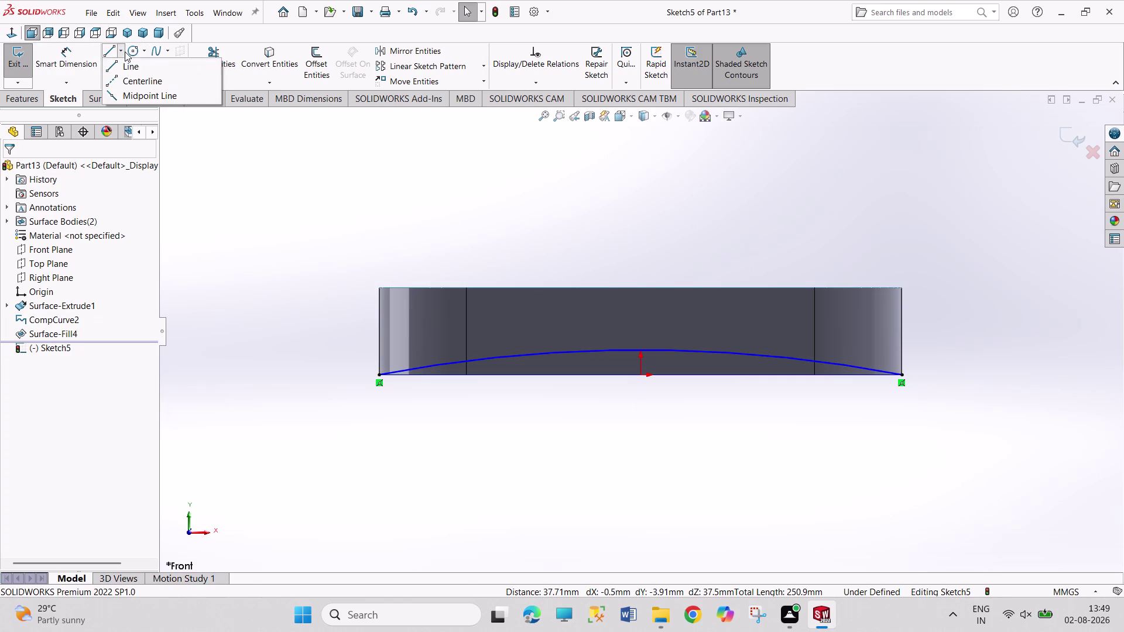
click(135, 84)
click(335, 346)
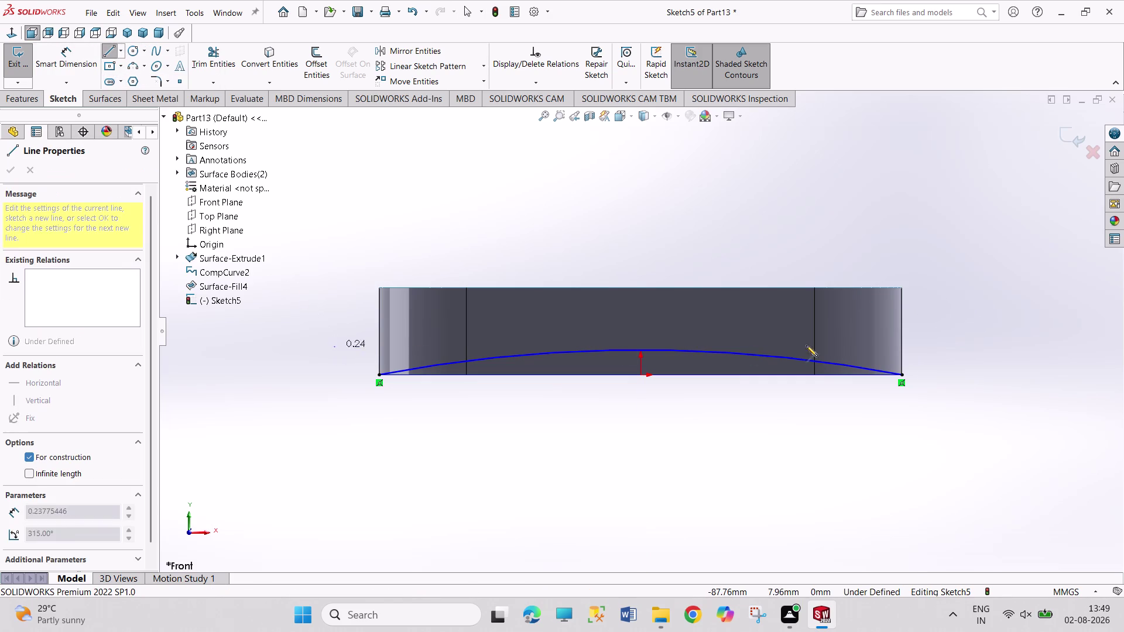
click(940, 343)
right_click(948, 301)
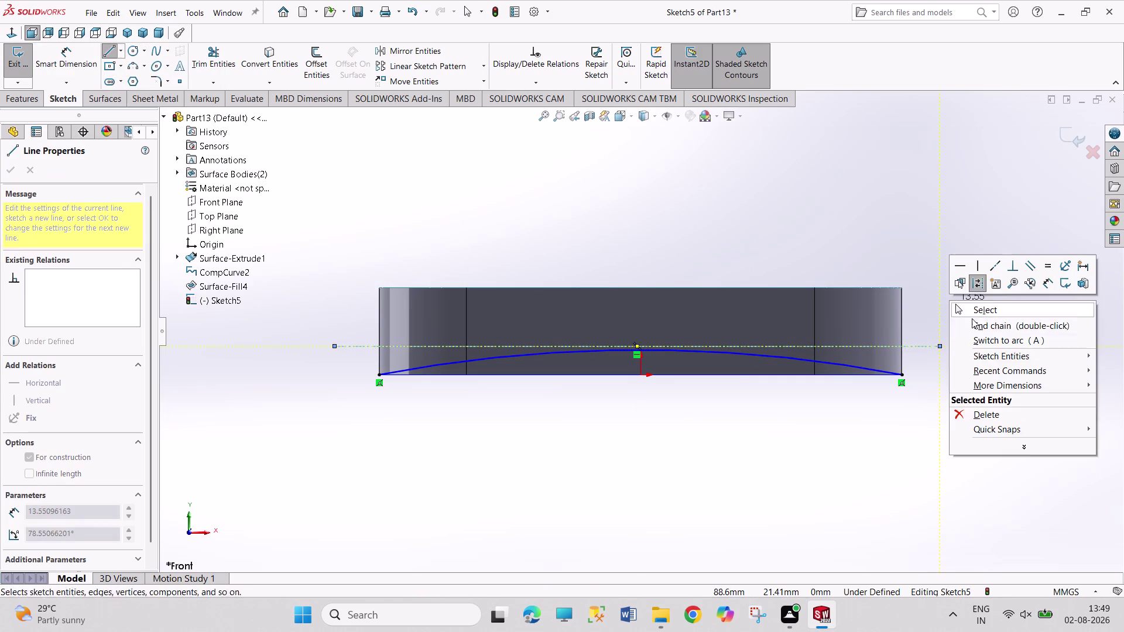
Dimension the centerline 5 mm above the tray bottom.
click(976, 311)
right_drag(984, 353, 964, 291)
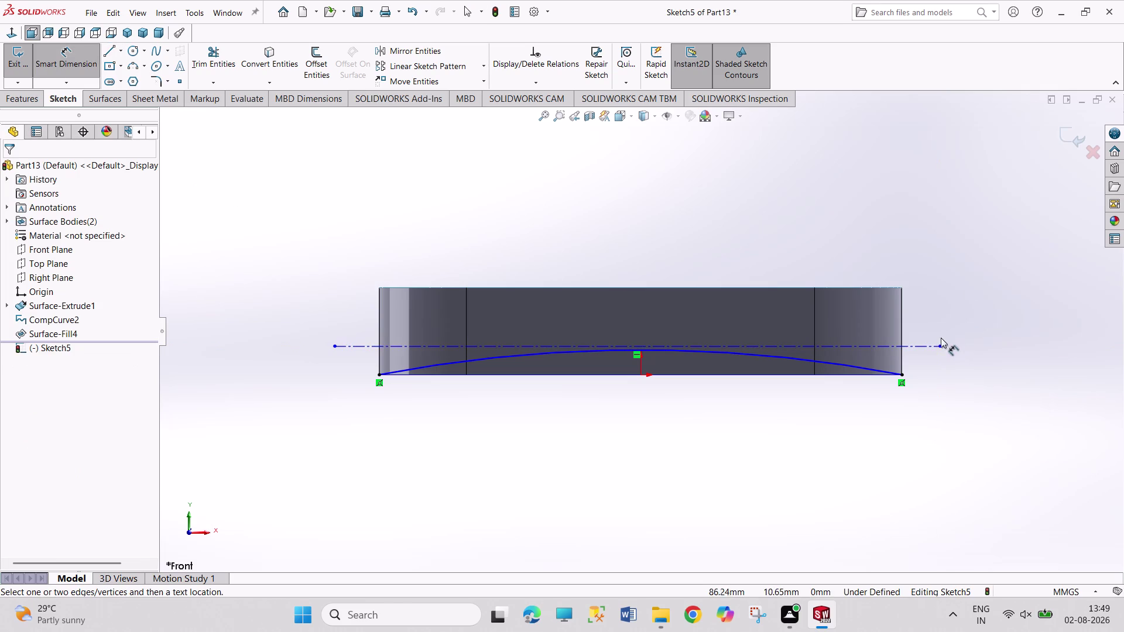
click(884, 348)
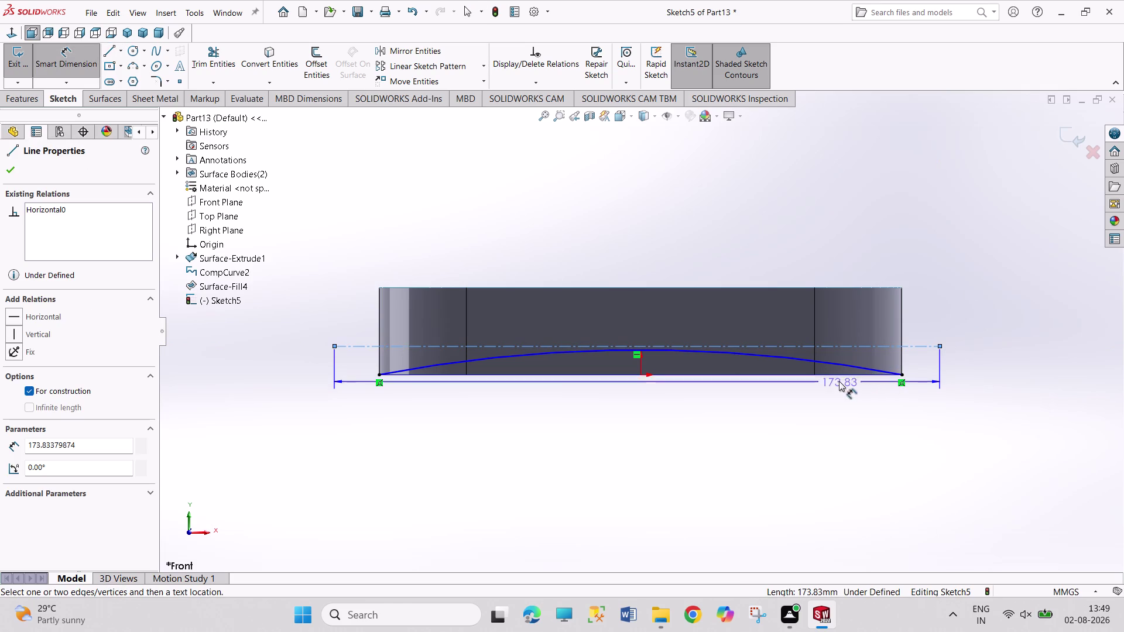
click(839, 375)
click(991, 358)
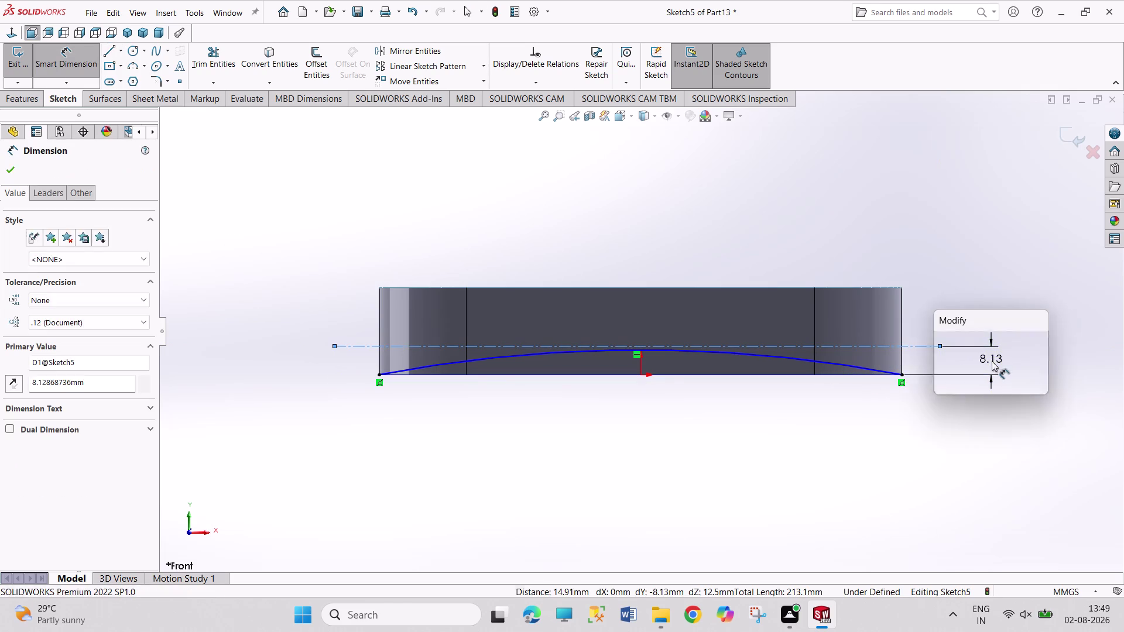
key(5)
key(Return)
right_click(704, 472)
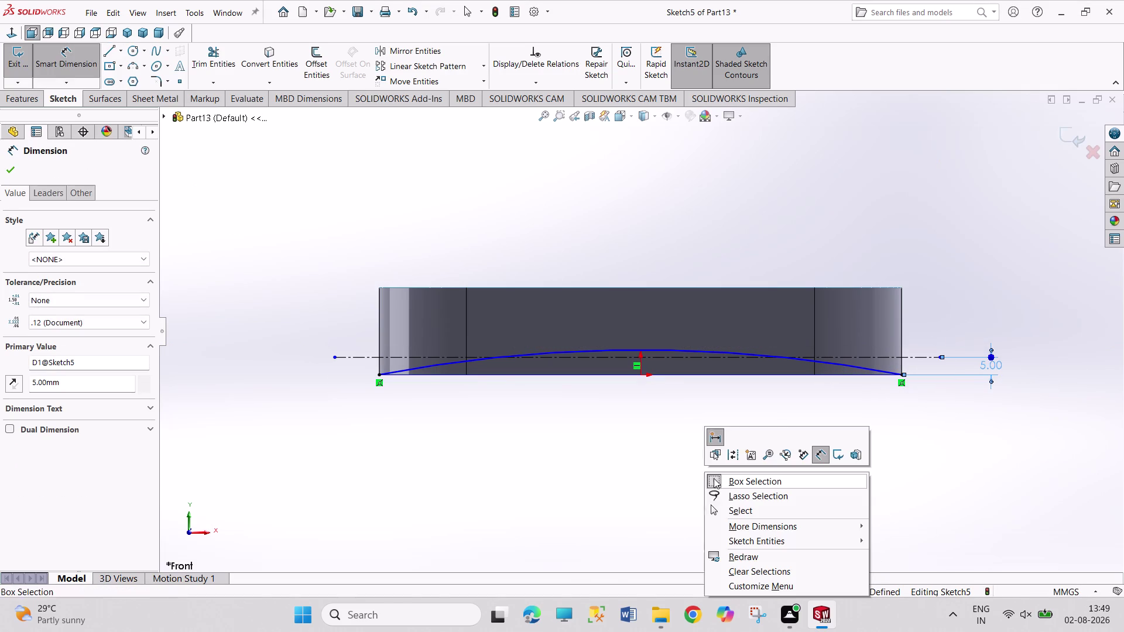
click(726, 503)
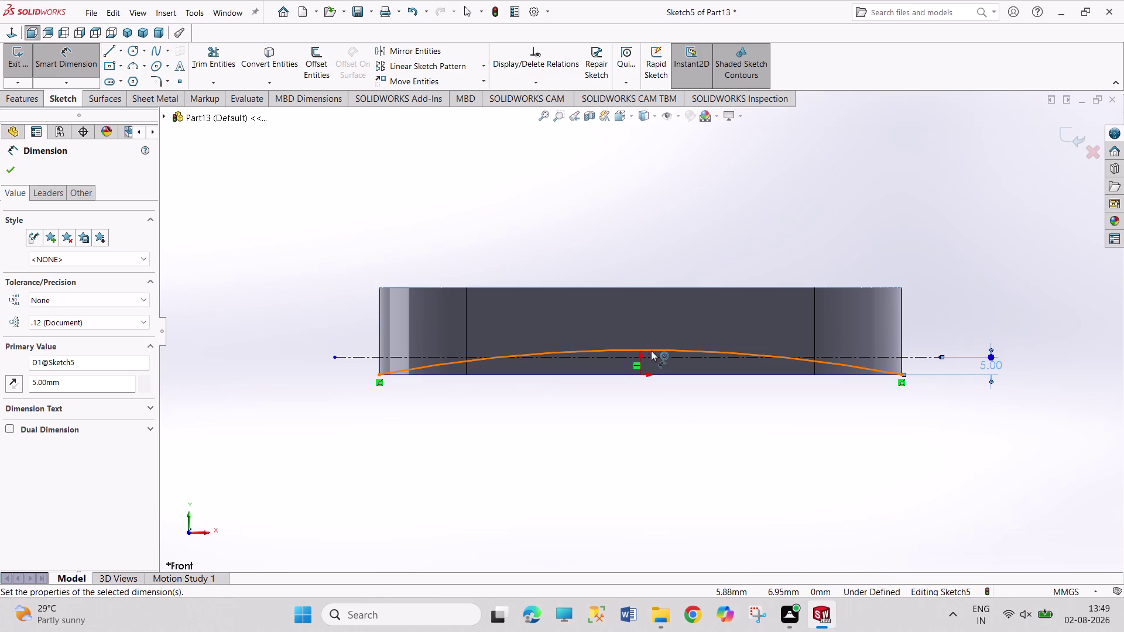
Drag the arc and try selecting its midpoint through several right-click menus.
drag(641, 349, 641, 365)
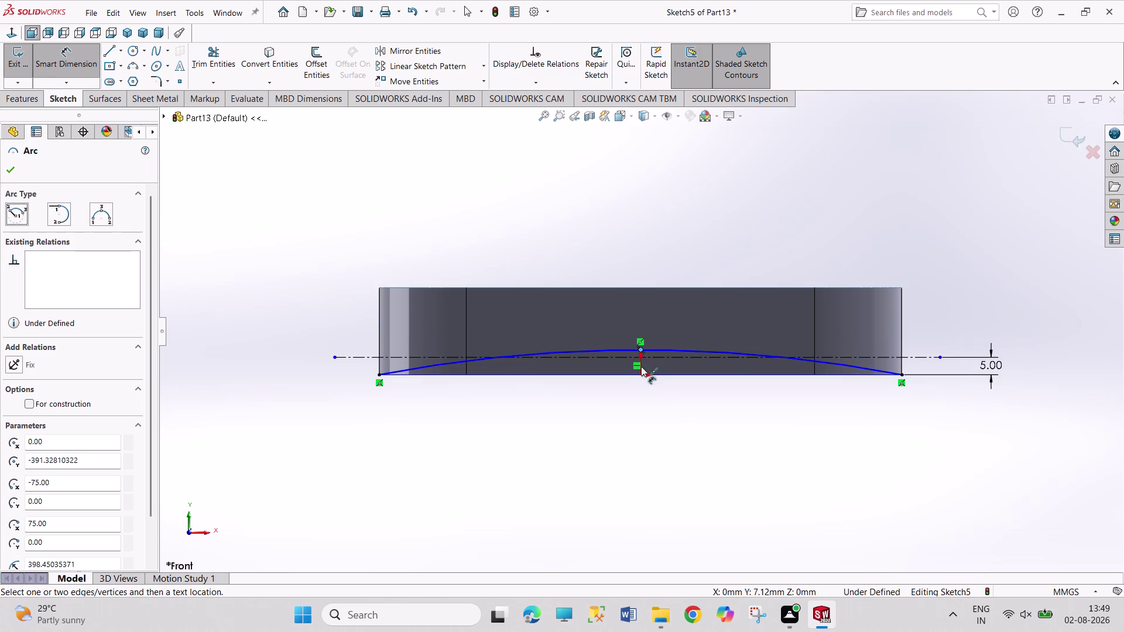
drag(641, 366, 641, 368)
click(639, 348)
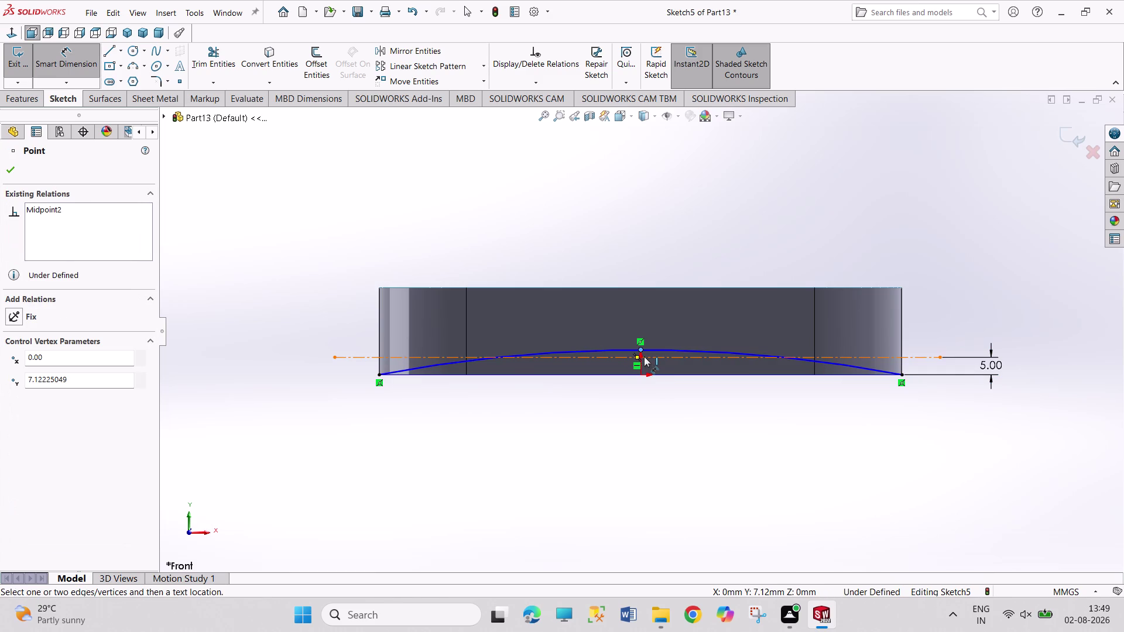
right_click(640, 339)
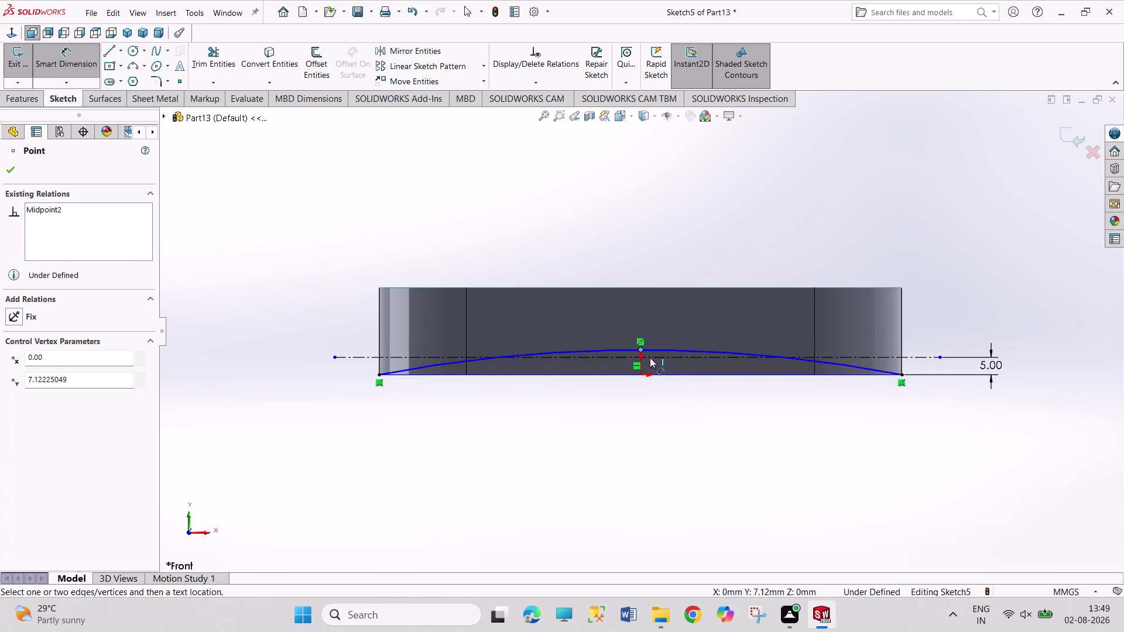
right_click(639, 340)
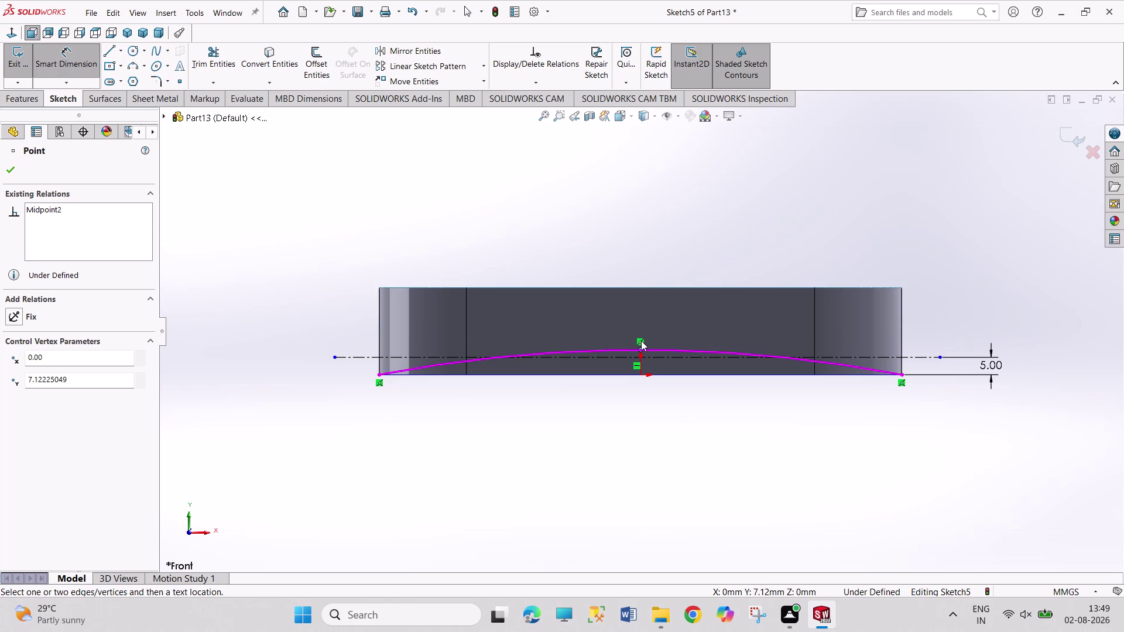
right_click(641, 340)
click(595, 255)
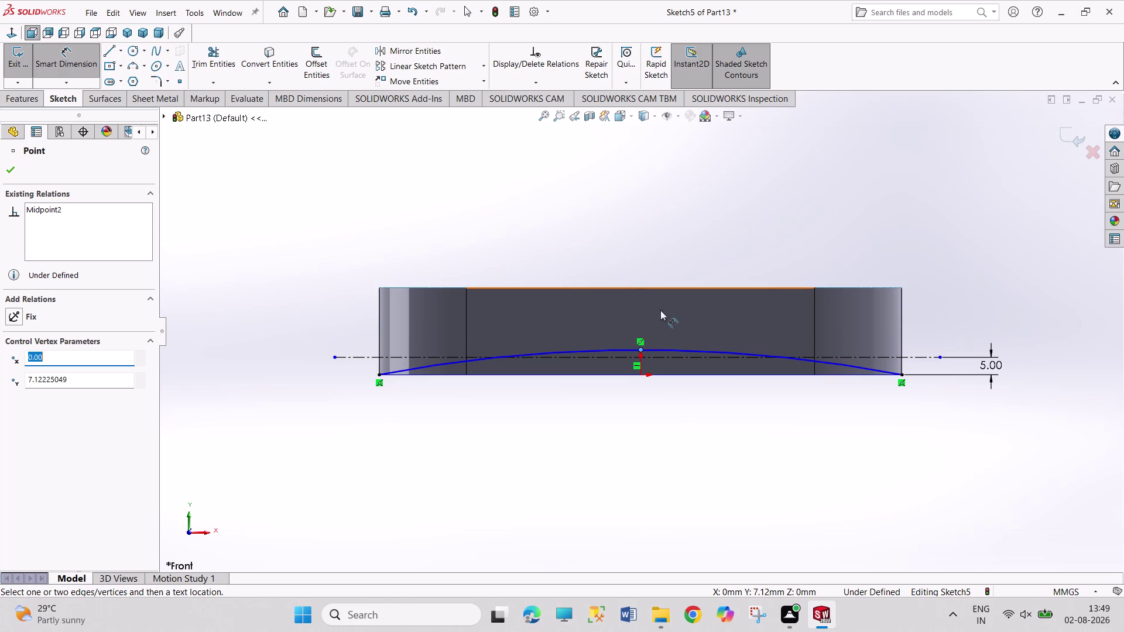
right_click(638, 339)
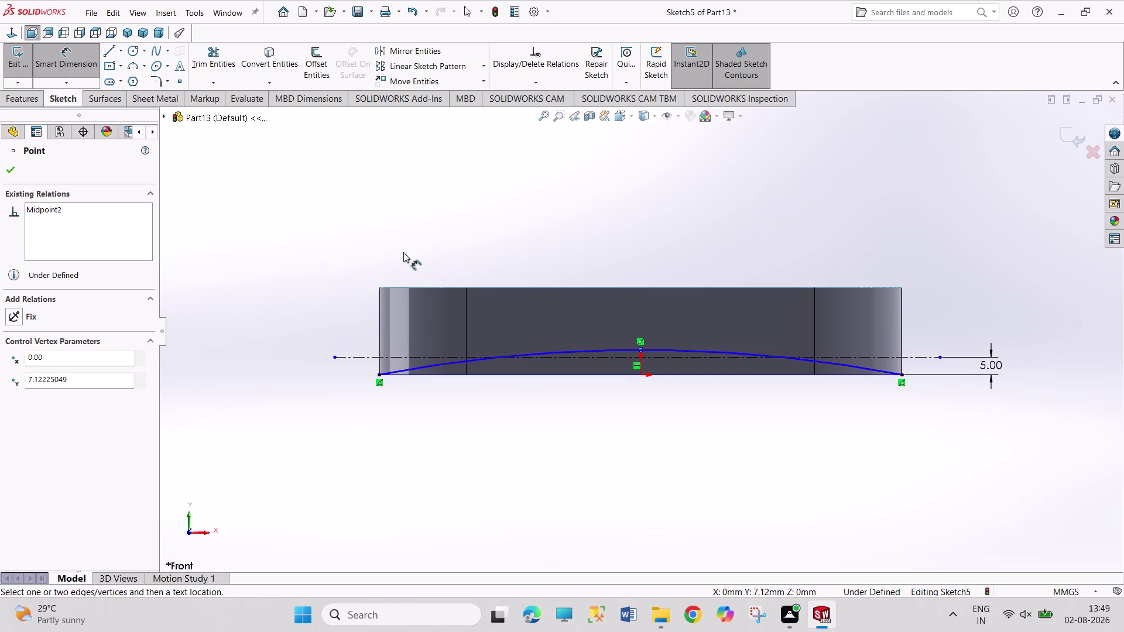
click(15, 169)
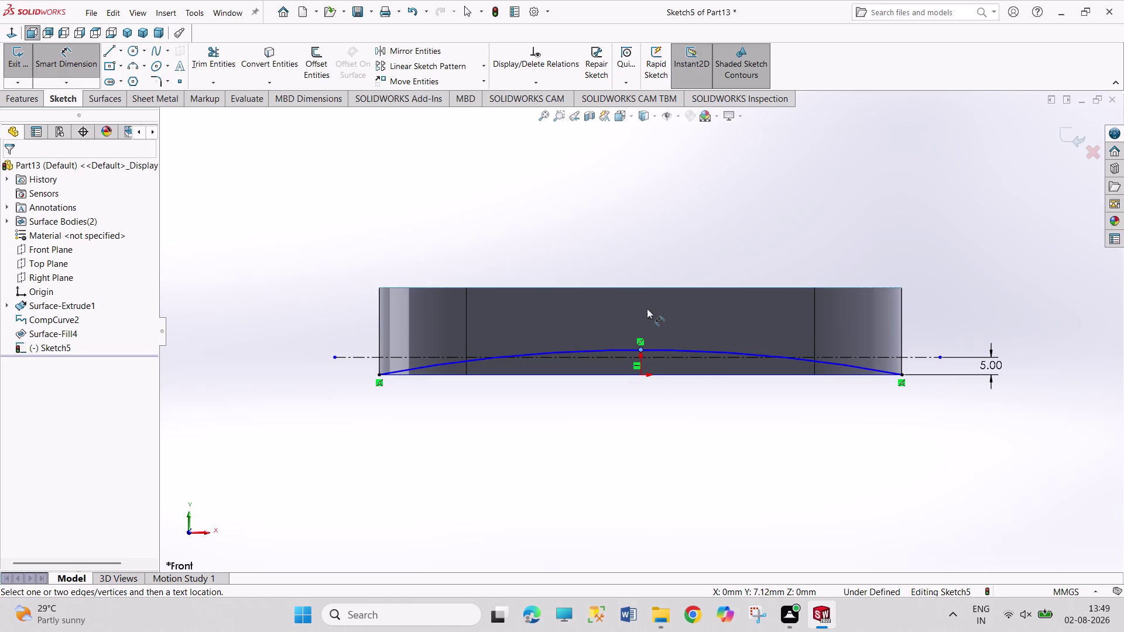
right_click(640, 340)
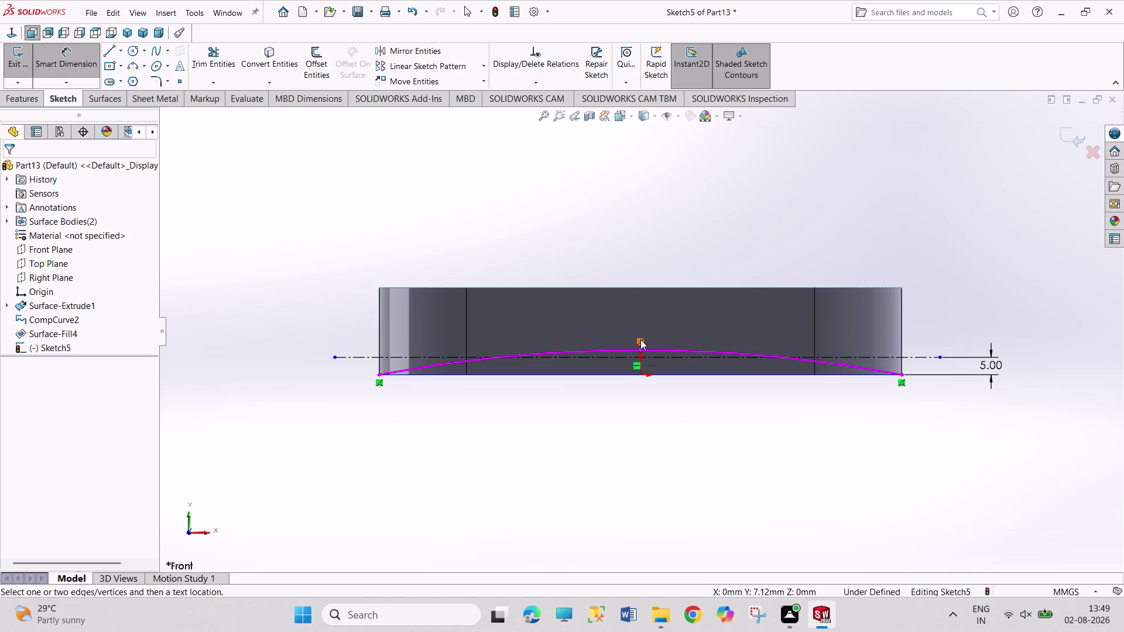
Select the old curved arc and delete it from the sketch.
click(687, 443)
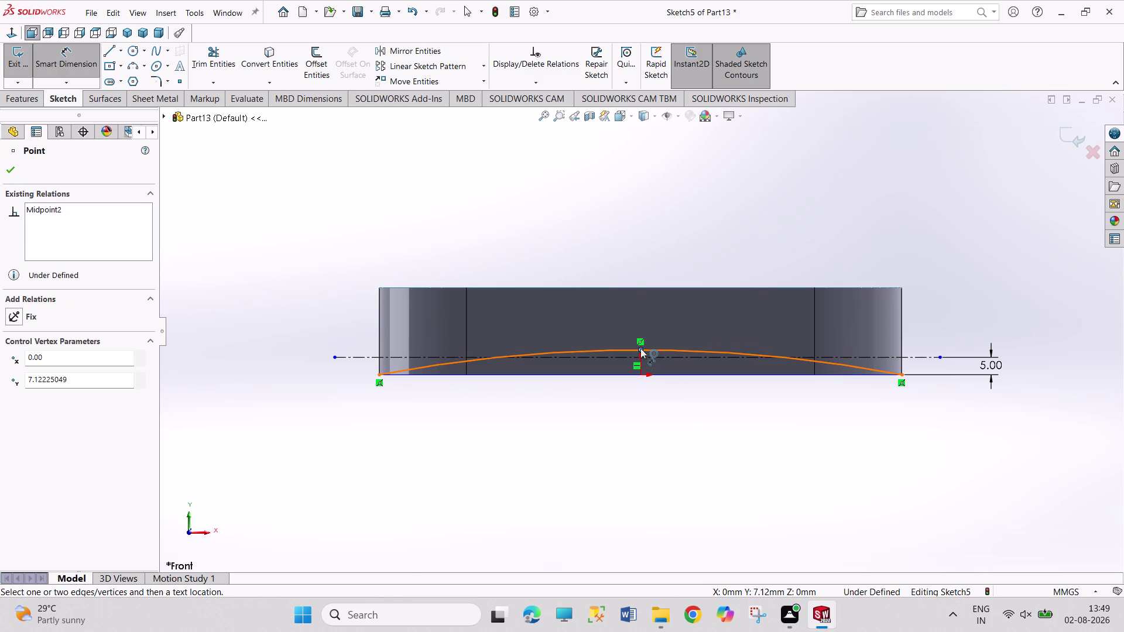
drag(641, 348, 640, 390)
click(673, 439)
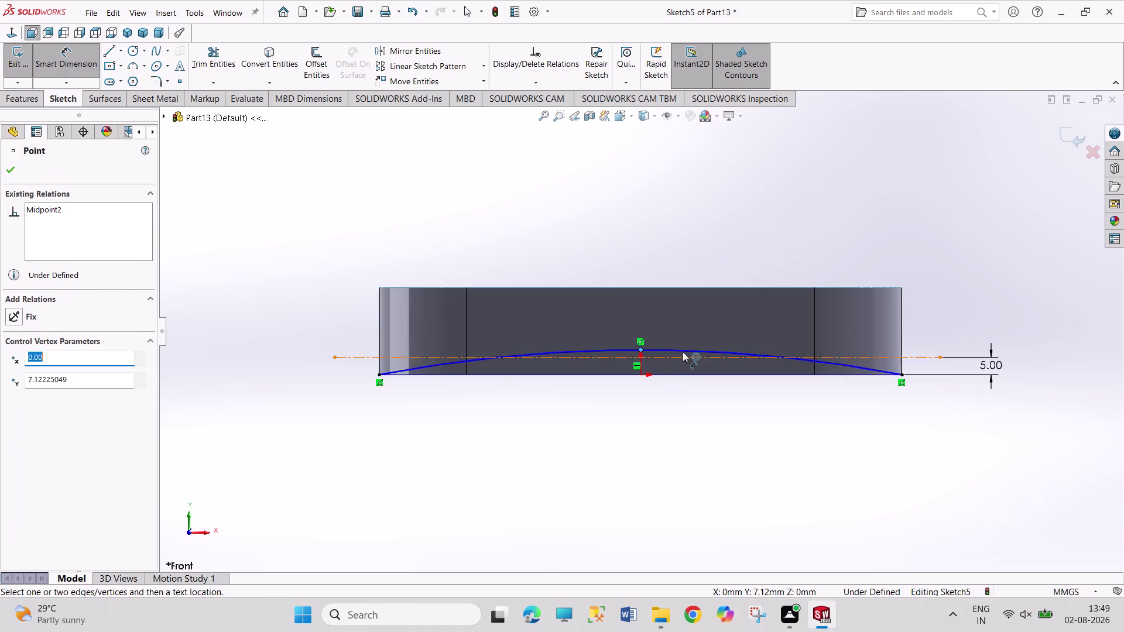
right_click(680, 350)
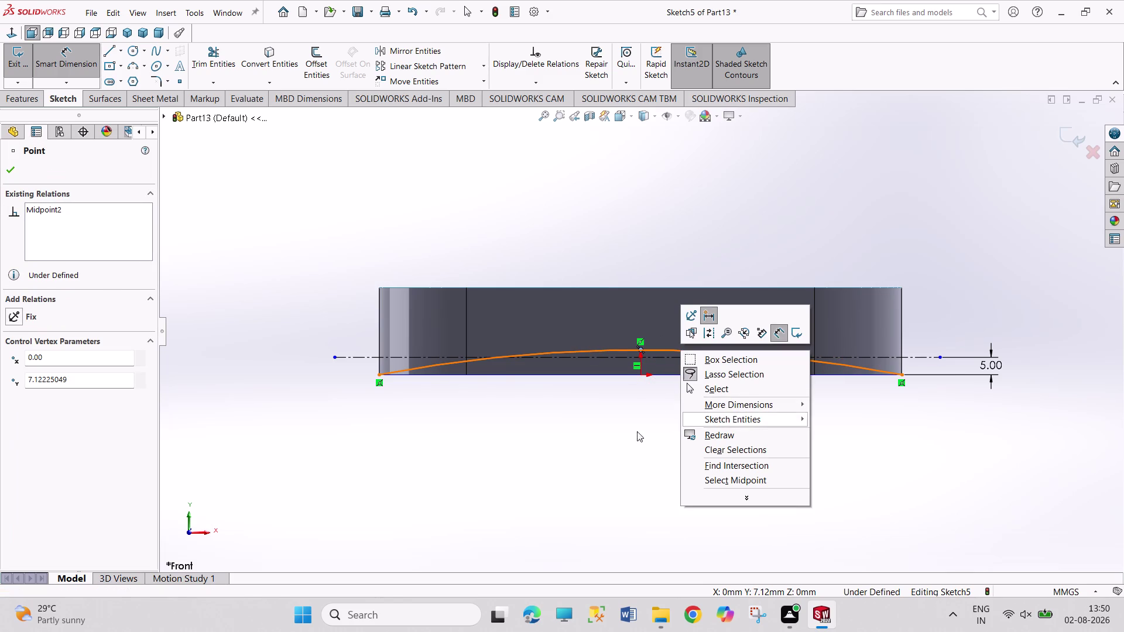
click(619, 436)
key(Escape)
key(Escape)
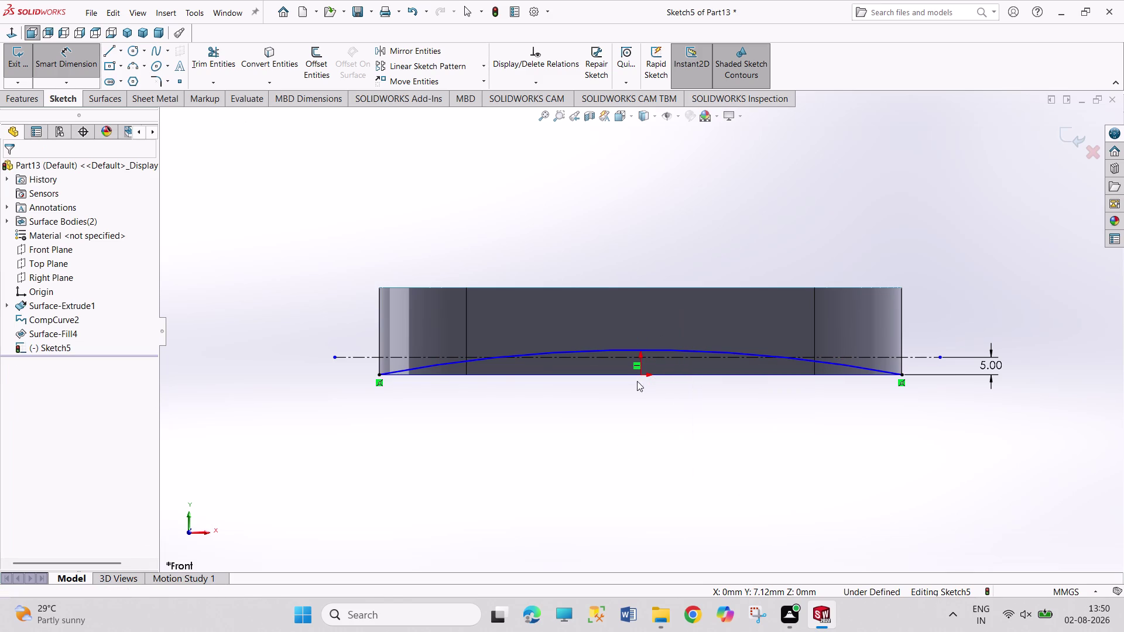
right_click(659, 350)
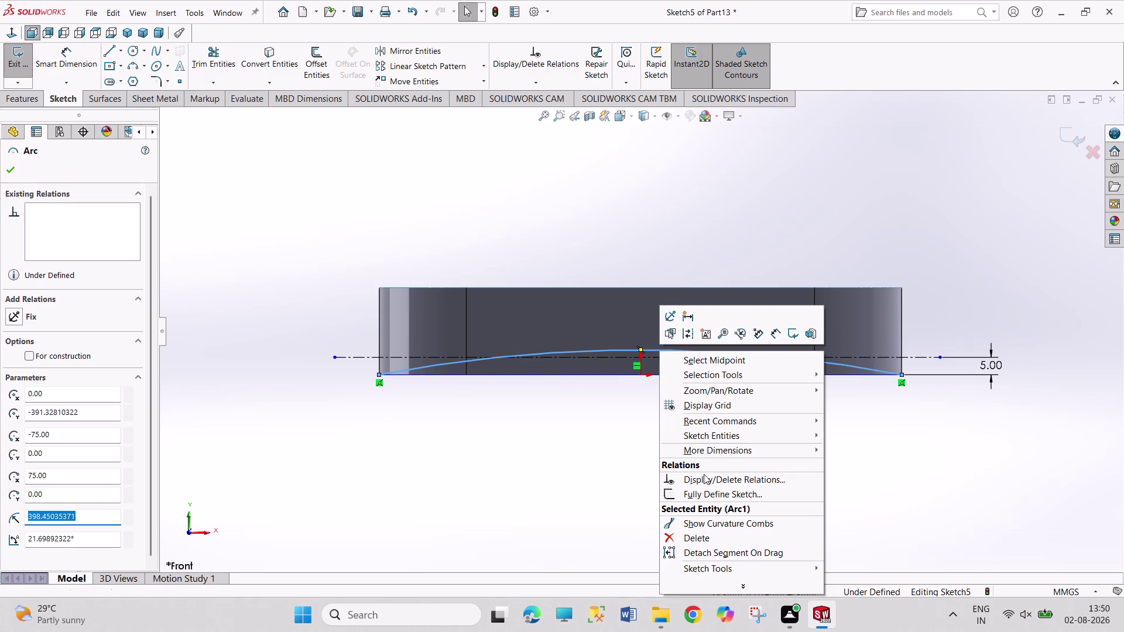
click(715, 540)
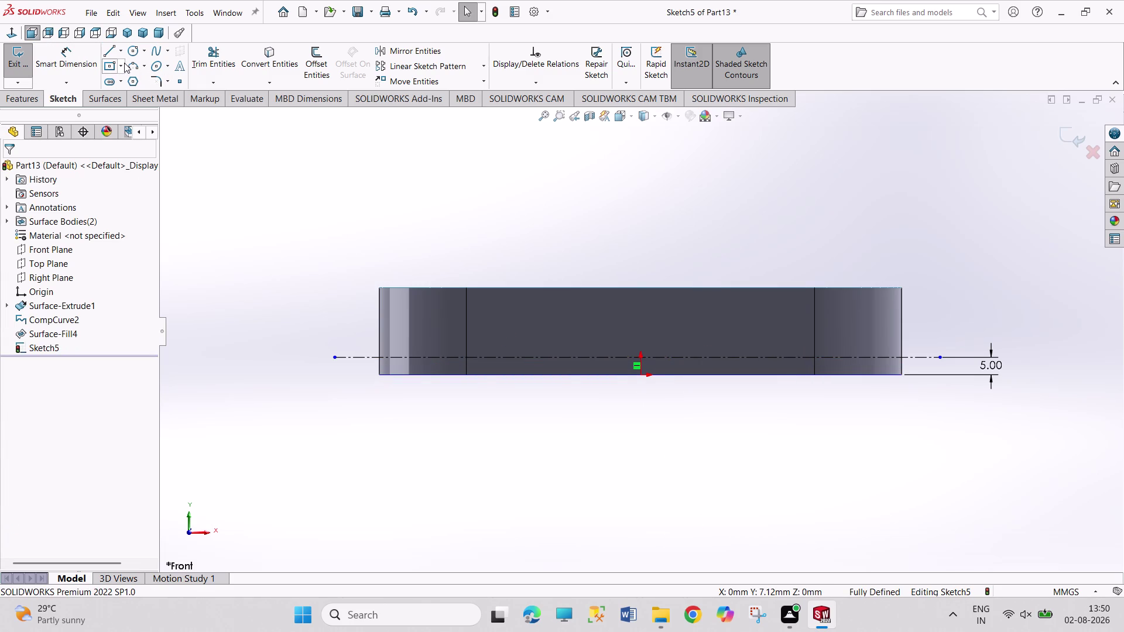
Draw a 3-point arc from bottom-left to bottom-right corner, peaking on the centerline, and exit Sketch5.
click(135, 62)
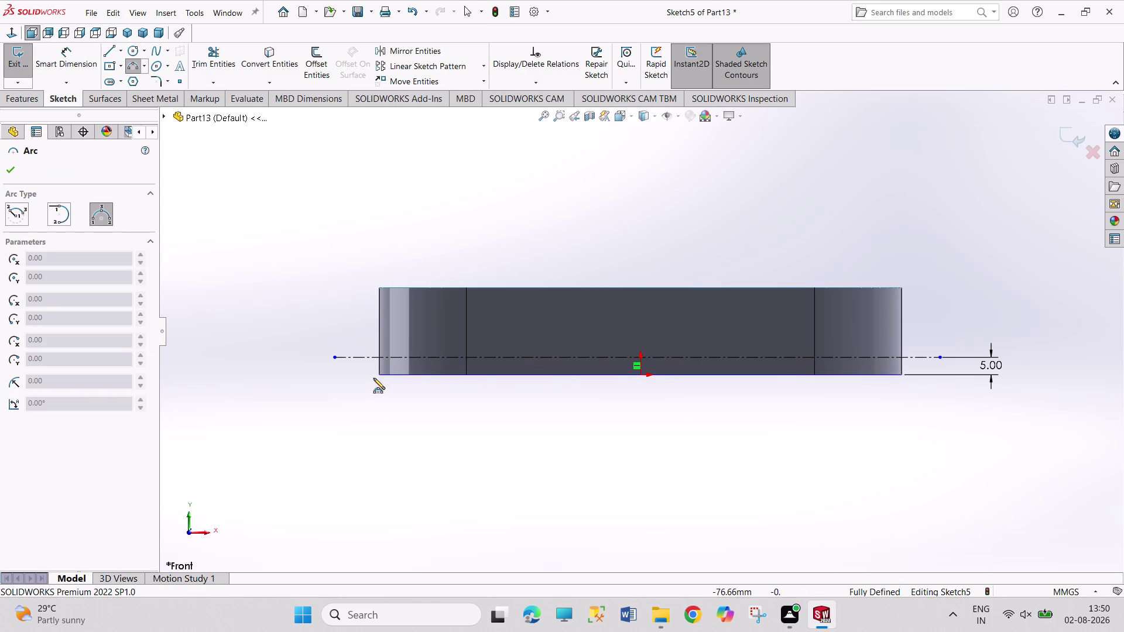
click(379, 374)
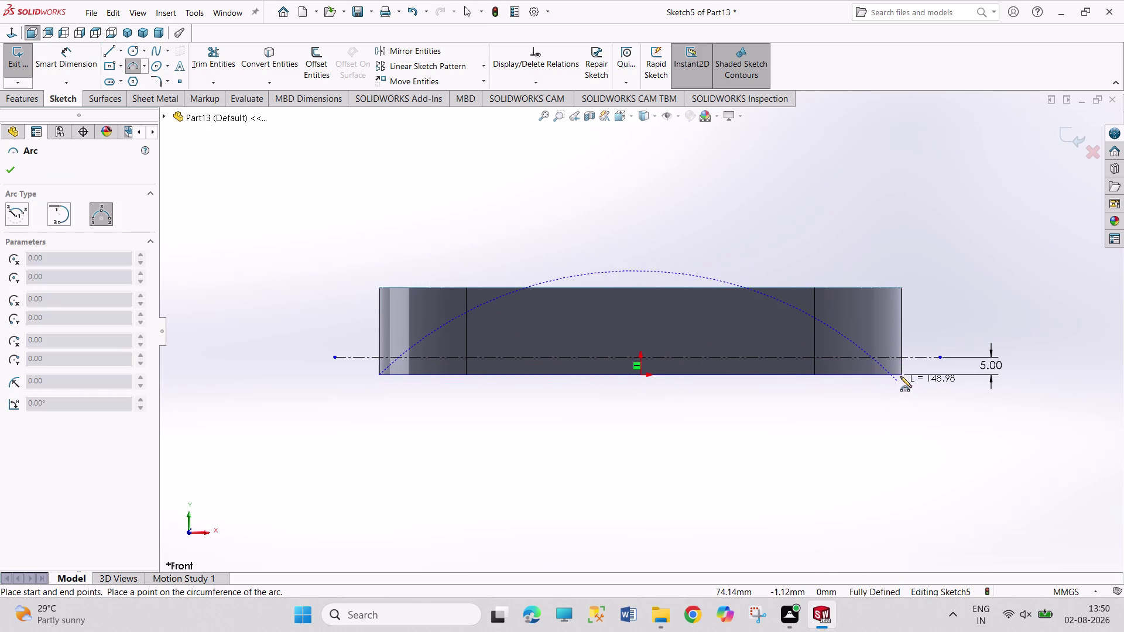
click(901, 374)
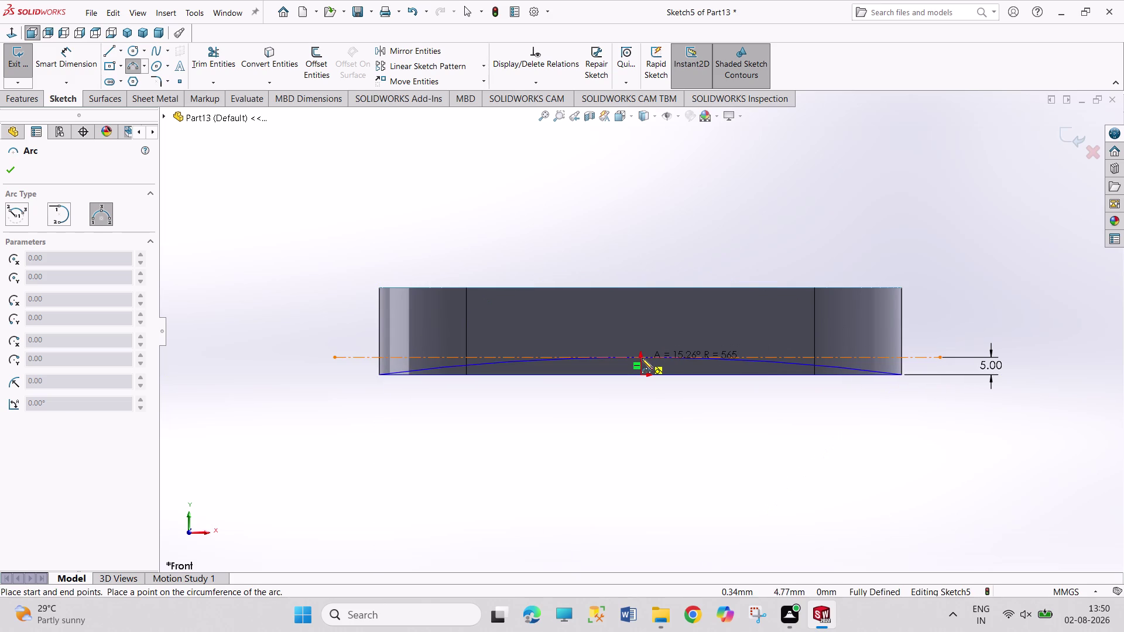
click(642, 358)
right_click(697, 217)
click(715, 229)
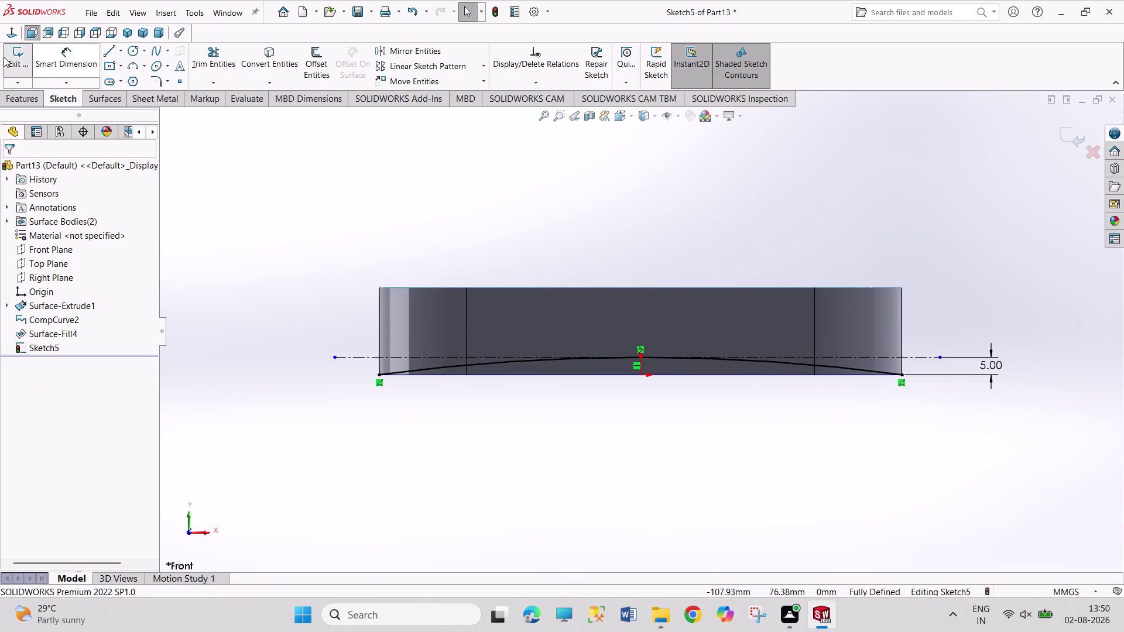
click(6, 56)
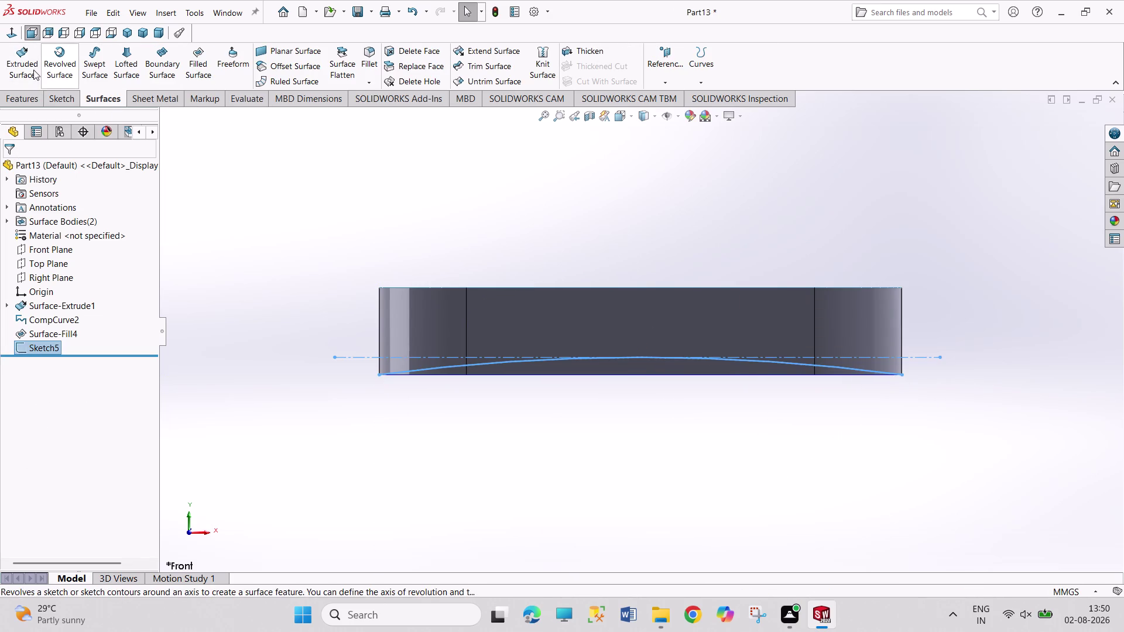
Extrude Sketch5's arc as a 205 mm mid-plane surface, Surface-Extrude4, through the tray walls.
click(33, 70)
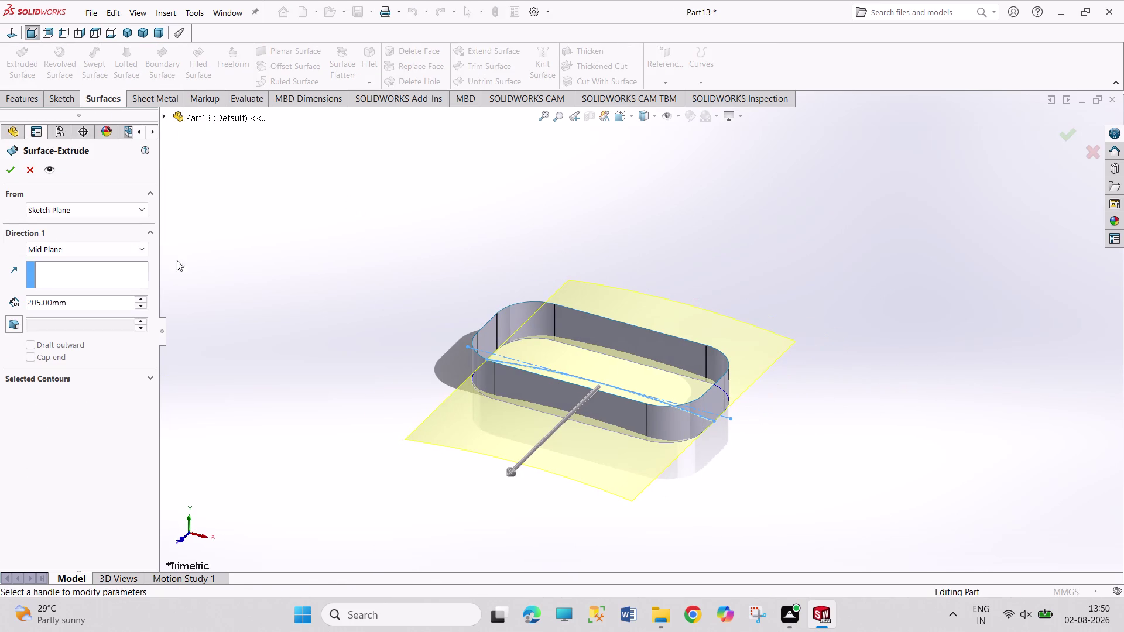
click(7, 178)
click(342, 247)
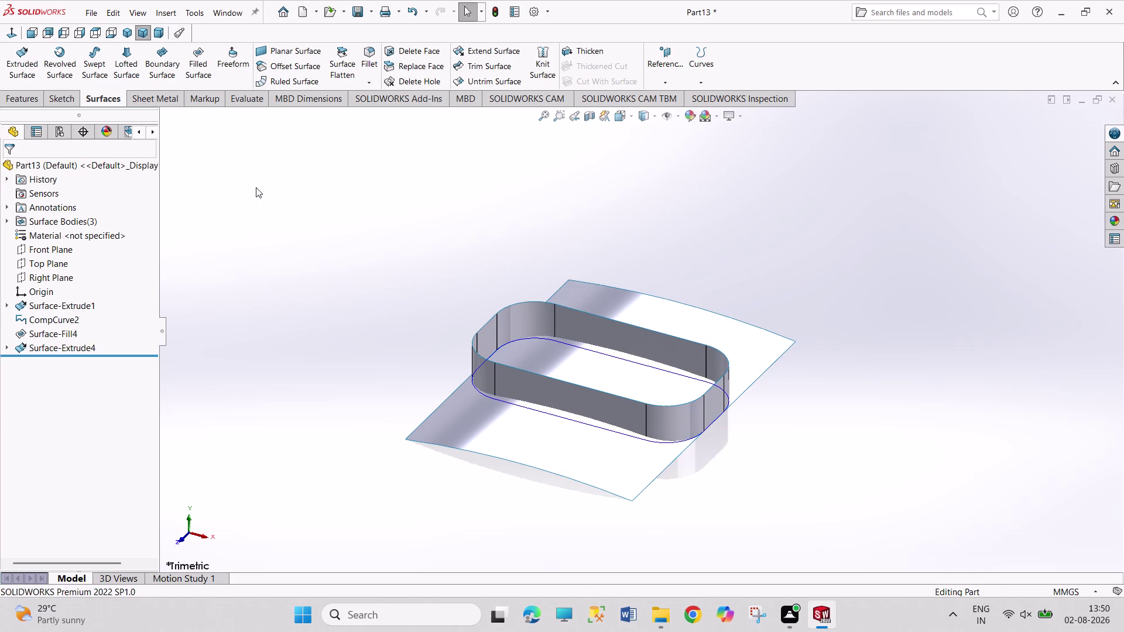
scroll(down, 3)
scroll(up, 3)
scroll(down, 3)
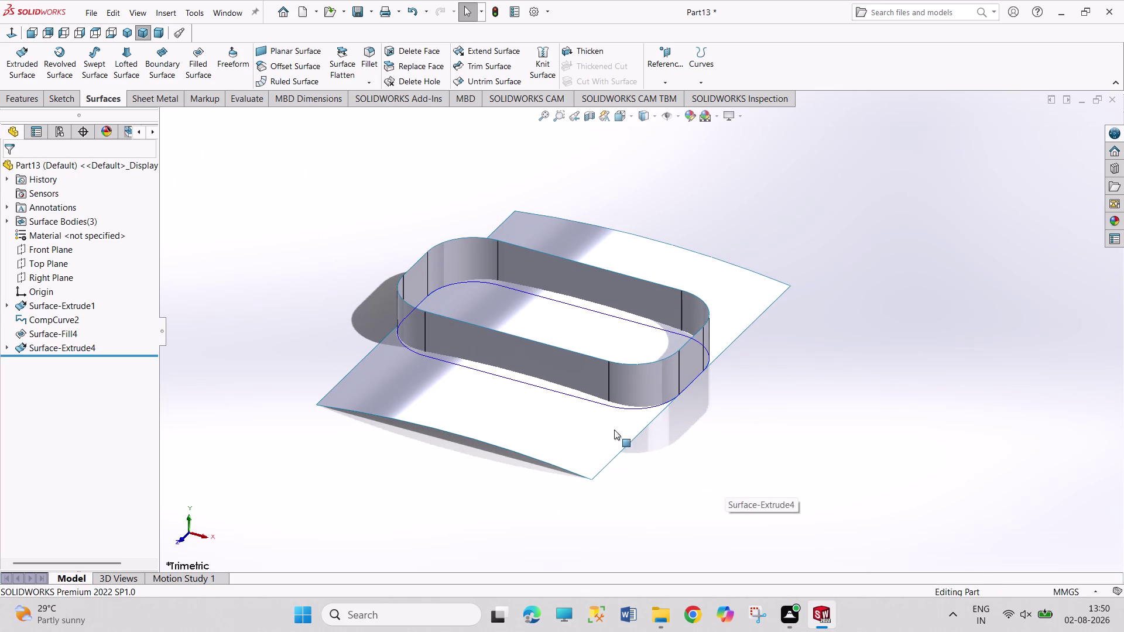
scroll(down, 3)
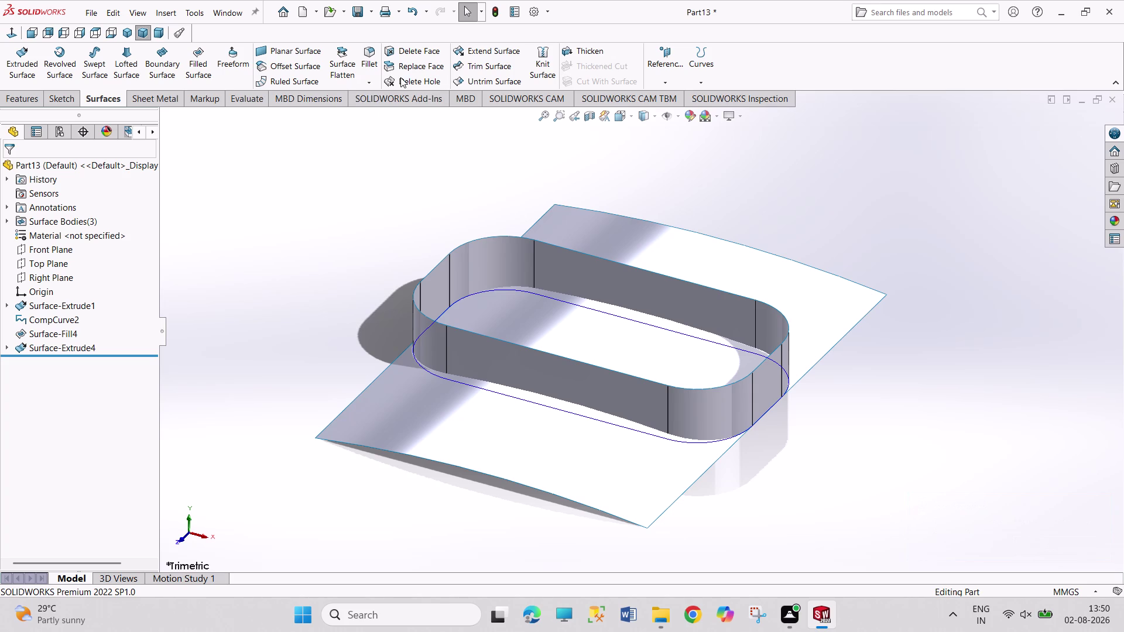
click(480, 65)
drag(249, 129, 262, 320)
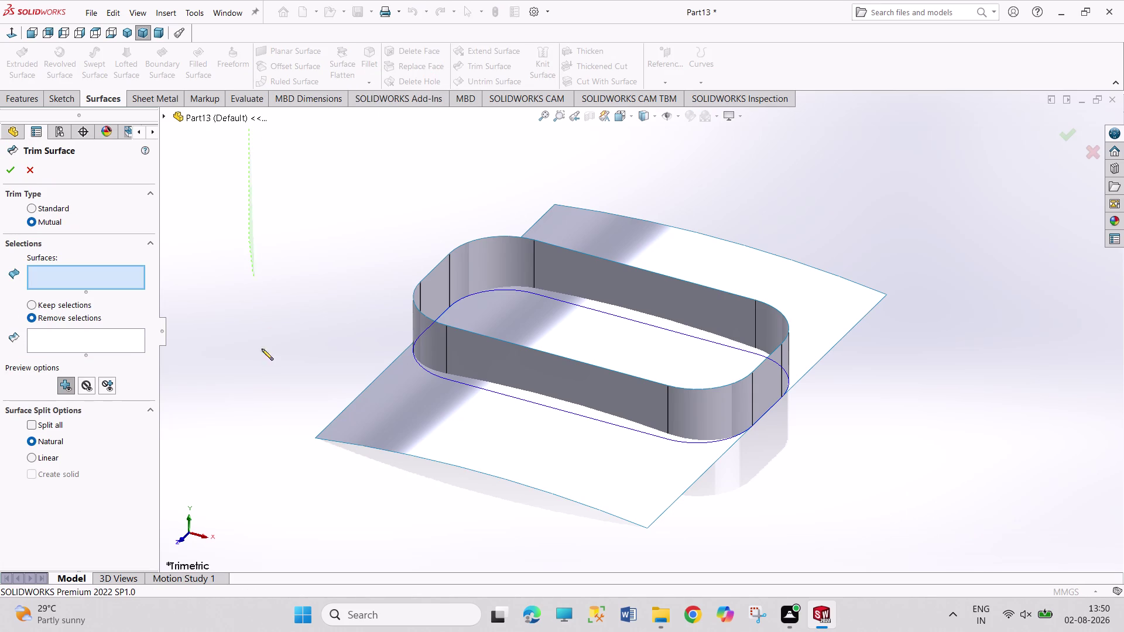
drag(261, 320, 946, 217)
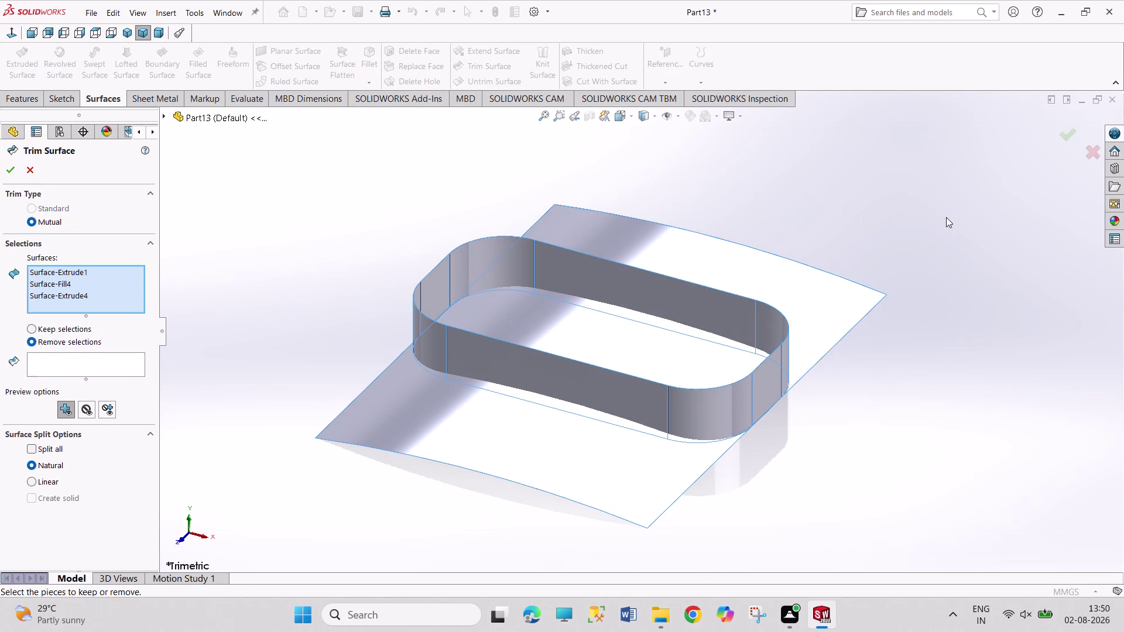
click(61, 366)
click(476, 441)
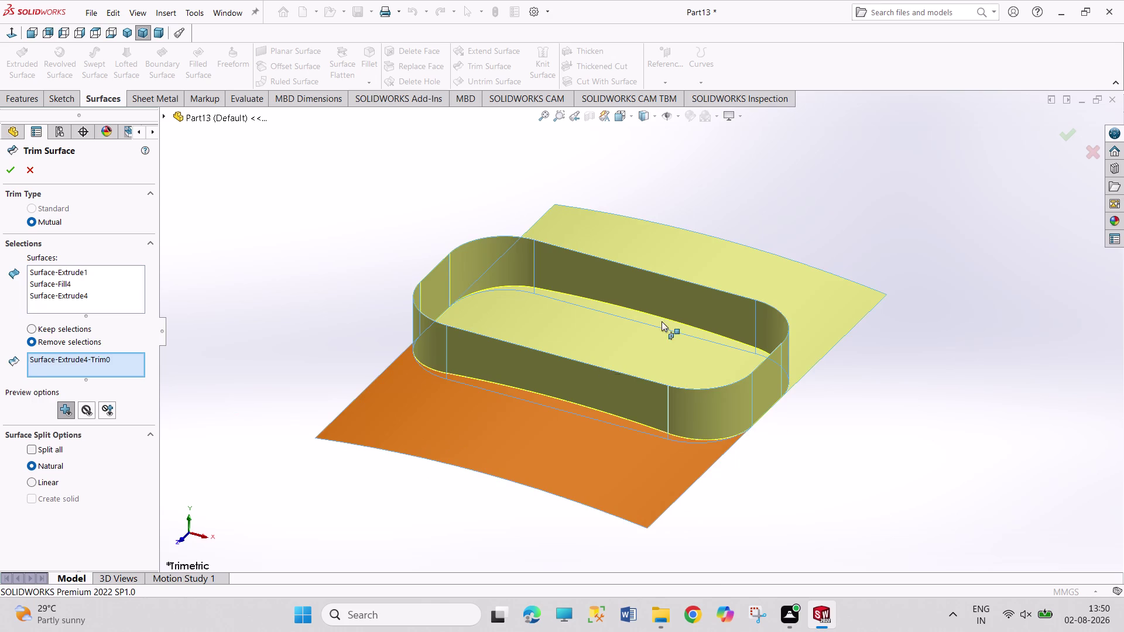
click(719, 263)
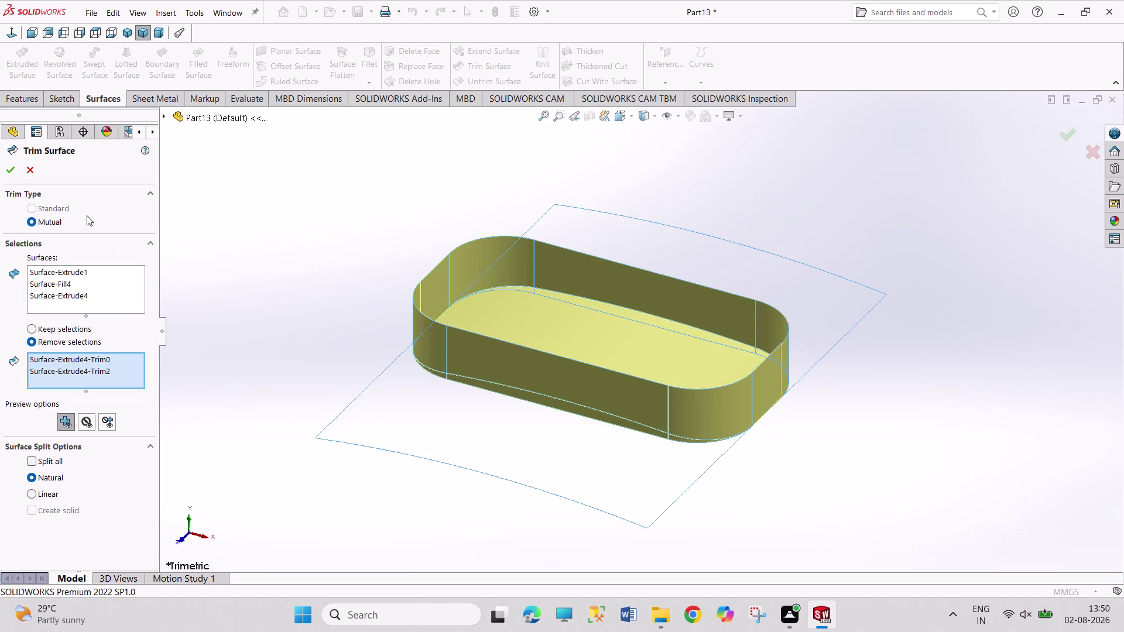
click(9, 174)
click(257, 249)
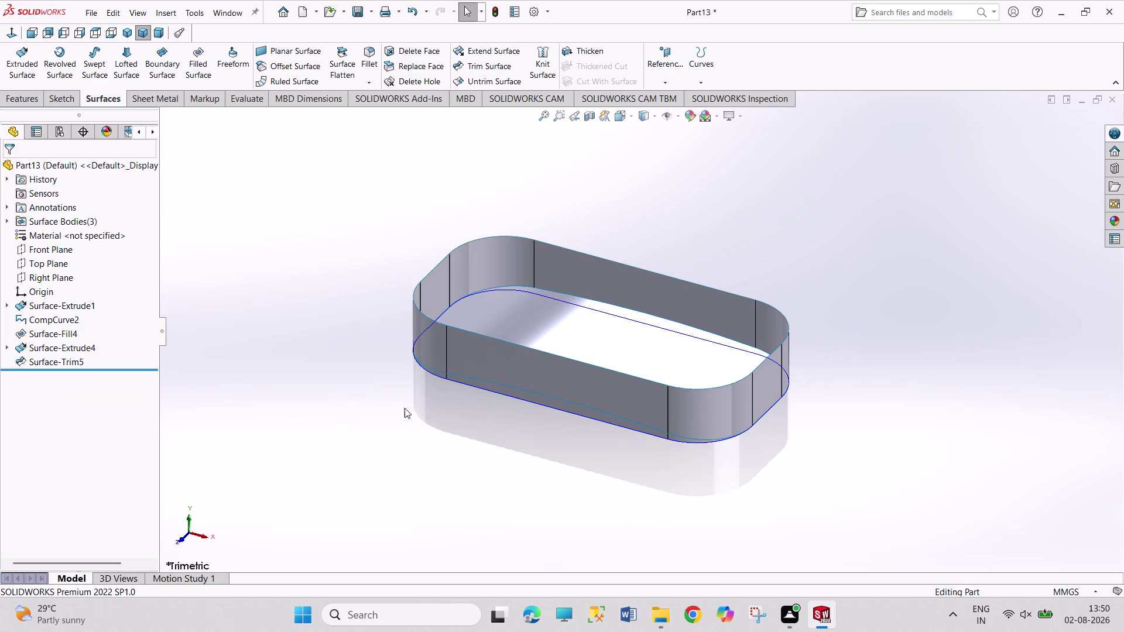
middle_drag(419, 430, 417, 272)
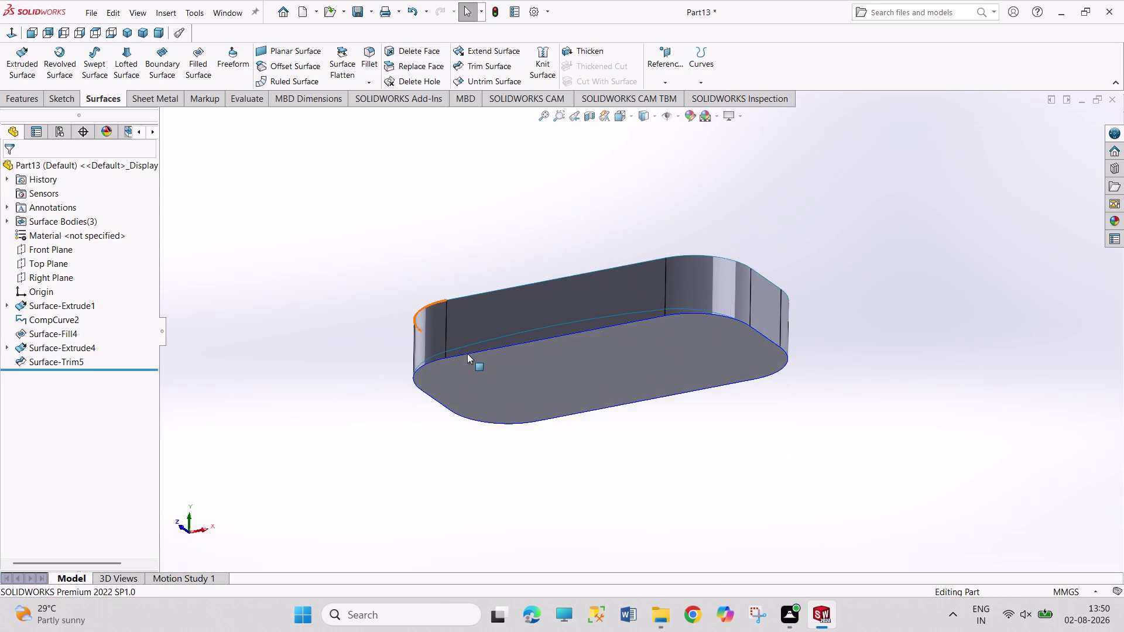
click(534, 398)
click(586, 361)
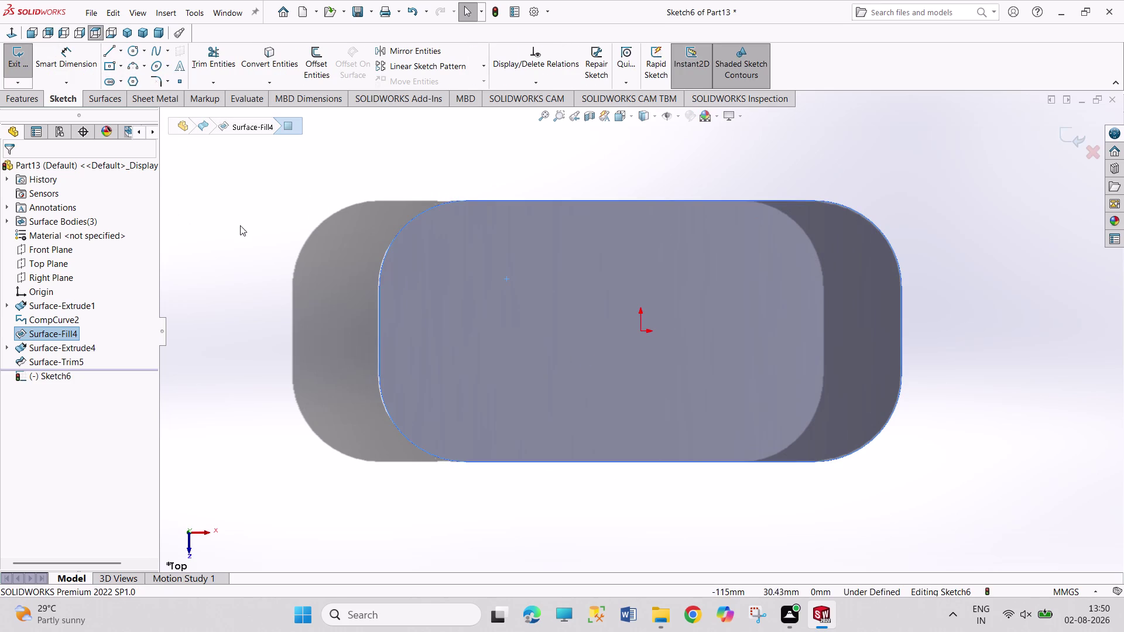
drag(234, 220, 222, 210)
click(9, 54)
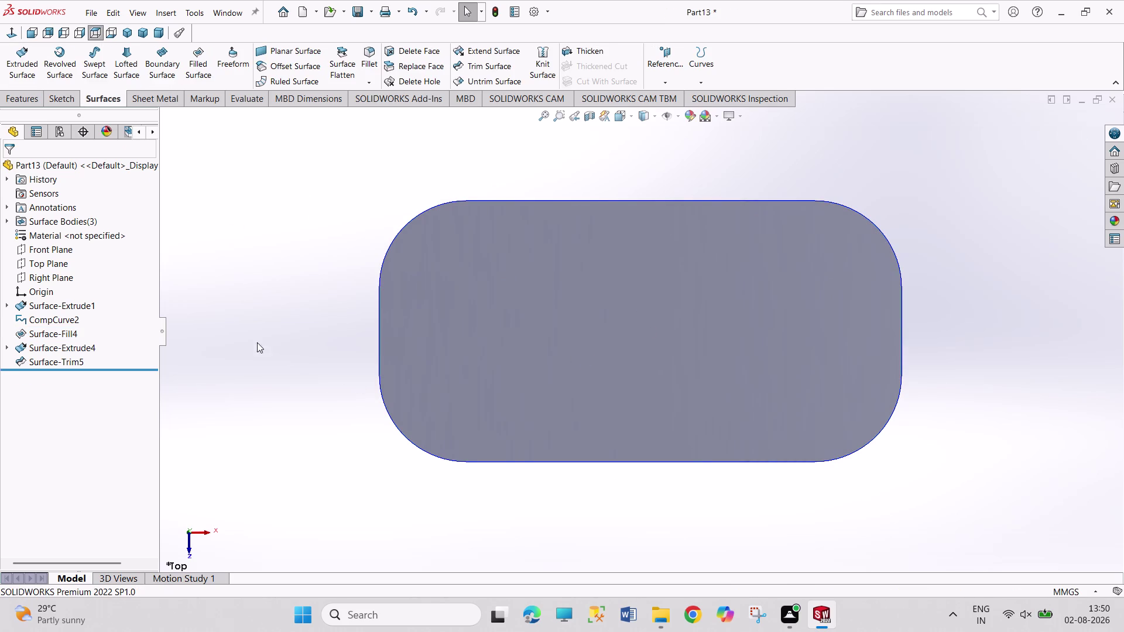
click(44, 246)
click(56, 230)
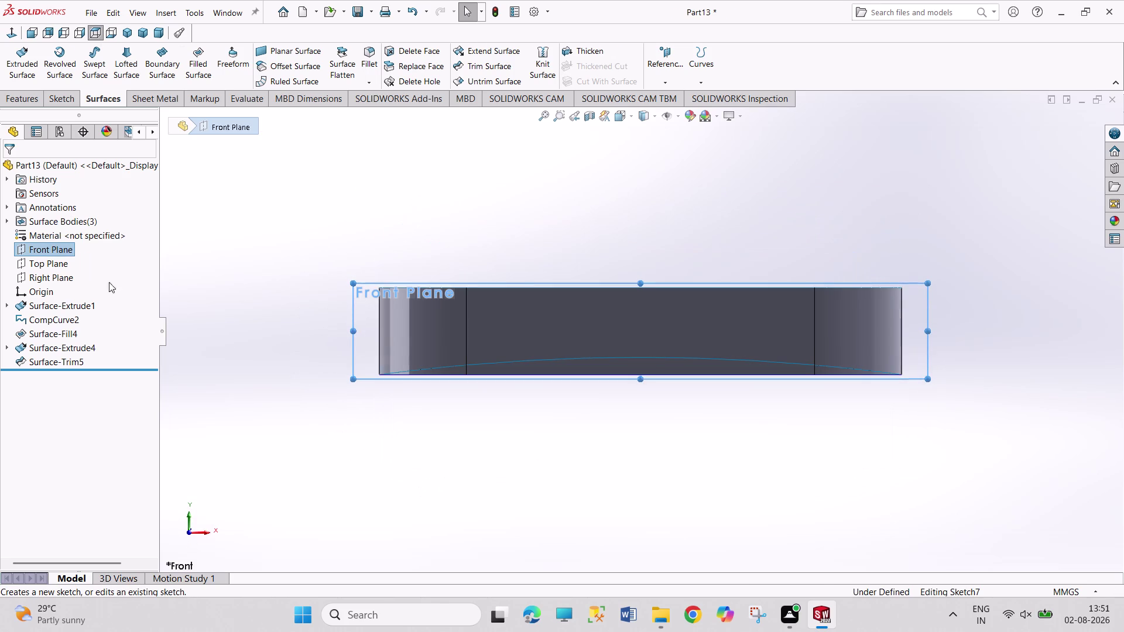
Start a Front Plane sketch and convert the tray wall's vertical edge into it.
scroll(down, 3)
scroll(down, 3)
scroll(down, 3)
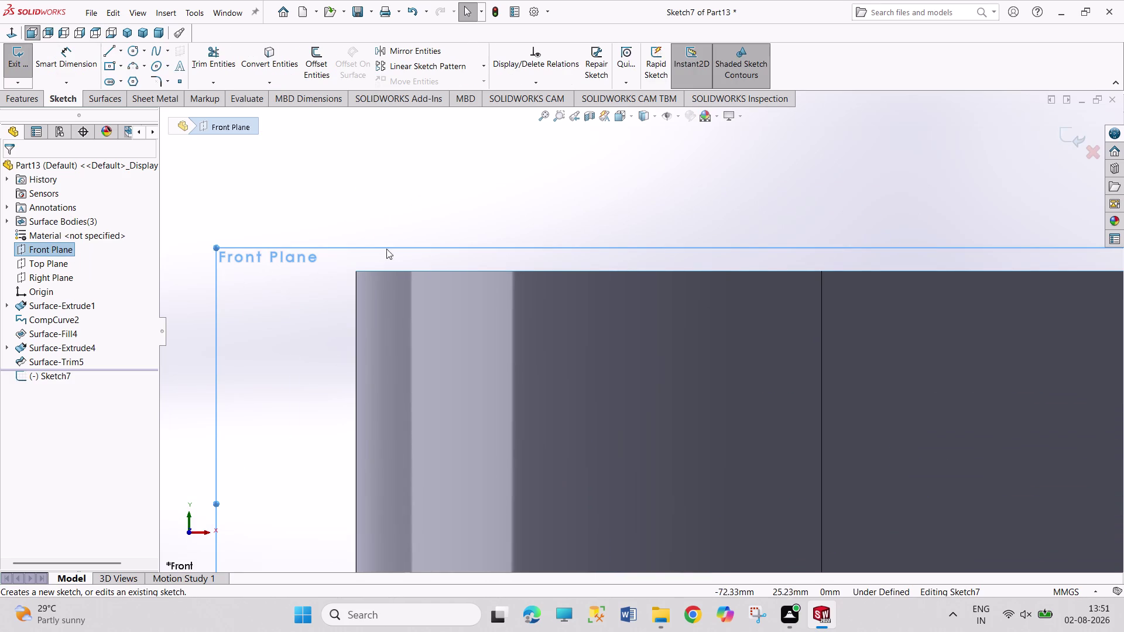
click(134, 52)
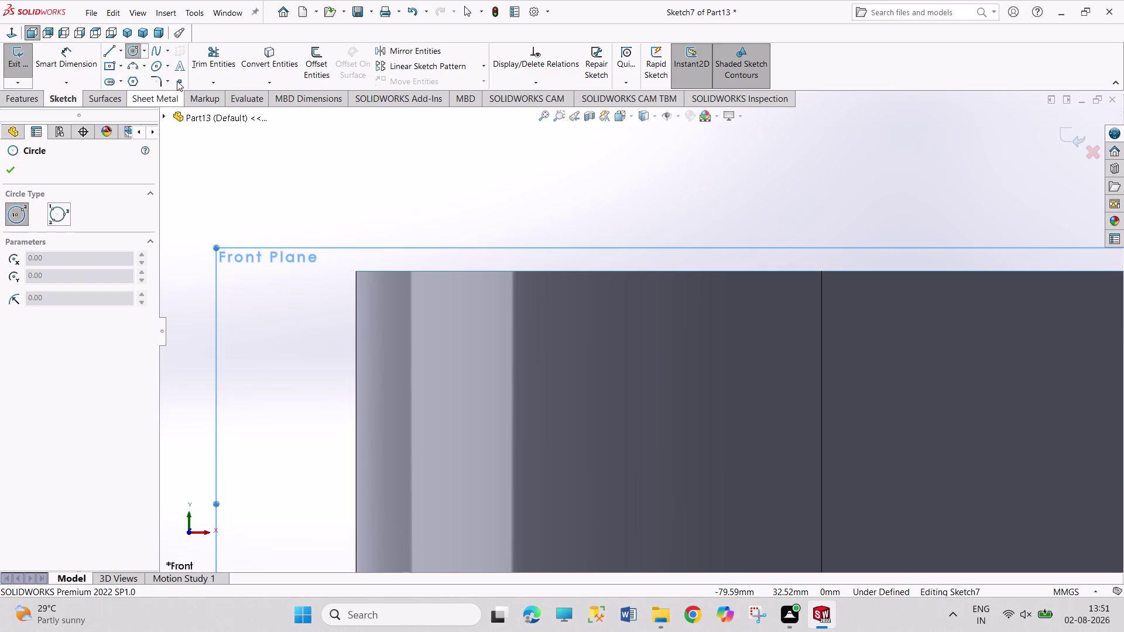
click(265, 60)
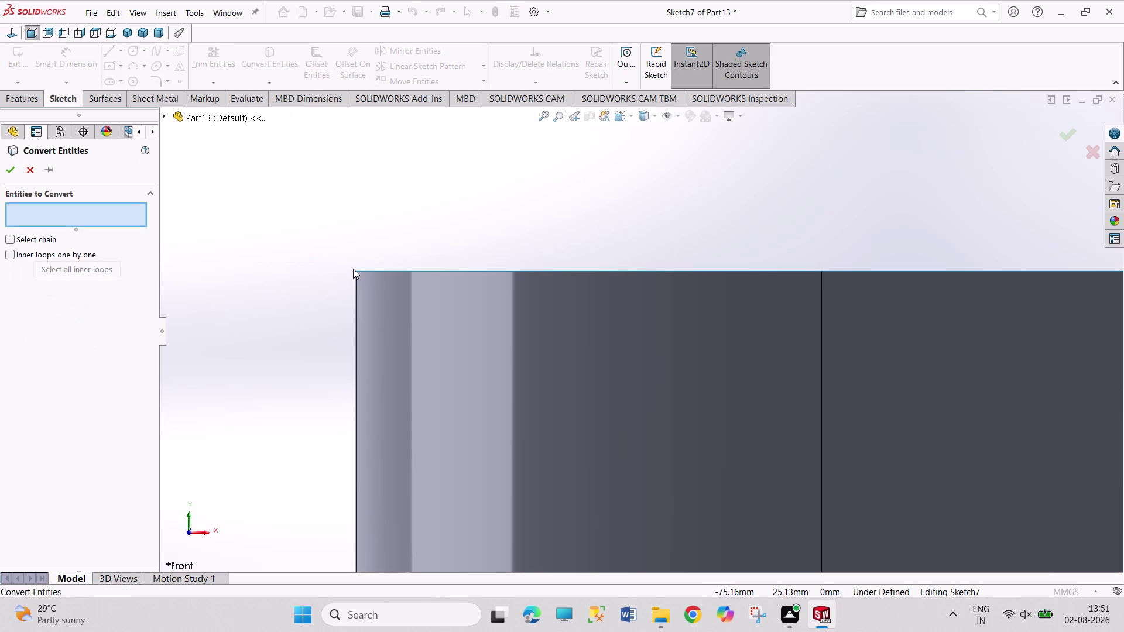
click(356, 274)
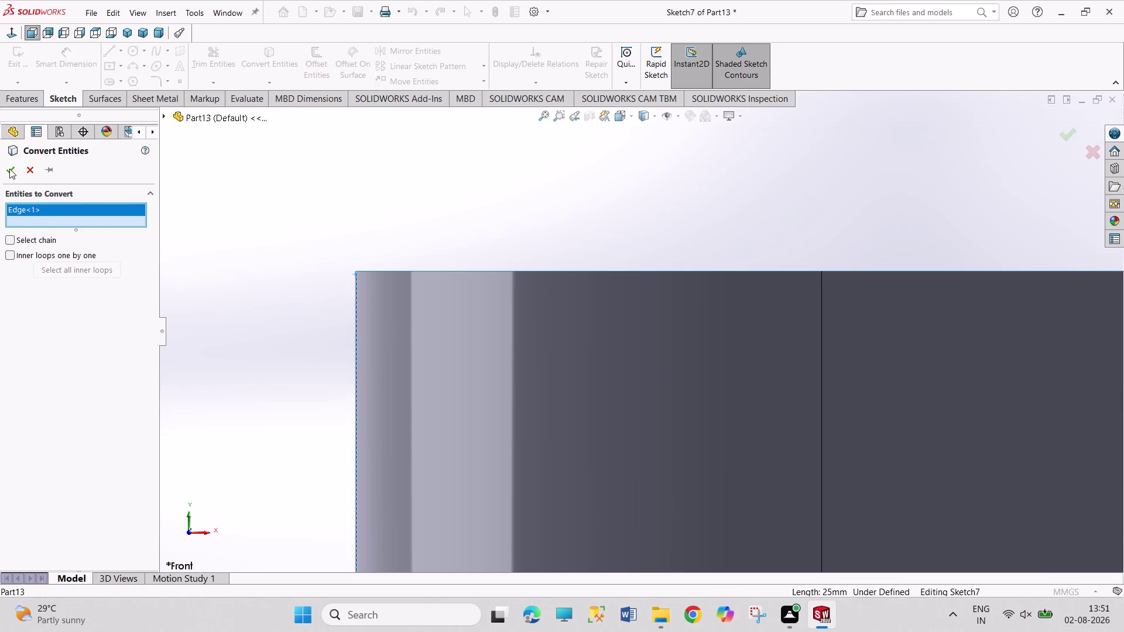
click(9, 168)
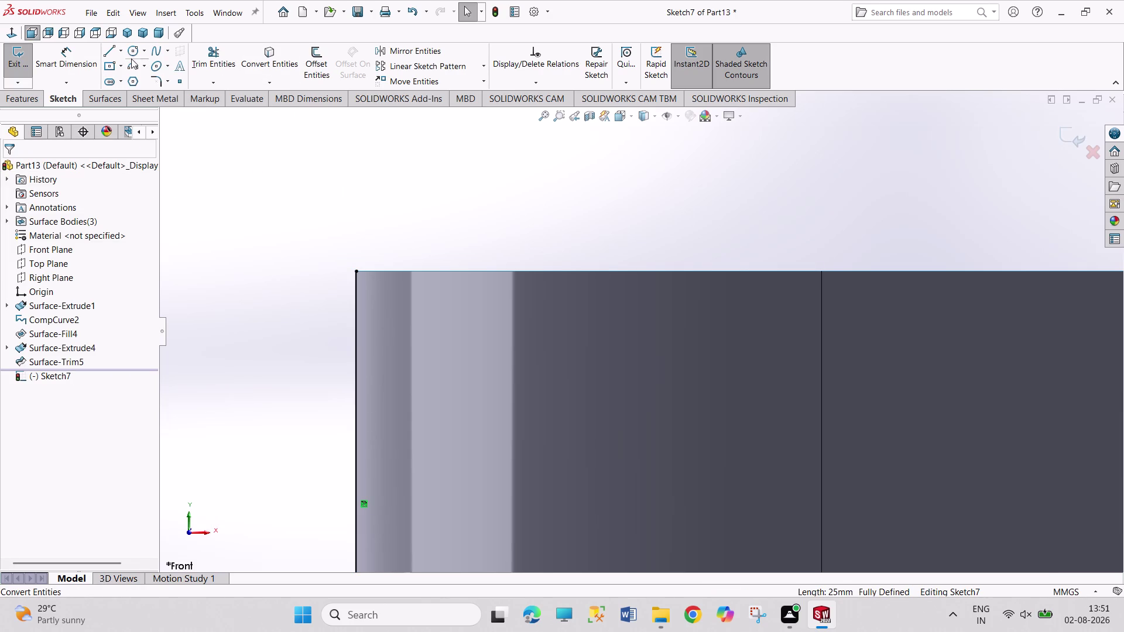
Draw a circle beside the wall top and make it pass through the wall's top corner.
drag(131, 53, 132, 59)
click(131, 52)
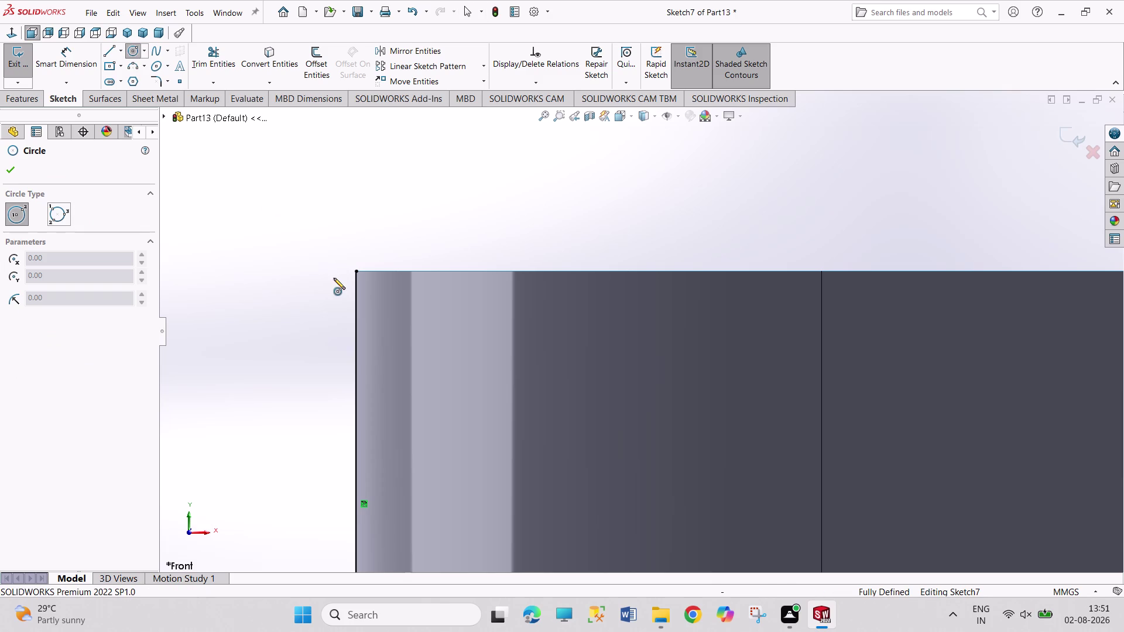
click(325, 270)
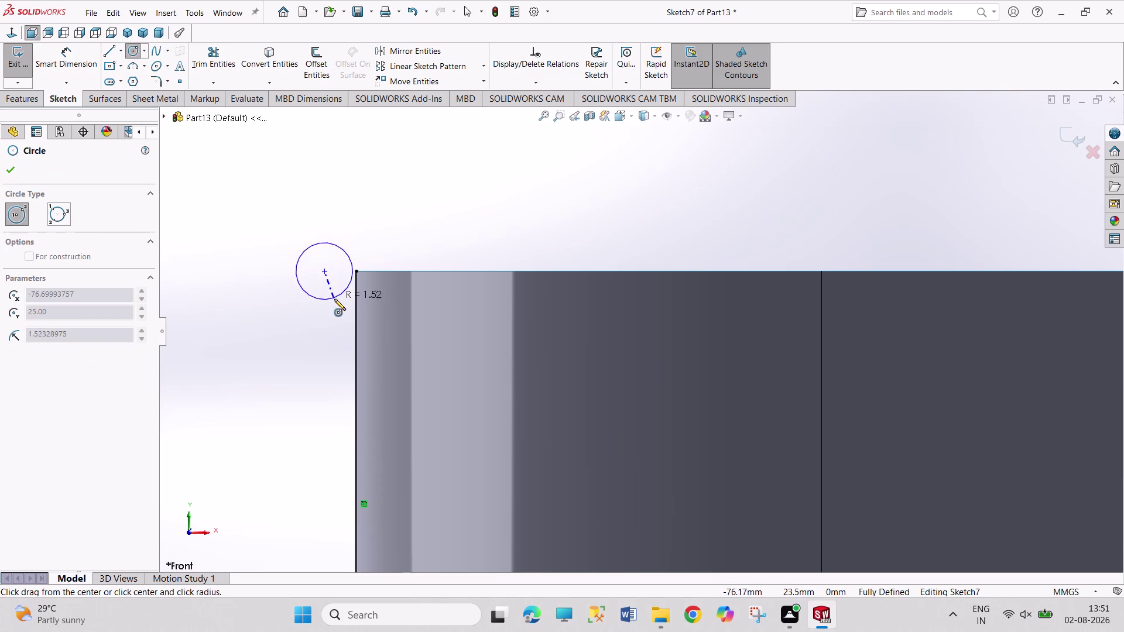
click(334, 299)
right_click(394, 205)
click(407, 210)
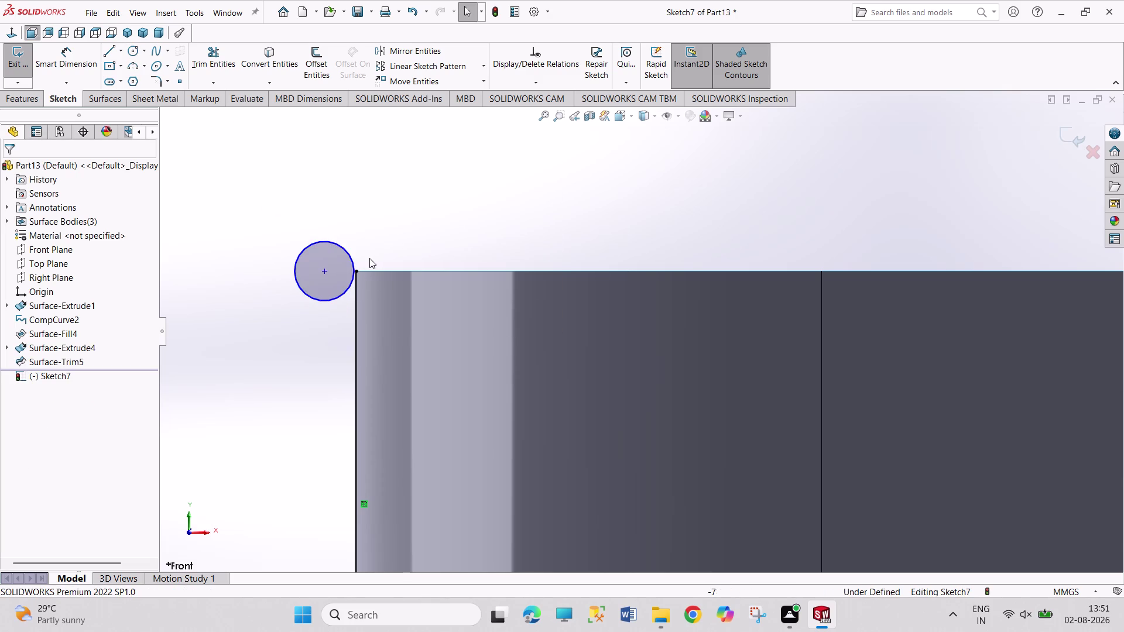
click(354, 258)
click(355, 273)
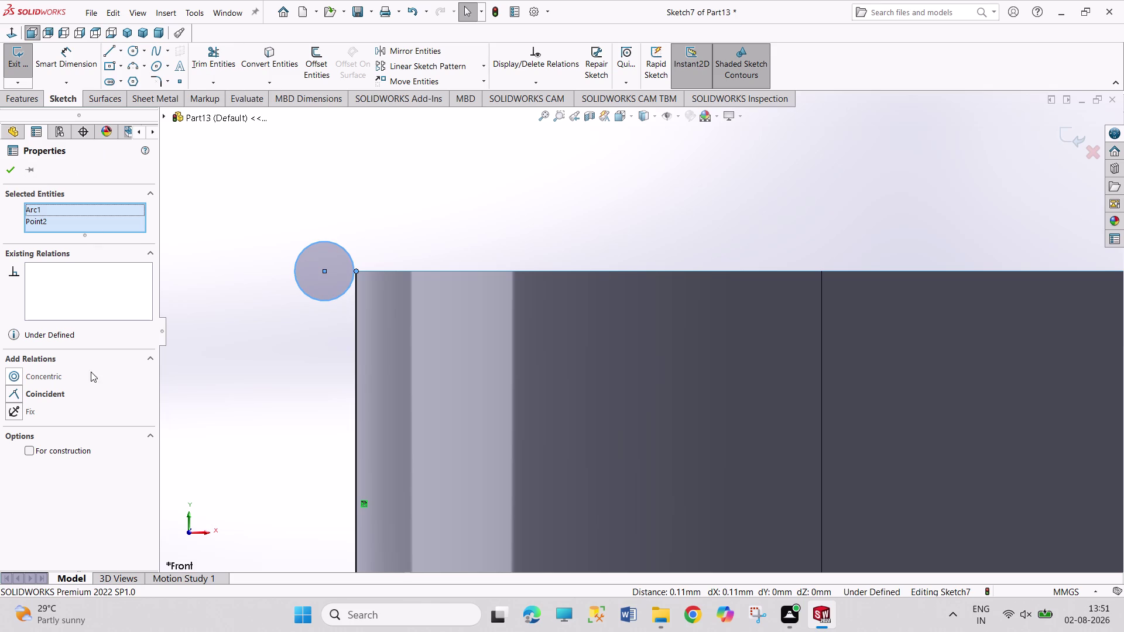
click(53, 393)
click(461, 184)
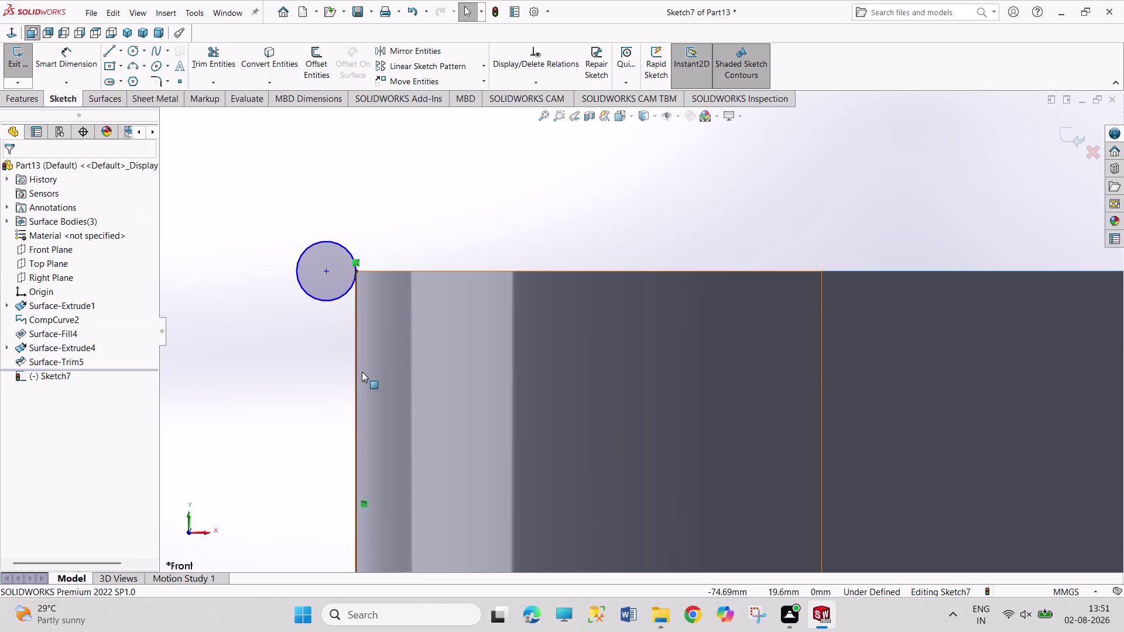
Turn the projected wall edge into construction geometry and dimension the circle to Ø4 mm.
click(356, 372)
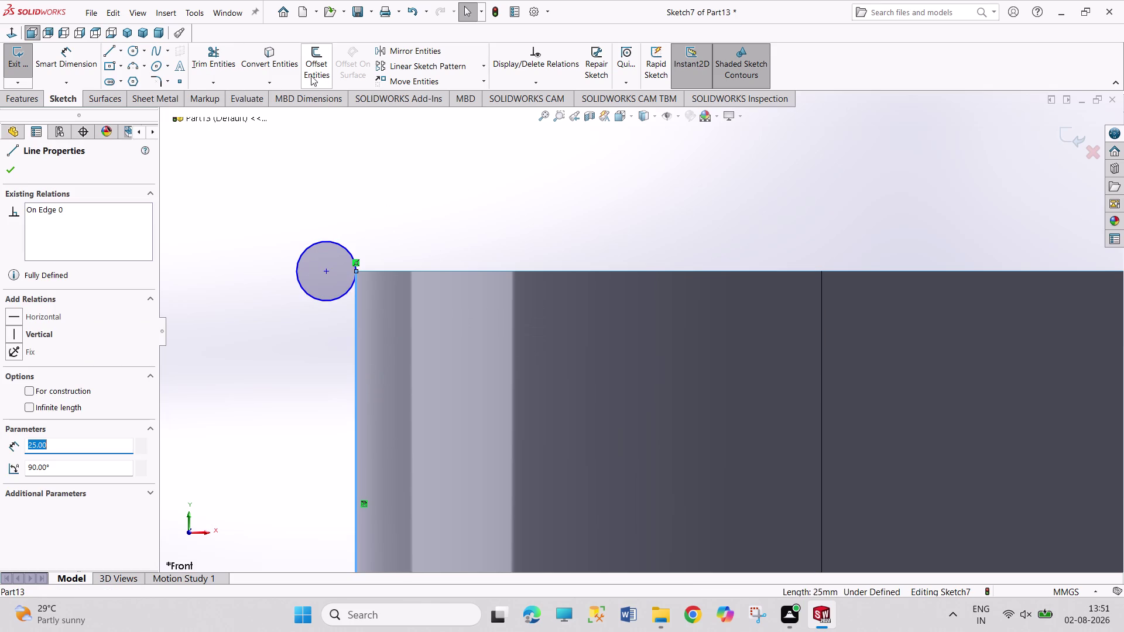
click(62, 393)
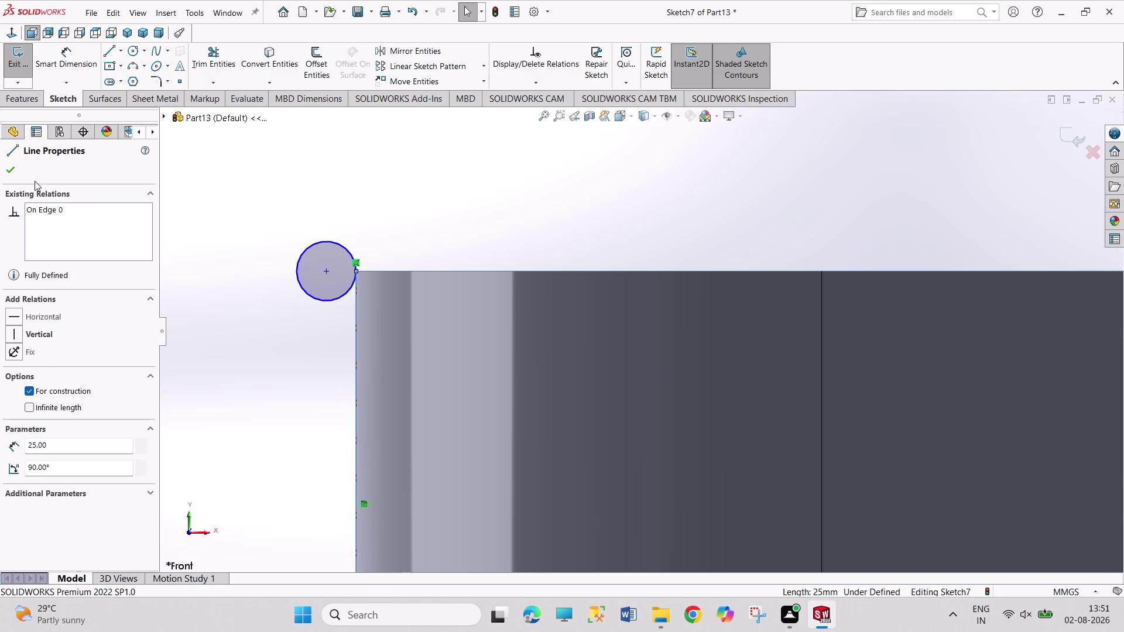
click(15, 168)
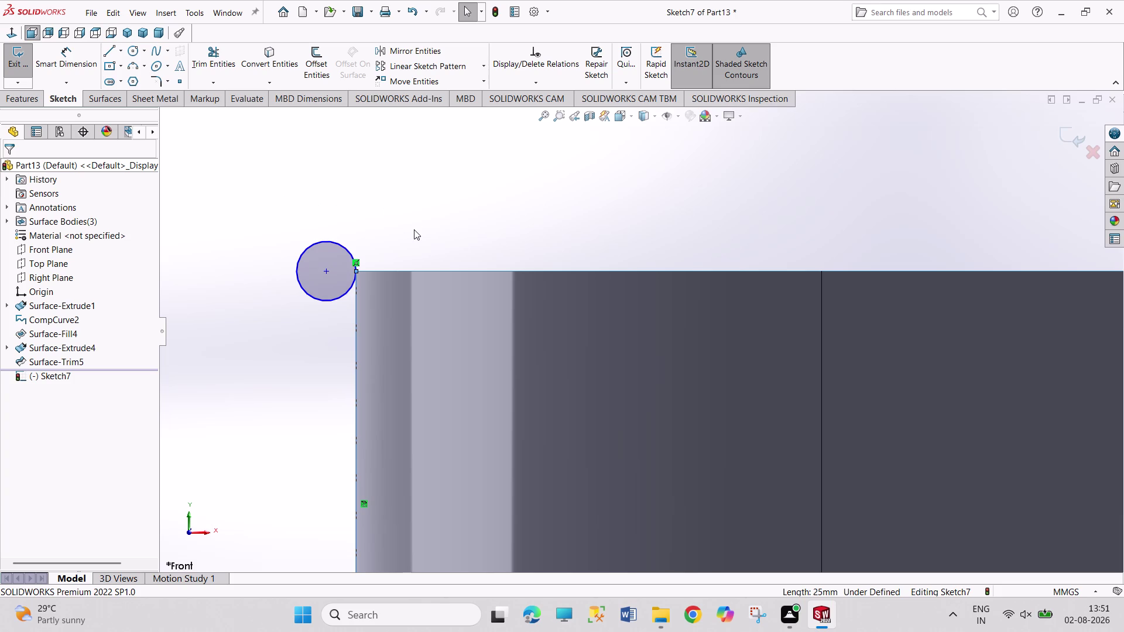
right_drag(414, 229, 400, 162)
click(342, 249)
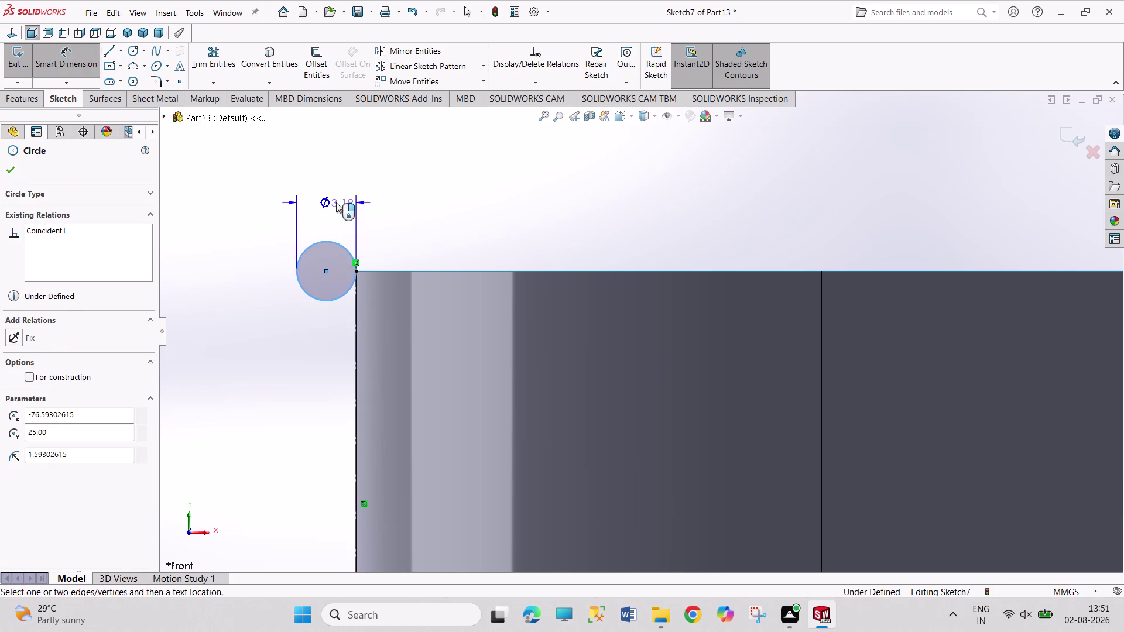
click(336, 202)
key(4)
key(Return)
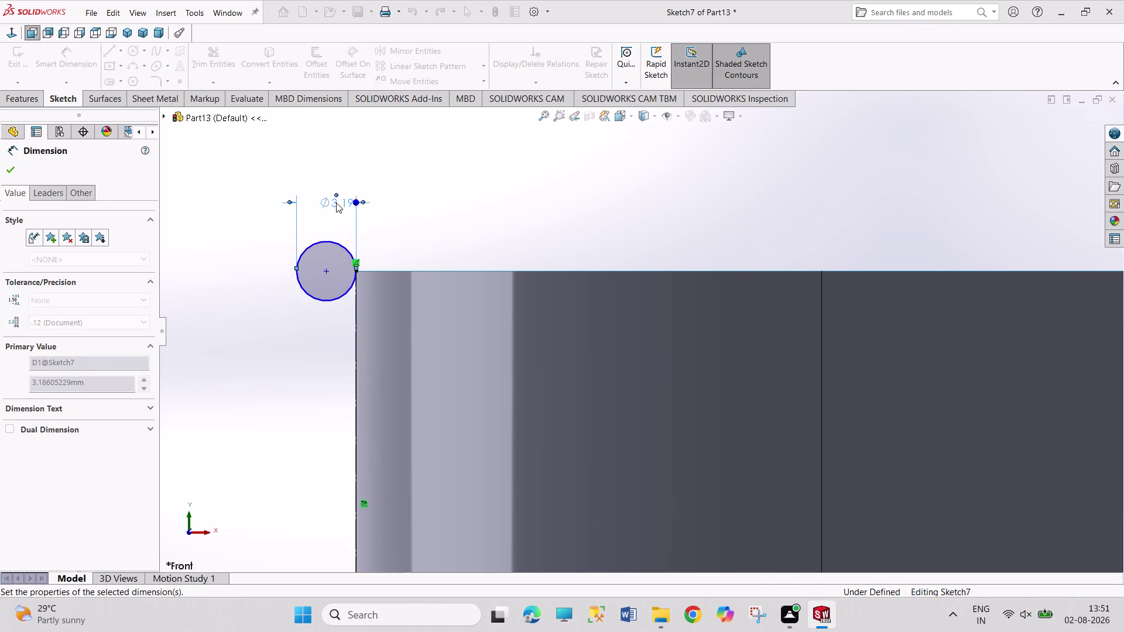
right_click(440, 216)
click(451, 250)
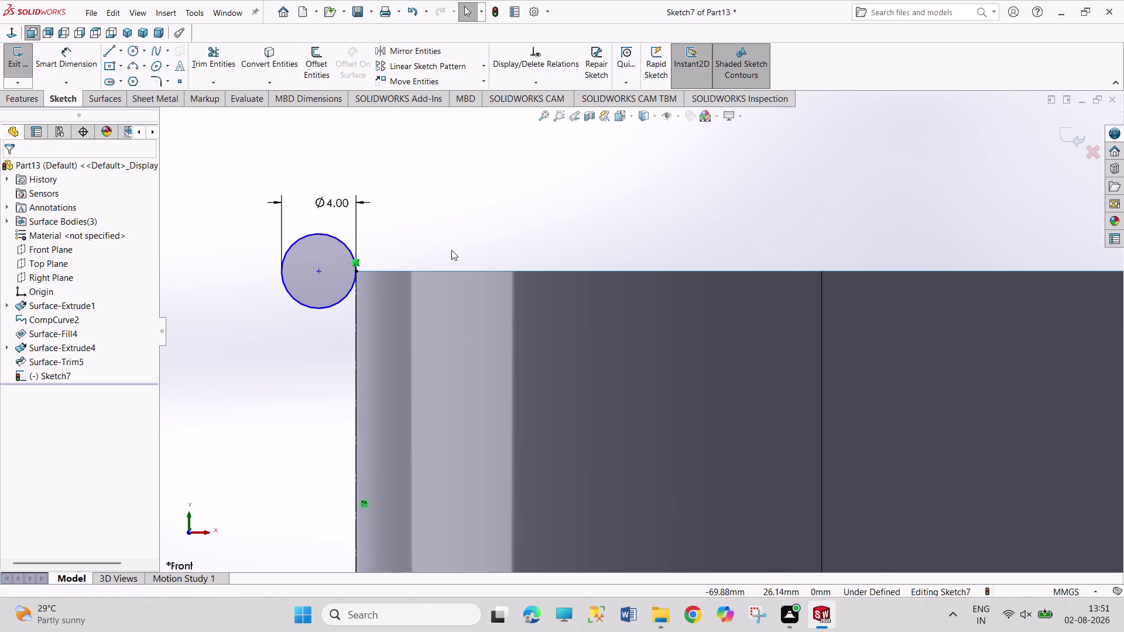
Draw a line from the top corner across the circle, then trim away the lower half and the line.
click(113, 54)
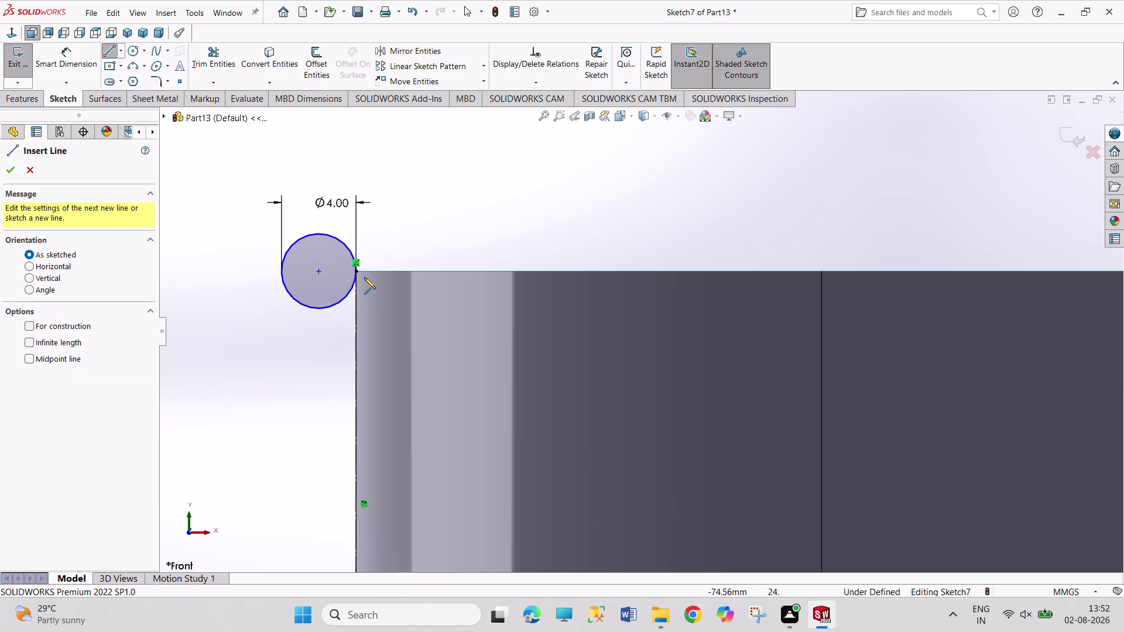
click(356, 271)
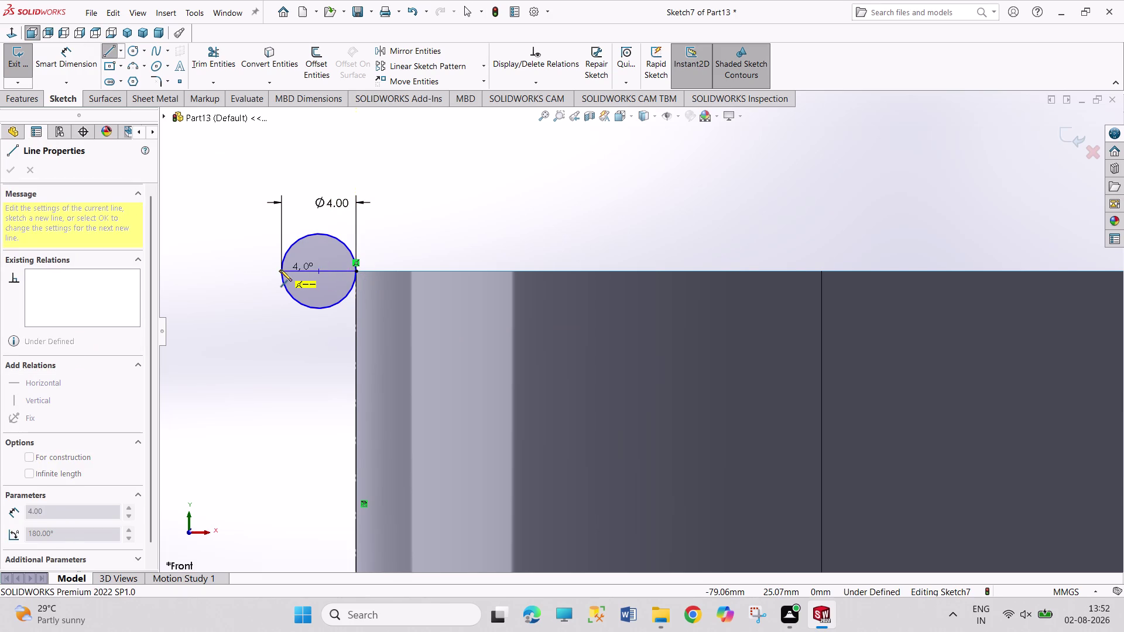
click(280, 270)
right_click(230, 234)
click(244, 241)
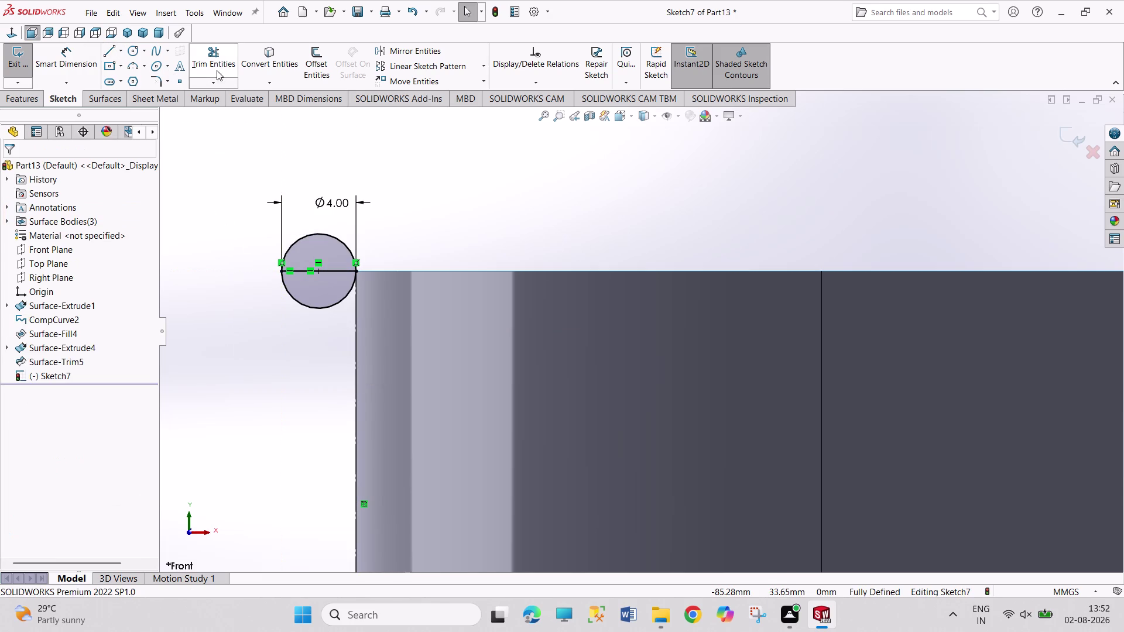
click(214, 62)
click(308, 305)
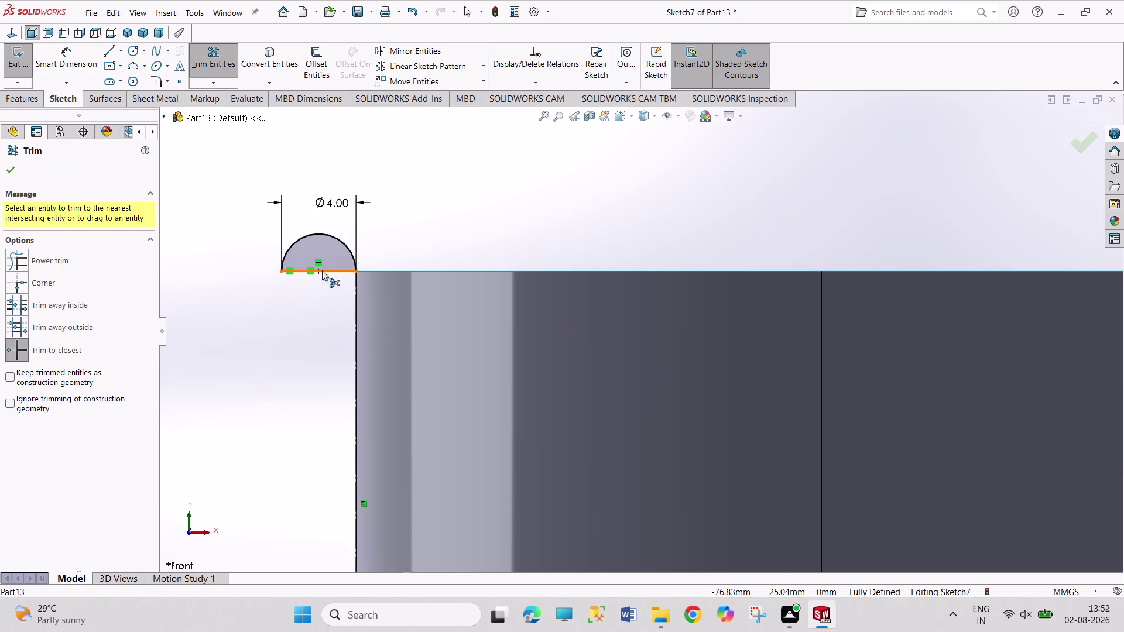
click(322, 271)
right_click(424, 228)
click(453, 263)
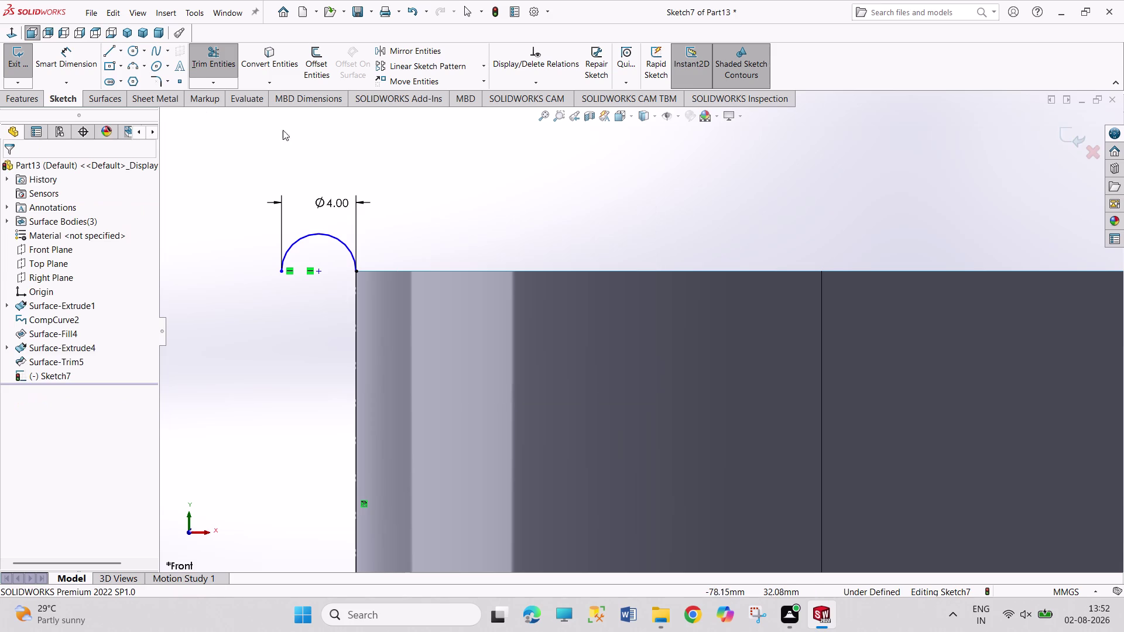
Change options from the sketch right-click menu and exit Sketch7.
right_click(479, 229)
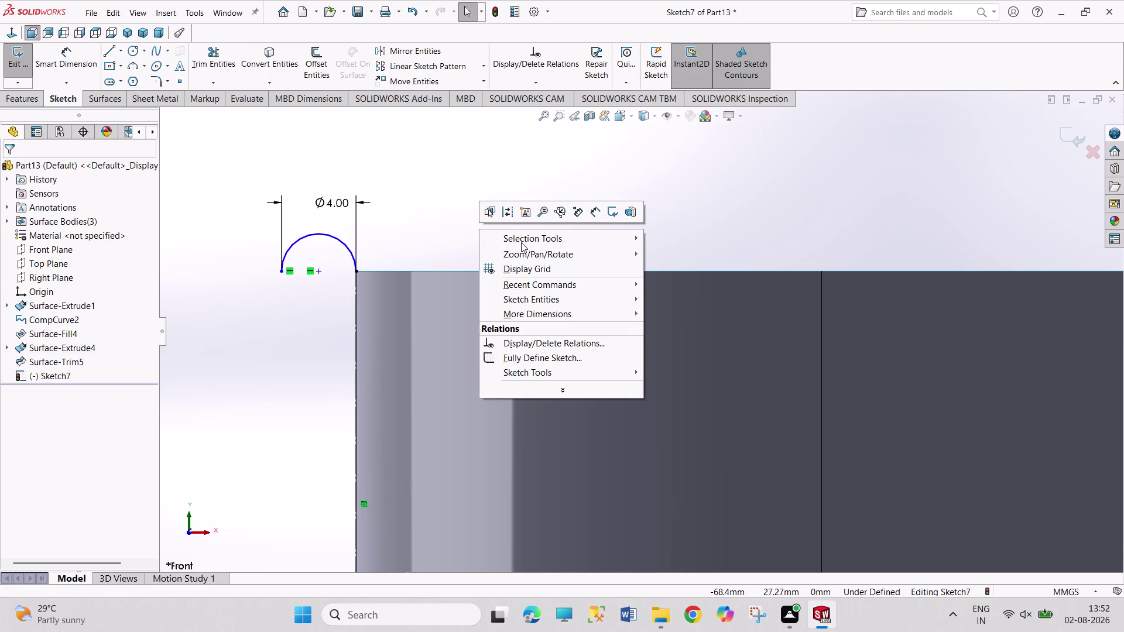
click(521, 243)
click(688, 239)
click(442, 201)
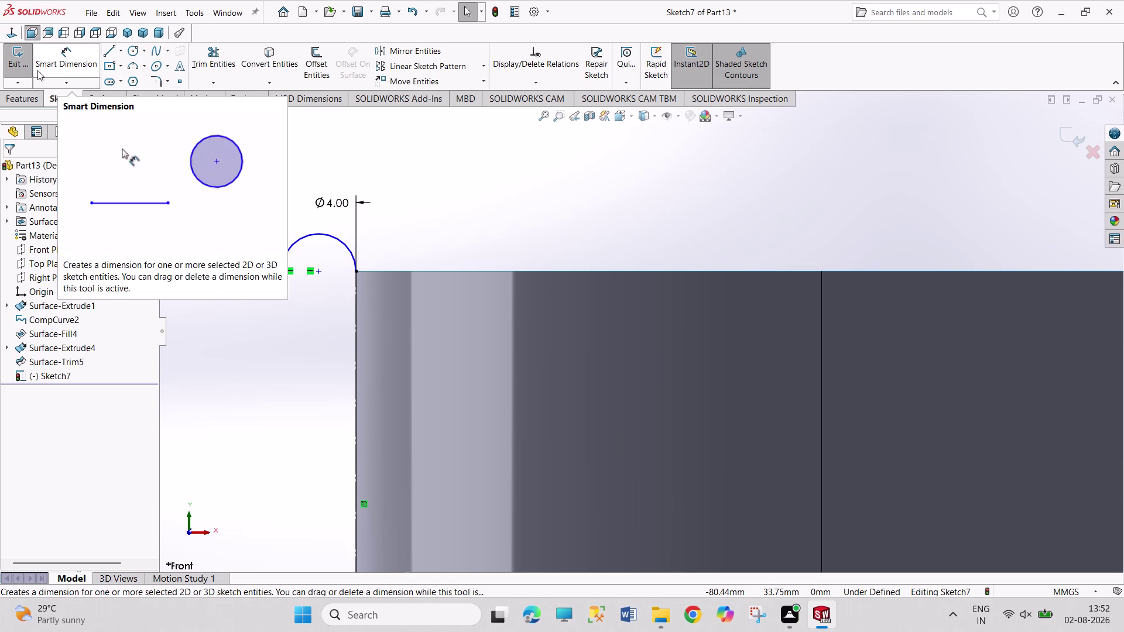
click(17, 61)
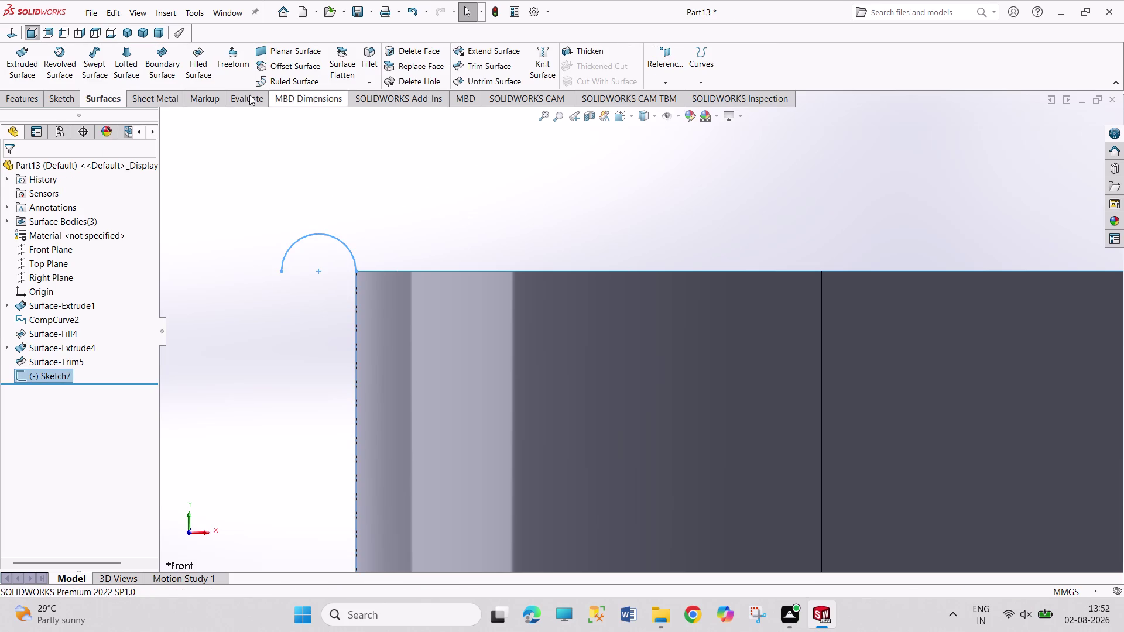
Switch to isometric view, then start and cancel a swept surface.
click(128, 37)
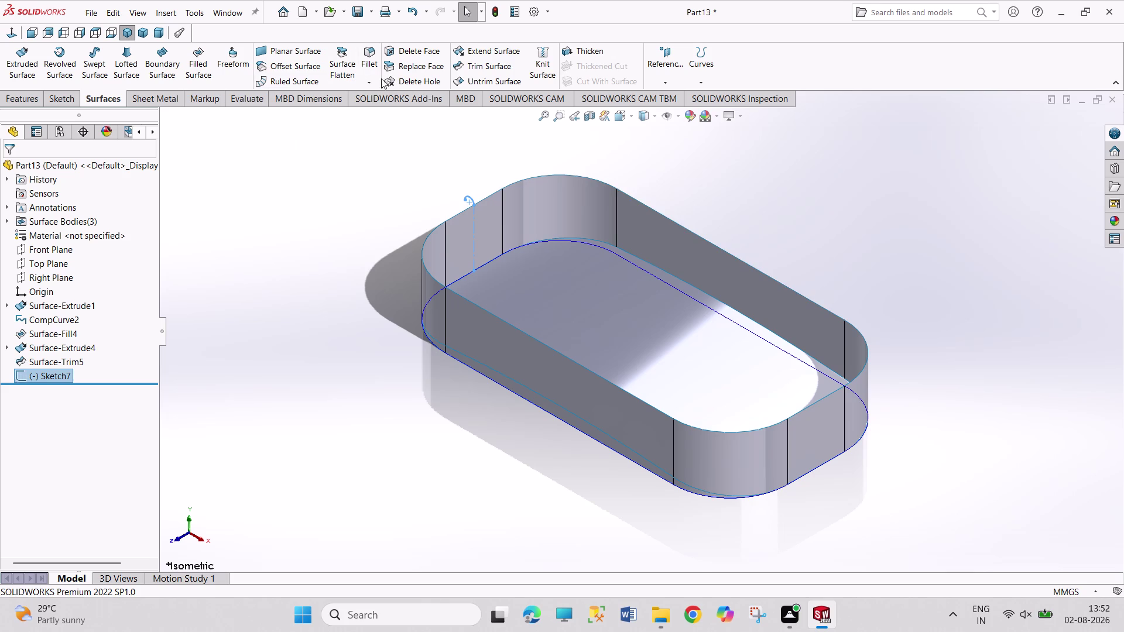
click(92, 71)
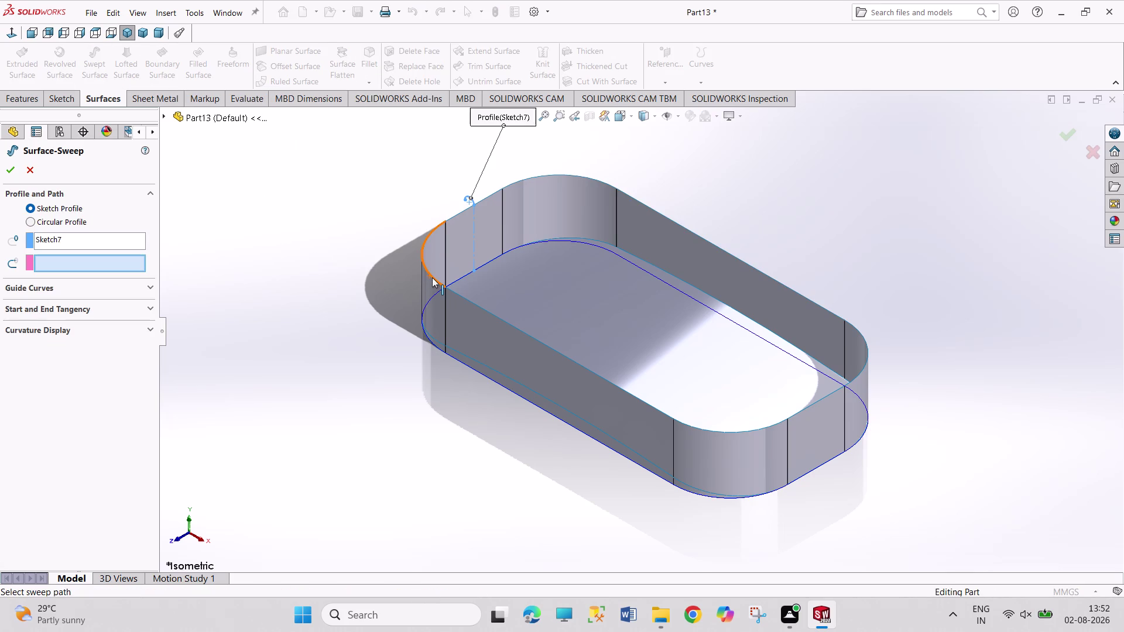
click(27, 173)
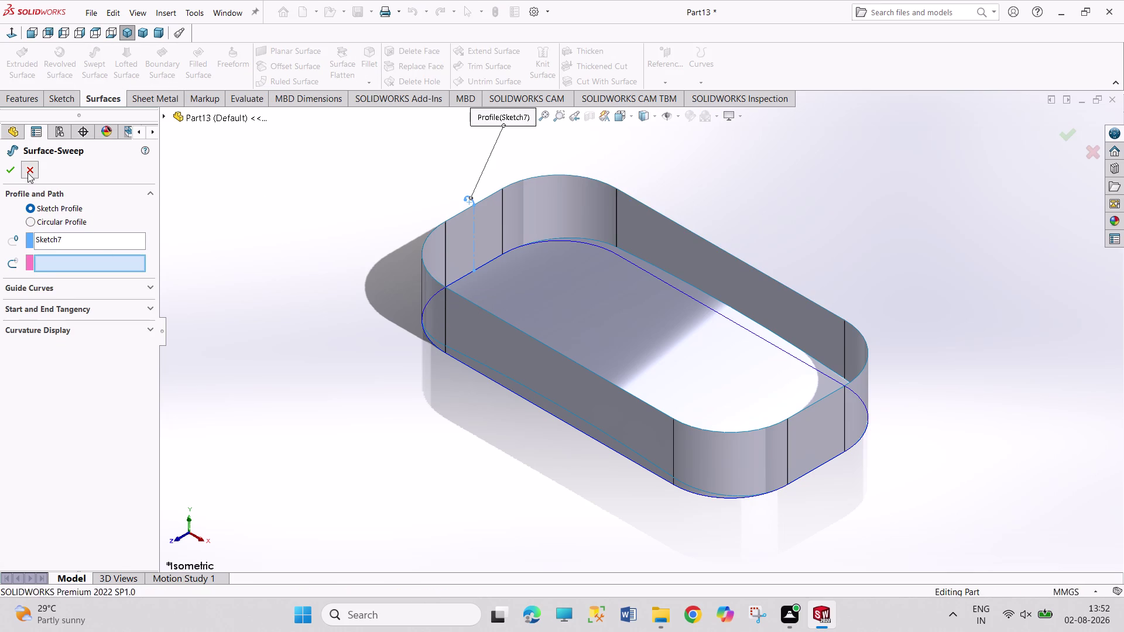
click(294, 275)
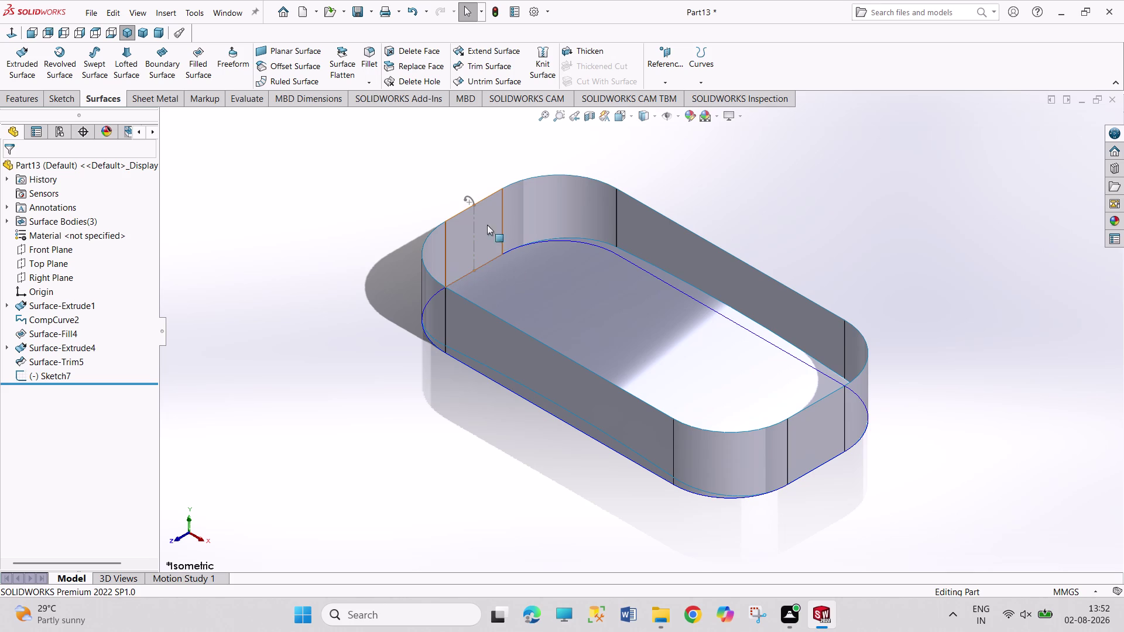
Select the straight and curved top rim edges around the tray wall, about 407 mm in total.
click(462, 213)
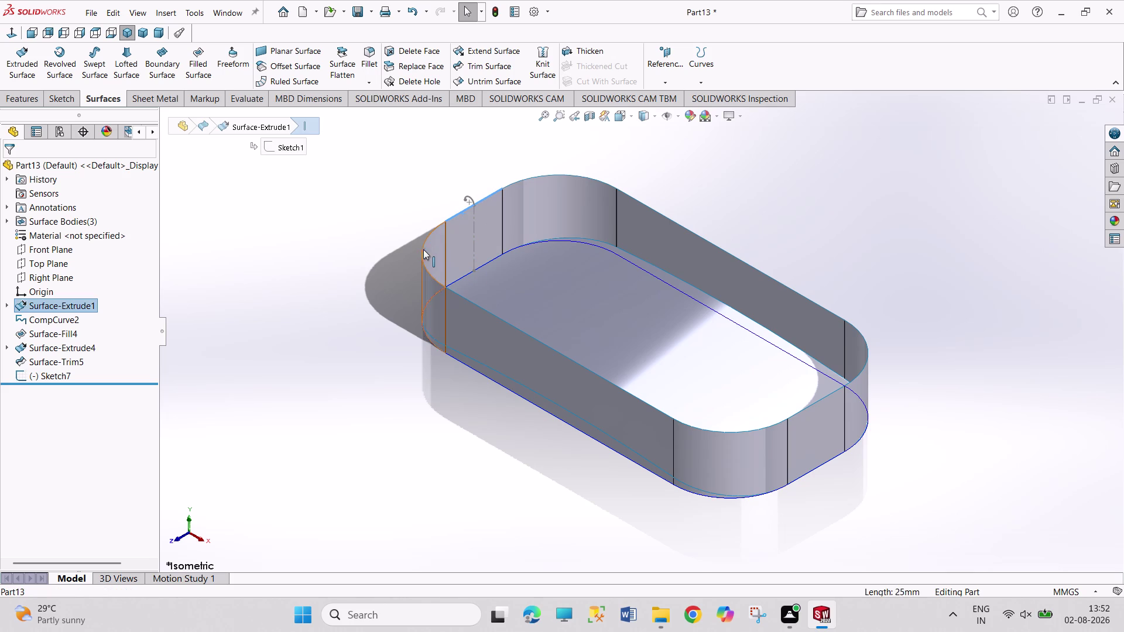
click(421, 250)
click(486, 309)
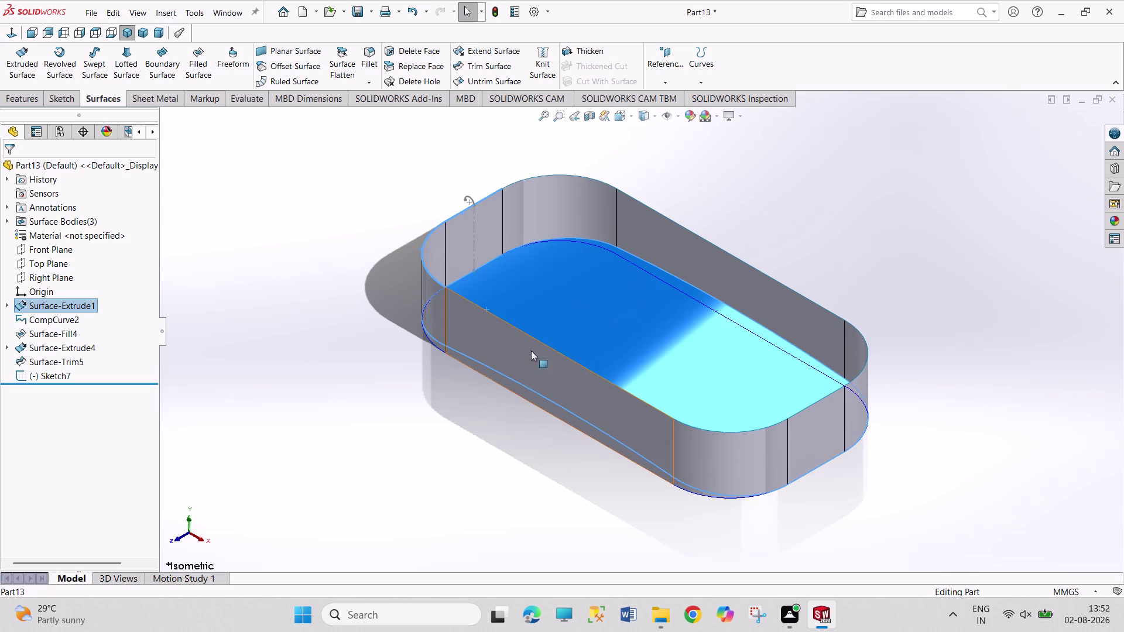
click(351, 401)
click(505, 323)
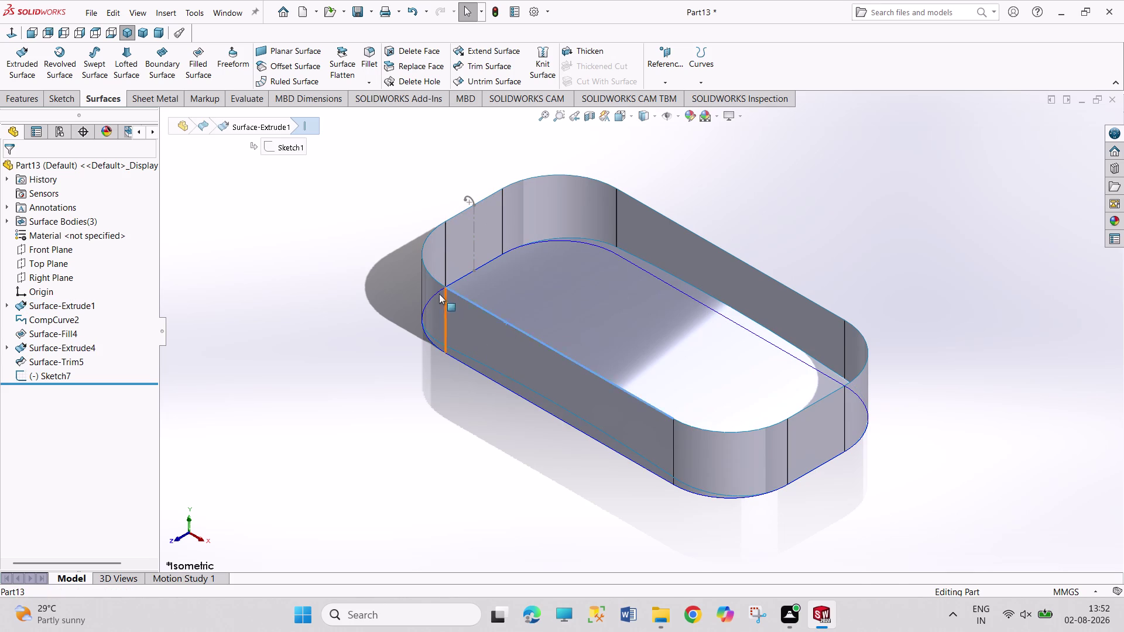
click(434, 277)
click(462, 212)
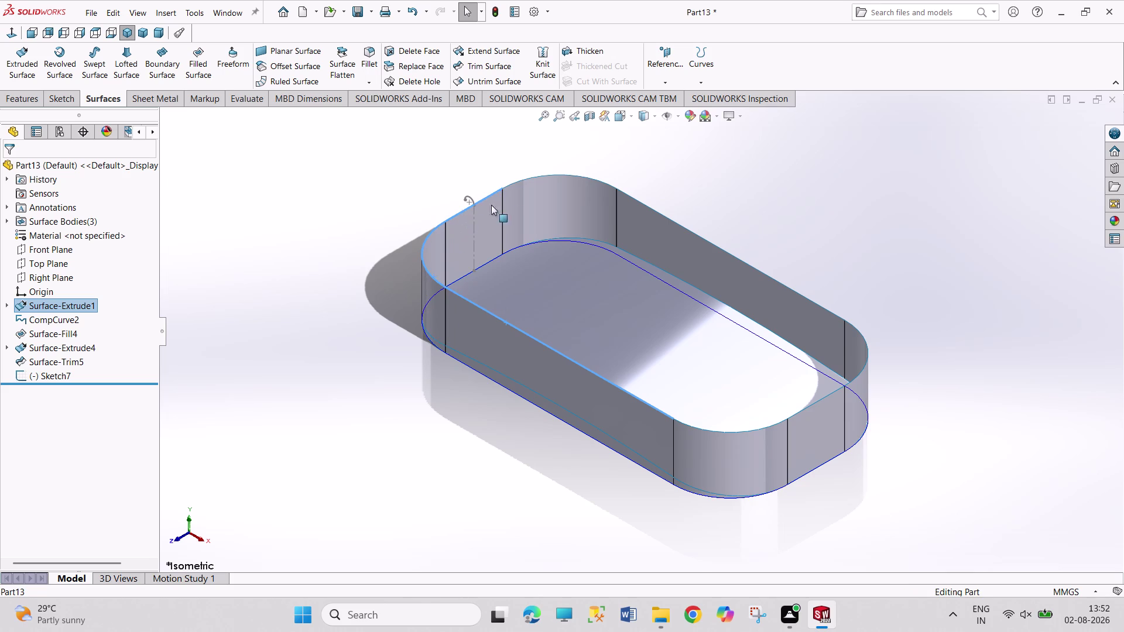
click(532, 176)
click(657, 211)
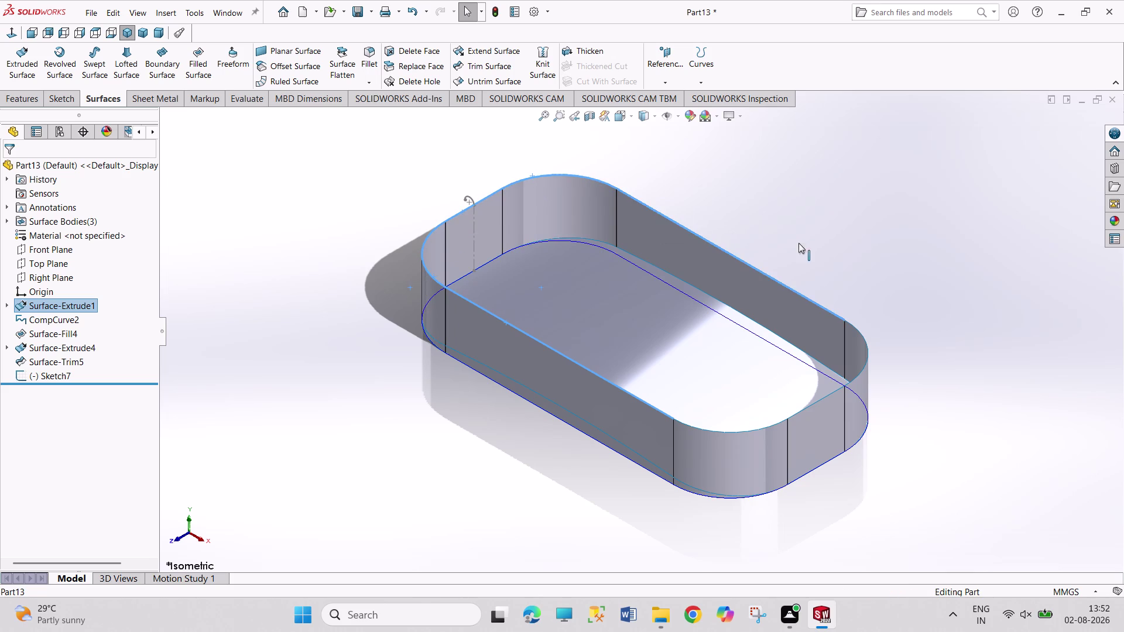
click(865, 358)
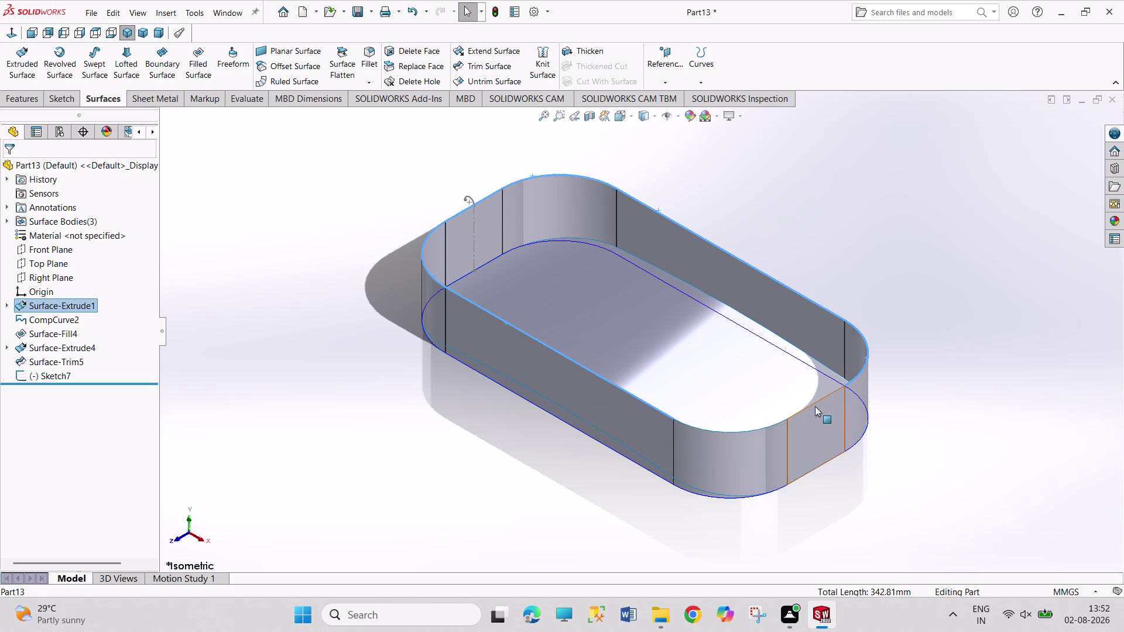
click(820, 401)
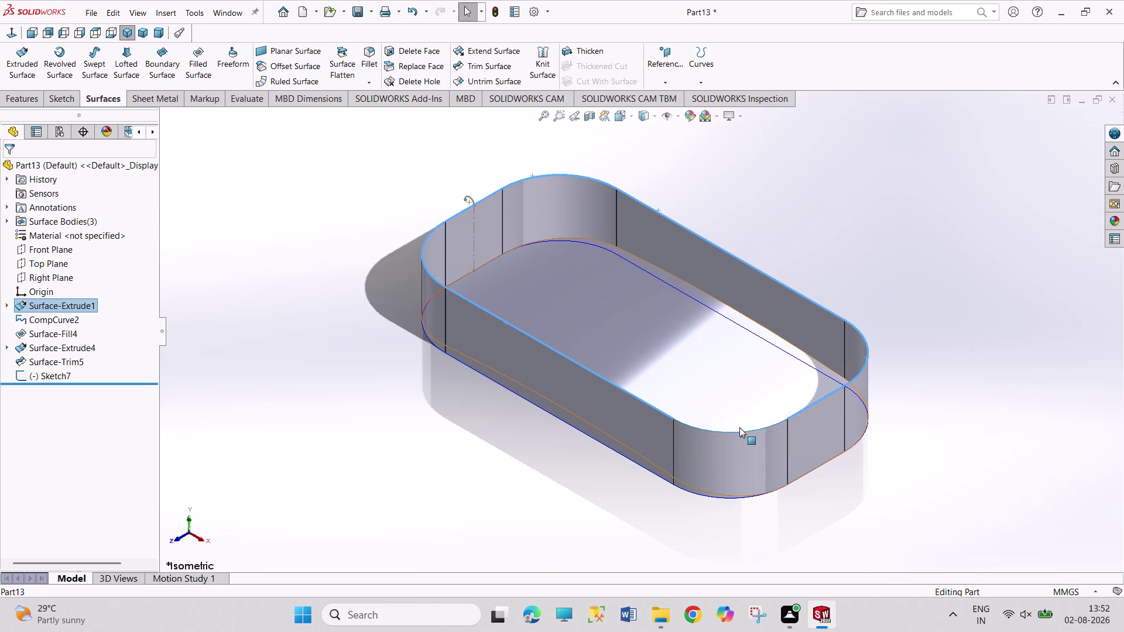
click(736, 433)
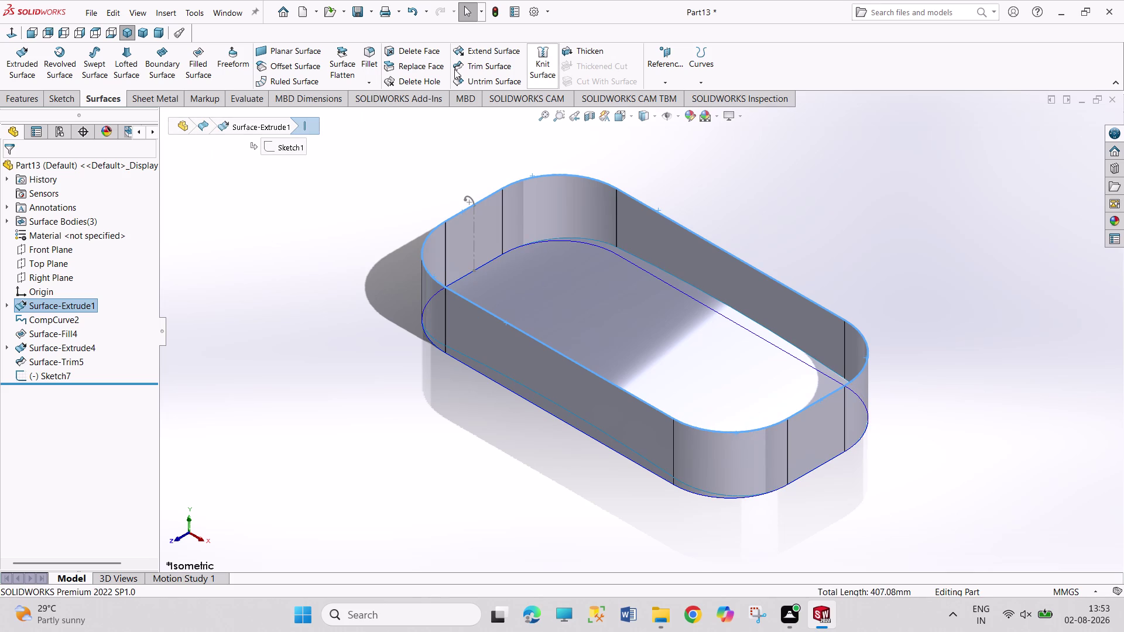
click(30, 101)
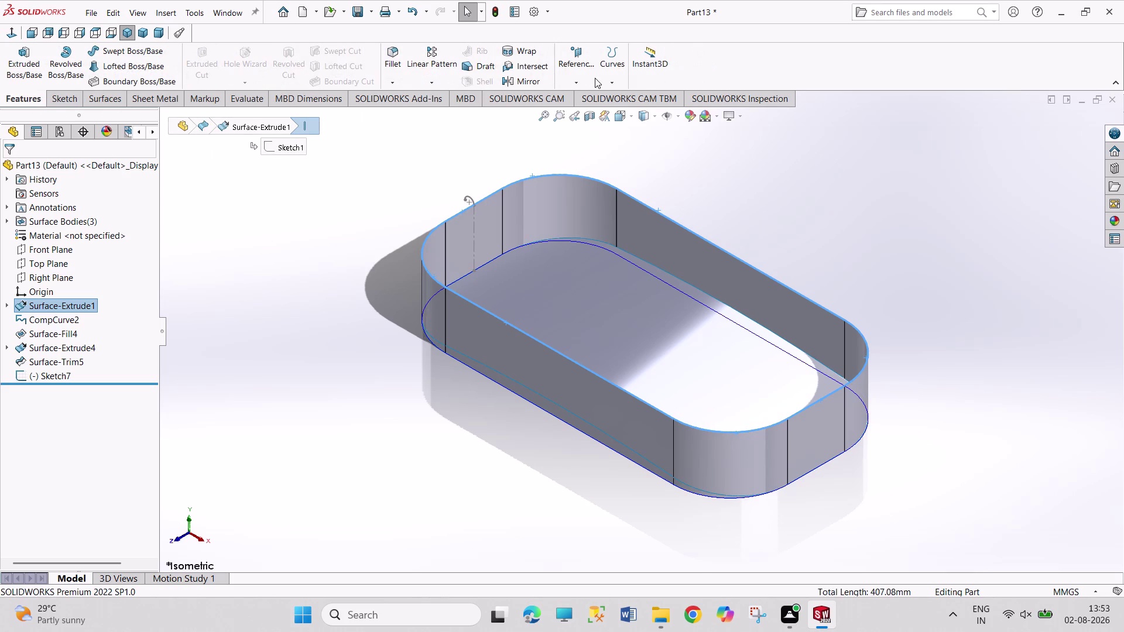
Join the selected rim edges into composite curve CompCurve3.
click(604, 78)
click(627, 130)
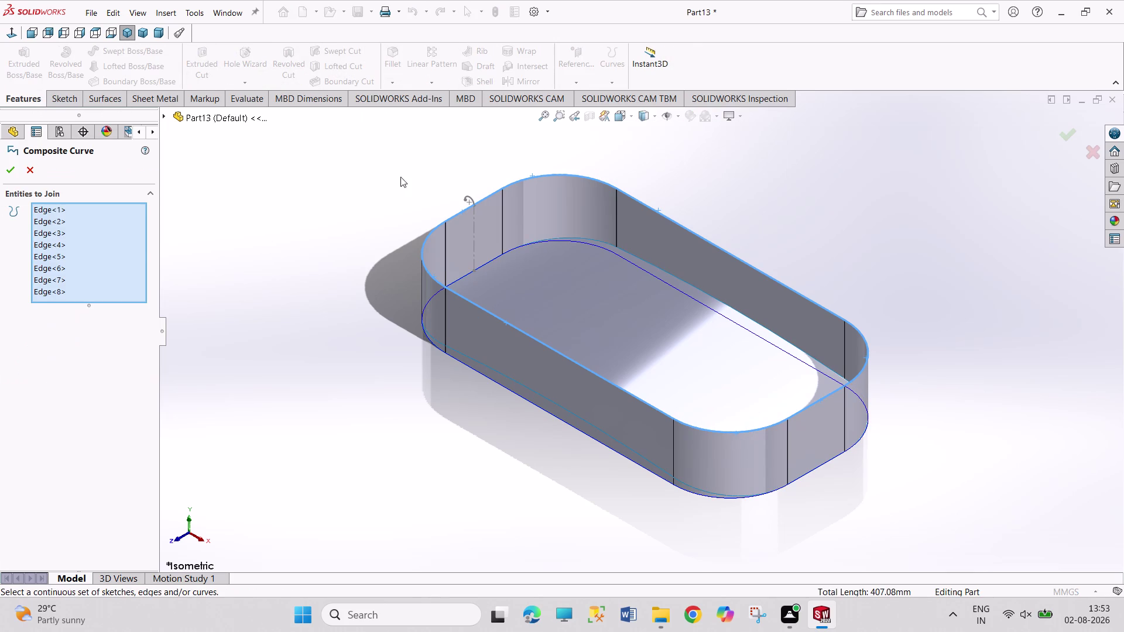
click(16, 171)
click(229, 194)
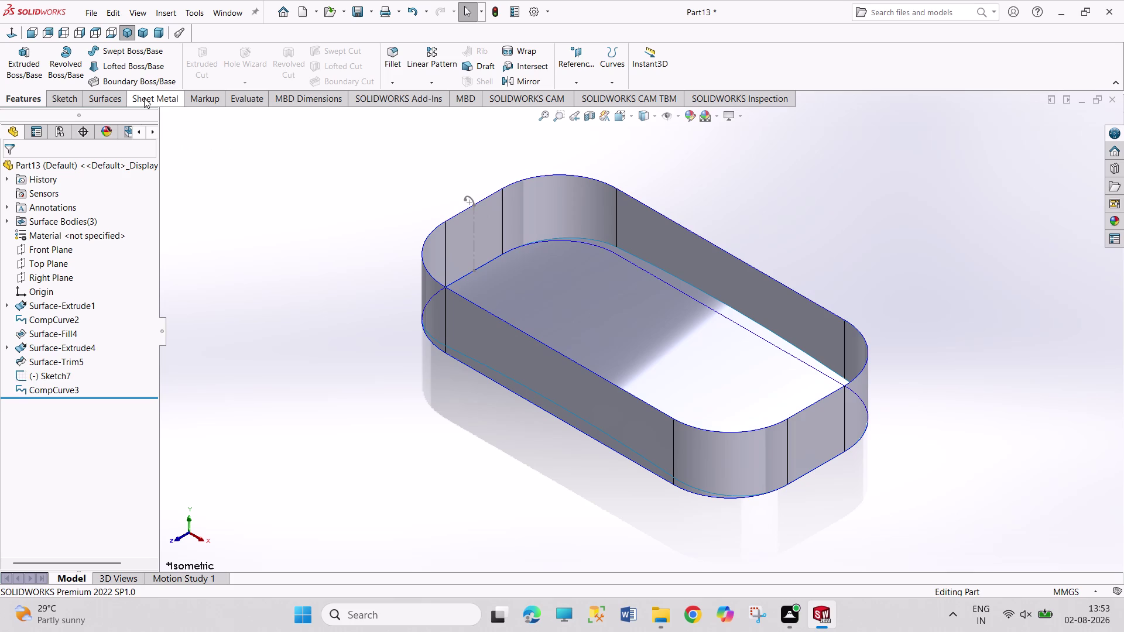
click(117, 50)
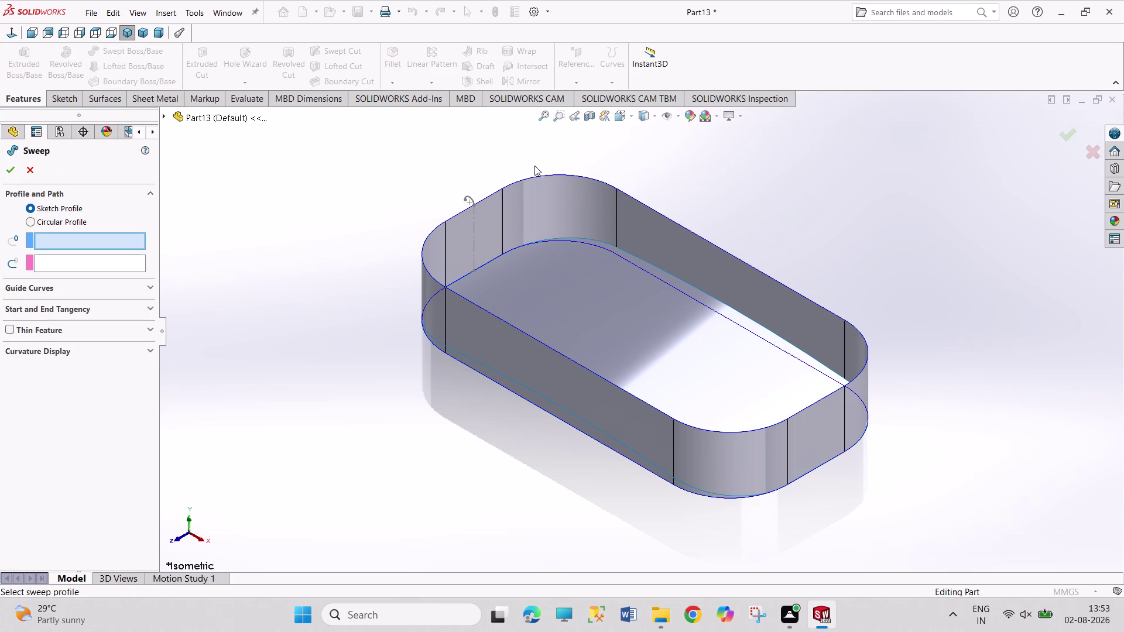
Try picking geometry for the open Sweep, then cancel it.
click(473, 200)
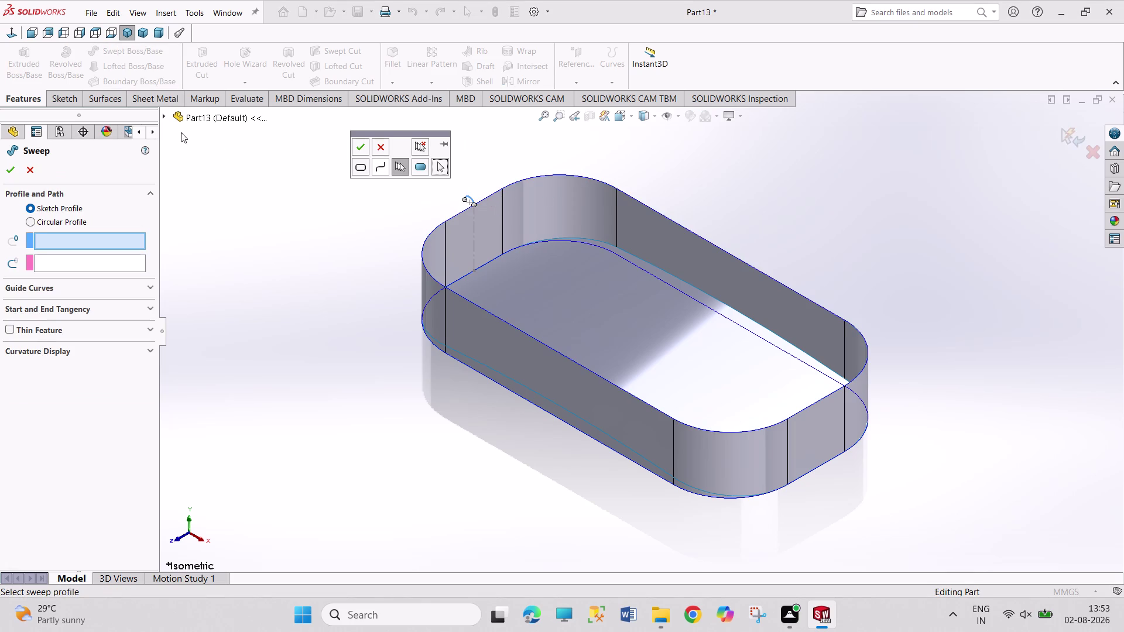
scroll(down, 3)
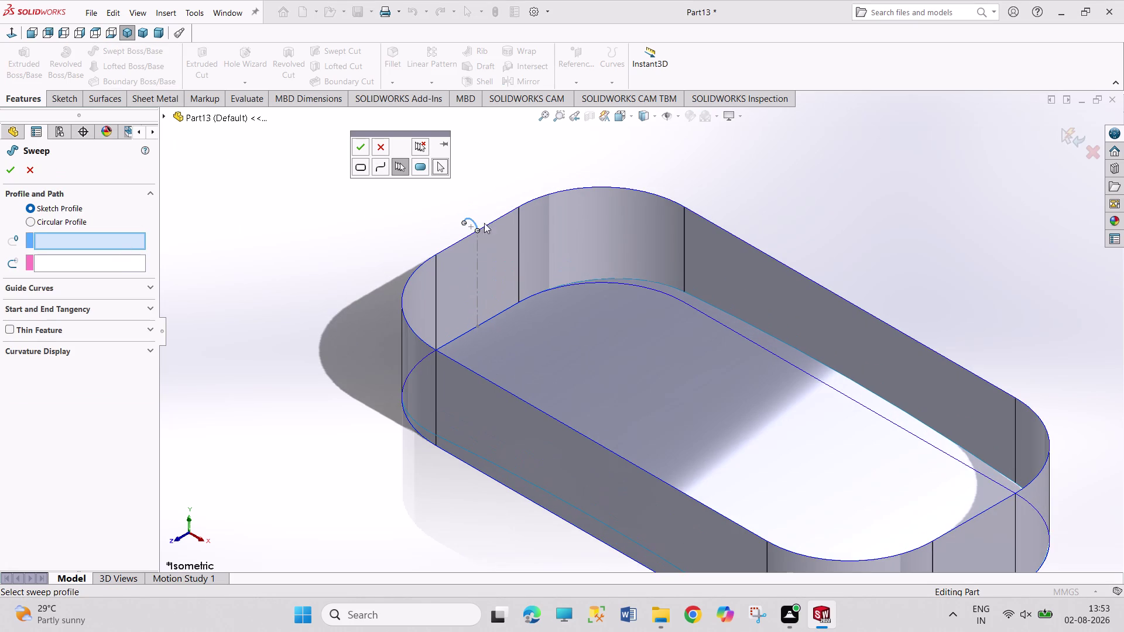
click(475, 224)
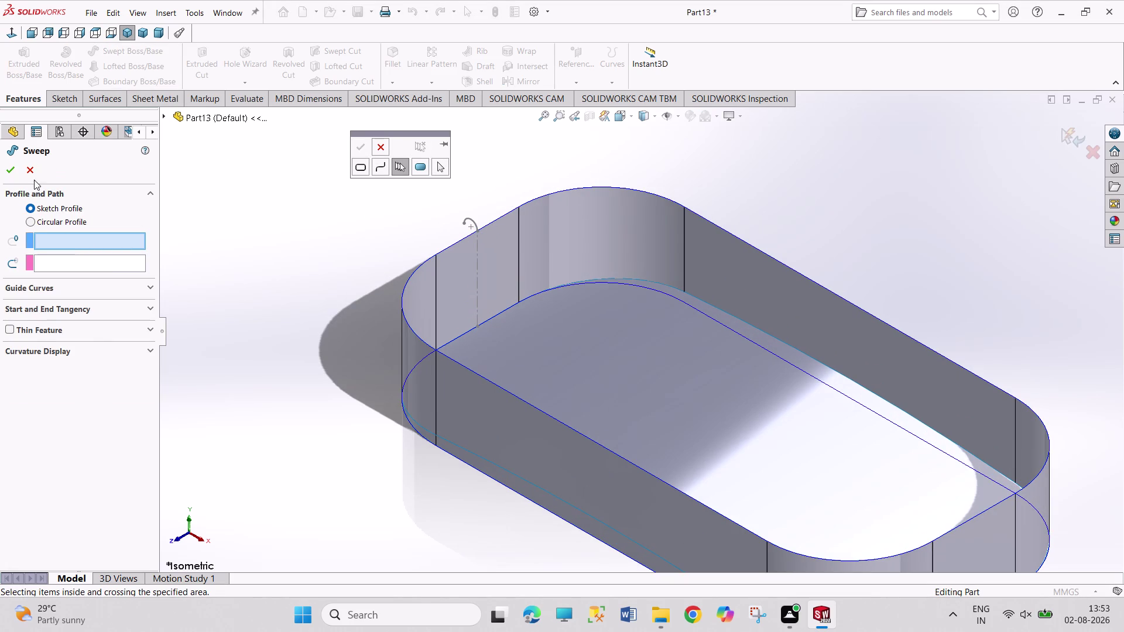
click(31, 170)
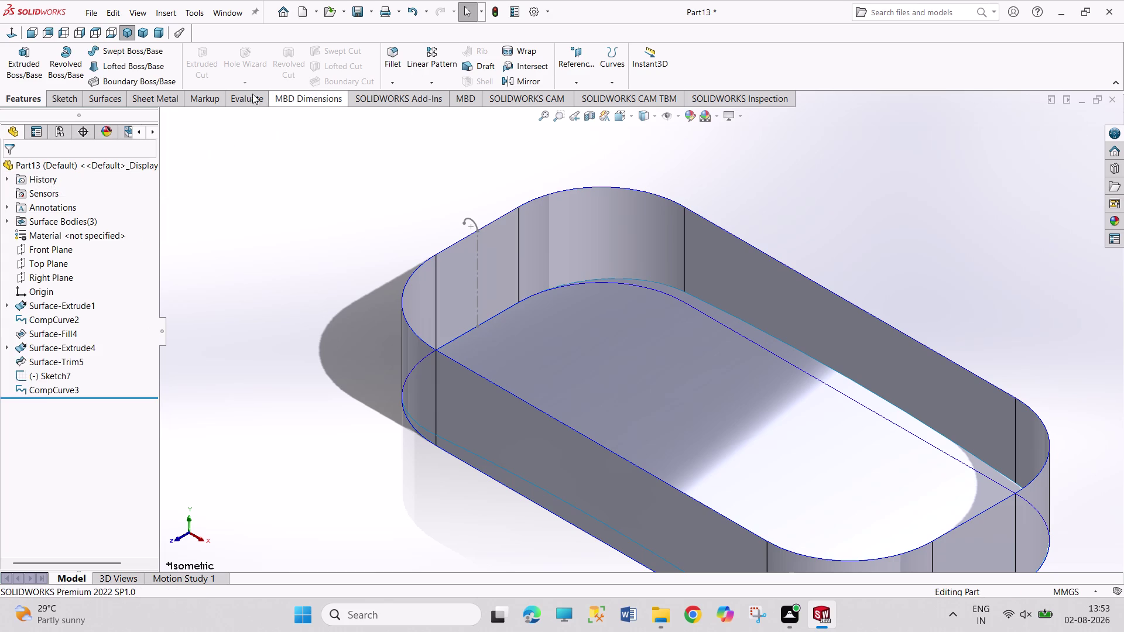
Restart the sweep with CompCurve3 as the path, then cancel it again.
click(132, 57)
click(474, 225)
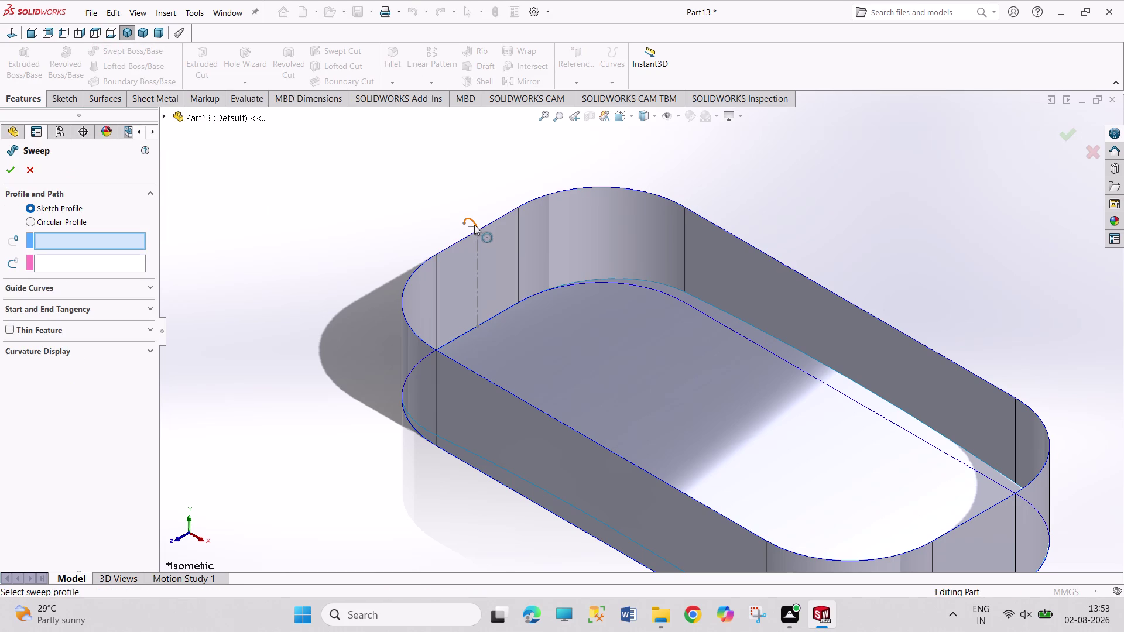
click(164, 120)
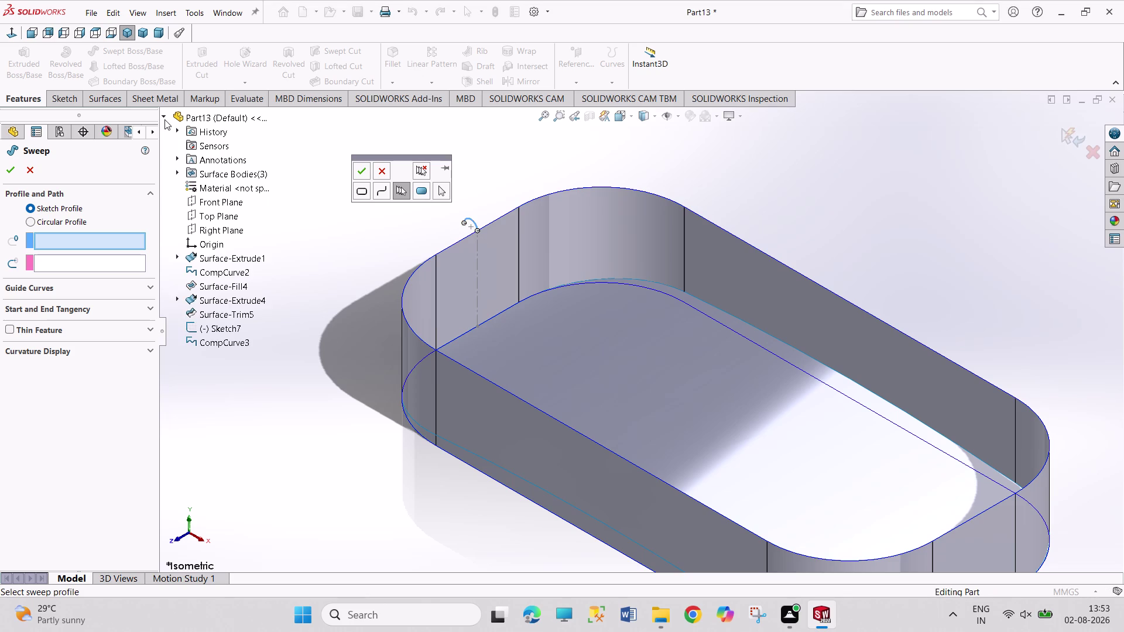
click(119, 265)
click(217, 339)
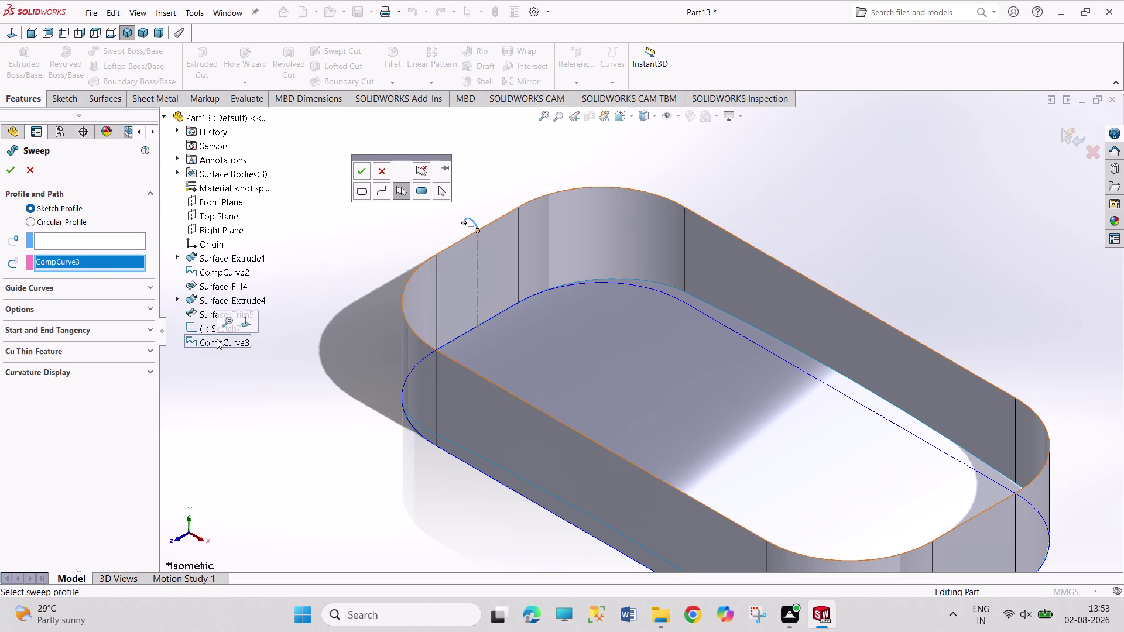
click(87, 242)
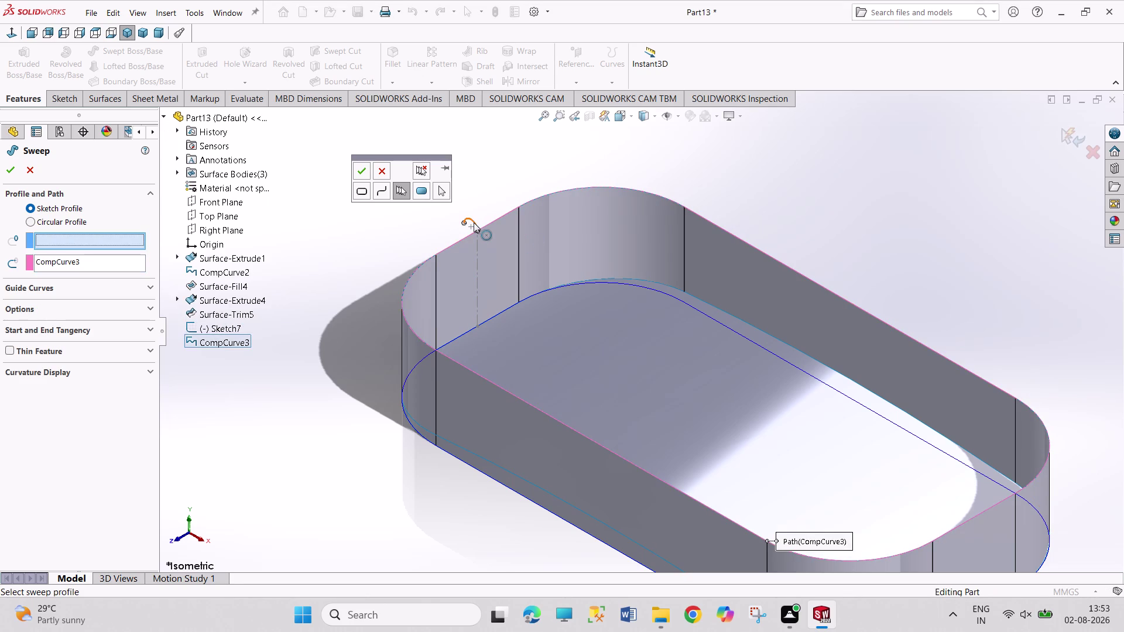
click(474, 222)
triple_click(473, 223)
click(474, 223)
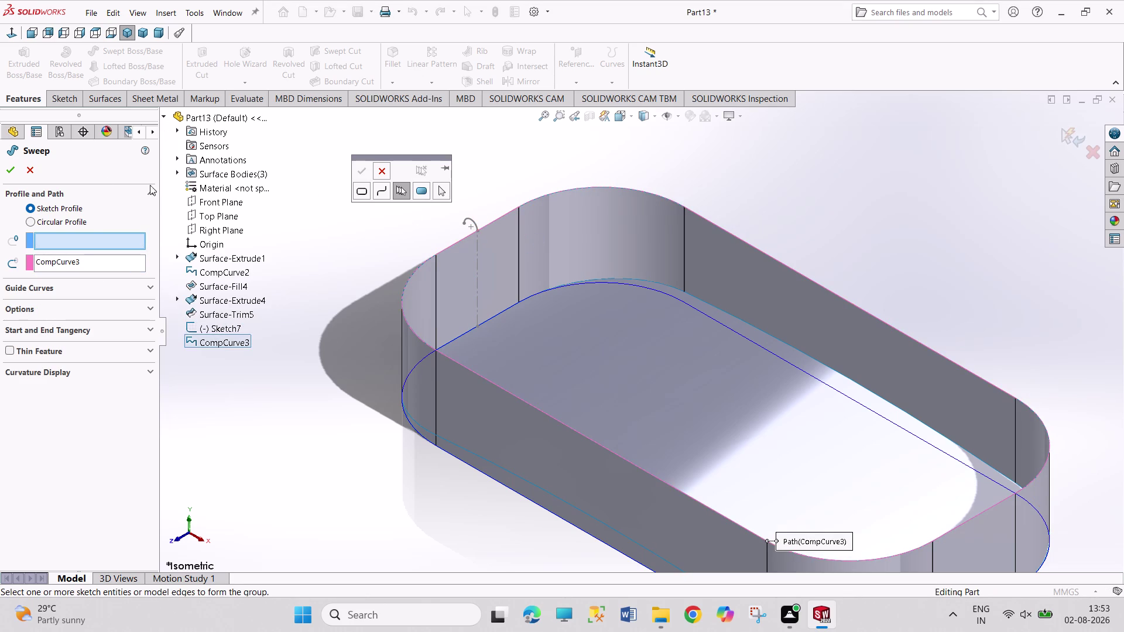
click(30, 174)
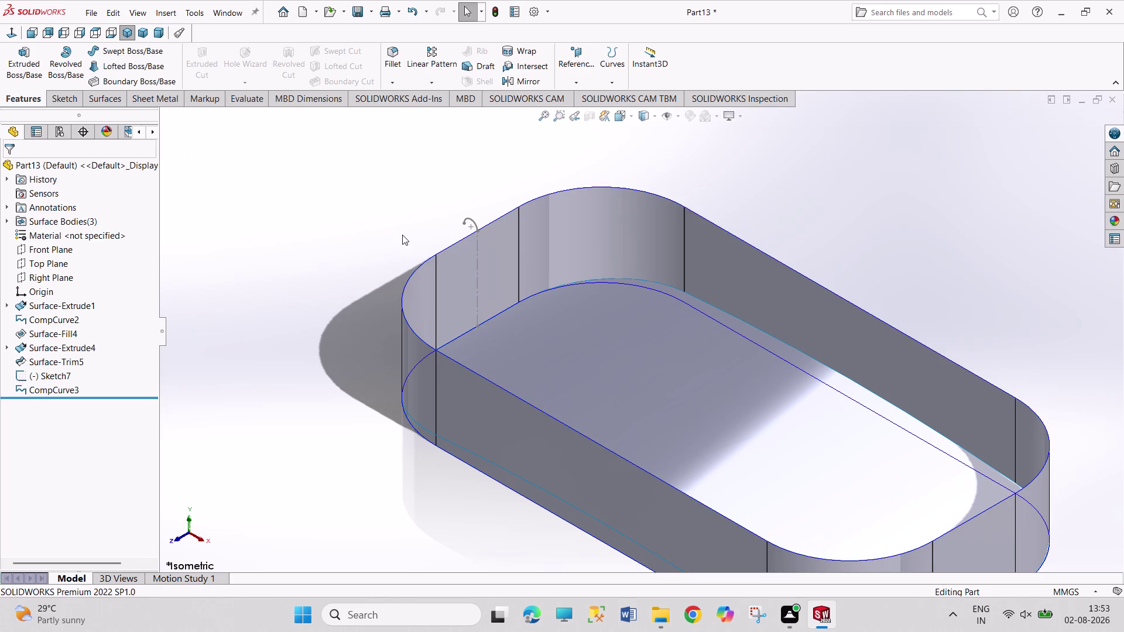
Undo twice to remove CompCurve3 and reopen Sketch7 for editing.
middle_drag(402, 235, 448, 276)
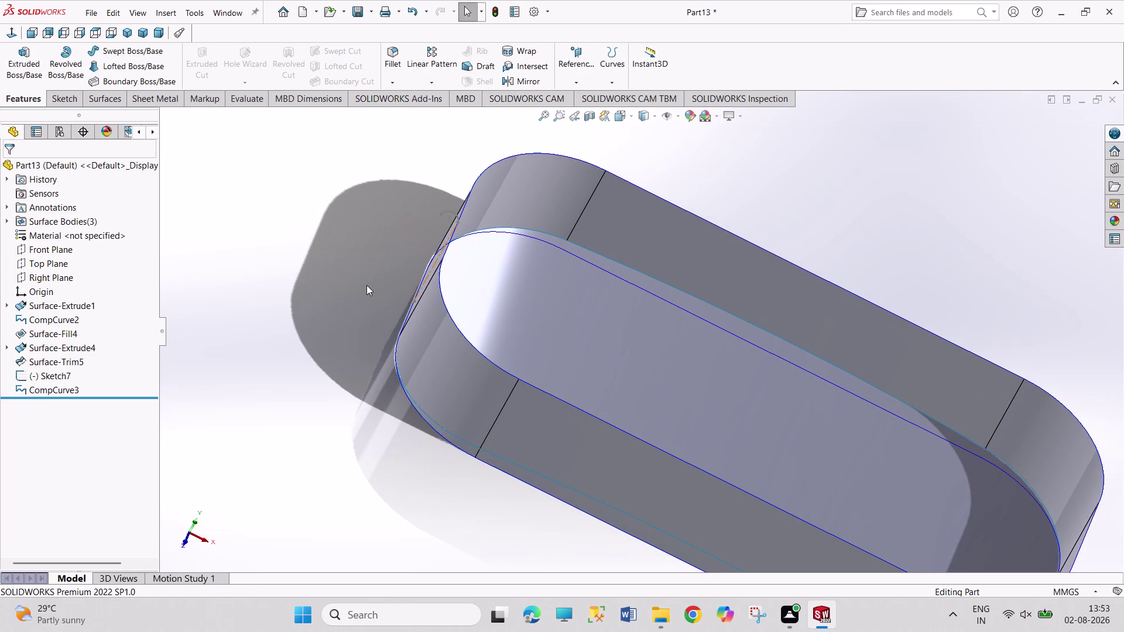
key(ctrl+z)
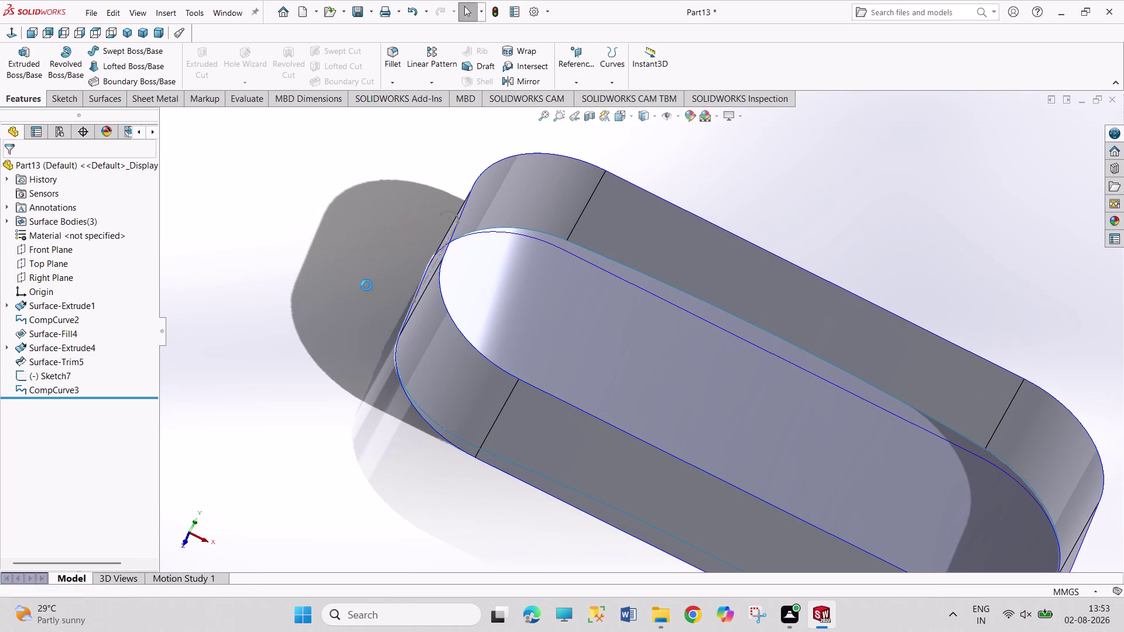
key(ctrl+z)
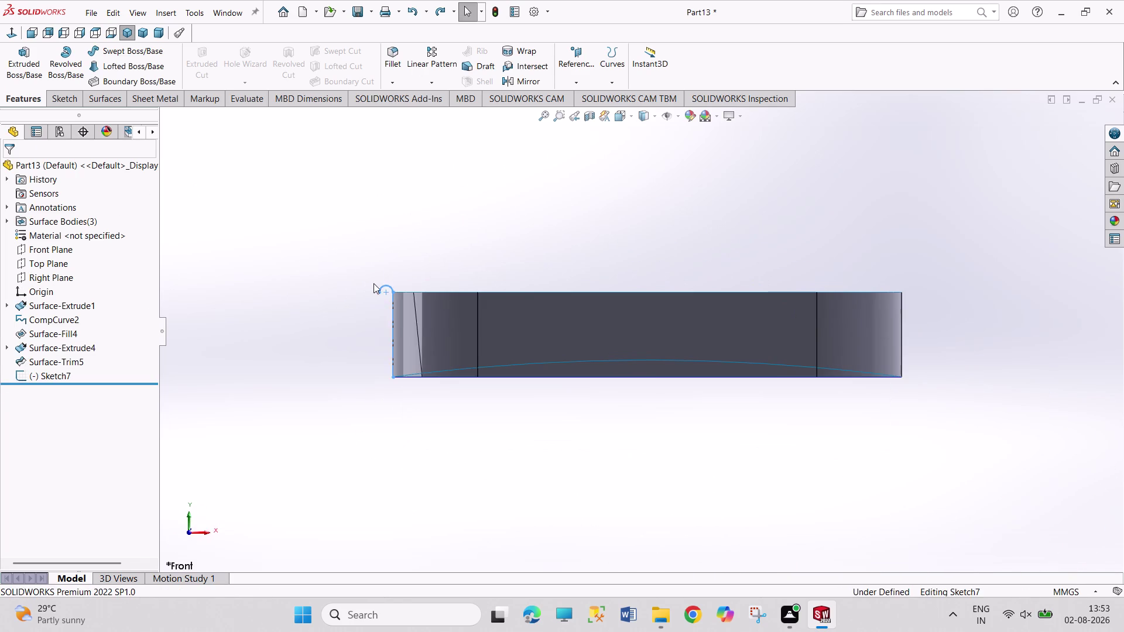
click(18, 66)
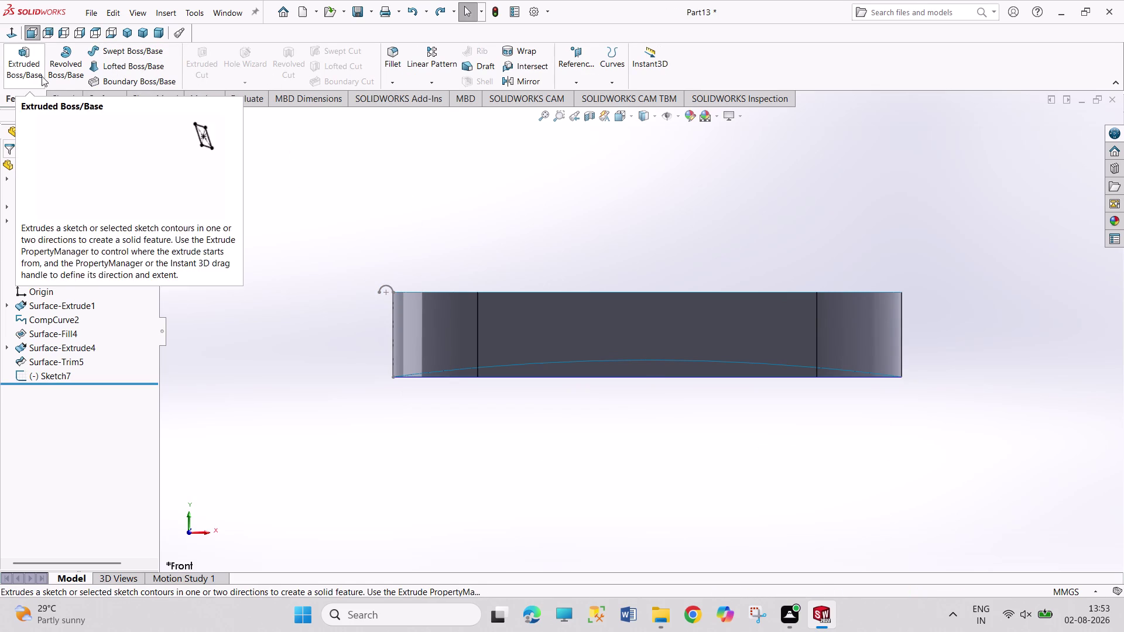
Try a surface sweep of Sketch7 along a rim edge with circular profile, then cancel it.
click(71, 98)
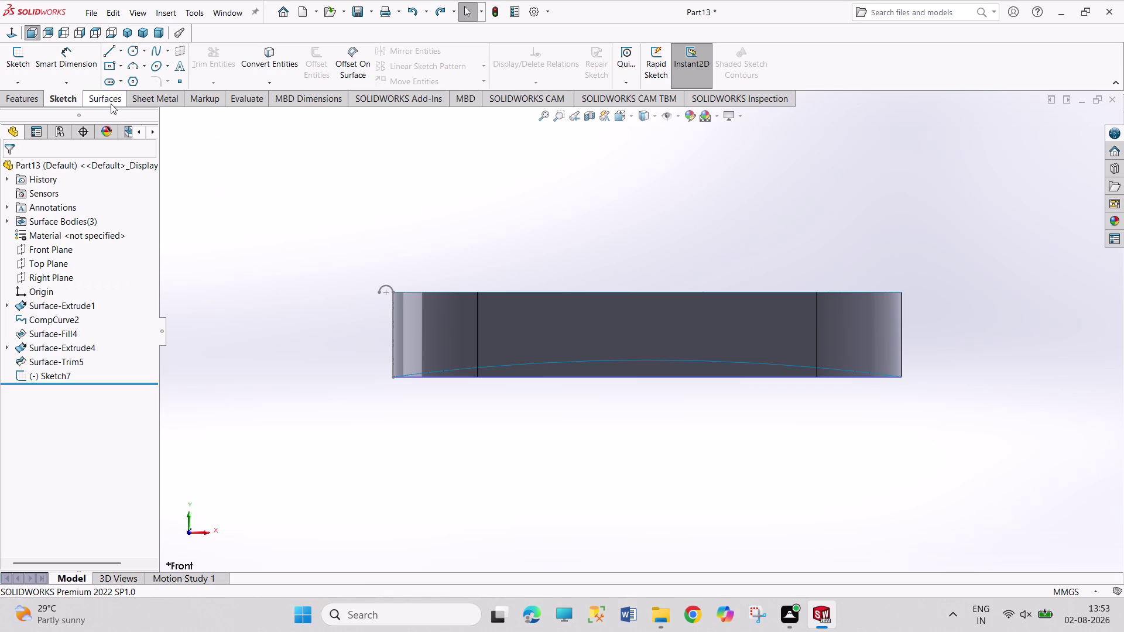
click(111, 104)
click(101, 75)
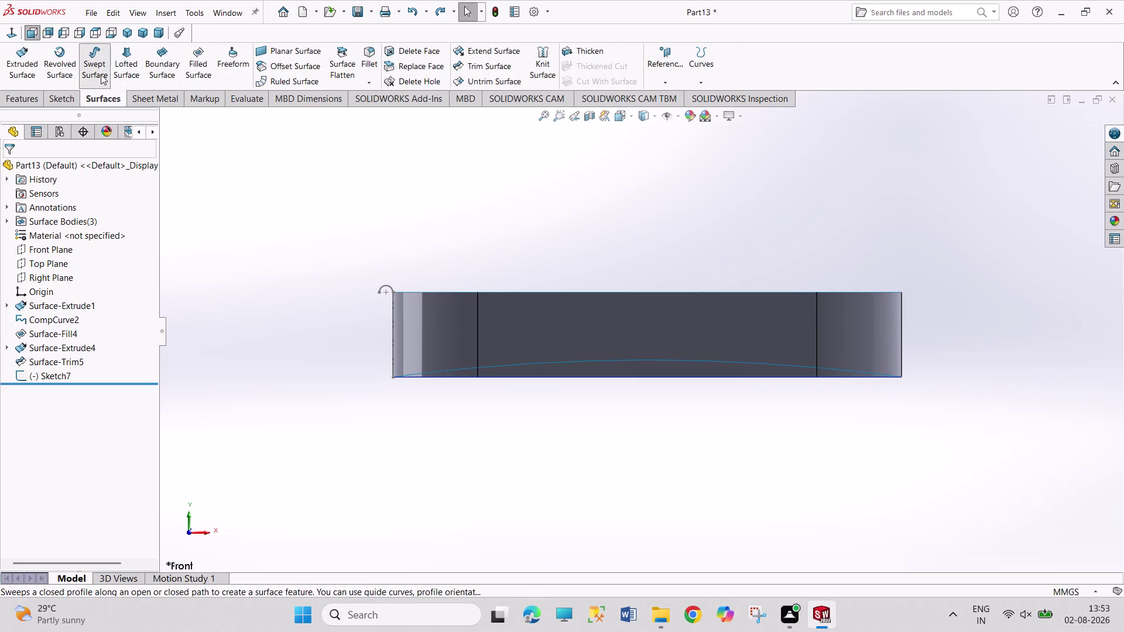
click(391, 287)
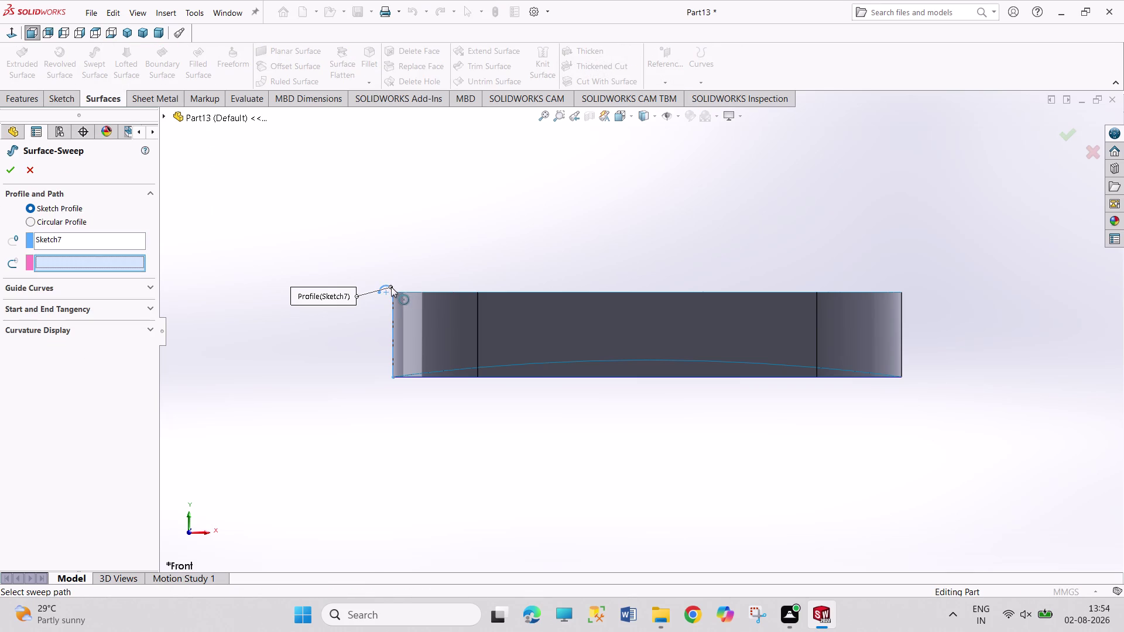
middle_drag(623, 214, 593, 309)
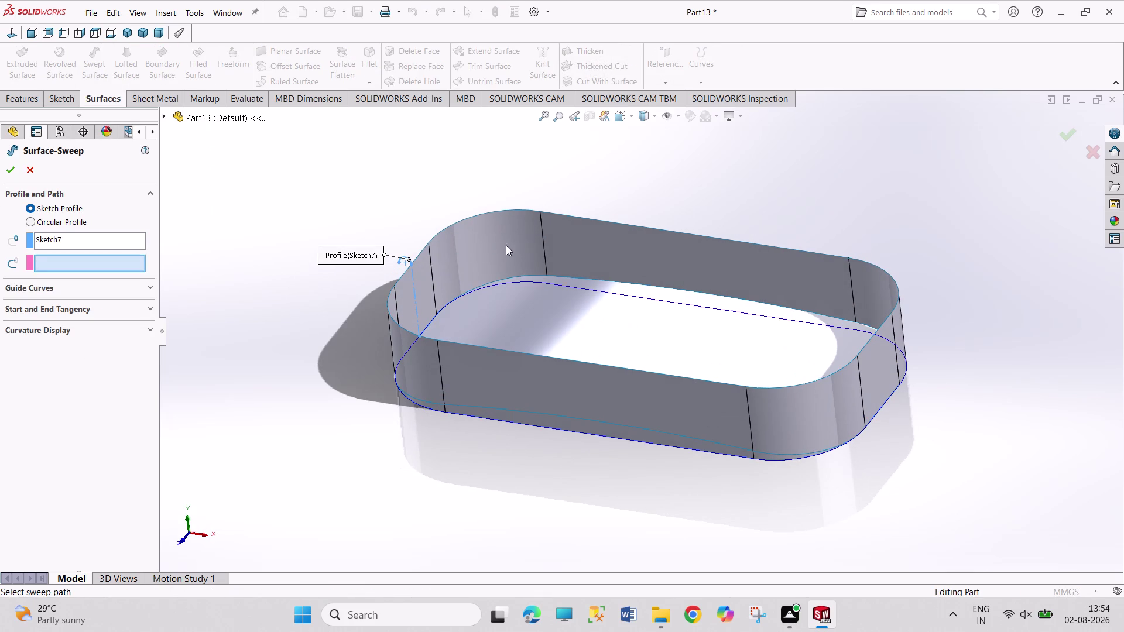
click(421, 253)
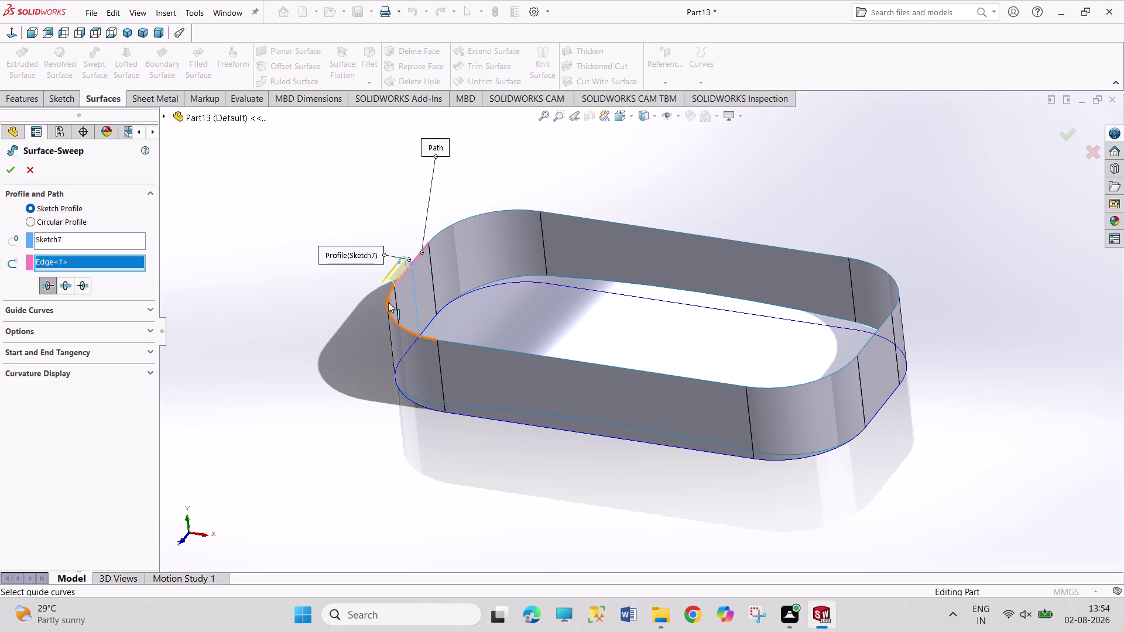
click(388, 301)
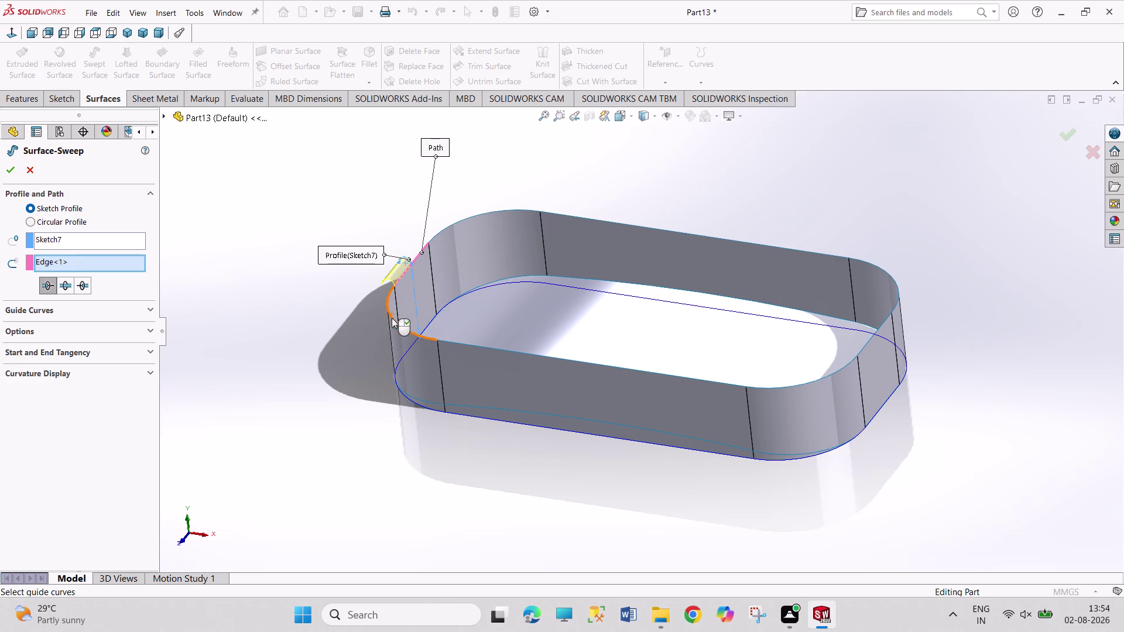
click(391, 317)
click(53, 218)
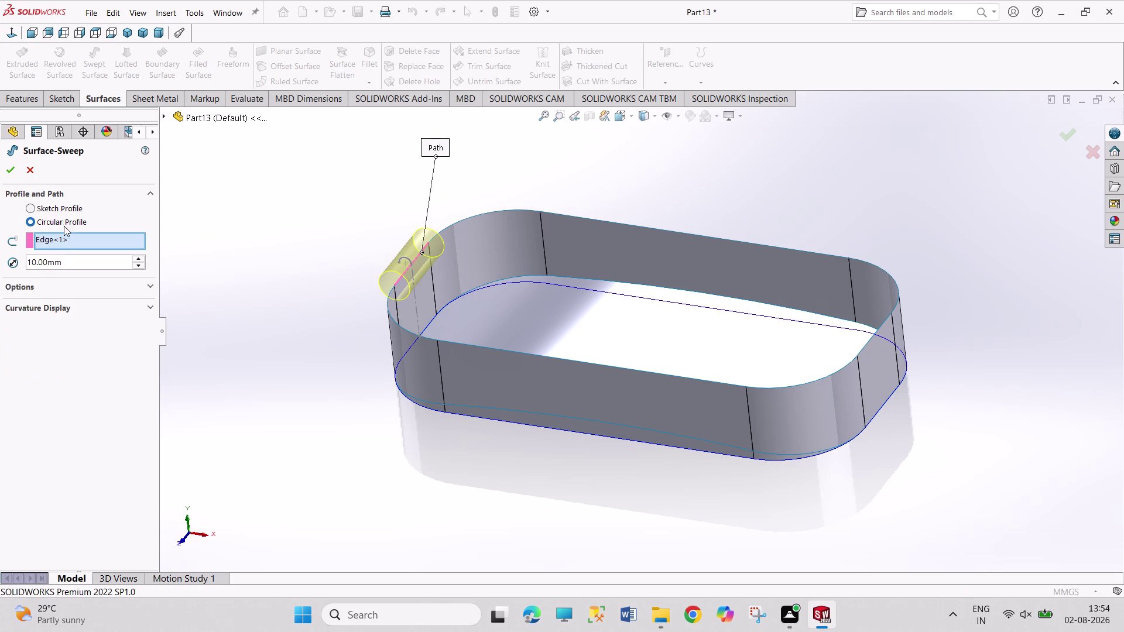
click(31, 174)
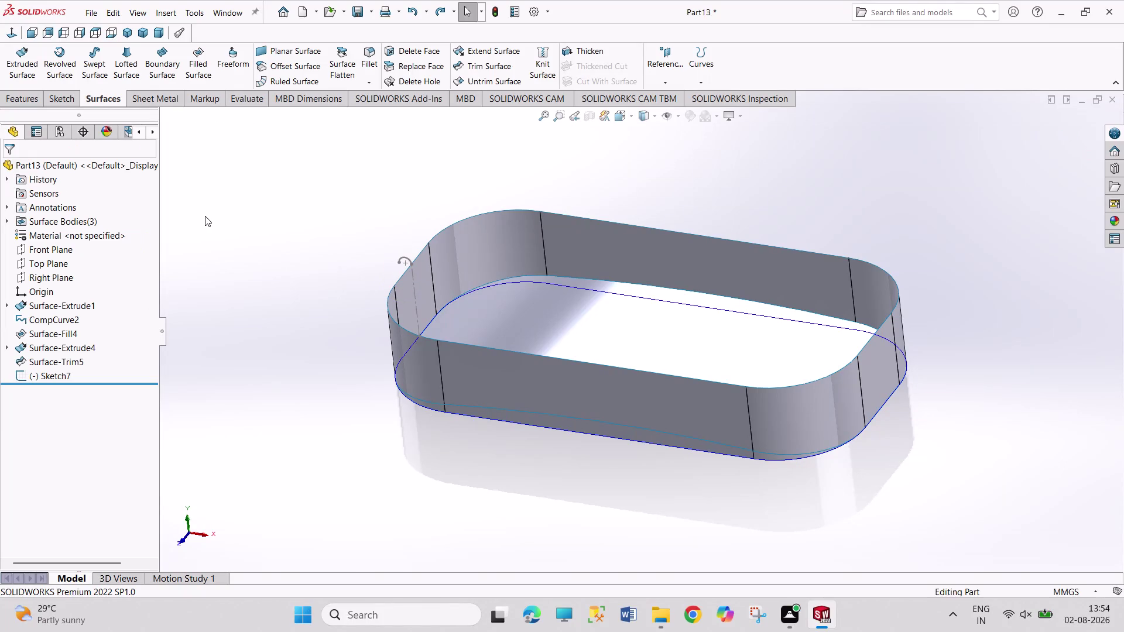
Select the loop of eight top rim edges around the tray.
click(206, 217)
click(485, 349)
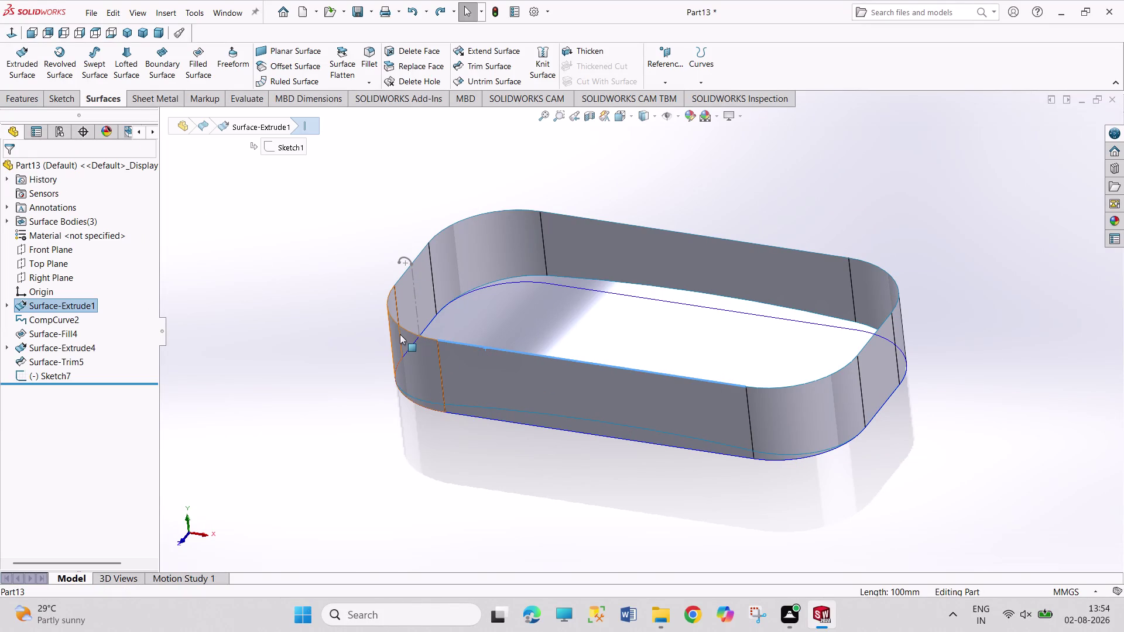
click(401, 329)
click(402, 273)
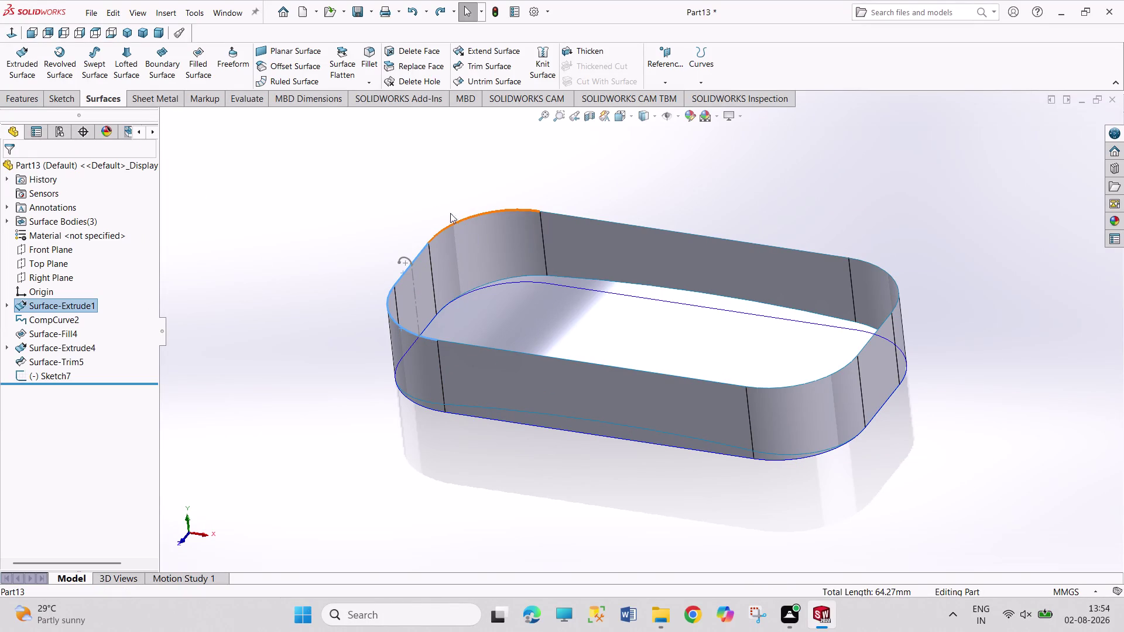
click(462, 221)
drag(615, 223, 623, 225)
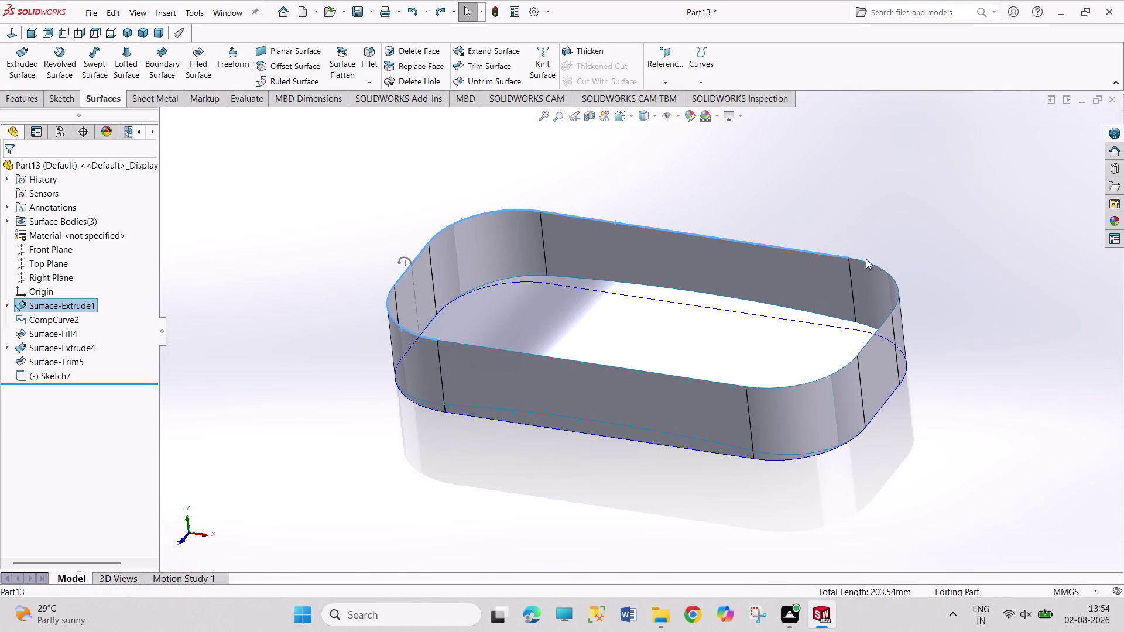
click(893, 278)
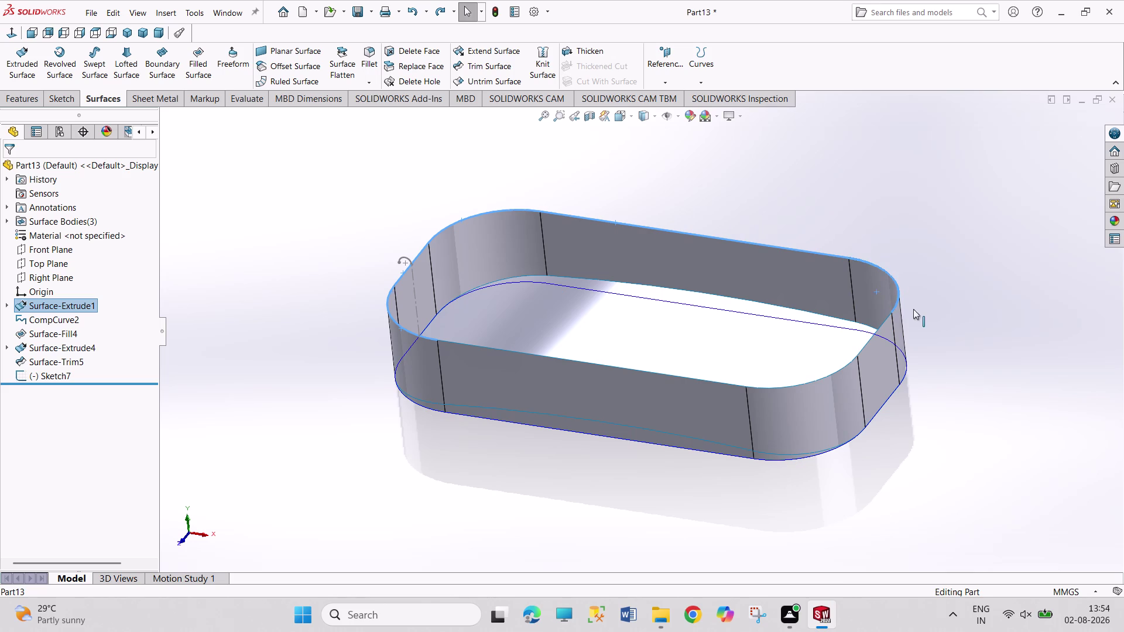
click(865, 345)
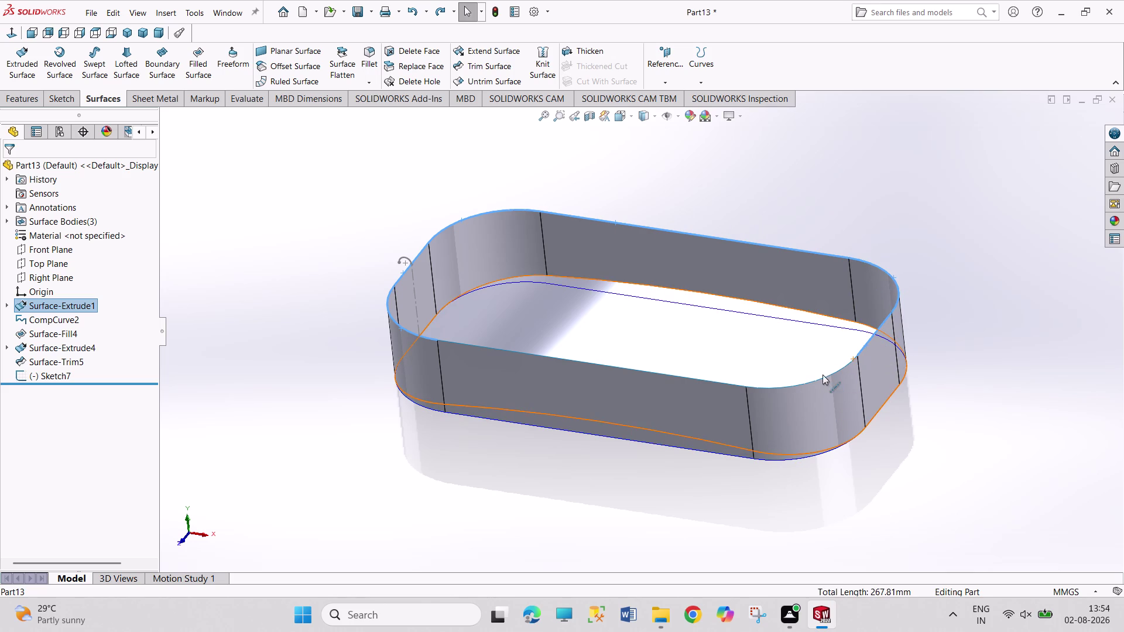
click(830, 375)
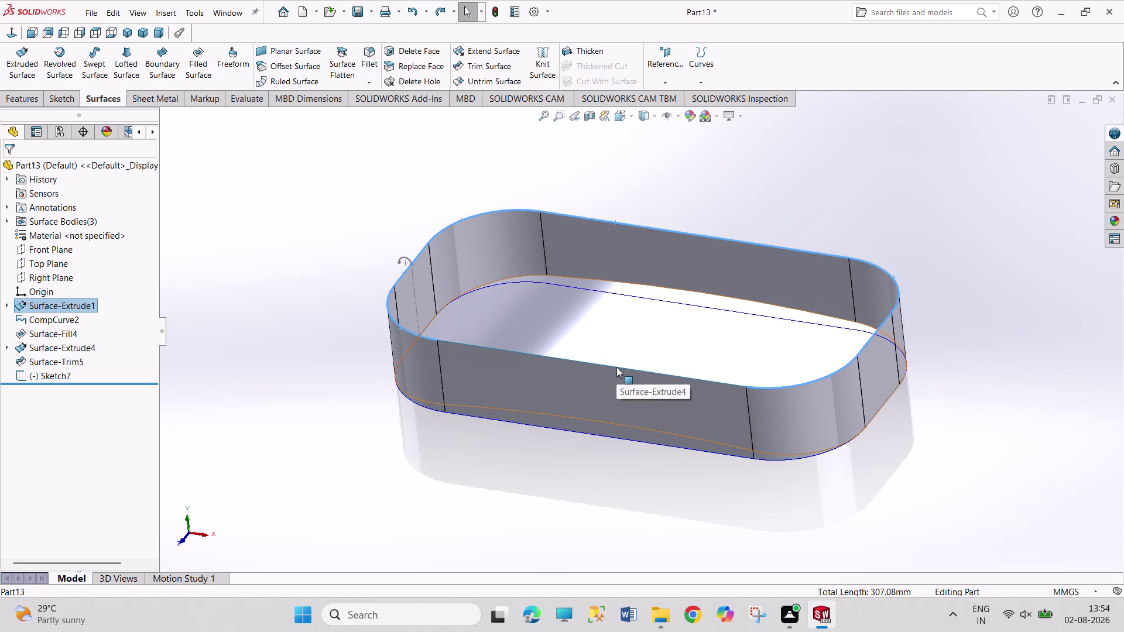
click(607, 366)
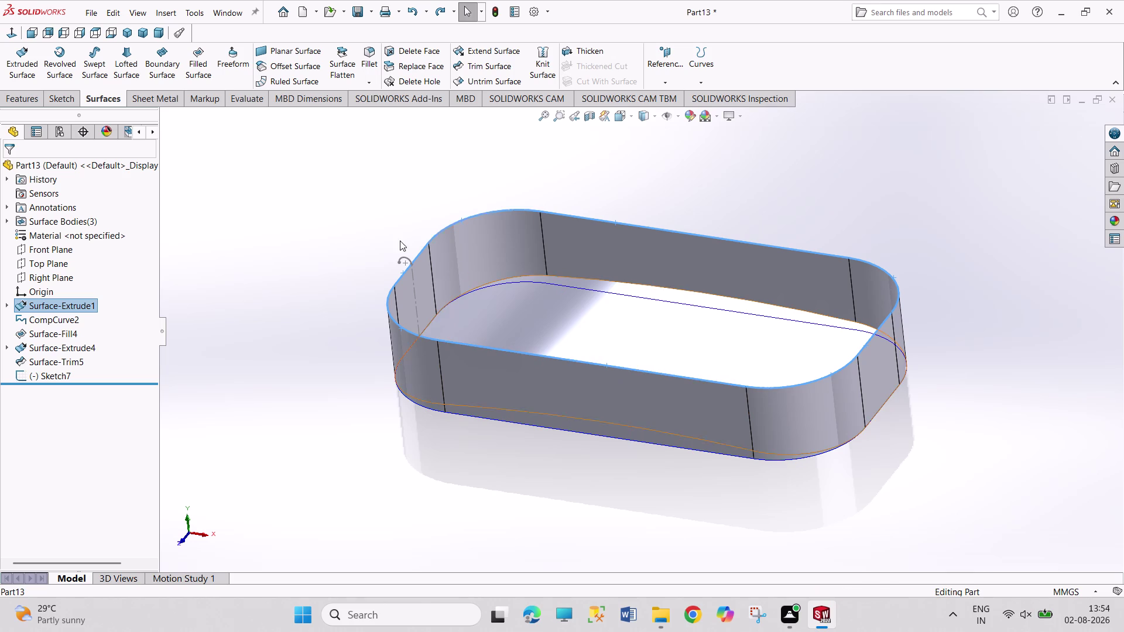
click(27, 107)
click(26, 100)
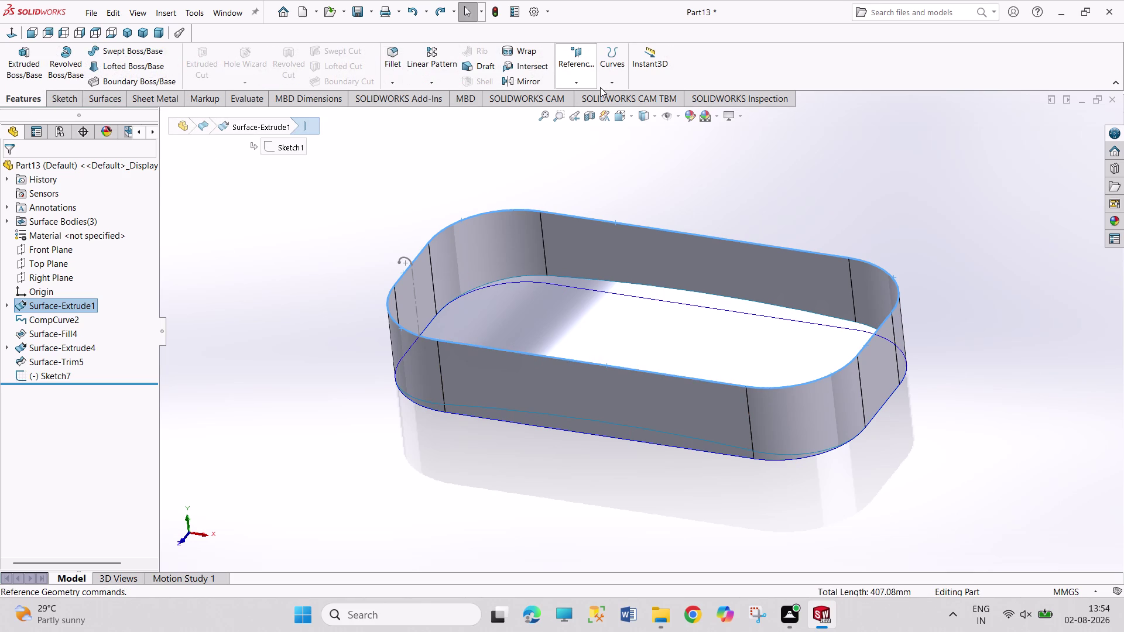
Join the picked edges into composite curve CompCurve4.
click(619, 67)
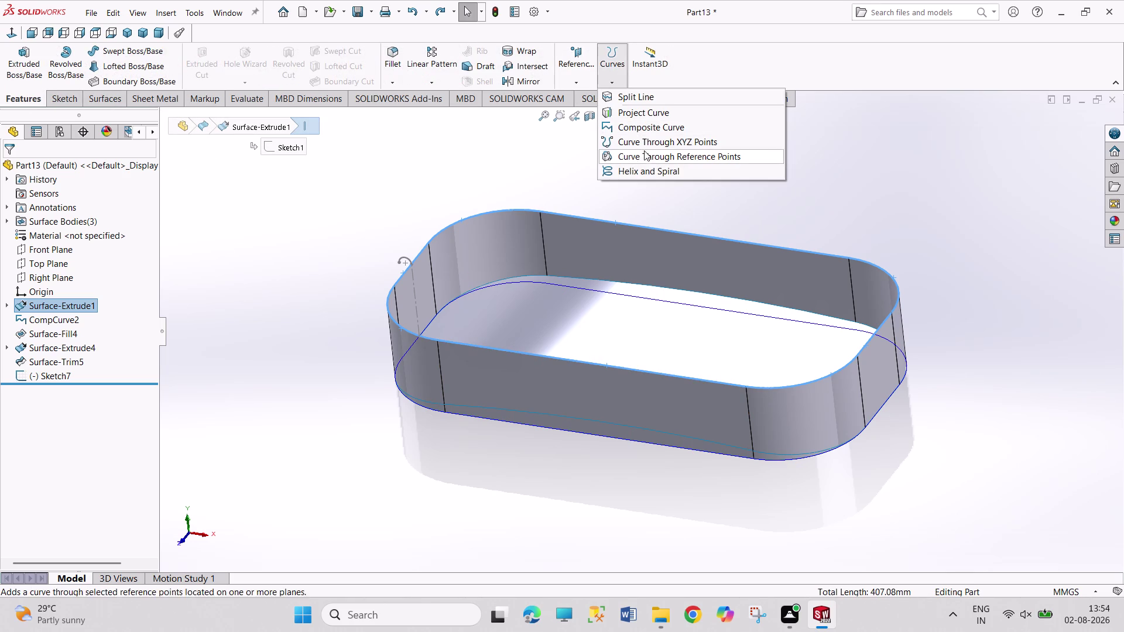
click(645, 128)
click(388, 192)
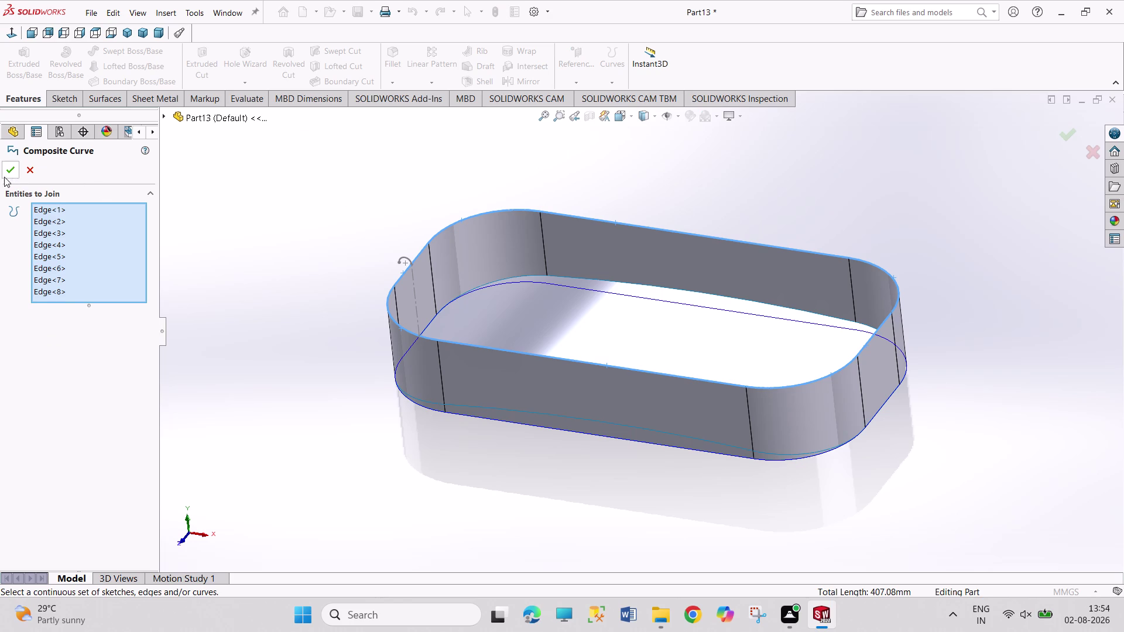
click(8, 174)
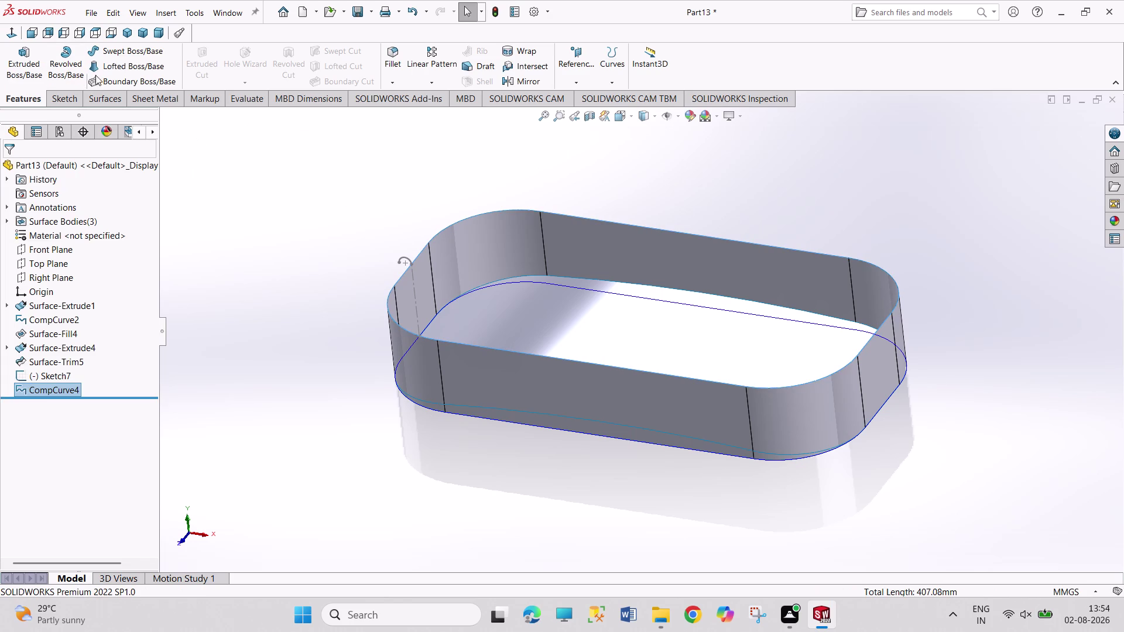
click(123, 57)
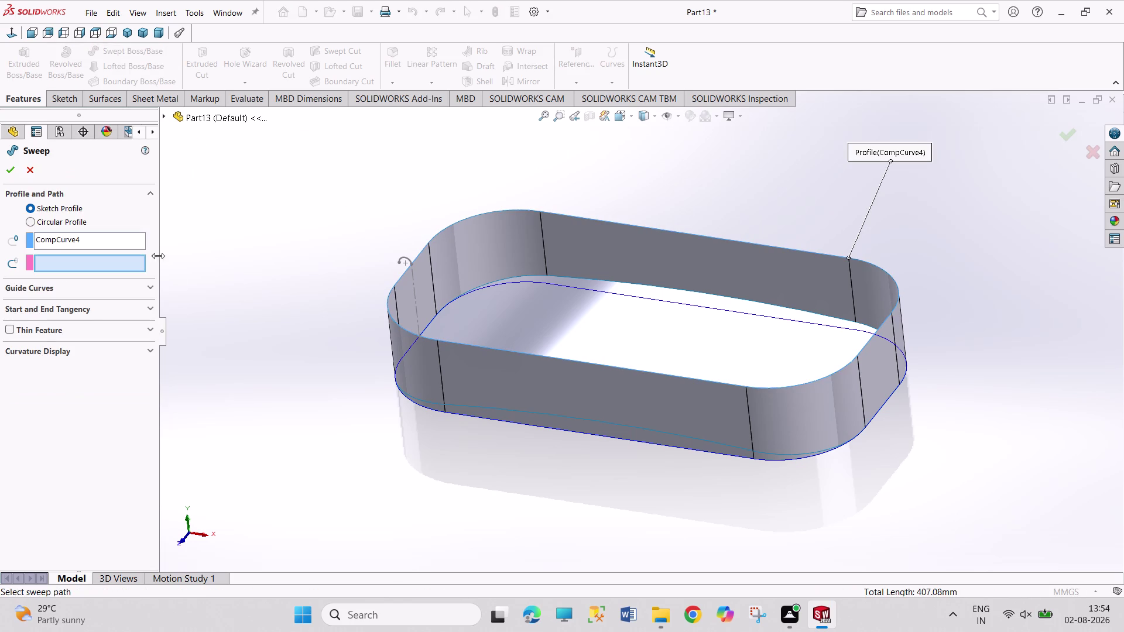
Replace the sweep profile CompCurve4 with the small arc and dismiss the profile-path error.
right_click(100, 237)
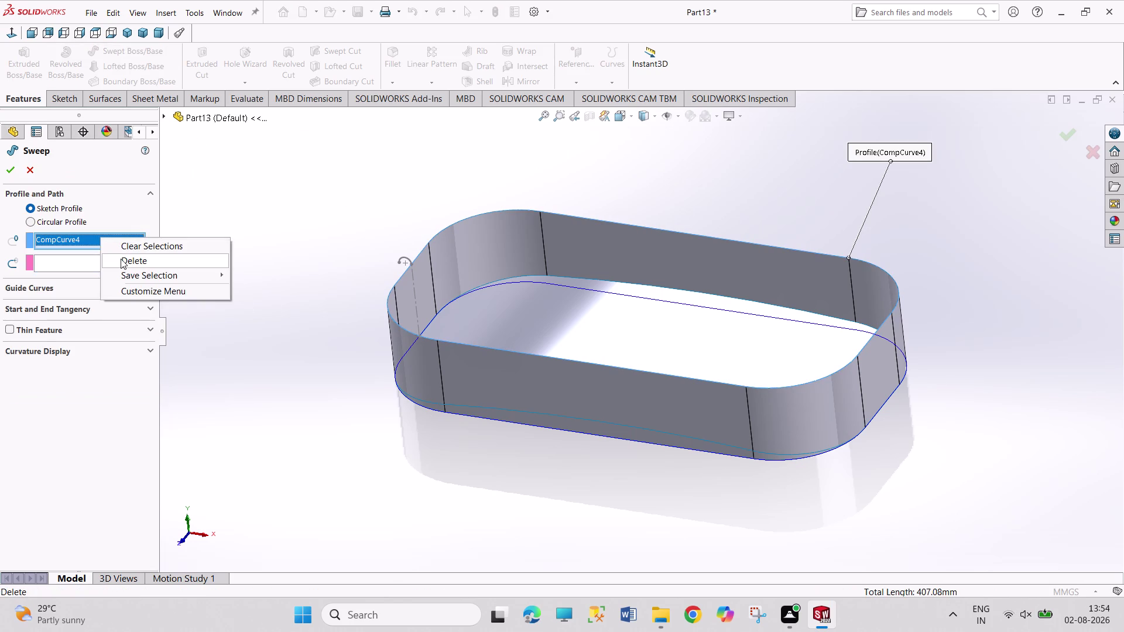
click(121, 258)
click(409, 261)
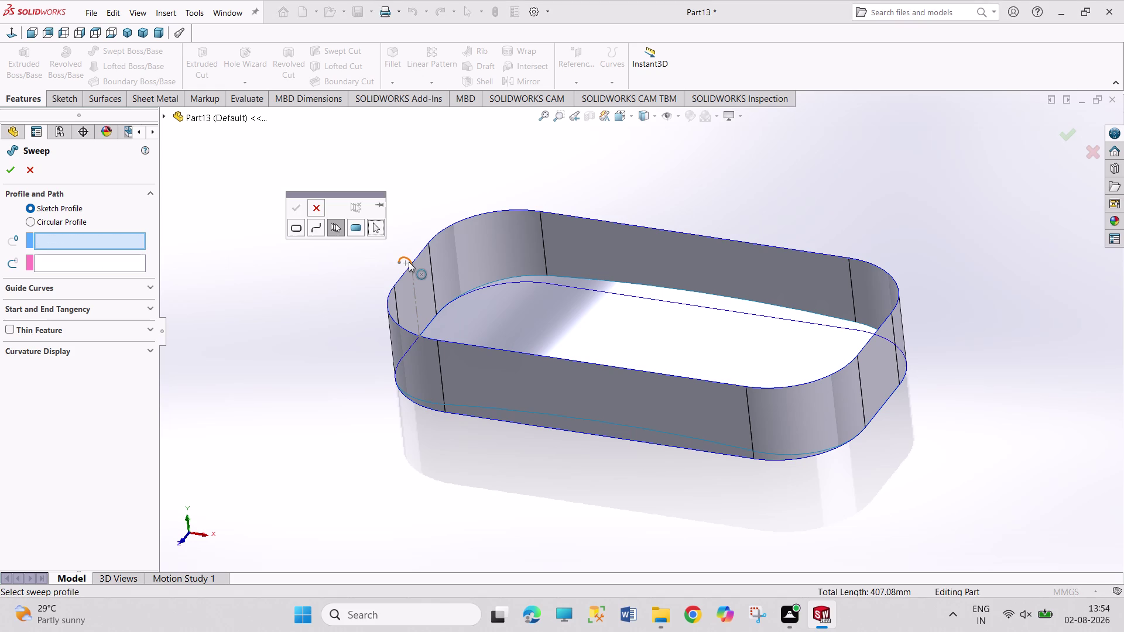
click(314, 206)
scroll(down, 3)
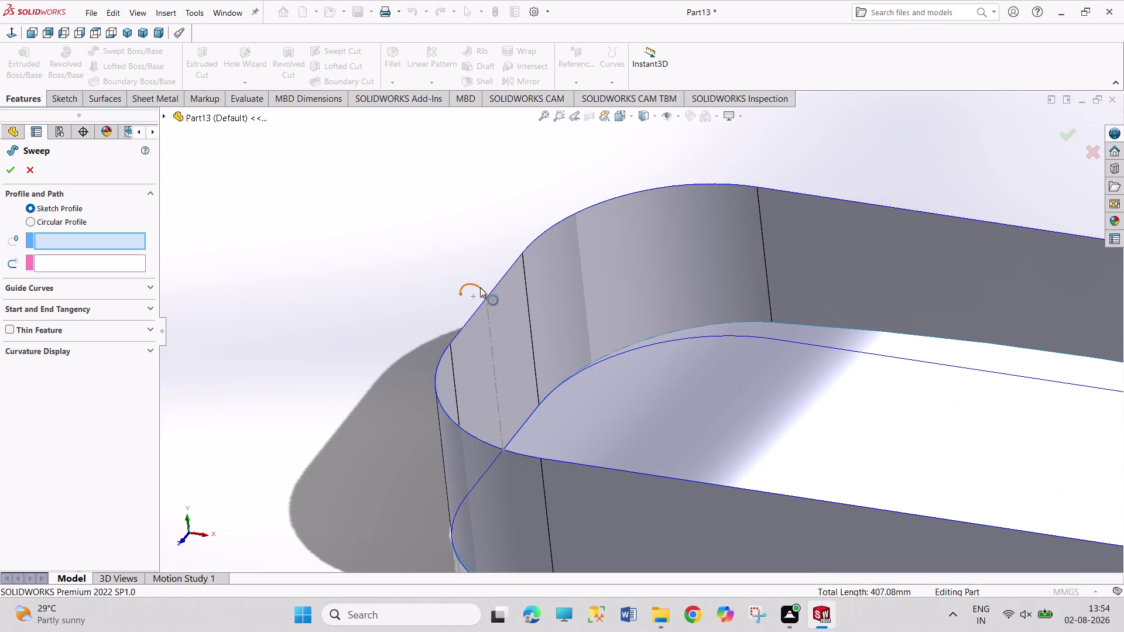
click(480, 287)
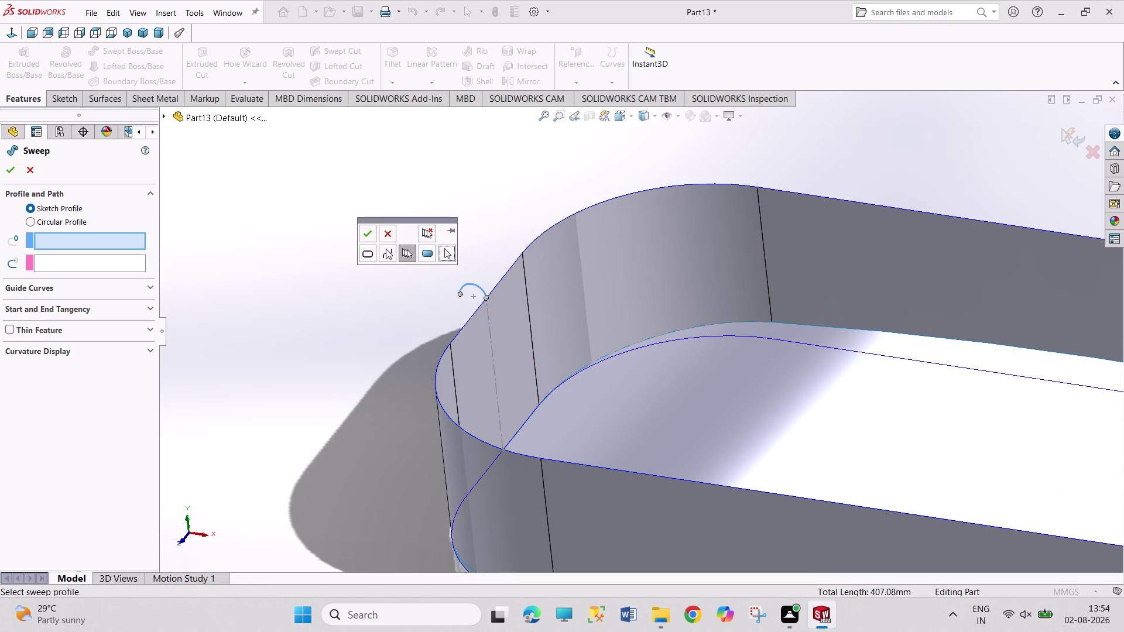
click(368, 234)
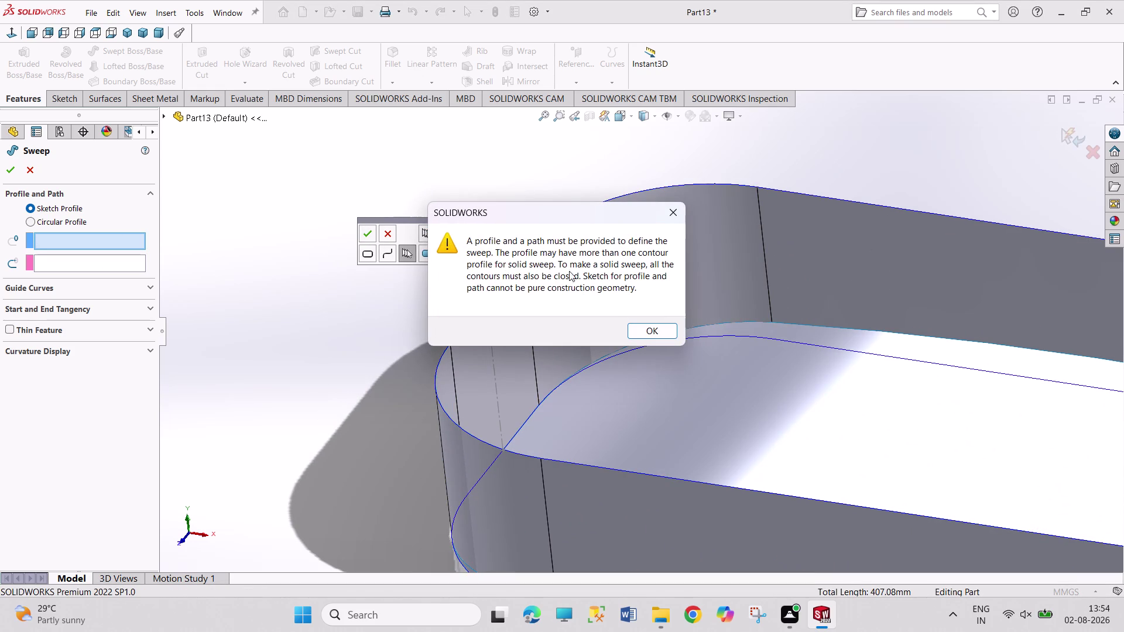
click(667, 215)
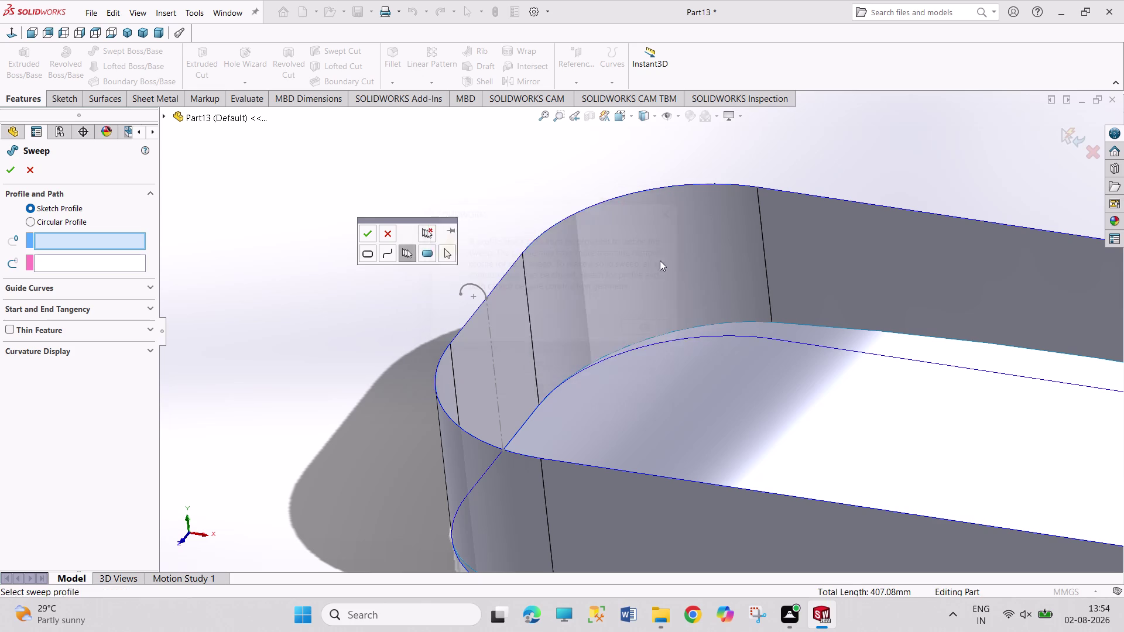
Cancel the sweep, select Sketch7 and open its right-click options.
right_click(485, 220)
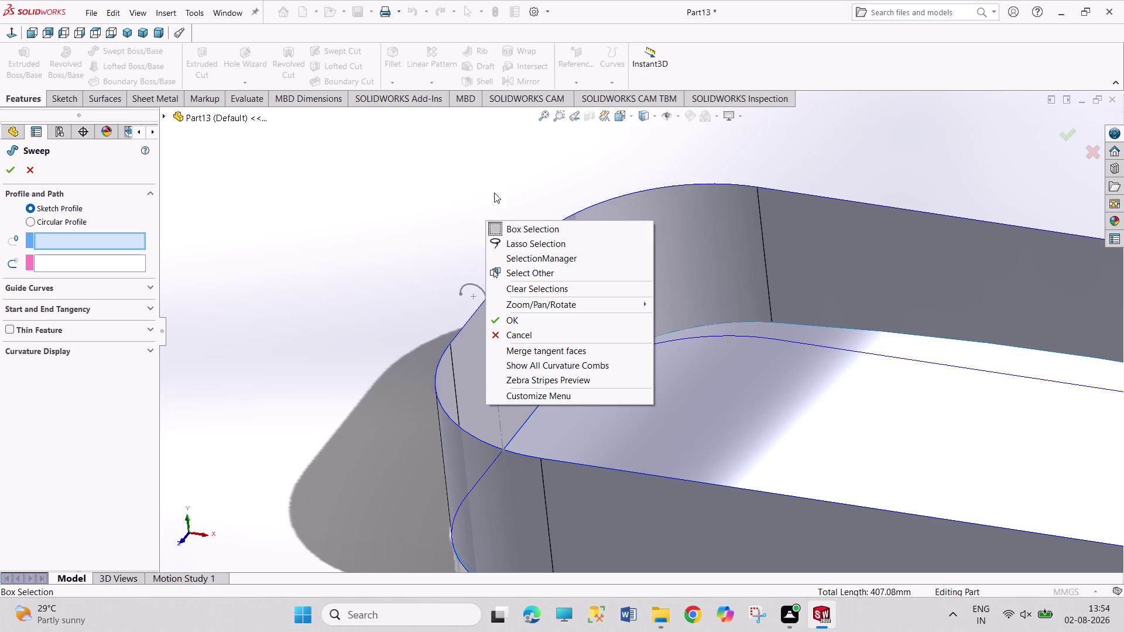
click(511, 170)
double_click(482, 290)
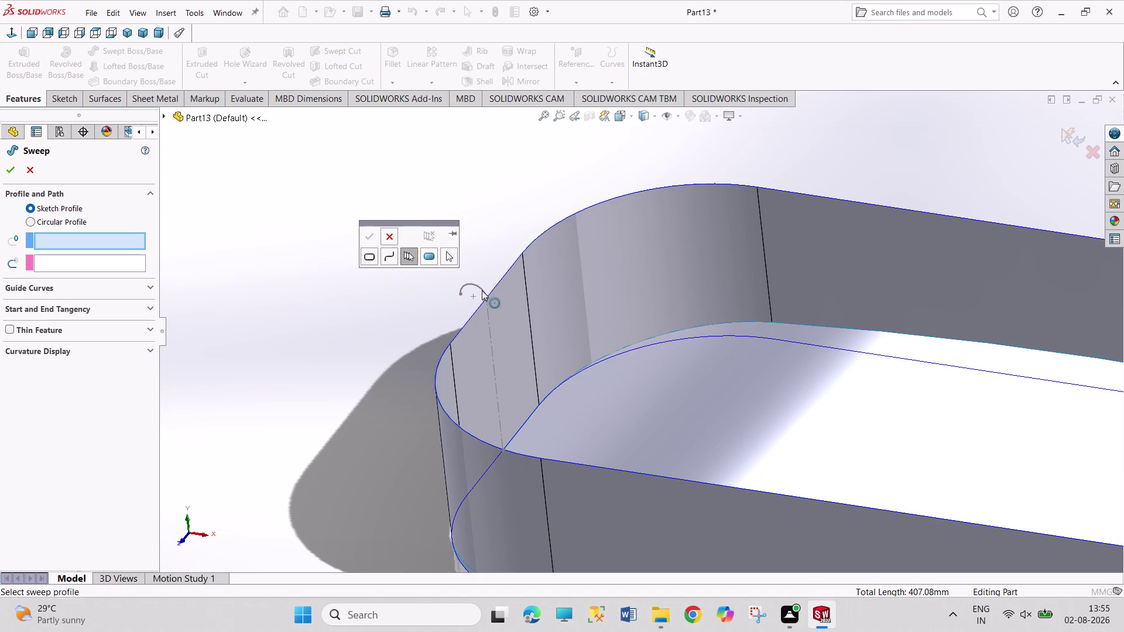
click(23, 169)
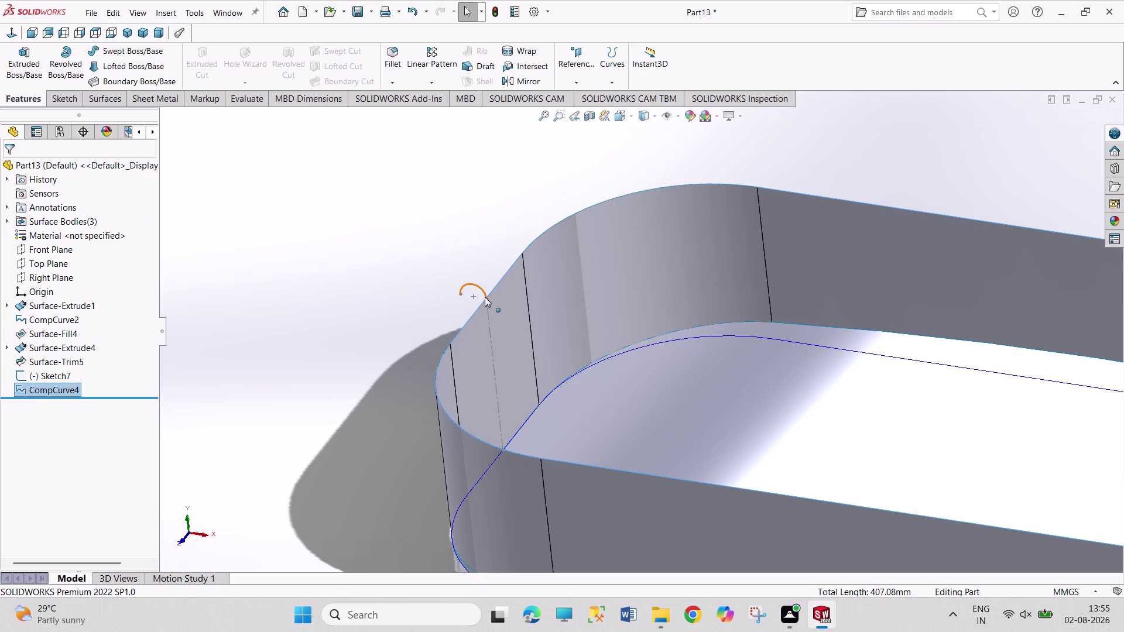
double_click(481, 288)
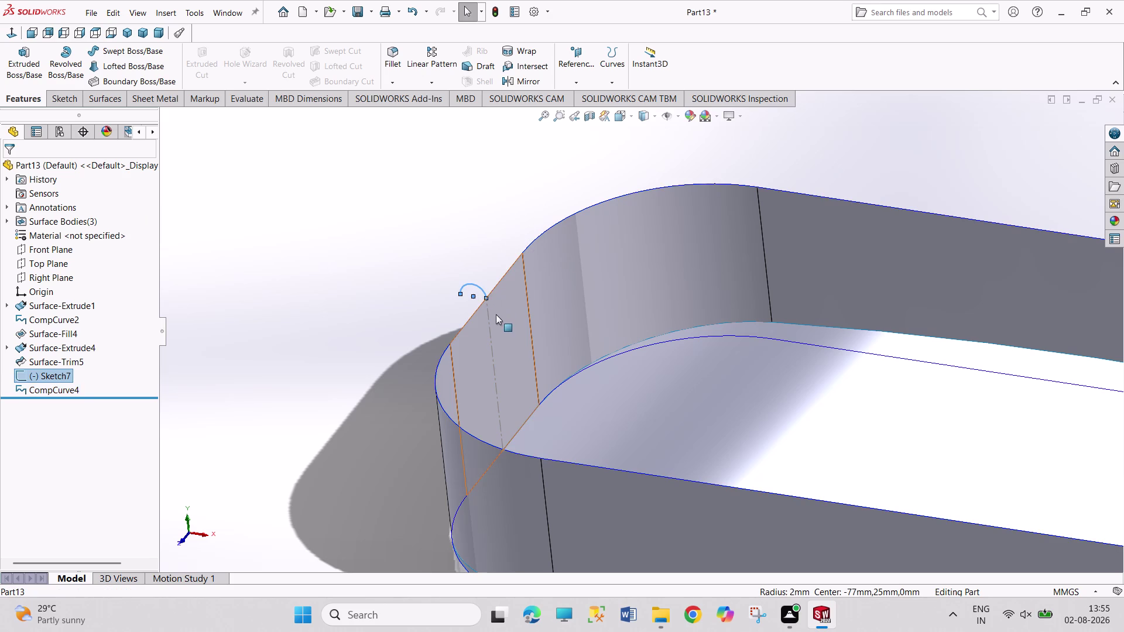
double_click(483, 290)
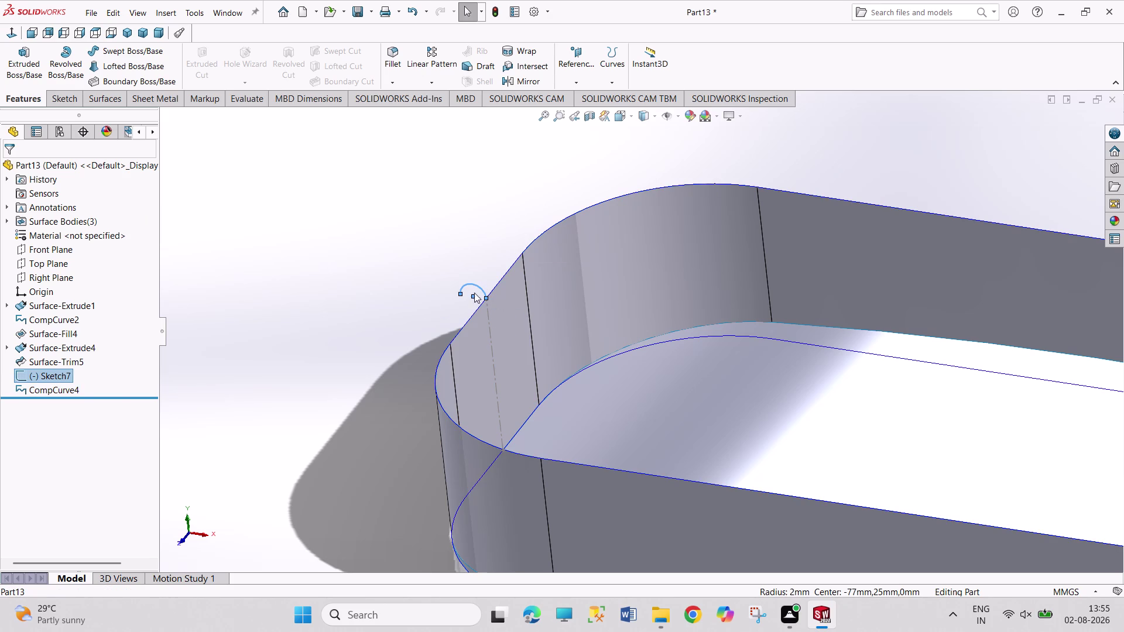
right_click(51, 378)
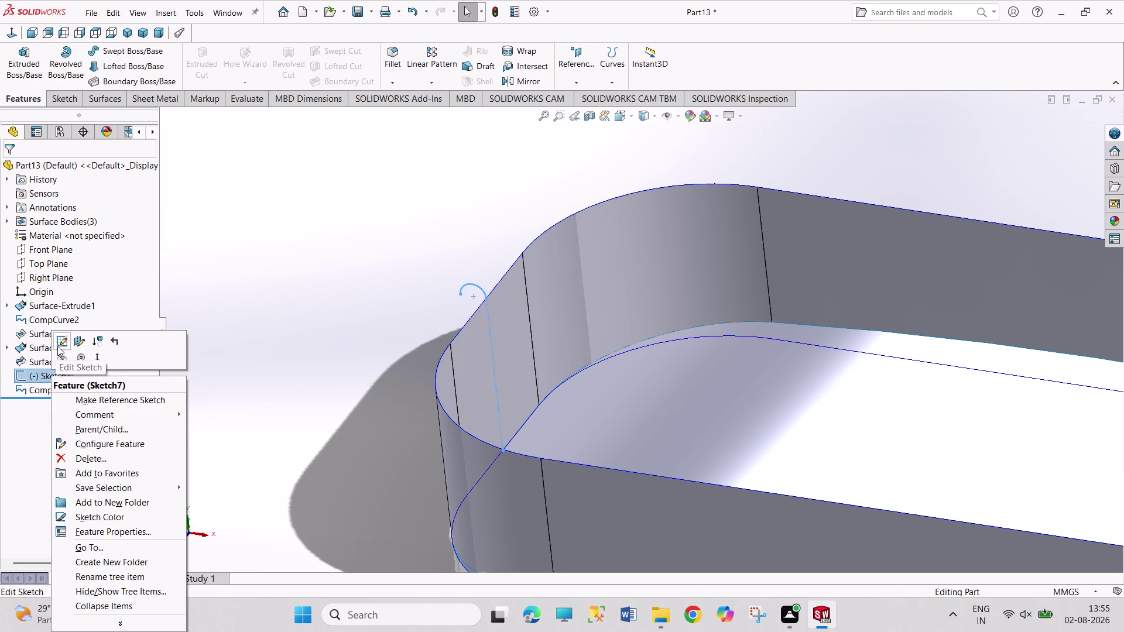
Edit Sketch7 and zoom in on the Ø4 rim arc where it meets the wall edge.
click(58, 346)
scroll(down, 3)
scroll(down, 3)
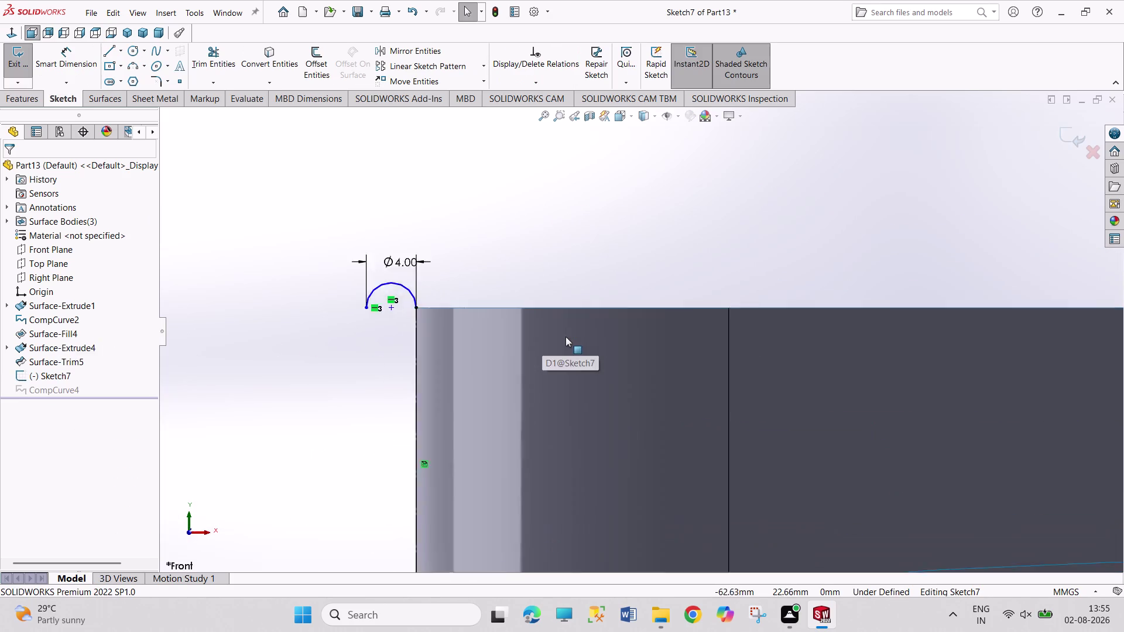
scroll(down, 3)
click(355, 294)
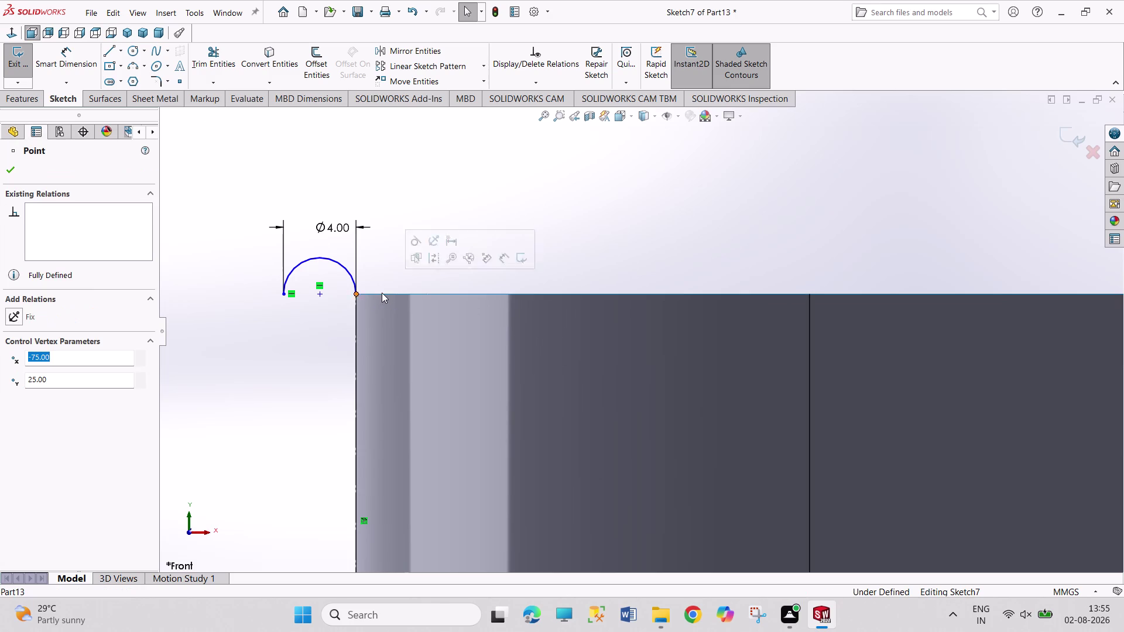
click(383, 294)
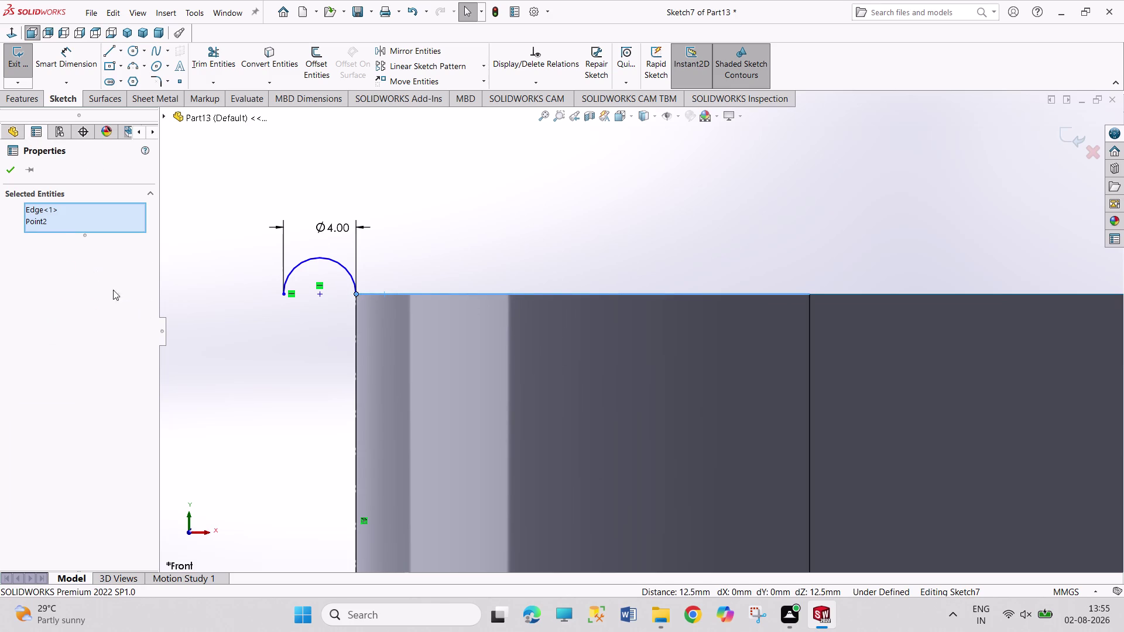
click(195, 292)
Make the Ø4 arc tangent to the wall edge and exit Sketch7.
click(347, 272)
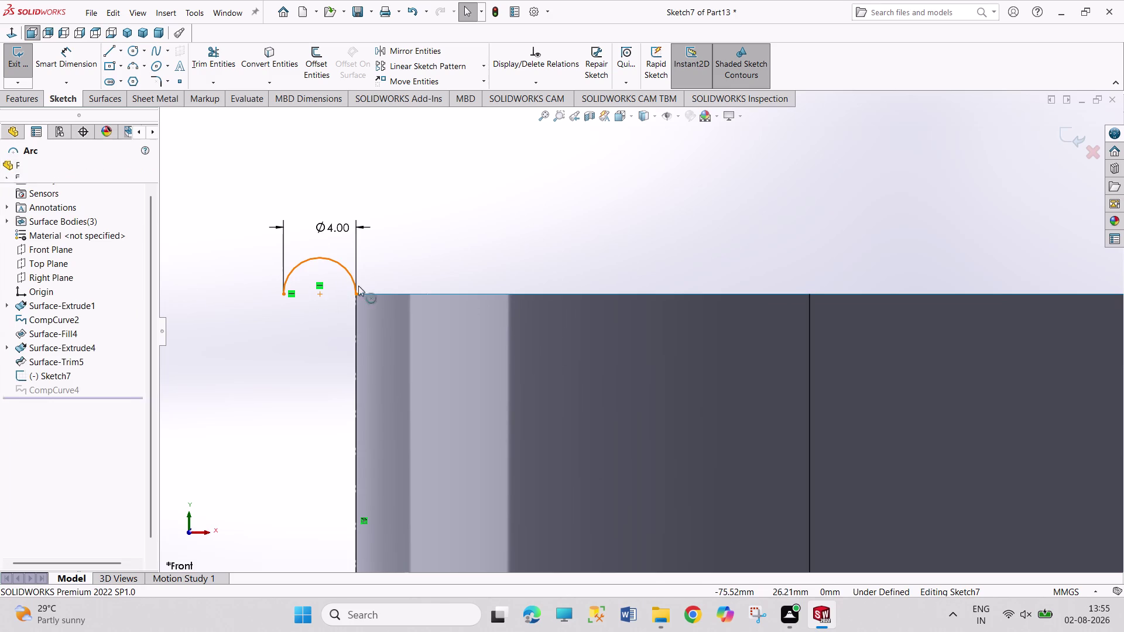
click(379, 293)
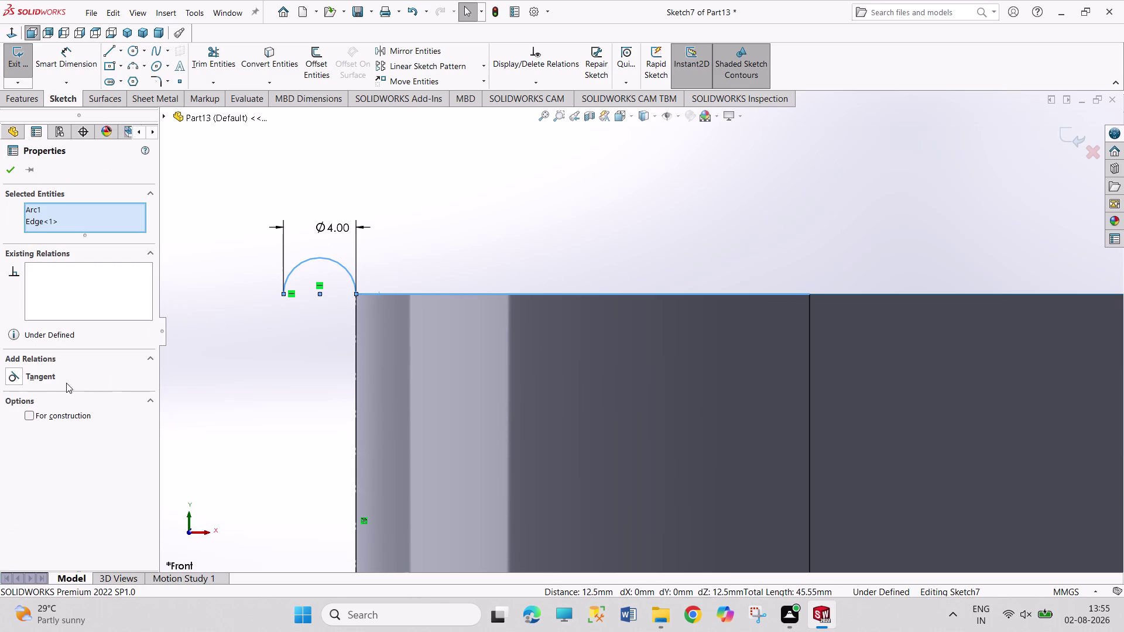
click(49, 380)
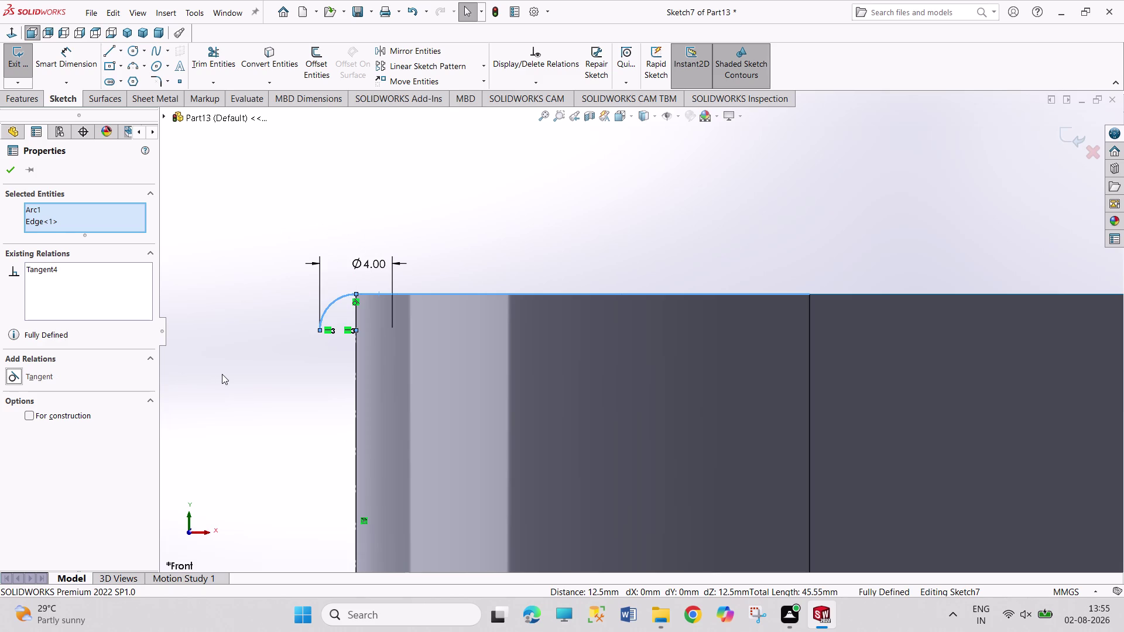
click(222, 374)
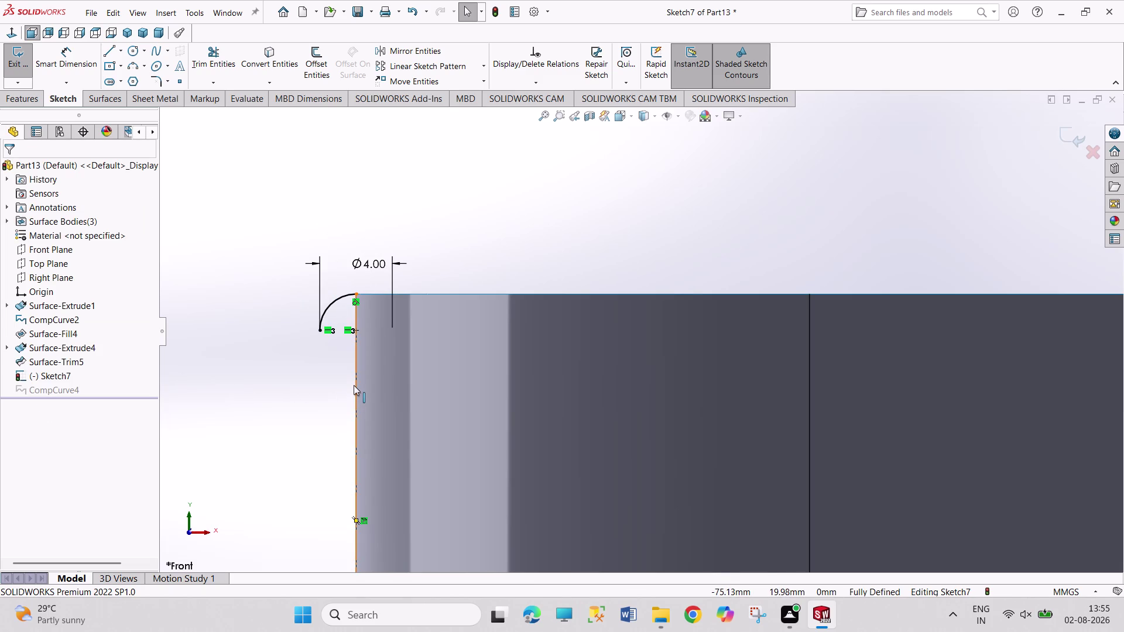
click(22, 66)
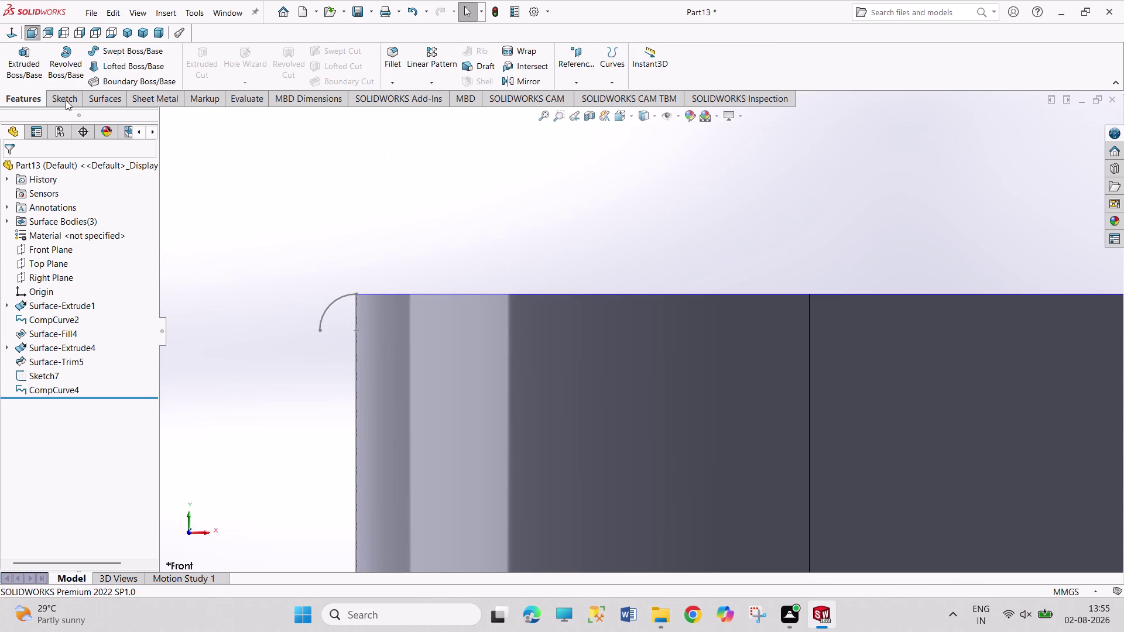
click(110, 96)
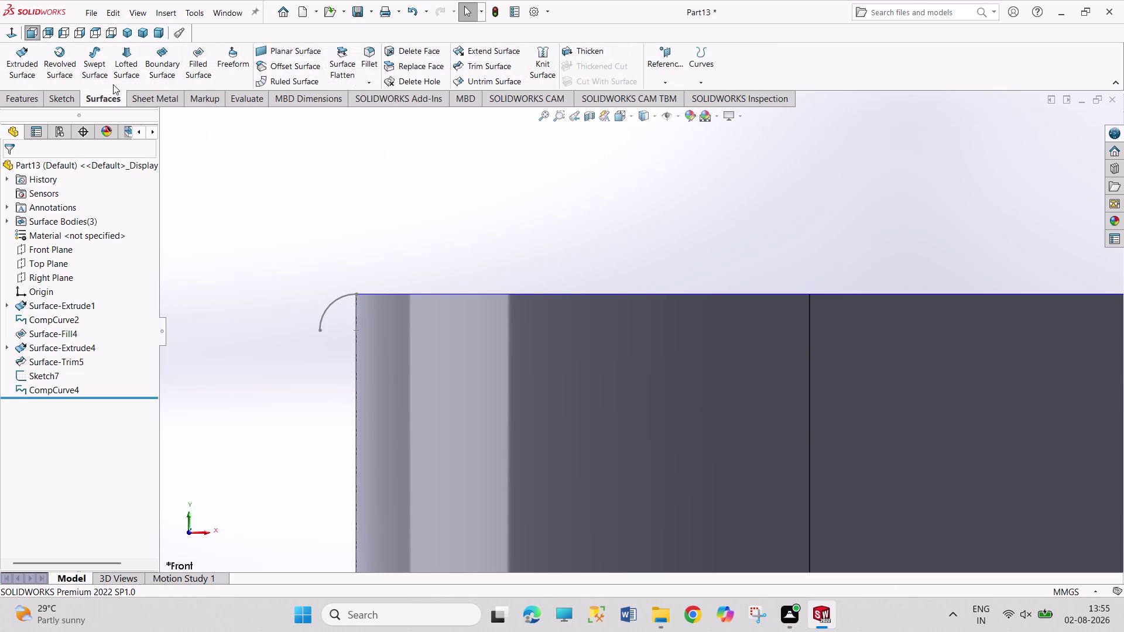
Create Surface-Sweep1 with the Sketch7 arc as profile and CompCurve4 as path.
click(98, 70)
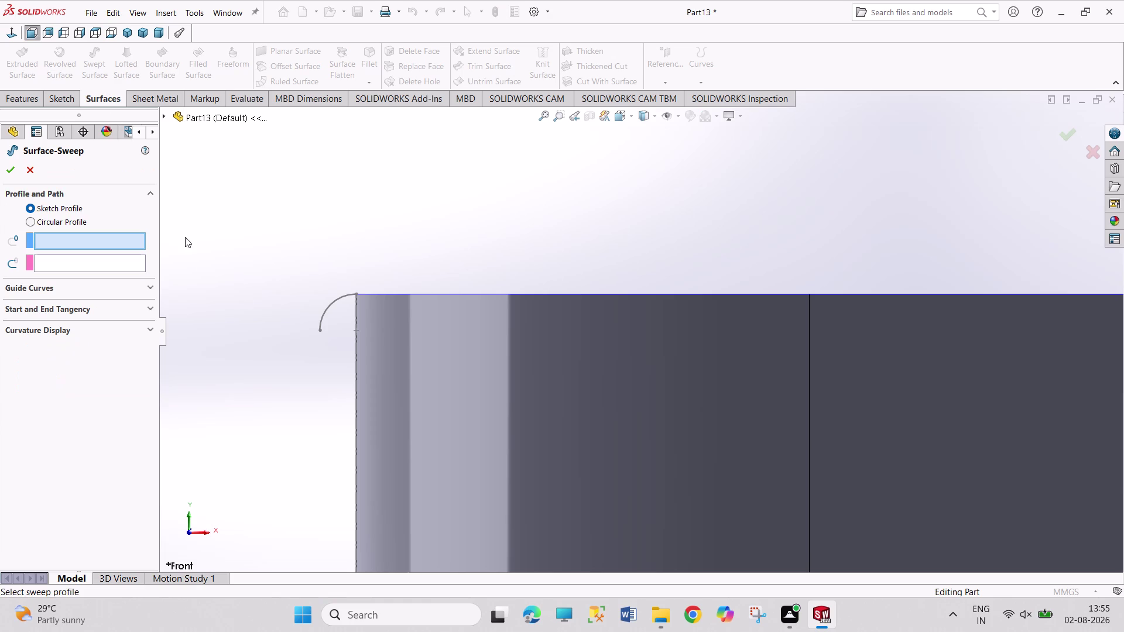
click(326, 312)
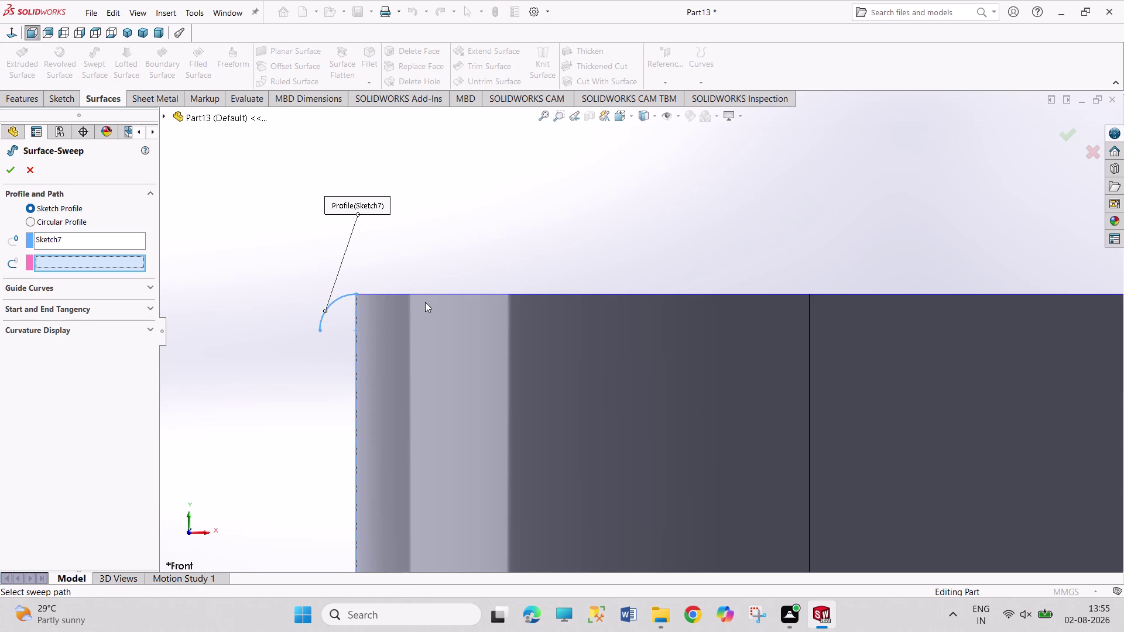
click(163, 115)
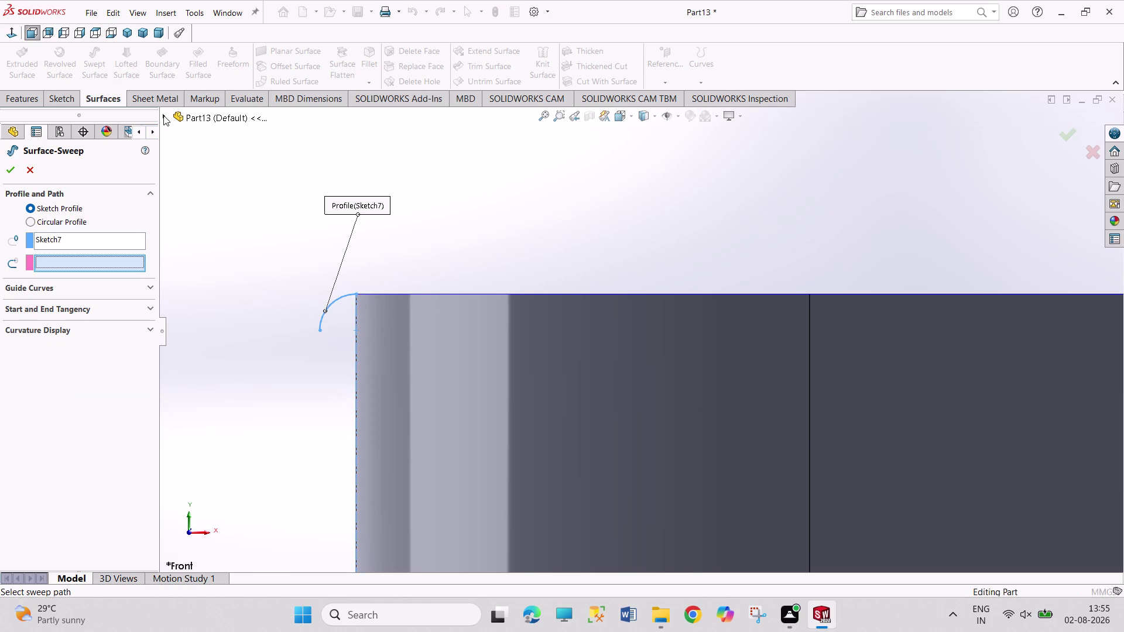
click(238, 341)
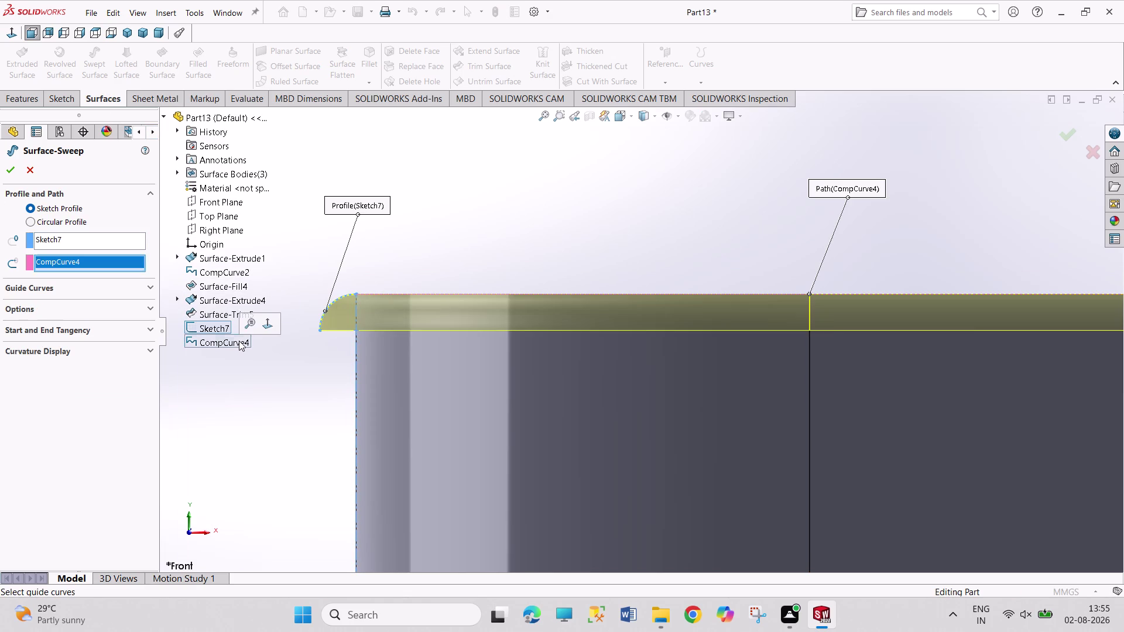
middle_drag(457, 215, 452, 290)
click(8, 174)
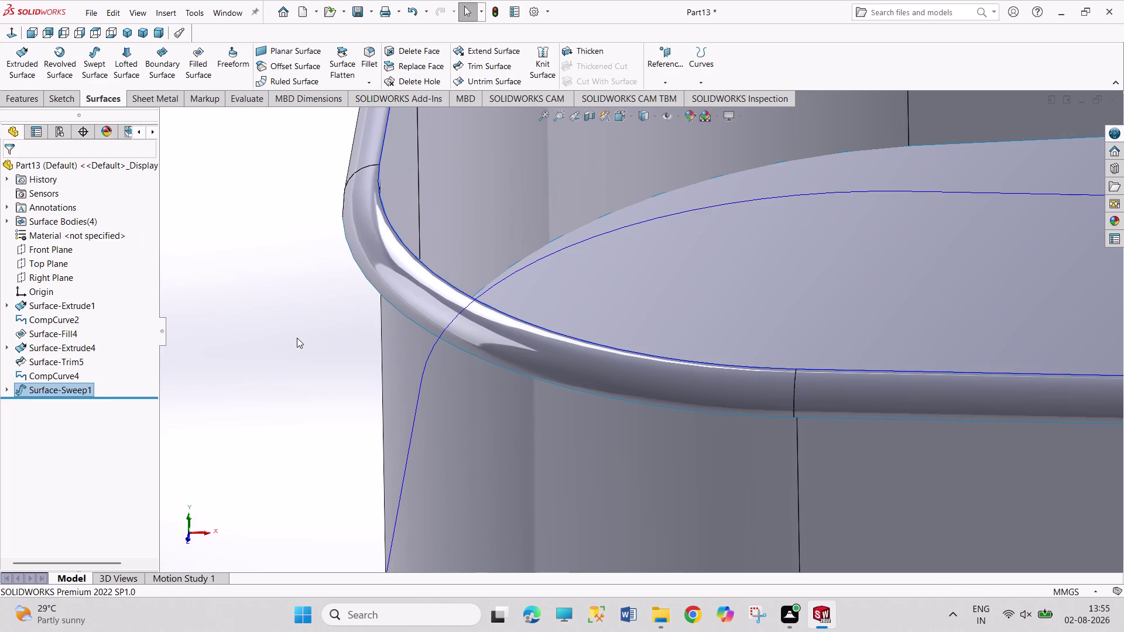
click(296, 337)
scroll(up, 3)
scroll(up, 3)
scroll(up, 3)
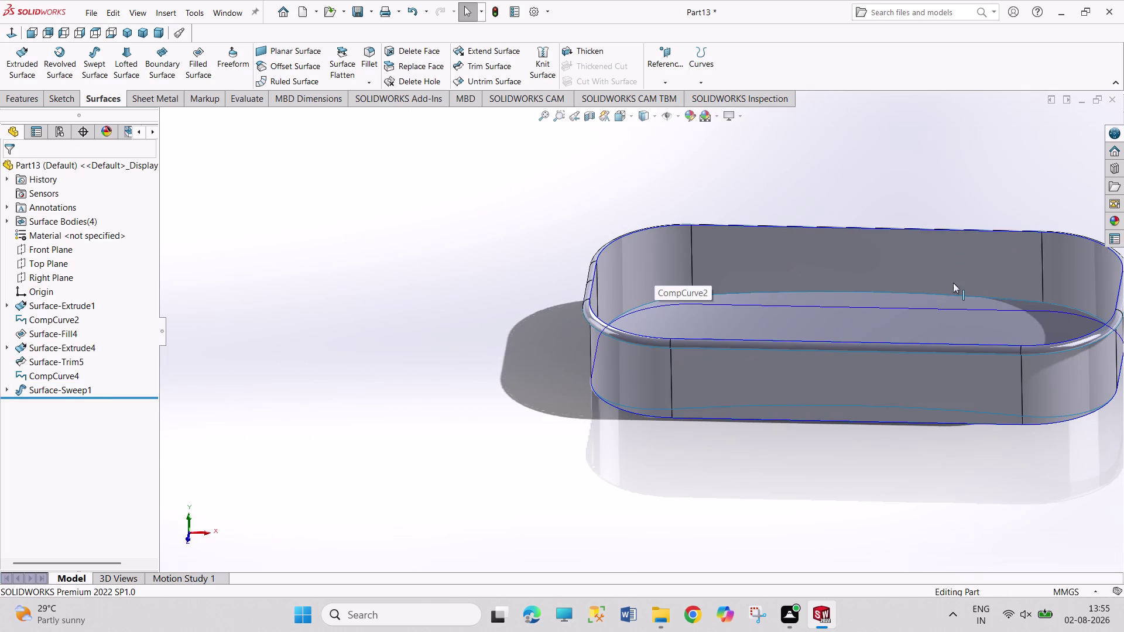
scroll(up, 3)
scroll(down, 3)
middle_drag(930, 292, 846, 343)
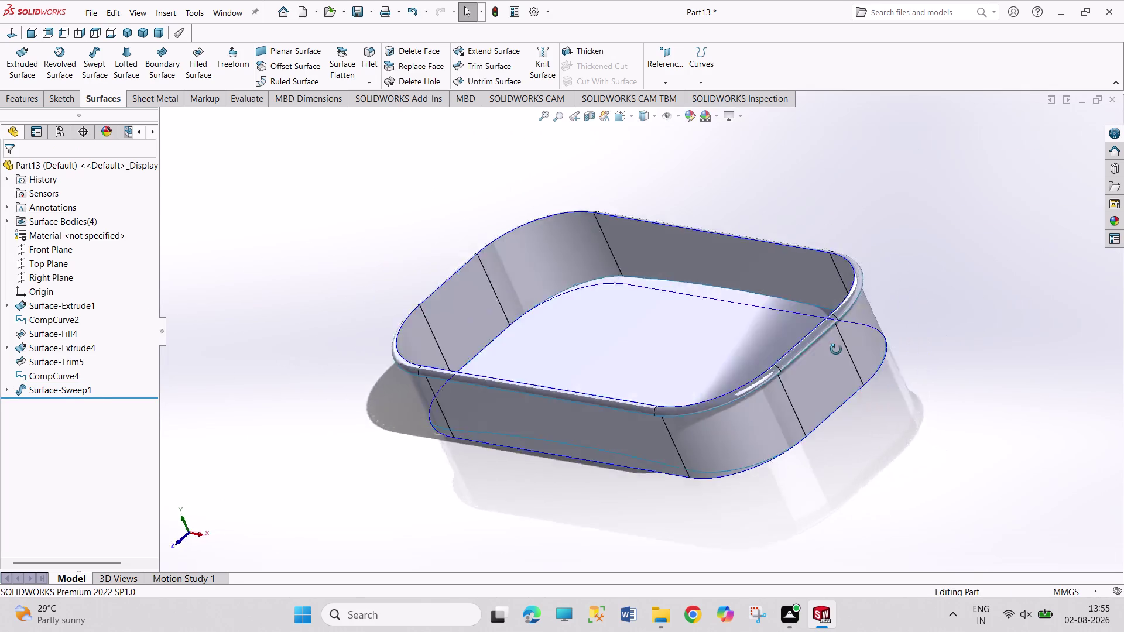
middle_drag(846, 343, 891, 236)
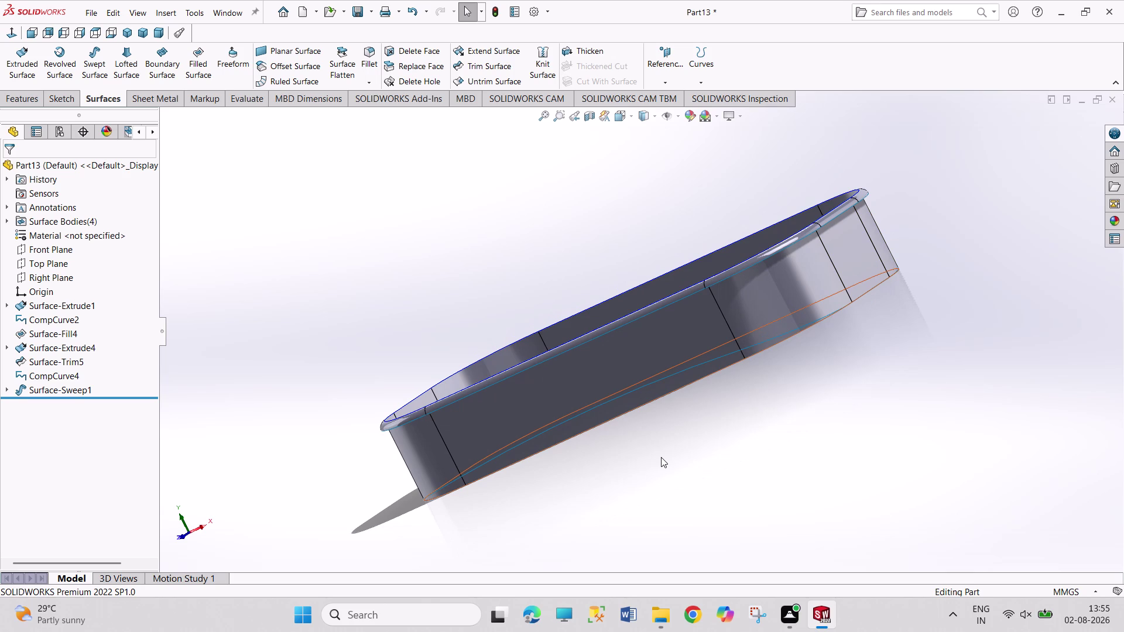
middle_drag(483, 237, 562, 374)
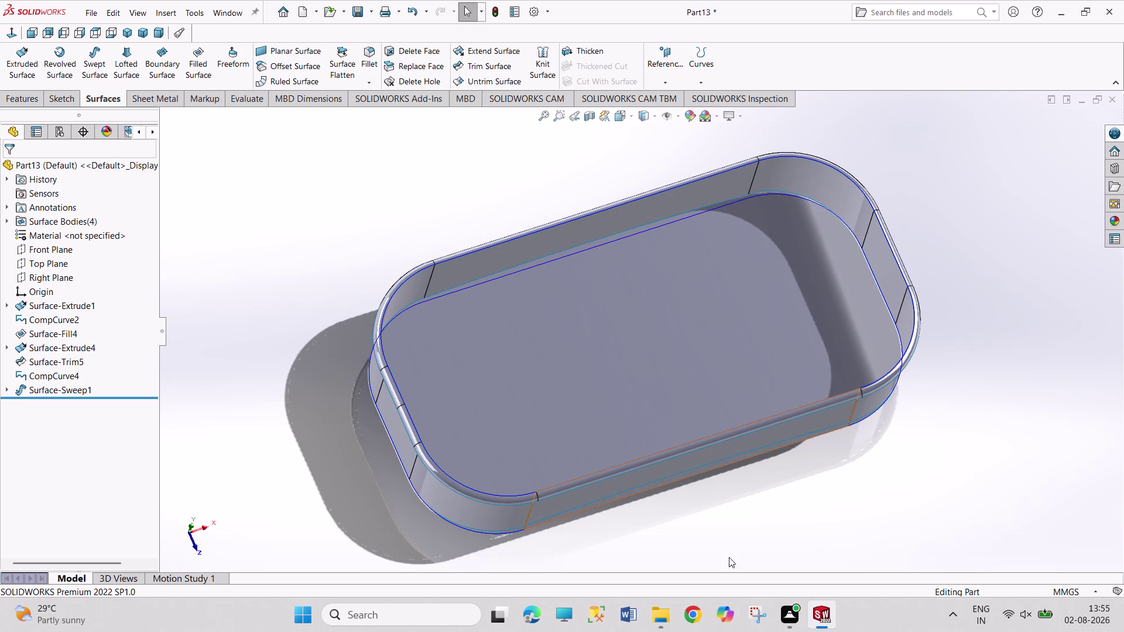
middle_drag(728, 550, 656, 288)
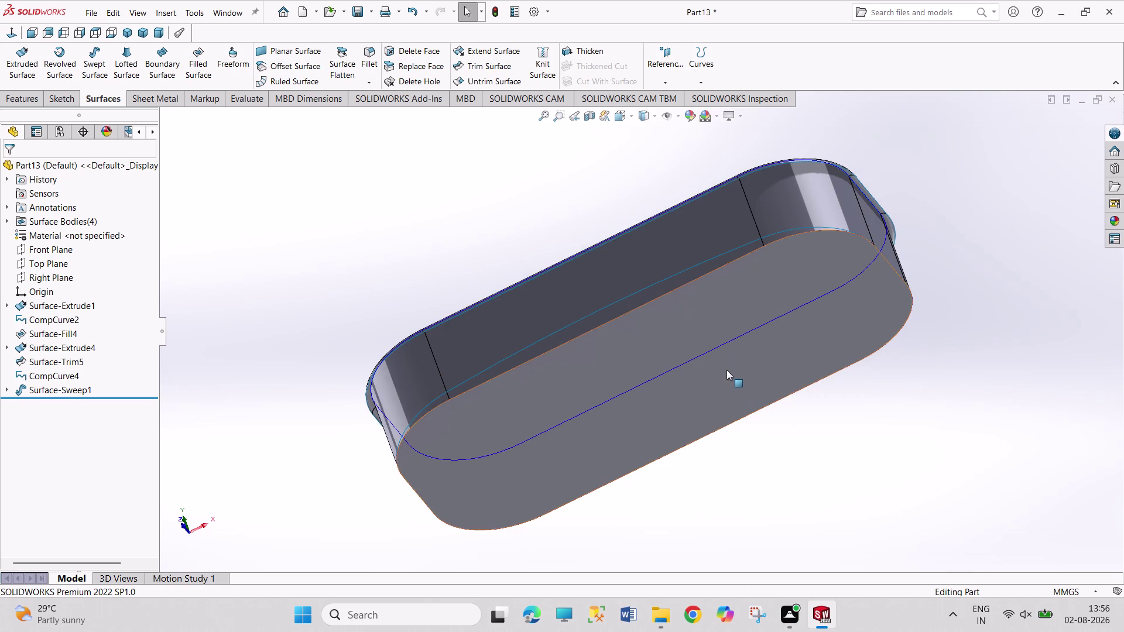
click(728, 359)
click(777, 327)
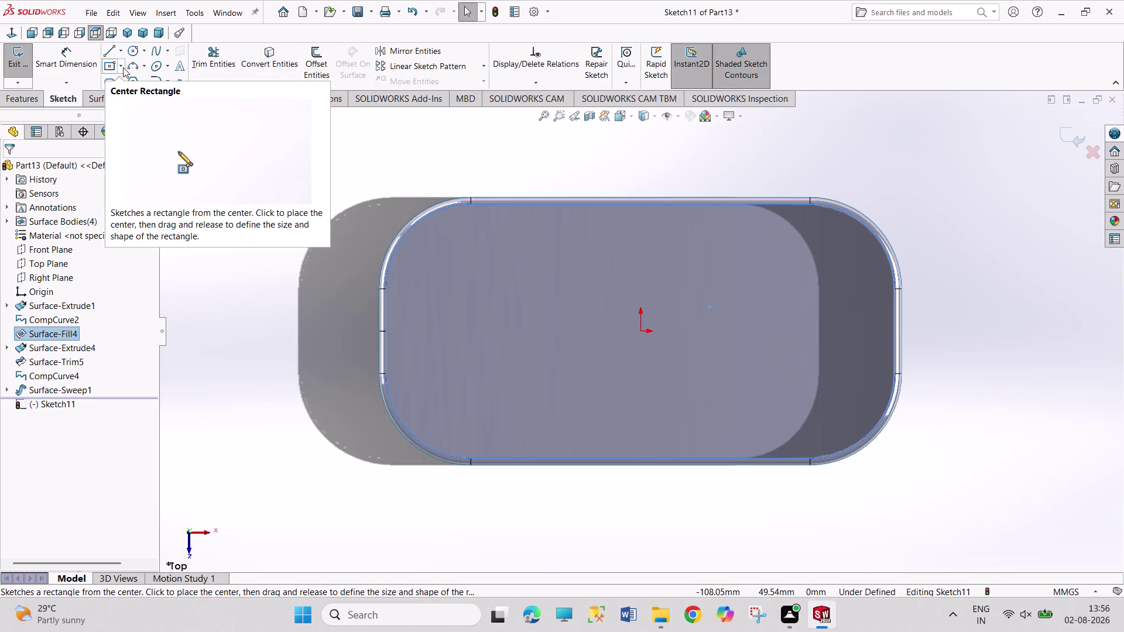
Draw a vertical centre-point straight slot left of the origin on the floor sketch.
click(107, 66)
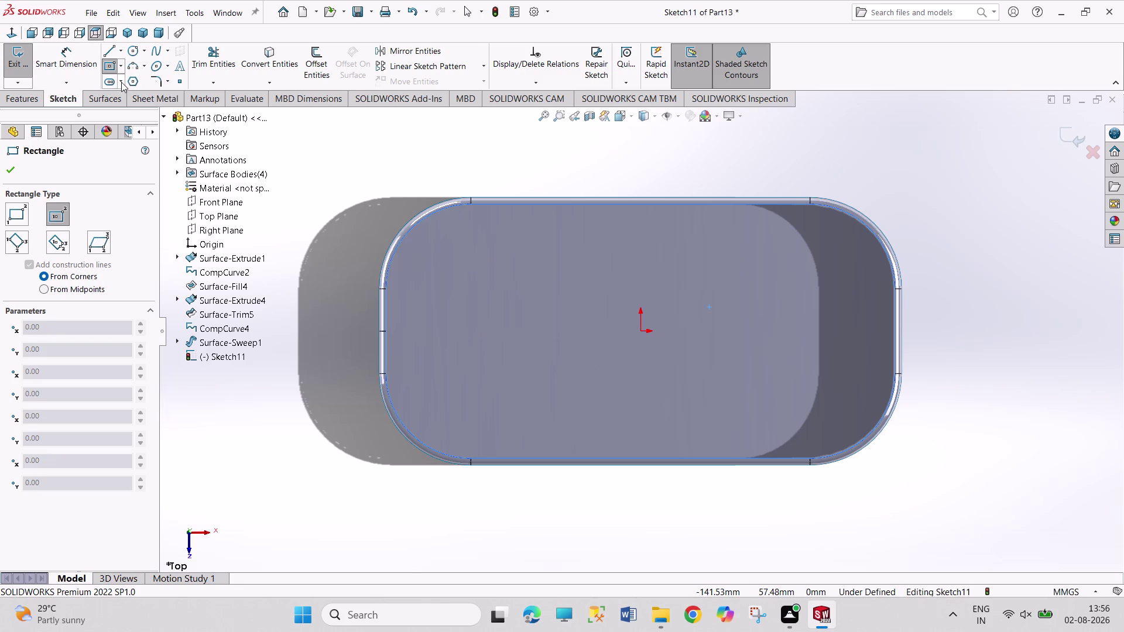
click(121, 81)
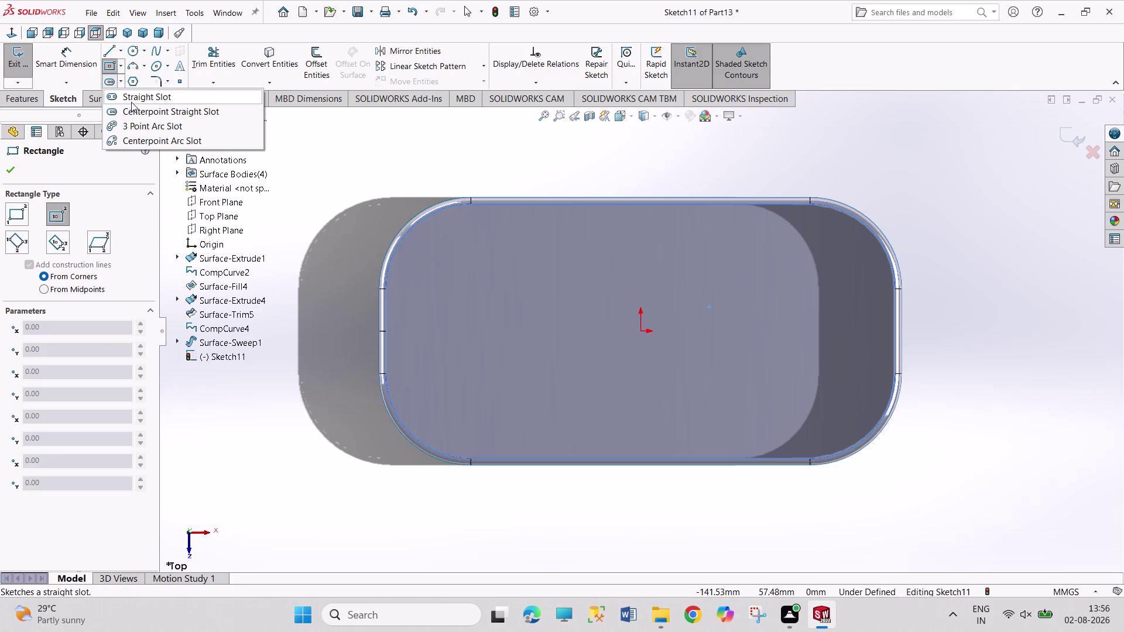
click(133, 105)
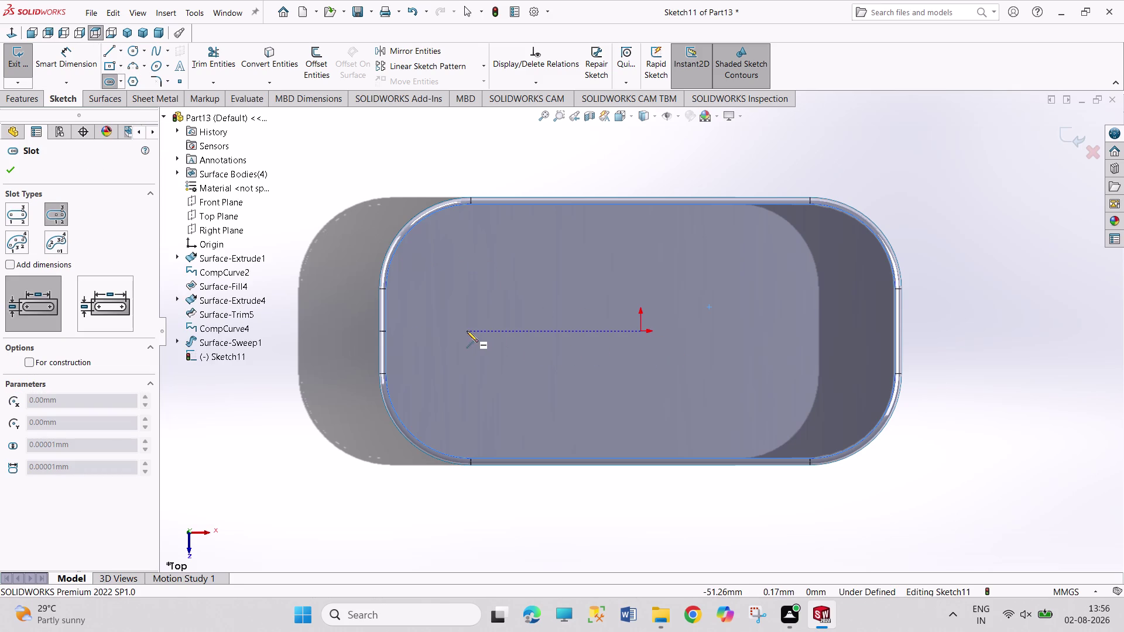
click(466, 331)
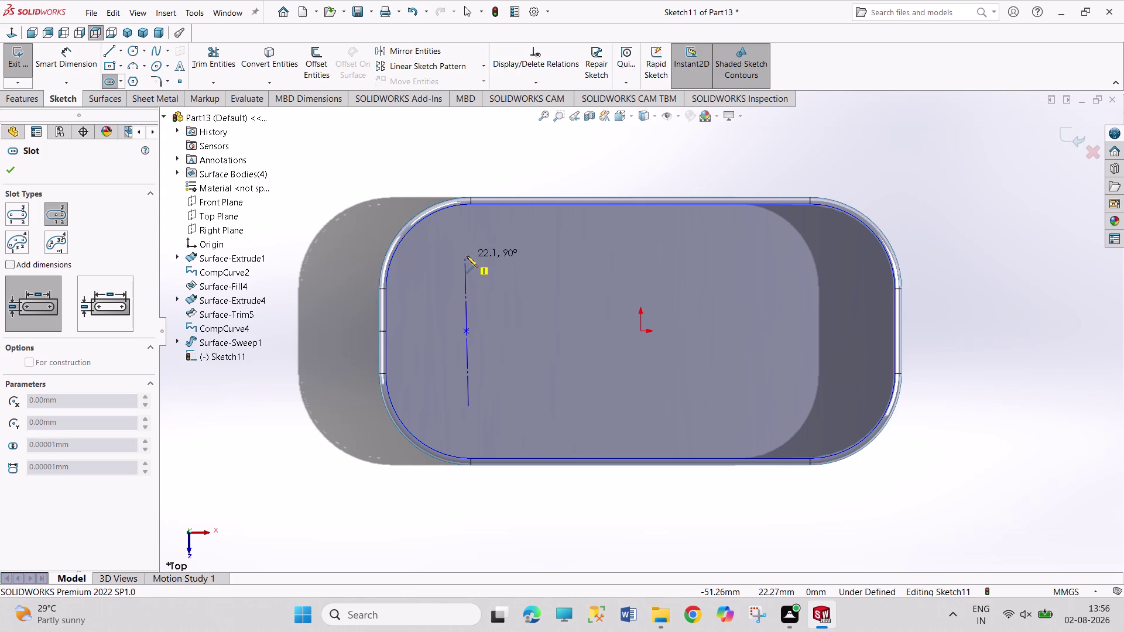
click(467, 256)
click(484, 277)
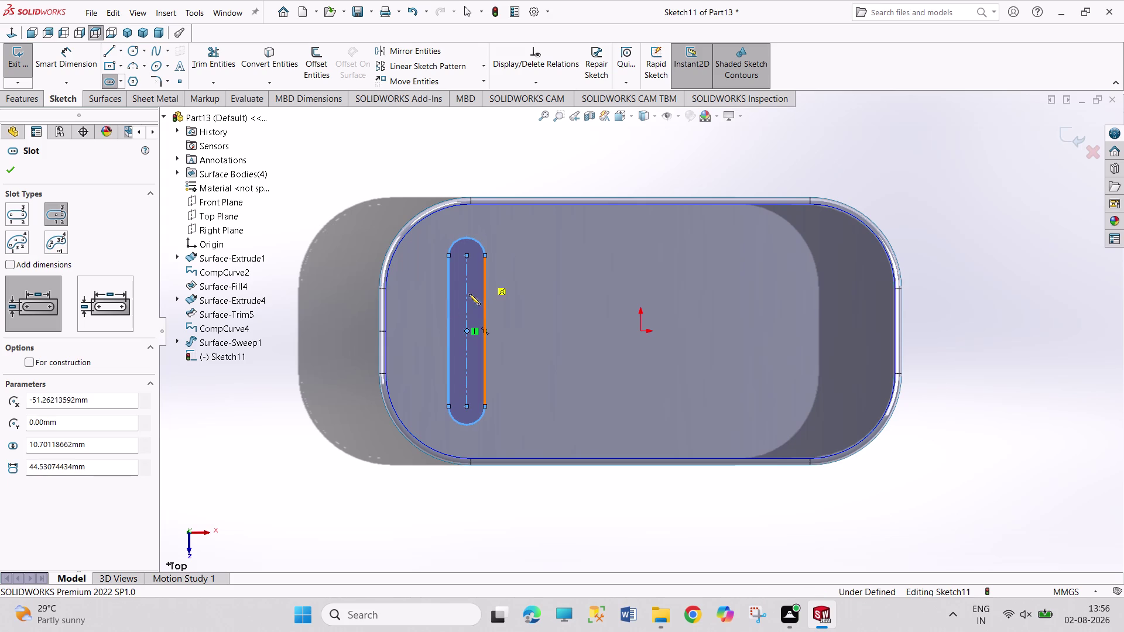
Start dimensioning the slot, then undo the slot with Ctrl+Z.
scroll(down, 3)
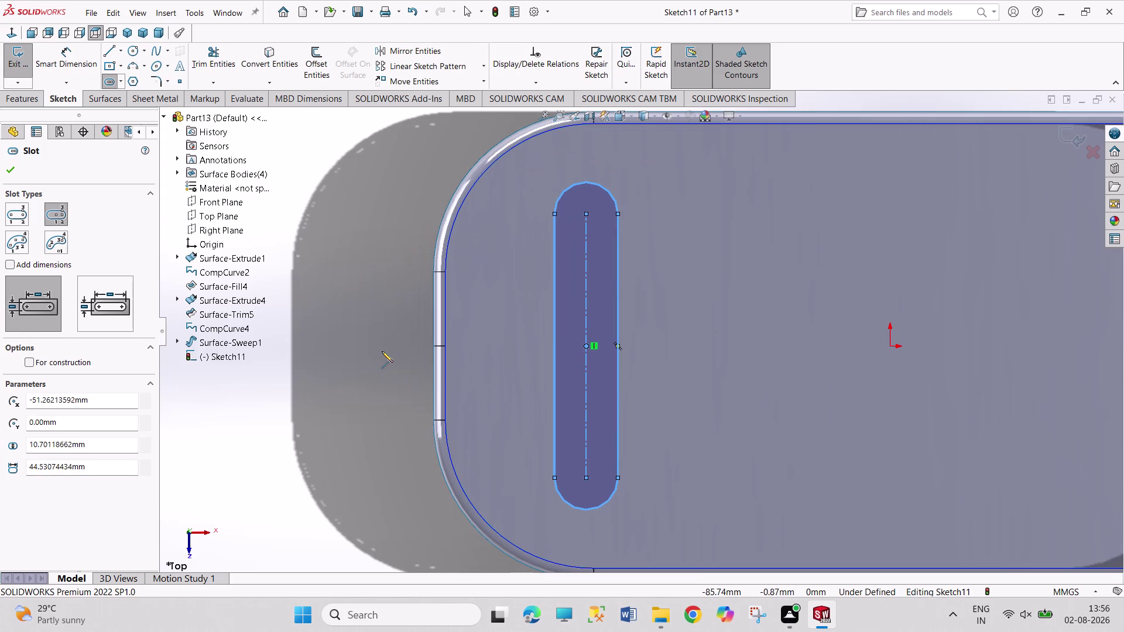
right_drag(382, 351, 374, 244)
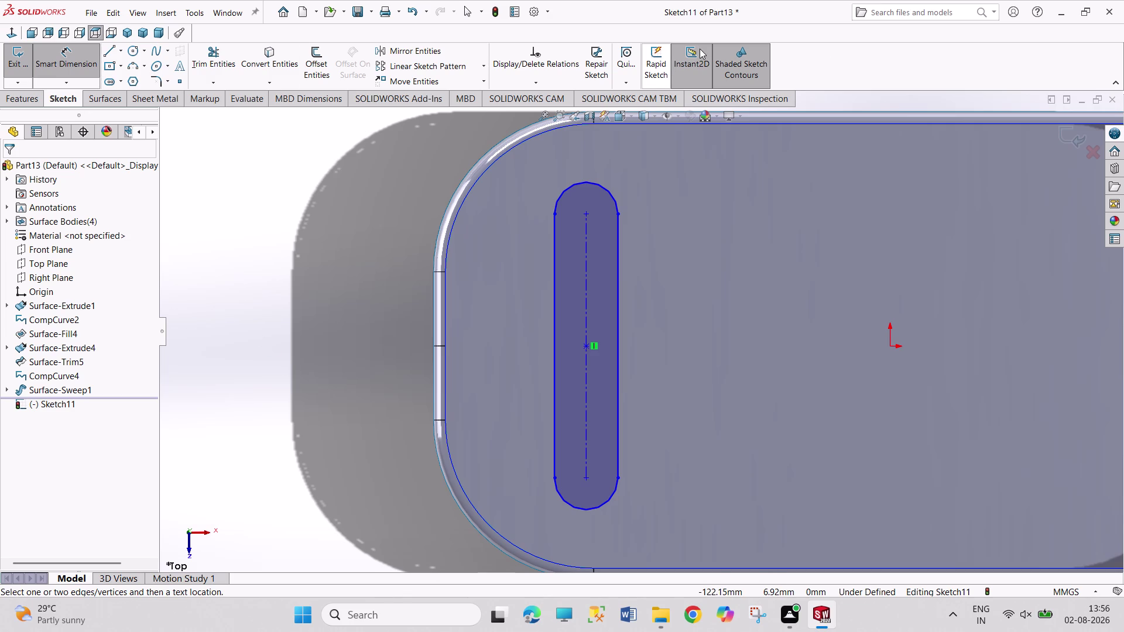
click(330, 283)
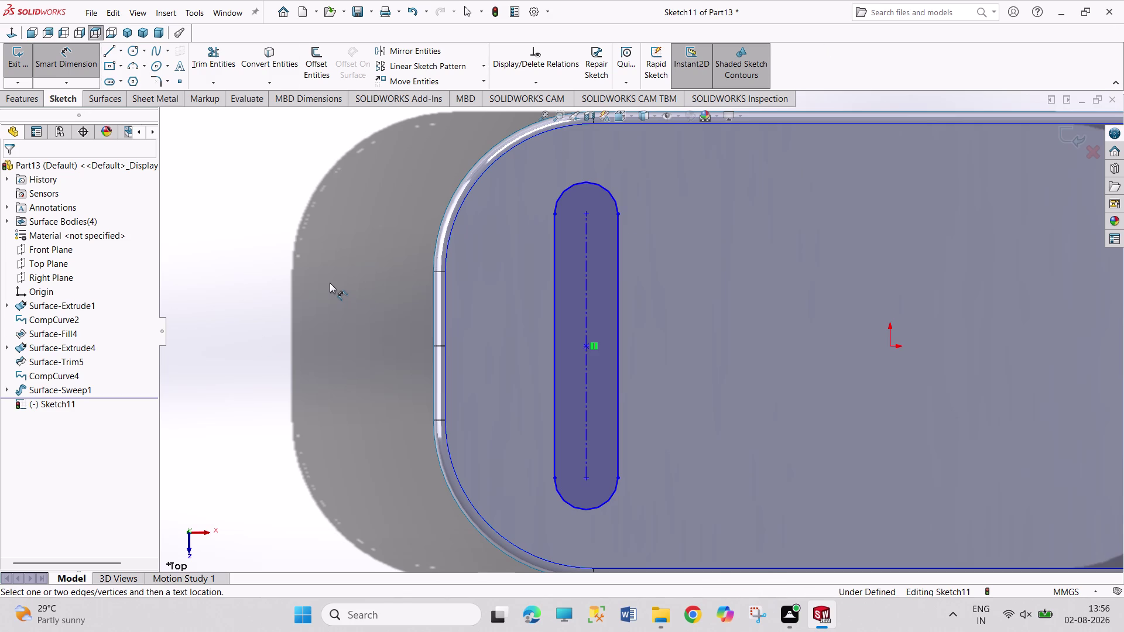
key(ctrl+z)
key(ctrl+z)
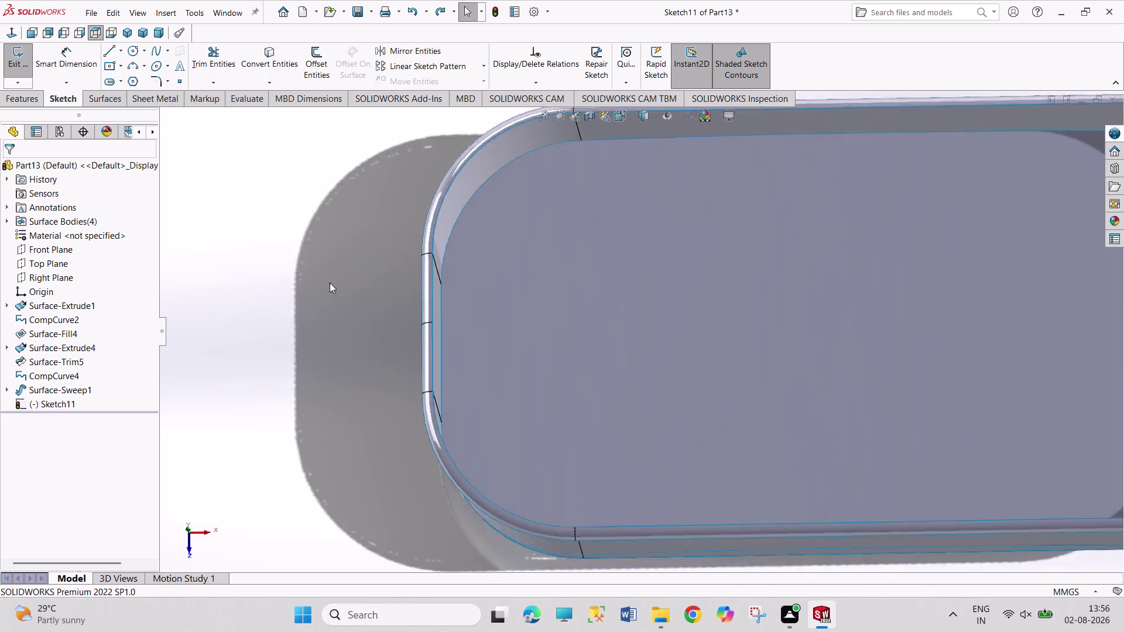
Undo the floor sketch and swept rim surface, returning to the Sketch7 rim arc.
key(ctrl+z)
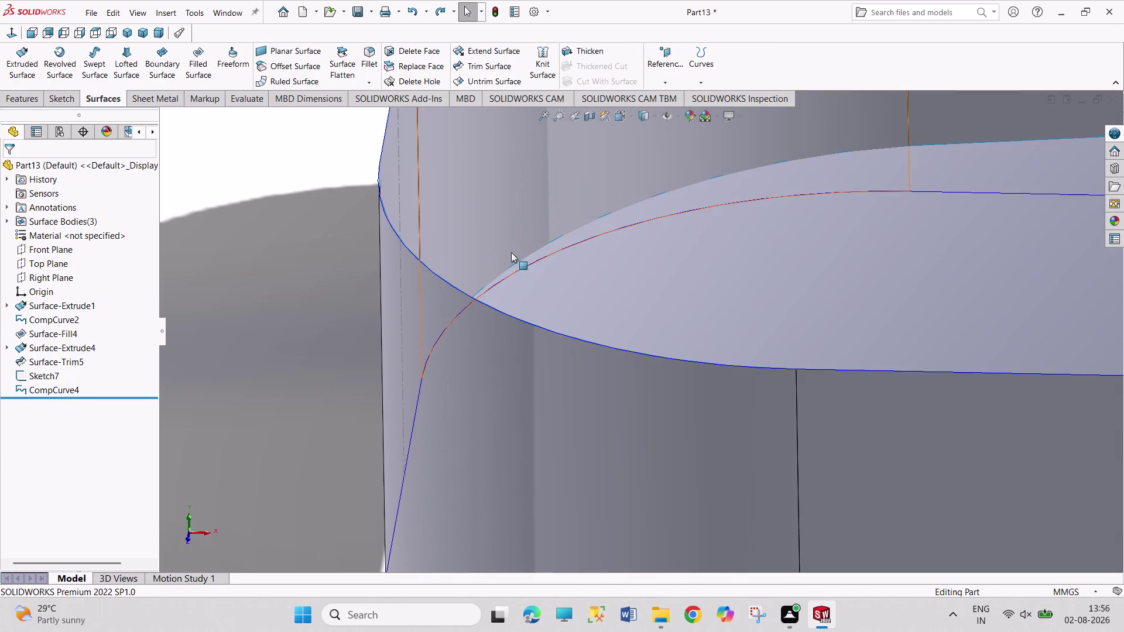
key(ctrl+z)
key(ctrl+z)
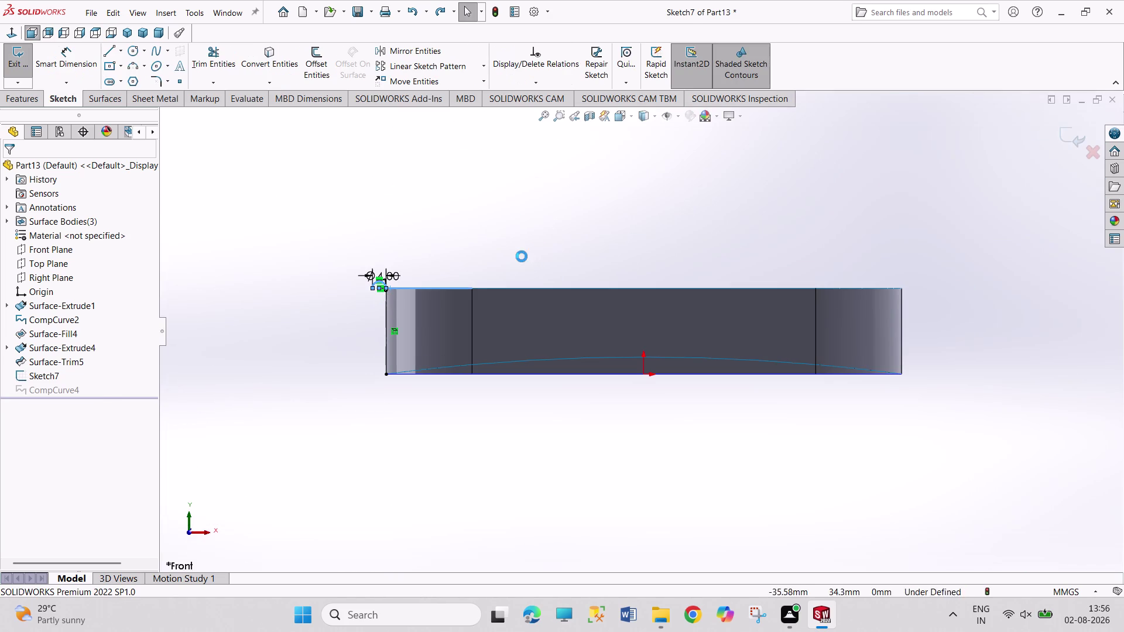
scroll(down, 3)
scroll(down, 3)
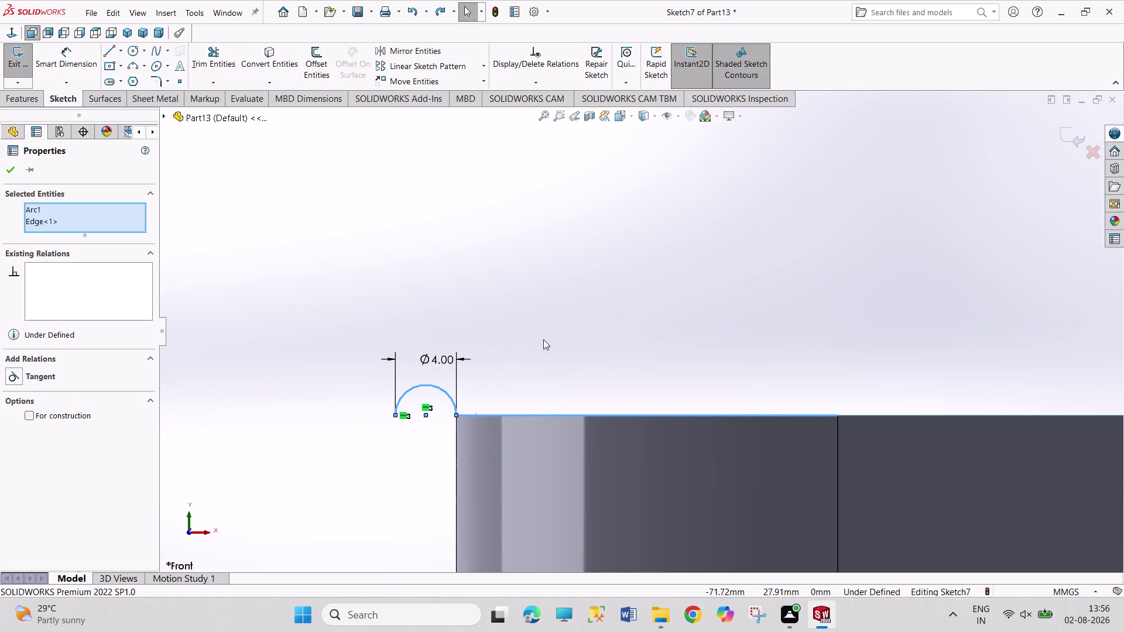
Add a midpoint relation between the arc point and wall edge, then delete it.
click(547, 333)
click(457, 416)
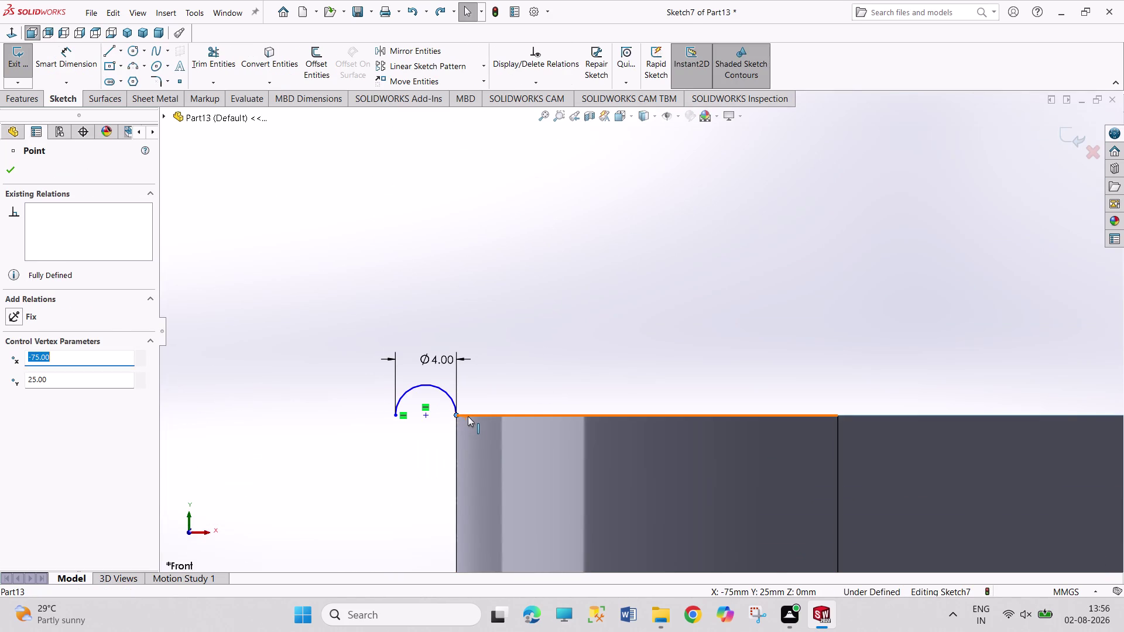
click(467, 417)
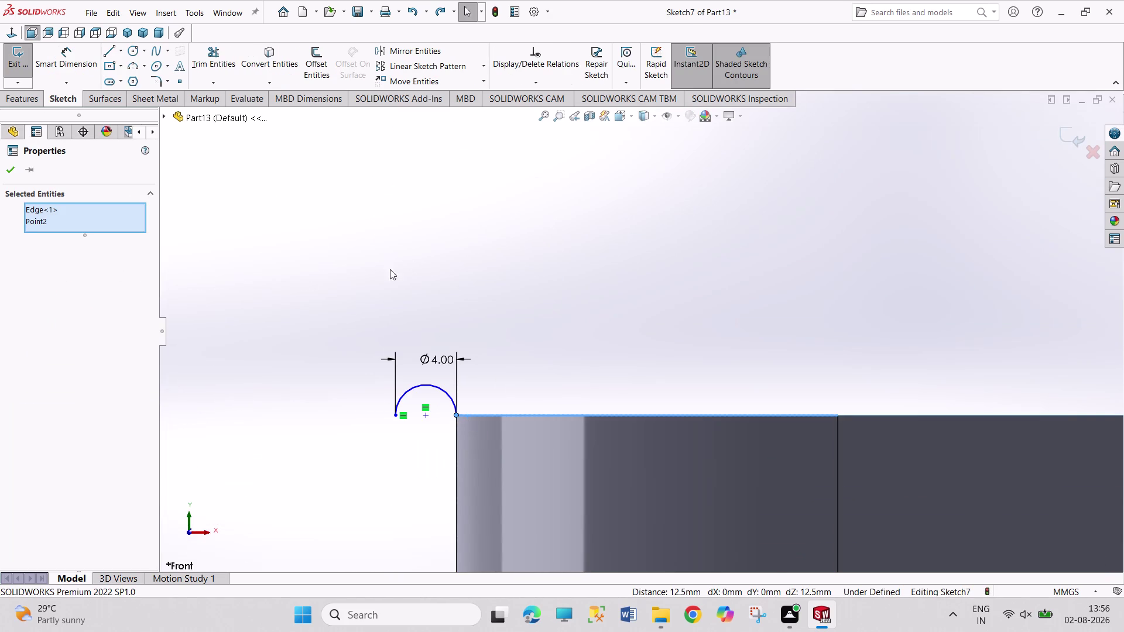
click(540, 248)
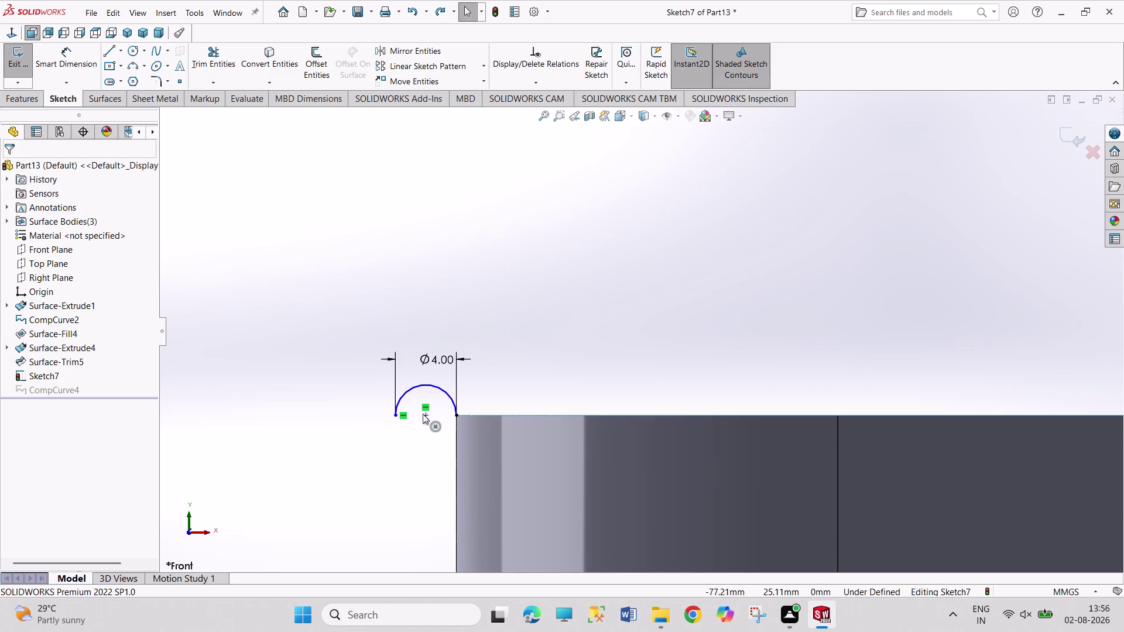
click(427, 416)
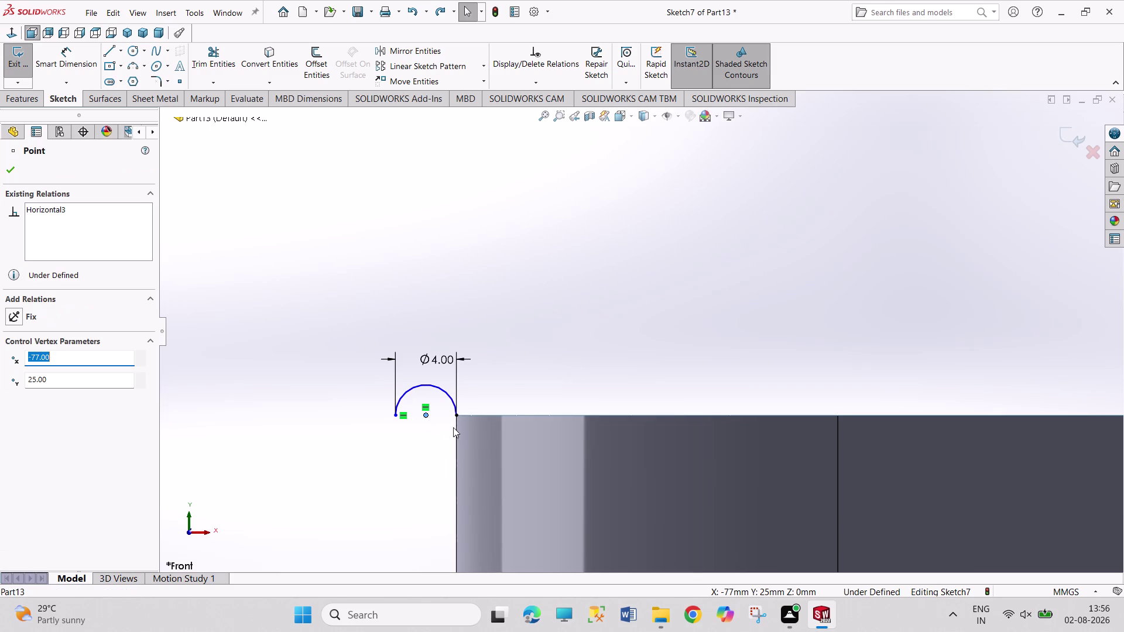
click(476, 415)
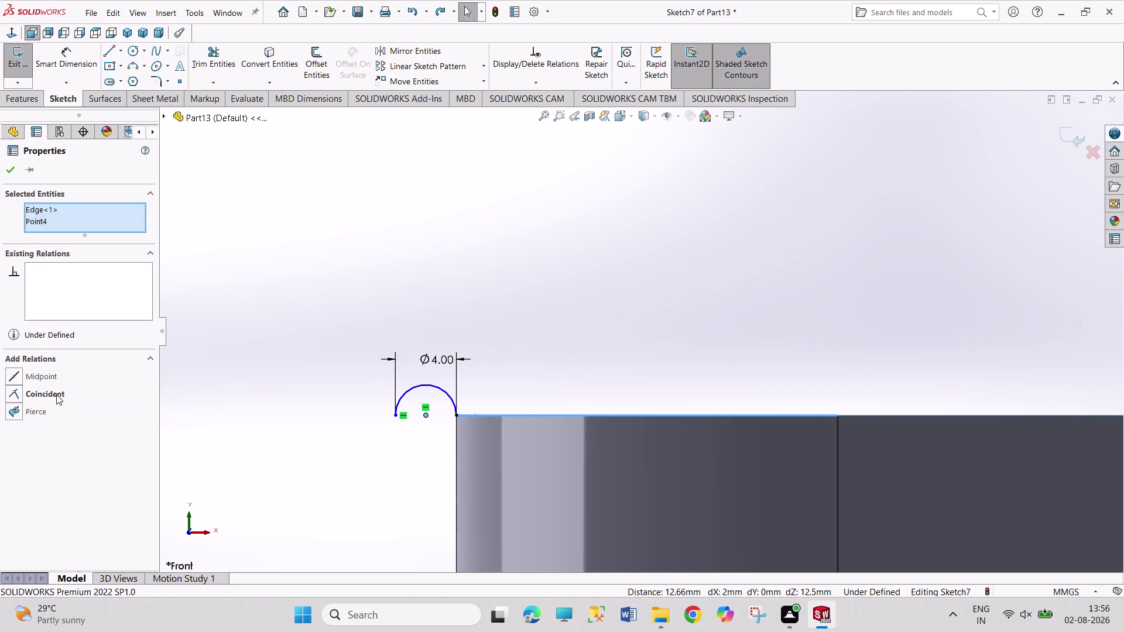
click(45, 380)
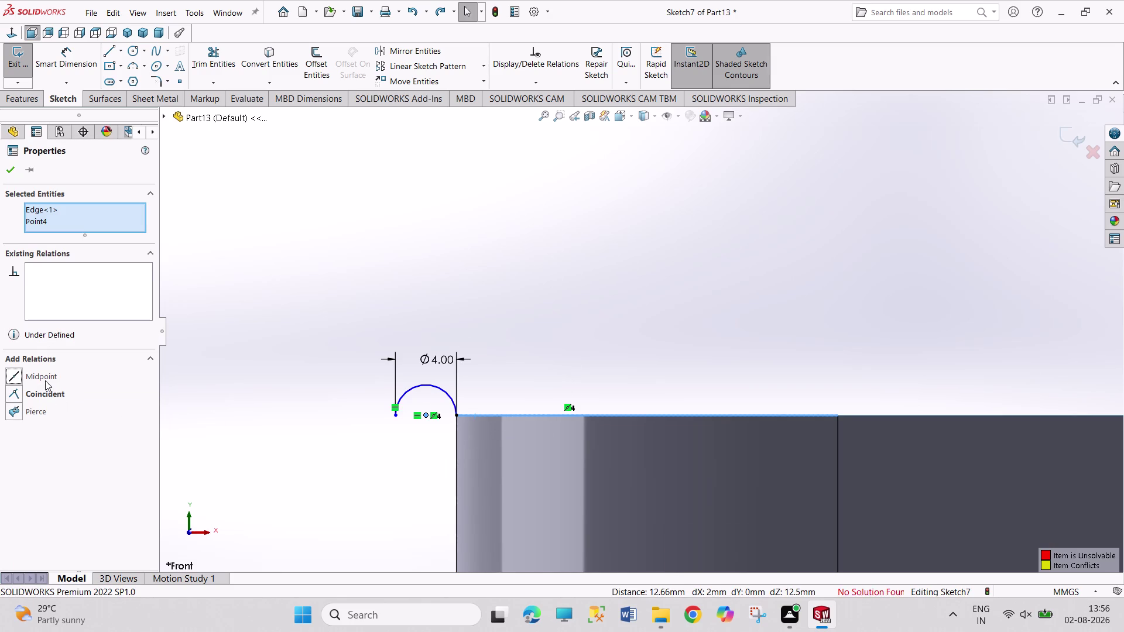
right_click(74, 270)
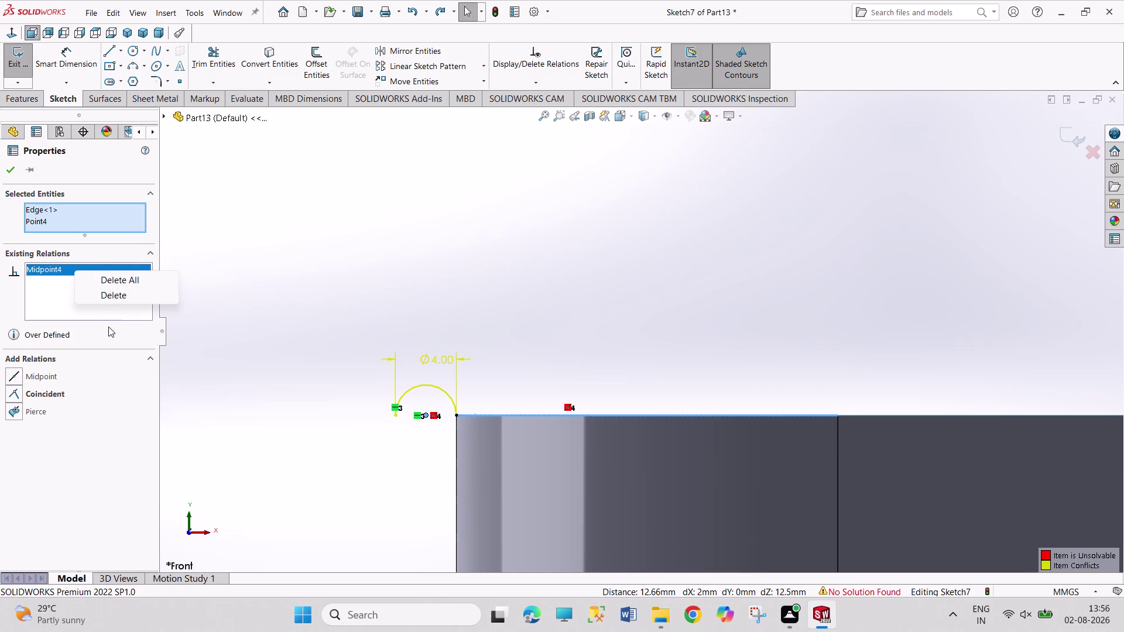
click(128, 274)
click(264, 374)
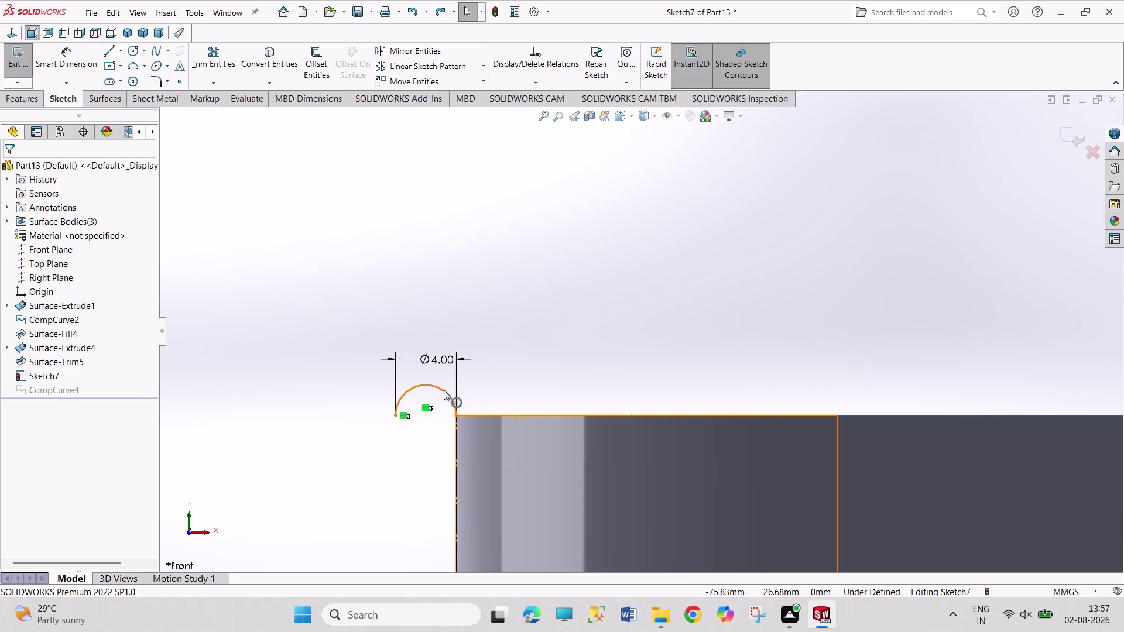
Inspect the Ø4 arc's endpoint against the surface edge, orbiting for a closer view.
drag(444, 390, 417, 388)
click(541, 395)
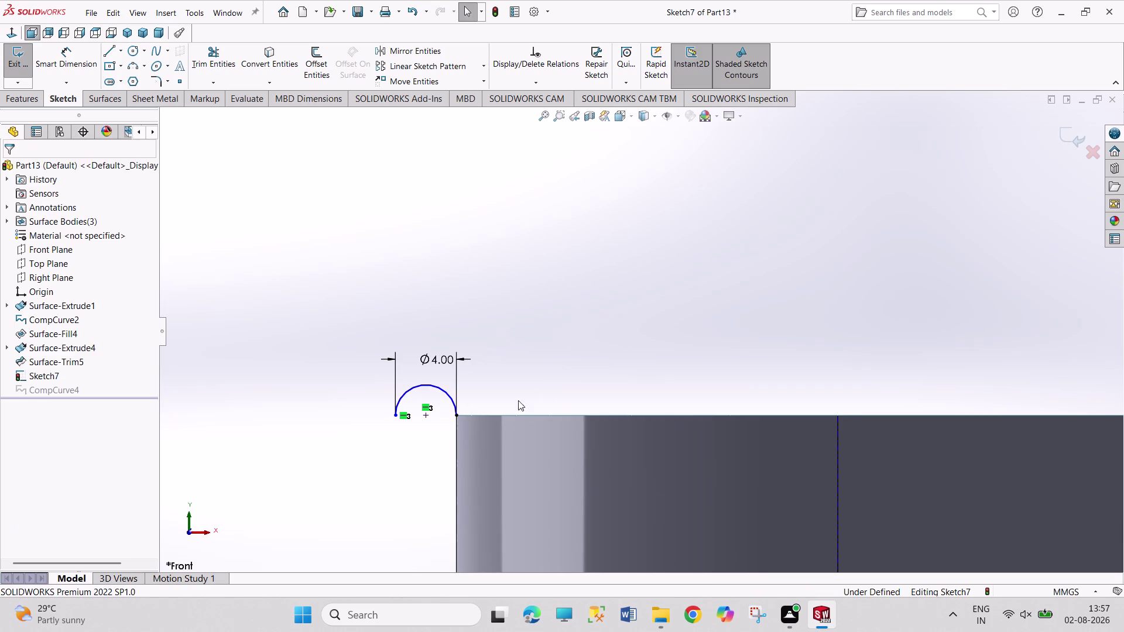
click(457, 416)
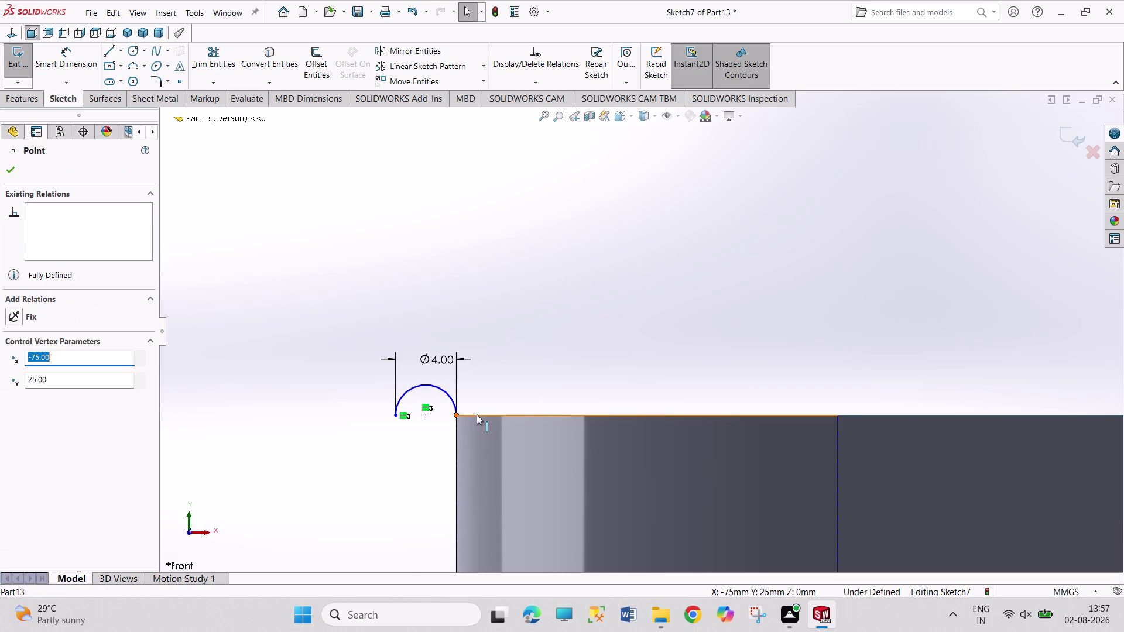
click(476, 414)
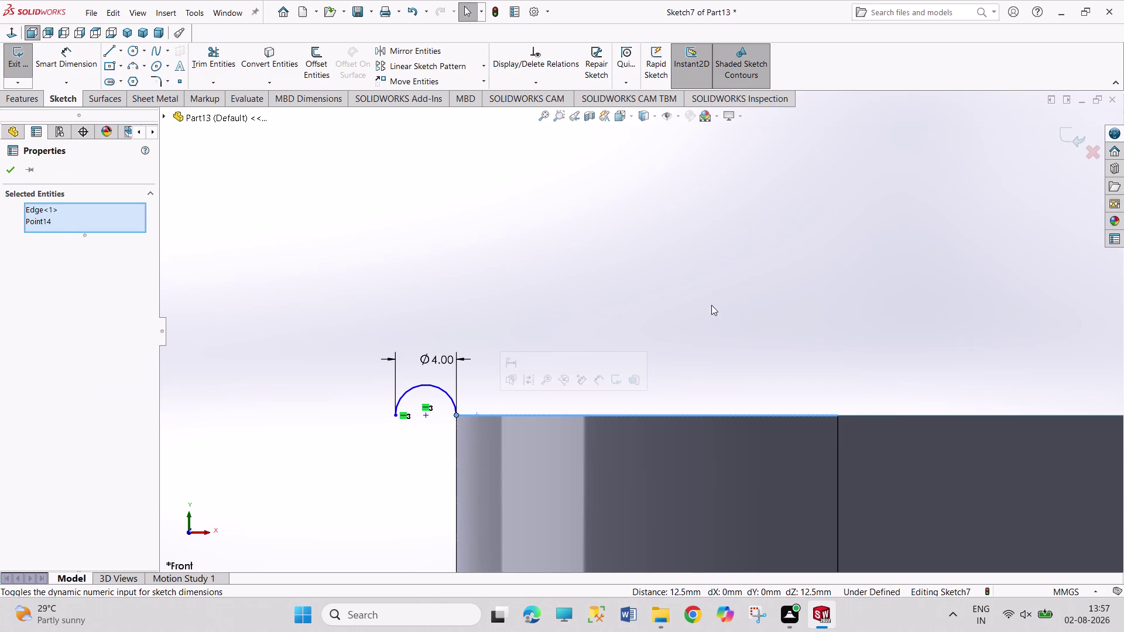
click(719, 296)
middle_drag(581, 337, 585, 403)
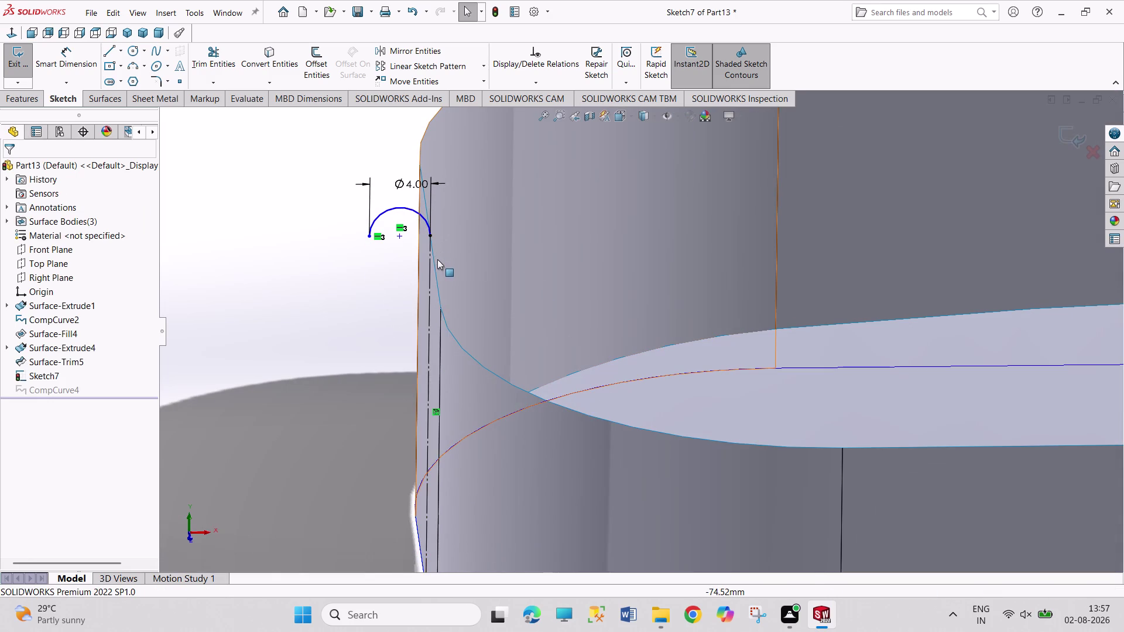
scroll(down, 3)
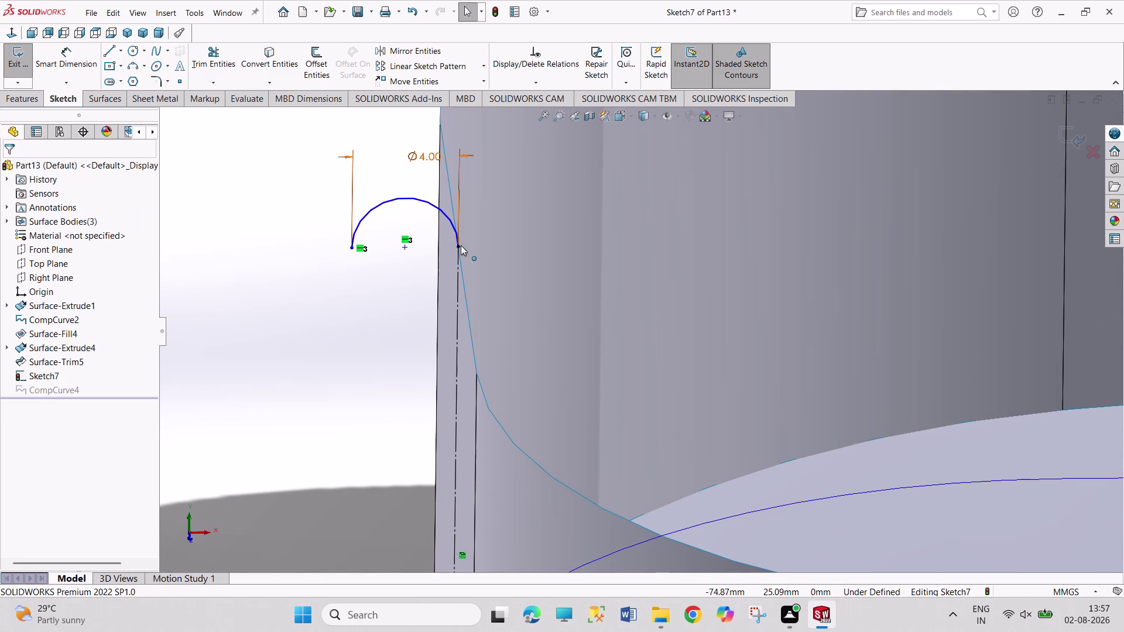
Delete the 4 mm arc and its diameter dimension, confirming the deletion.
click(460, 246)
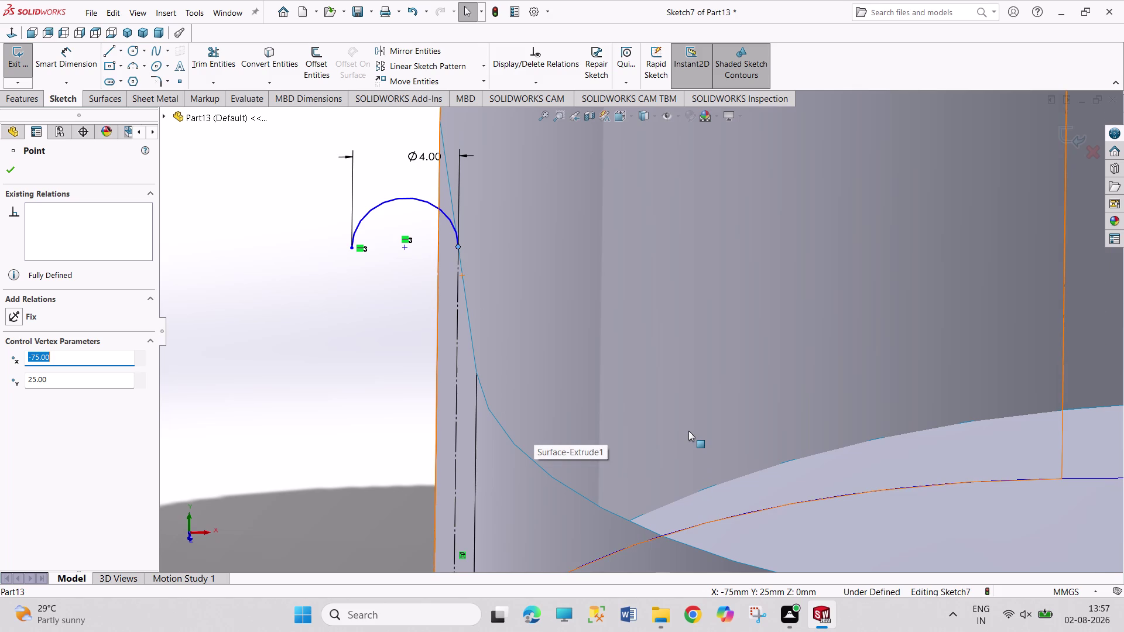
right_click(430, 204)
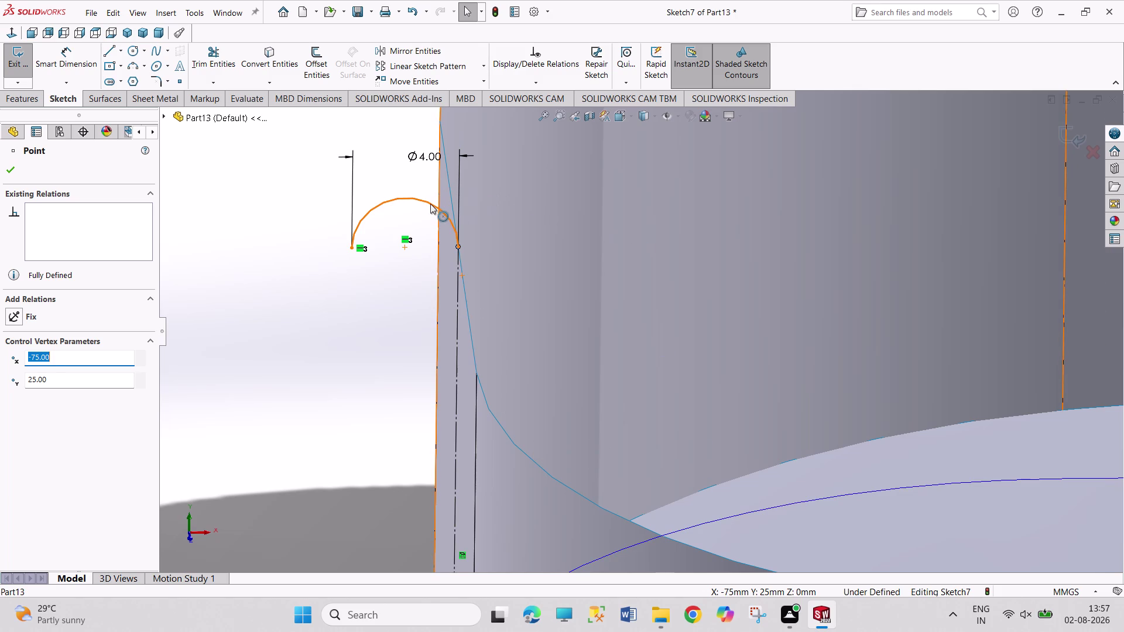
click(486, 392)
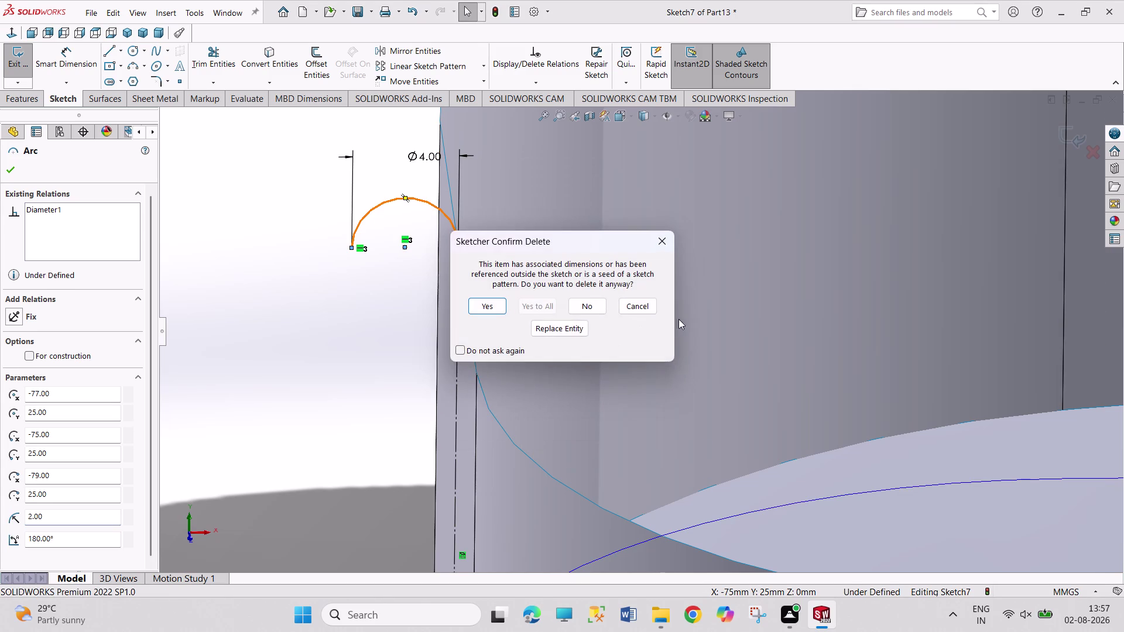
click(491, 306)
scroll(up, 3)
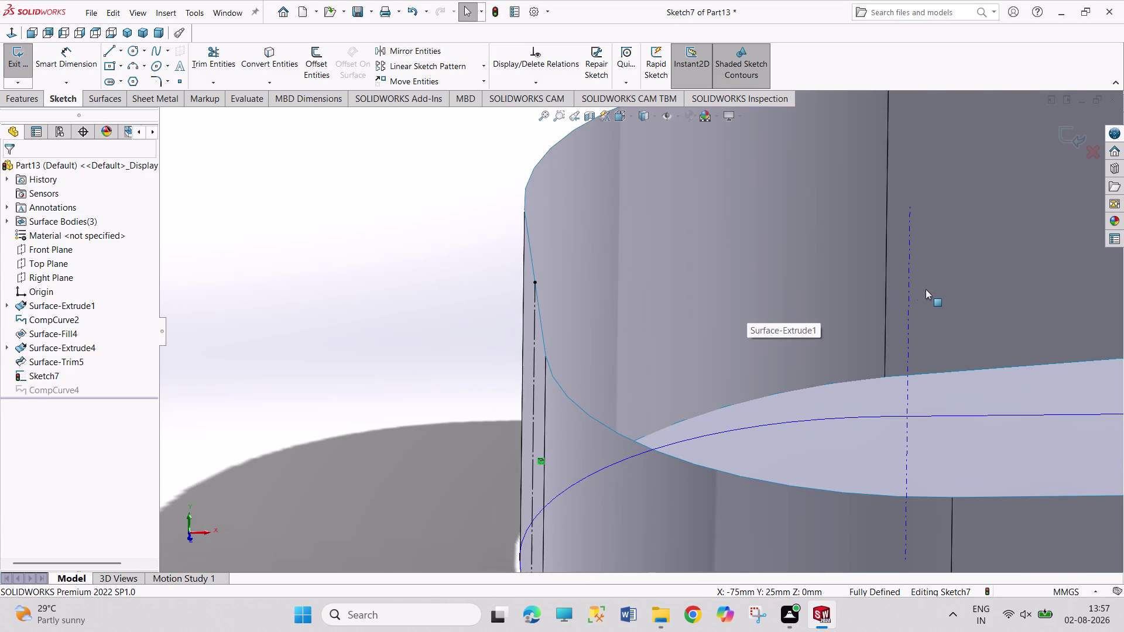
Zoom out to the whole tray and inspect Sketch7 and CompCurve4 in the tree.
scroll(up, 3)
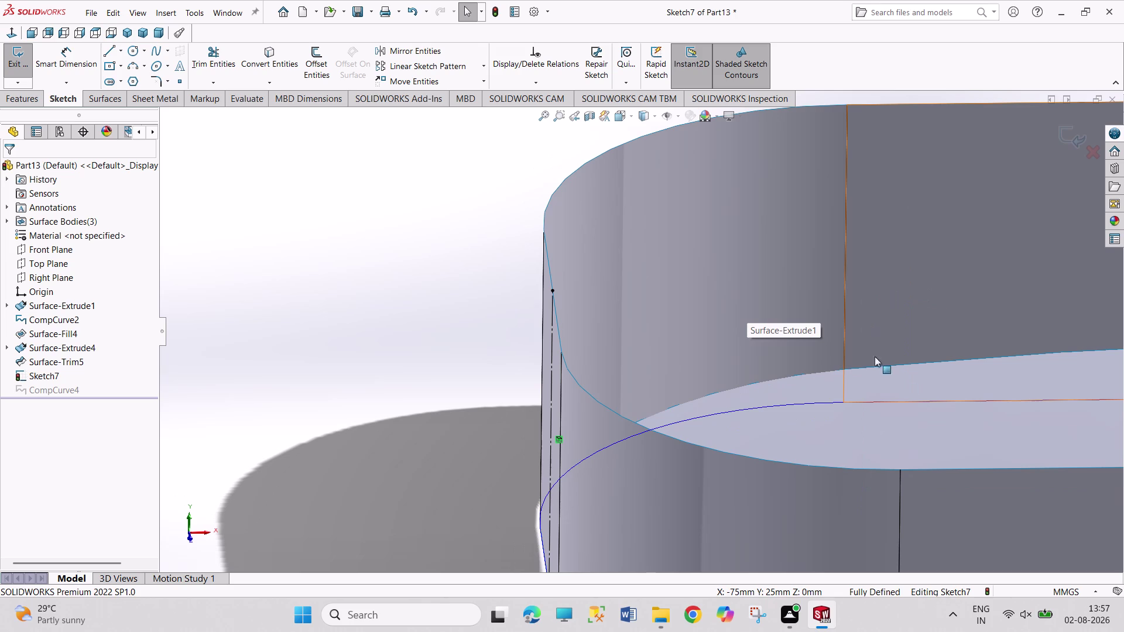
scroll(up, 3)
scroll(up, 3)
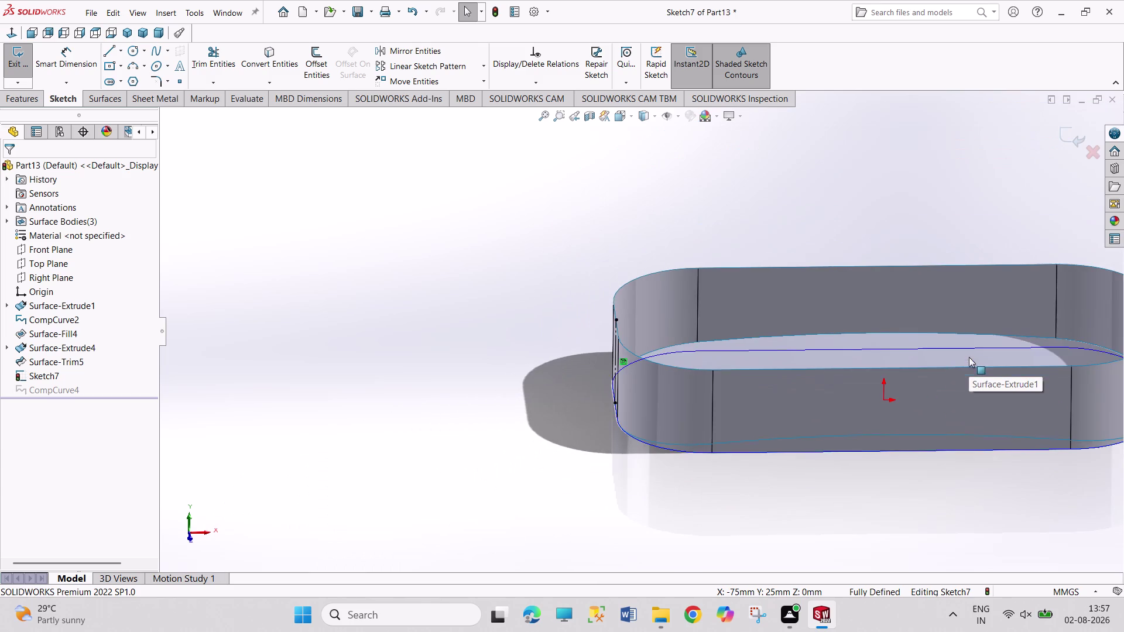
scroll(up, 3)
scroll(down, 3)
click(405, 177)
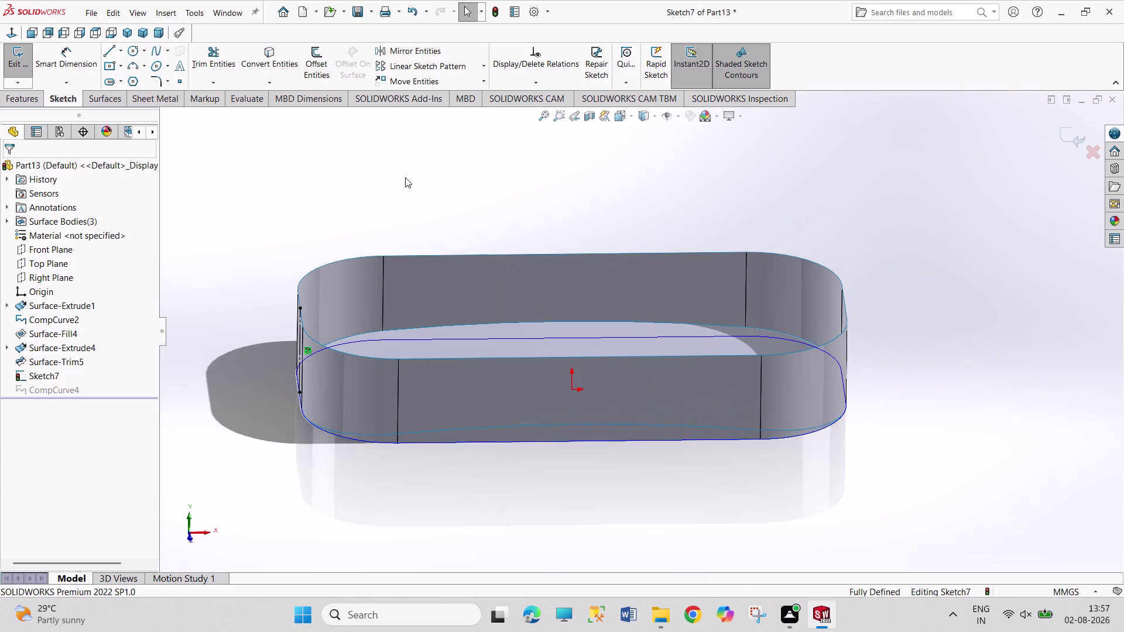
double_click(210, 351)
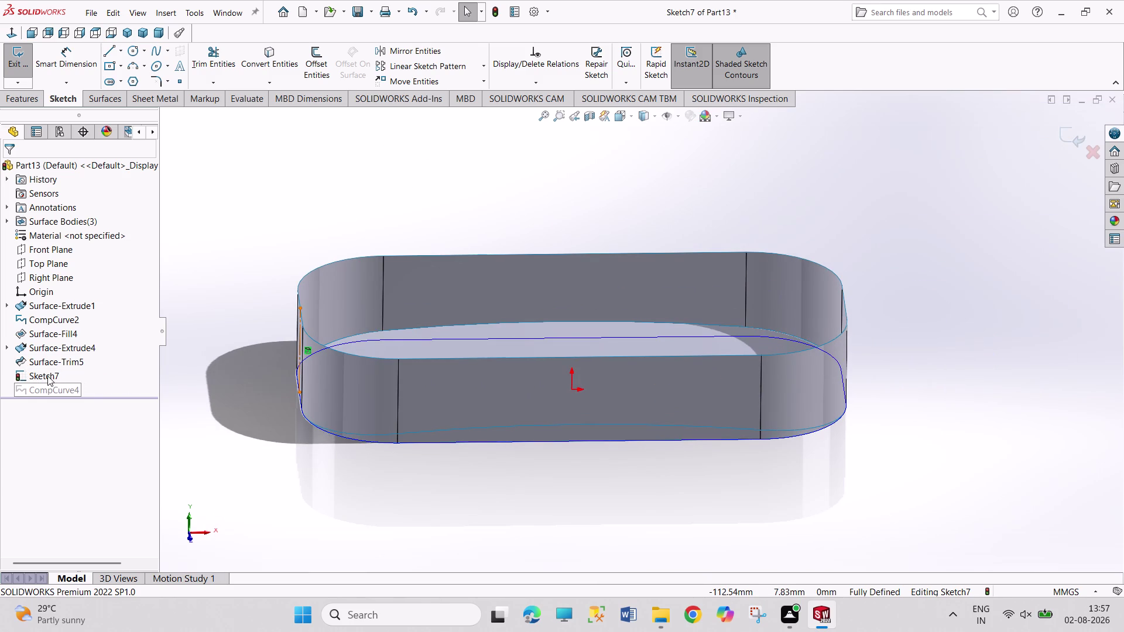
right_click(47, 375)
click(252, 384)
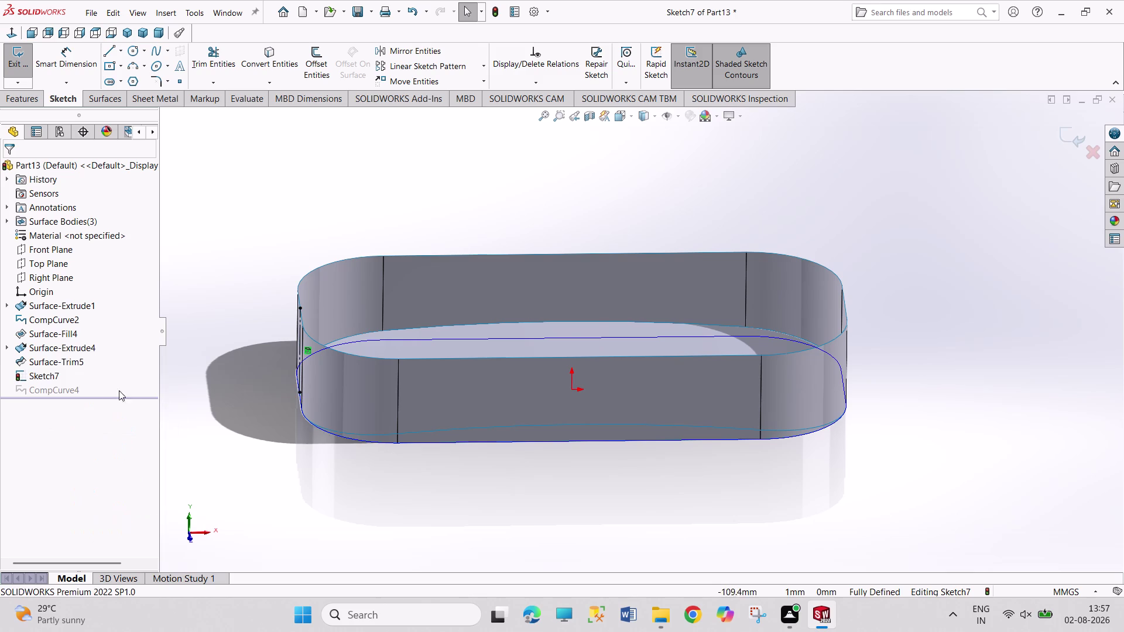
right_click(40, 391)
click(242, 319)
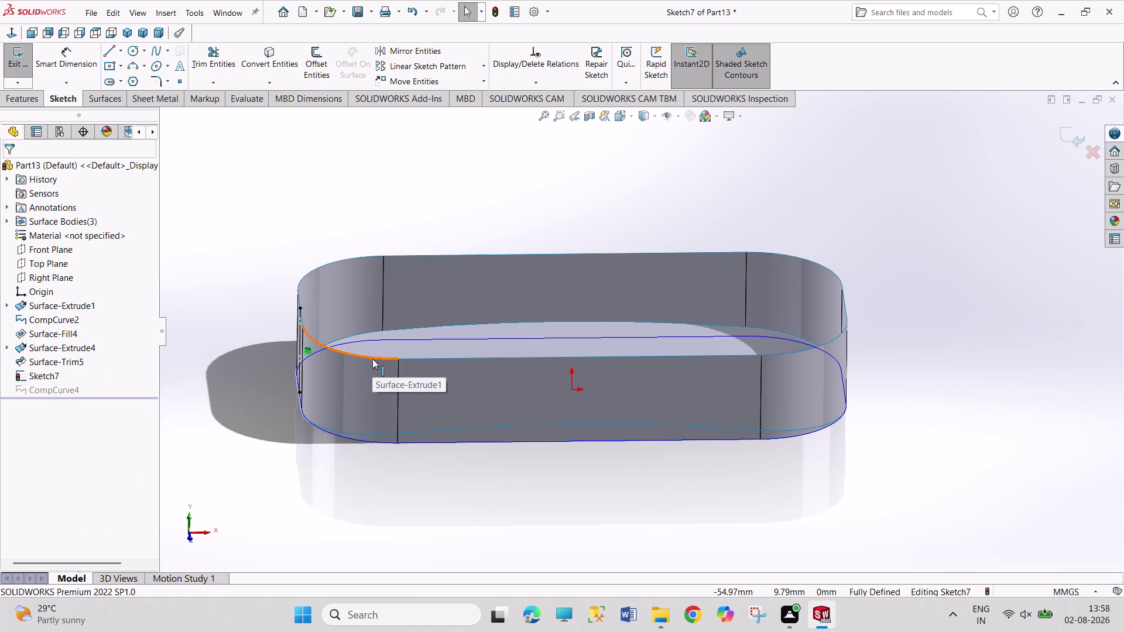
Check the CompCurve2 and Surface-Extrude1 options, then exit Sketch7 to the part.
click(66, 307)
click(63, 321)
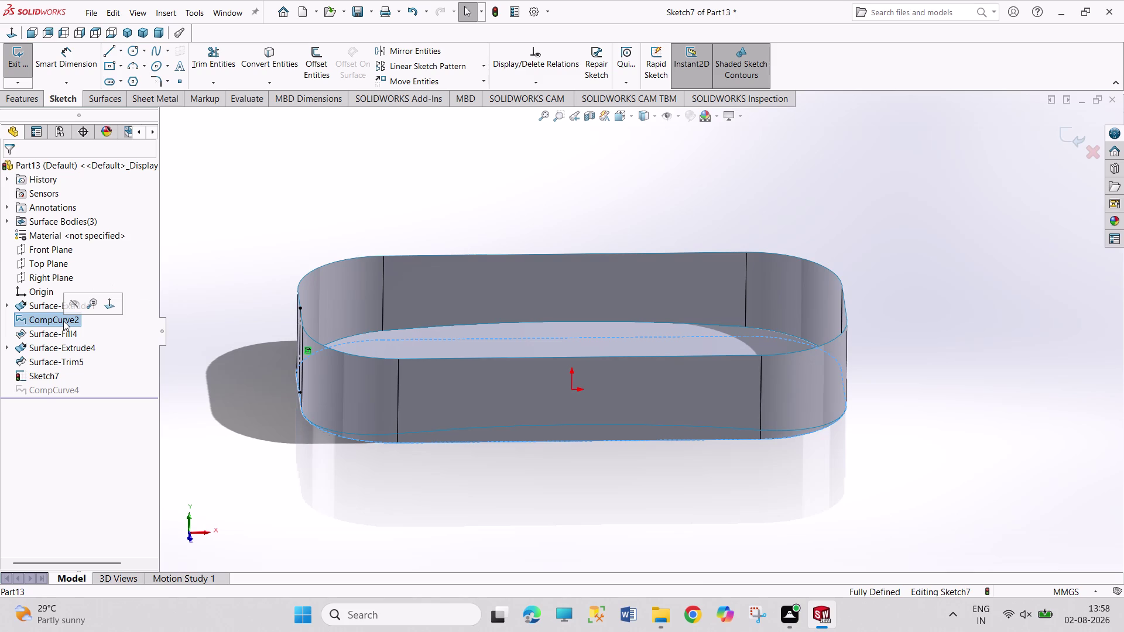
right_click(63, 320)
click(230, 295)
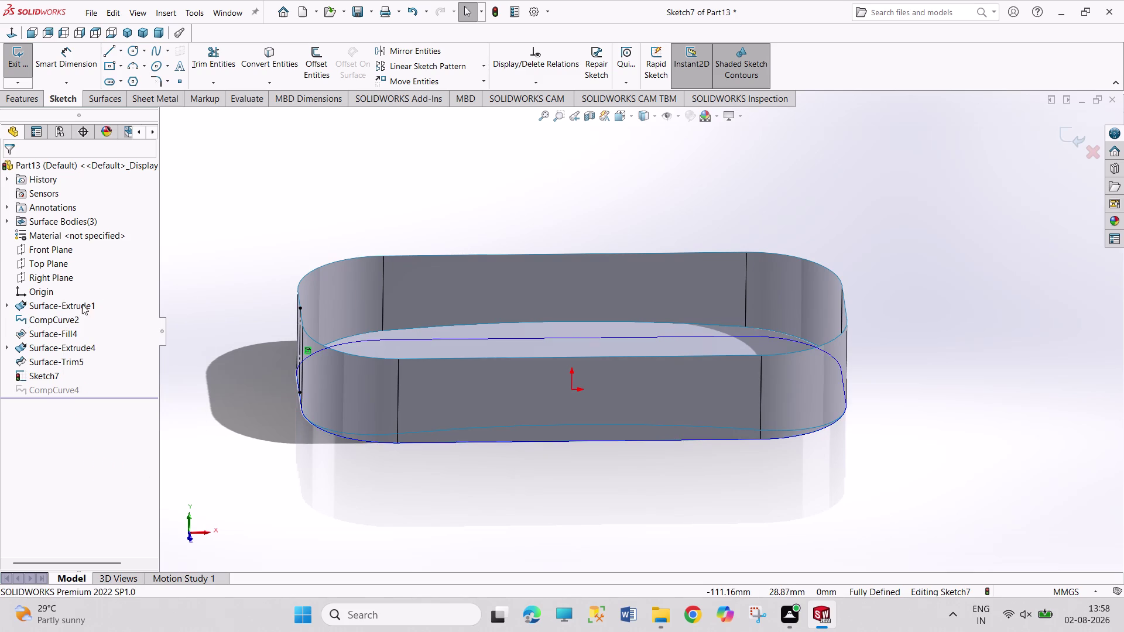
right_click(66, 316)
double_click(277, 217)
drag(276, 217, 270, 213)
click(18, 59)
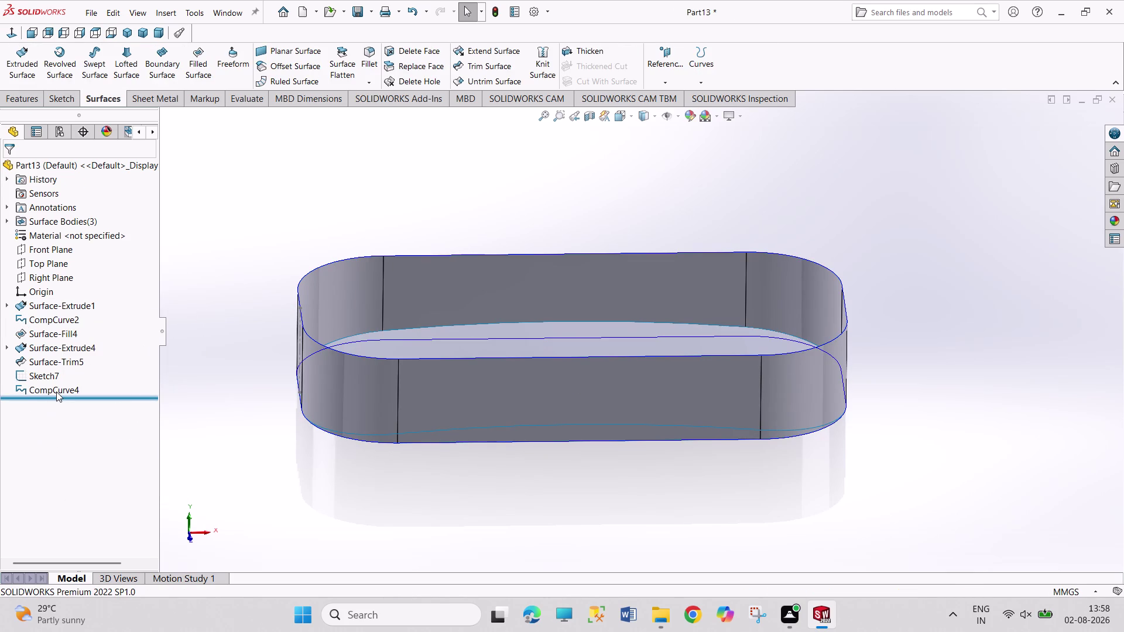
Delete CompCurve2 with its dependent surfaces, then view normal to the Front Plane.
right_click(64, 390)
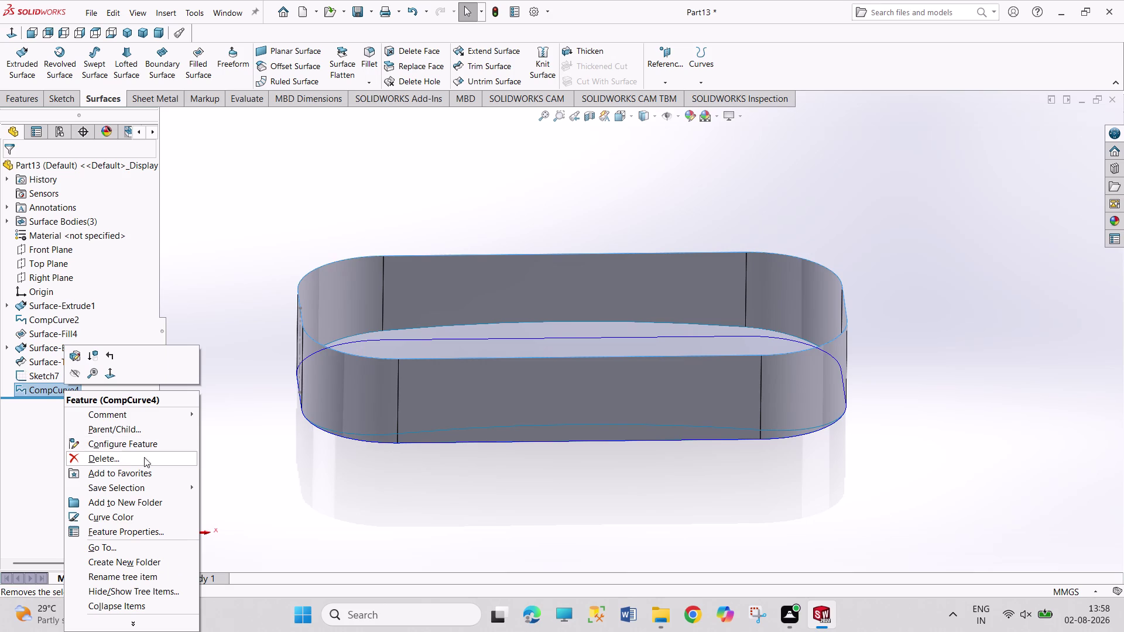
click(304, 457)
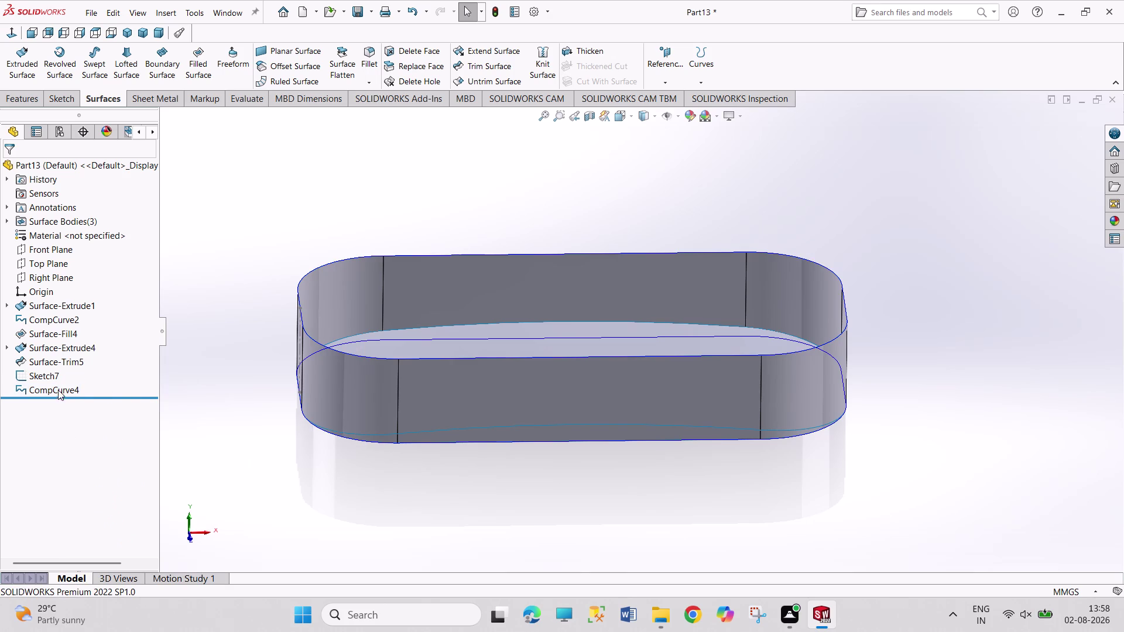
right_click(55, 320)
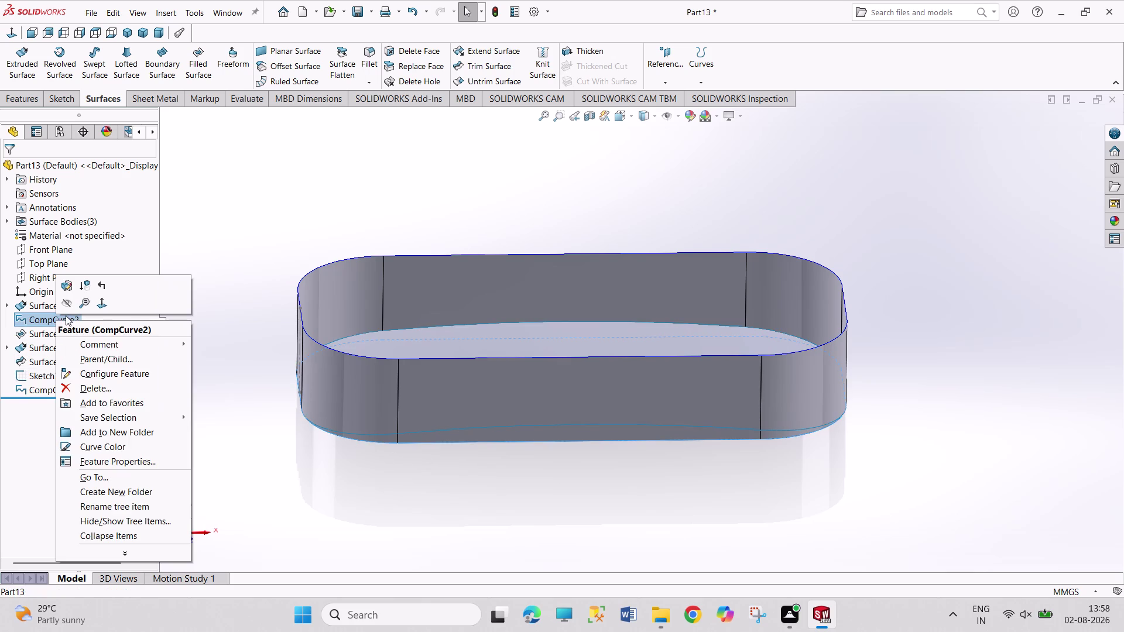
click(89, 387)
click(650, 224)
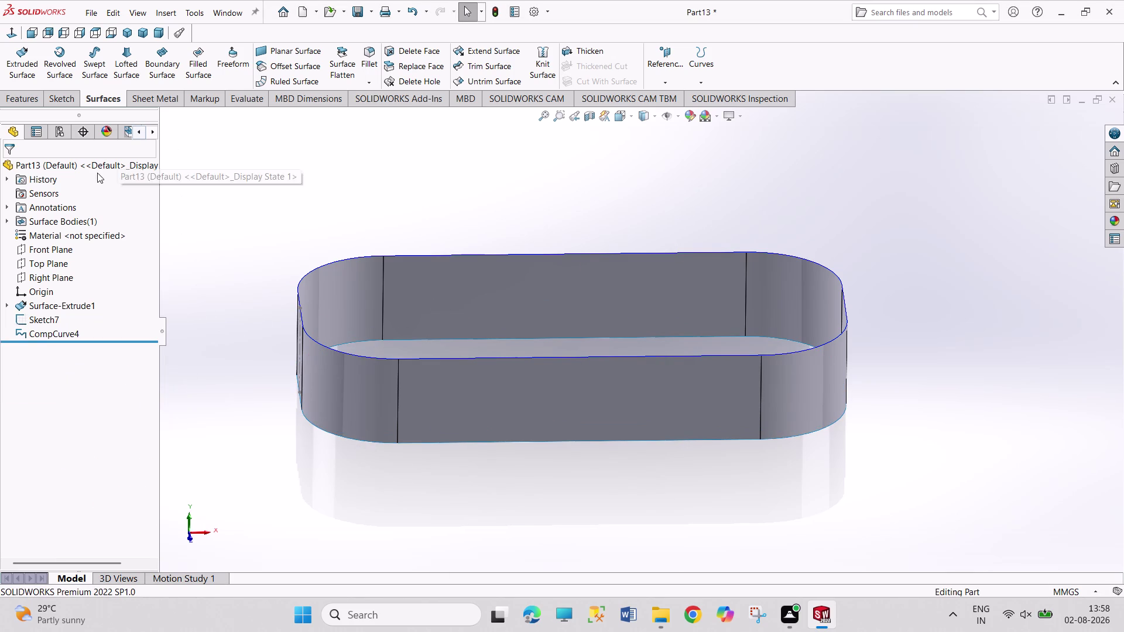
click(47, 246)
click(55, 229)
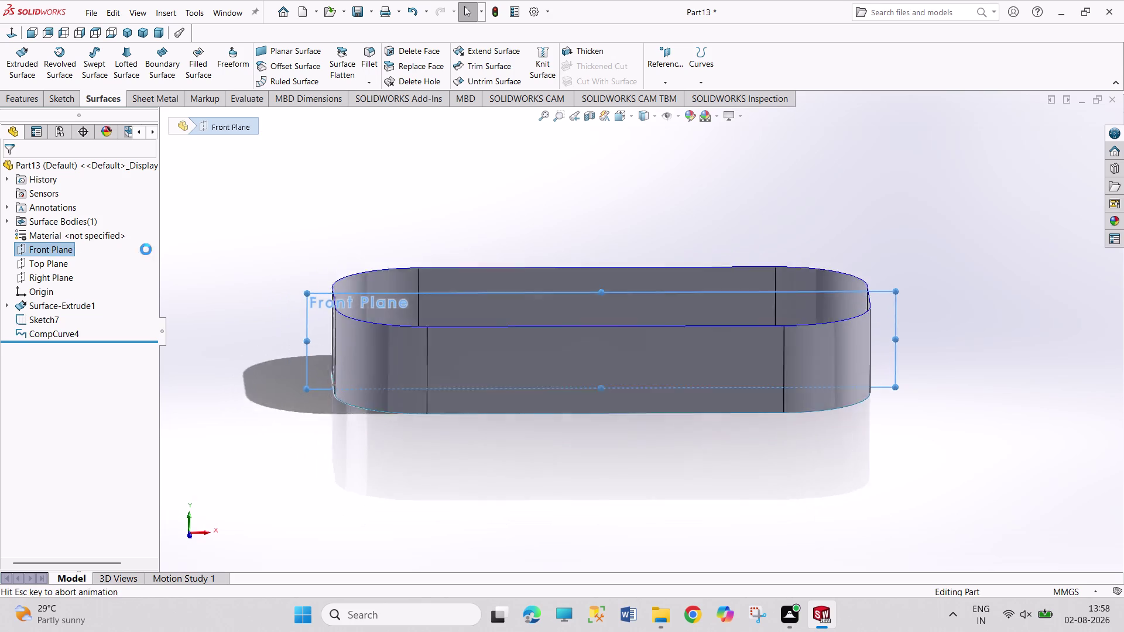
Try a tangent arc at the extruded surface's top-left corner, dismissing the endpoint warning.
scroll(down, 3)
scroll(down, 3)
scroll(down, 3)
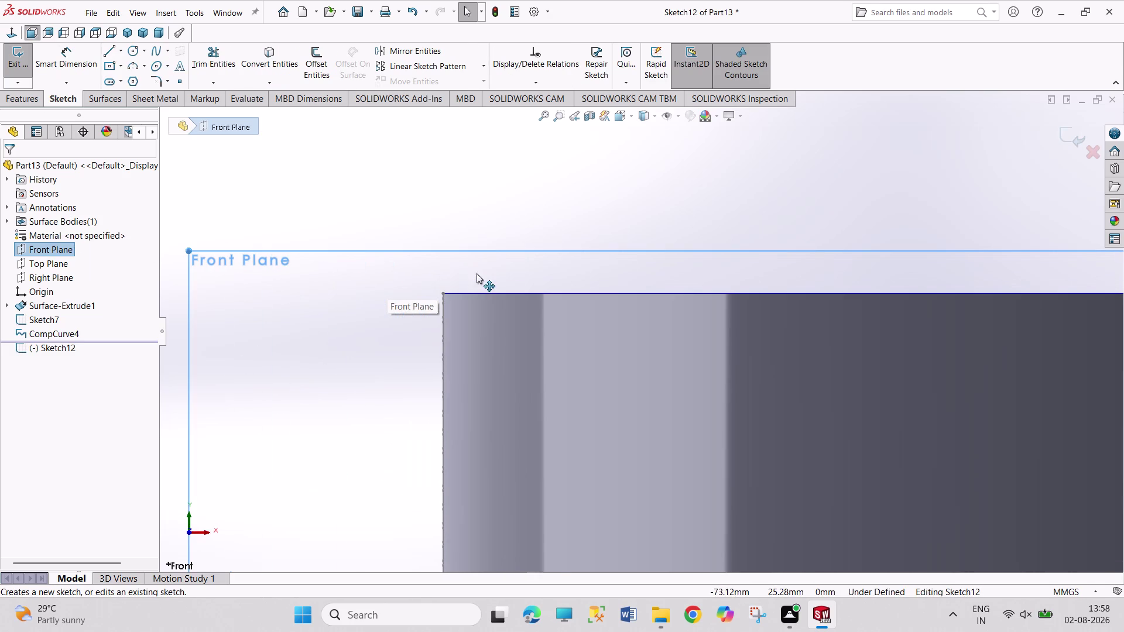
click(144, 68)
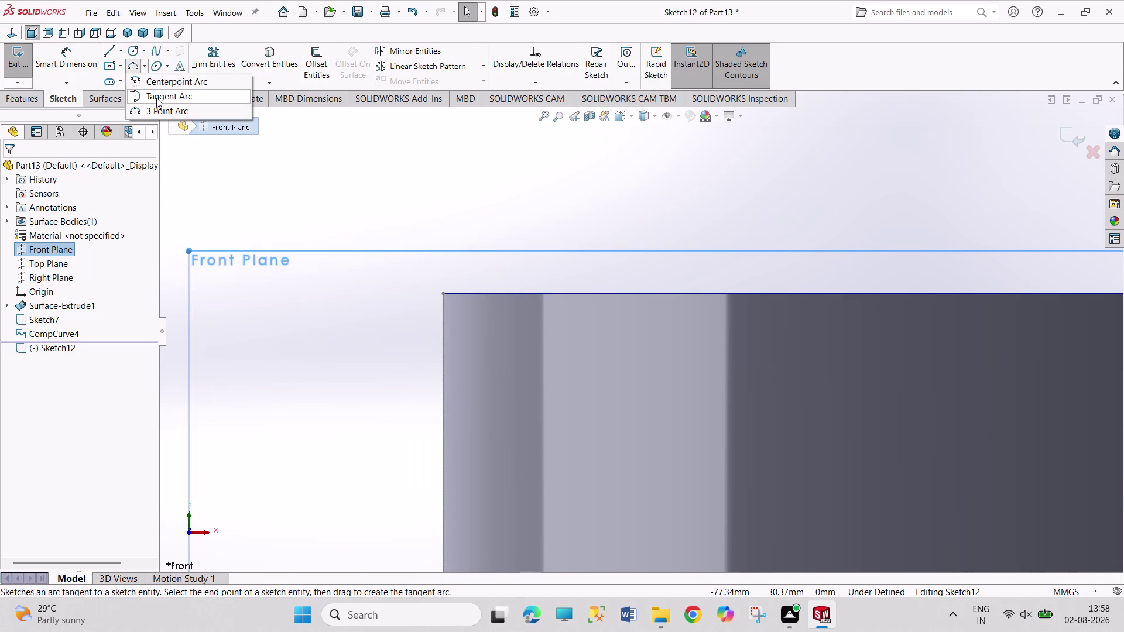
click(156, 98)
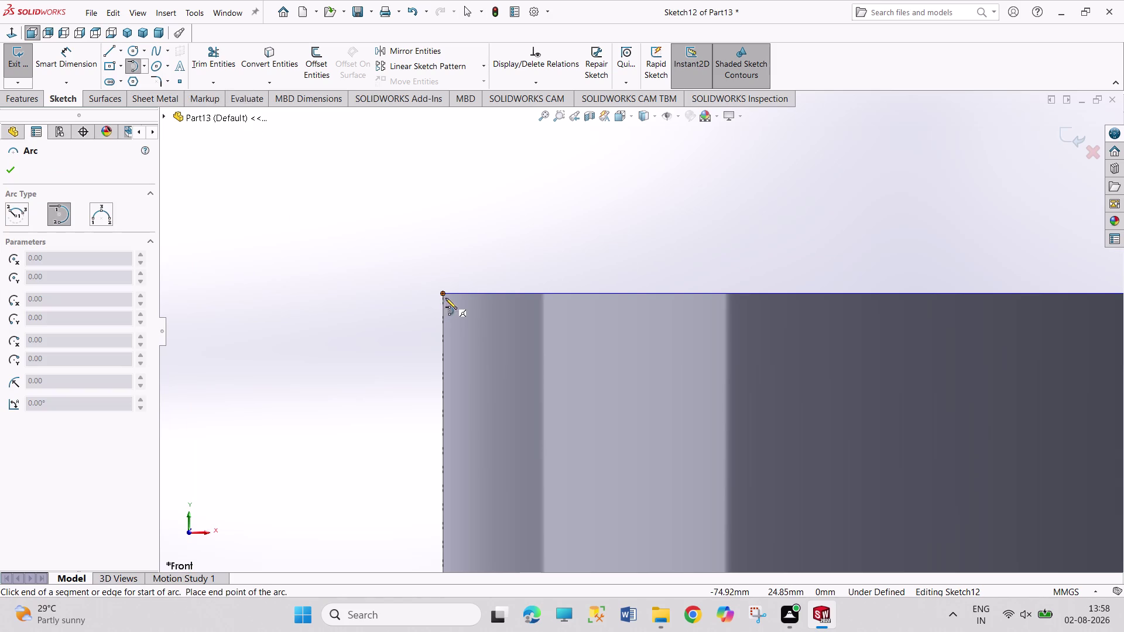
click(443, 294)
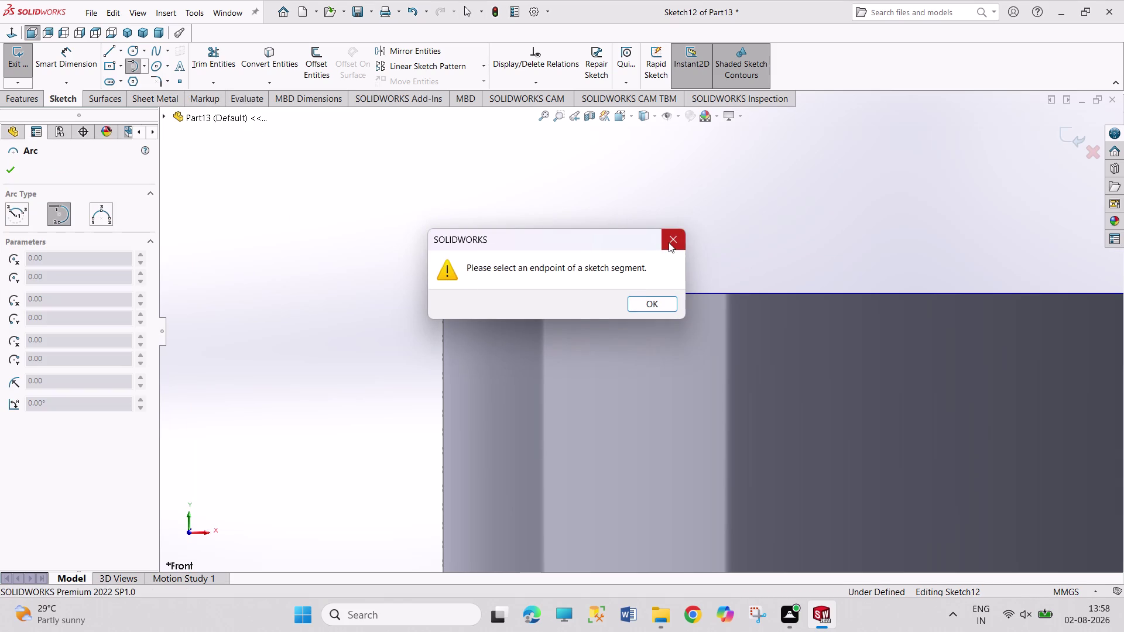
click(668, 243)
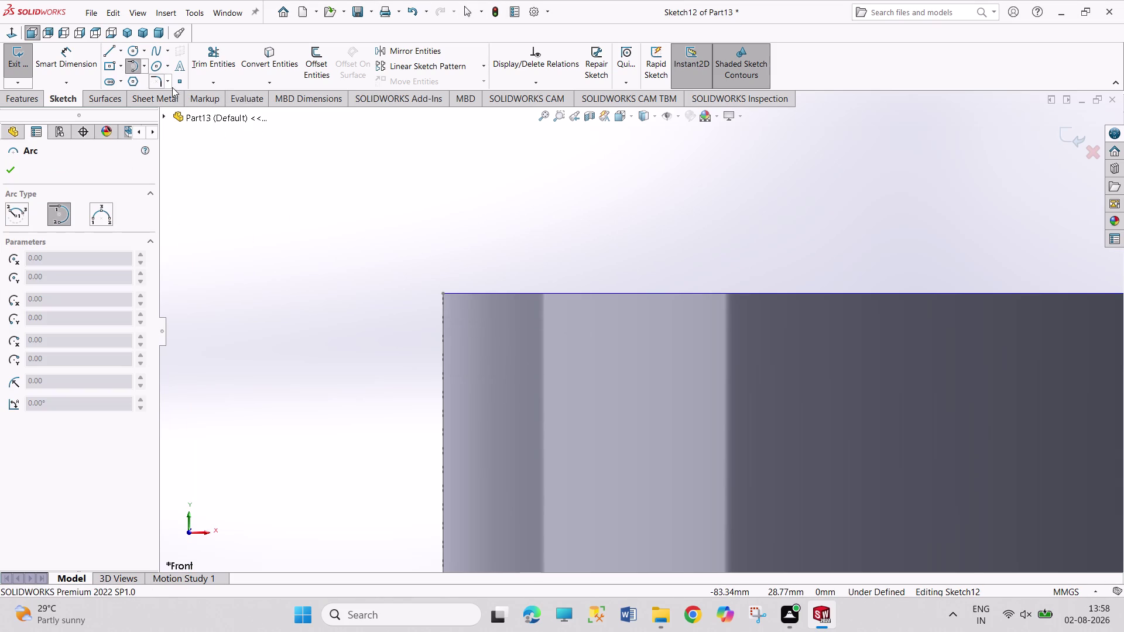
Draw a circle at the surface corner and dimension it to Ø4 mm.
click(133, 47)
click(405, 295)
click(442, 308)
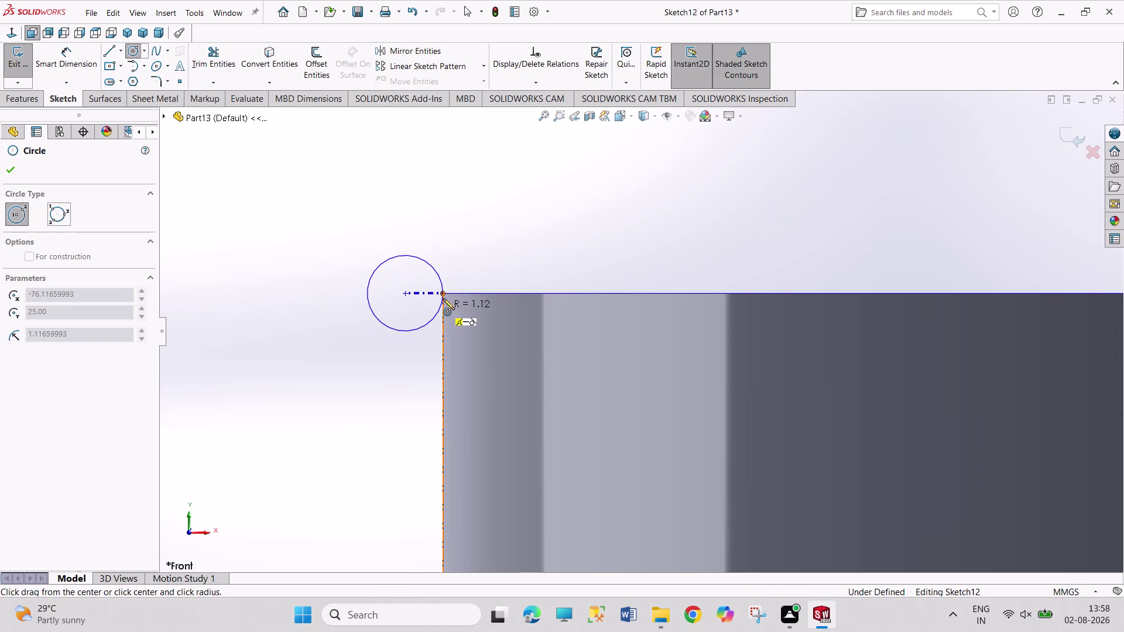
right_drag(499, 226, 493, 149)
drag(427, 265, 427, 258)
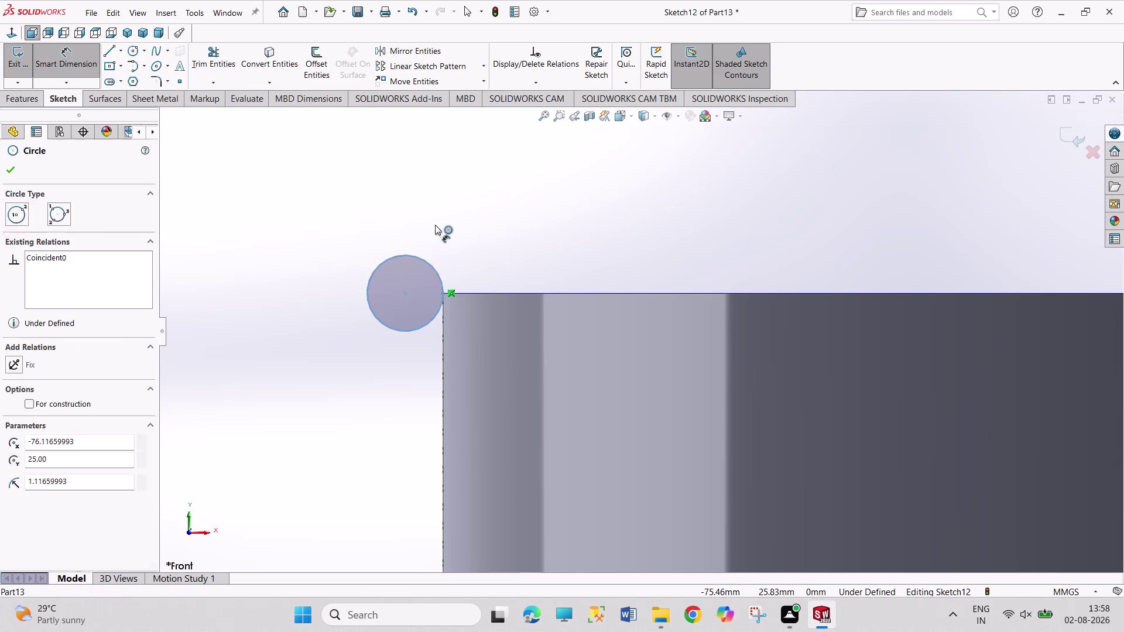
click(434, 224)
key(4)
key(Return)
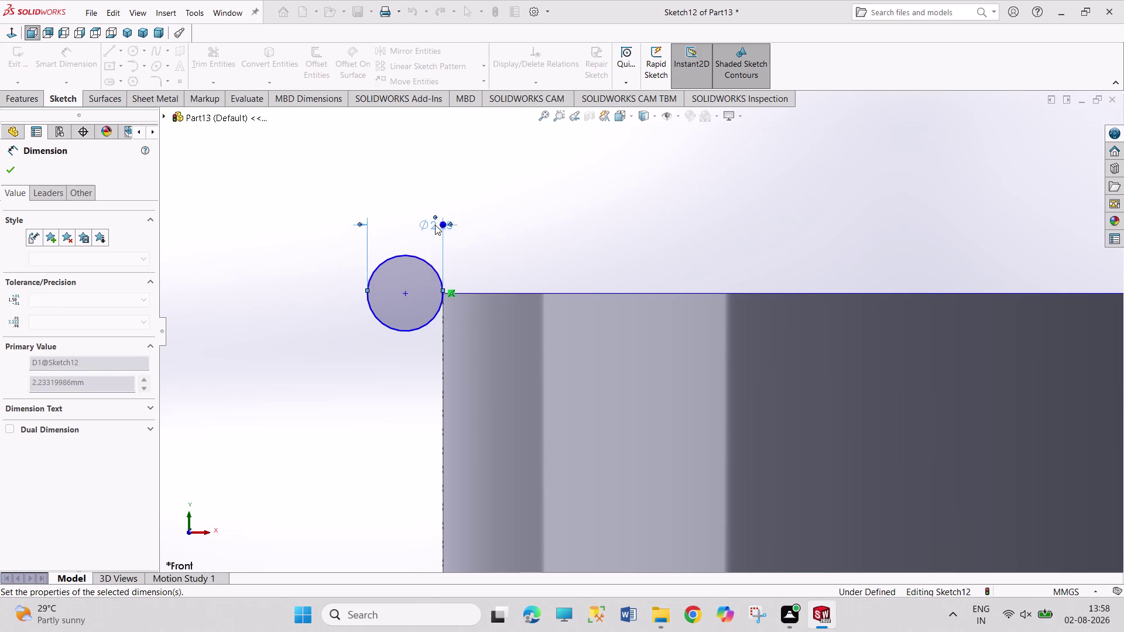
right_click(525, 237)
click(546, 272)
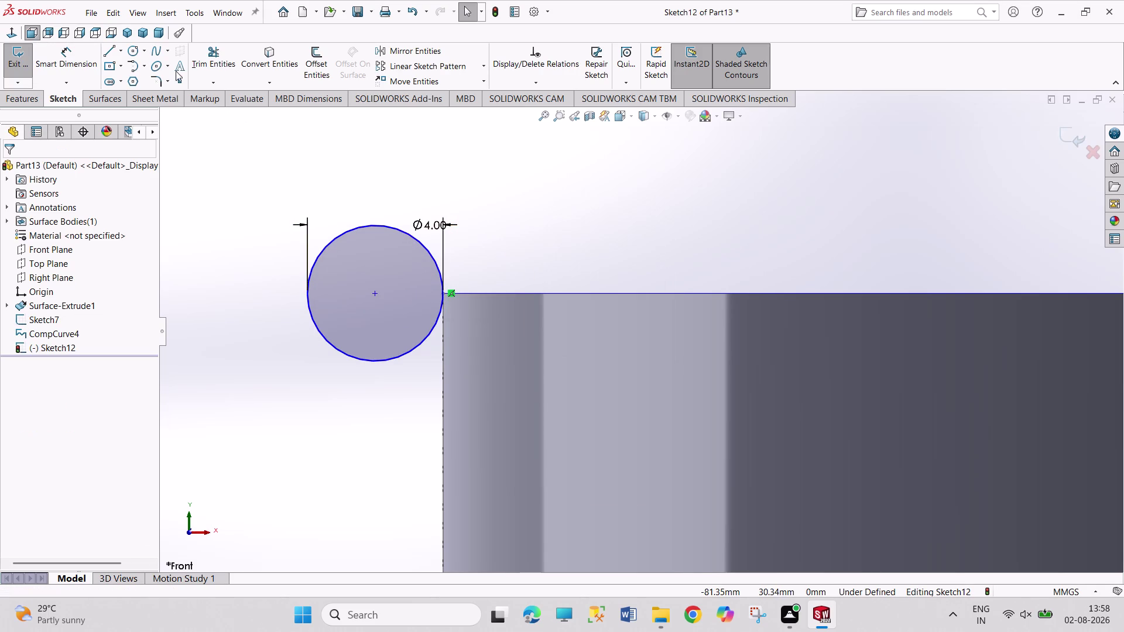
Exit Sketch12, reopen it for editing and zoom the view out.
click(14, 61)
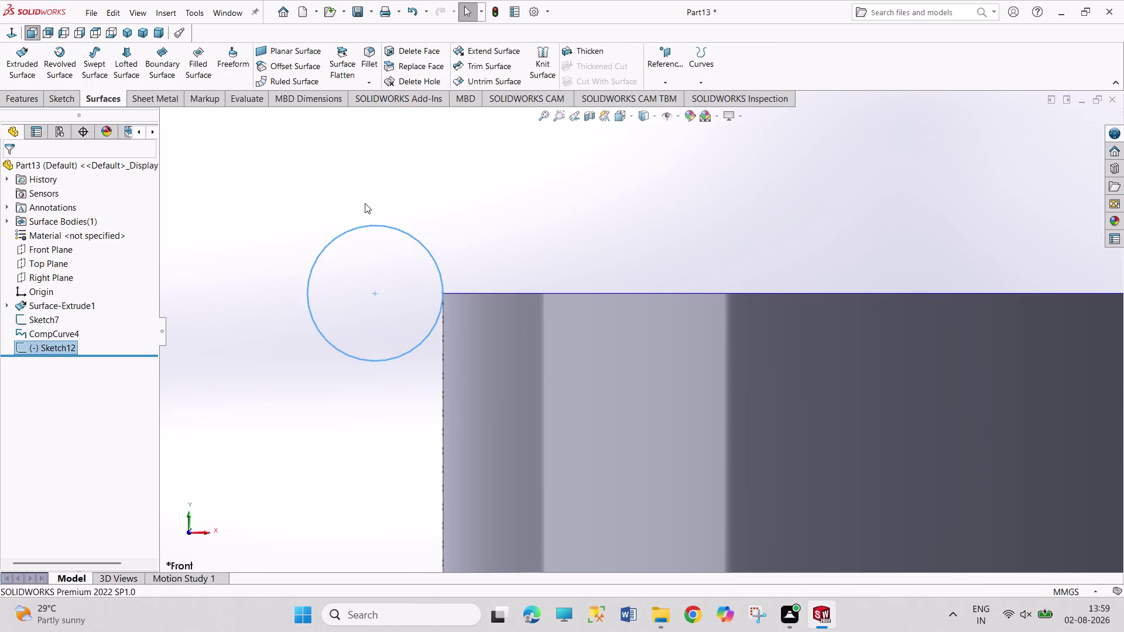
double_click(374, 226)
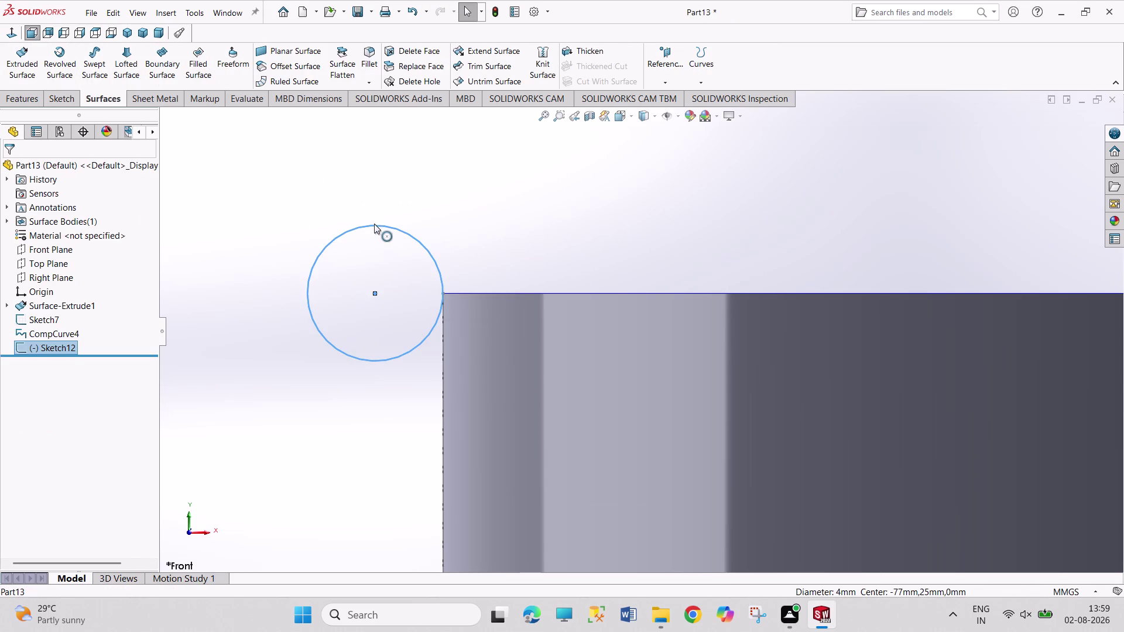
double_click(380, 225)
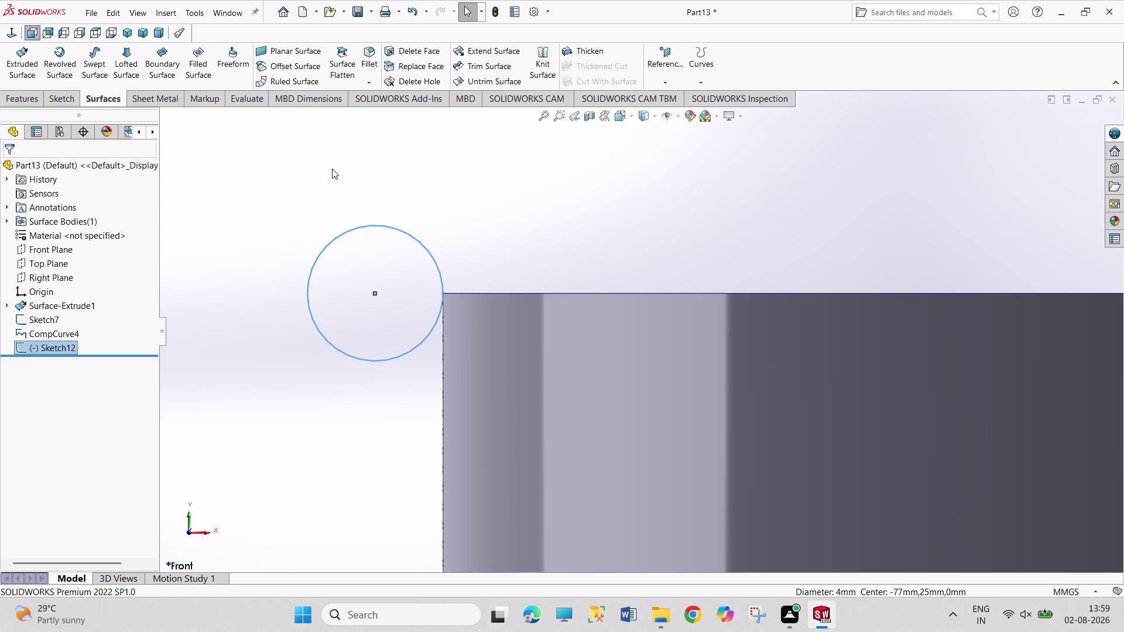
click(331, 169)
key(ctrl+z)
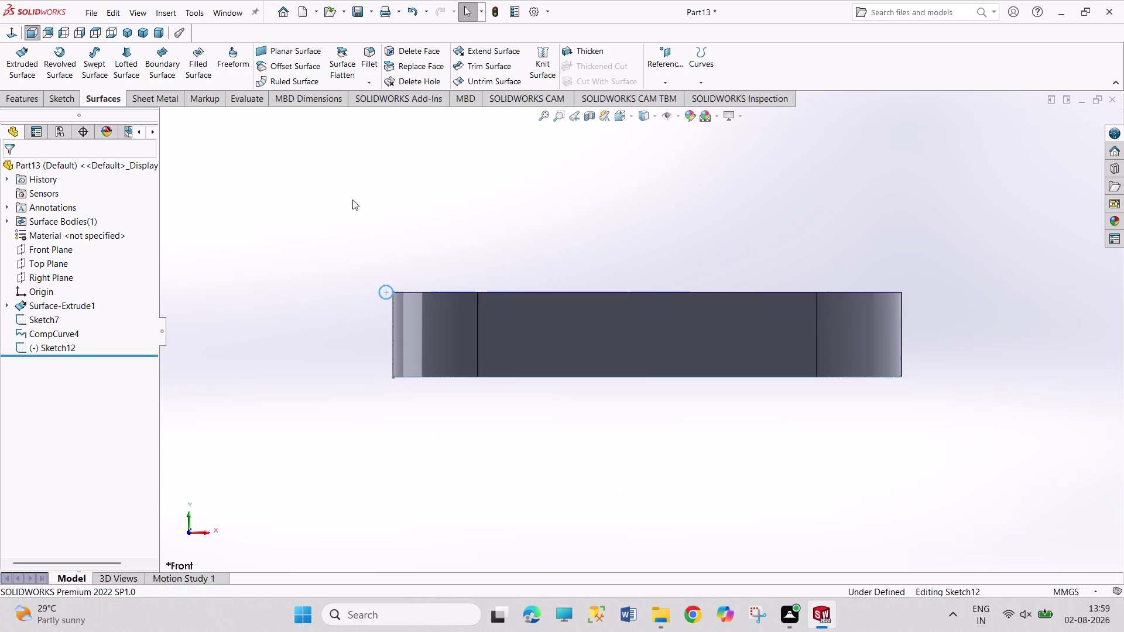
scroll(down, 3)
scroll(down, 3)
scroll(down, 3)
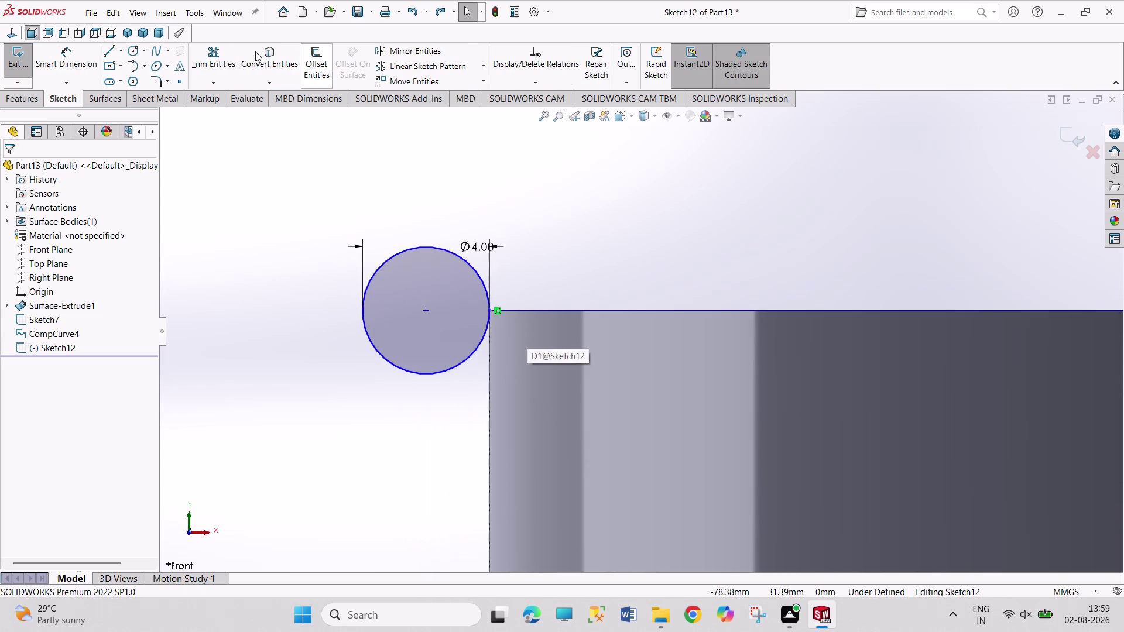
Draw a horizontal centreline through the circle's centre, extending past the surface corner.
click(121, 52)
click(136, 78)
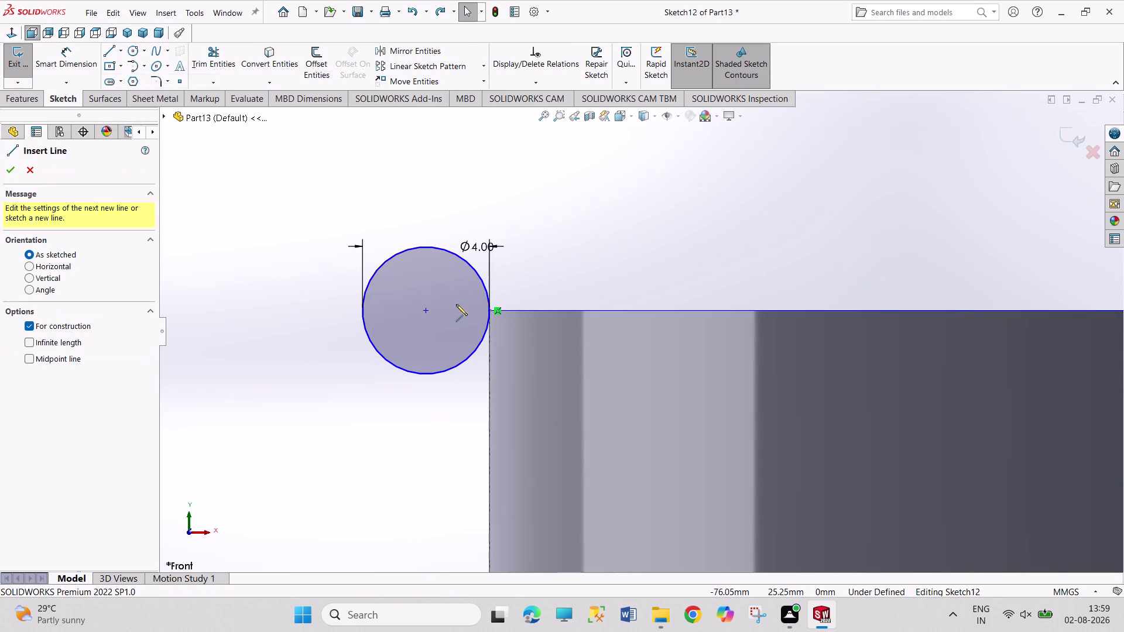
drag(343, 309, 356, 312)
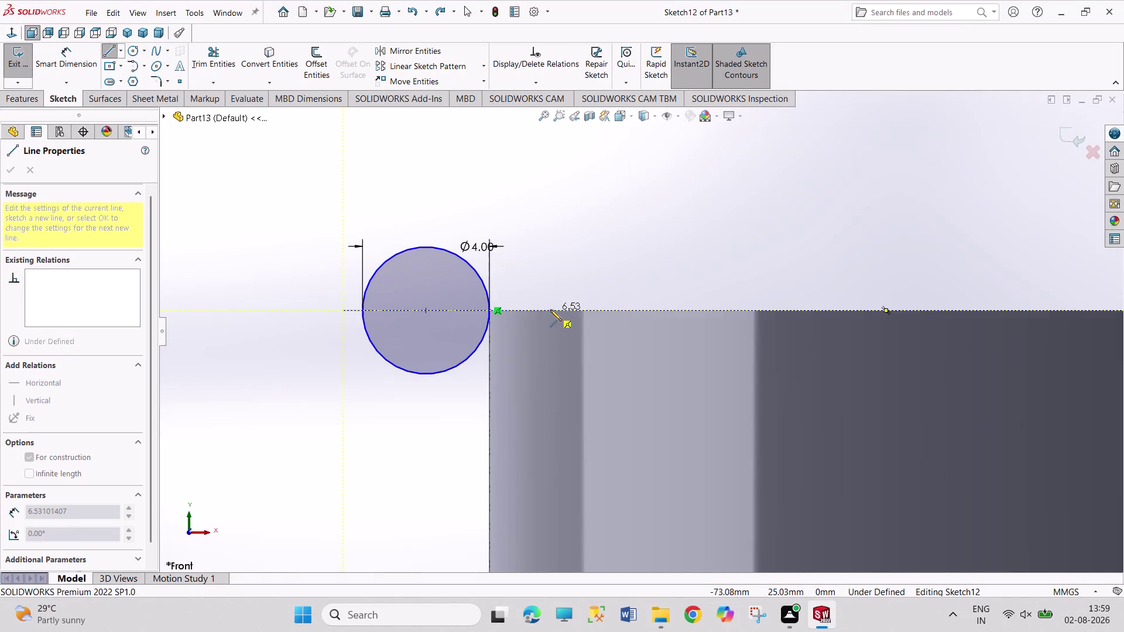
click(551, 302)
right_click(555, 276)
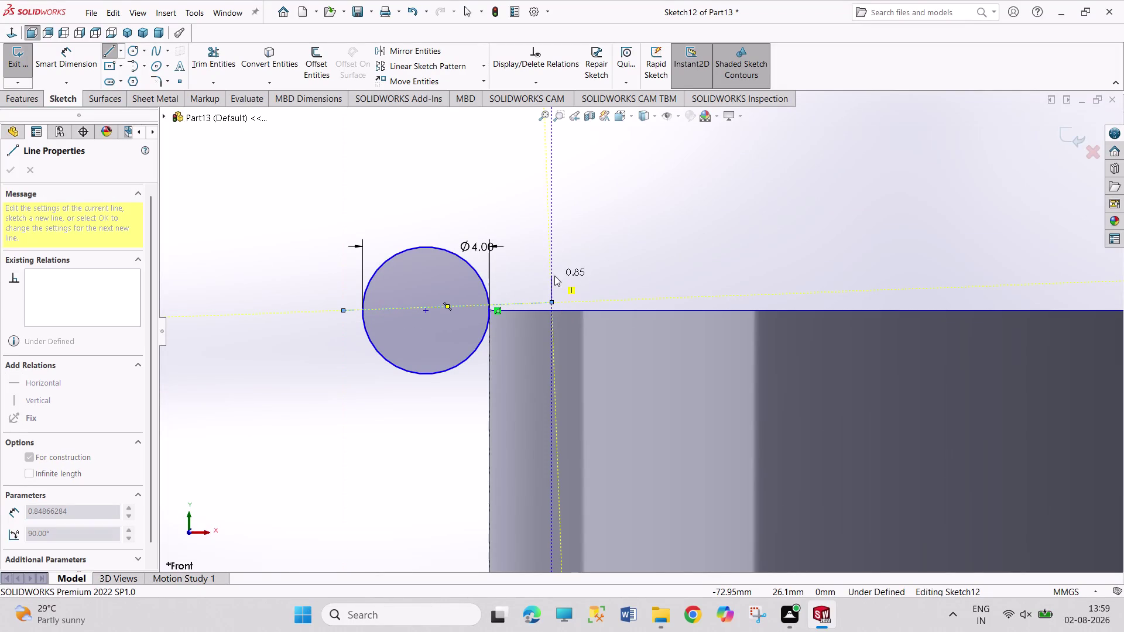
click(570, 287)
click(541, 303)
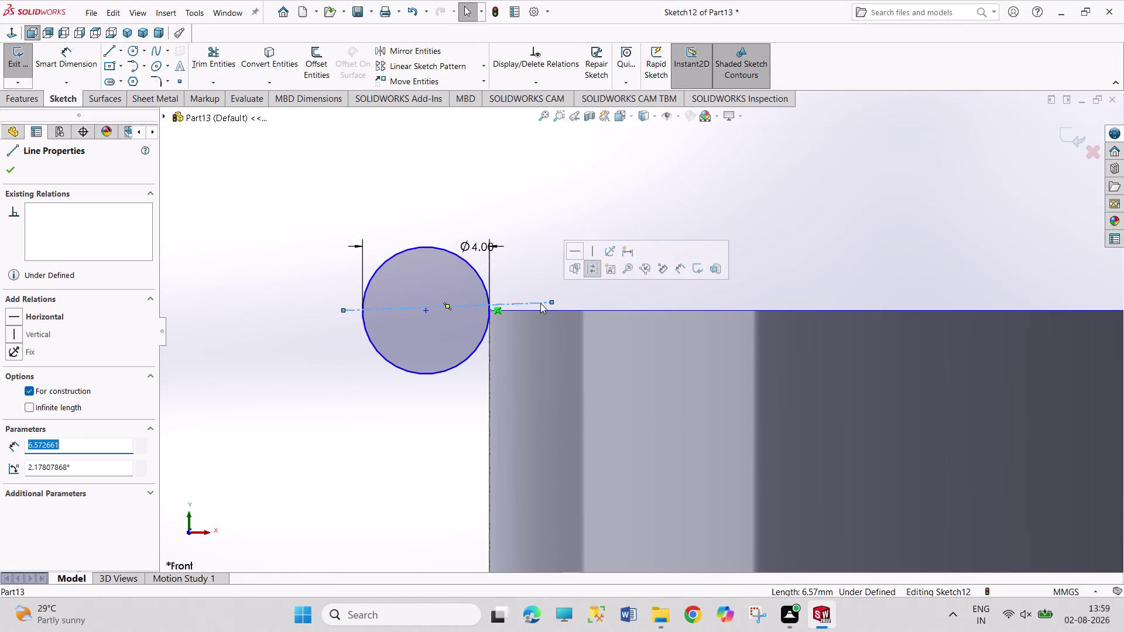
click(577, 251)
click(547, 184)
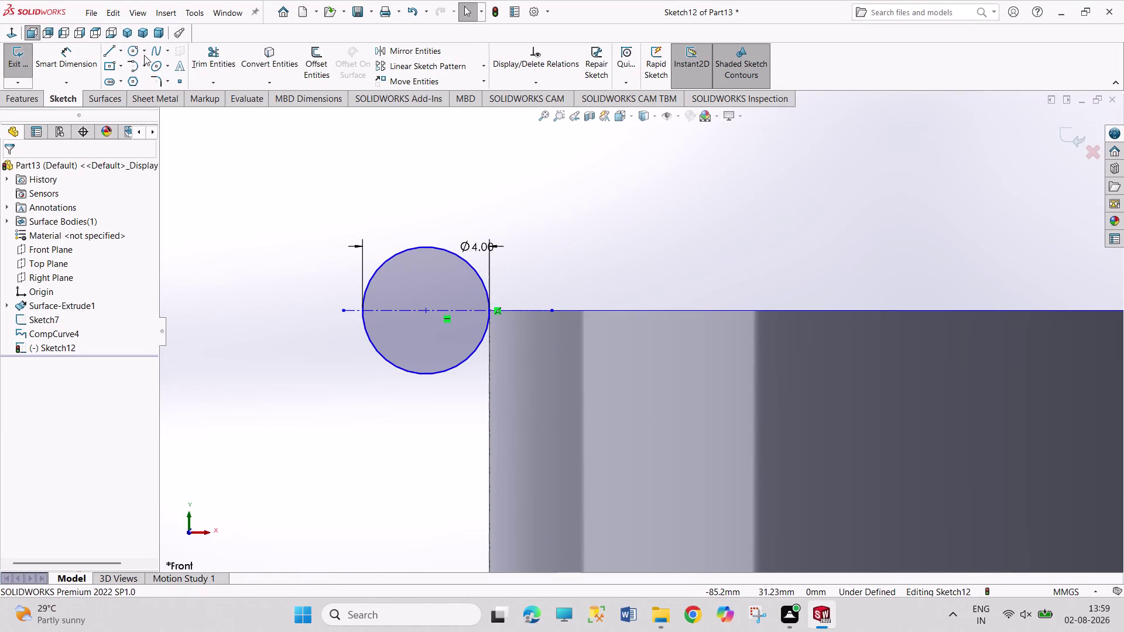
Trim away the circle's lower half, leaving a semicircle.
drag(213, 58, 213, 64)
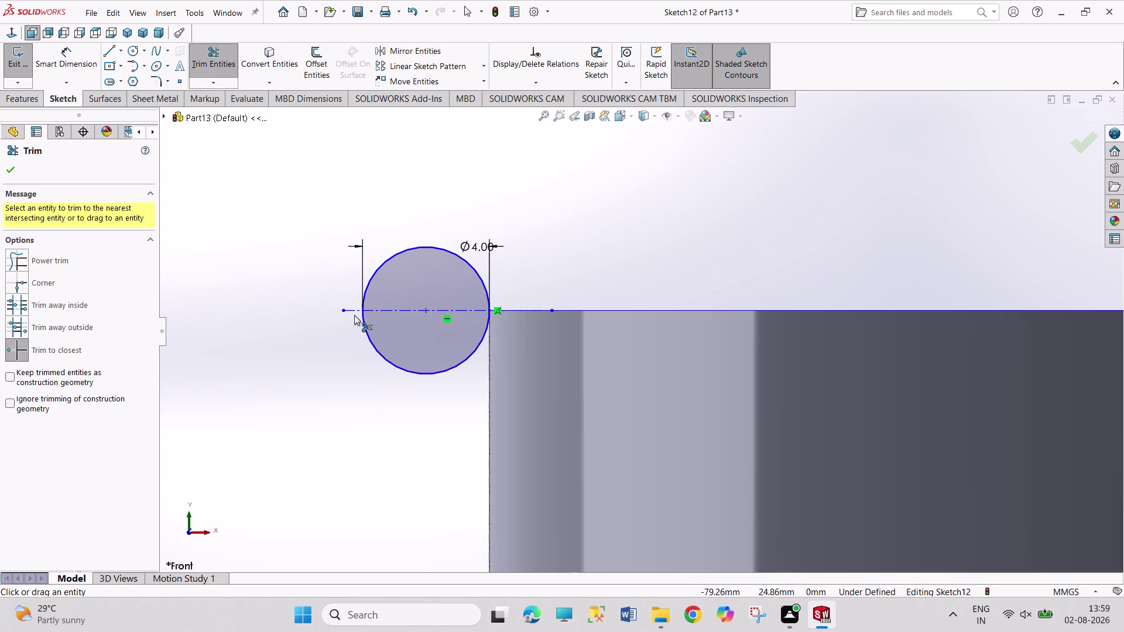
click(407, 371)
right_click(592, 245)
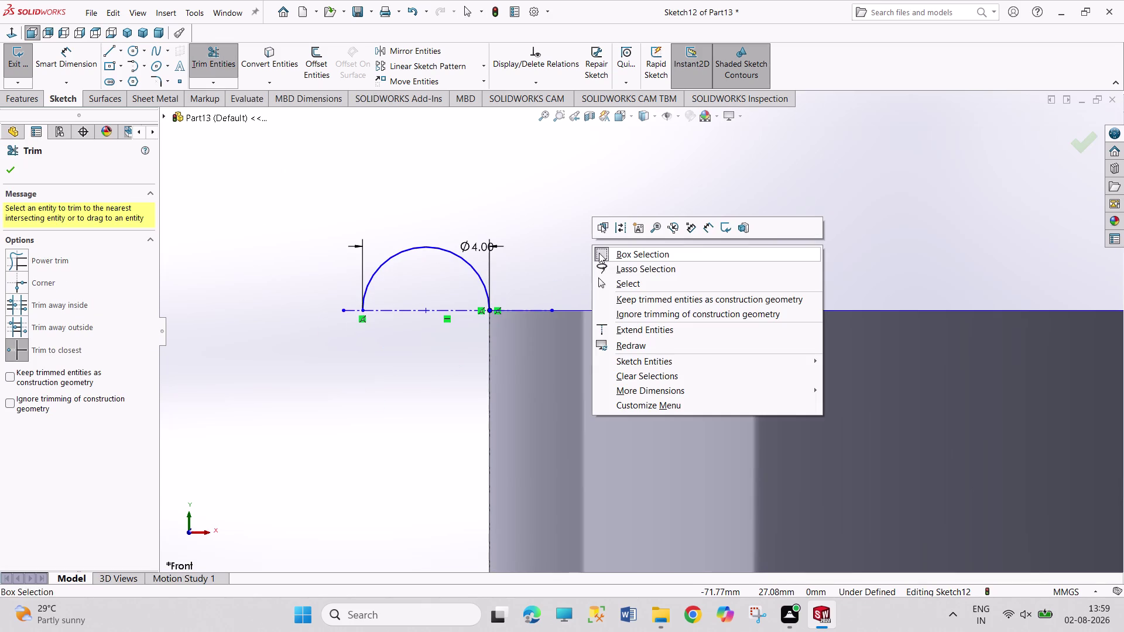
click(618, 291)
Make the arc's corner endpoint coincident with the surface's vertical edge.
scroll(up, 3)
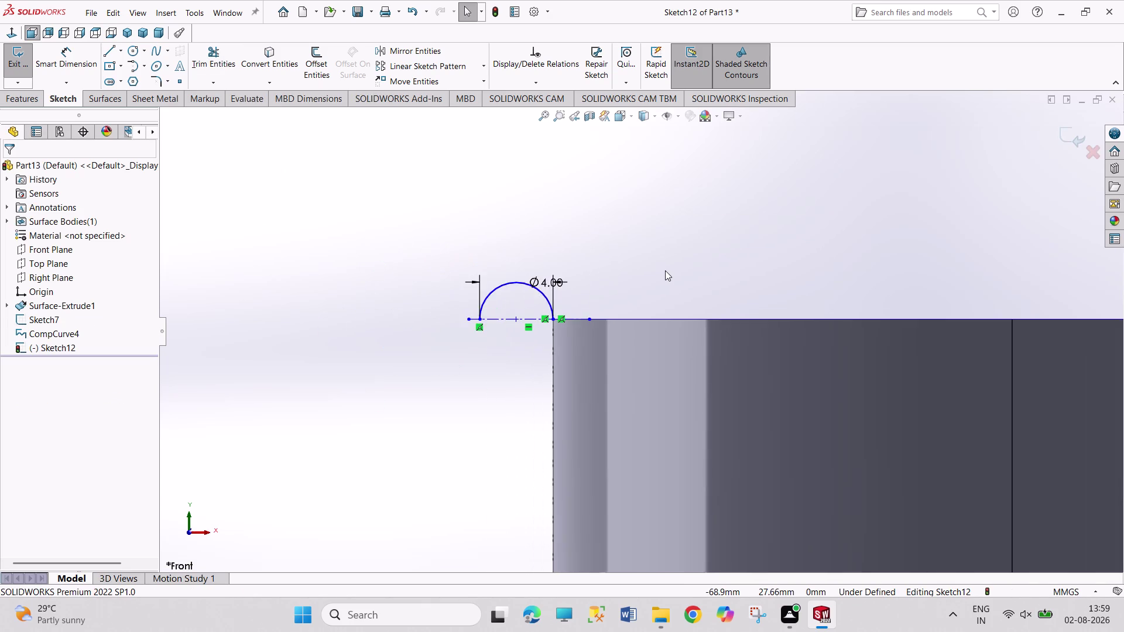
scroll(up, 3)
scroll(up, 3)
scroll(up, 3)
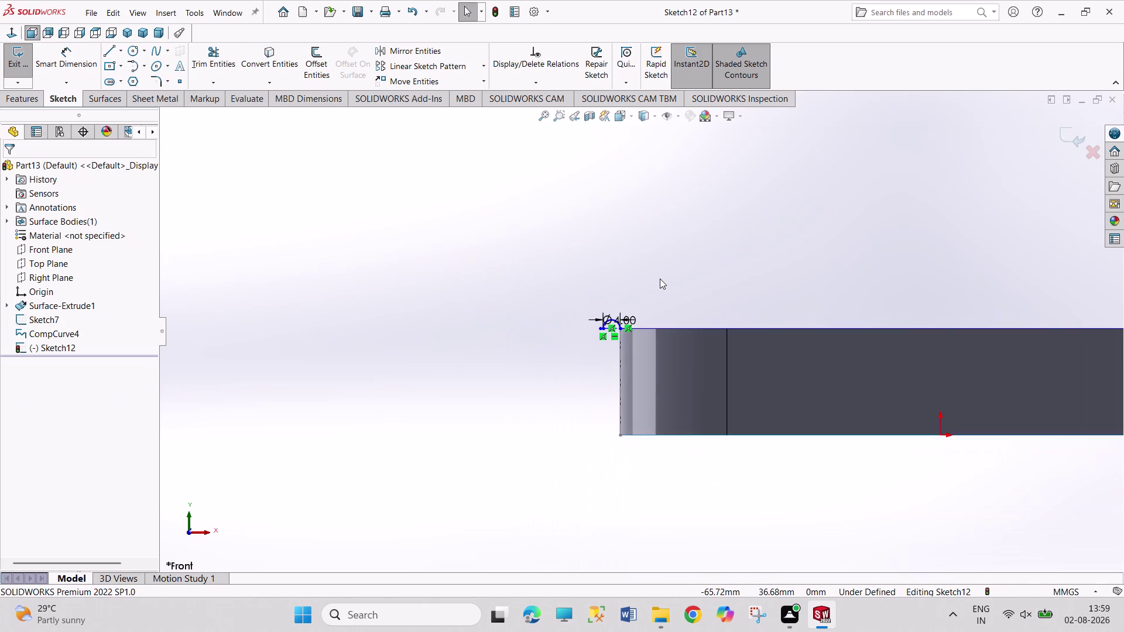
scroll(down, 3)
scroll(down, 3)
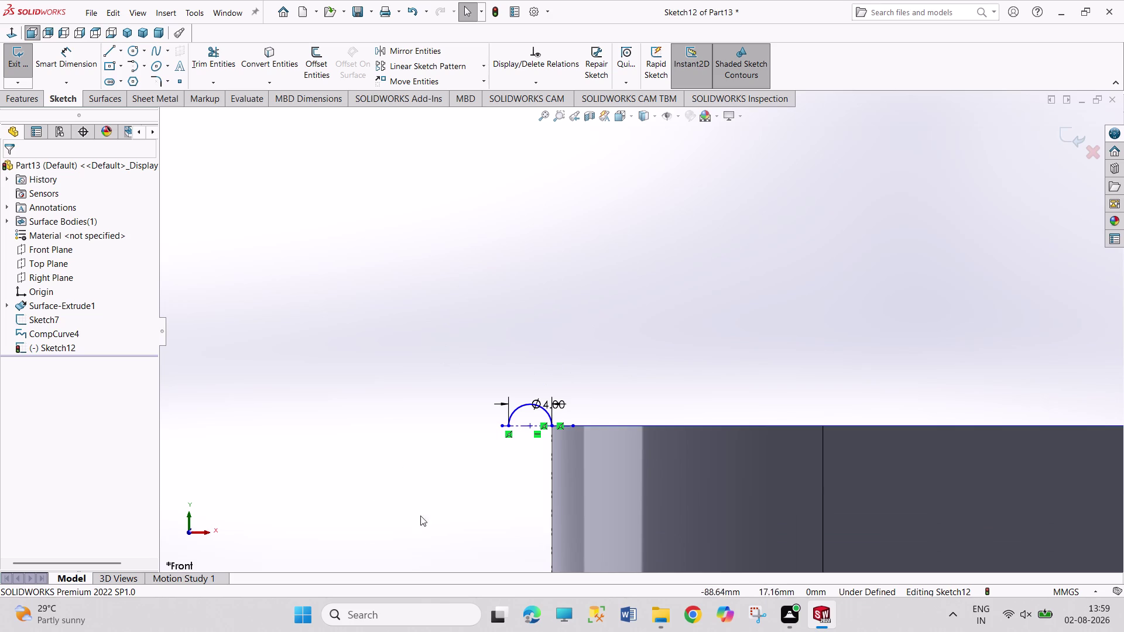
scroll(down, 3)
scroll(down, 3)
scroll(down, 3)
scroll(down, 3)
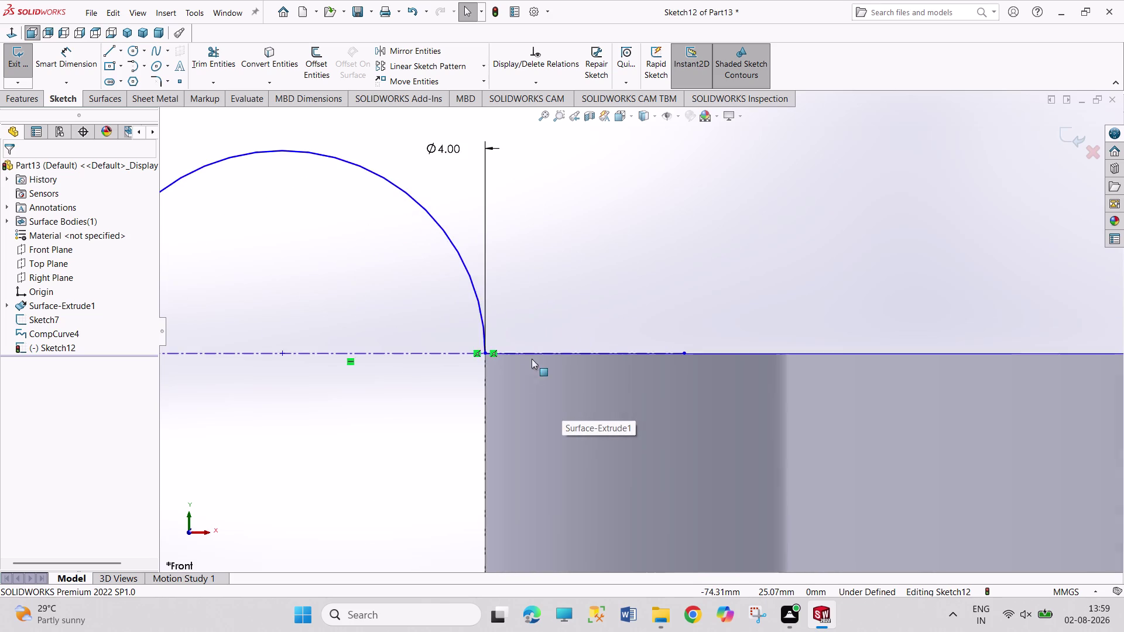
scroll(down, 3)
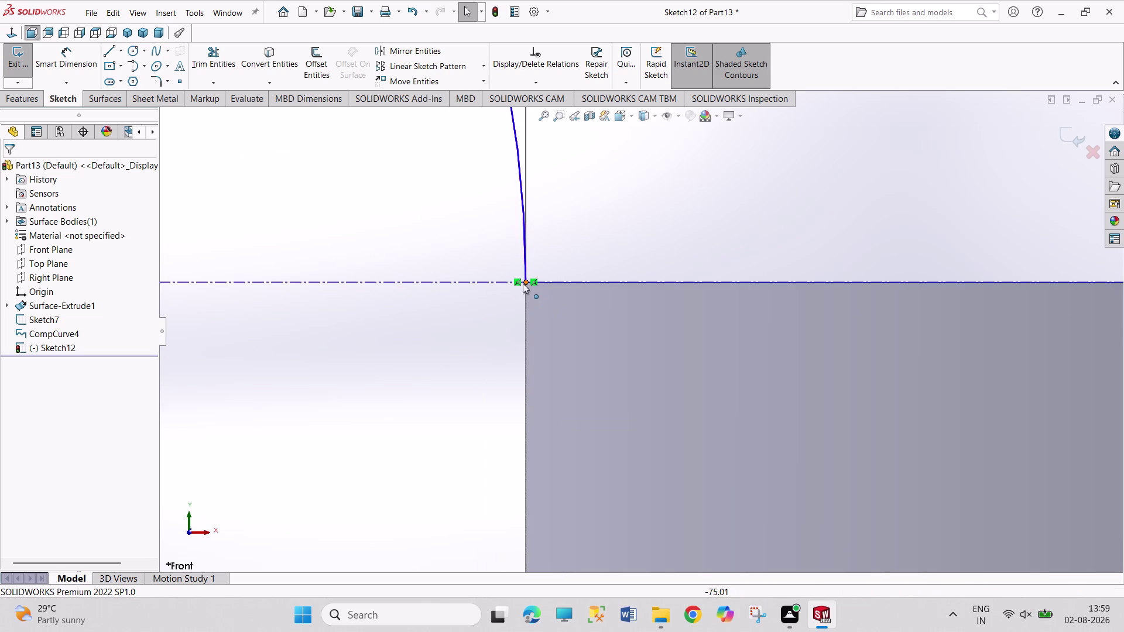
click(524, 280)
scroll(up, 3)
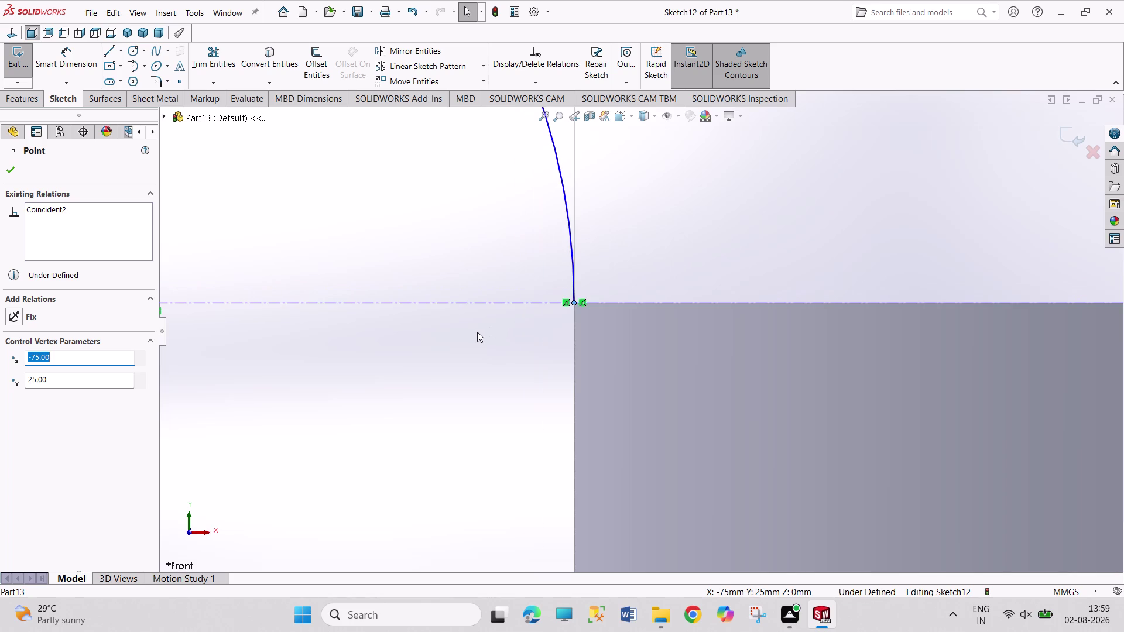
click(575, 337)
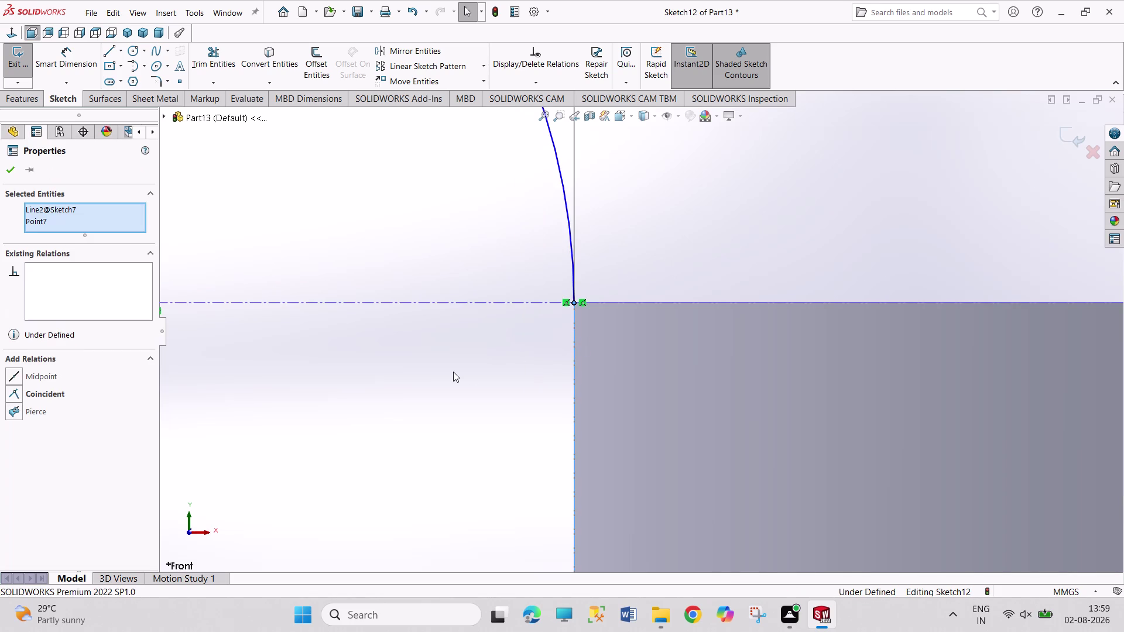
click(449, 372)
scroll(up, 3)
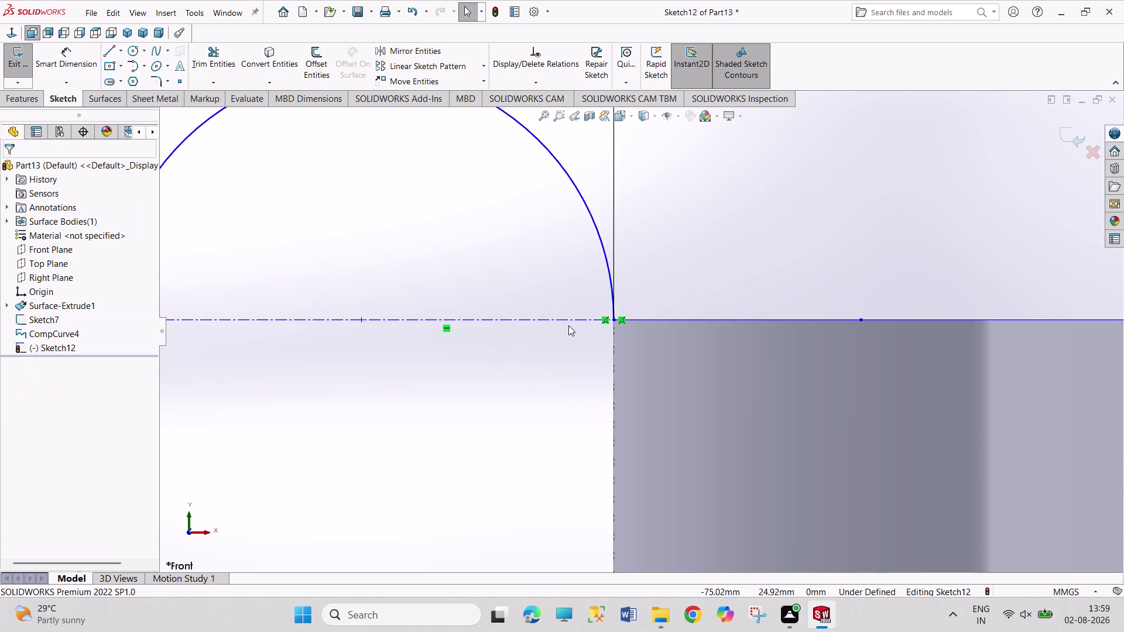
scroll(up, 3)
scroll(up, 3)
scroll(up, 3)
scroll(up, 3)
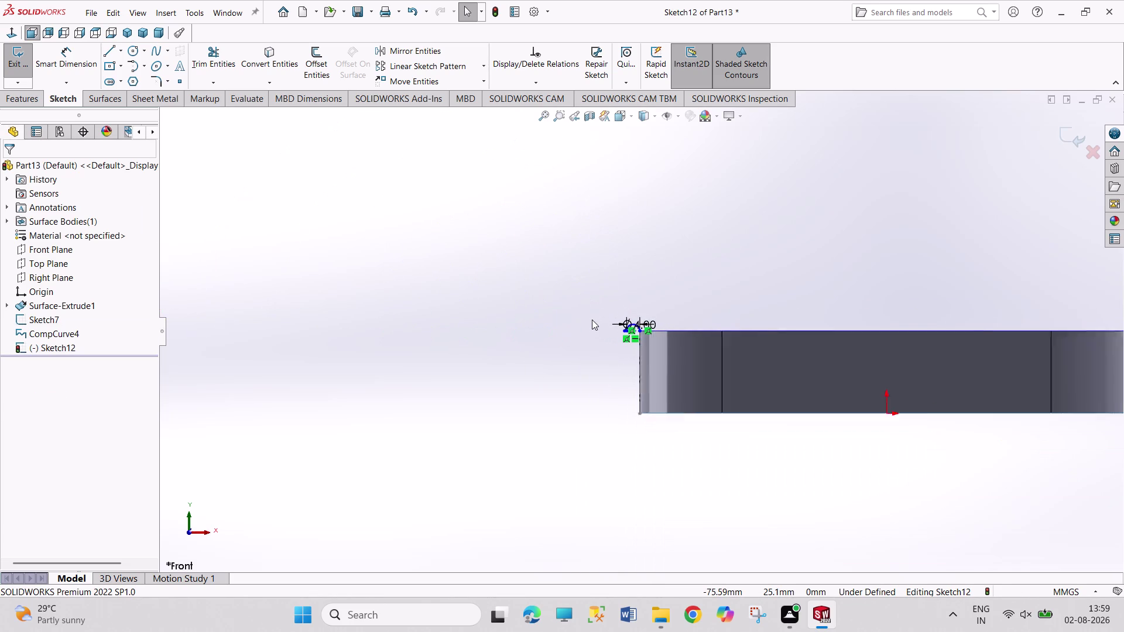
scroll(up, 3)
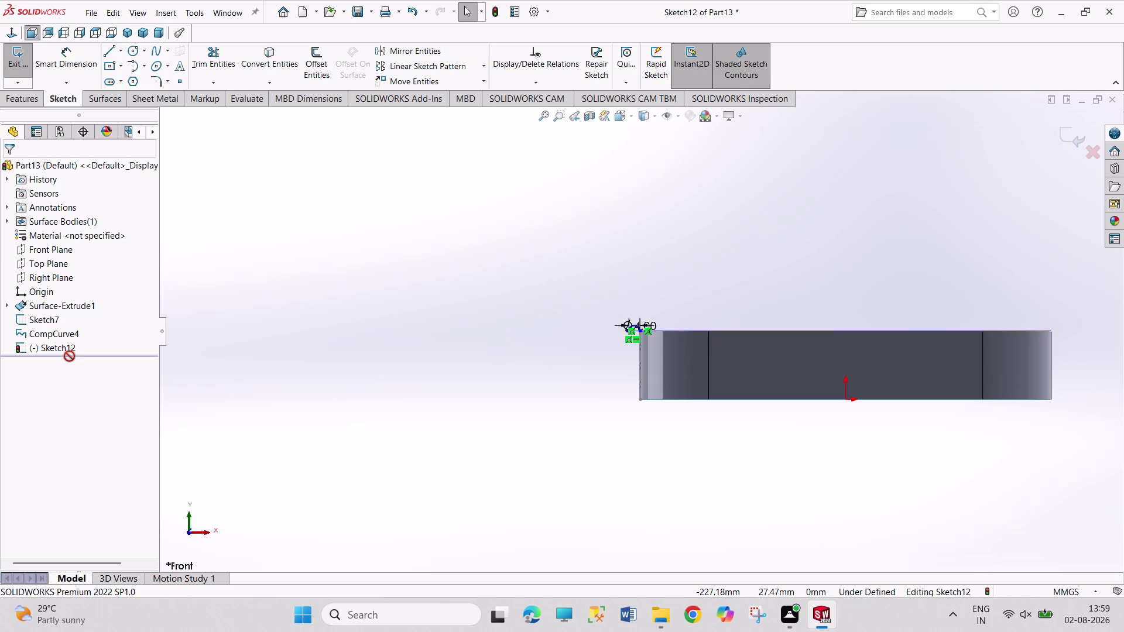
Exit Sketch12 and start a swept surface.
click(20, 60)
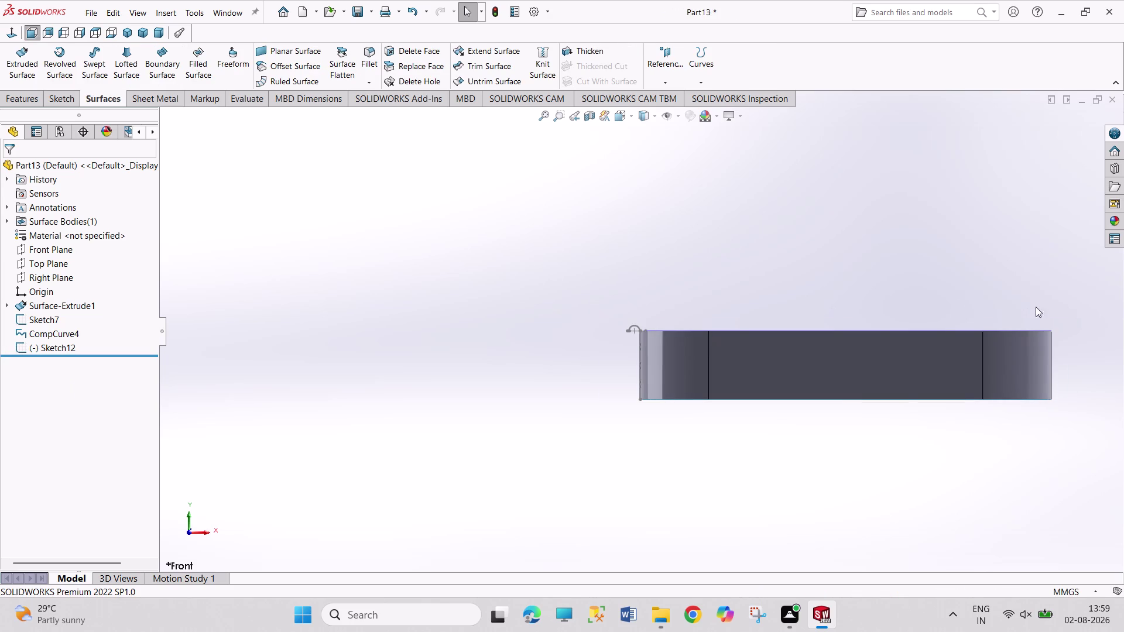
scroll(down, 3)
scroll(up, 3)
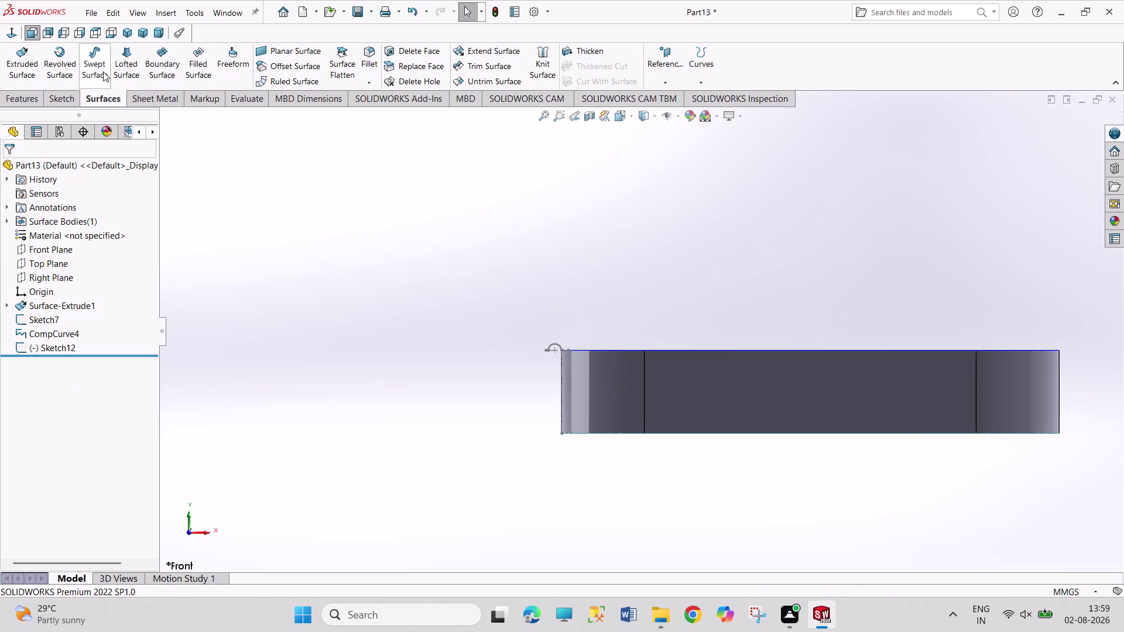
click(98, 68)
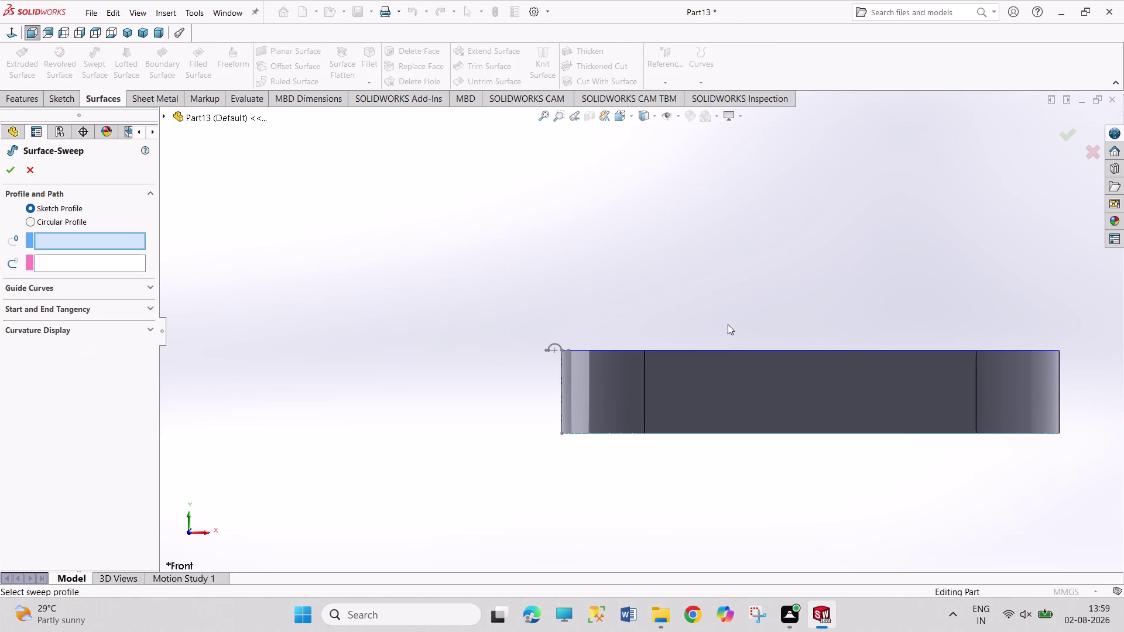
Sweep Sketch12's semicircle along CompCurve4 to create the rolled rim Surface-Sweep2.
scroll(down, 3)
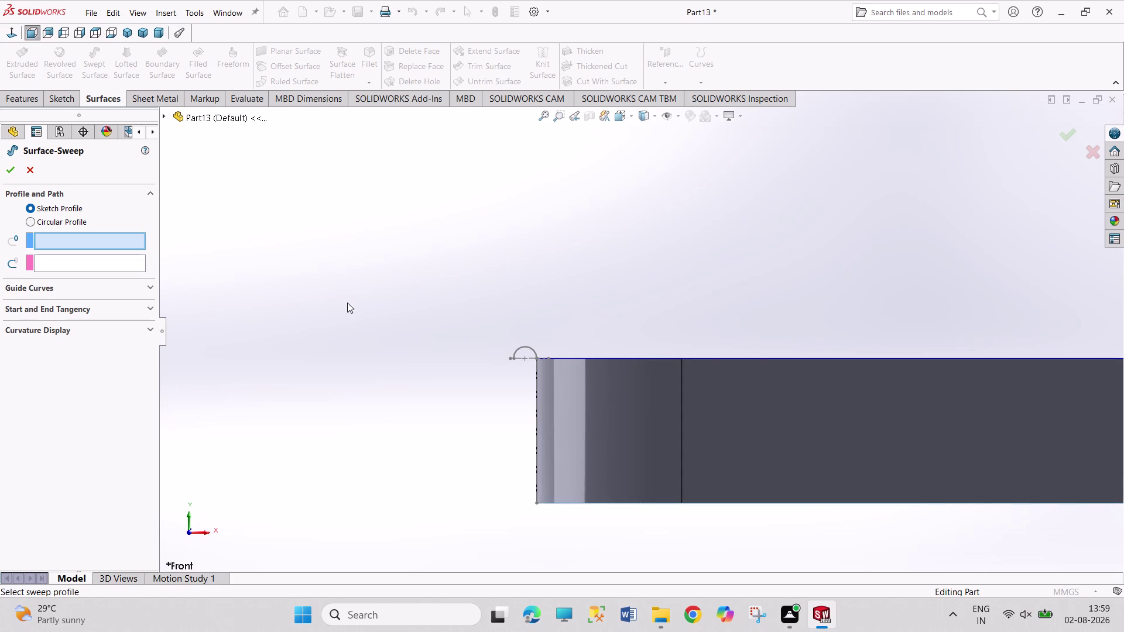
click(63, 222)
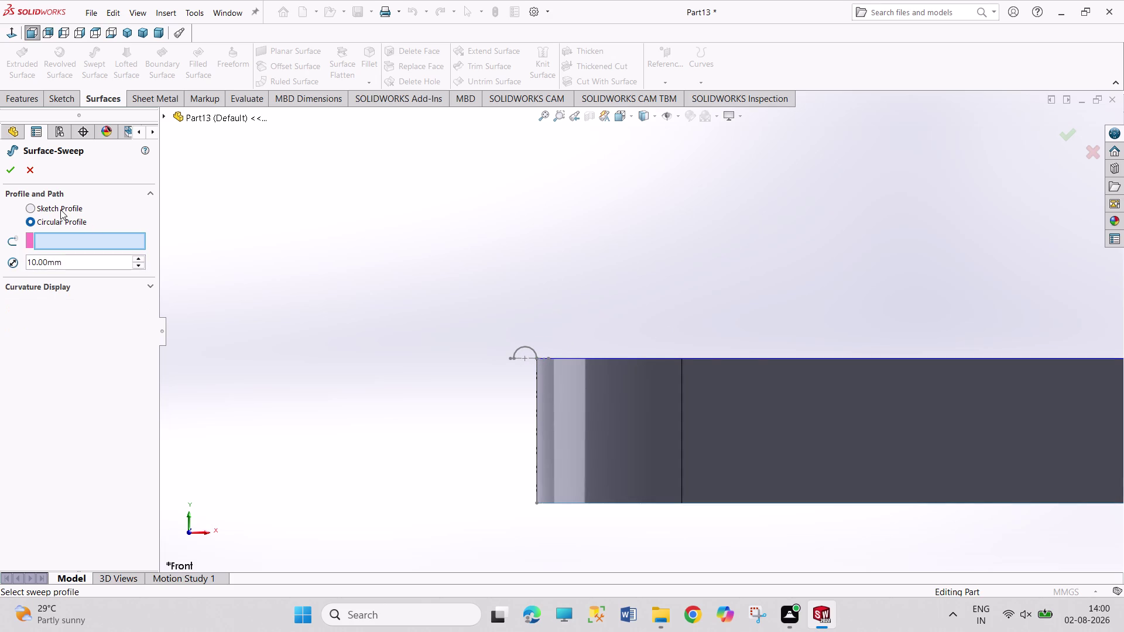
click(61, 210)
click(81, 263)
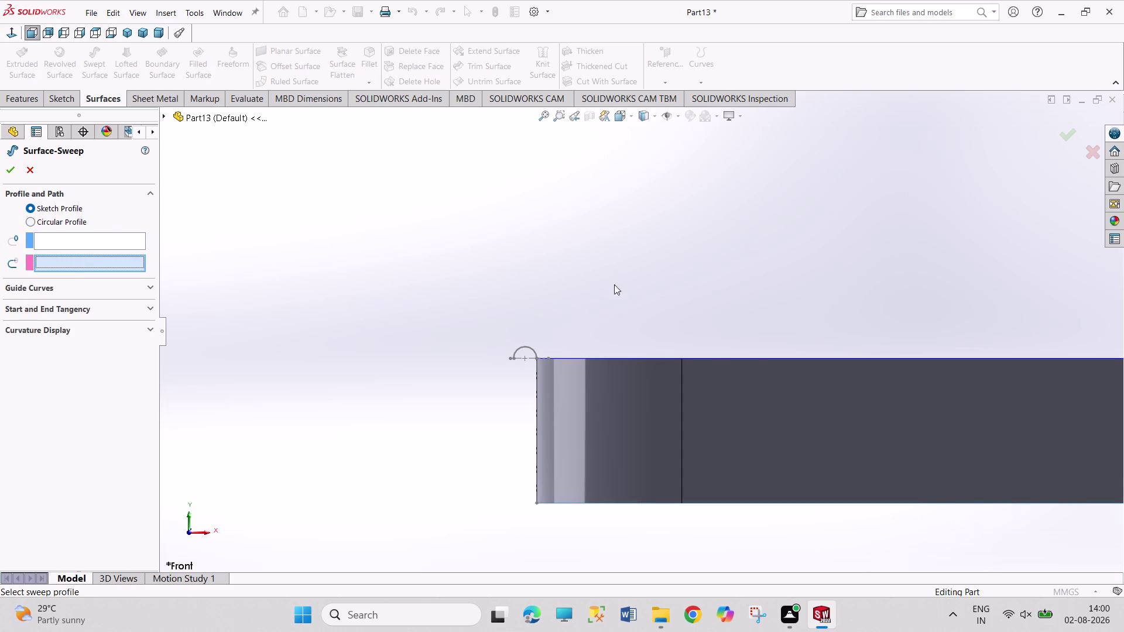
click(161, 117)
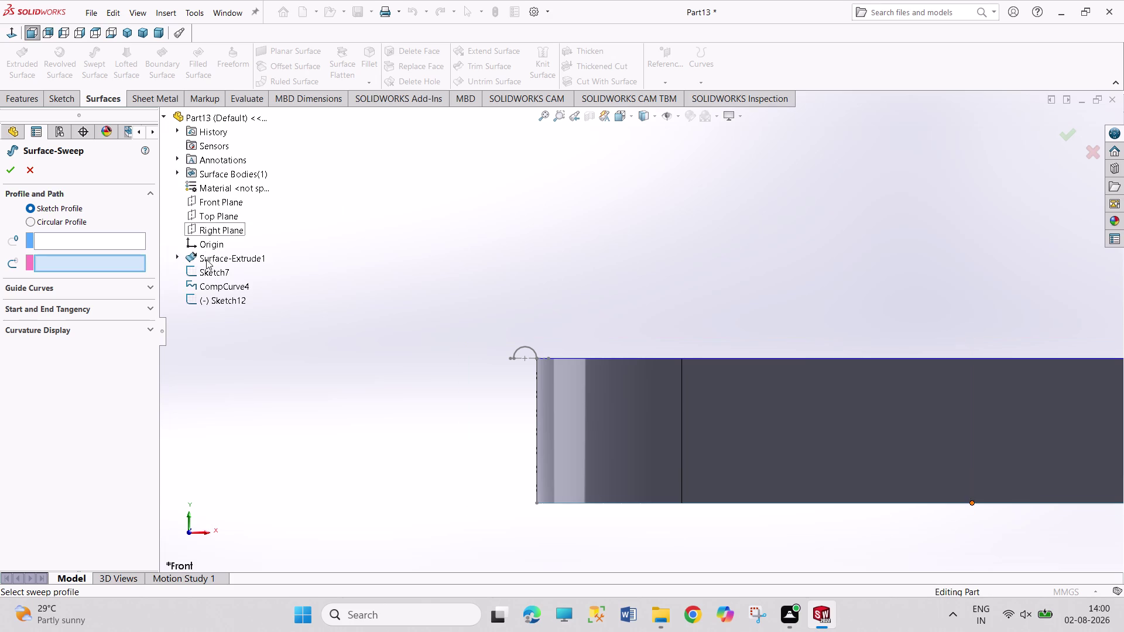
click(211, 285)
middle_drag(647, 221, 646, 225)
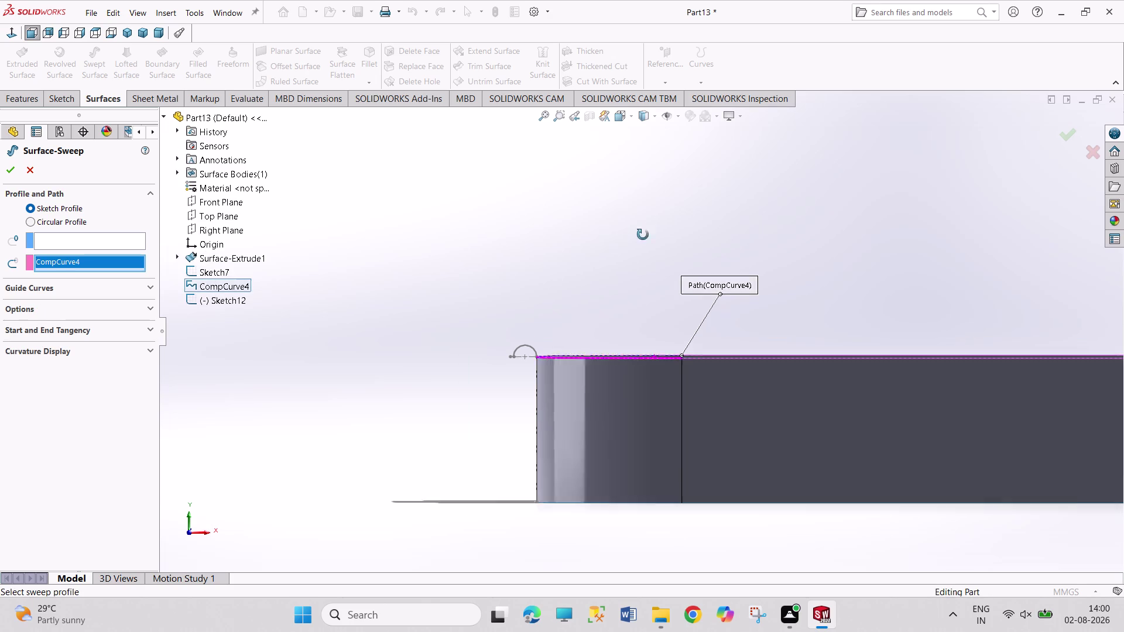
middle_drag(646, 225, 632, 260)
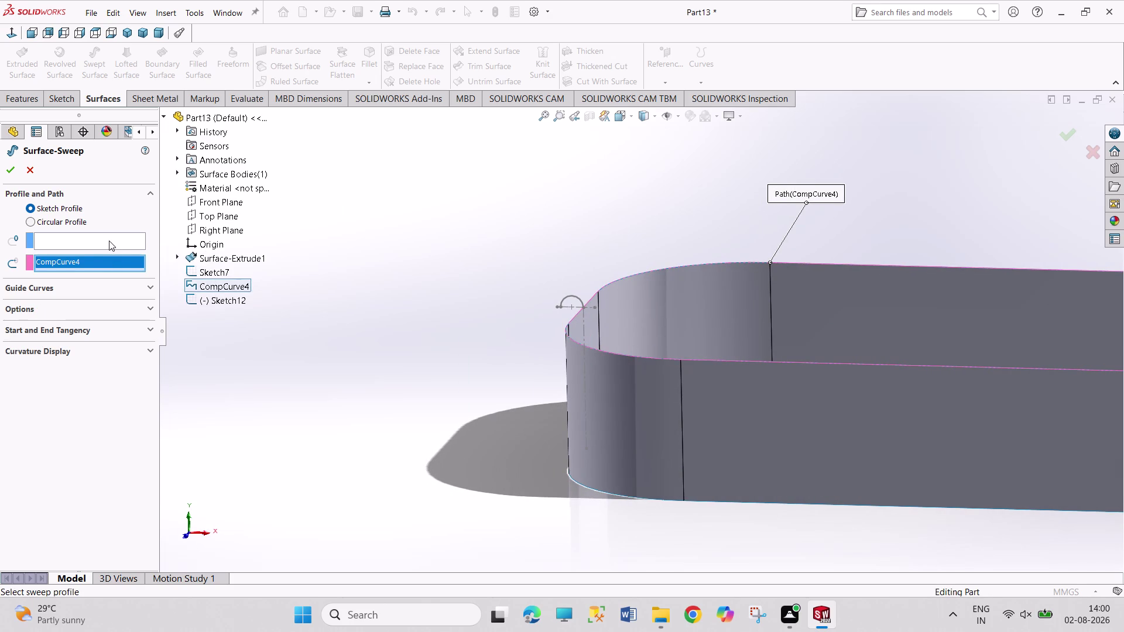
click(108, 241)
click(221, 303)
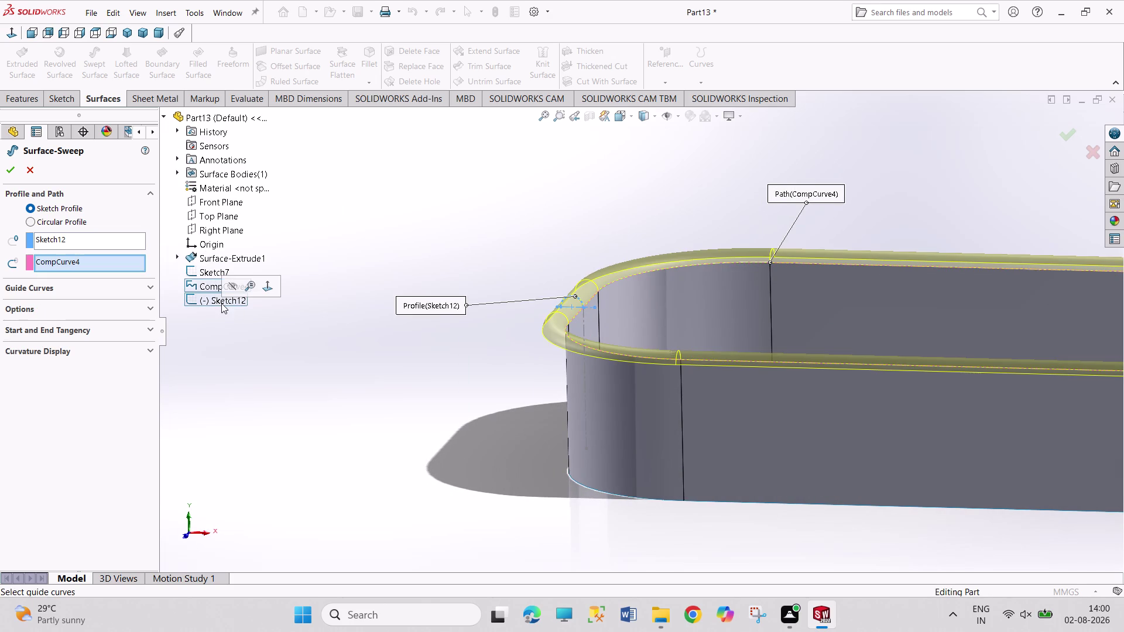
click(11, 170)
click(413, 288)
middle_drag(452, 308, 489, 396)
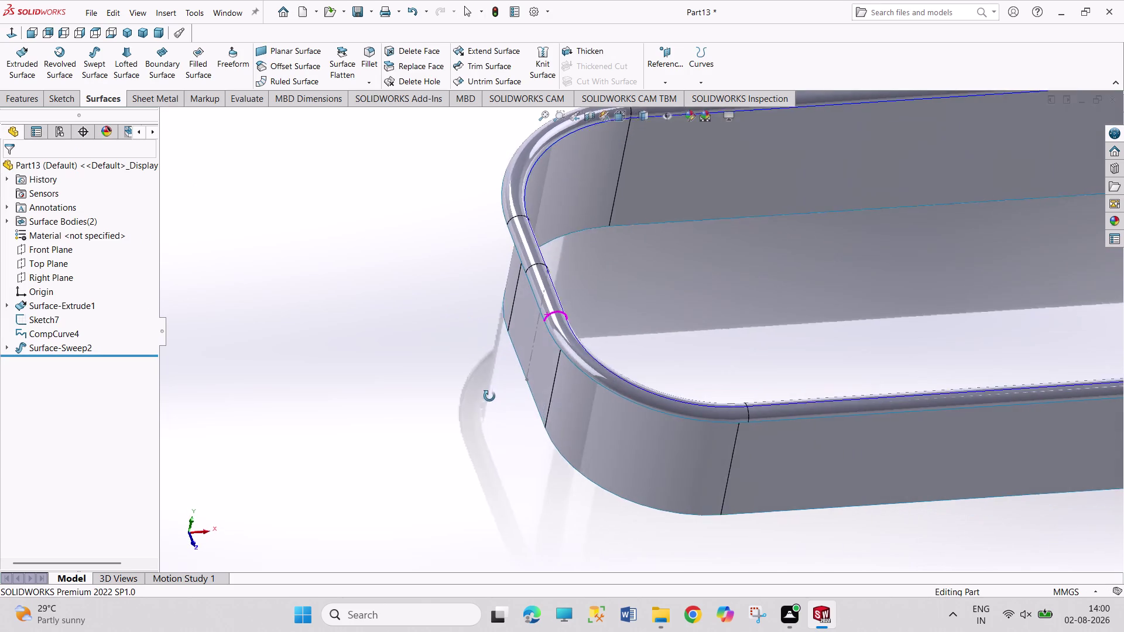
Orbit and zoom around the rimmed tray to inspect the rim and underside.
middle_drag(489, 396, 470, 384)
click(867, 324)
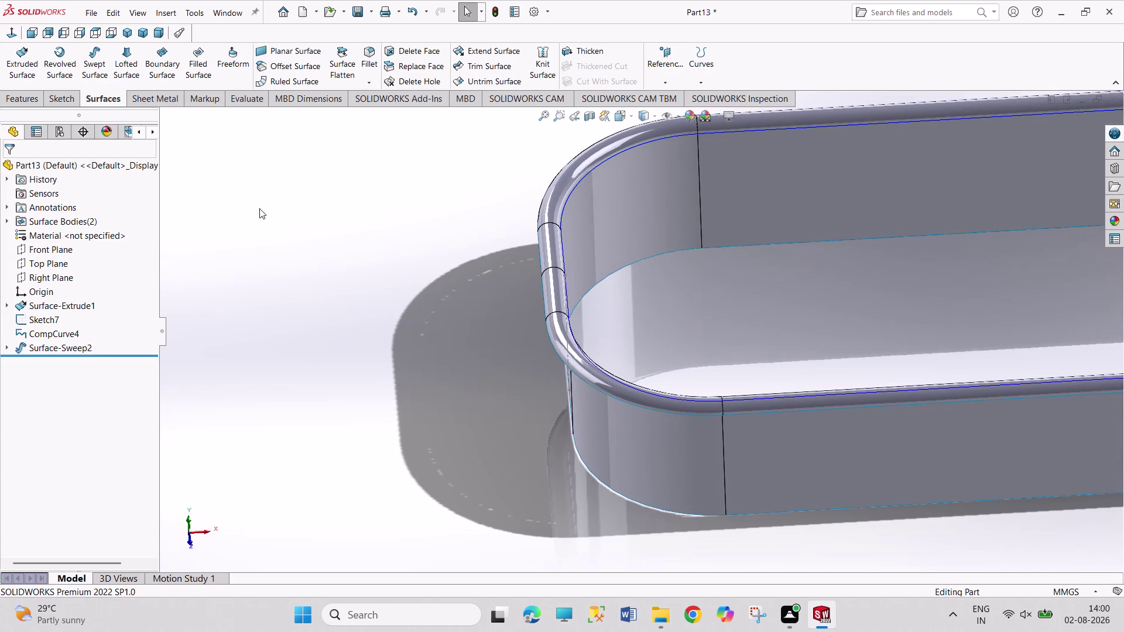
click(329, 213)
click(68, 97)
click(845, 231)
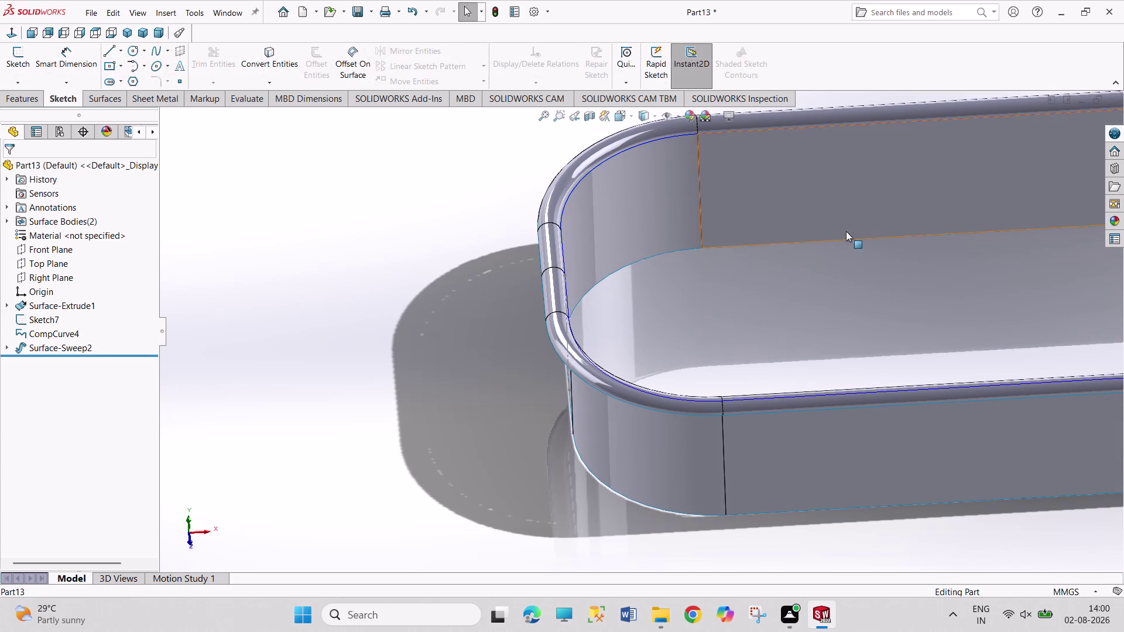
click(752, 332)
click(752, 332)
click(752, 332)
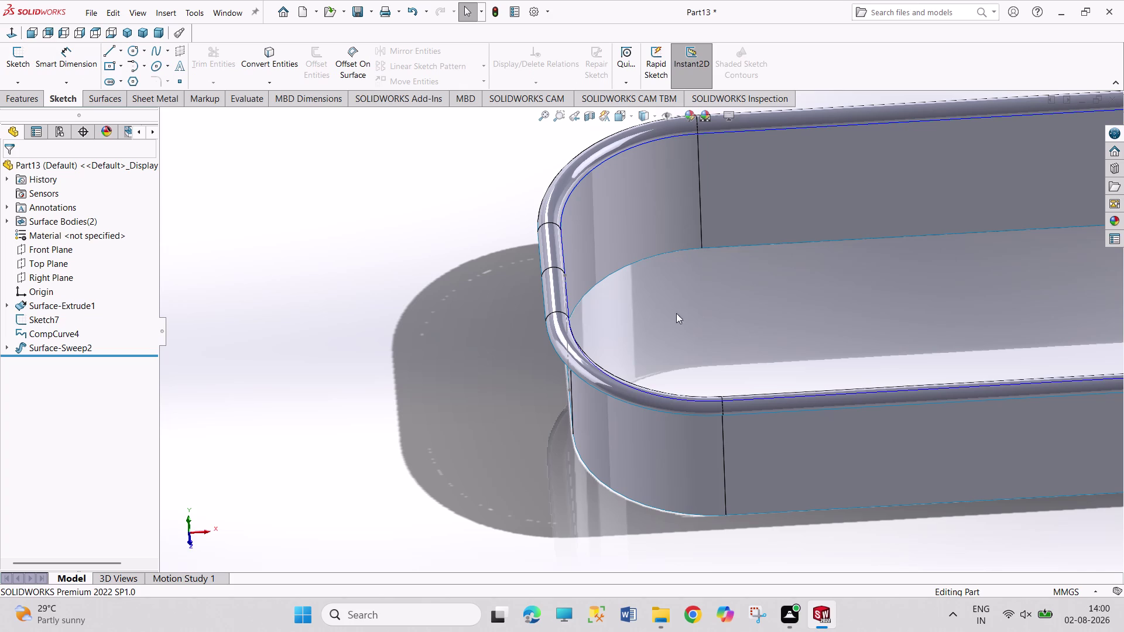
click(711, 320)
middle_drag(764, 361, 671, 96)
scroll(up, 3)
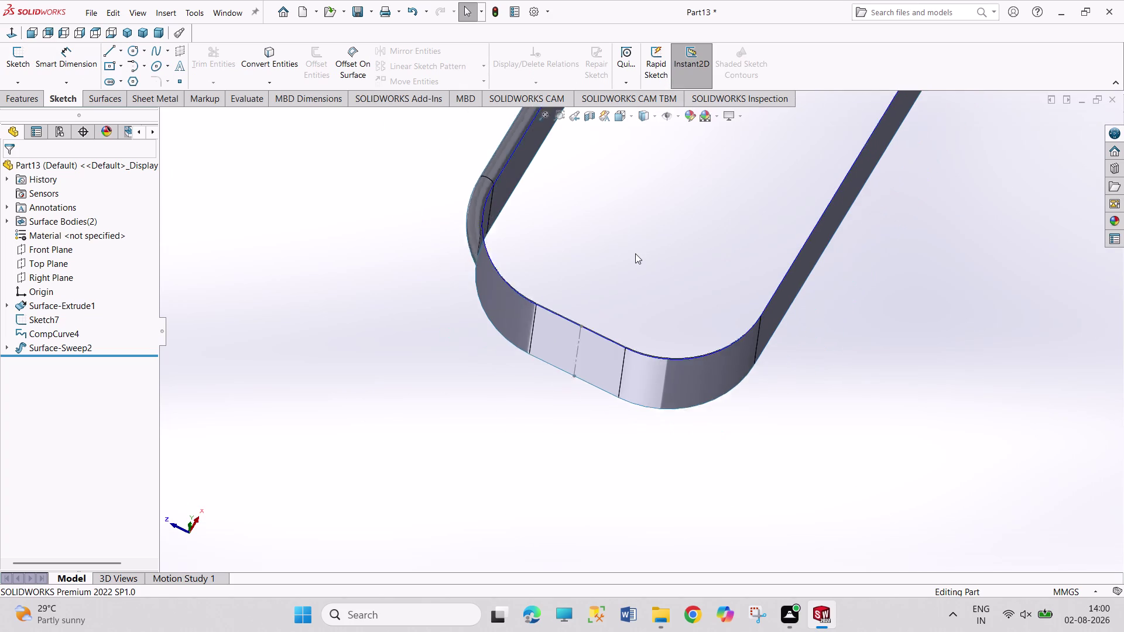
scroll(up, 3)
scroll(up, 3)
Turn the tray to face its open bottom and start a Filled Surface.
middle_drag(851, 242, 626, 193)
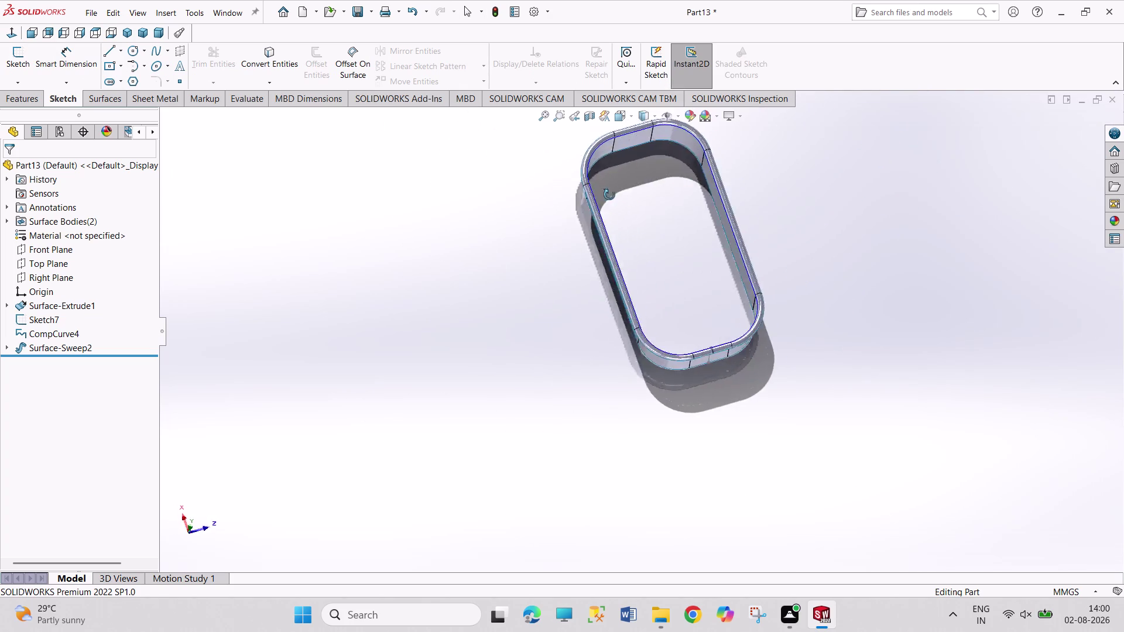
middle_drag(627, 193, 658, 158)
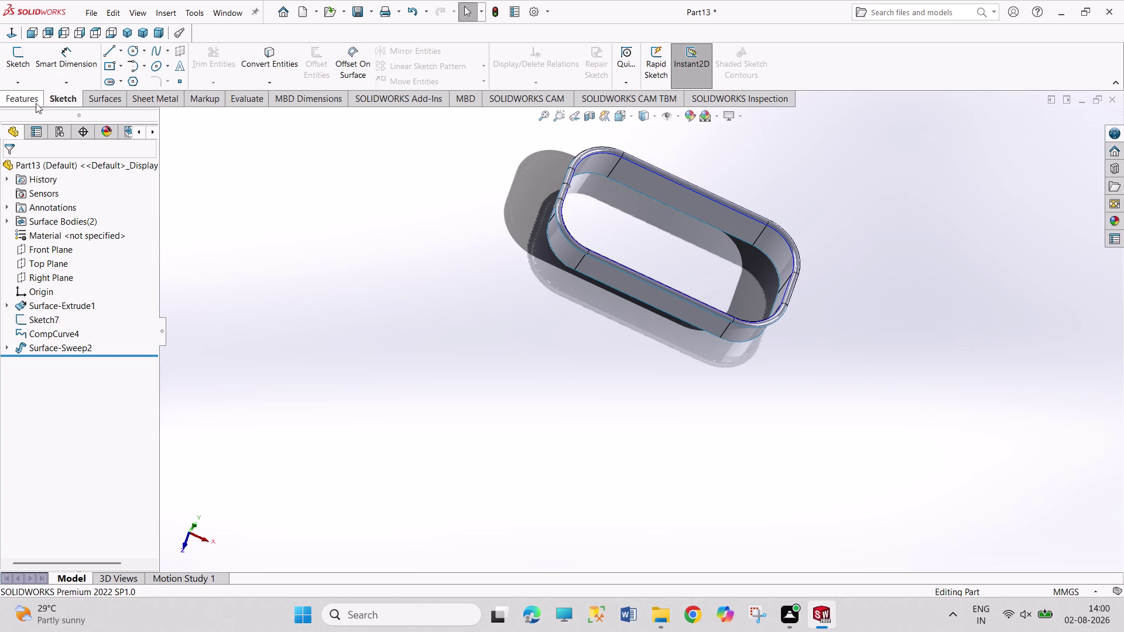
click(110, 99)
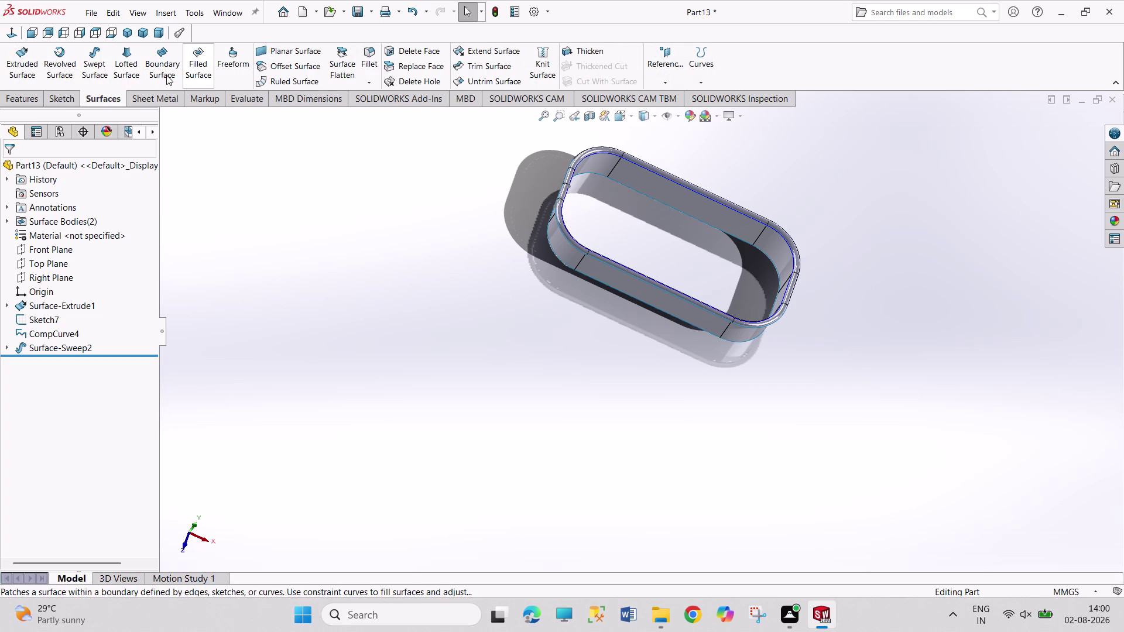
click(196, 70)
Fill the tray's open bottom using its eight bottom edges as the patch boundary.
scroll(down, 3)
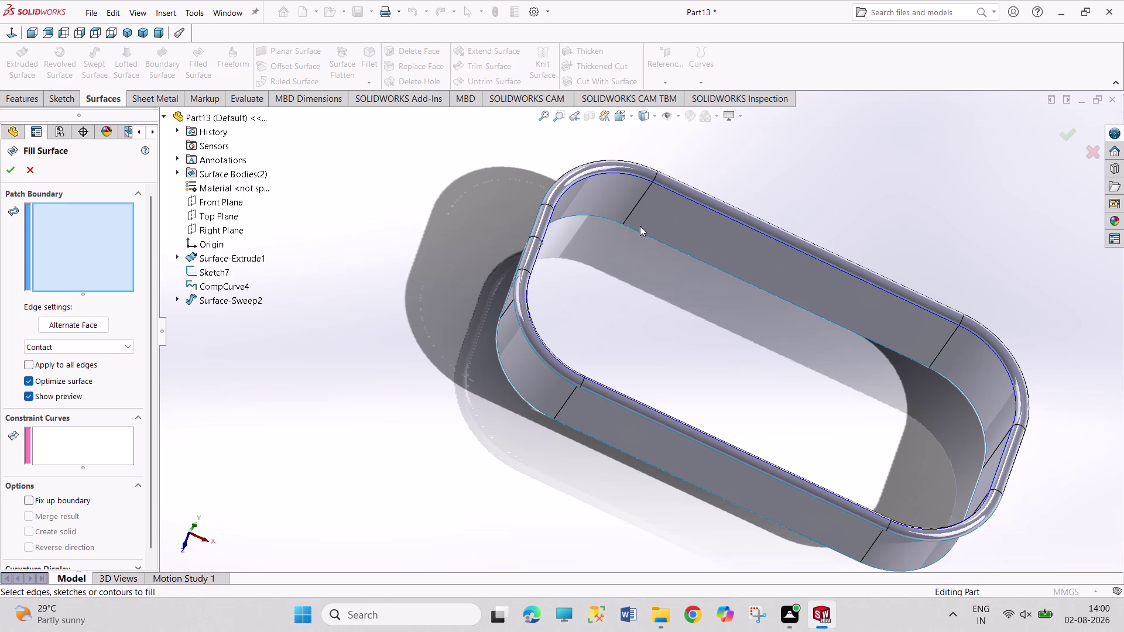
click(598, 217)
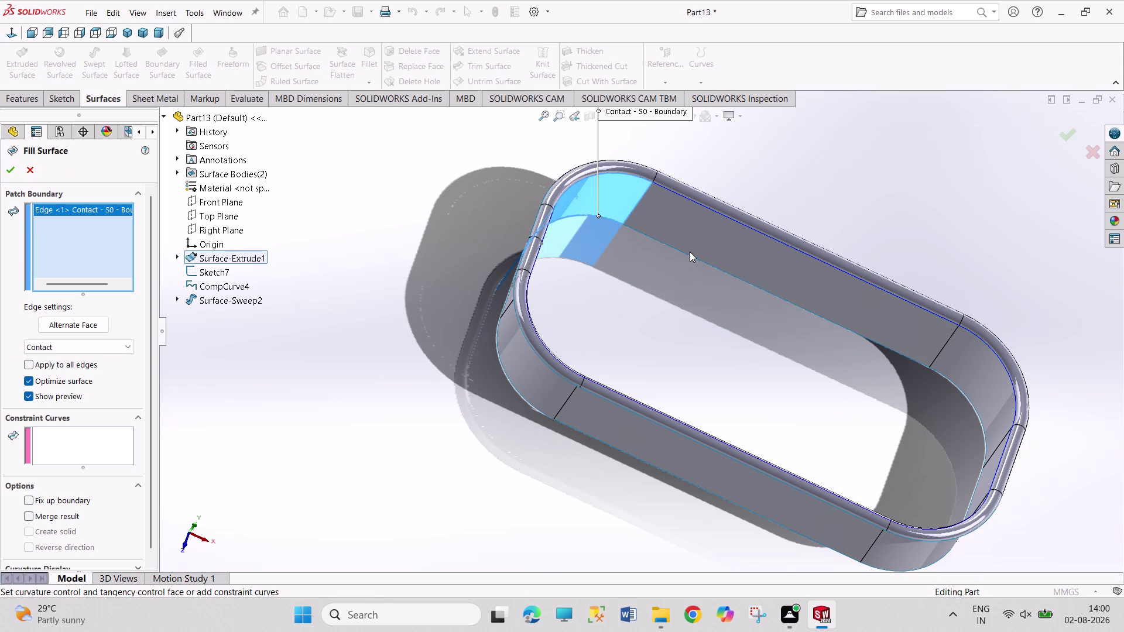
click(689, 254)
click(974, 409)
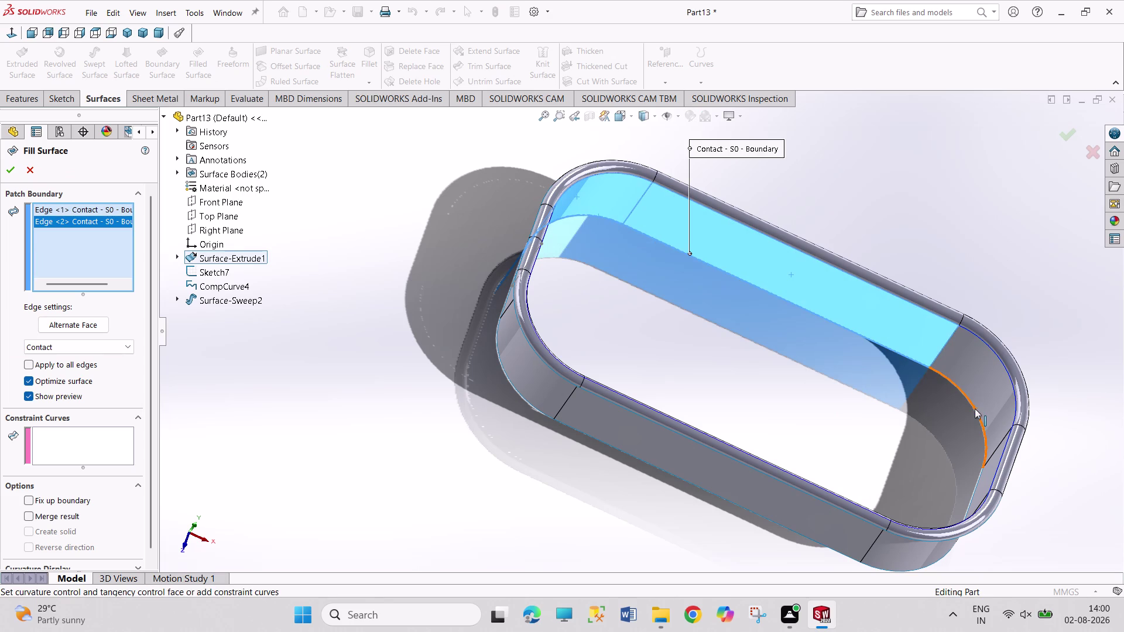
middle_drag(871, 433, 882, 515)
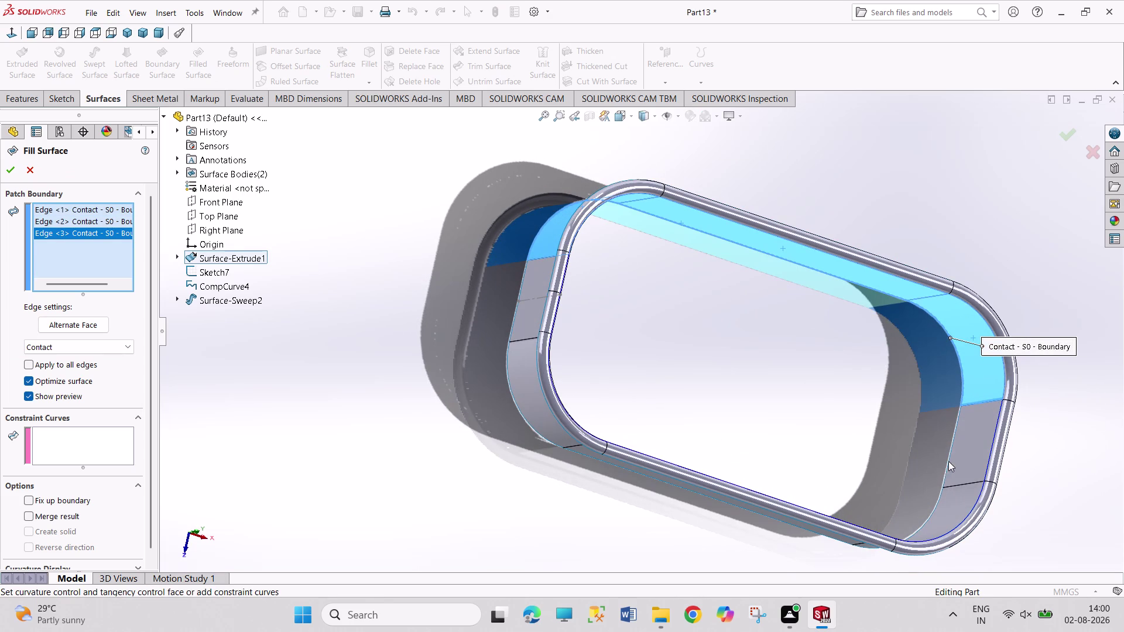
click(948, 461)
click(928, 518)
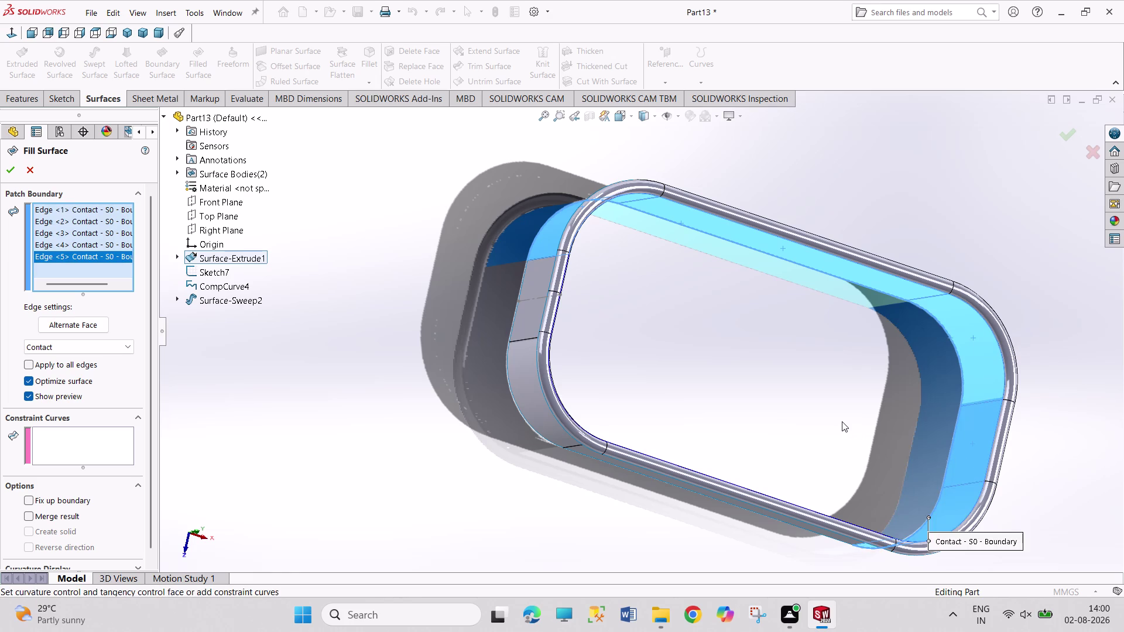
middle_drag(840, 422, 777, 491)
click(780, 480)
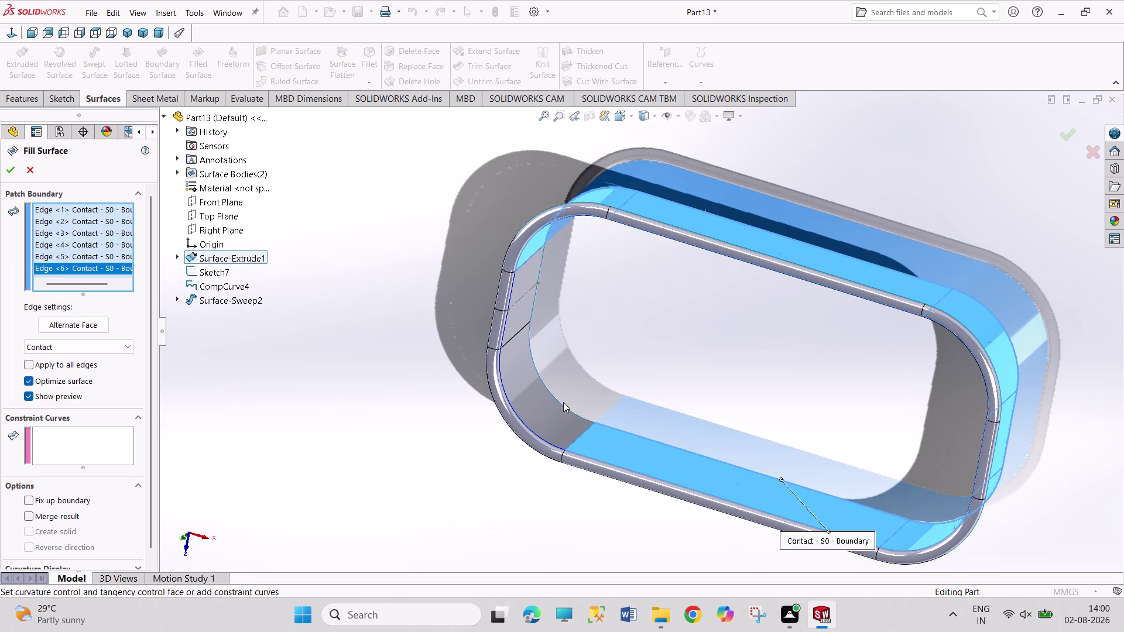
drag(560, 401, 557, 395)
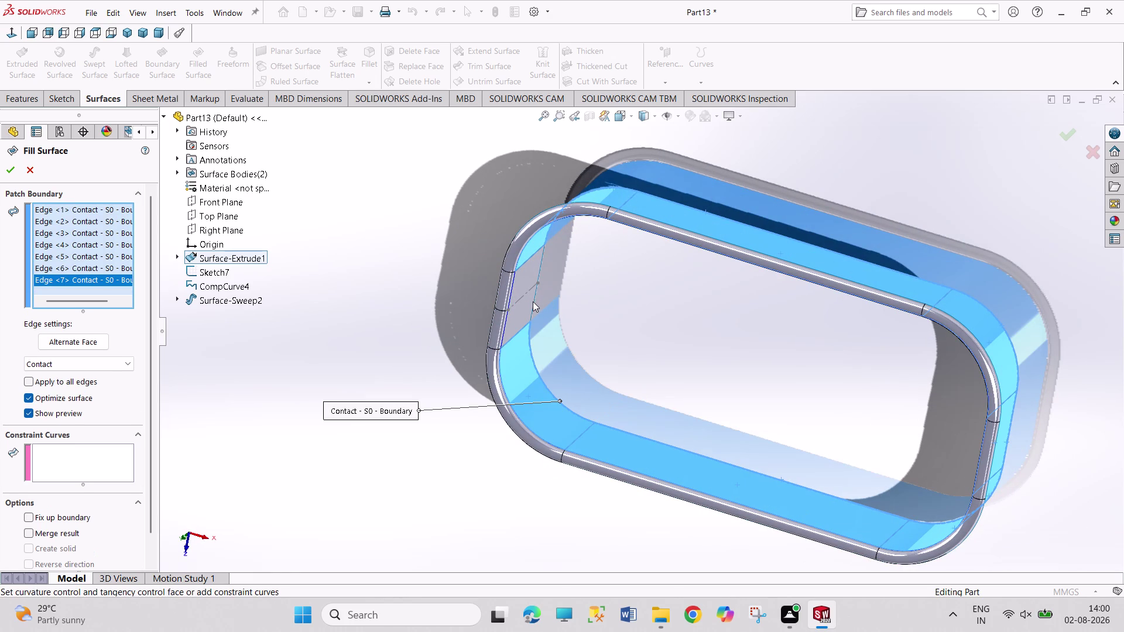
click(534, 303)
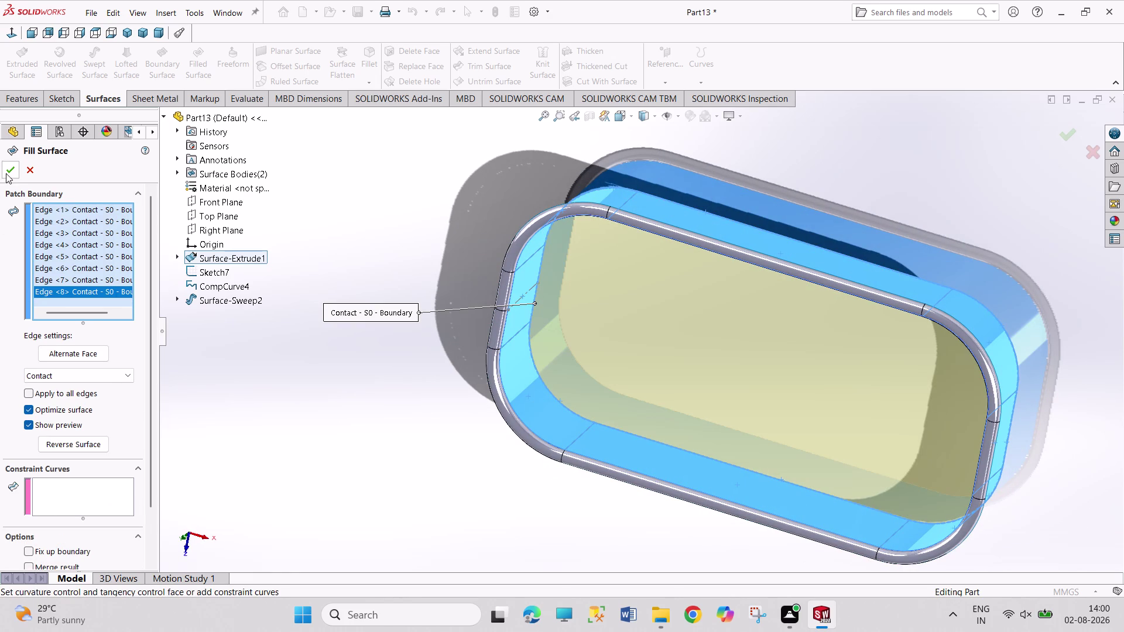
click(8, 172)
Orbit to check the filled bottom, switch to Isometric view, and select Front Plane.
click(301, 431)
middle_drag(341, 438, 454, 176)
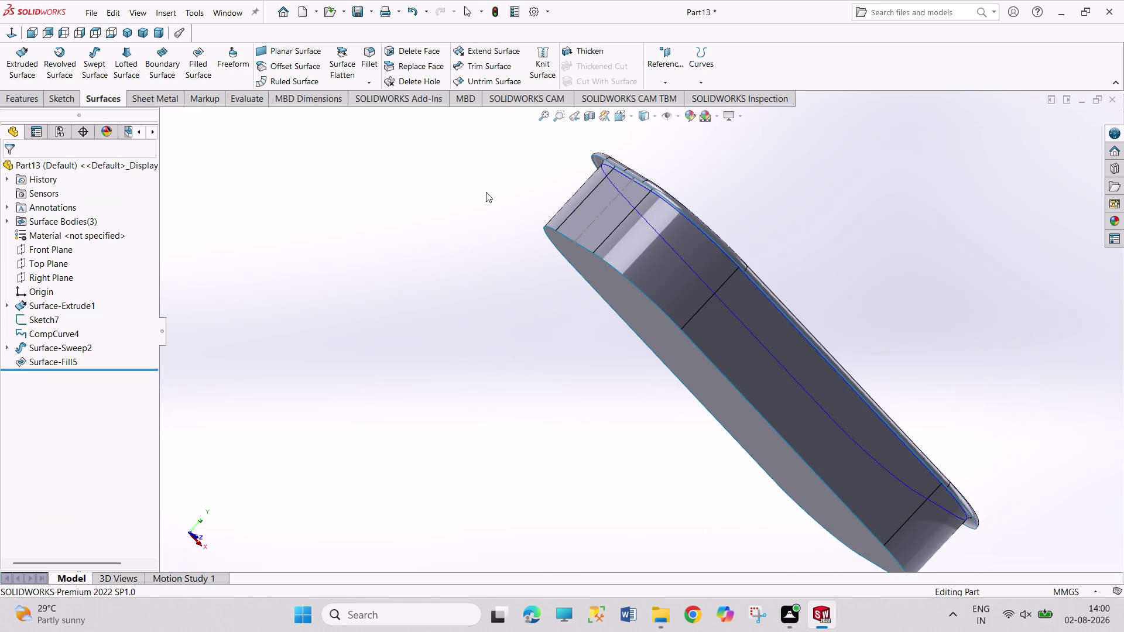
middle_drag(589, 415, 654, 288)
middle_drag(900, 165, 740, 150)
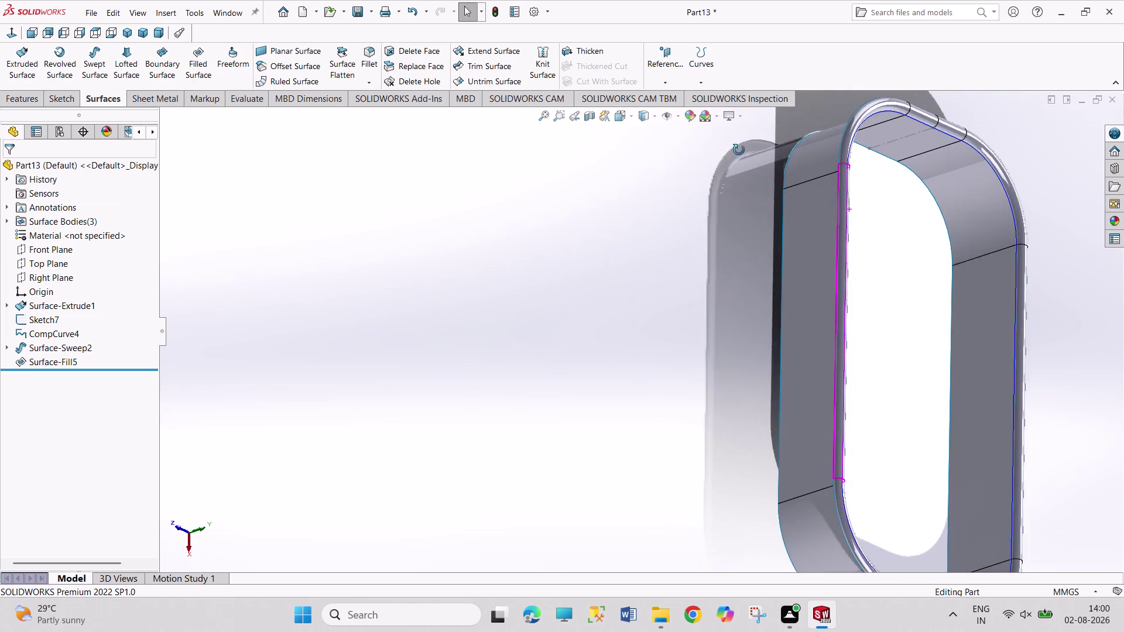
middle_drag(740, 150, 736, 150)
middle_drag(737, 427, 852, 267)
middle_drag(515, 225, 514, 226)
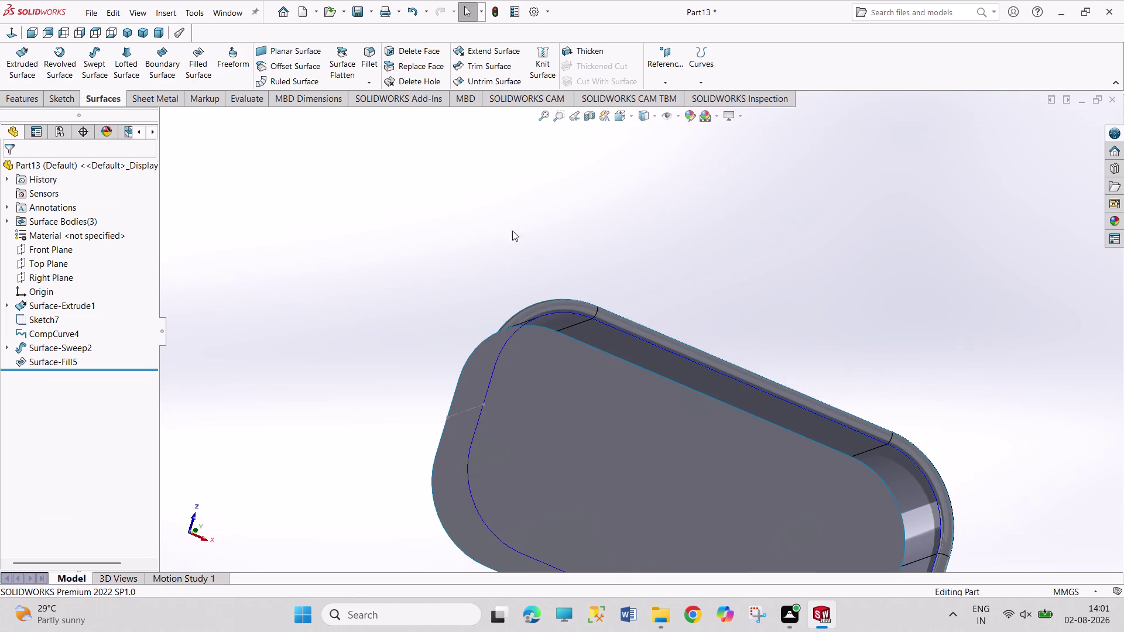
middle_drag(514, 226, 465, 427)
middle_drag(856, 432, 829, 356)
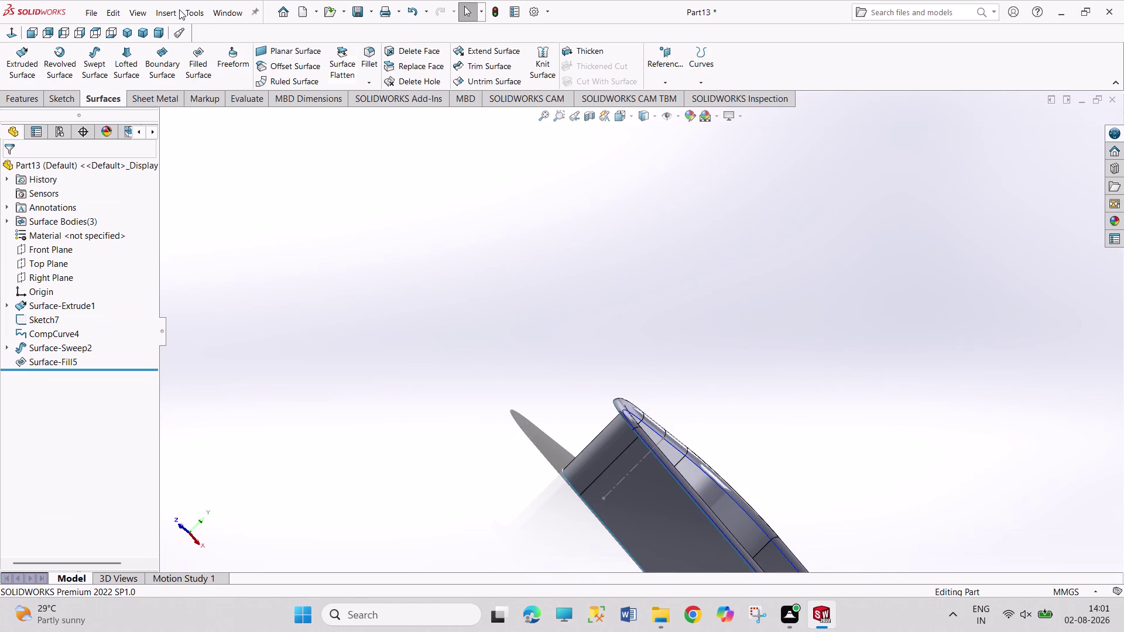
click(132, 31)
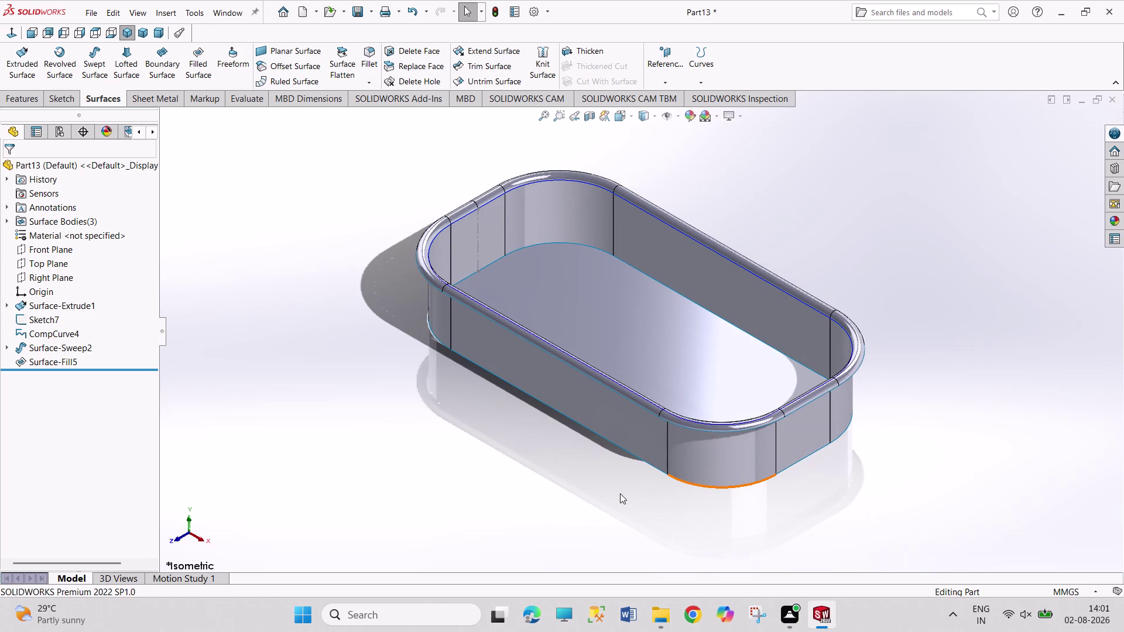
click(45, 253)
click(51, 239)
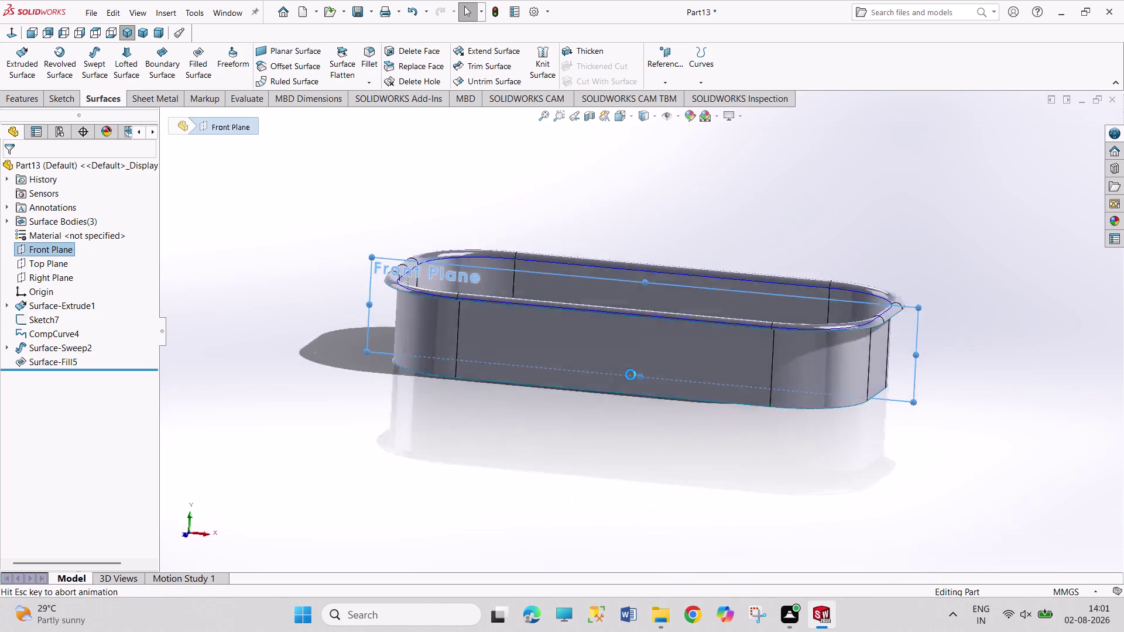
Sketch a horizontal centerline across the tray on the Front Plane.
click(122, 50)
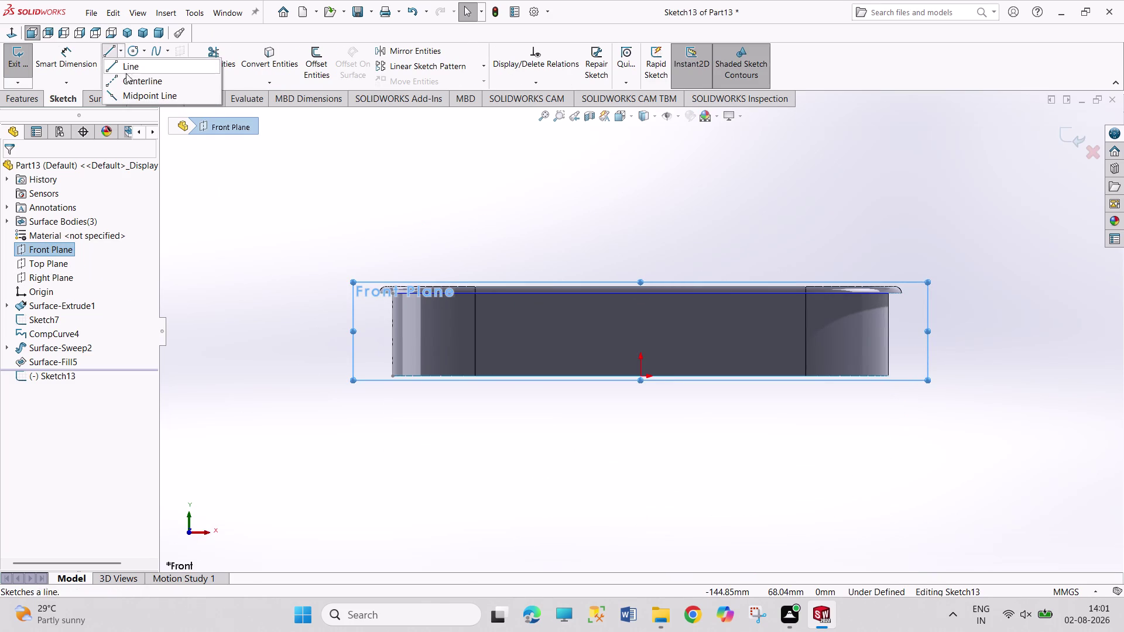
click(126, 77)
click(312, 350)
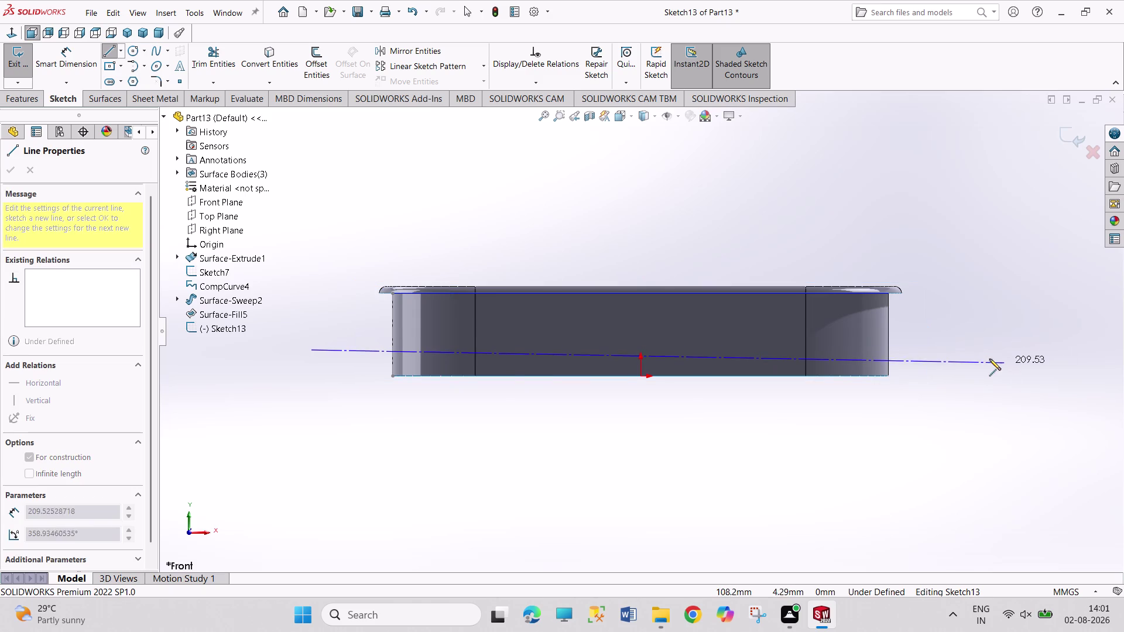
drag(986, 351, 987, 340)
right_click(988, 304)
click(997, 315)
right_drag(961, 436, 961, 430)
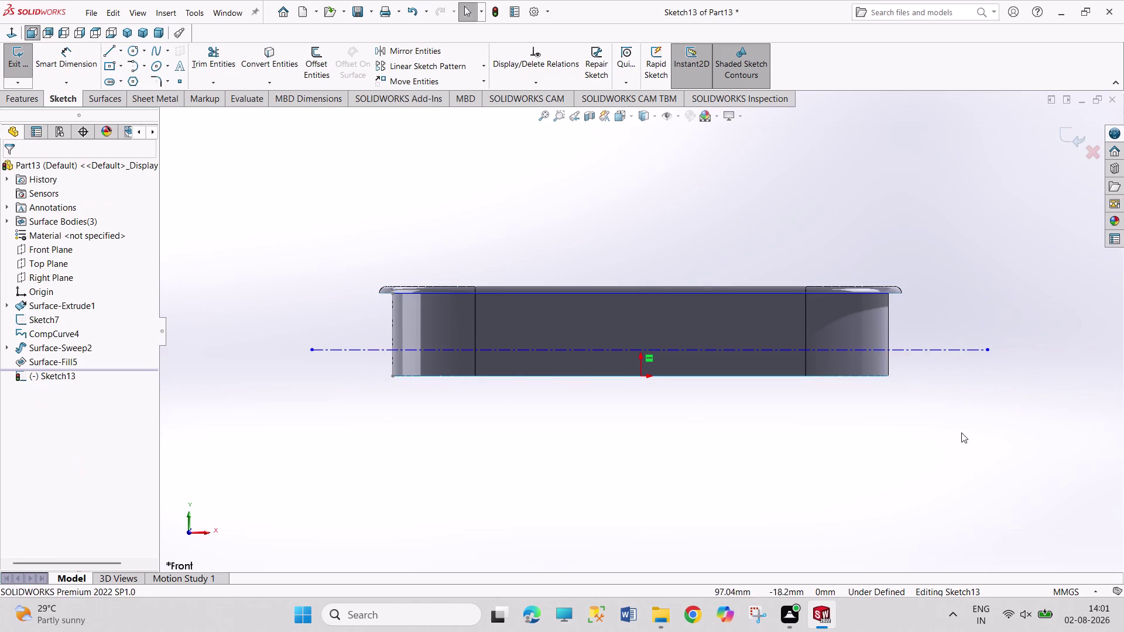
right_drag(961, 429, 946, 323)
Dimension the centerline 5 mm above the tray bottom.
click(874, 350)
click(874, 375)
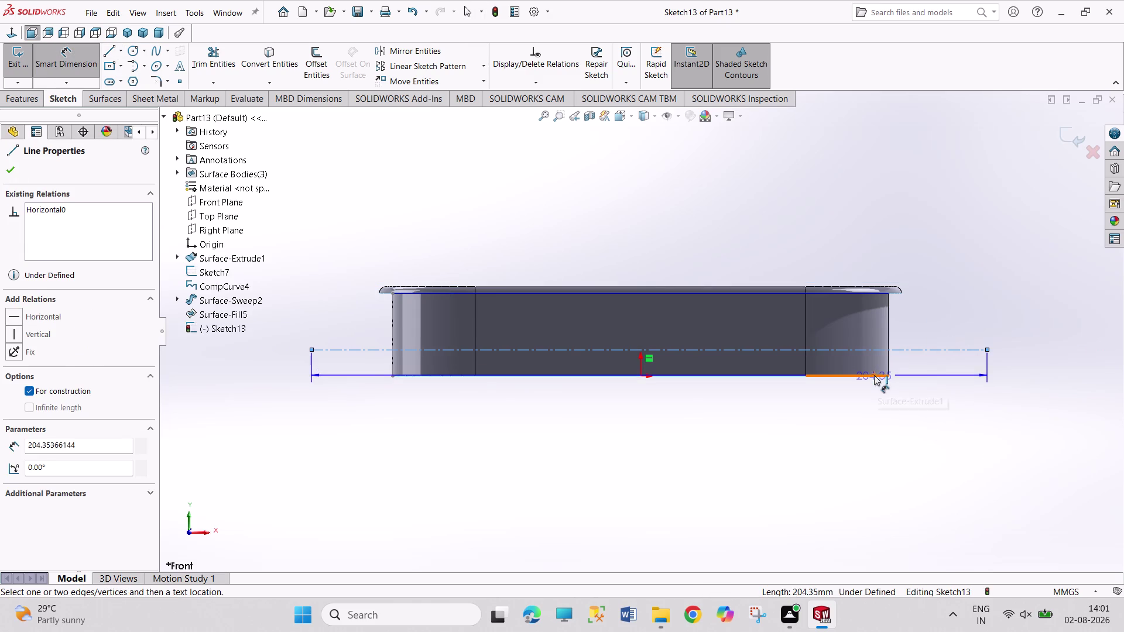
click(954, 370)
key(5)
key(Return)
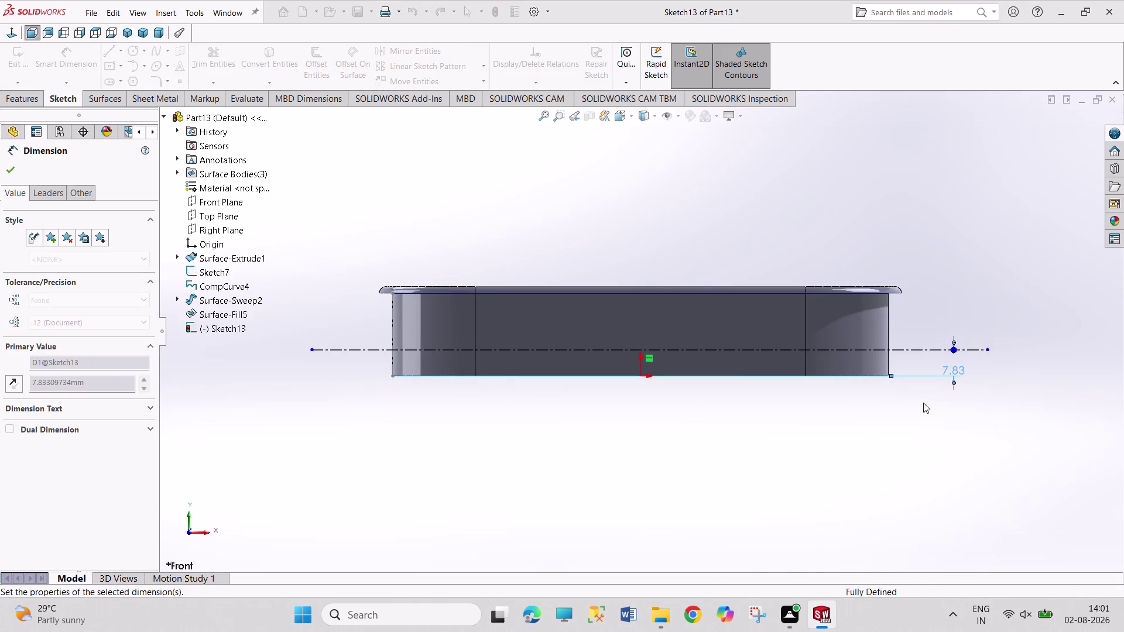
right_click(737, 210)
click(768, 251)
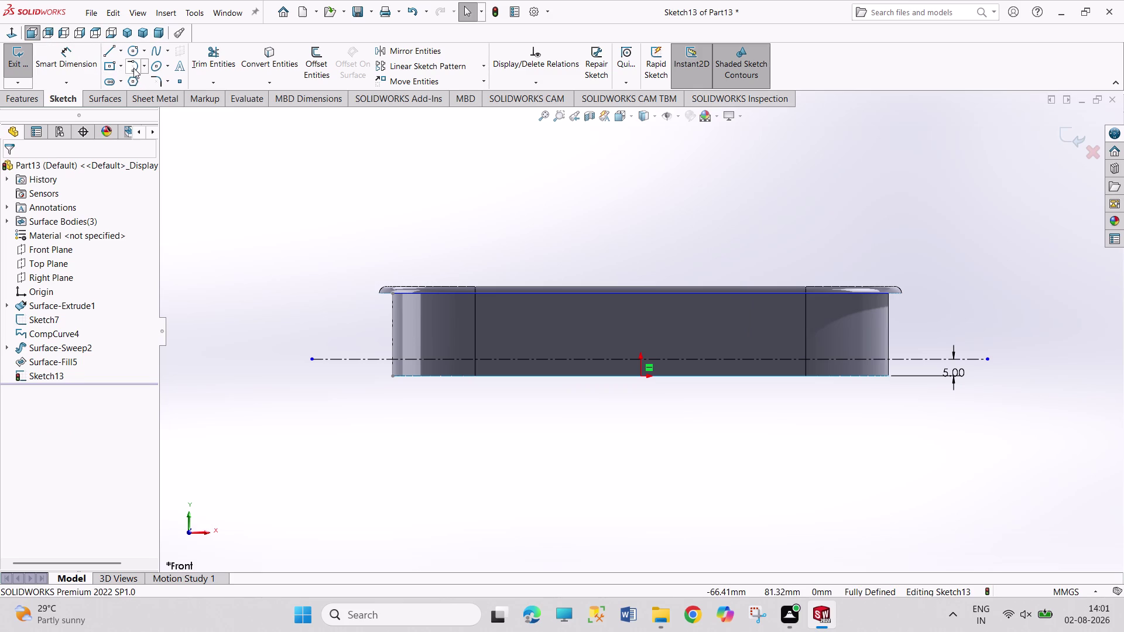
Draw a three-point arc between the bottom corners with its apex on the centerline, then exit.
click(145, 68)
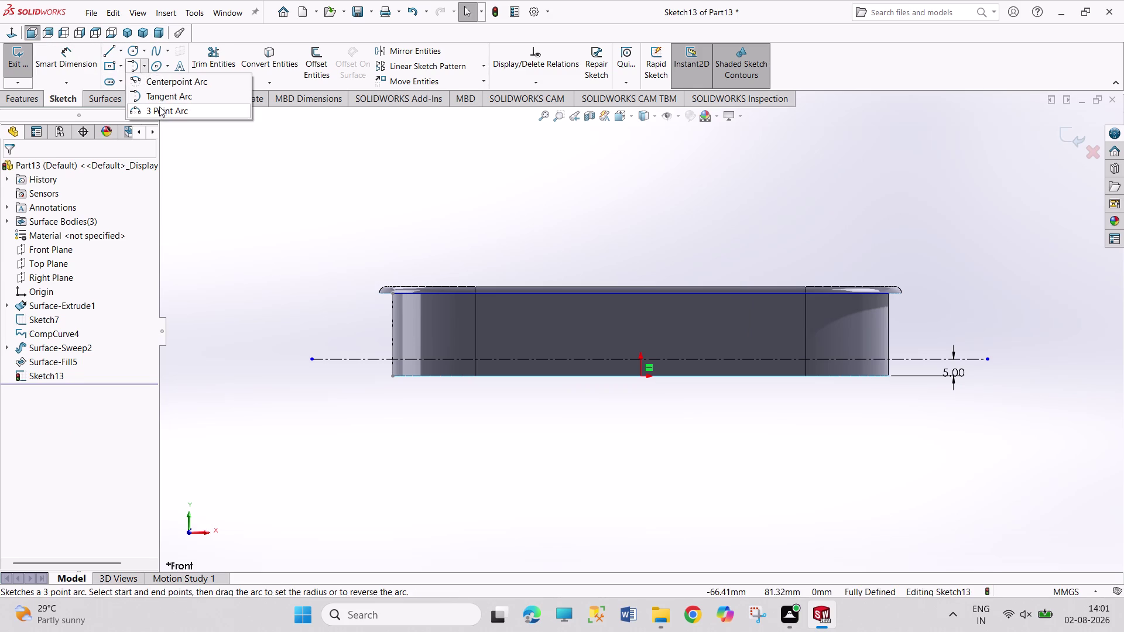
click(159, 107)
scroll(down, 3)
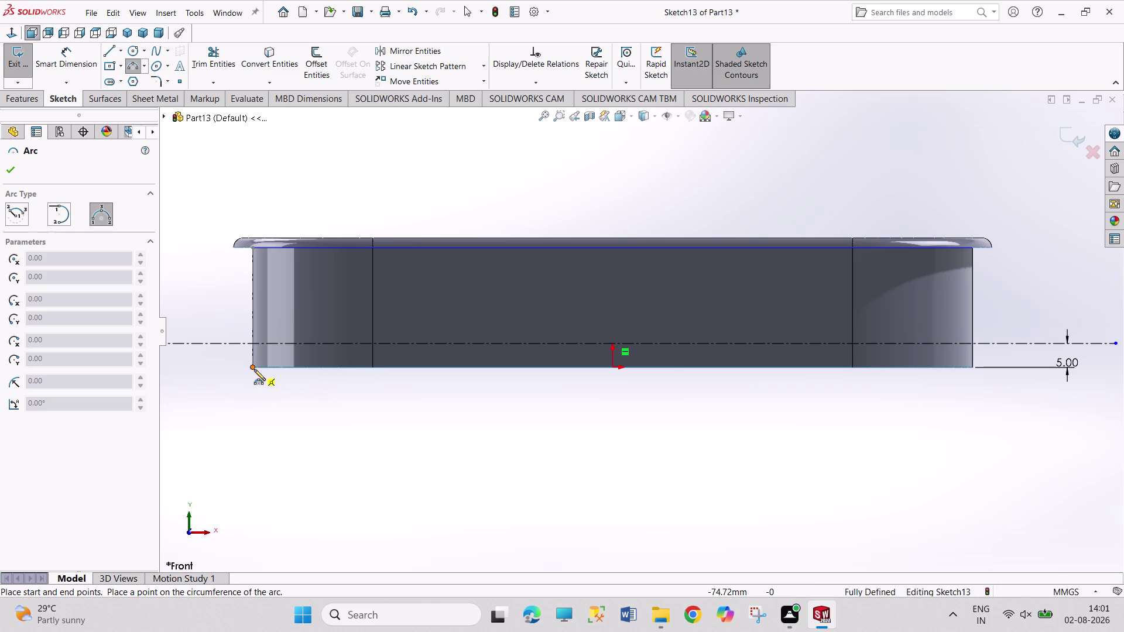
drag(254, 369, 266, 368)
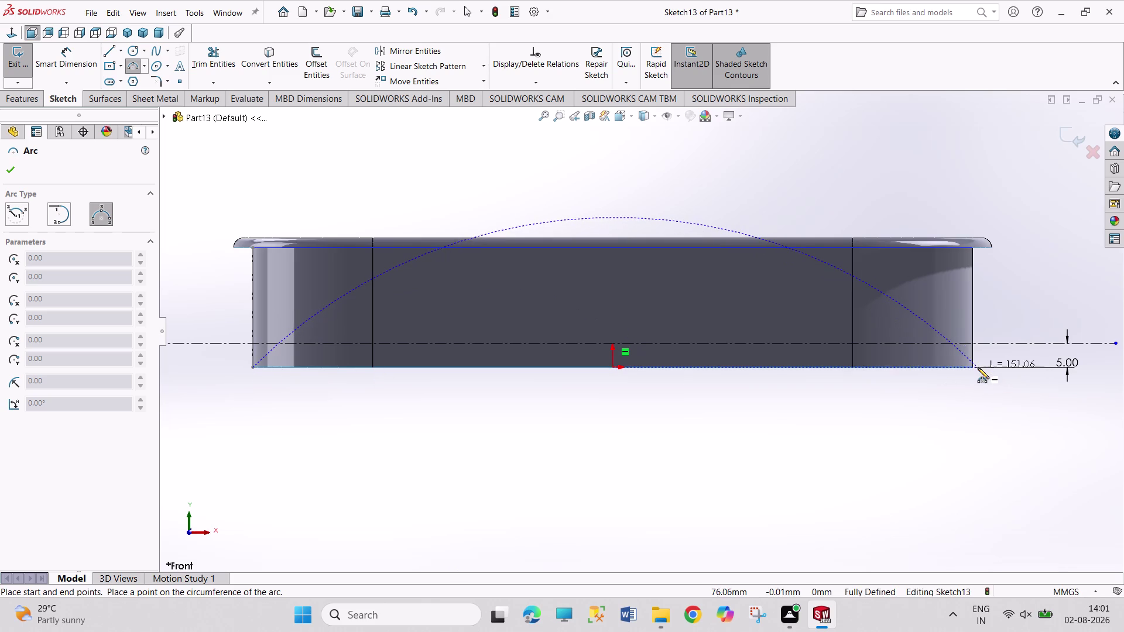
click(970, 367)
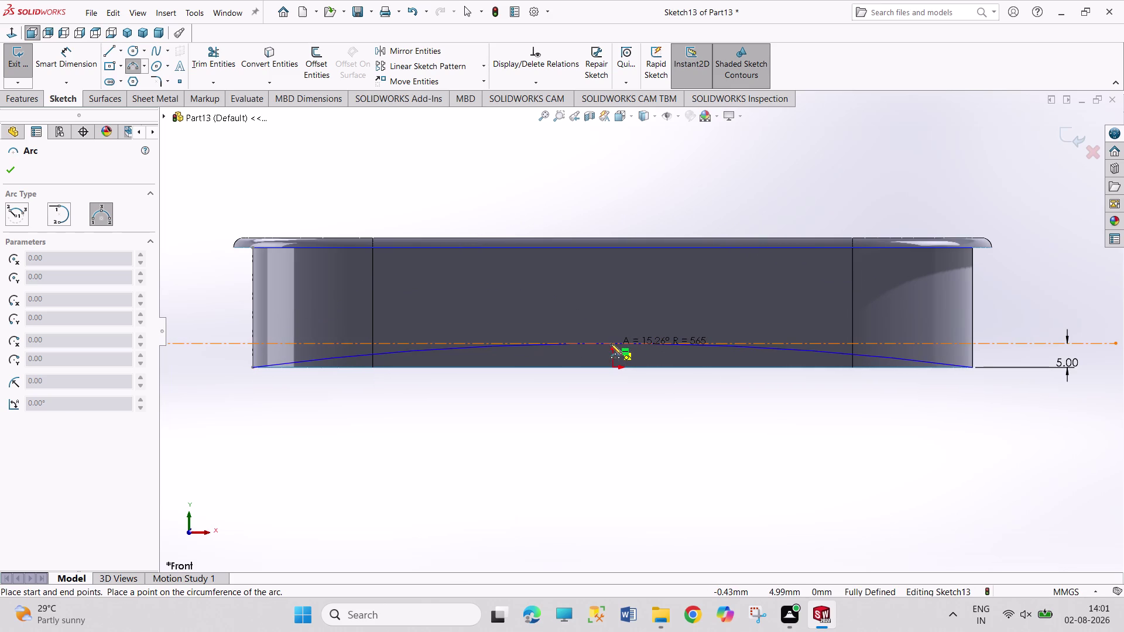
click(610, 344)
right_click(637, 196)
click(651, 205)
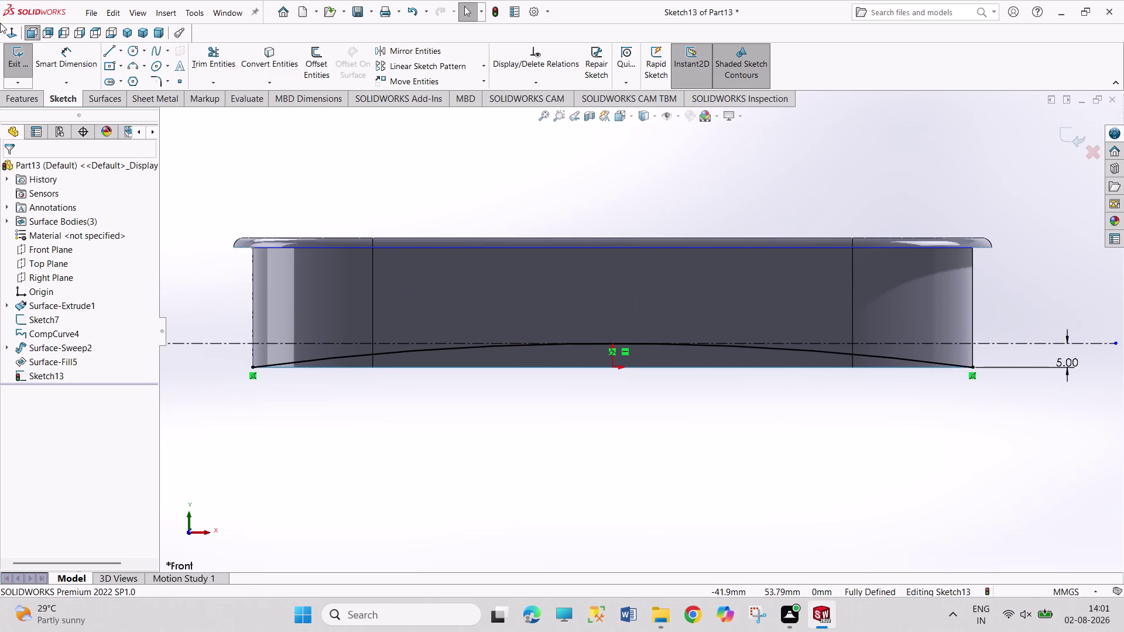
click(10, 58)
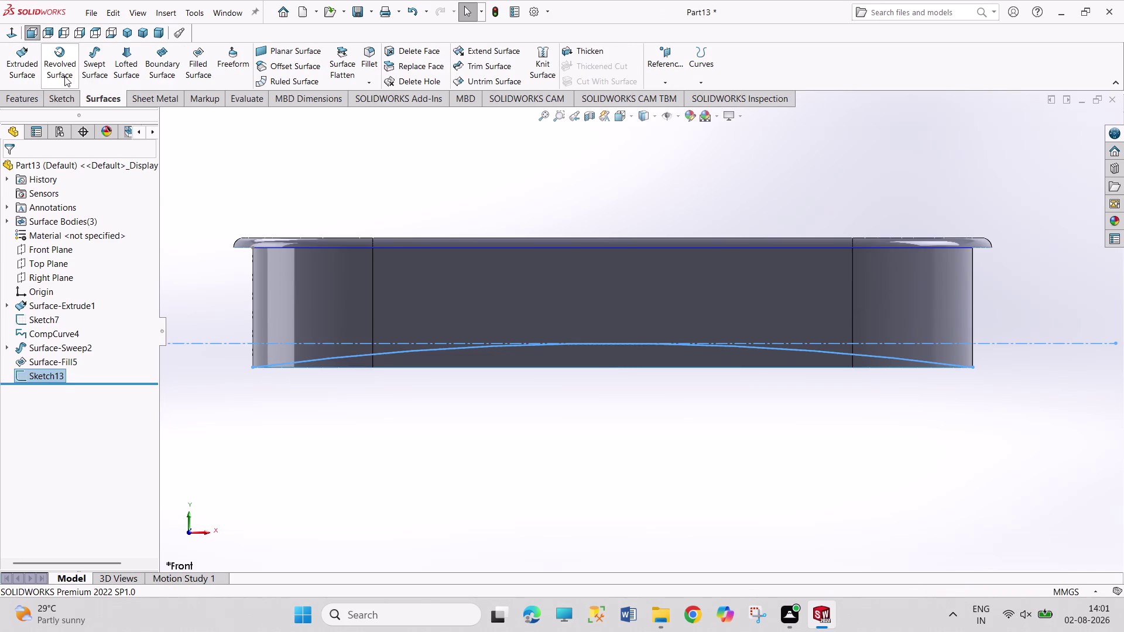
Extrude Sketch13 into a 205 mm mid-plane surface, then begin Trim Surface.
click(28, 73)
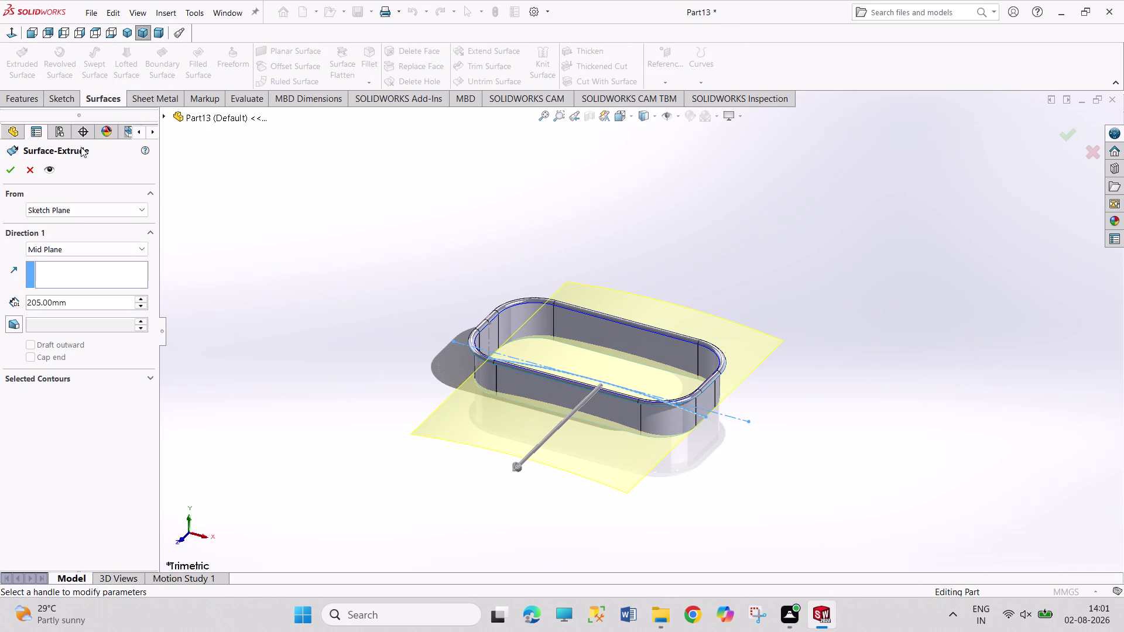
click(10, 166)
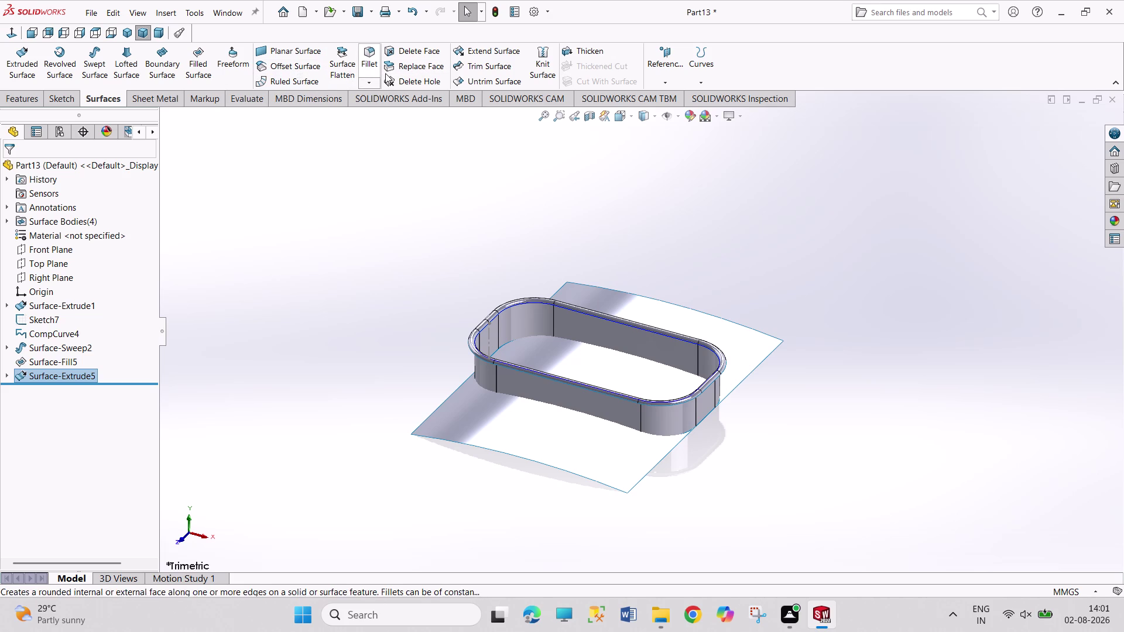
click(502, 66)
Mutually trim all four surface bodies, removing the two outer curved-sheet pieces.
drag(335, 177, 335, 228)
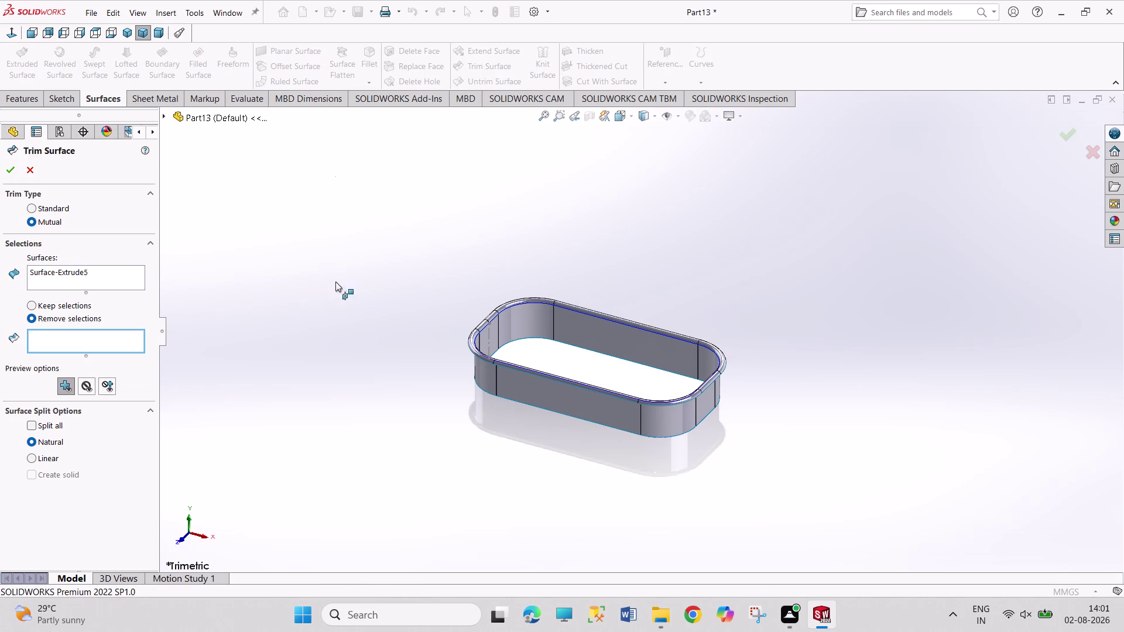
drag(335, 228, 352, 373)
click(35, 177)
click(367, 264)
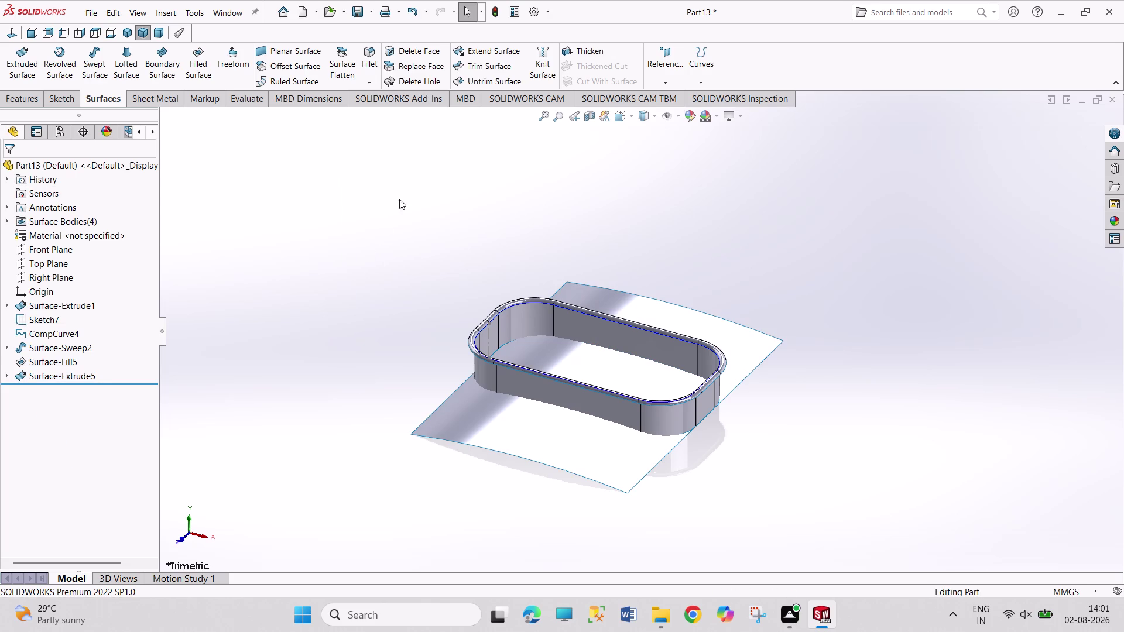
double_click(399, 215)
click(503, 71)
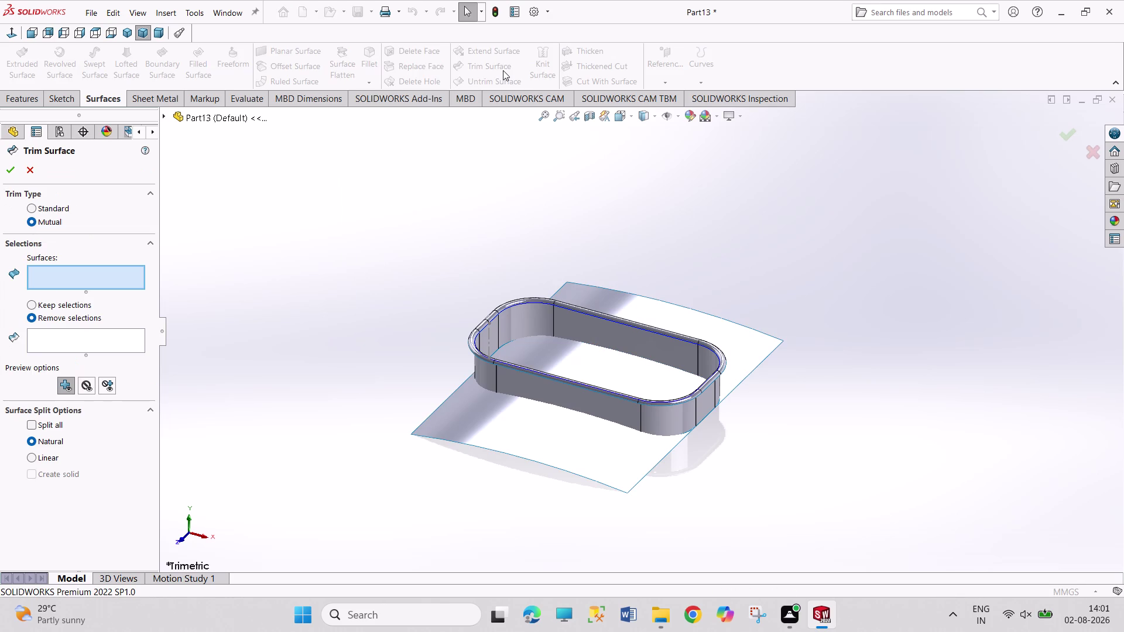
drag(300, 210, 997, 550)
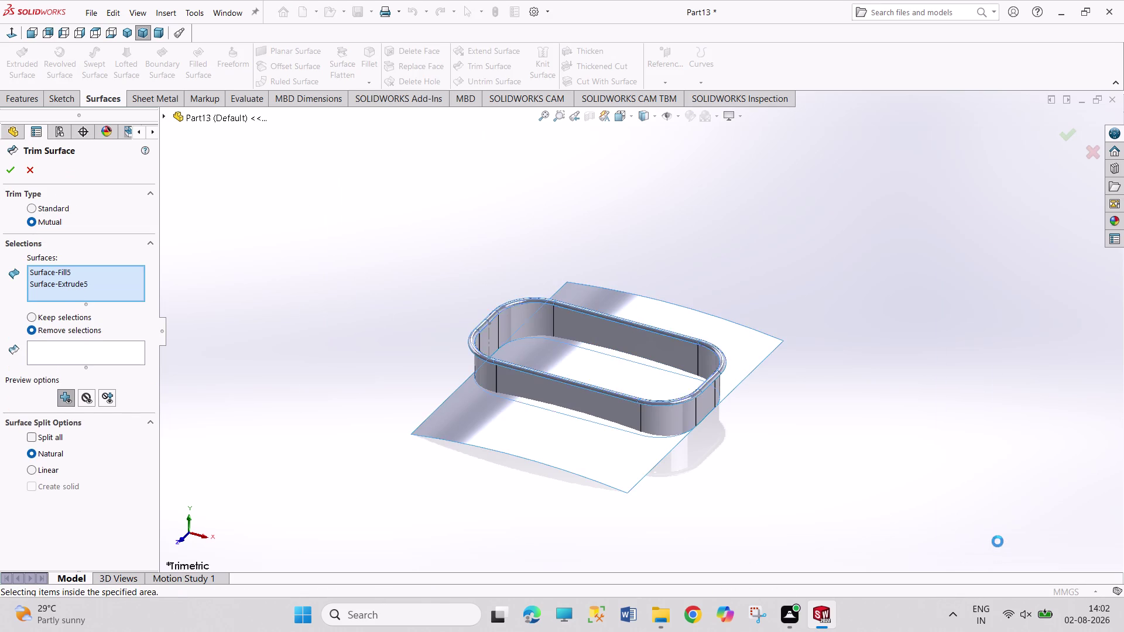
click(107, 375)
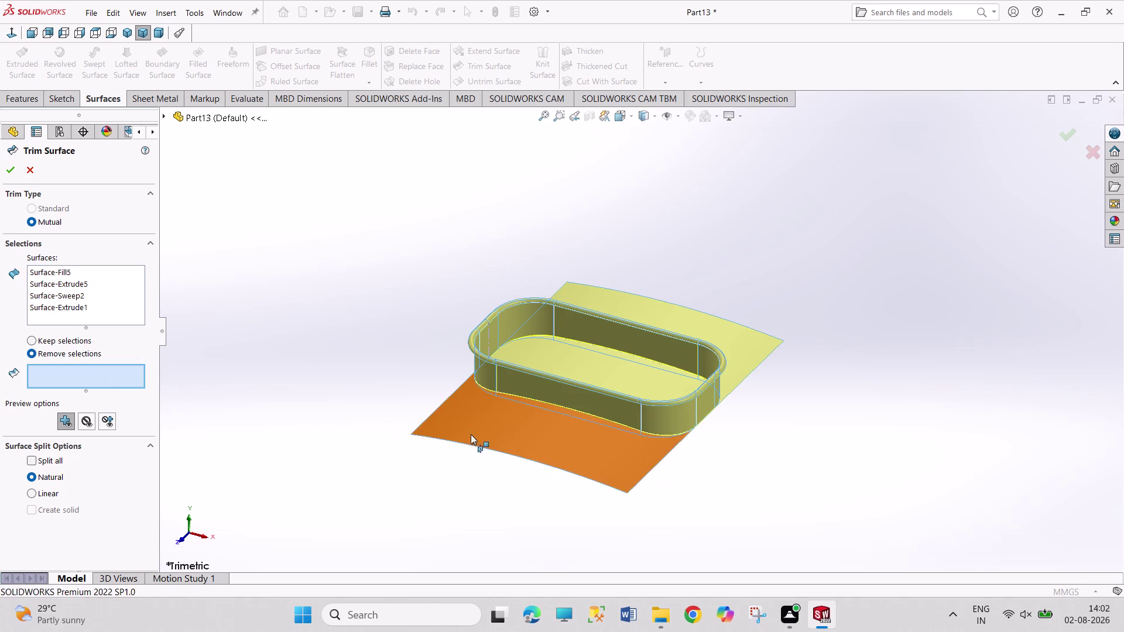
click(538, 435)
click(692, 316)
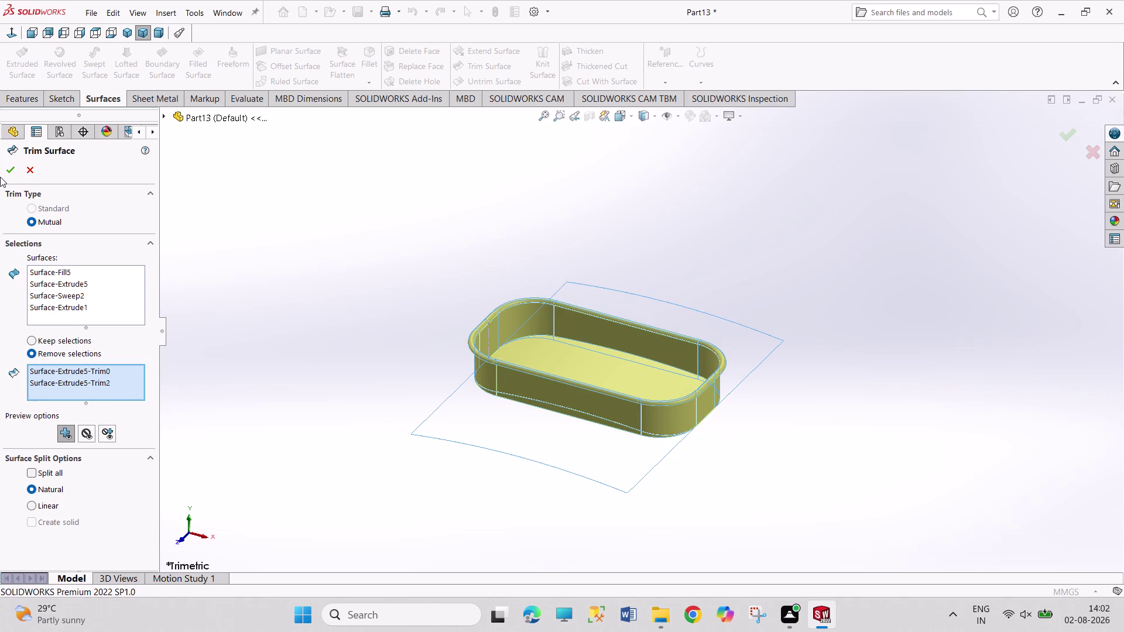
click(5, 173)
Orbit to the tray's underside and select its curved bottom face.
click(225, 211)
middle_drag(371, 345, 388, 280)
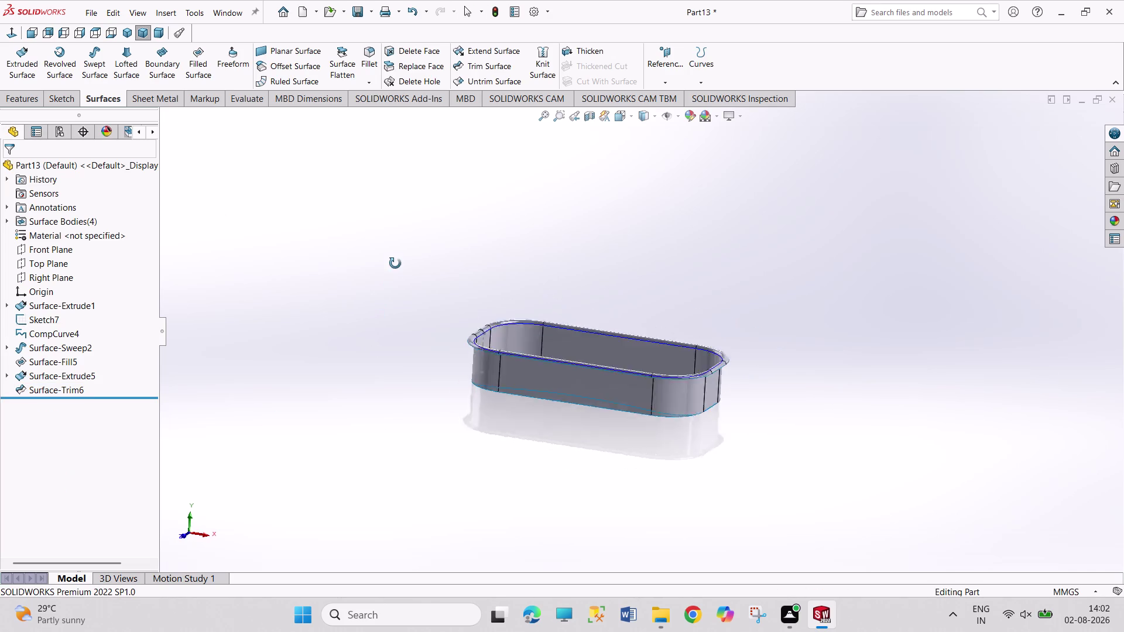
middle_drag(388, 280, 409, 174)
click(551, 397)
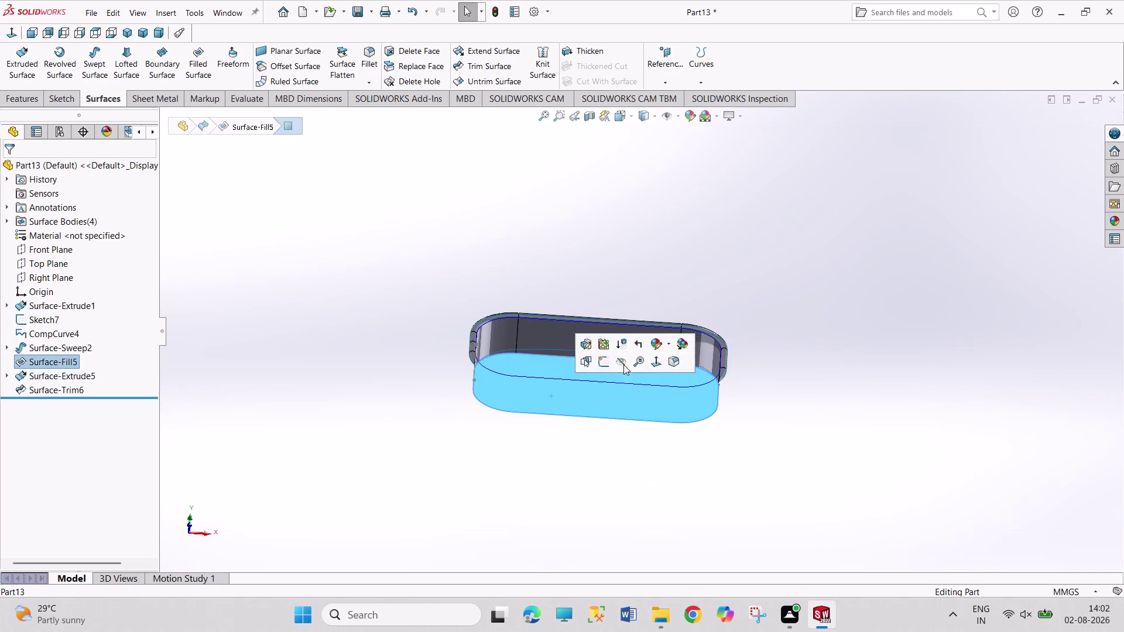
Sketch a vertical straight slot on the tray's bottom face.
click(601, 366)
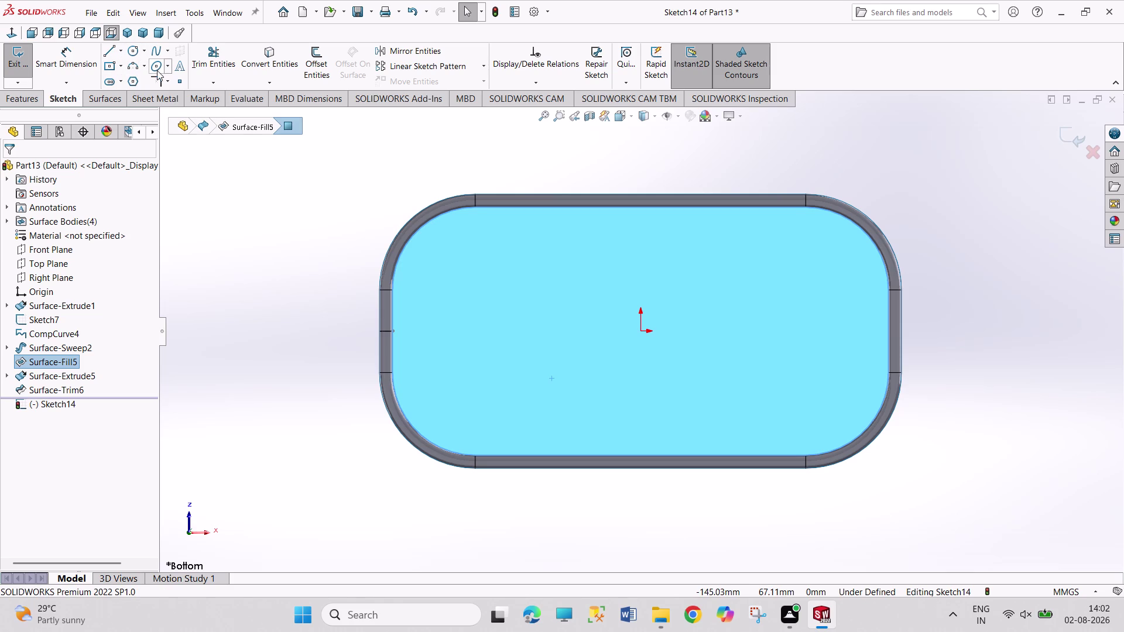
click(111, 82)
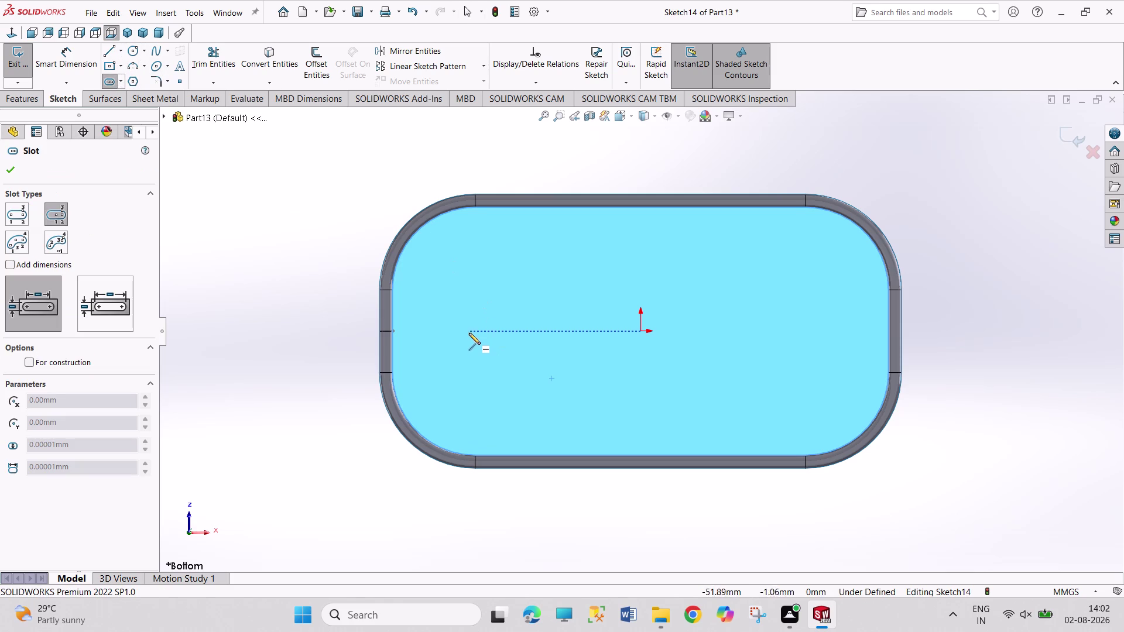
click(469, 329)
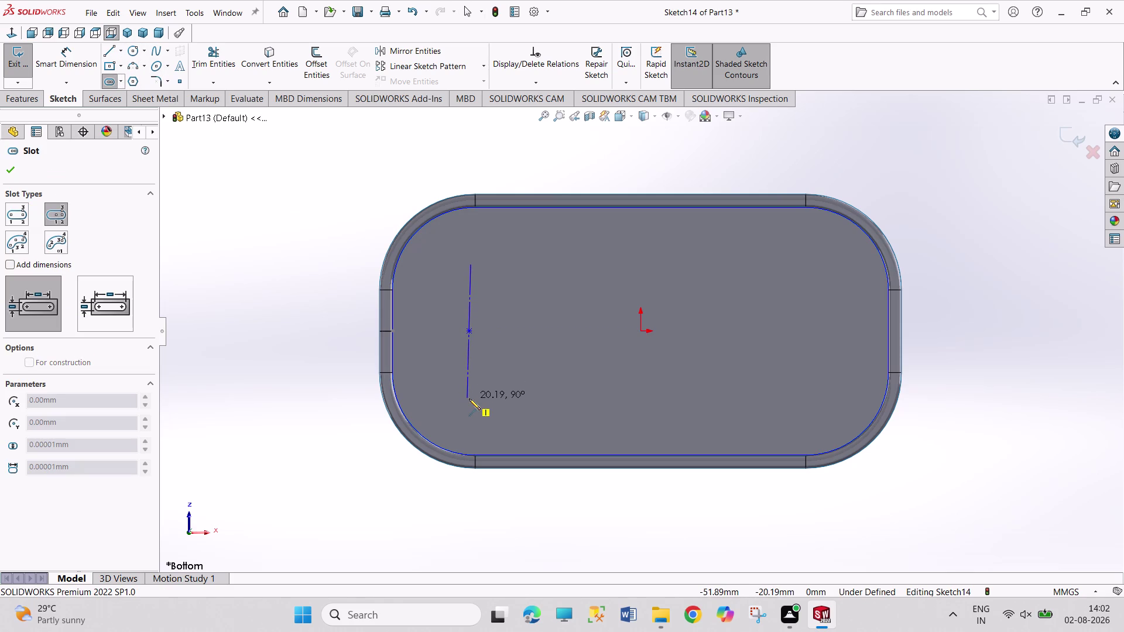
click(469, 399)
click(487, 386)
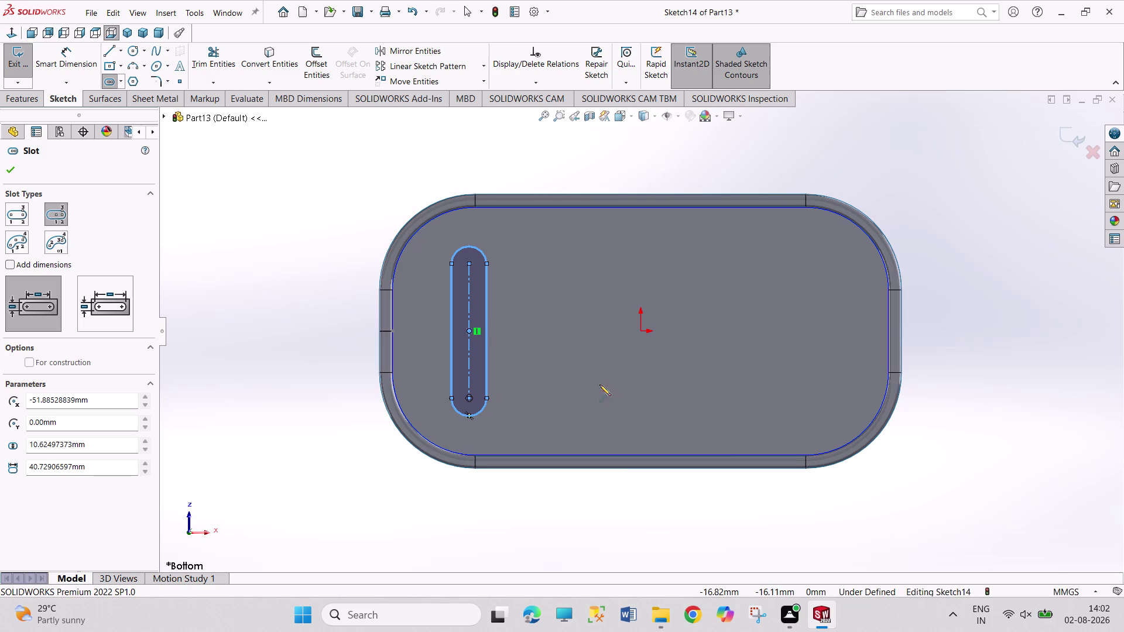
Dimension the slot with a 40 mm length and 2.5 mm end radius.
right_drag(439, 517, 297, 349)
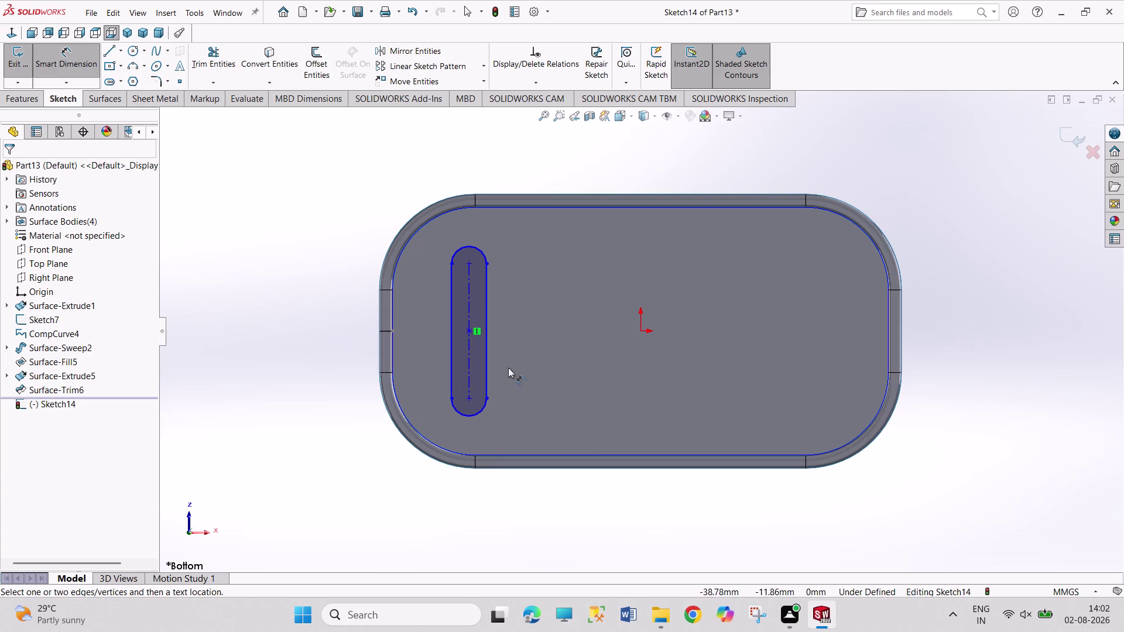
click(488, 363)
click(524, 355)
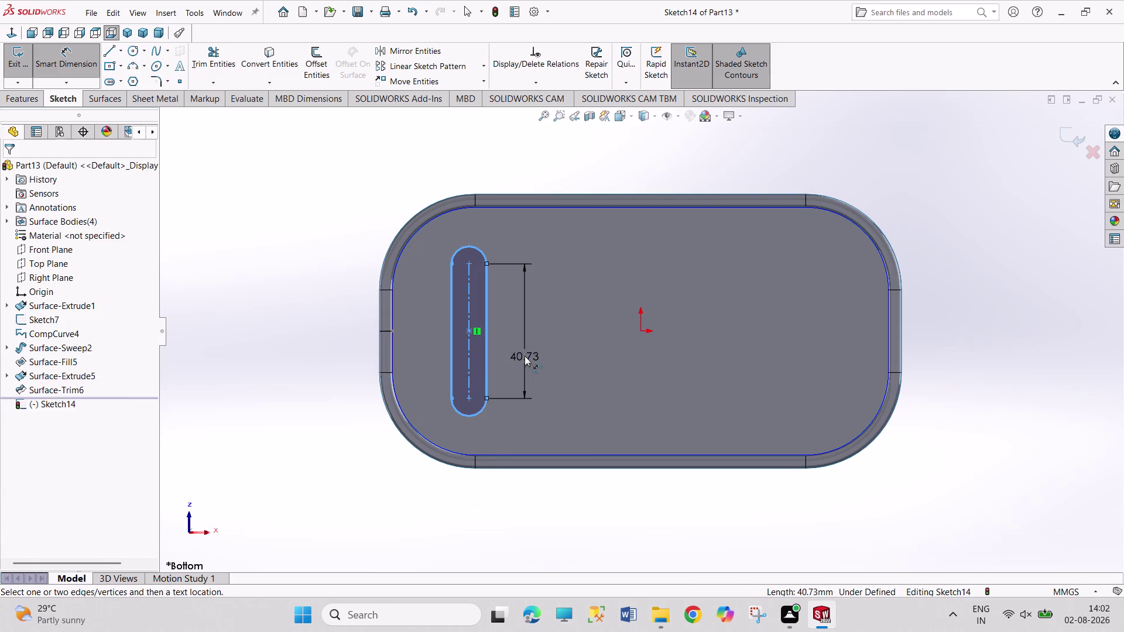
text(40)
key(Return)
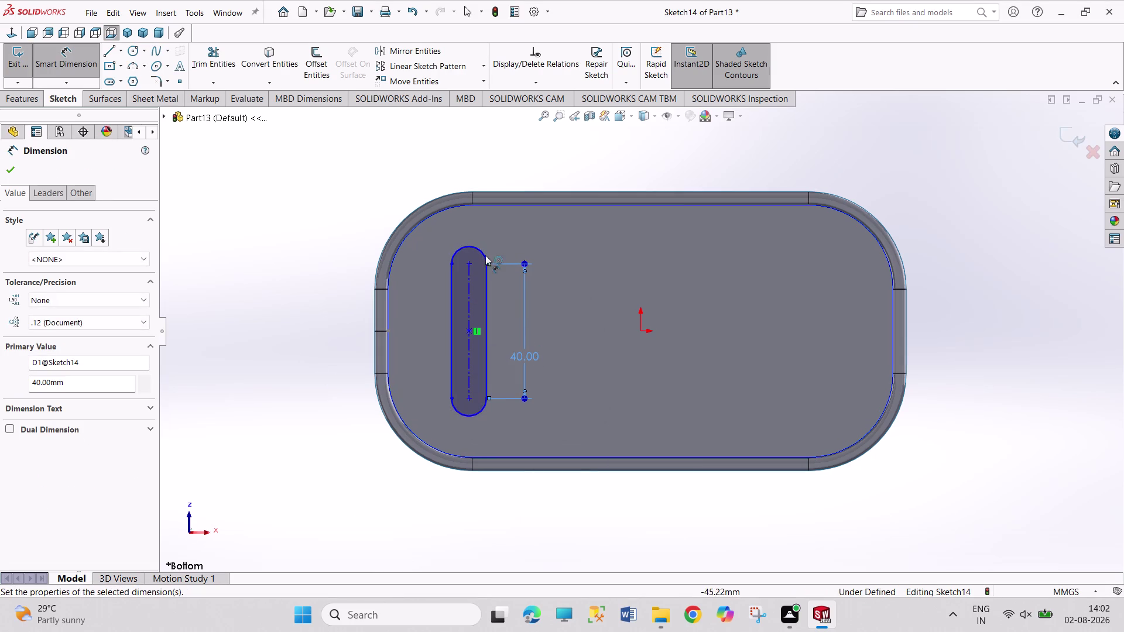
click(485, 254)
click(508, 237)
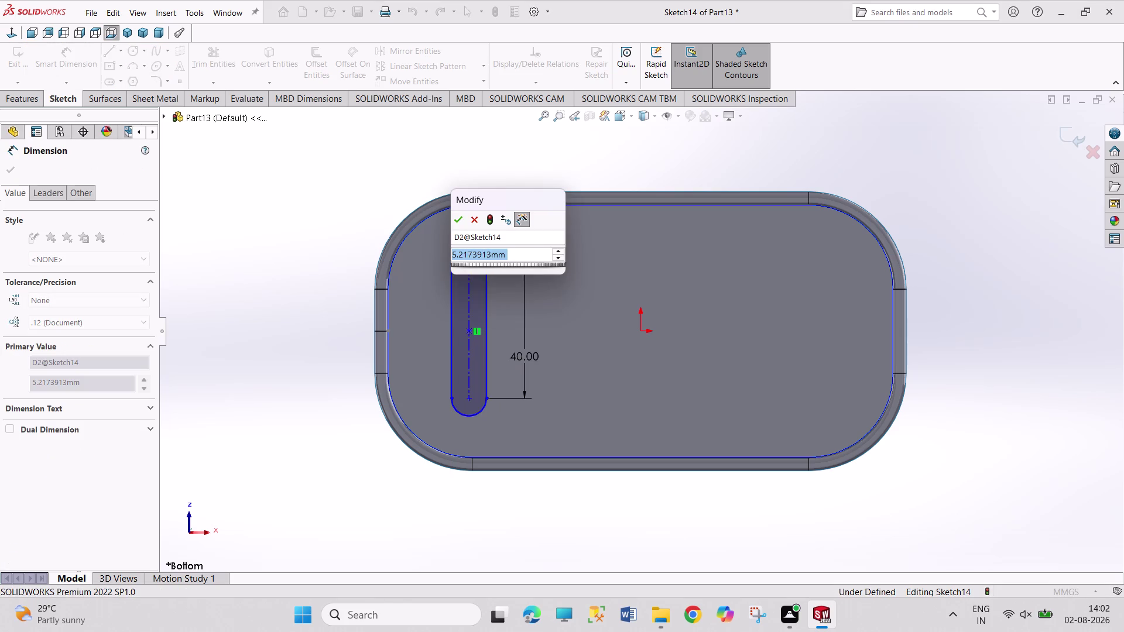
text(2.5)
key(Return)
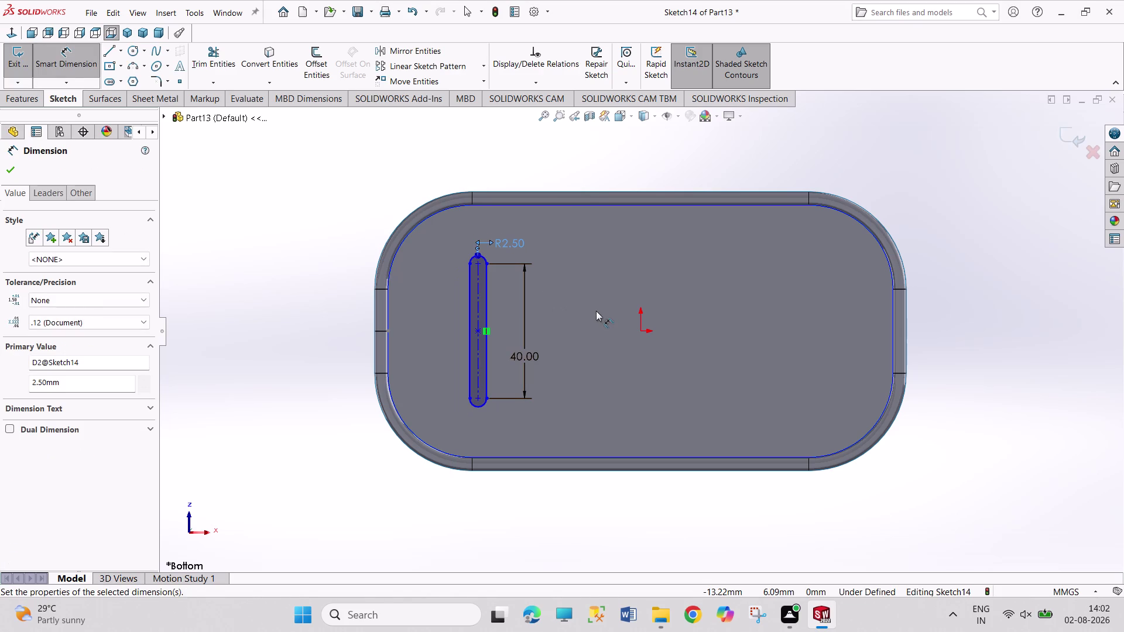
right_click(596, 311)
click(613, 351)
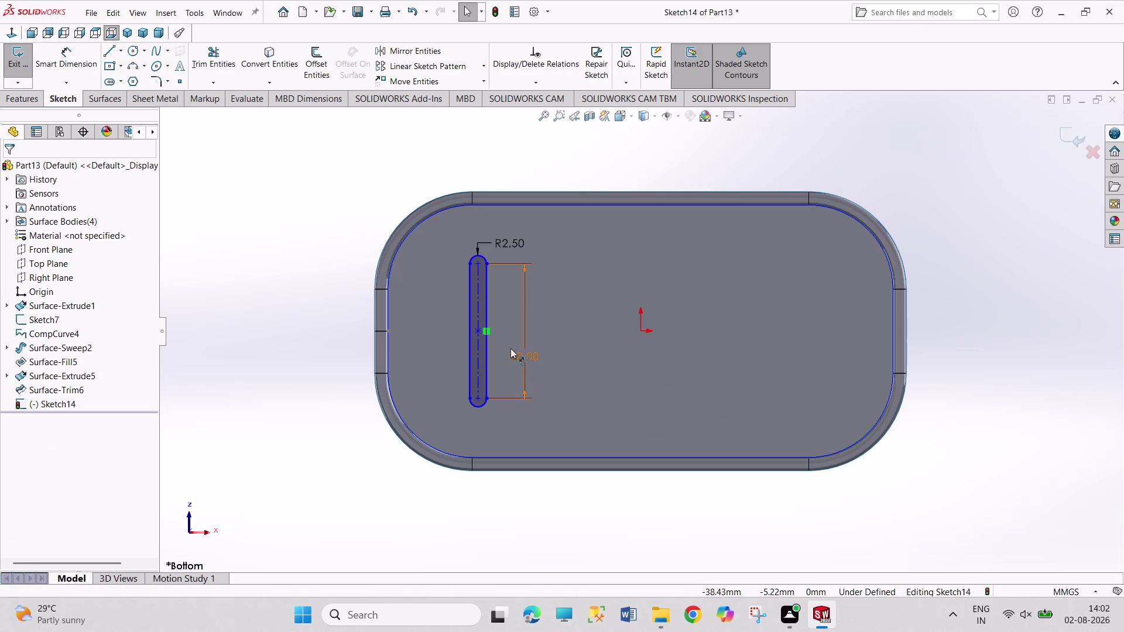
Make the slot centre level with the origin using a Horizontal relation.
drag(479, 332, 485, 334)
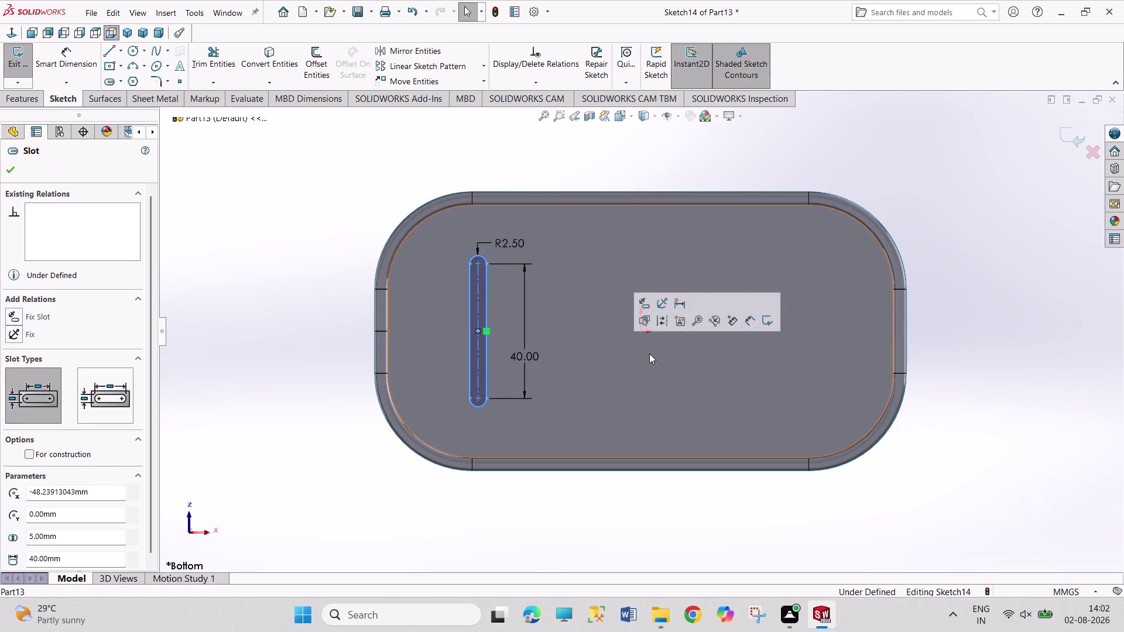
click(640, 334)
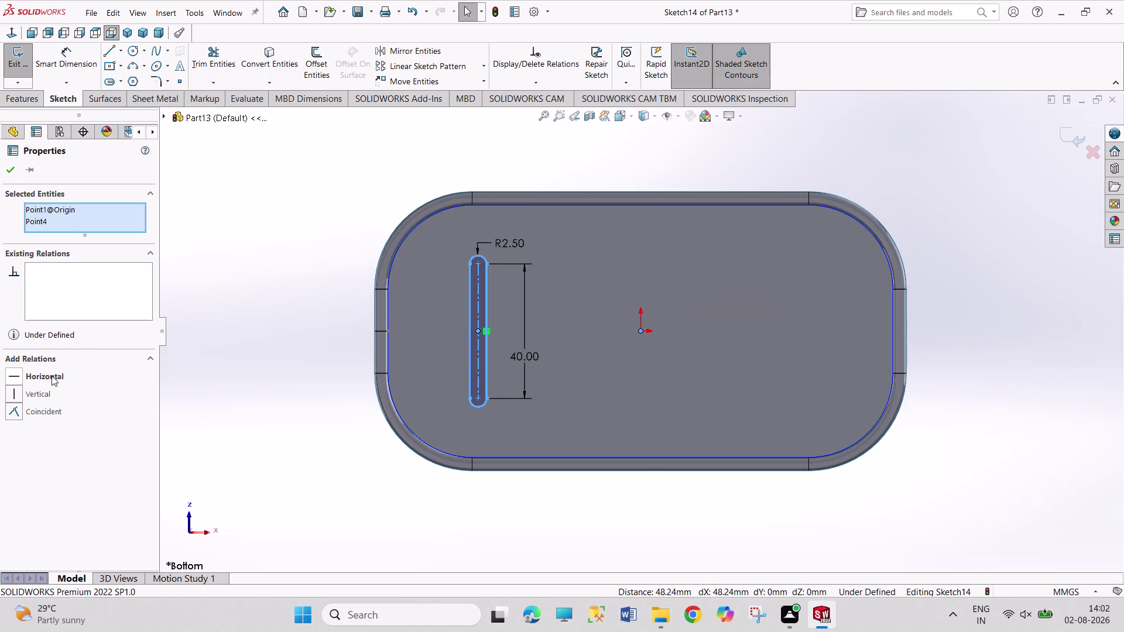
click(51, 376)
click(222, 343)
Dimension the slot 32.5 mm from the tray's side edge.
right_drag(257, 389, 242, 271)
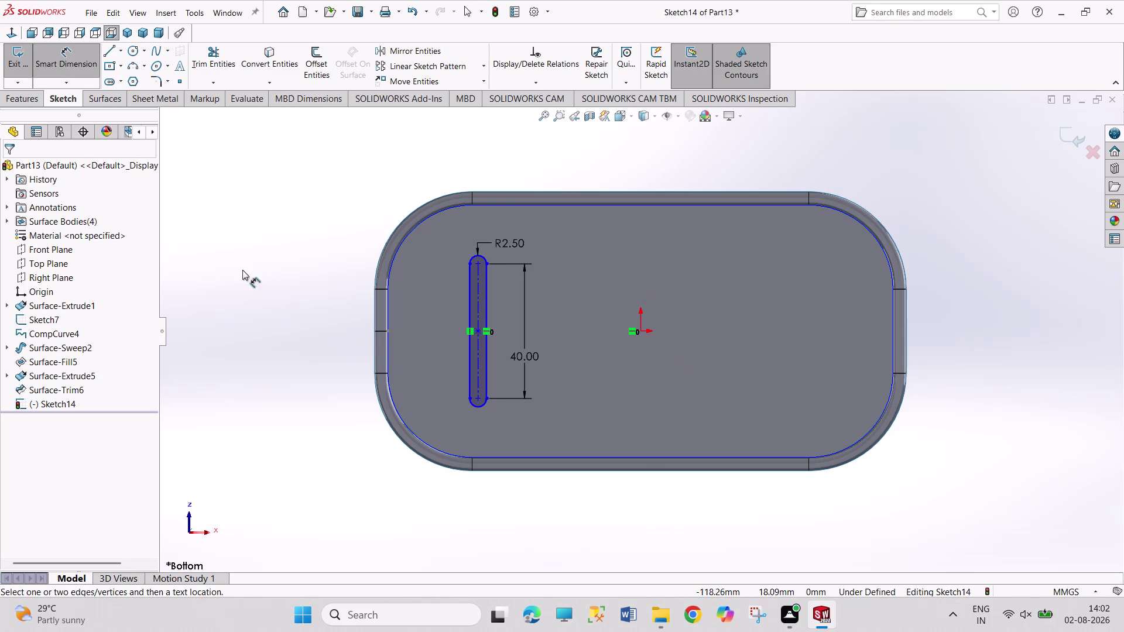
scroll(down, 3)
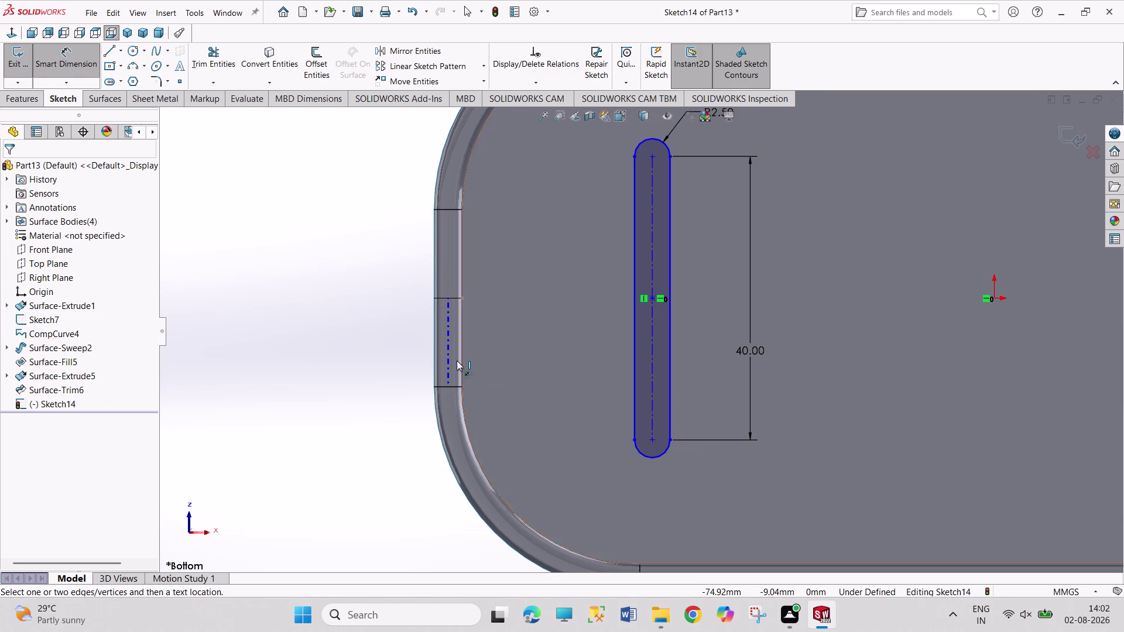
drag(449, 356, 454, 362)
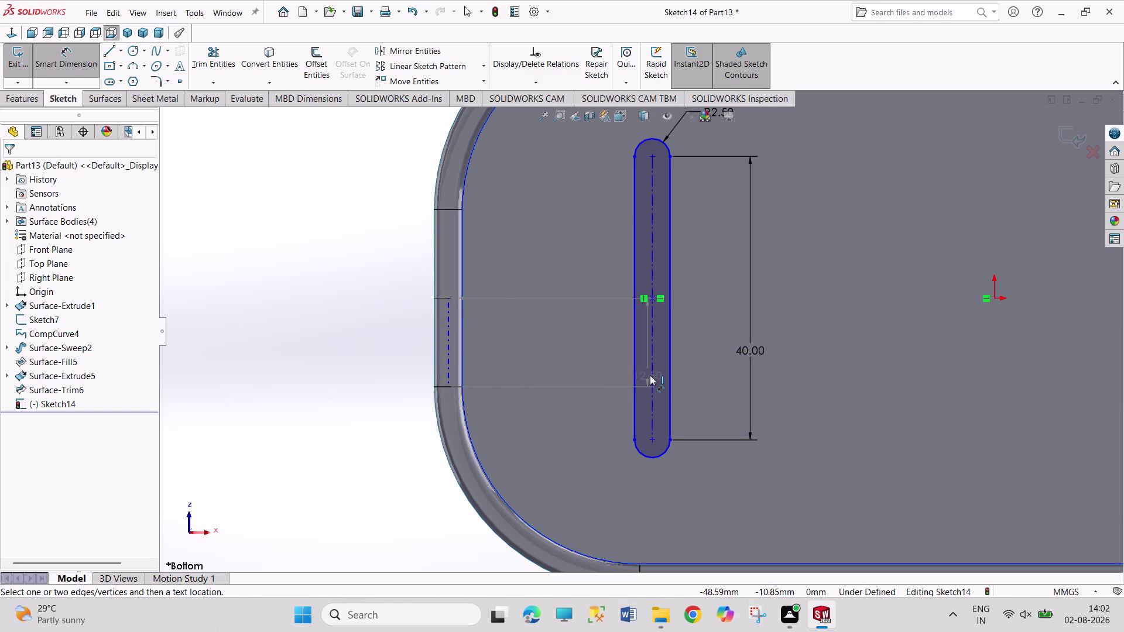
click(649, 375)
click(565, 448)
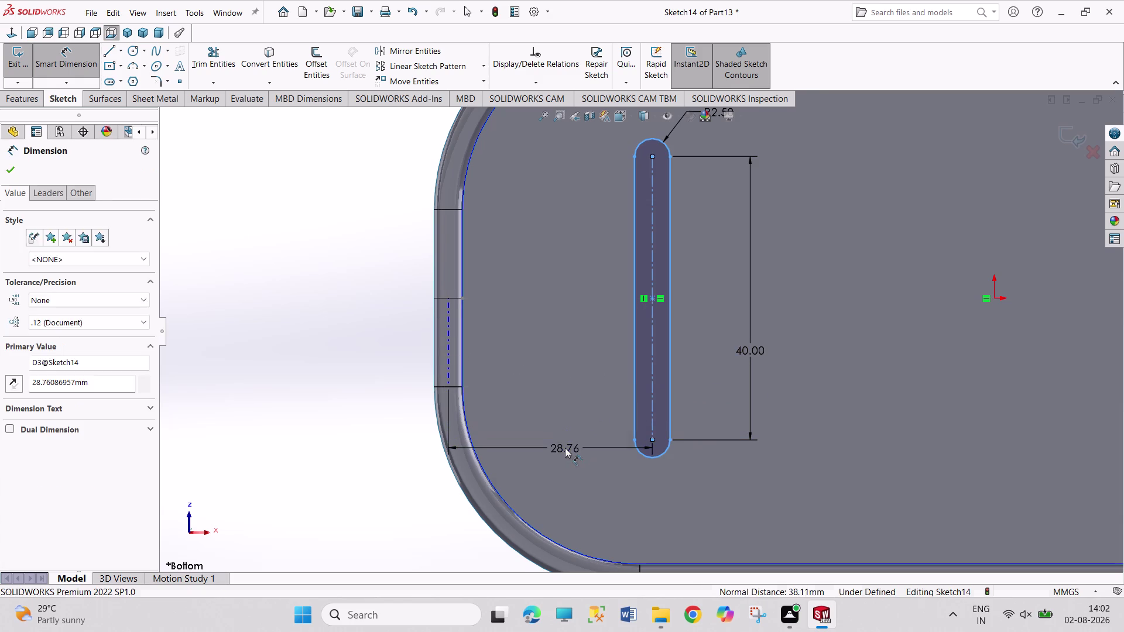
text(32.5)
key(Return)
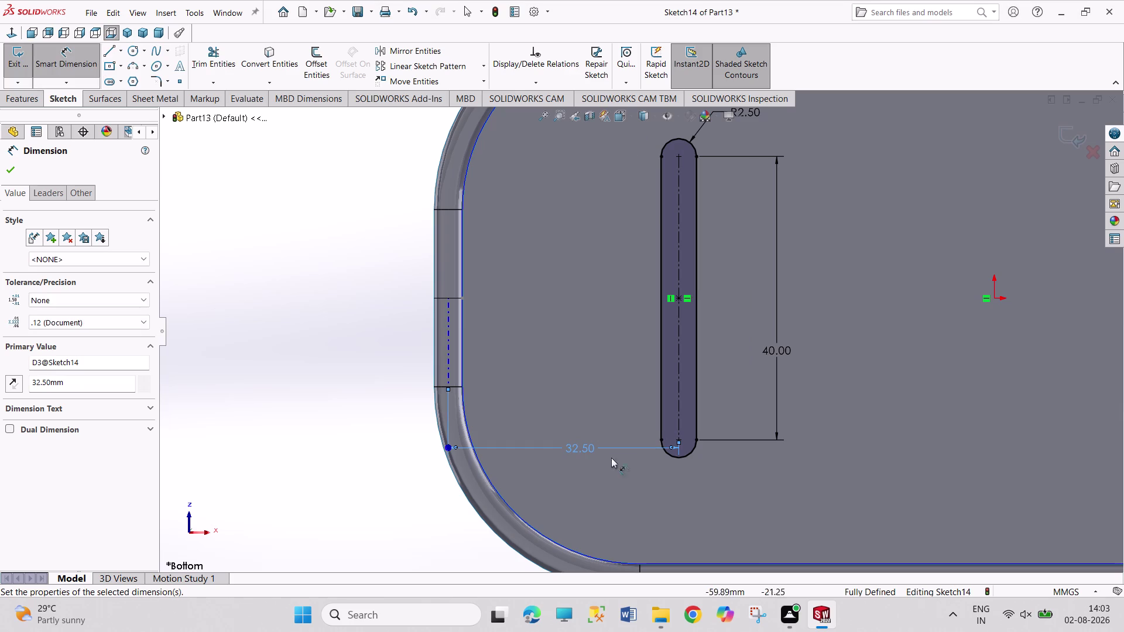
right_click(840, 463)
click(864, 503)
Linear-pattern the slot into three instances spaced 42.5 mm apart.
scroll(up, 3)
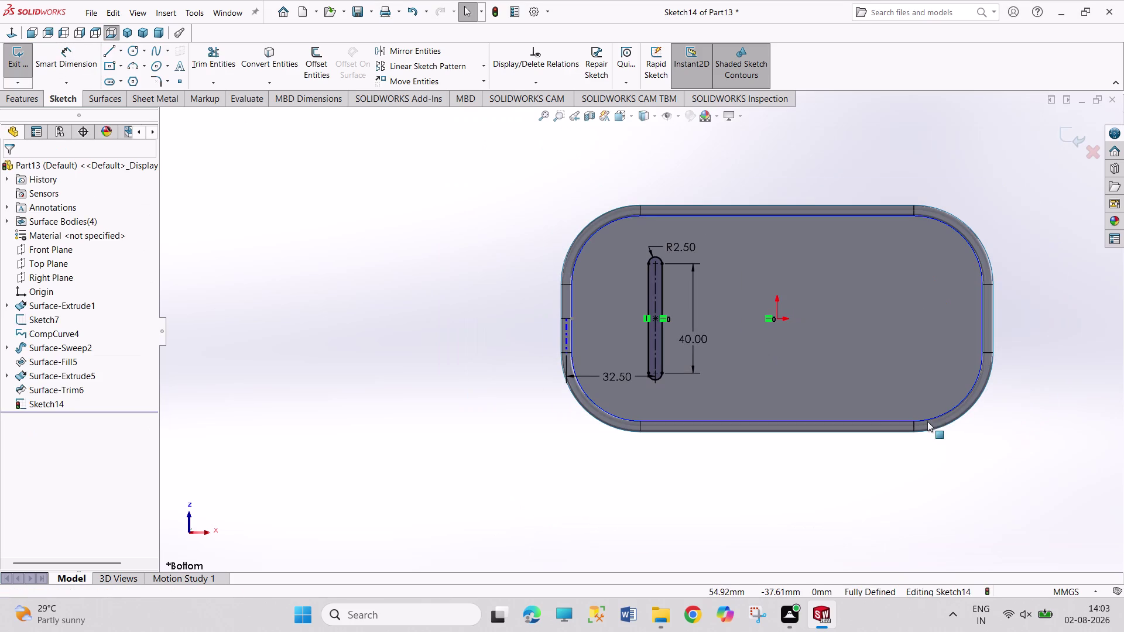
scroll(down, 3)
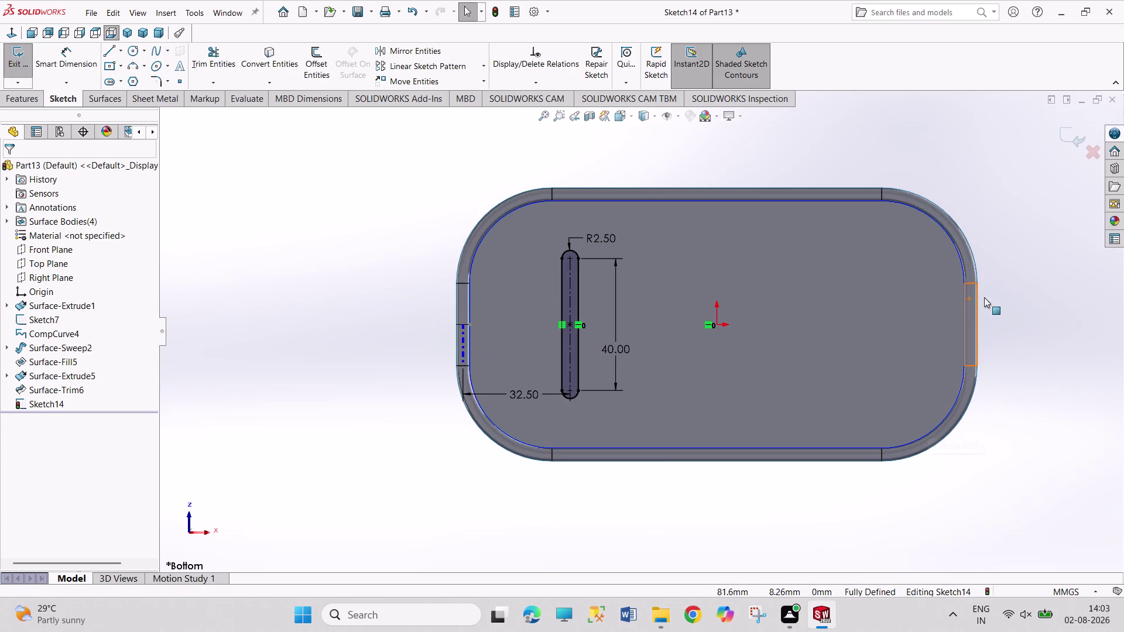
click(459, 67)
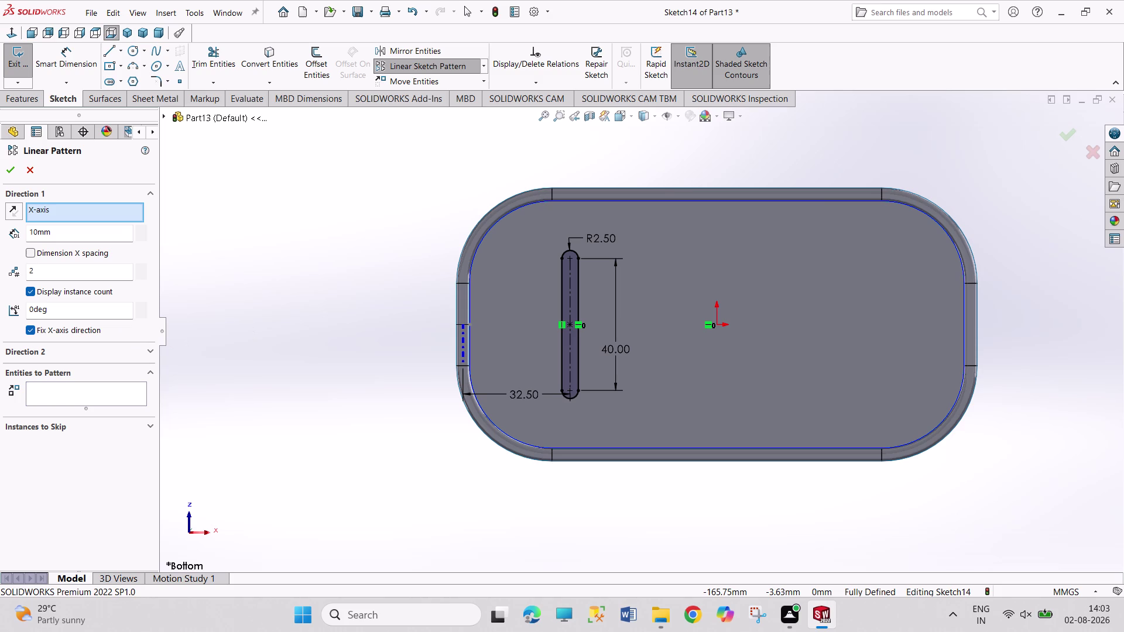
drag(43, 272, 2, 269)
key(3)
drag(42, 270, 0, 261)
key(2)
click(57, 396)
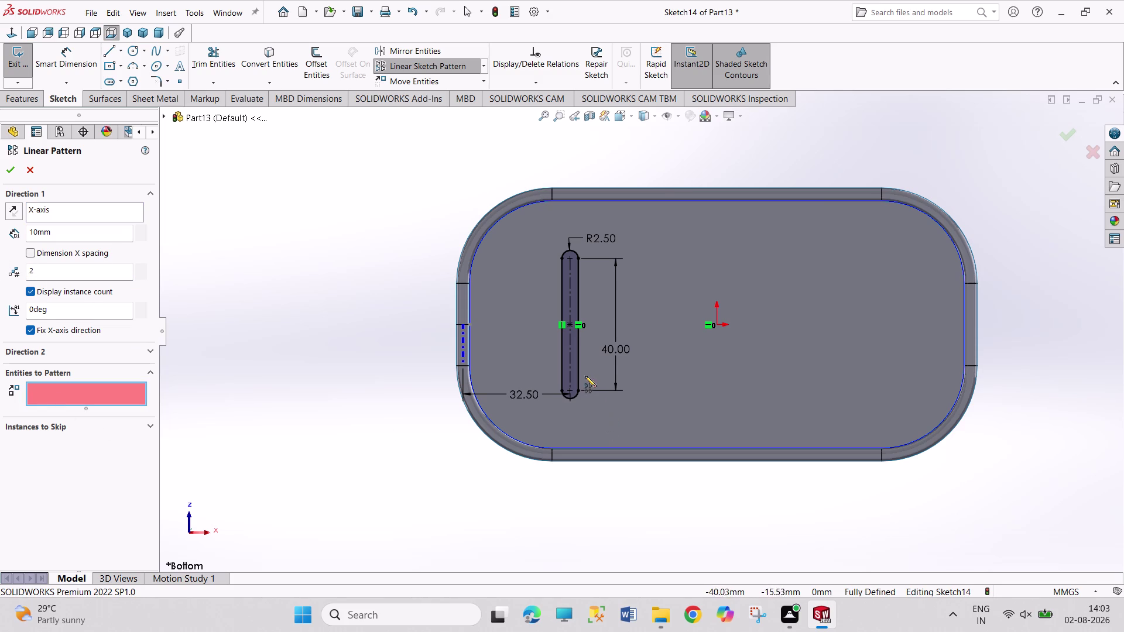
click(579, 372)
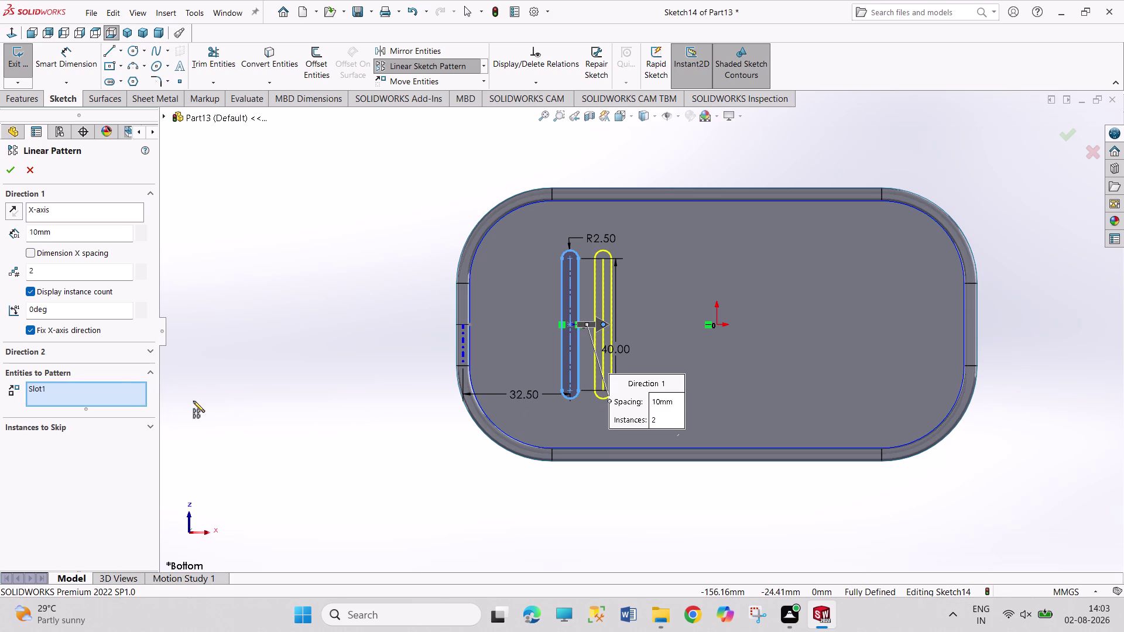
drag(38, 268, 22, 271)
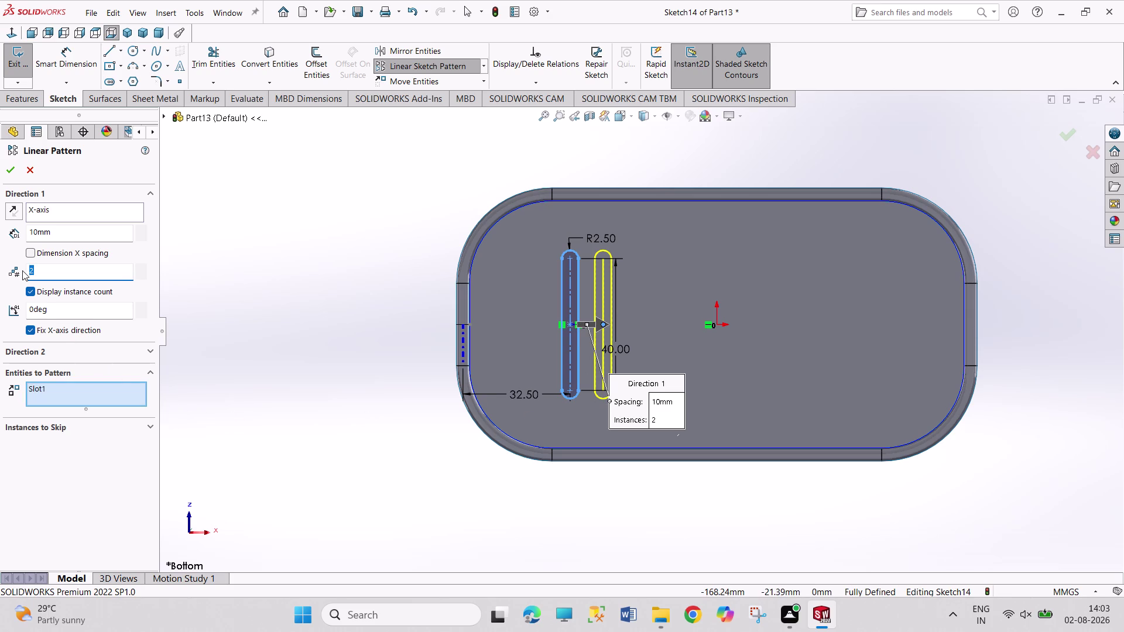
key(3)
drag(35, 231, 11, 226)
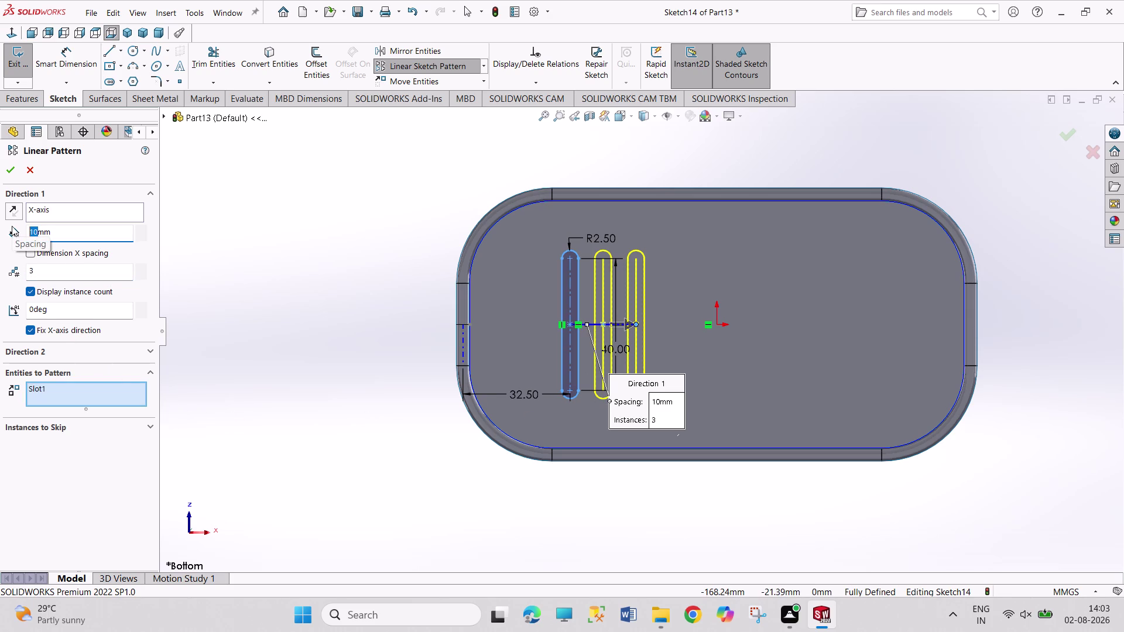
text(42.5)
key(Return)
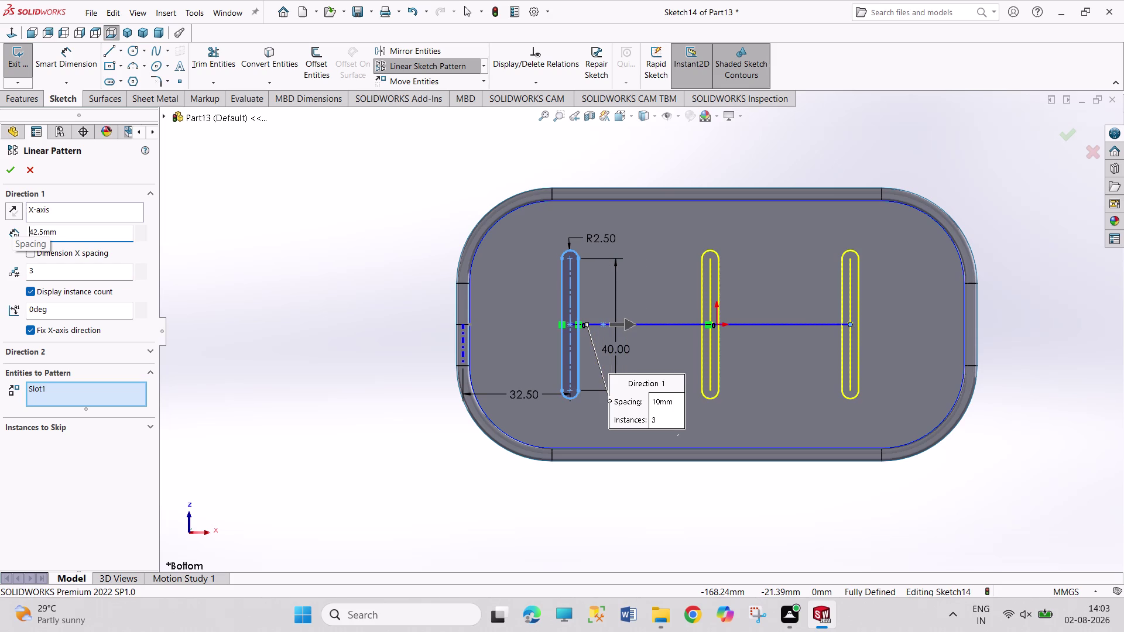
click(13, 165)
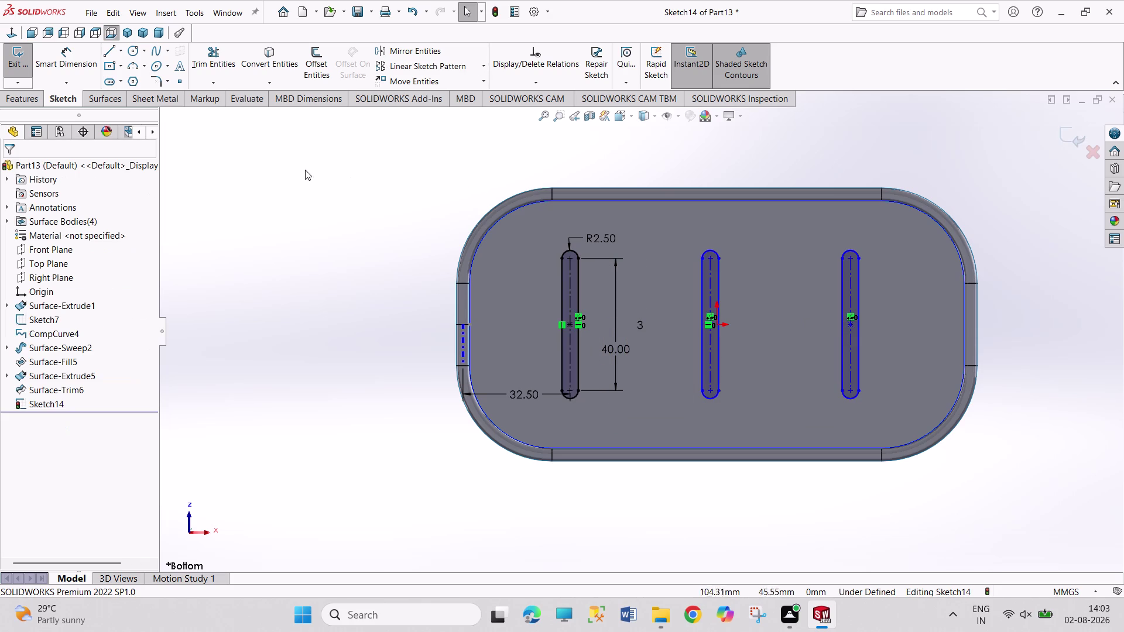
Add a 42.50 mm dimension between slot centres and exit the sketch.
click(65, 61)
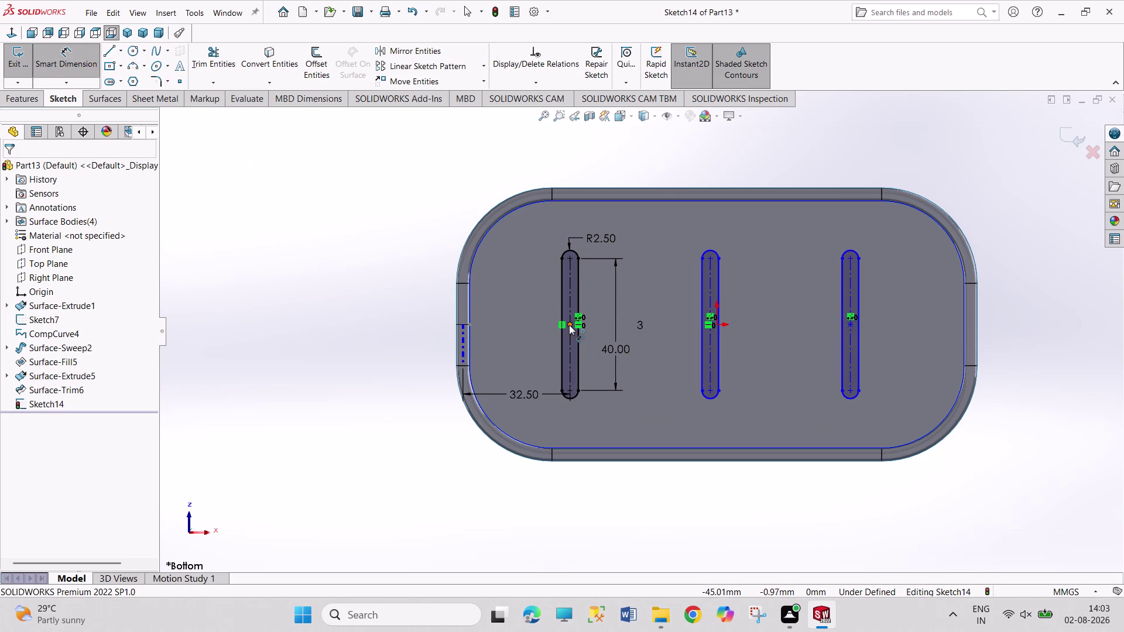
click(569, 325)
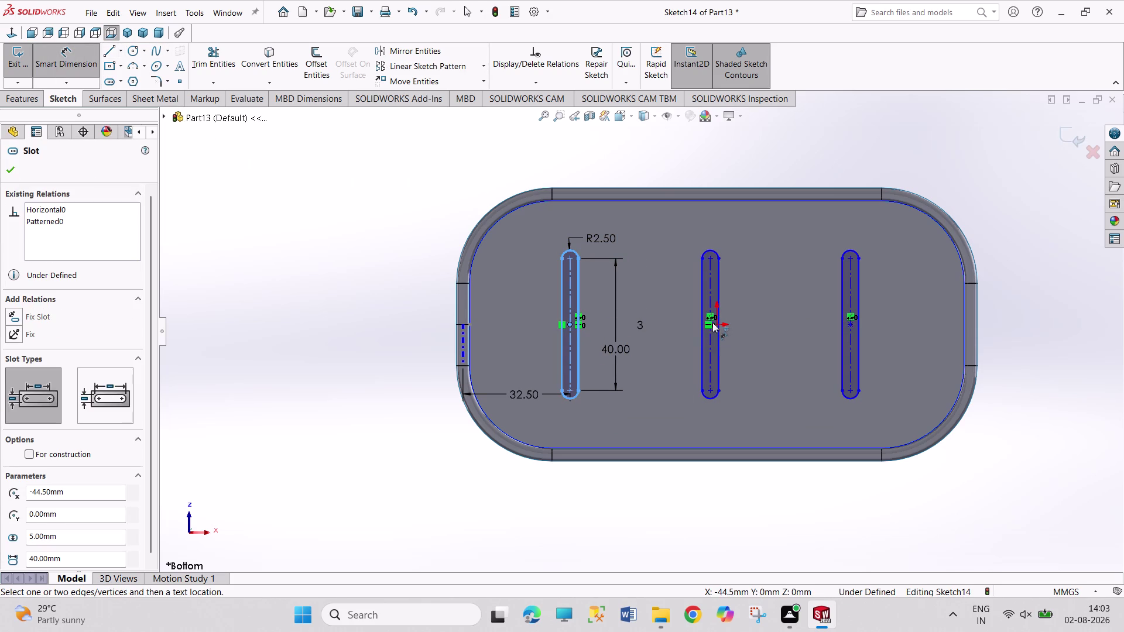
click(709, 286)
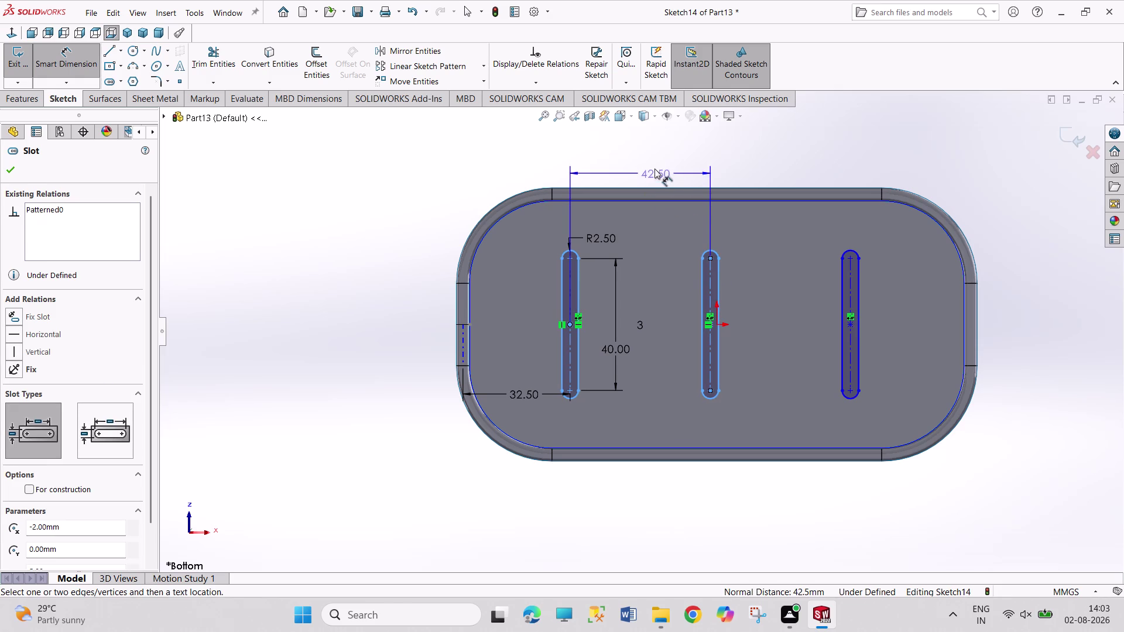
click(652, 164)
click(599, 148)
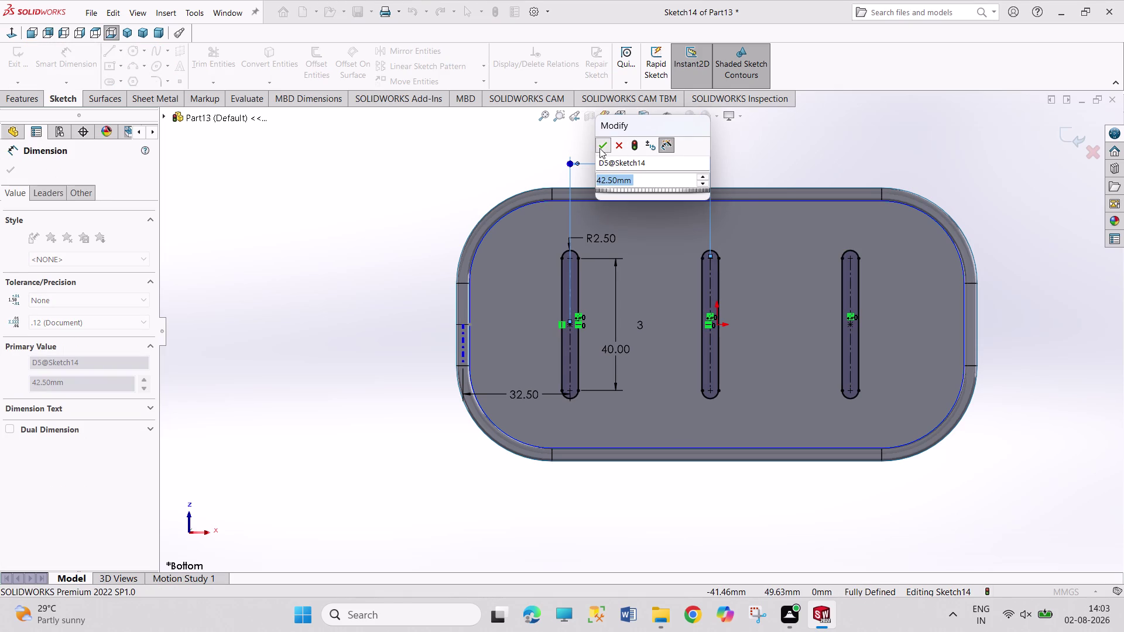
click(797, 140)
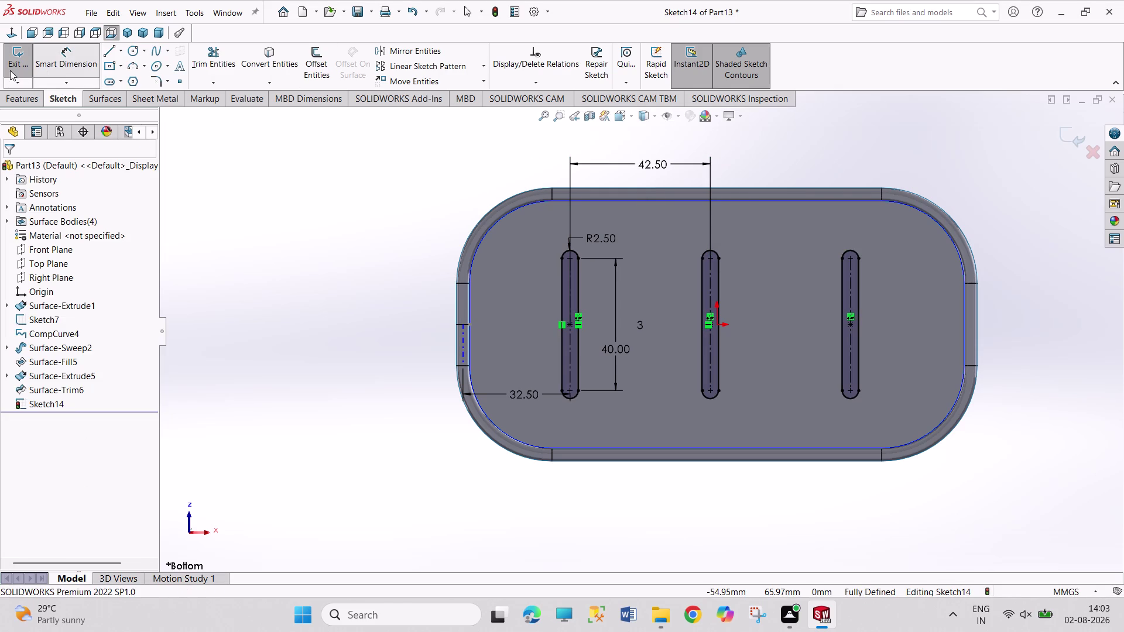
click(10, 64)
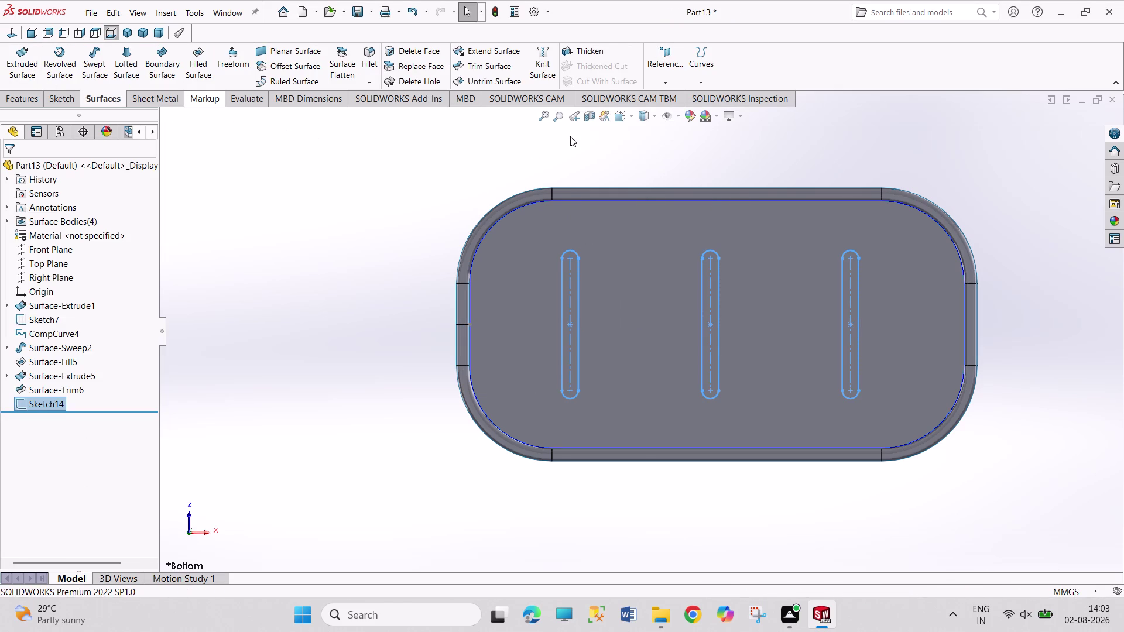
middle_drag(567, 152, 567, 522)
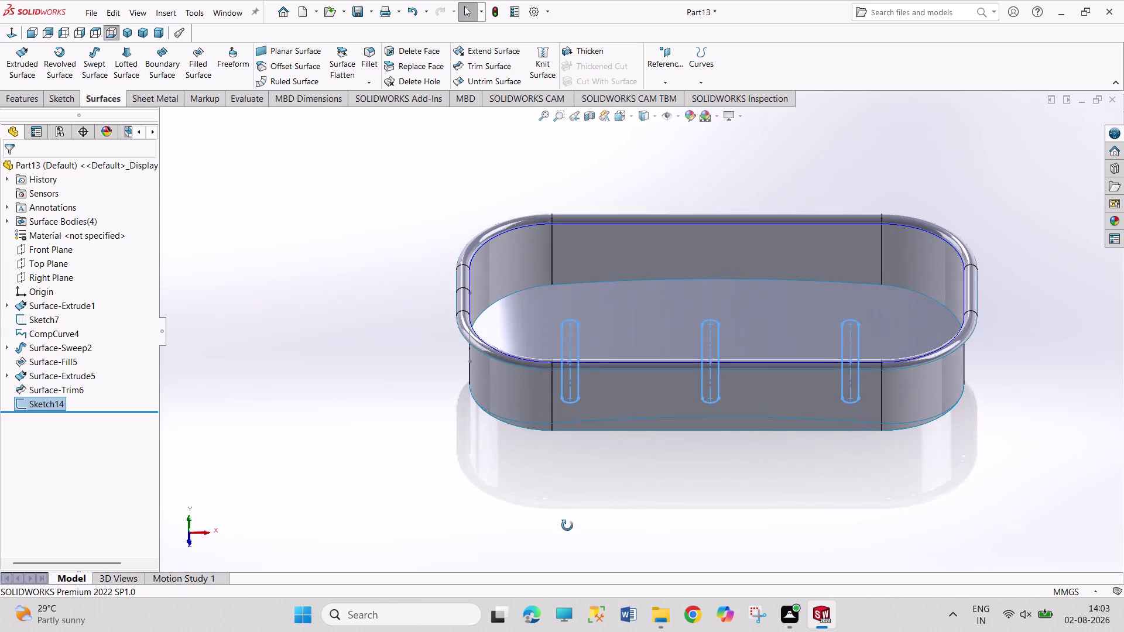
middle_drag(567, 522, 567, 536)
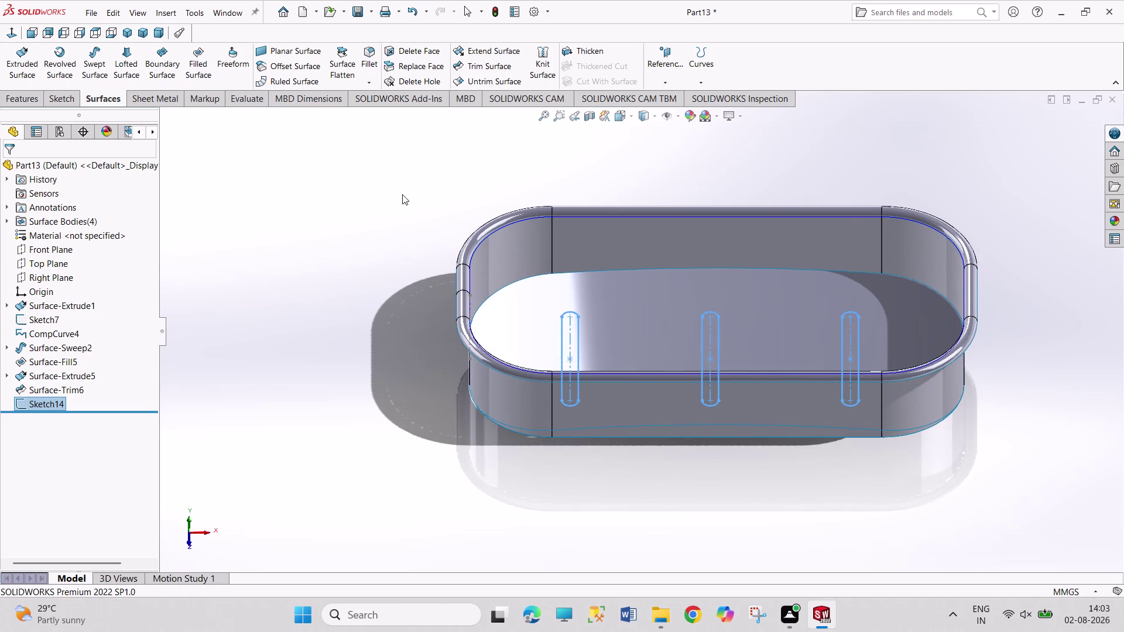
click(21, 77)
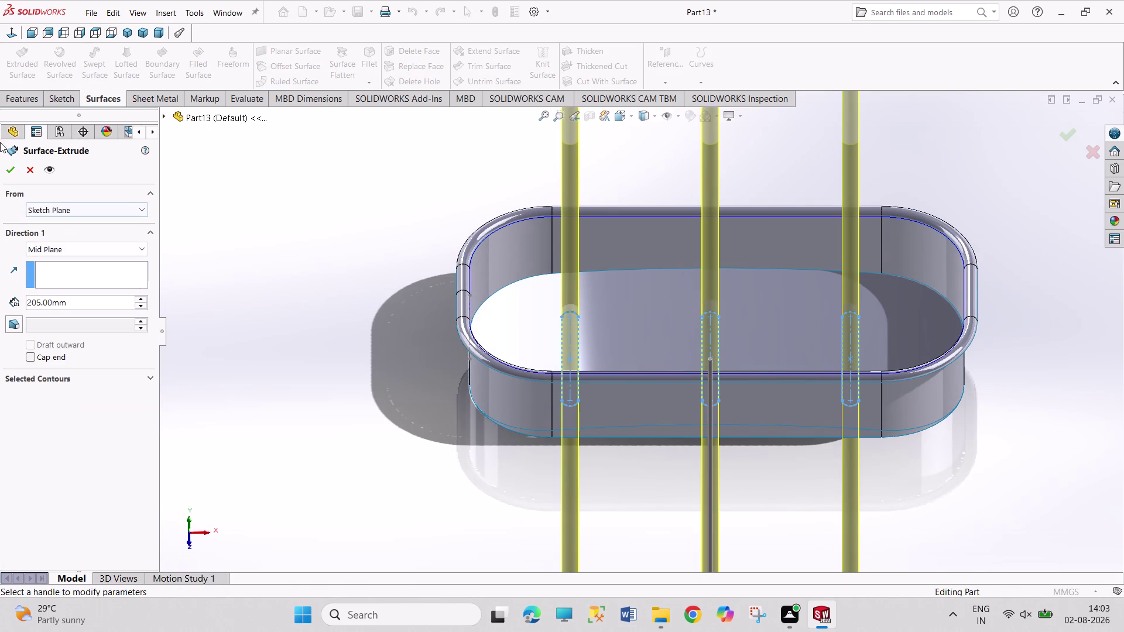
click(14, 171)
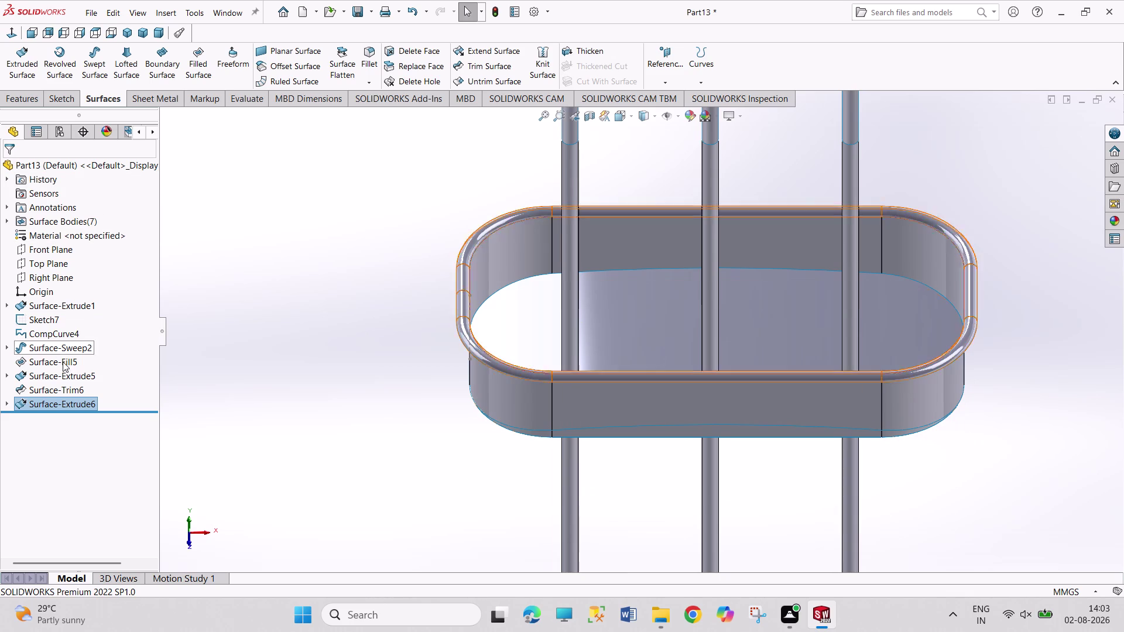
right_click(73, 407)
click(82, 346)
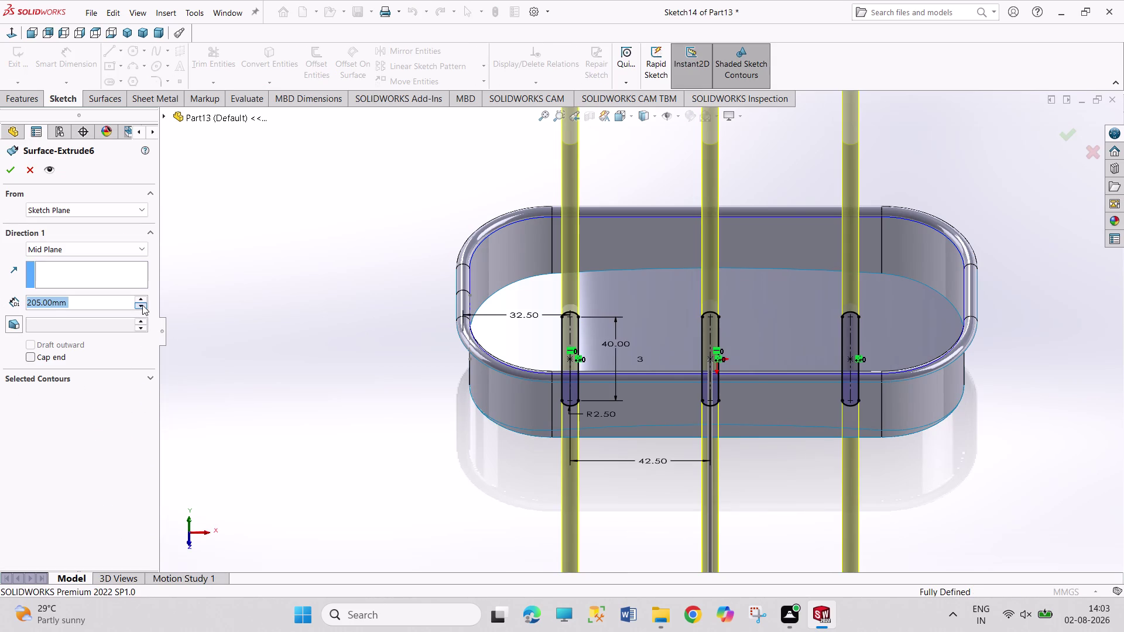
click(142, 305)
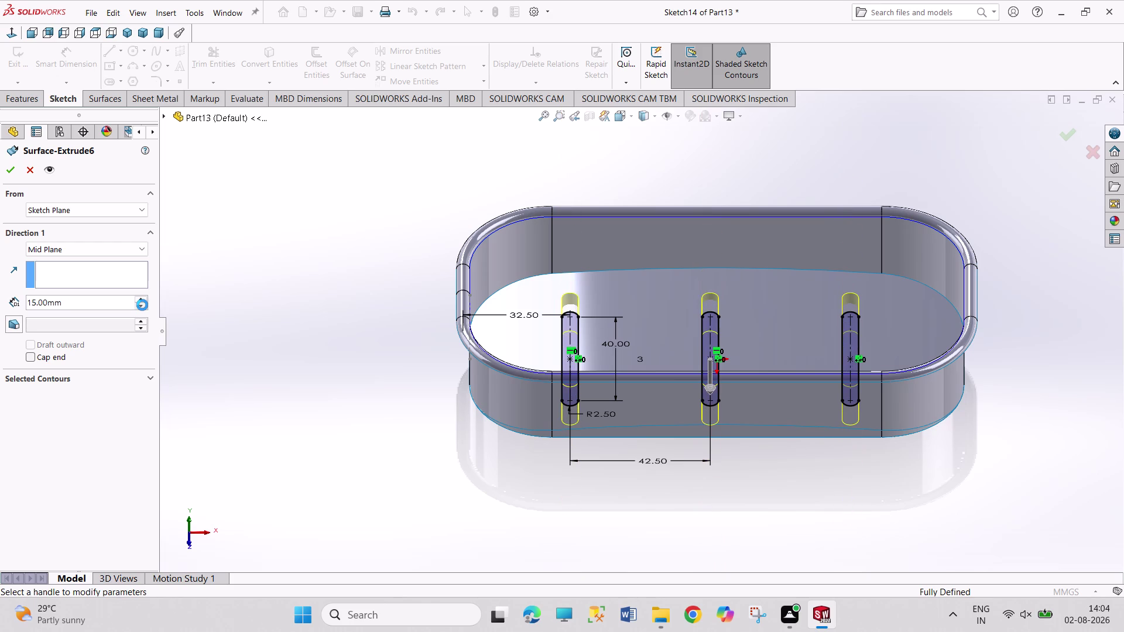
click(137, 298)
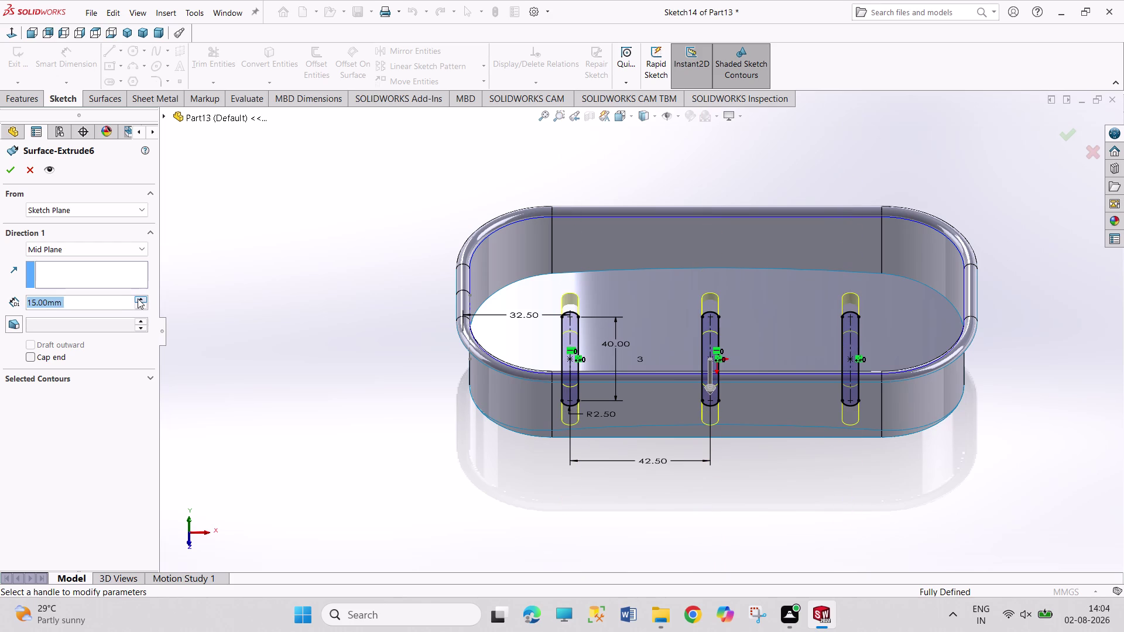
click(137, 298)
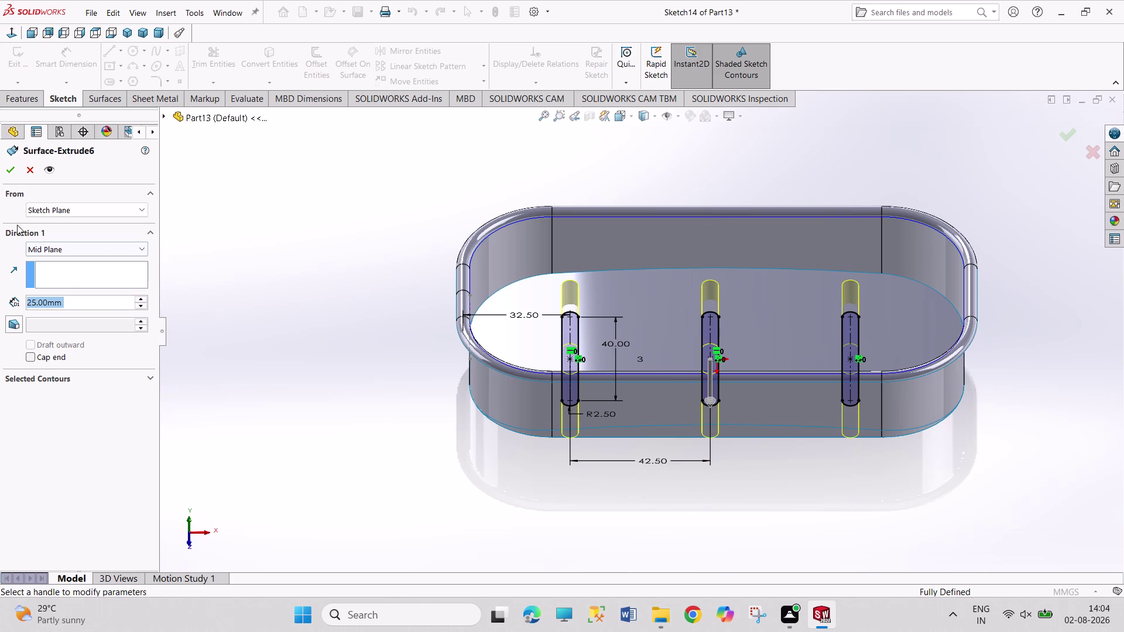
click(9, 174)
middle_drag(277, 200, 280, 251)
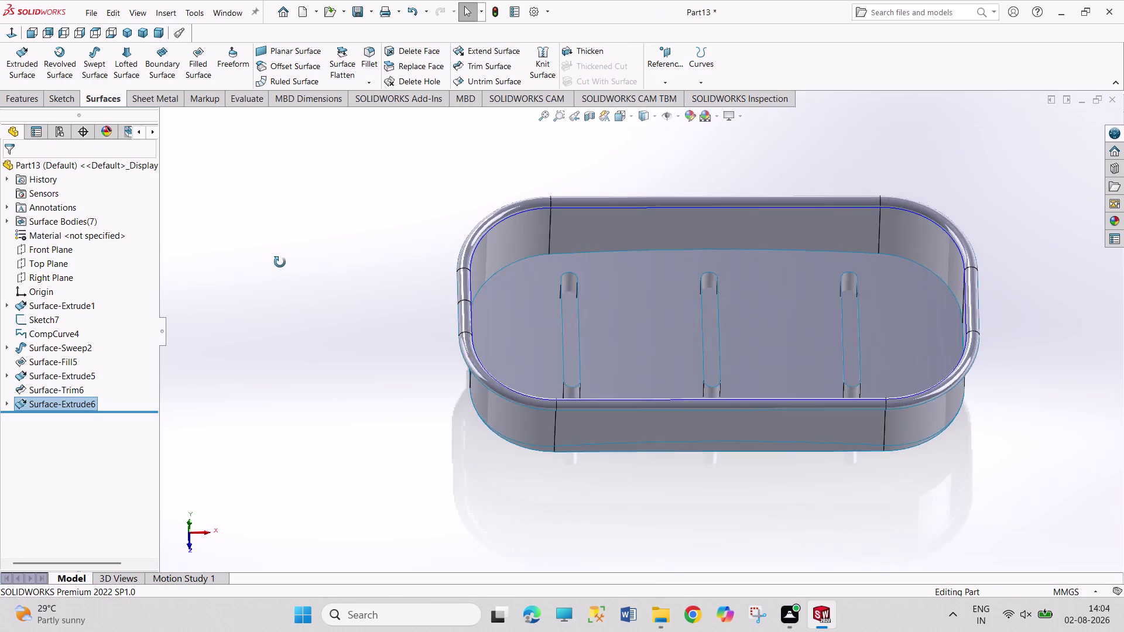
middle_drag(280, 251, 264, 298)
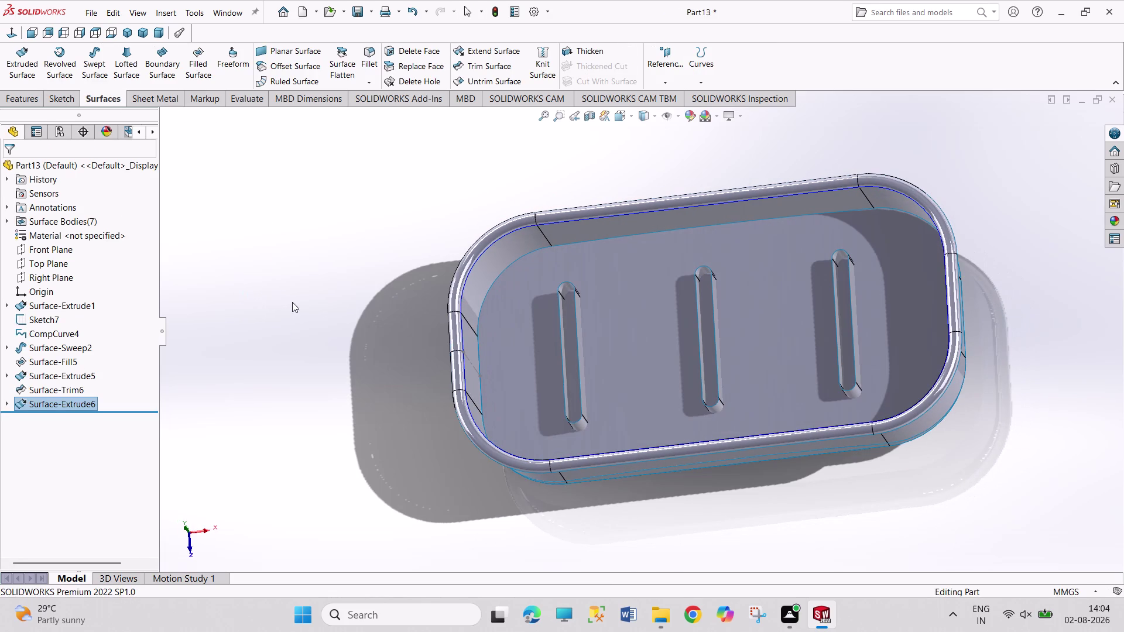
key(ctrl+z)
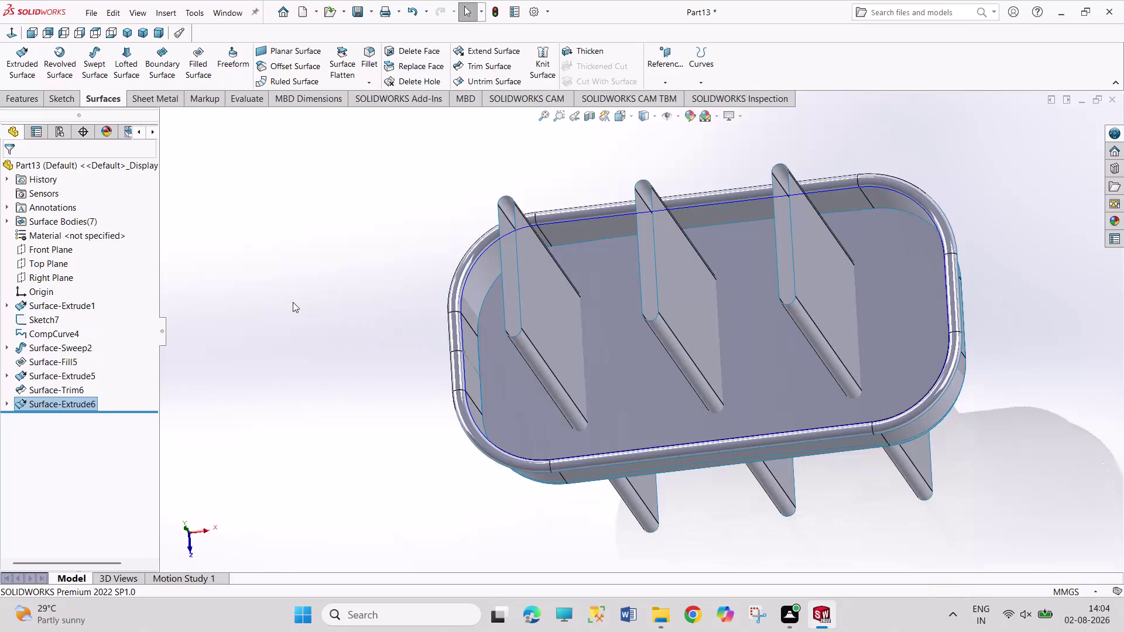
key(ctrl+z)
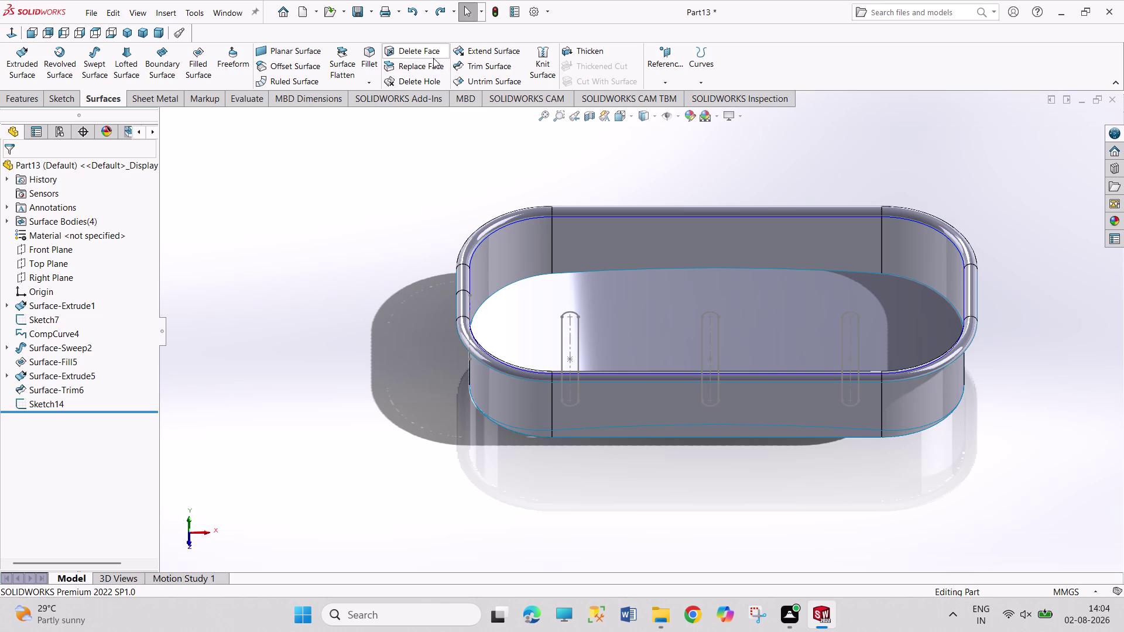
click(423, 86)
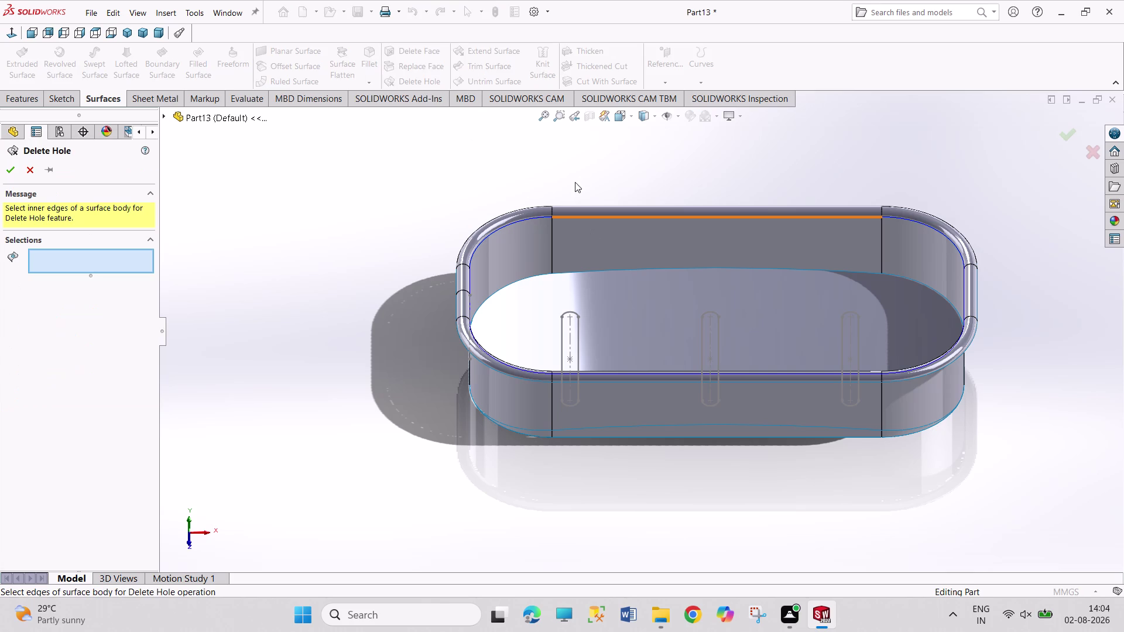
Cancel Delete Hole and Trim Surface, then start an extruded surface on the first slot.
middle_drag(575, 174, 593, 274)
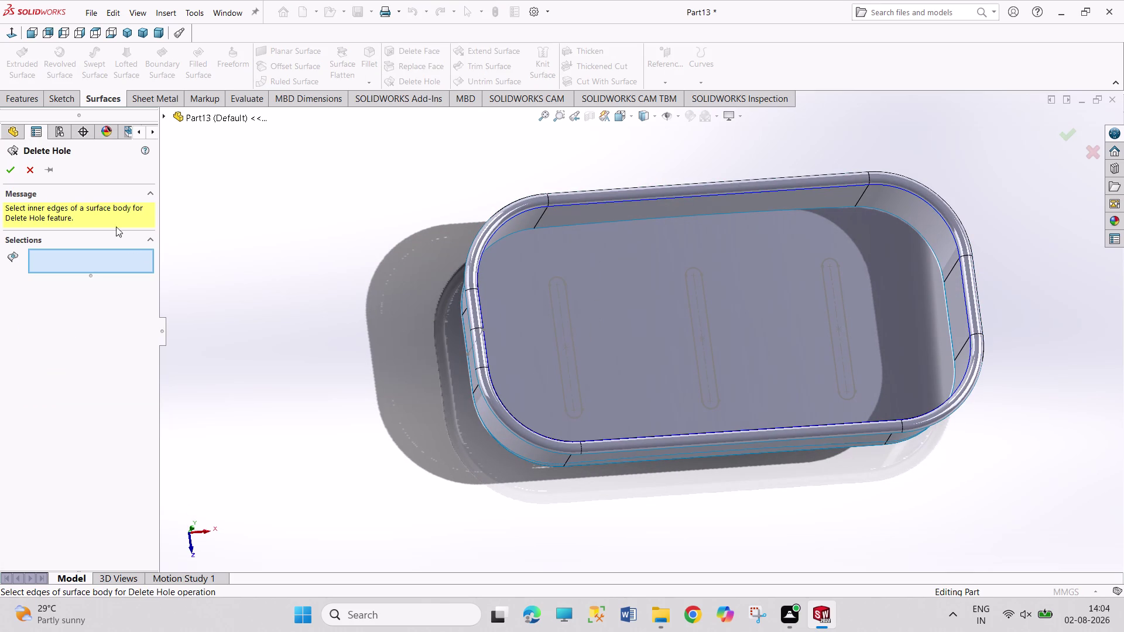
click(26, 170)
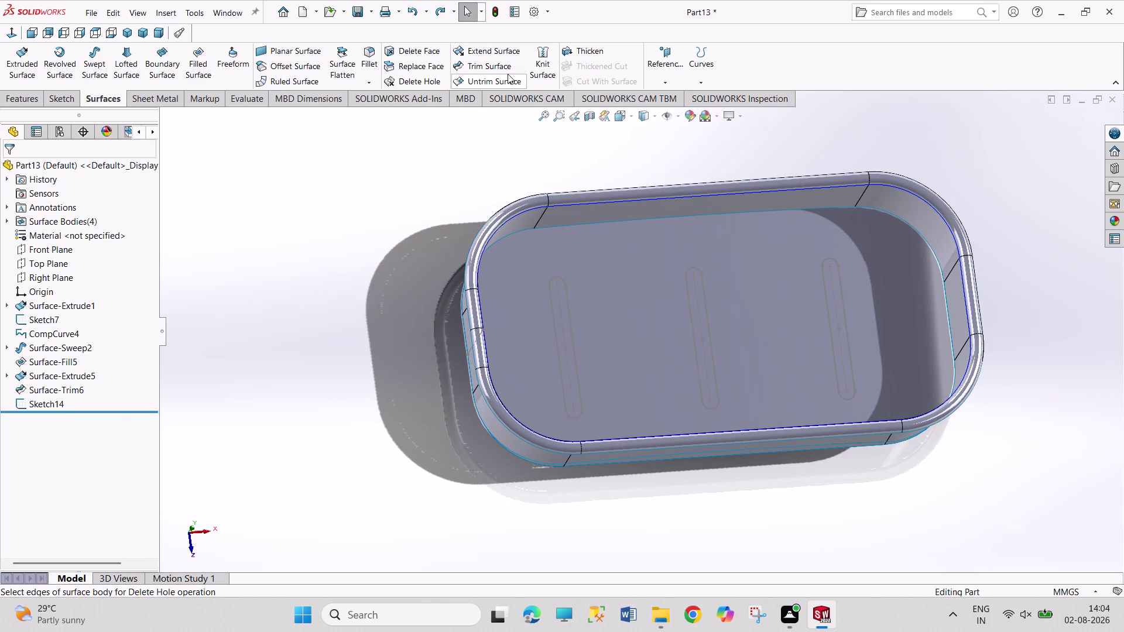
click(503, 69)
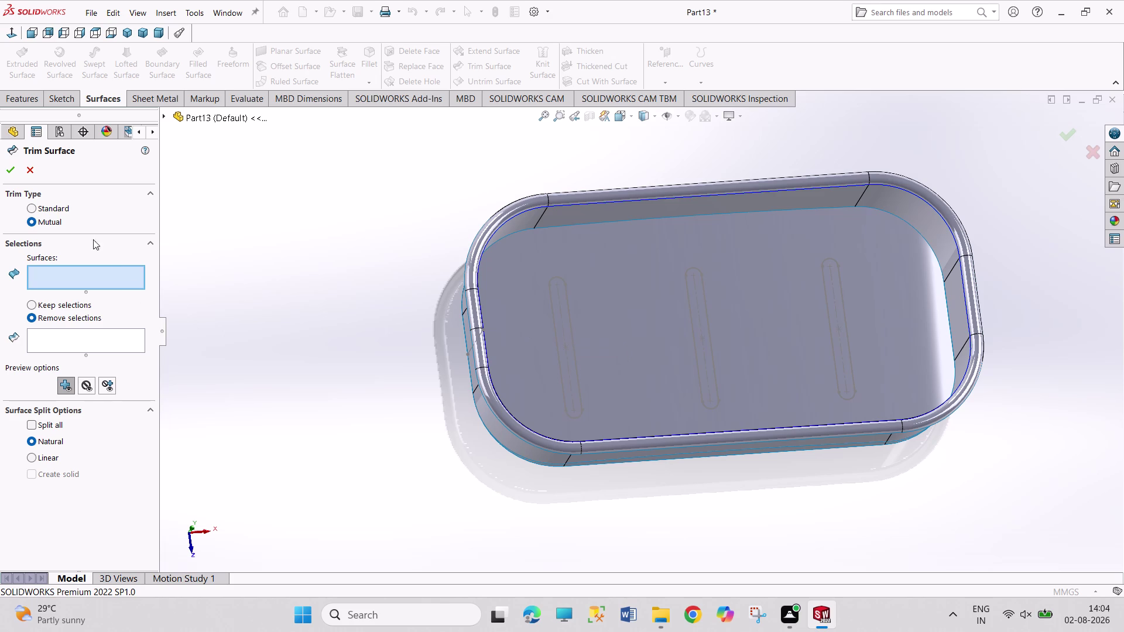
click(31, 175)
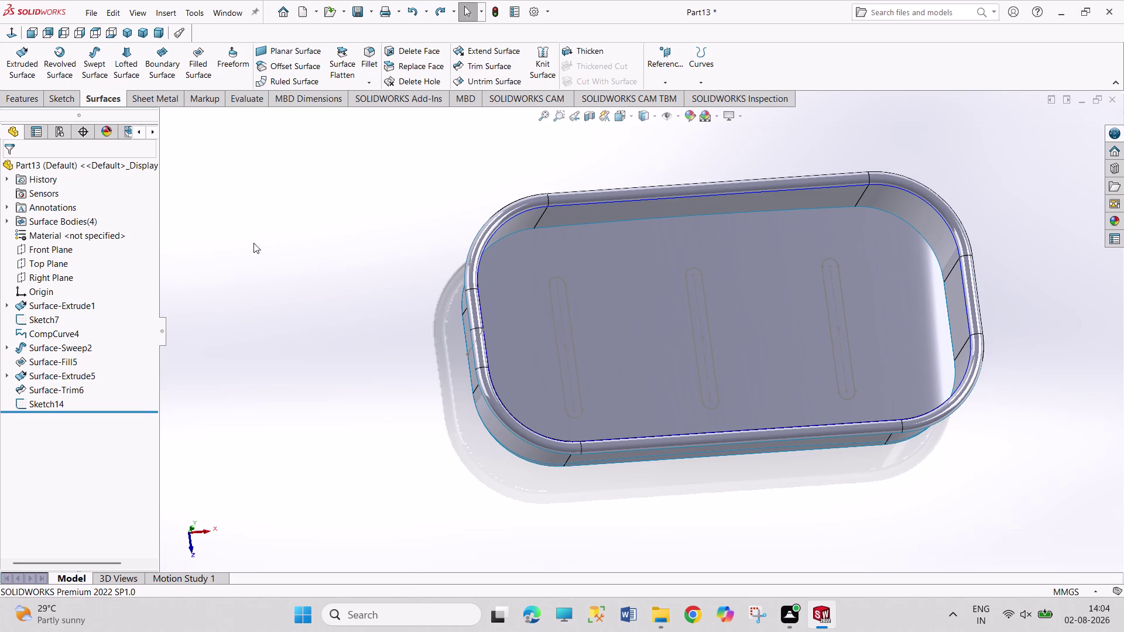
click(32, 76)
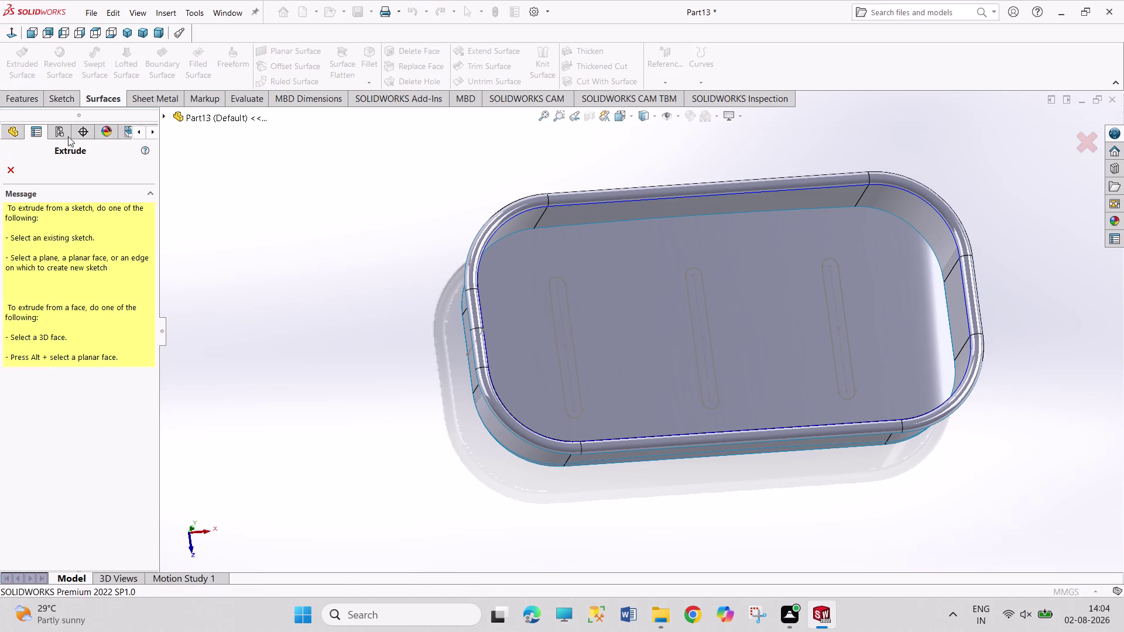
click(576, 362)
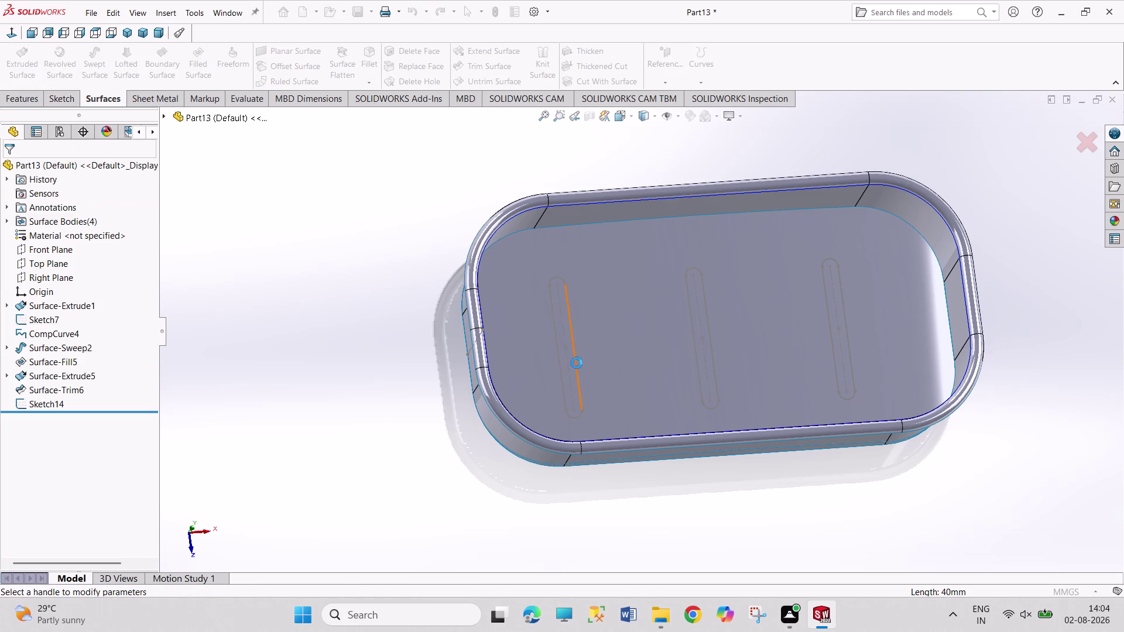
Add the second and third slot outlines to the surface extrusion.
middle_drag(395, 407, 419, 445)
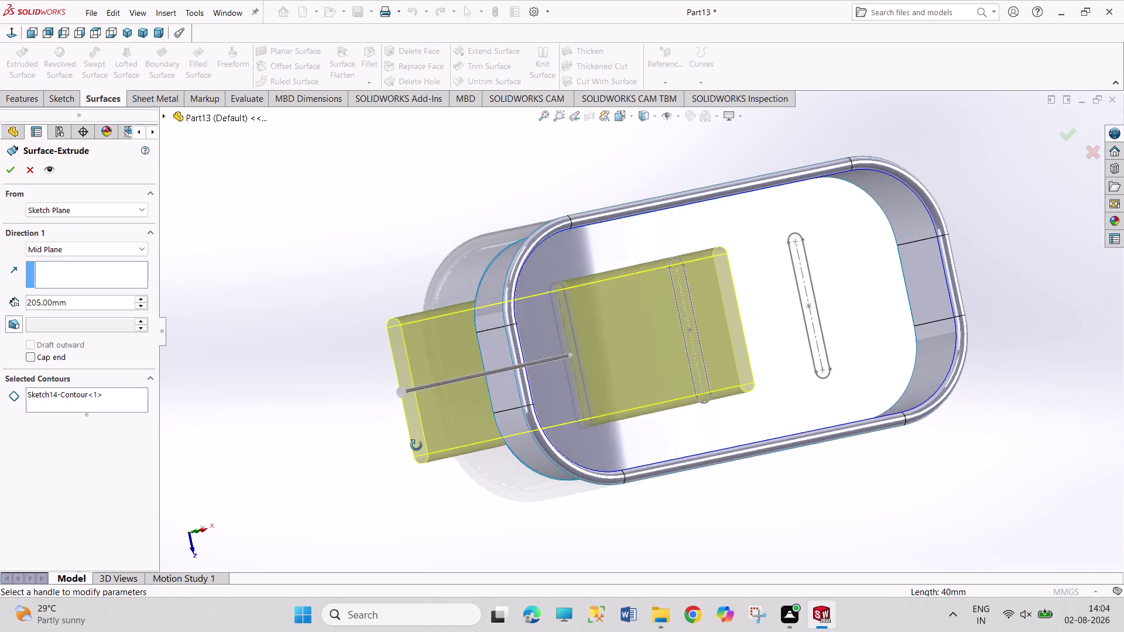
middle_drag(419, 446, 382, 410)
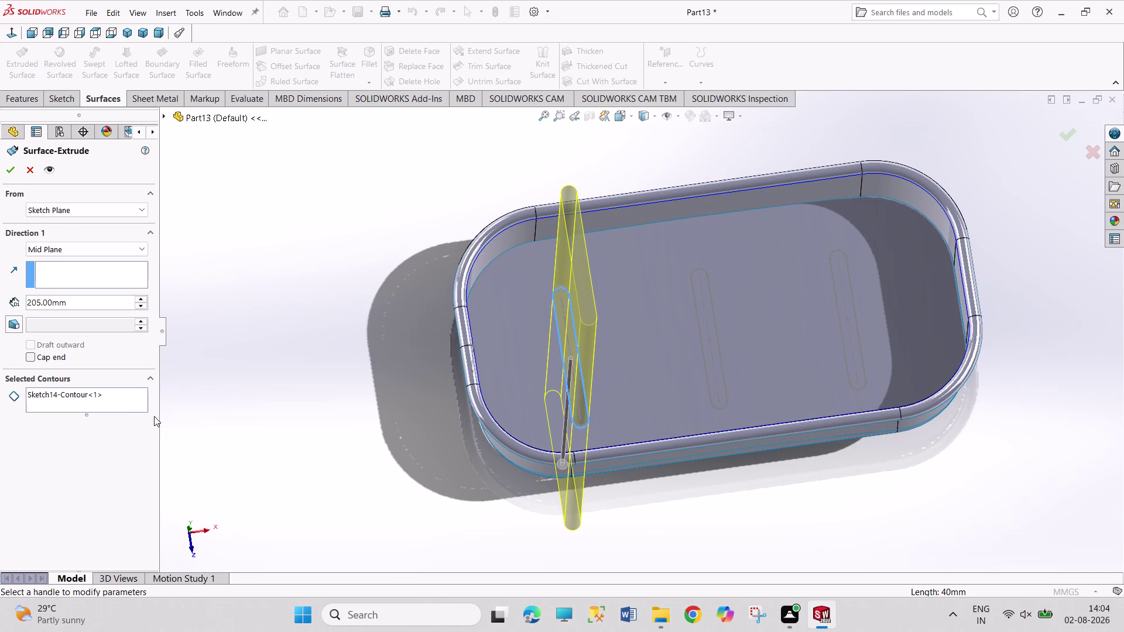
click(124, 407)
click(707, 398)
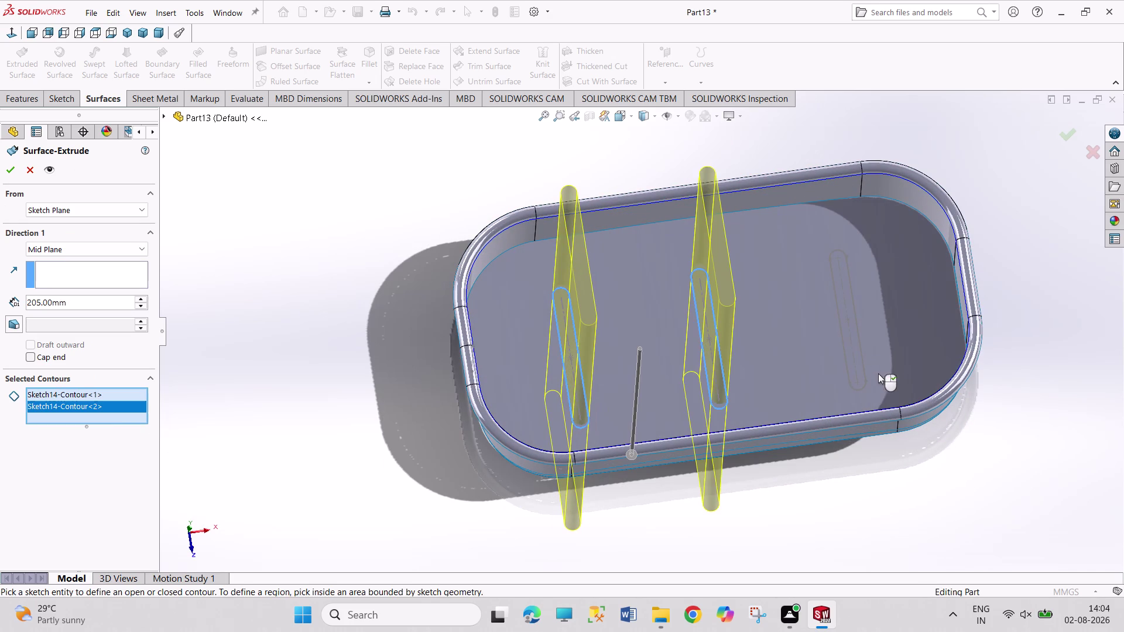
click(866, 376)
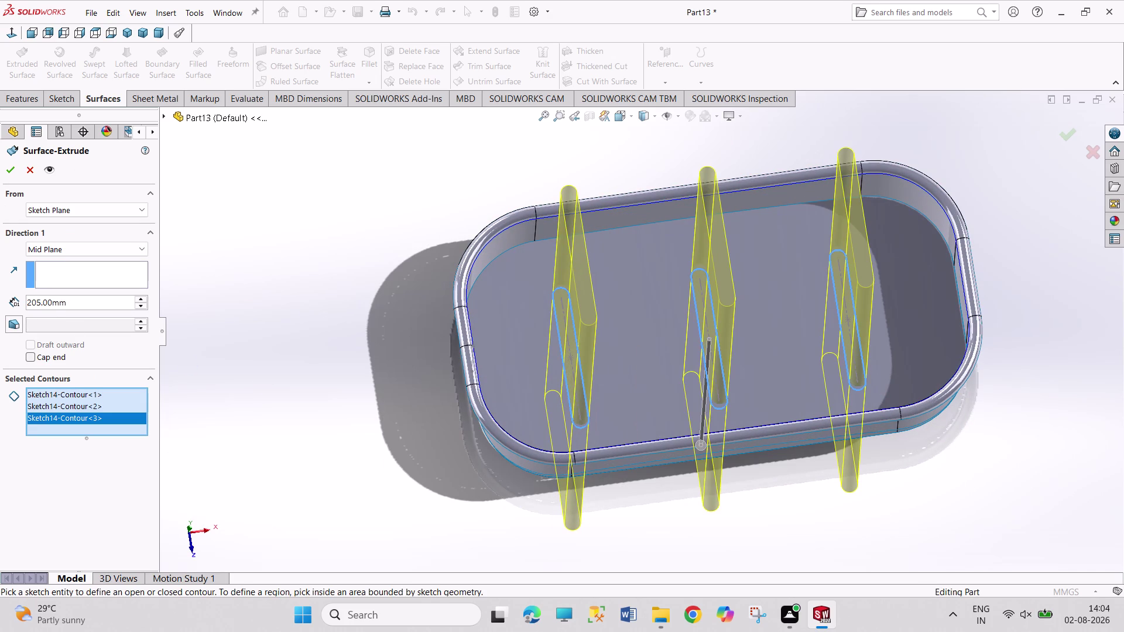
Set the slot extrusion to 10 mm mid-plane and confirm it.
drag(41, 303, 0, 301)
text(10)
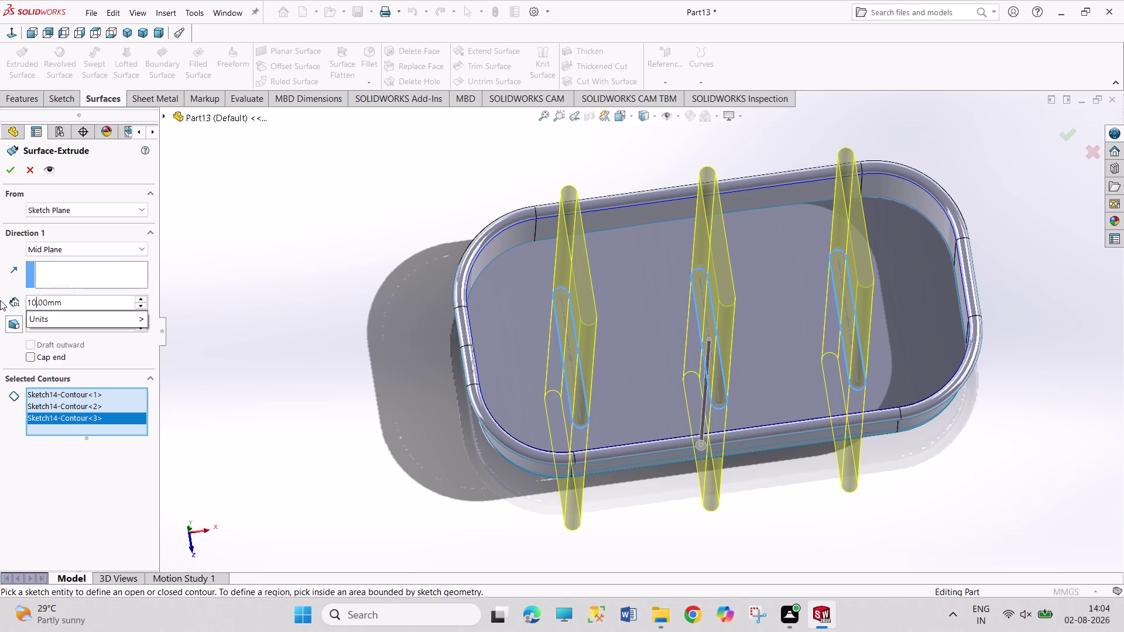
key(Return)
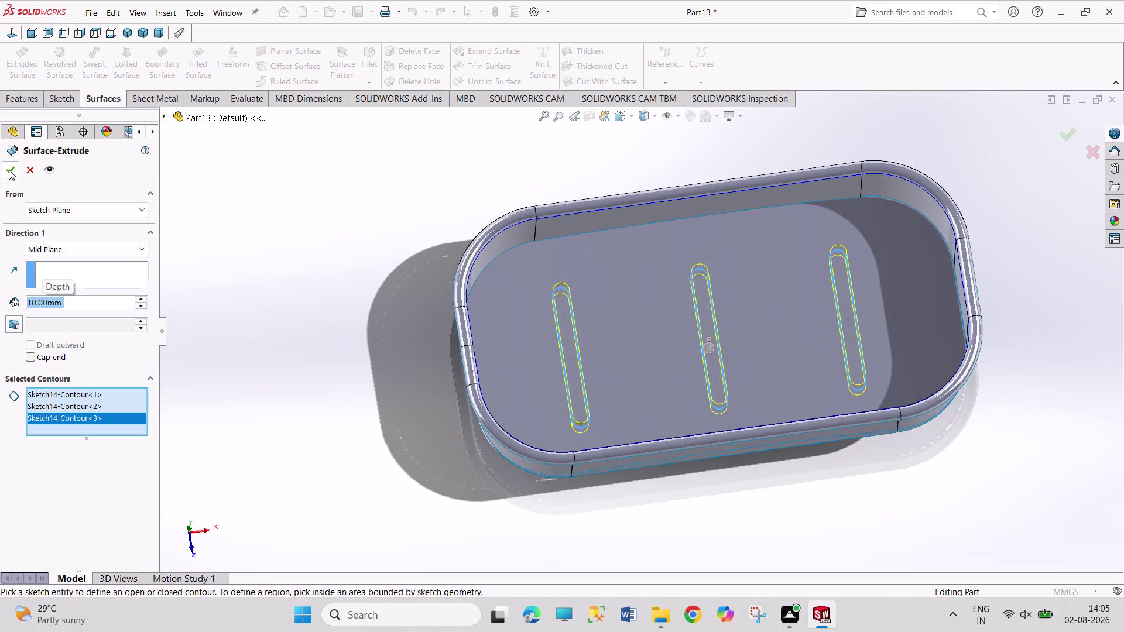
click(9, 170)
click(327, 315)
middle_drag(339, 323, 390, 338)
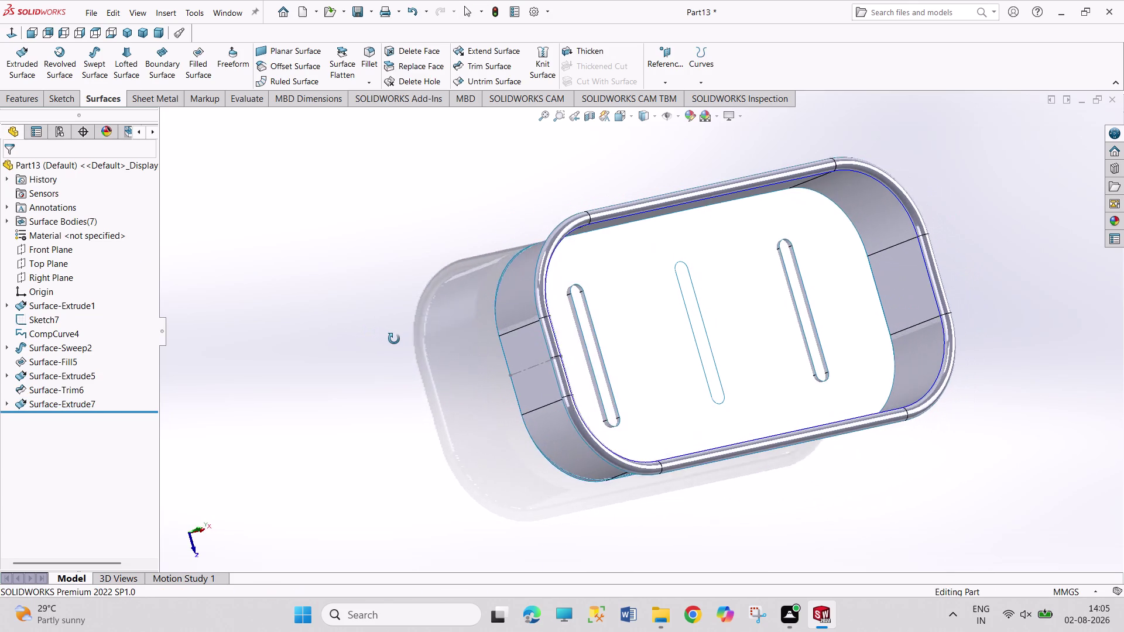
middle_drag(390, 338, 387, 339)
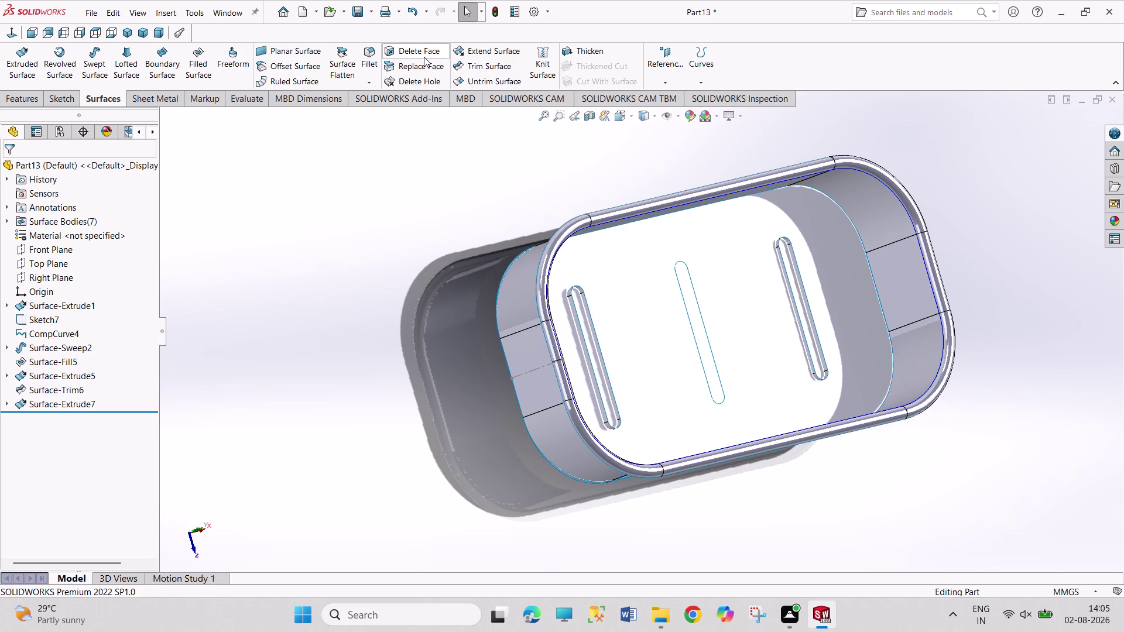
click(466, 65)
Select the tray and slot surfaces for a mutual trim.
drag(414, 163, 1019, 533)
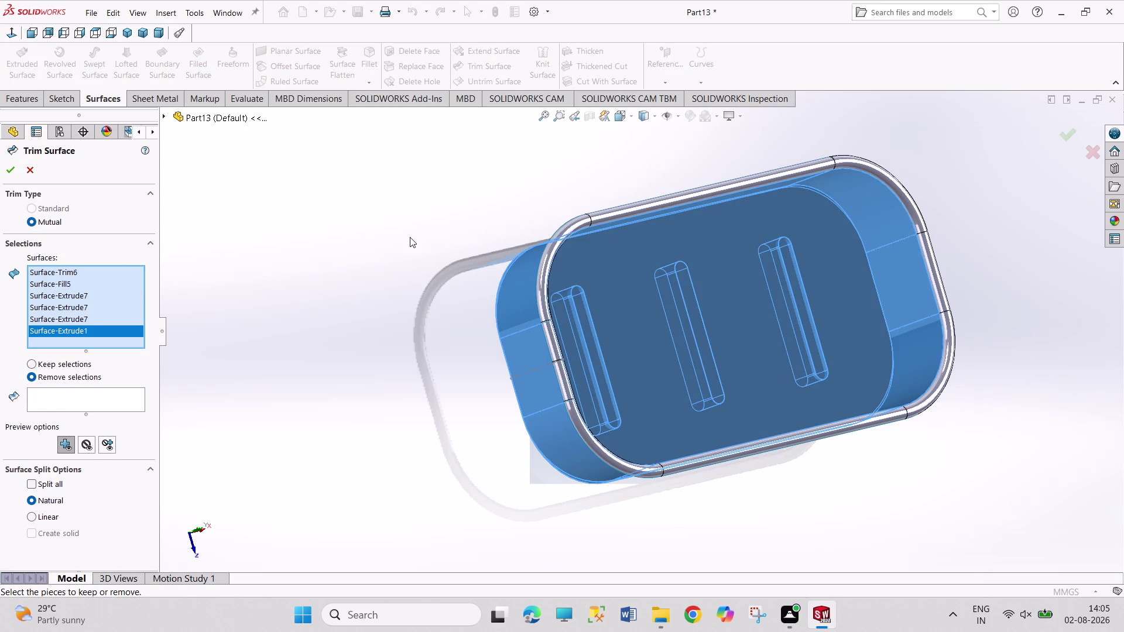
click(544, 270)
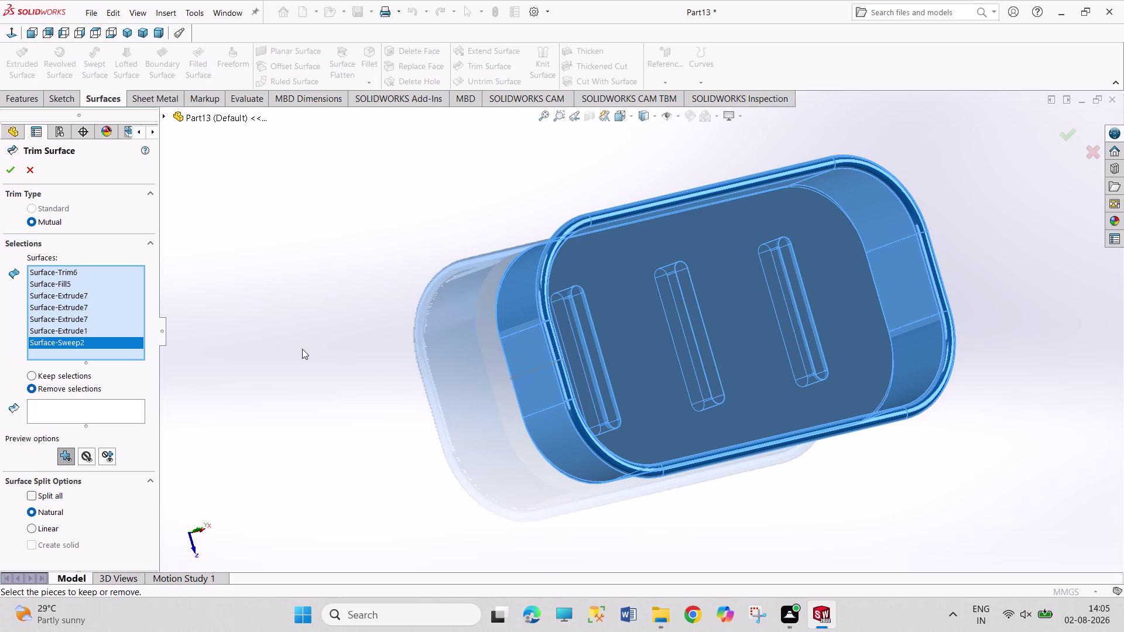
click(110, 412)
middle_drag(363, 400, 300, 401)
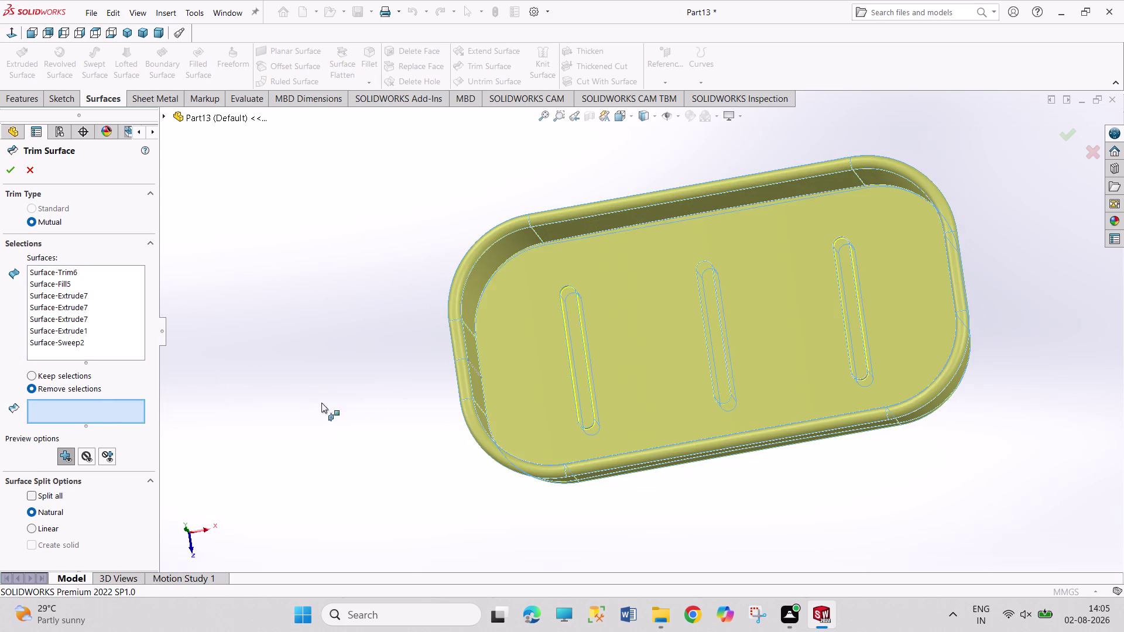
Remove the floor patches inside the three slots and accept the trim.
click(576, 377)
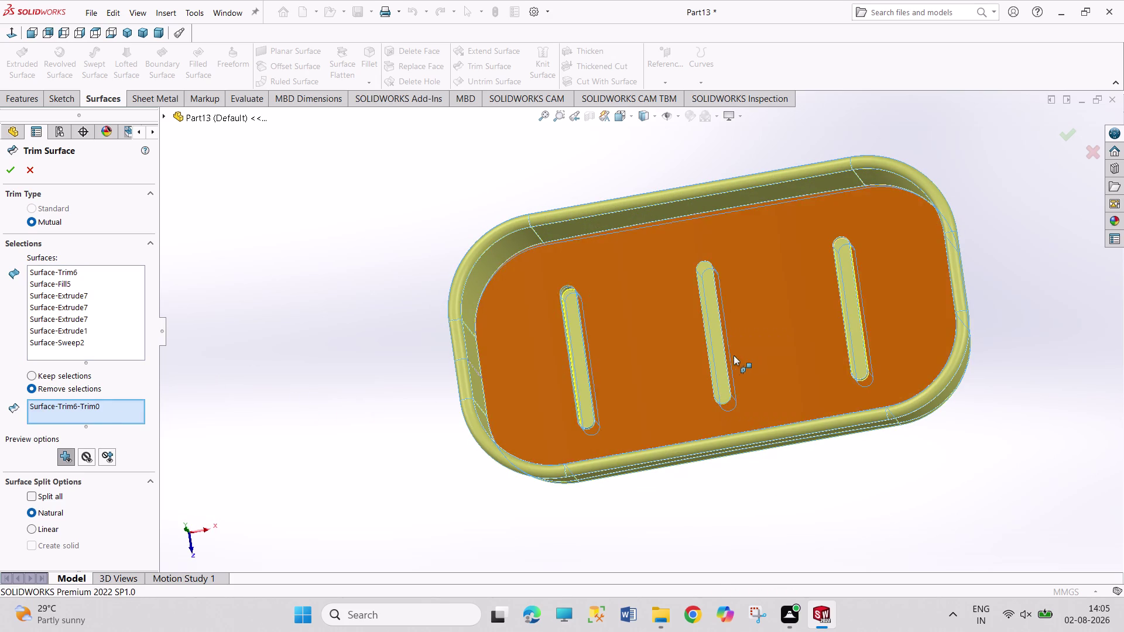
click(719, 357)
click(857, 346)
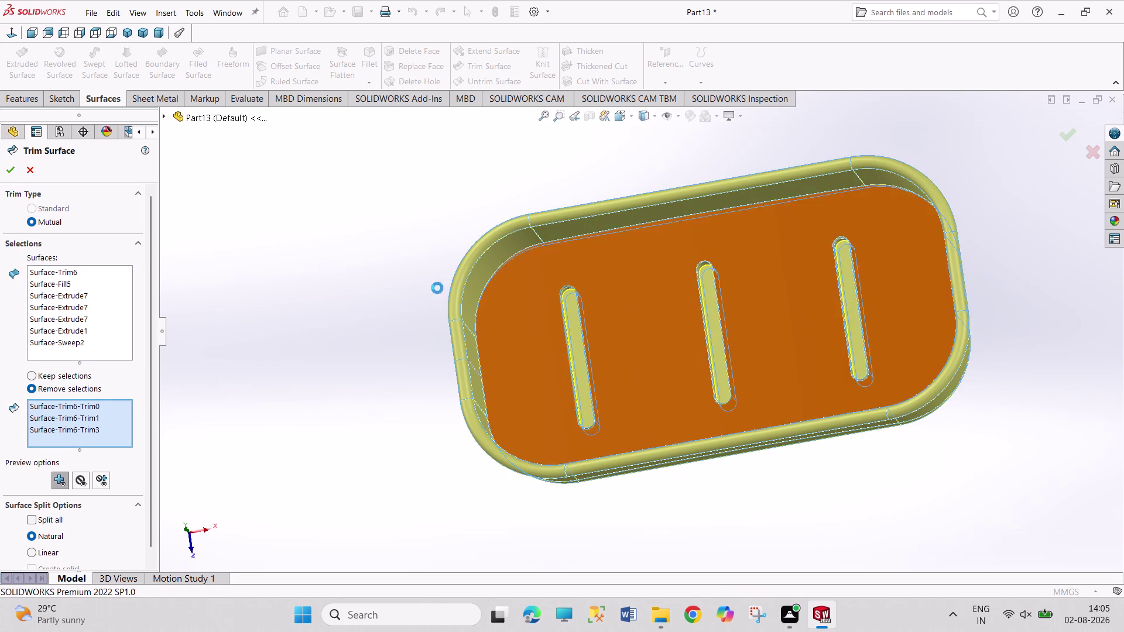
click(581, 387)
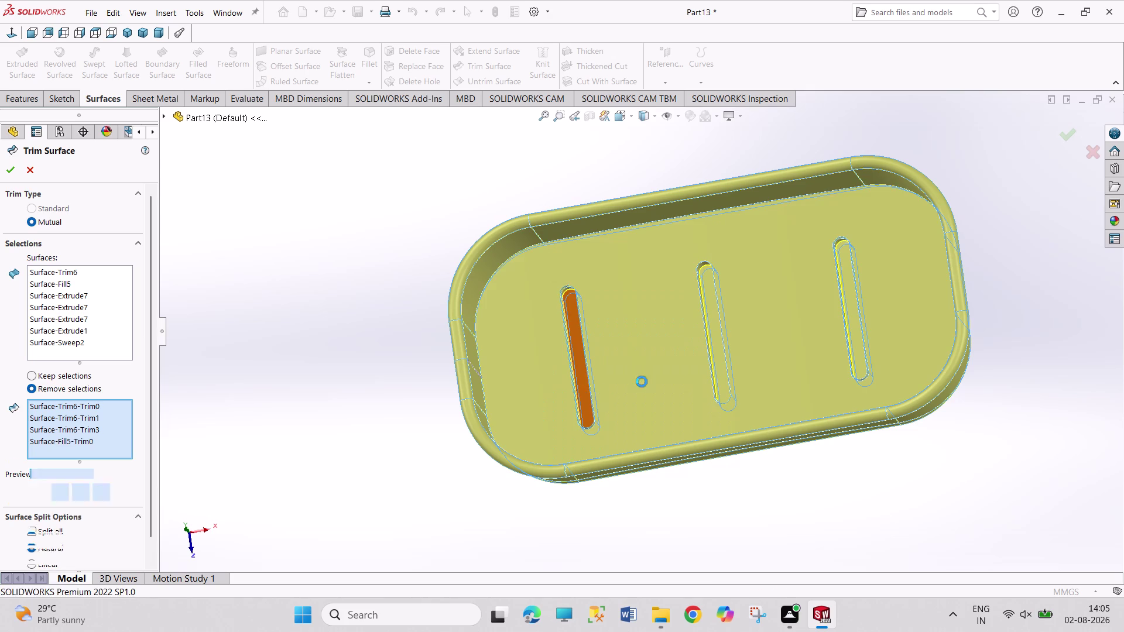
click(723, 364)
click(854, 343)
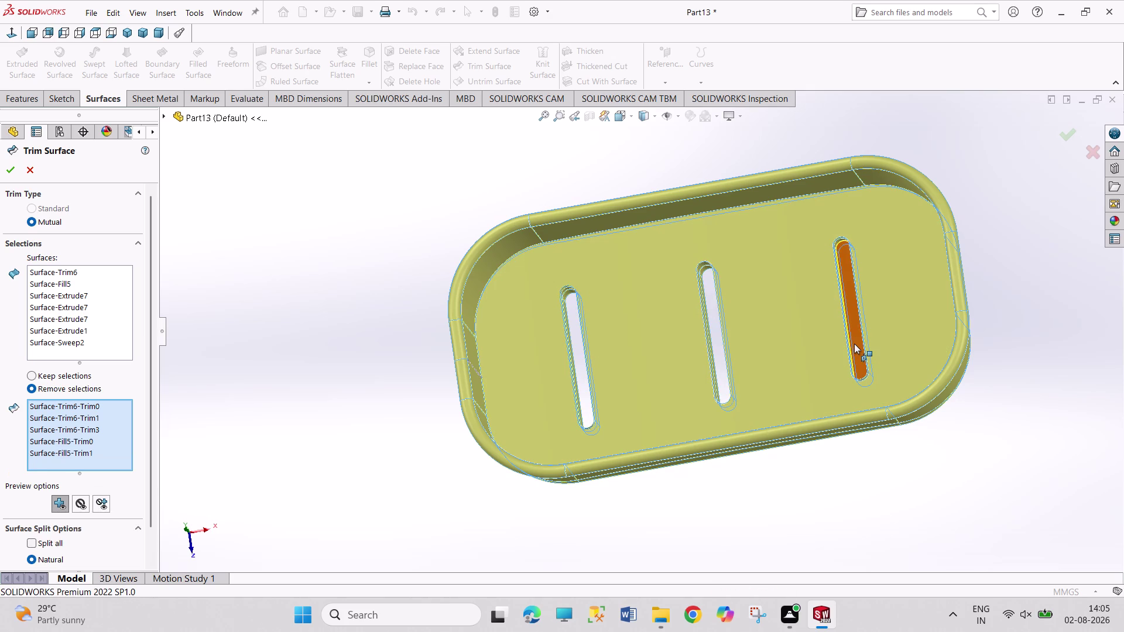
click(12, 175)
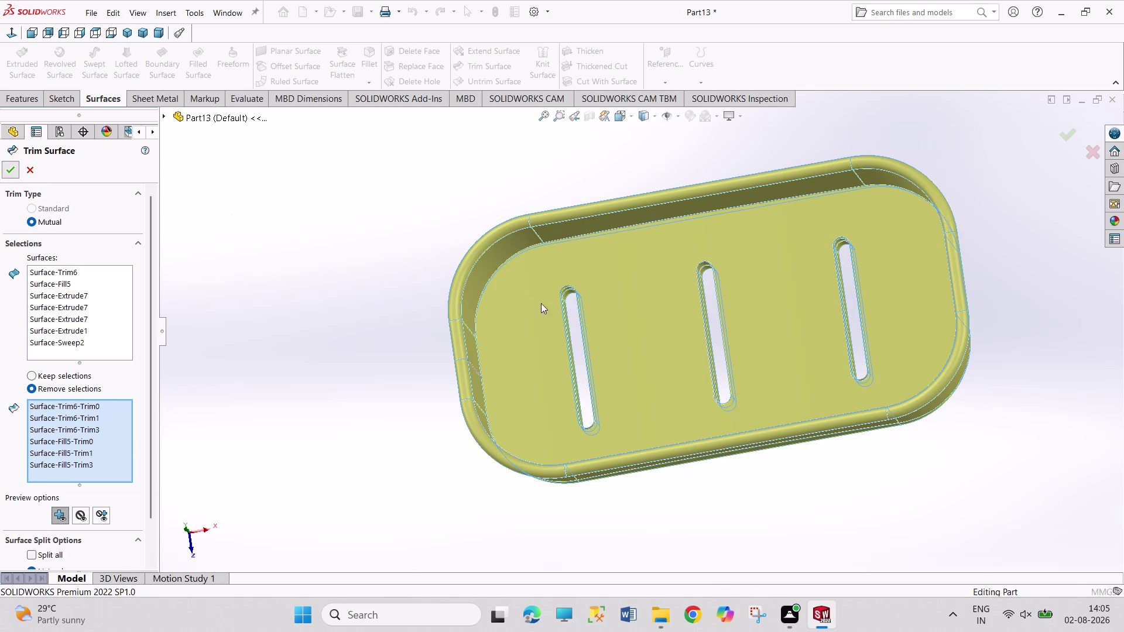
Hide the three Surface-Extrude7 slot extrusion bodies.
middle_drag(369, 367, 298, 370)
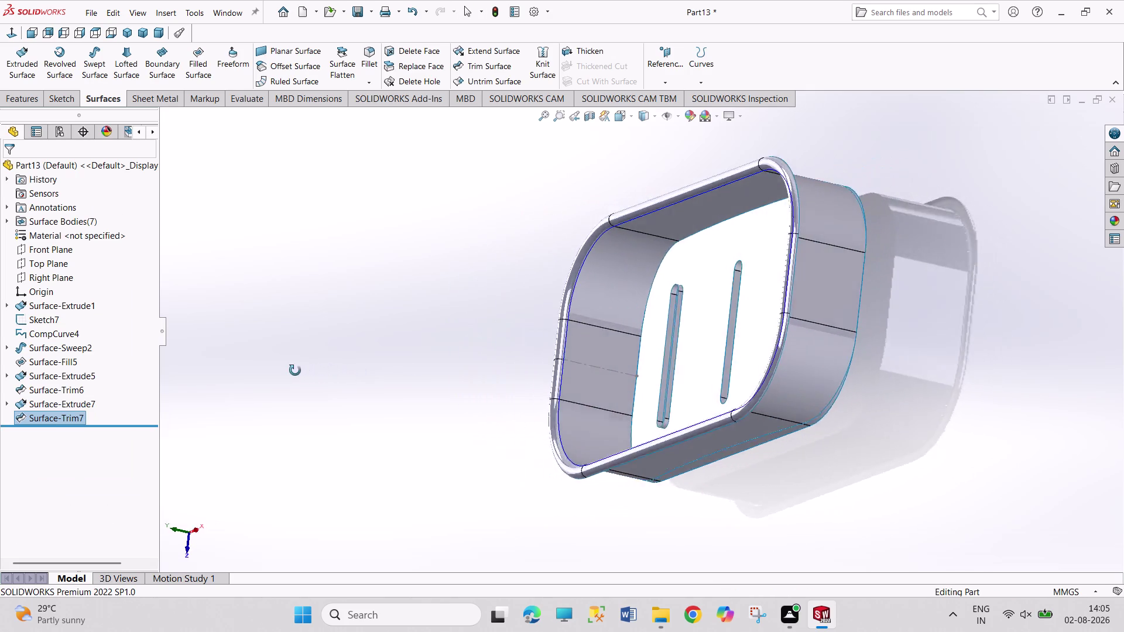
middle_drag(298, 371, 221, 347)
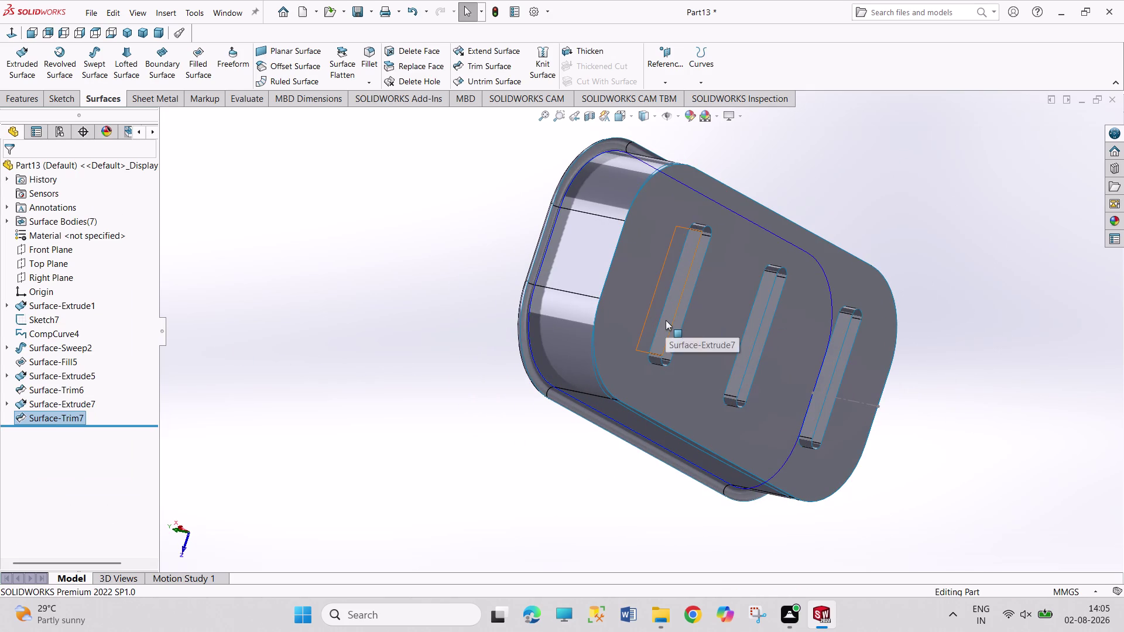
click(665, 320)
click(742, 355)
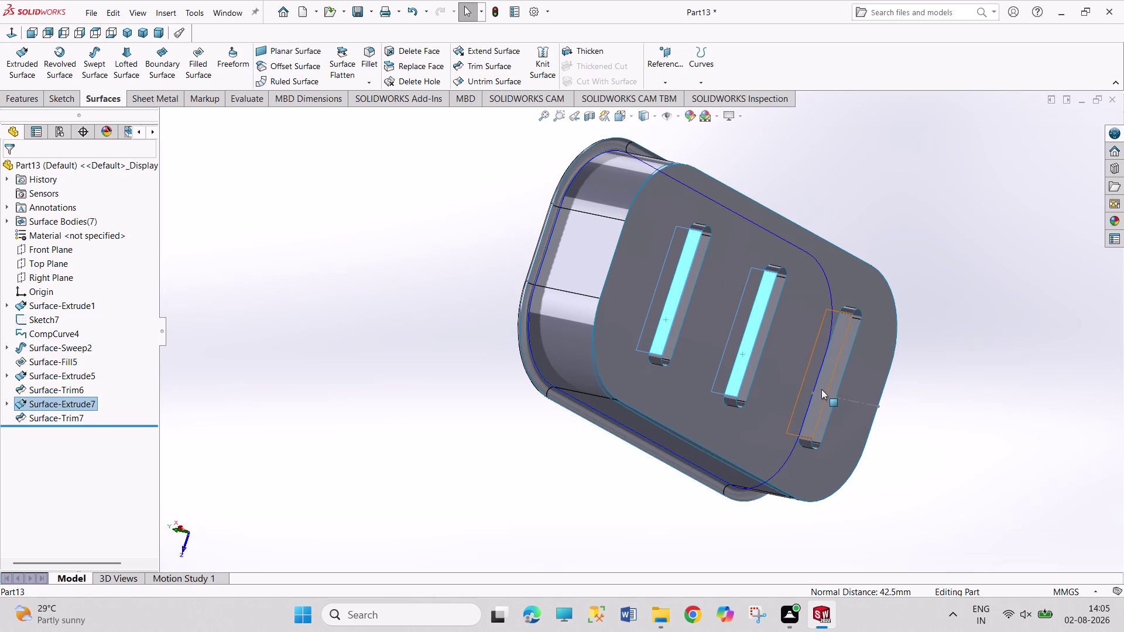
click(821, 390)
click(869, 356)
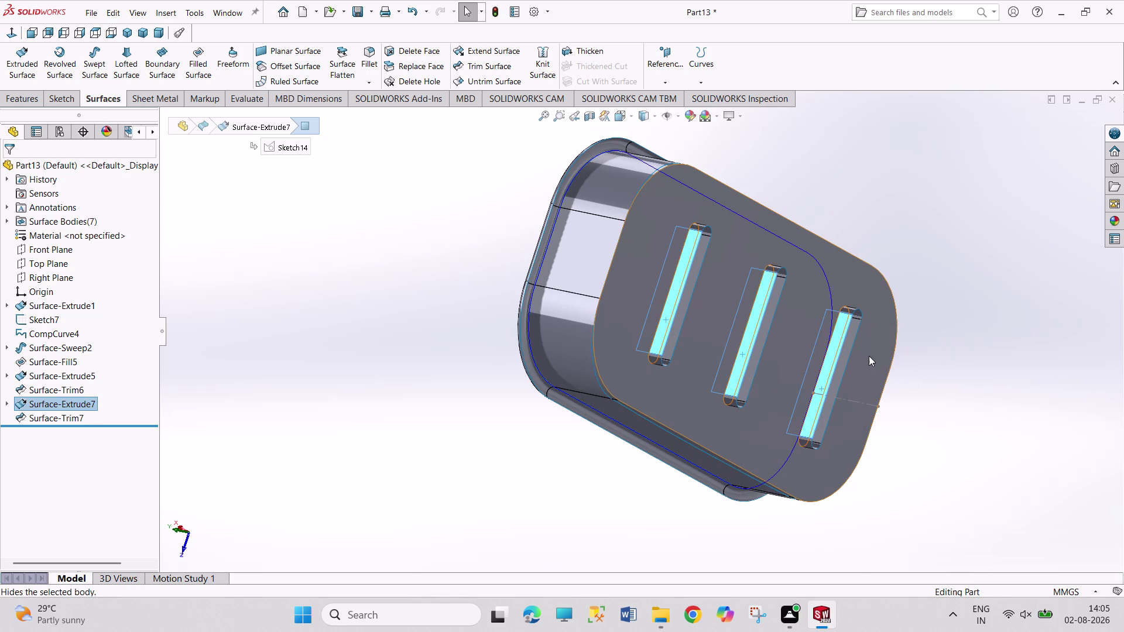
middle_drag(606, 384, 539, 358)
middle_drag(444, 263, 655, 392)
middle_drag(529, 485, 540, 422)
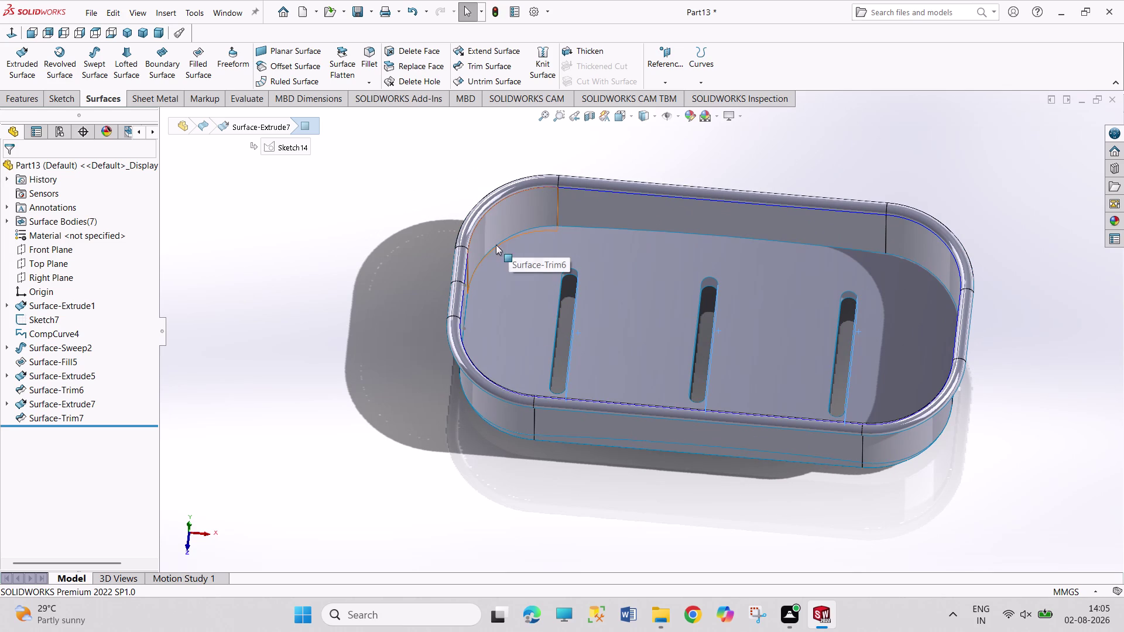
click(376, 61)
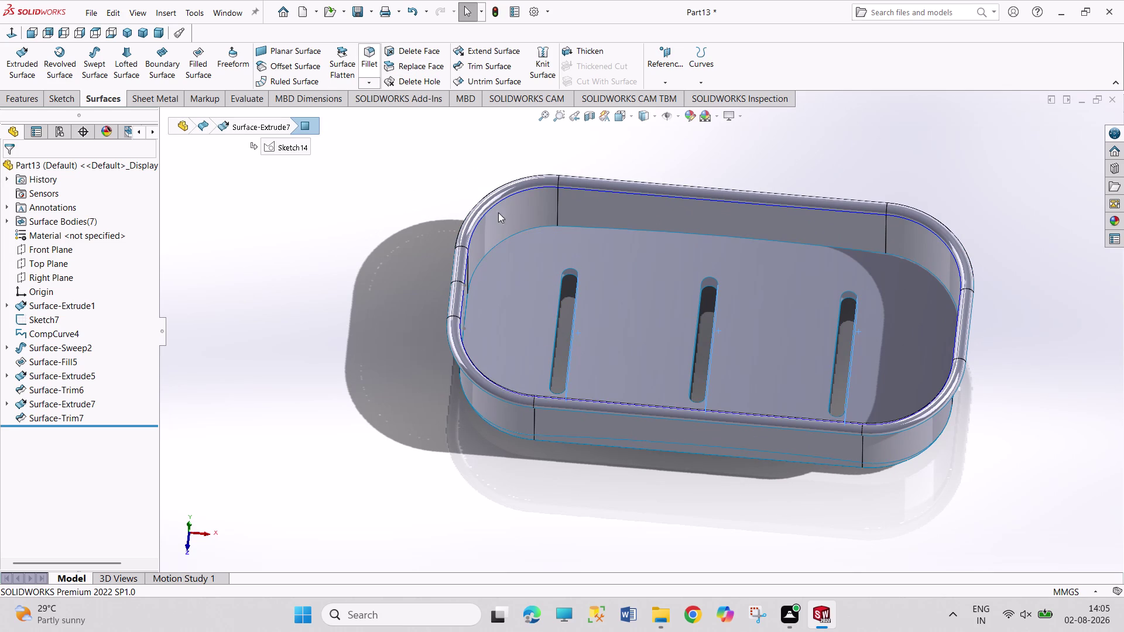
click(512, 237)
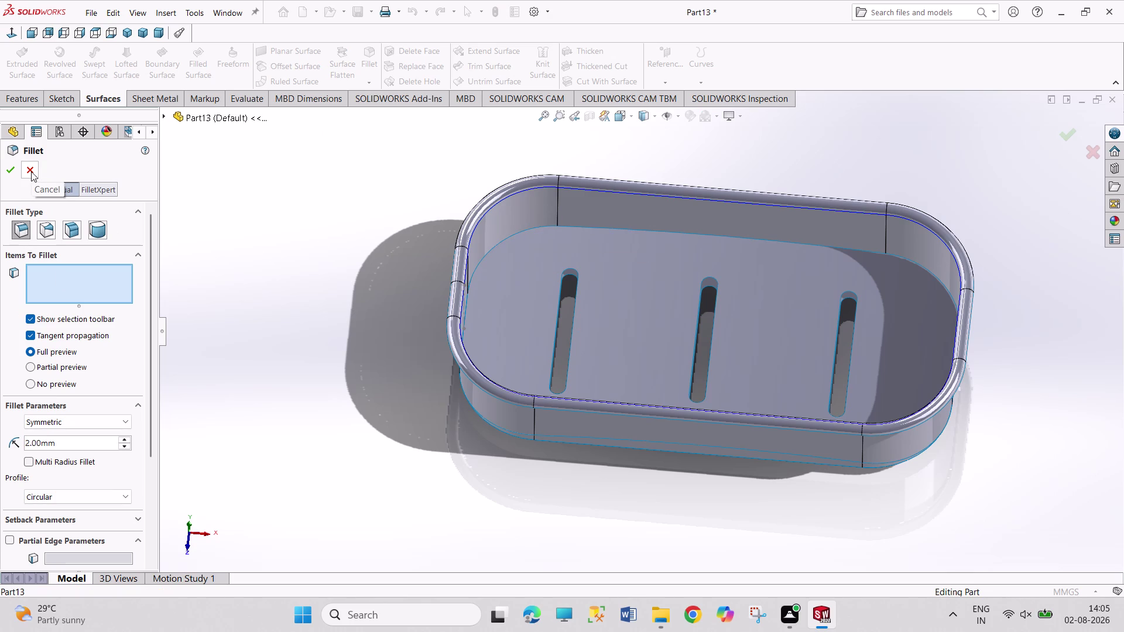
middle_click(455, 393)
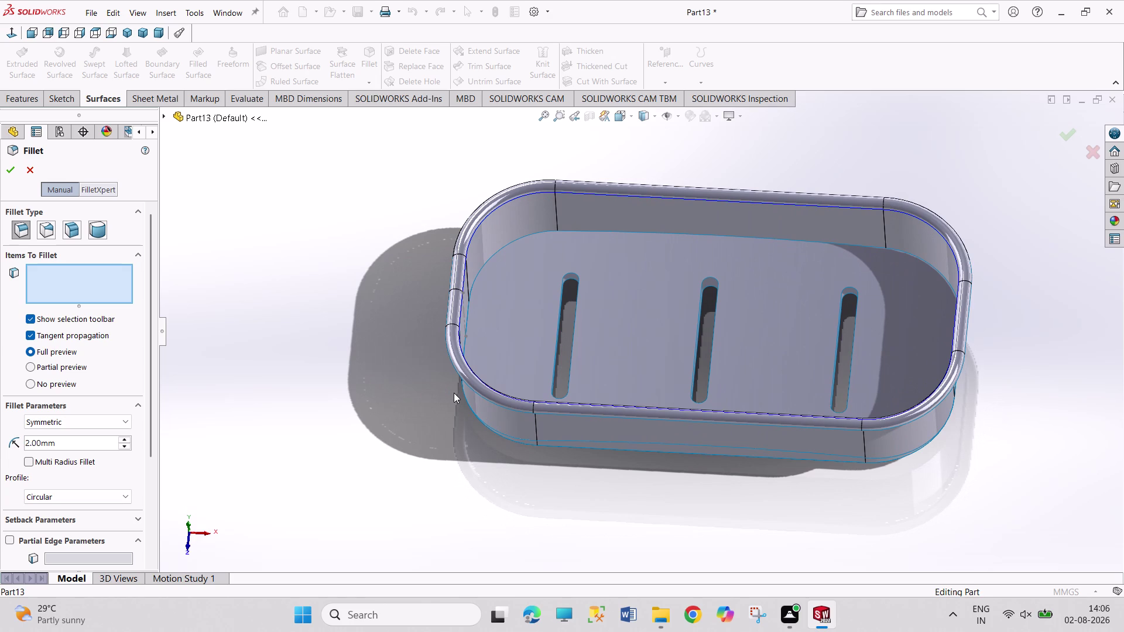
key(ctrl+s)
click(16, 172)
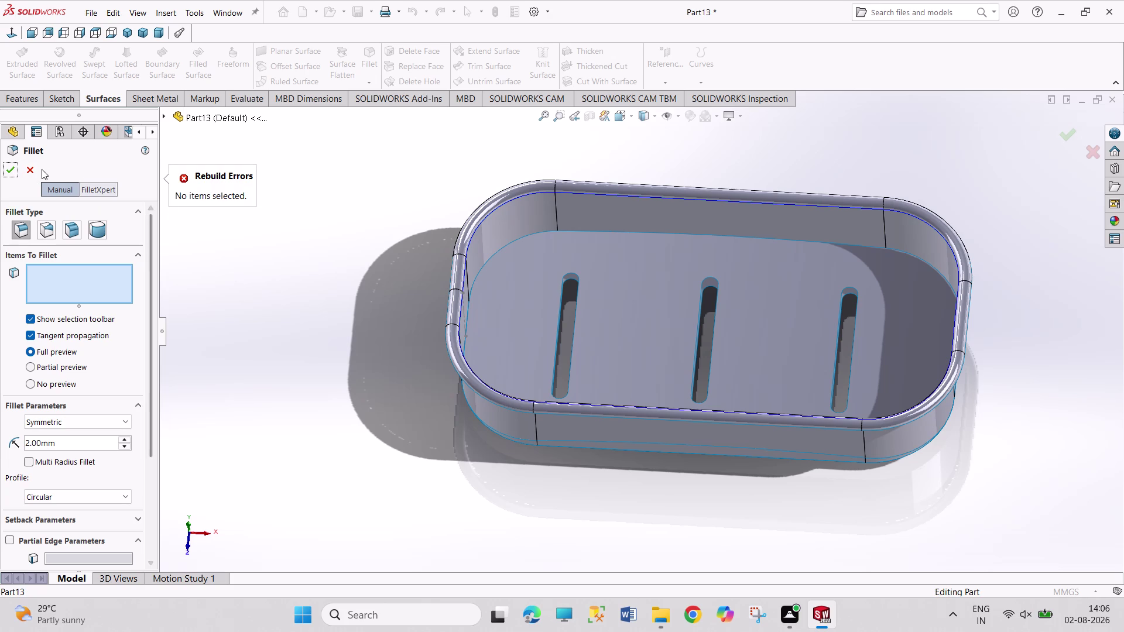
click(30, 171)
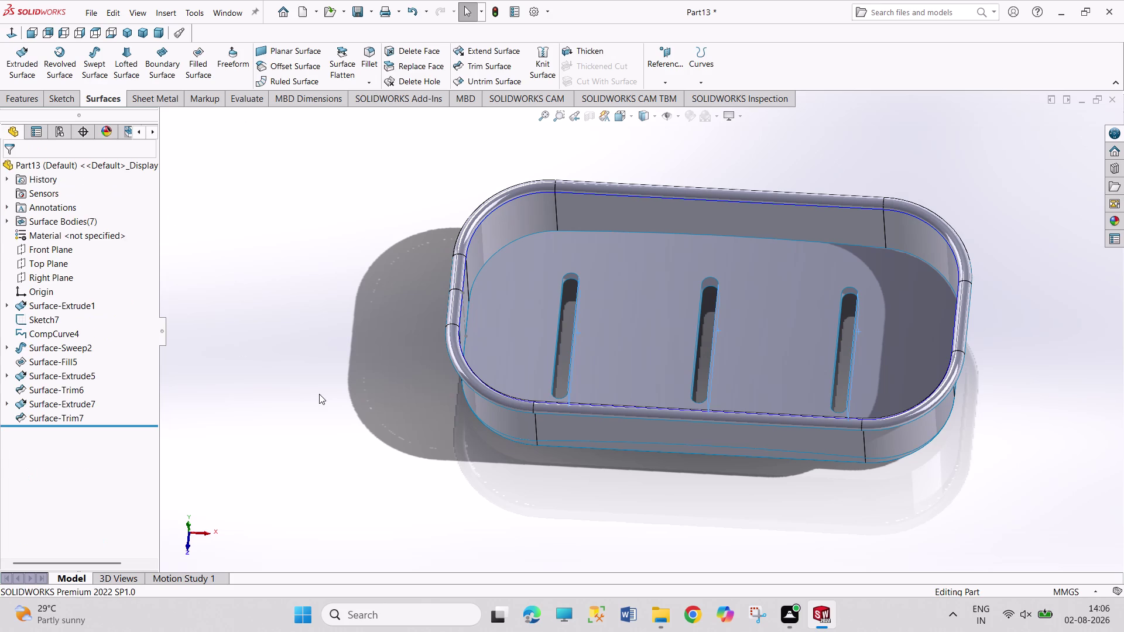
scroll(up, 3)
Save the tray part with the file name SURFACE.
key(ctrl+s)
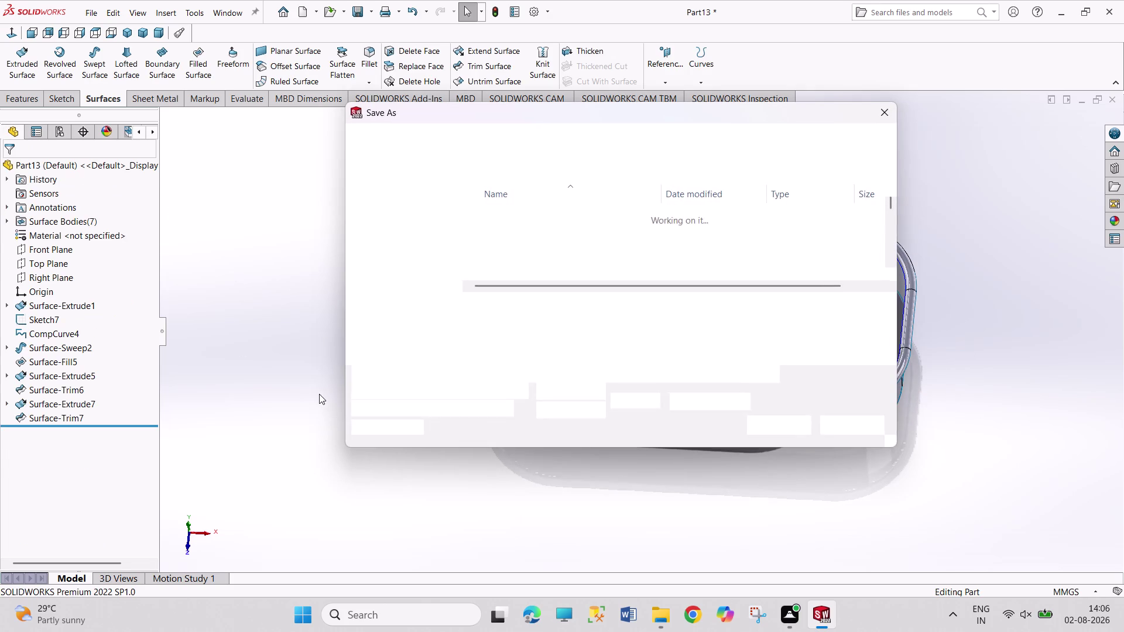
text(SUR)
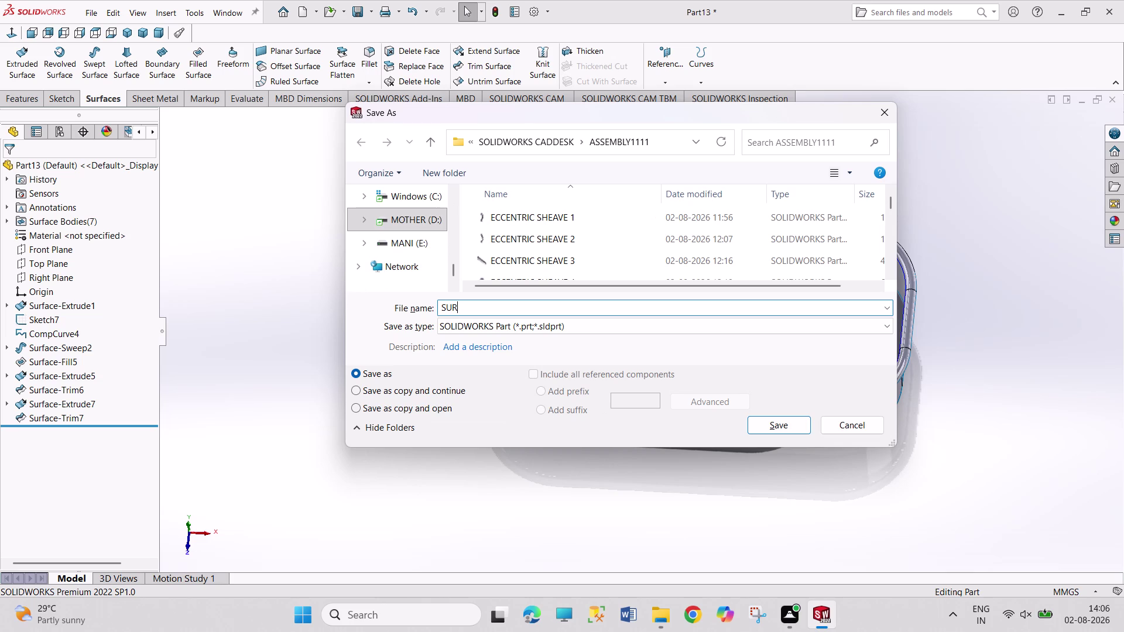
text(FACE)
key(Return)
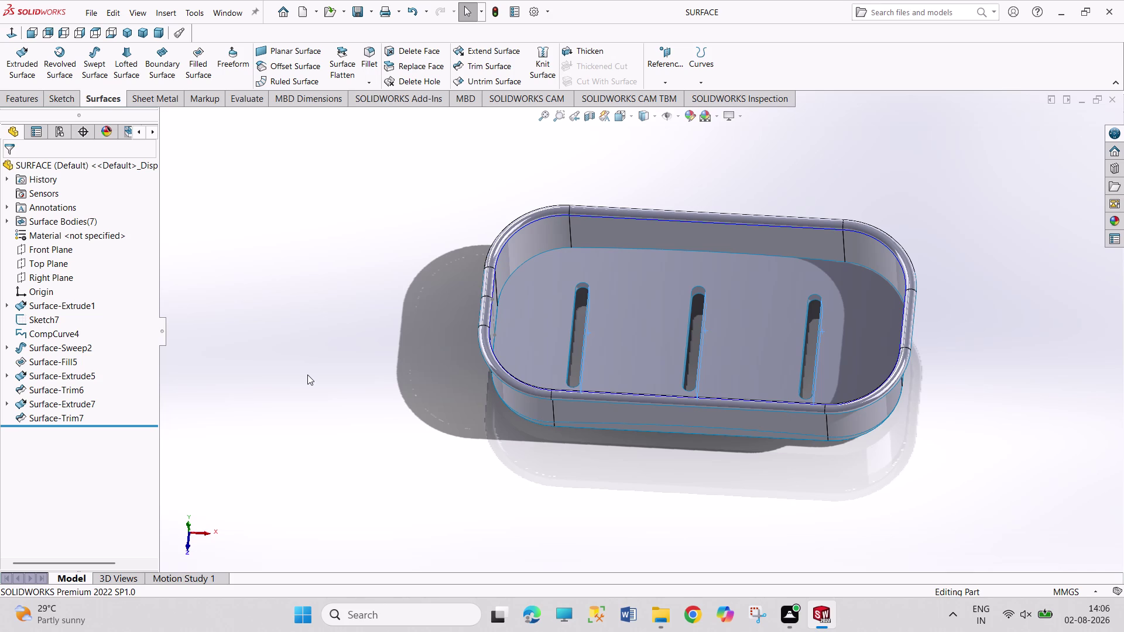
key(ctrl+n)
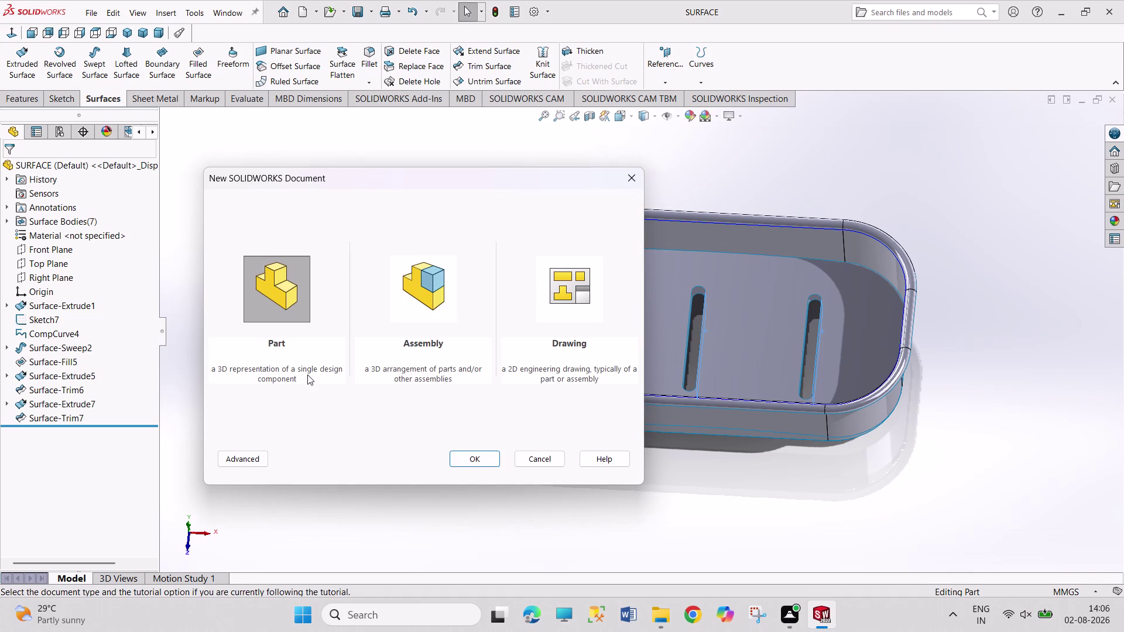
Choose an A4 landscape sheet format for the new drawing.
key(Right)
key(Right)
key(Return)
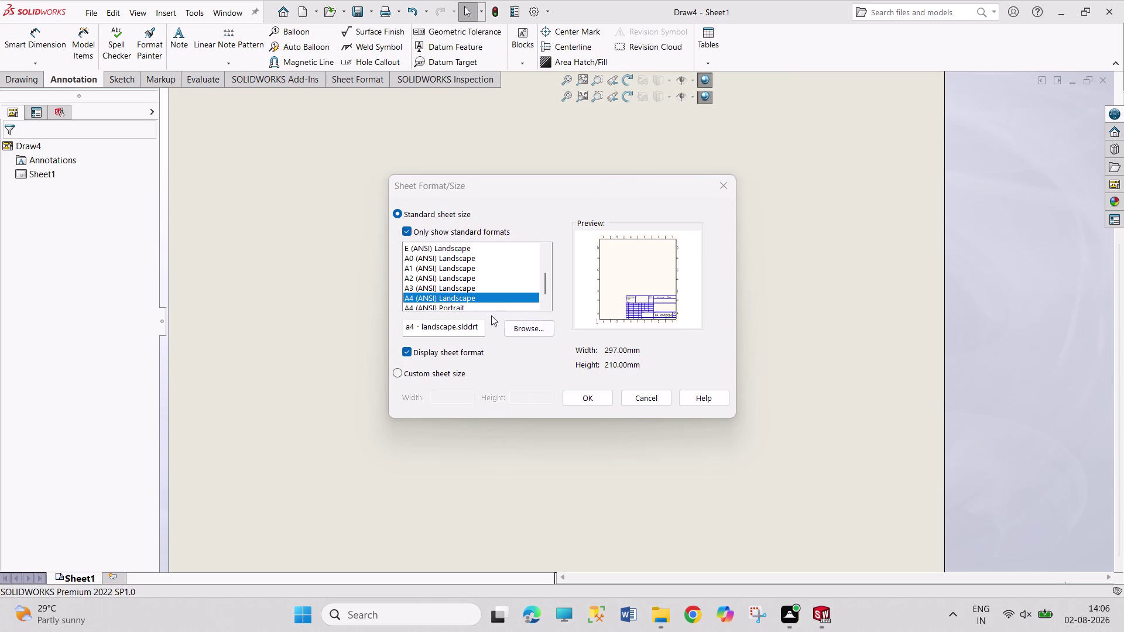
click(606, 398)
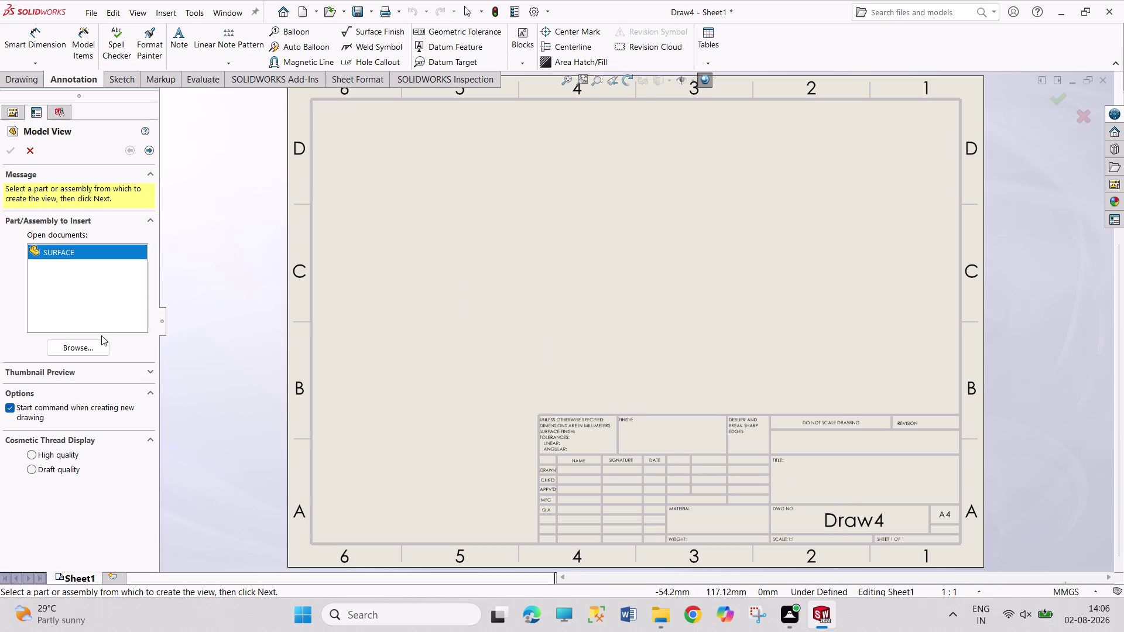
Insert the SURFACE part as a model view, placing the front view near the top.
click(90, 349)
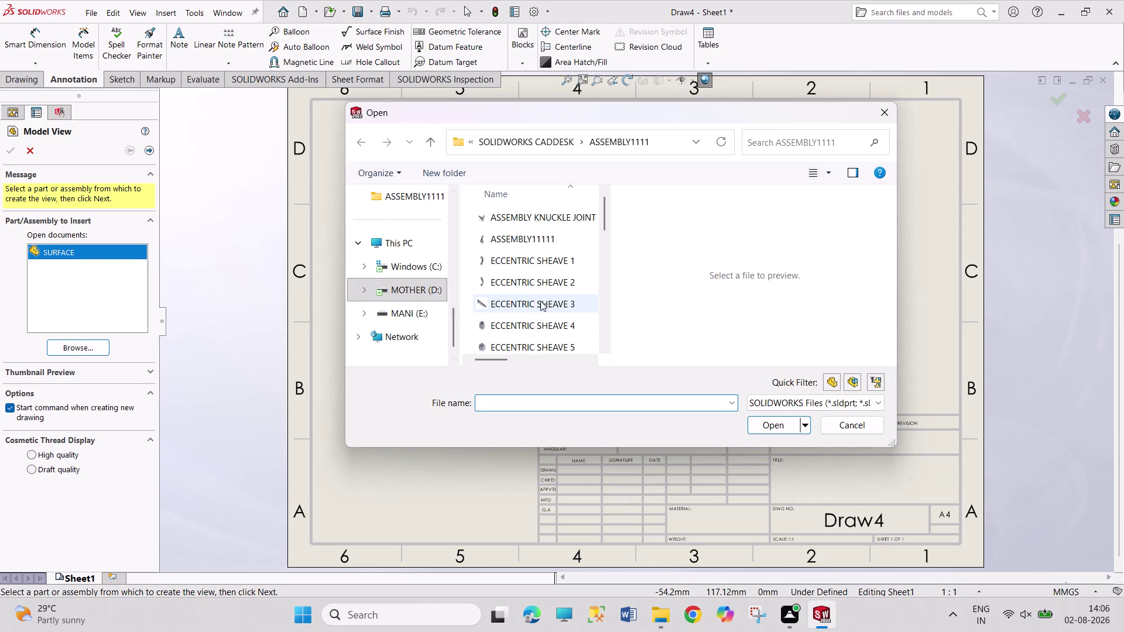
scroll(down, 3)
scroll(down, 3)
scroll(down, 3)
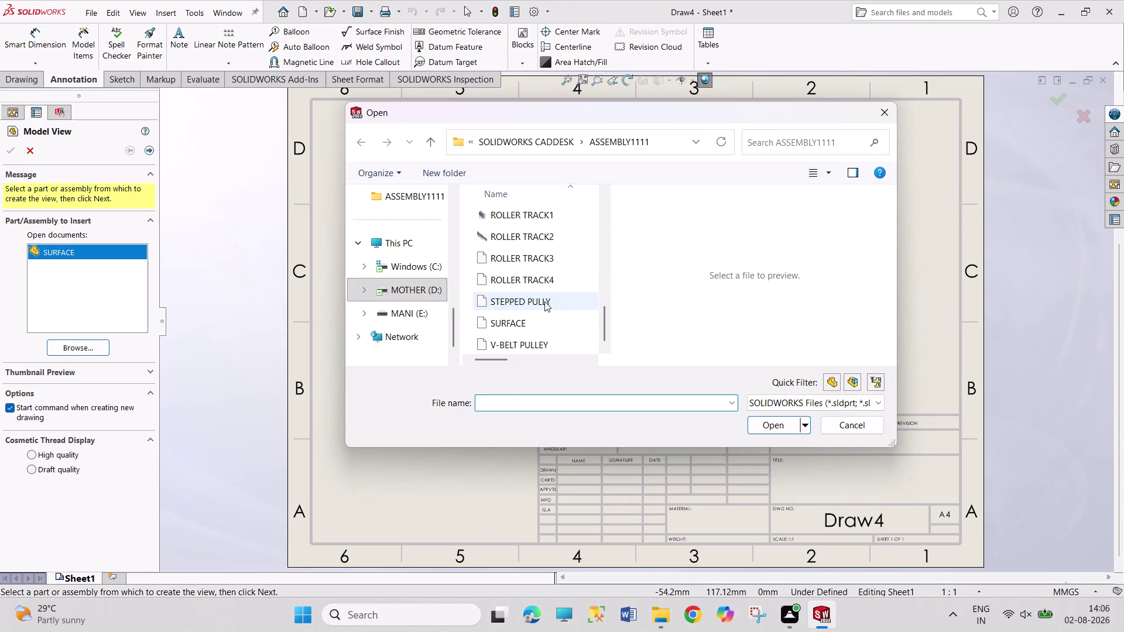
click(549, 314)
click(770, 423)
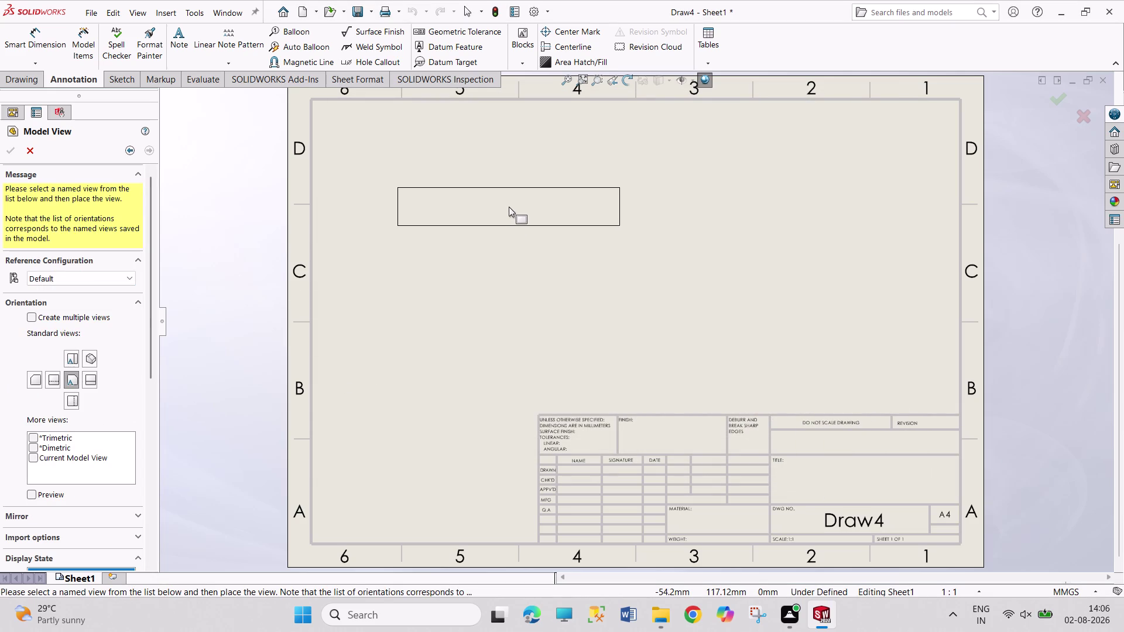
click(572, 157)
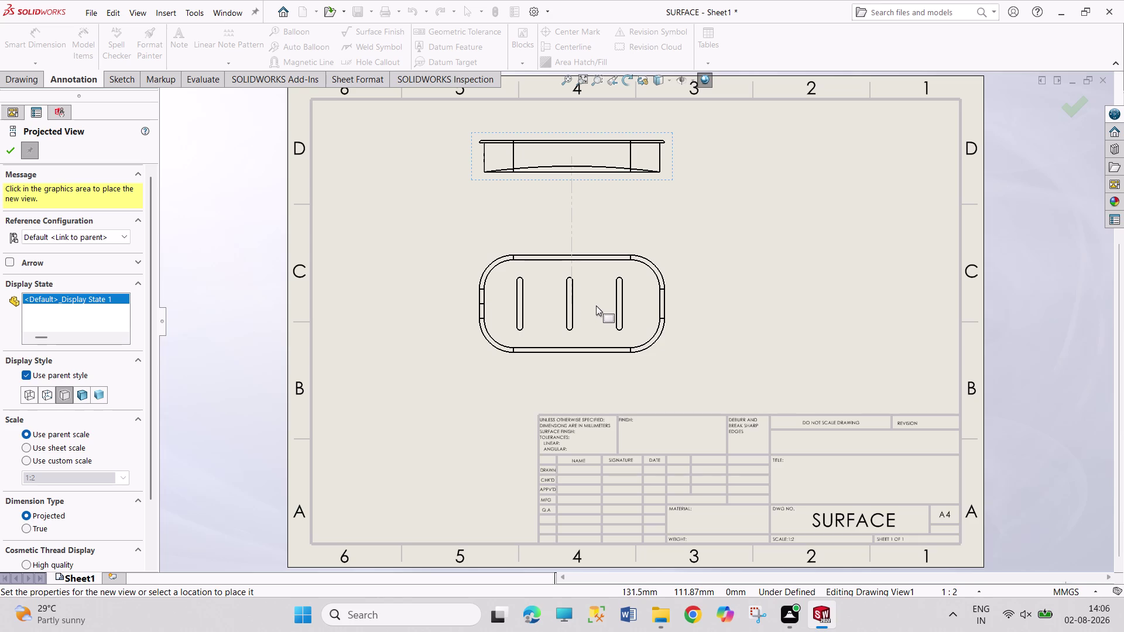
Place the top and isometric projected views of the tray.
click(595, 306)
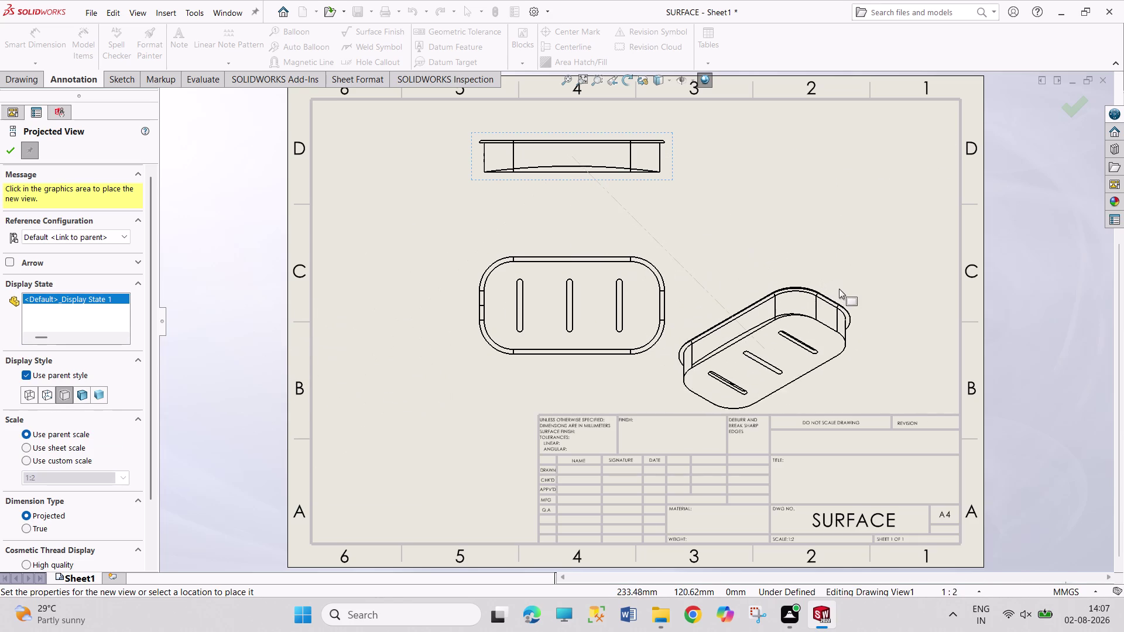
click(839, 289)
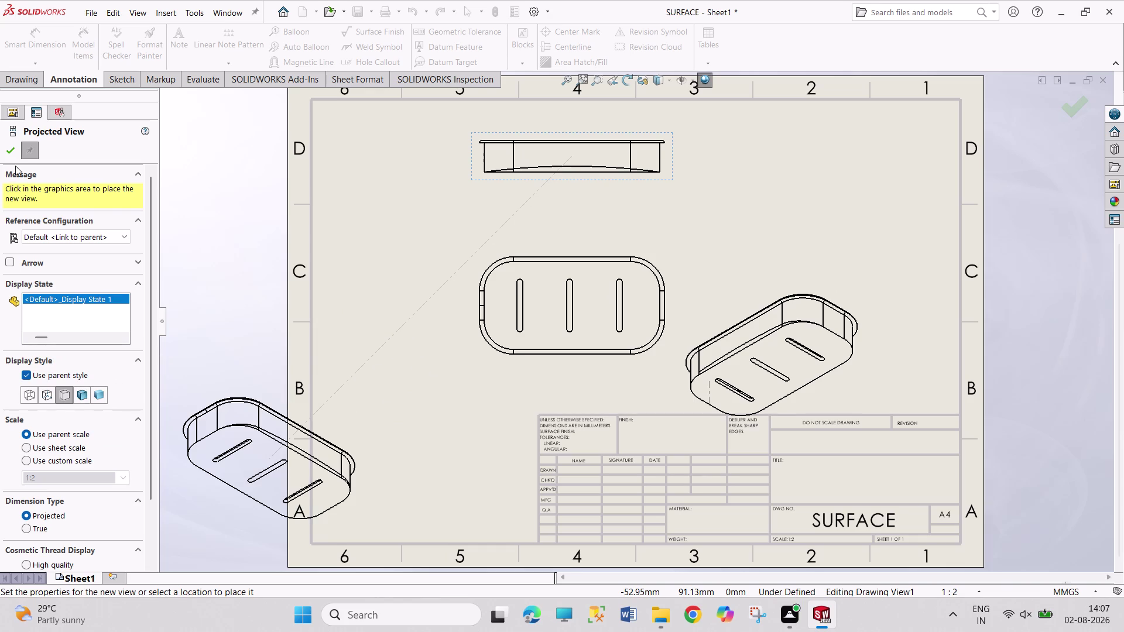
click(12, 154)
click(771, 356)
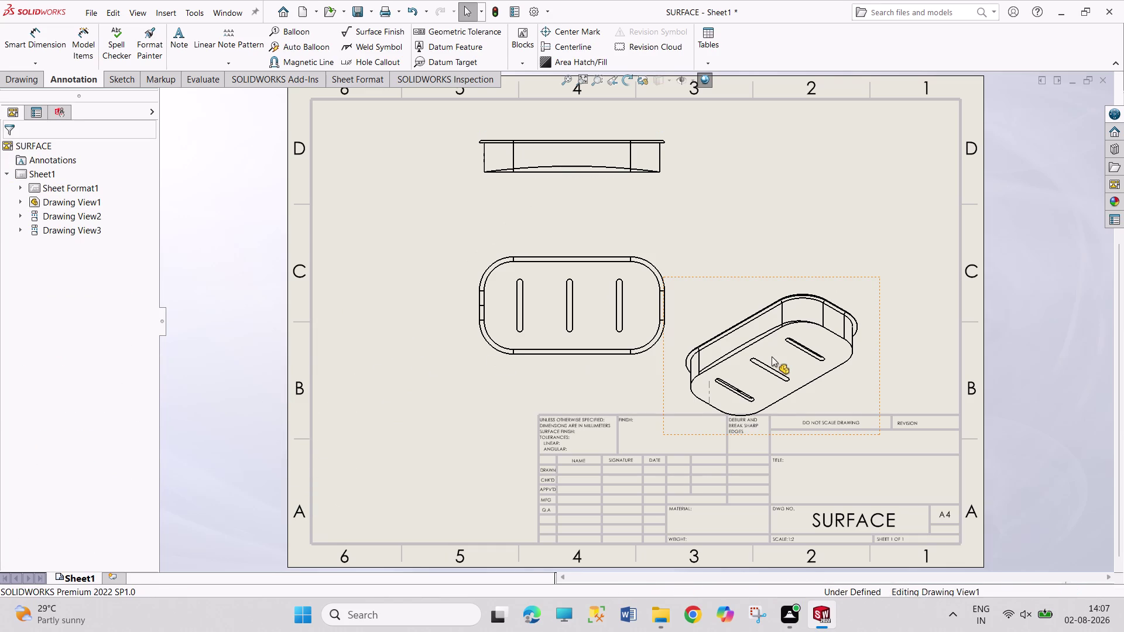
Shade the isometric view and move it to the sheet's upper right.
click(82, 351)
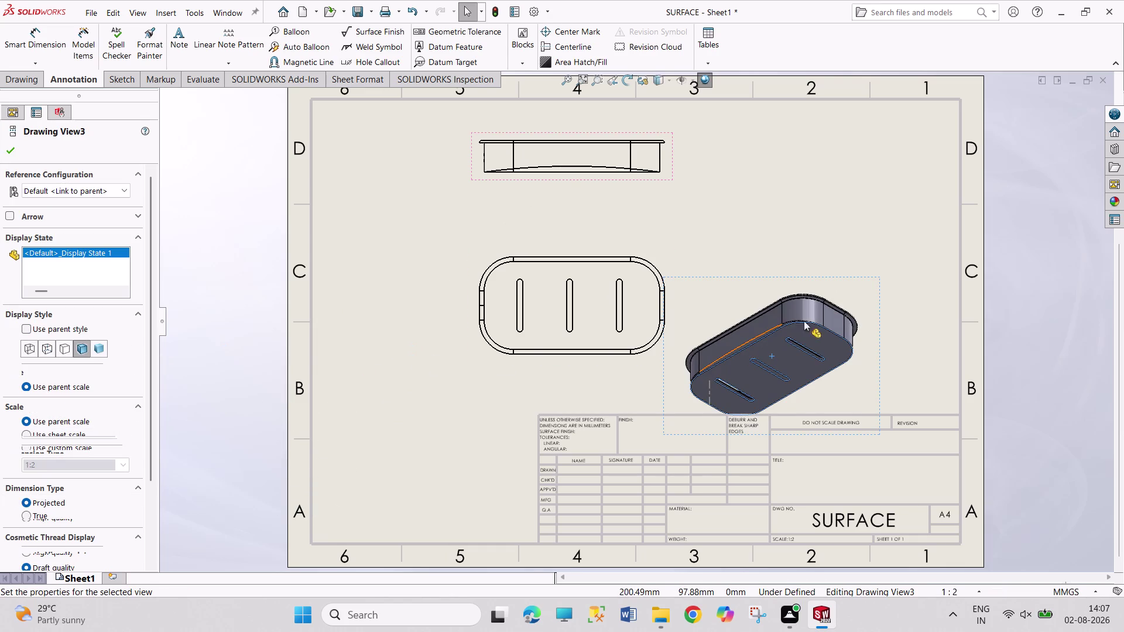
drag(872, 273, 926, 147)
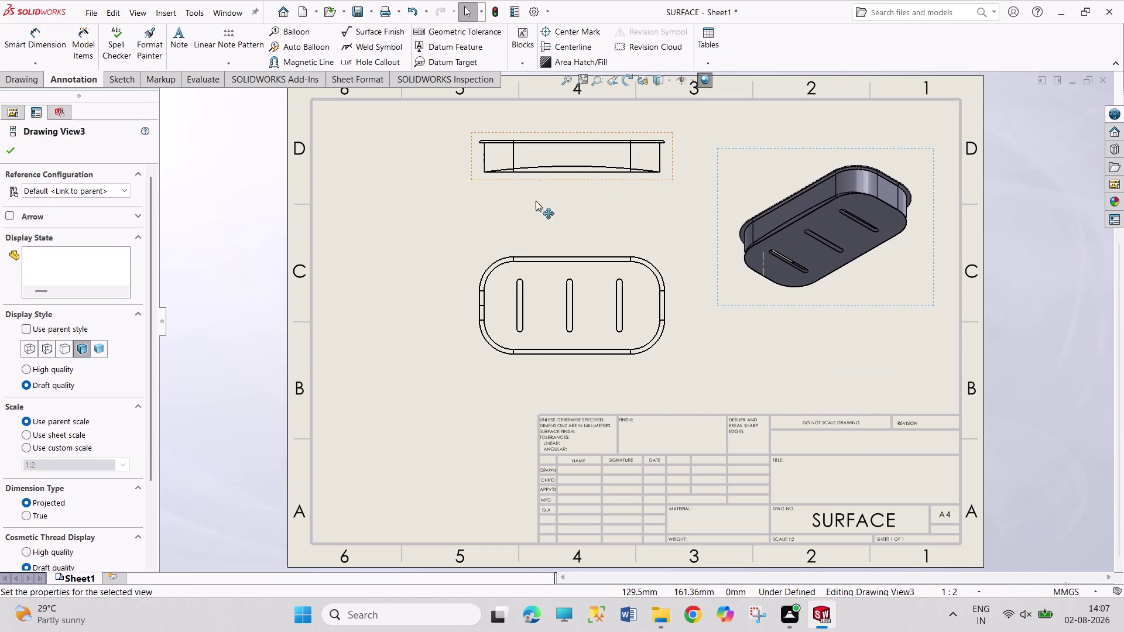
scroll(down, 3)
scroll(down, 3)
scroll(down, 3)
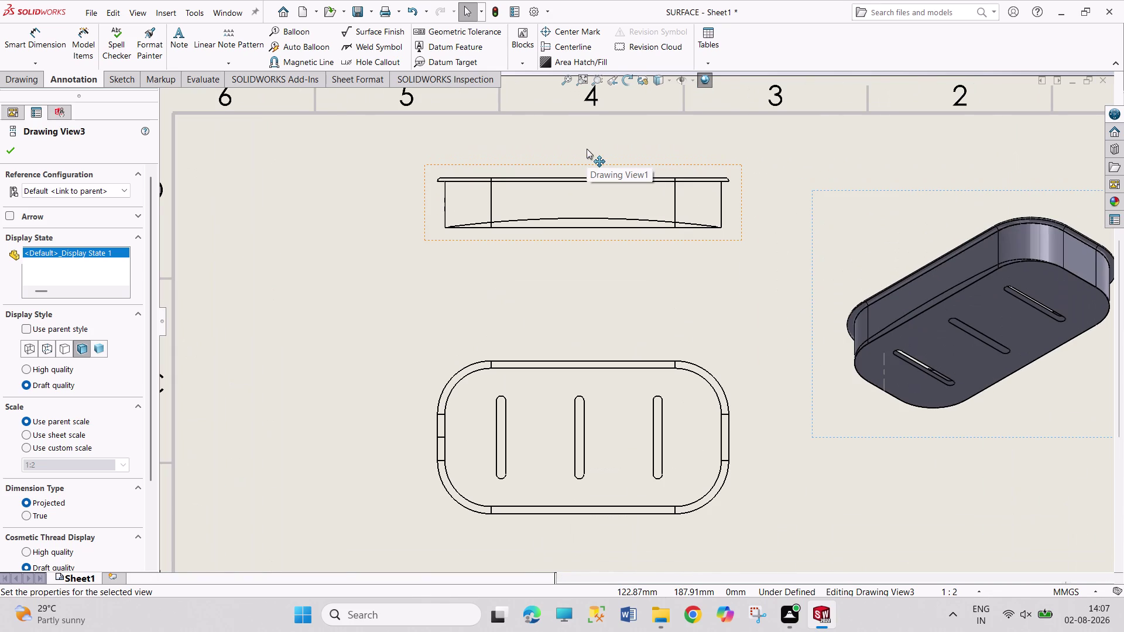
click(41, 47)
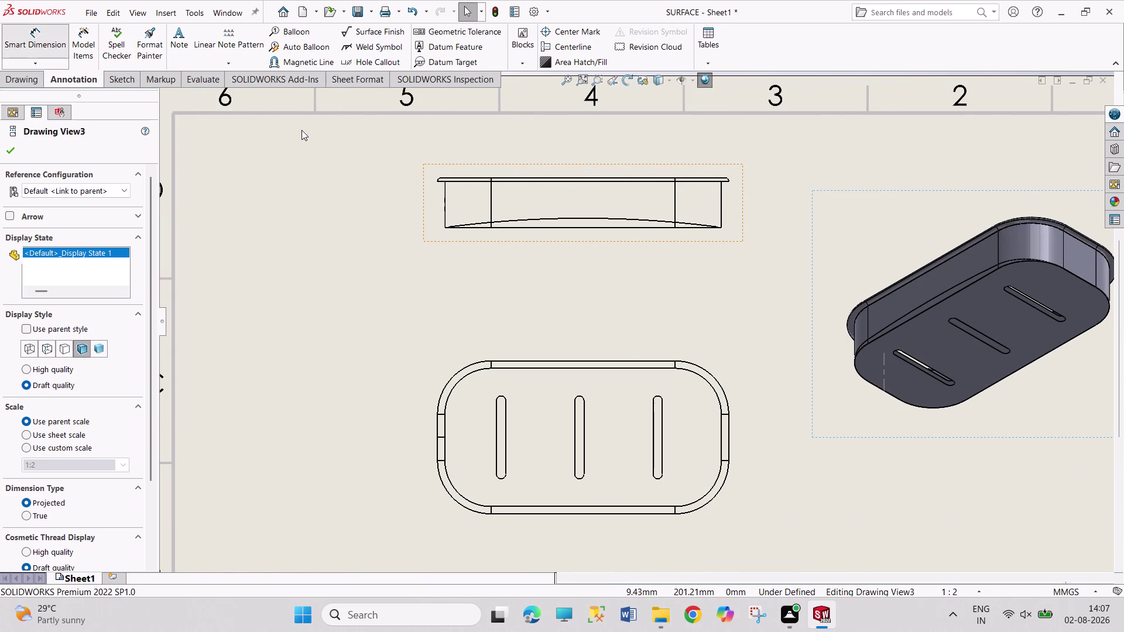
Dimension the front view's 25.00 height and the top view's 75.00 width.
click(720, 214)
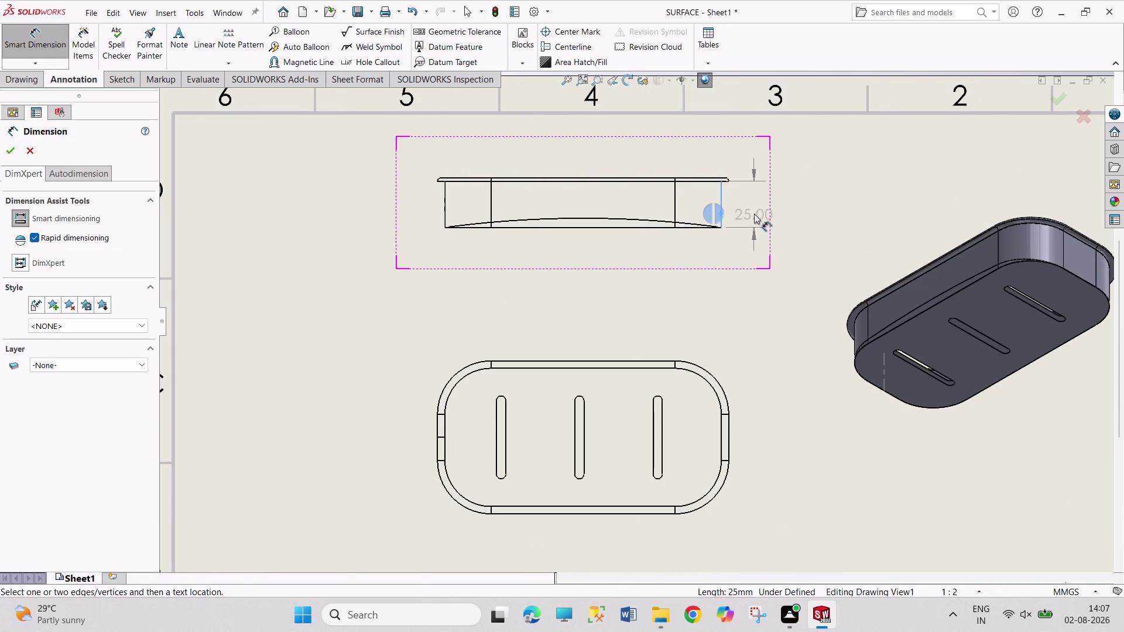
click(761, 206)
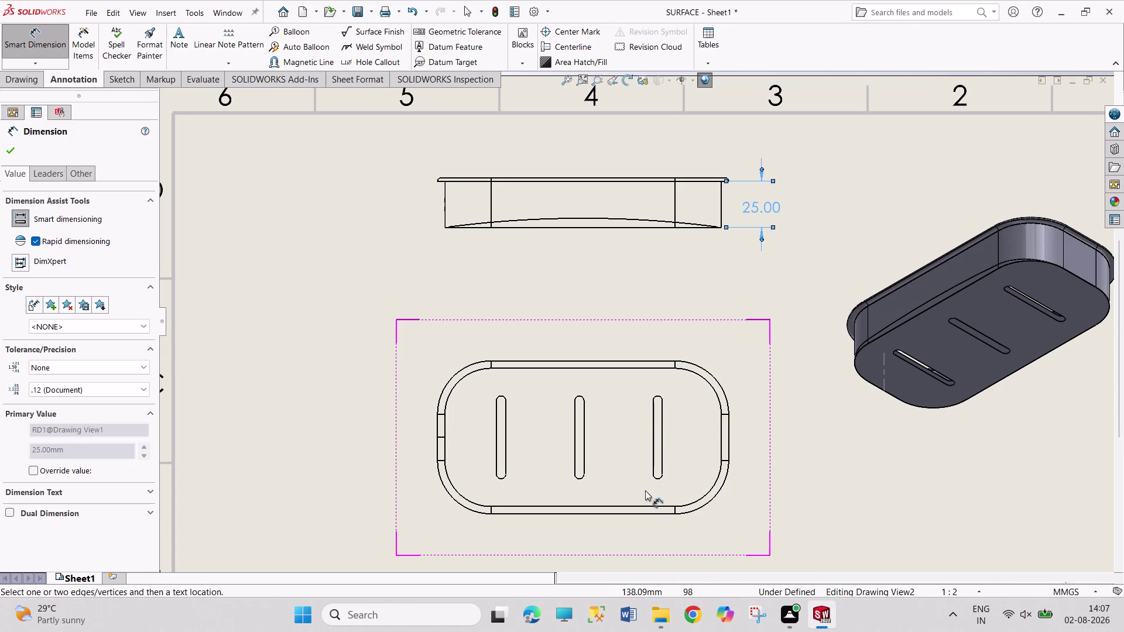
click(647, 508)
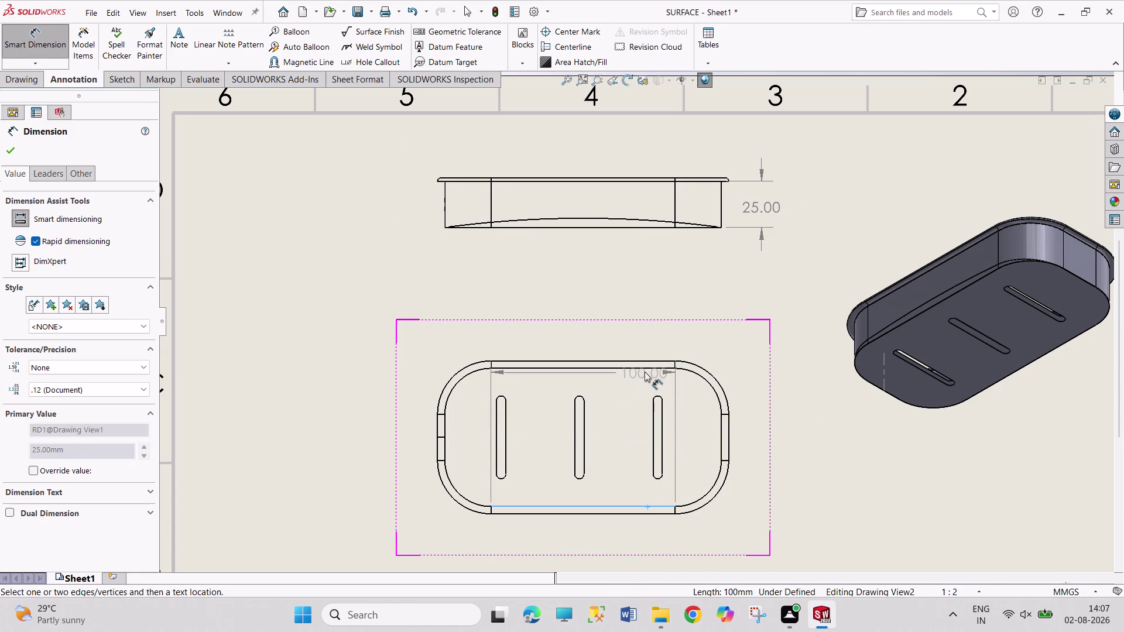
drag(645, 370, 652, 377)
click(801, 428)
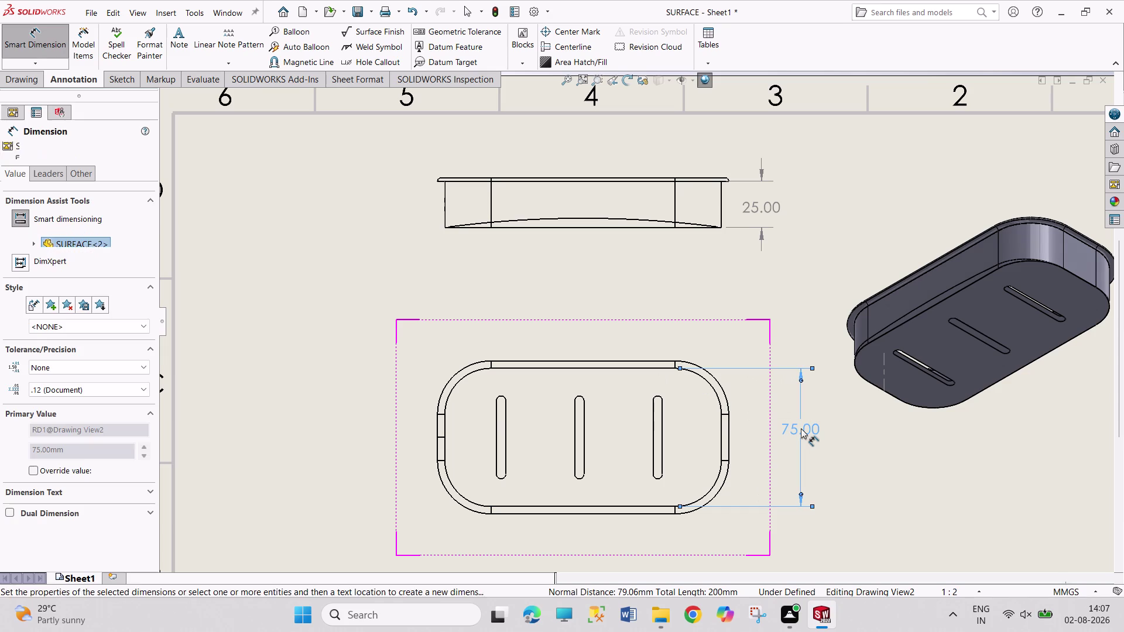
click(659, 479)
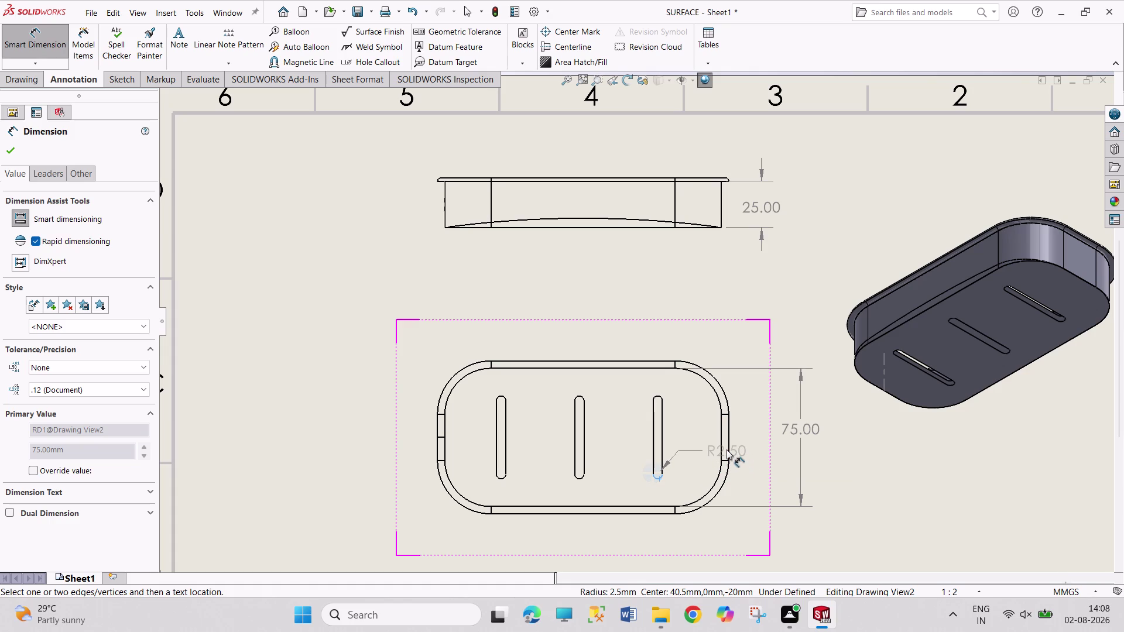
Add the 38.50 and two 42.50 slot spacing dimensions to the top view.
click(727, 452)
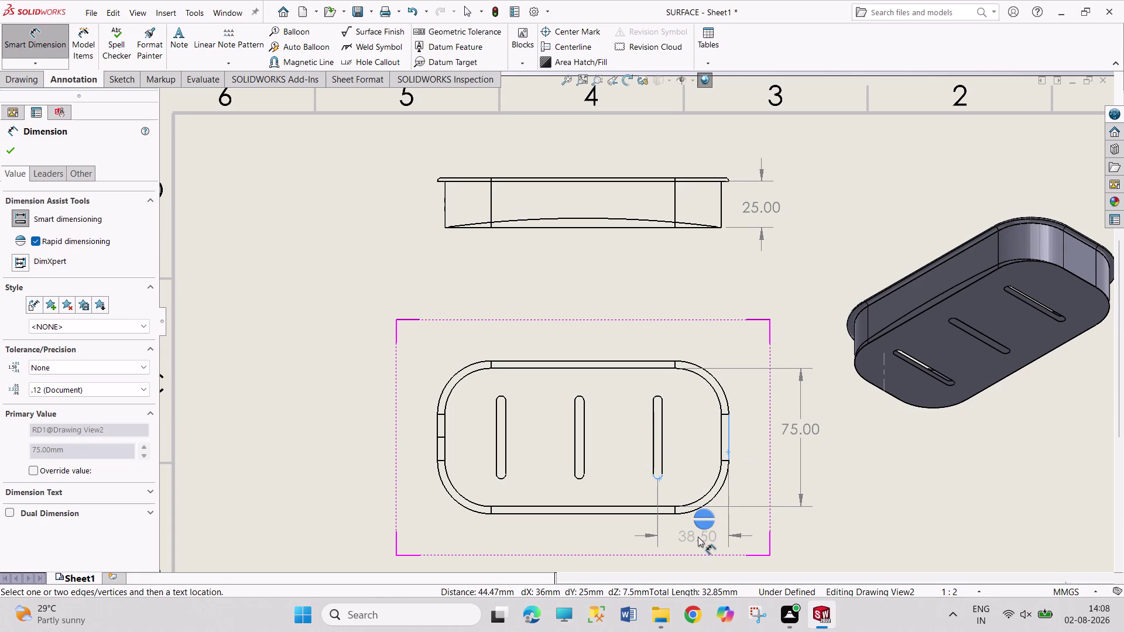
click(697, 537)
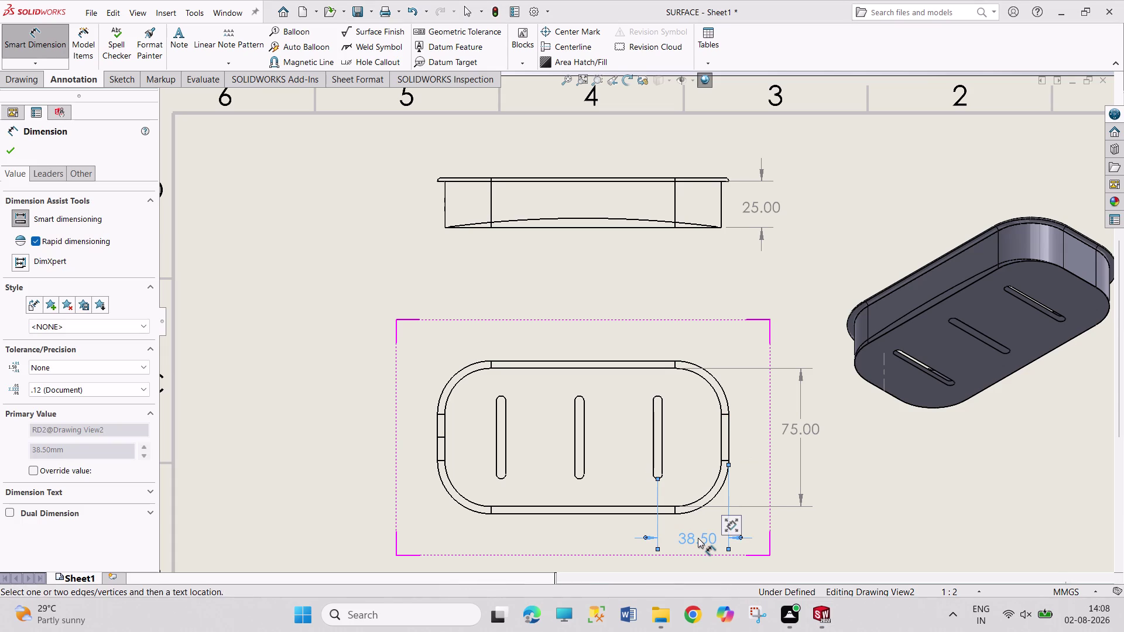
click(578, 479)
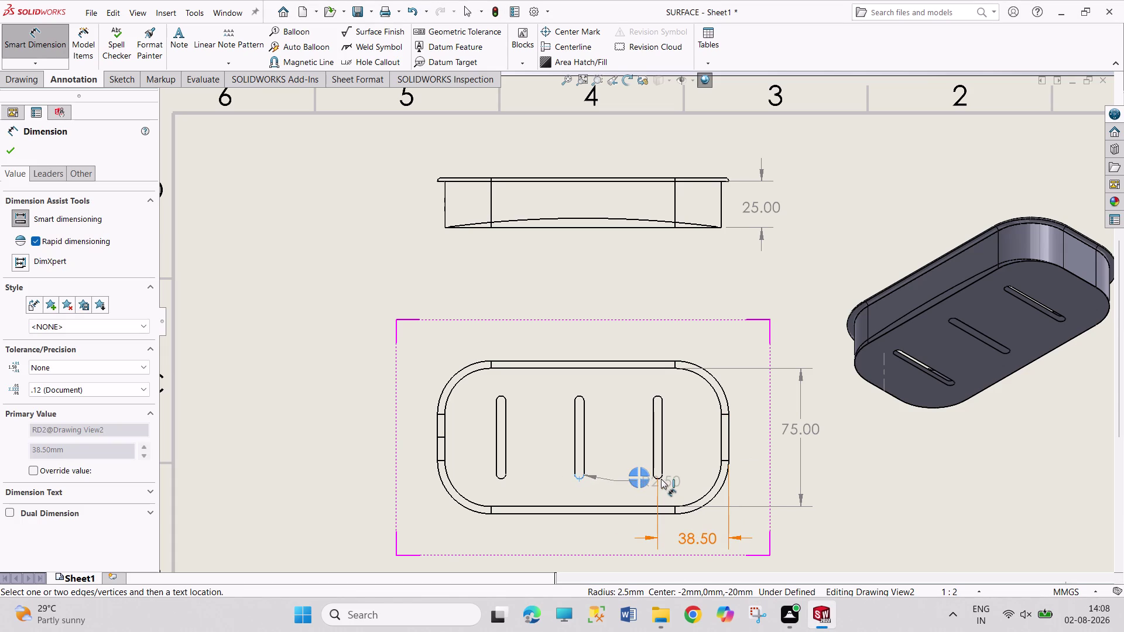
click(661, 478)
click(619, 529)
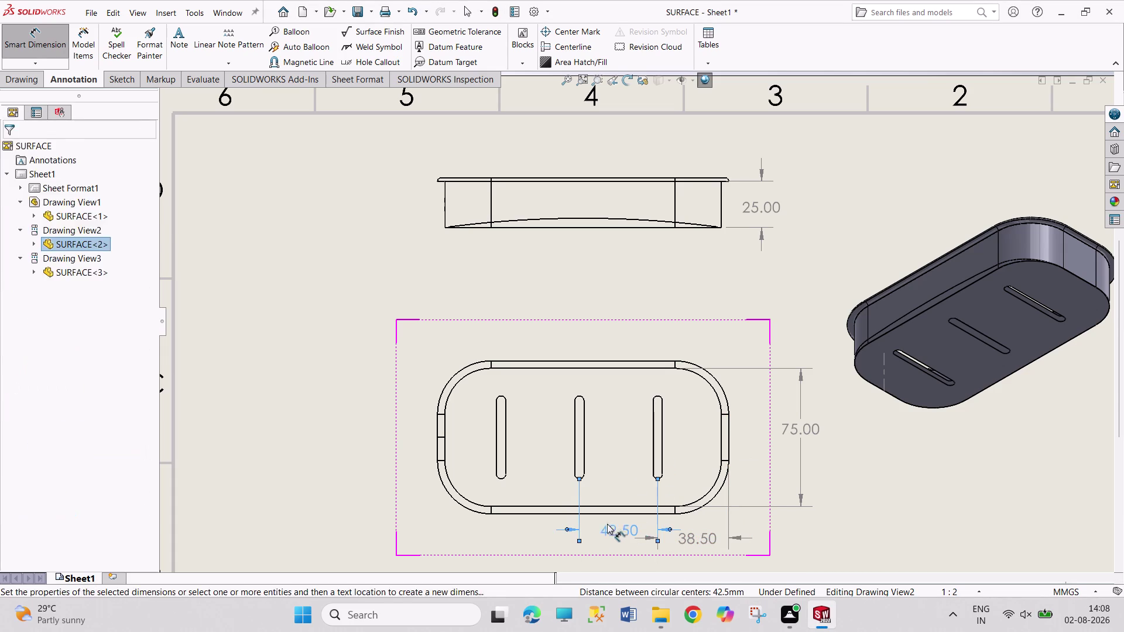
click(501, 479)
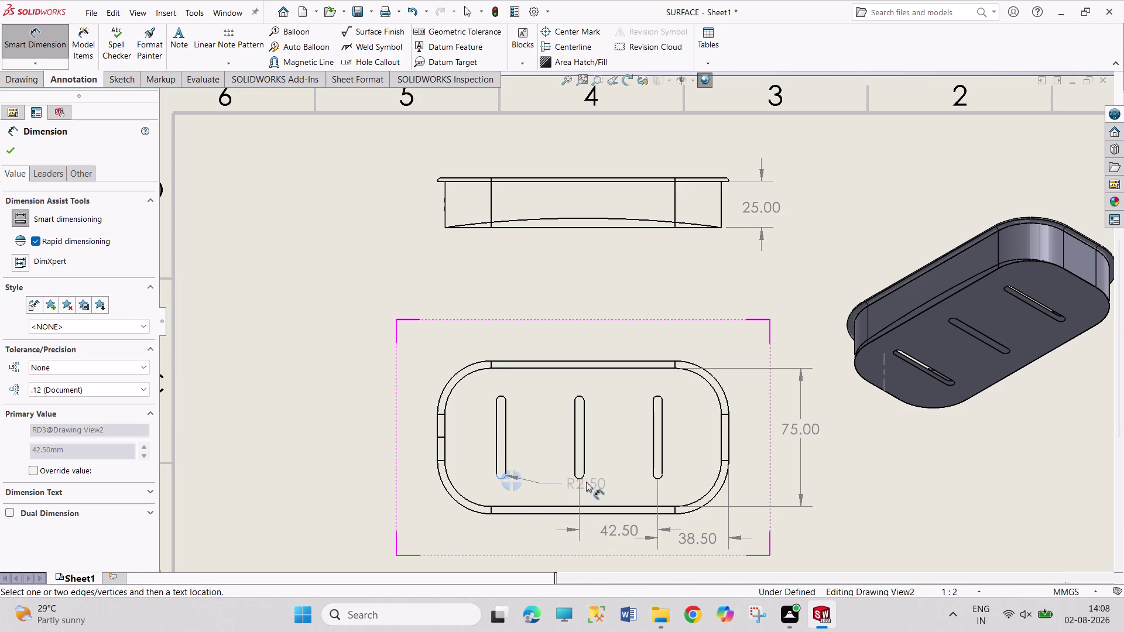
click(582, 479)
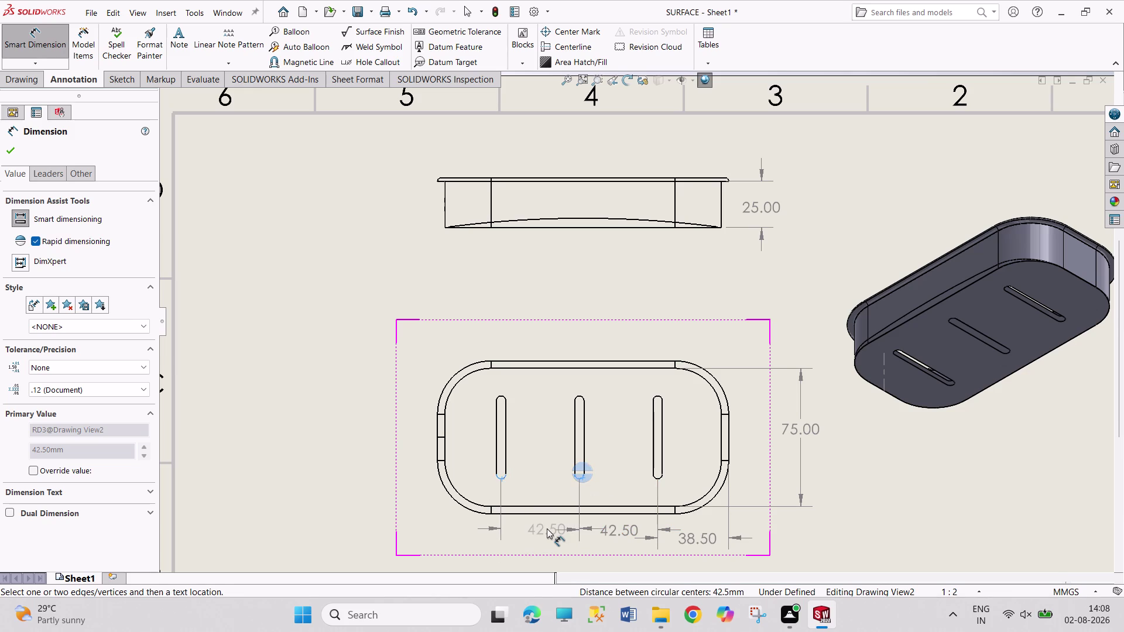
click(547, 529)
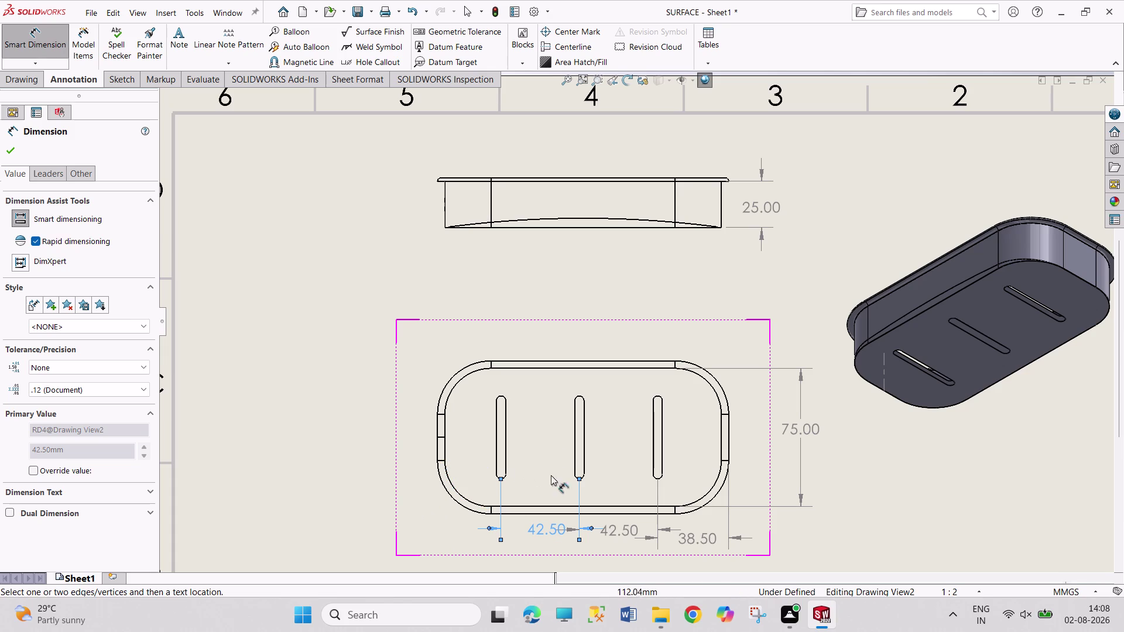
click(461, 379)
Dimension the R25.00 and R29.00 tray end radii and stop dimensioning.
click(421, 350)
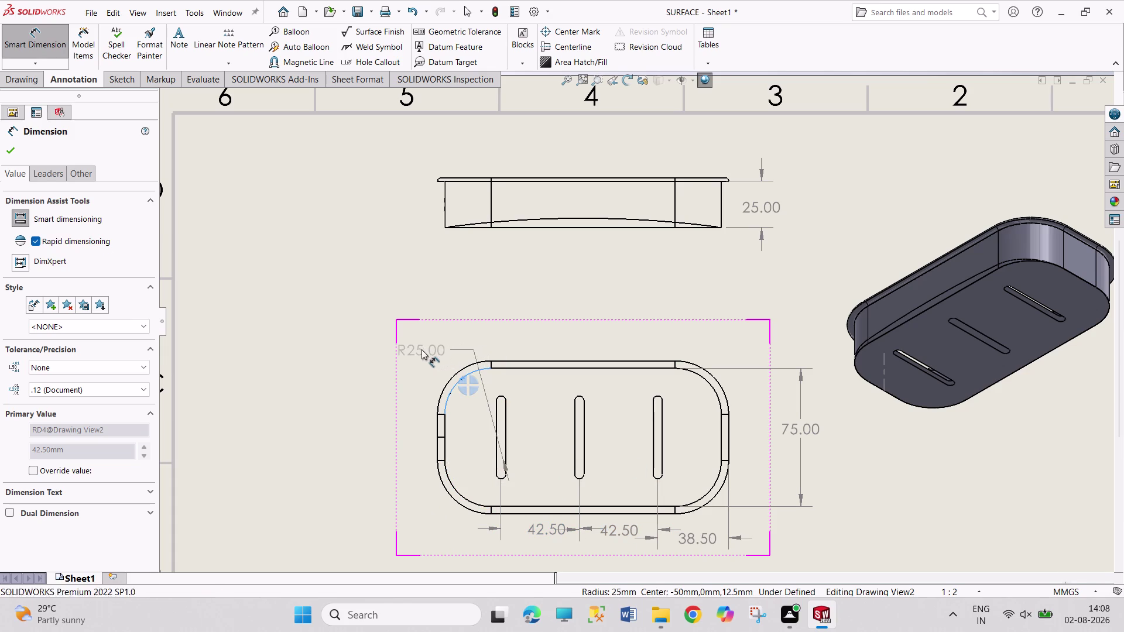
click(450, 380)
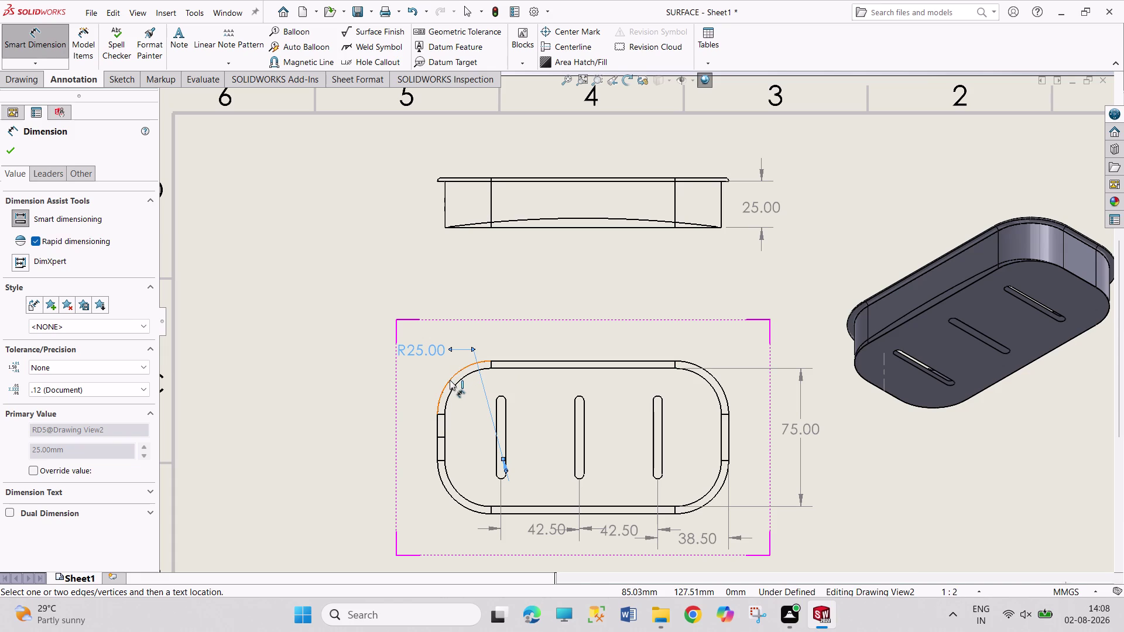
click(358, 371)
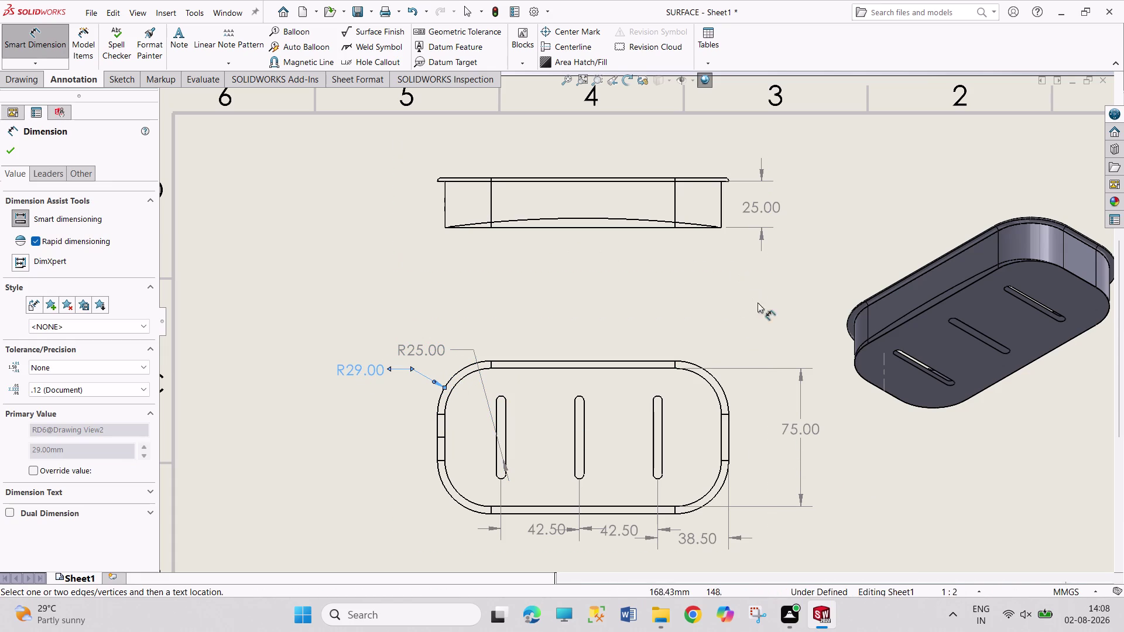
click(638, 220)
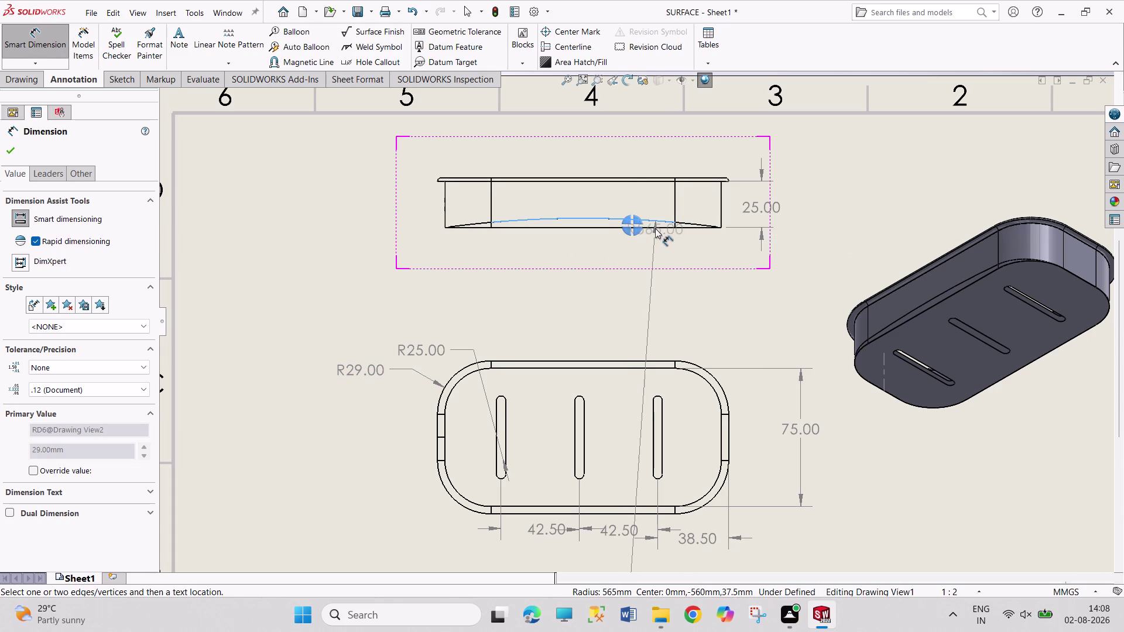
click(661, 226)
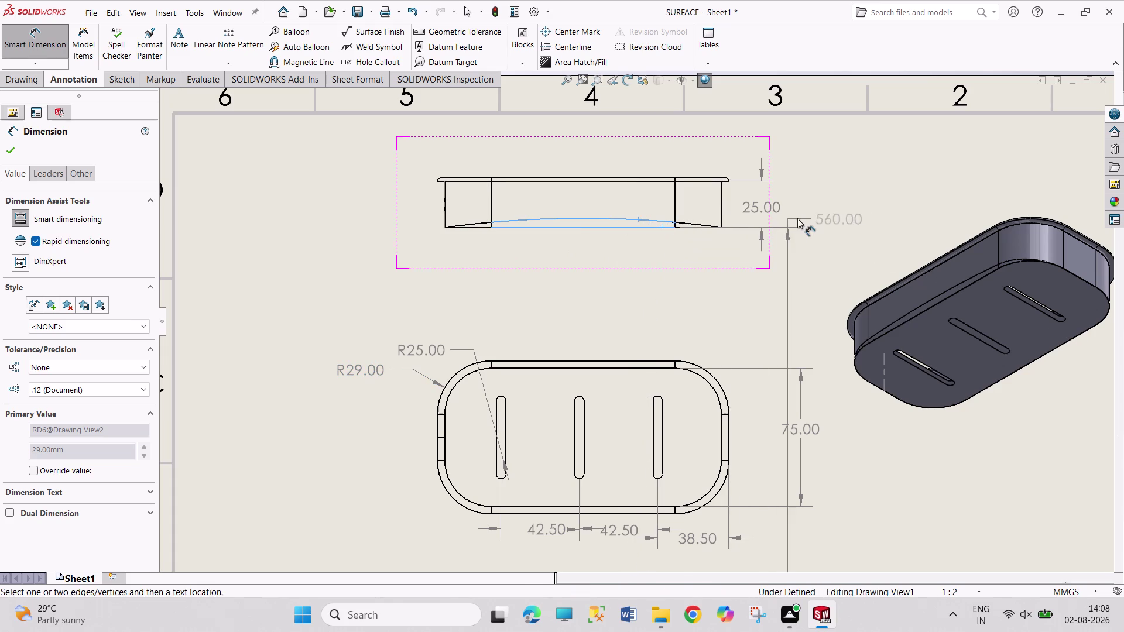
key(Escape)
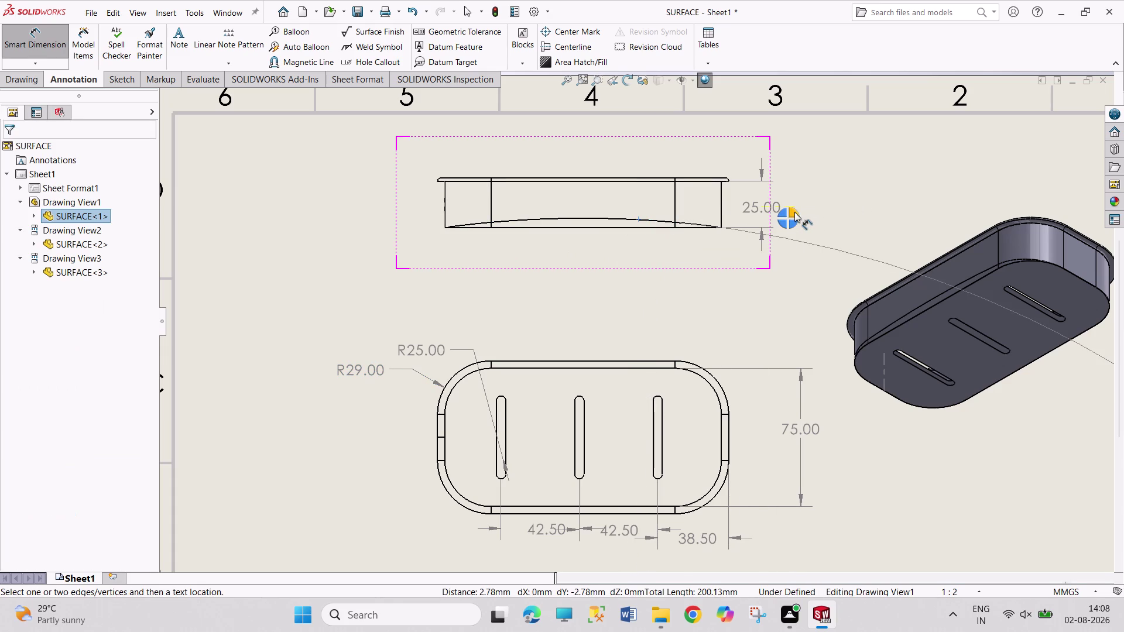
key(Escape)
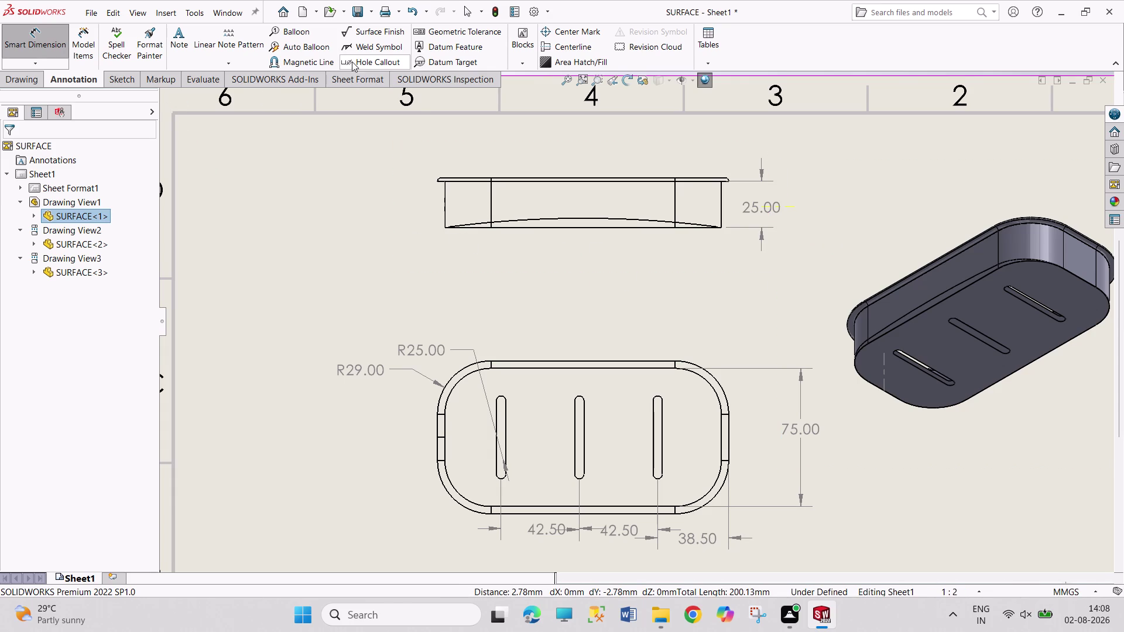
click(32, 82)
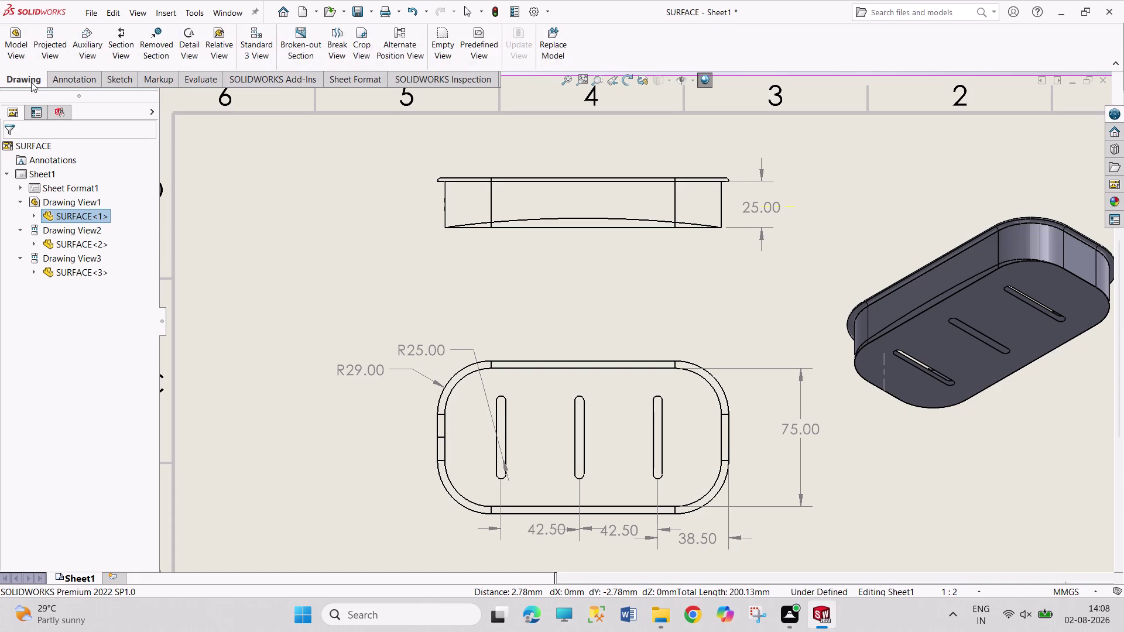
Circle the front view's top-left lip corner and place 1:1 Detail A to its left.
click(193, 45)
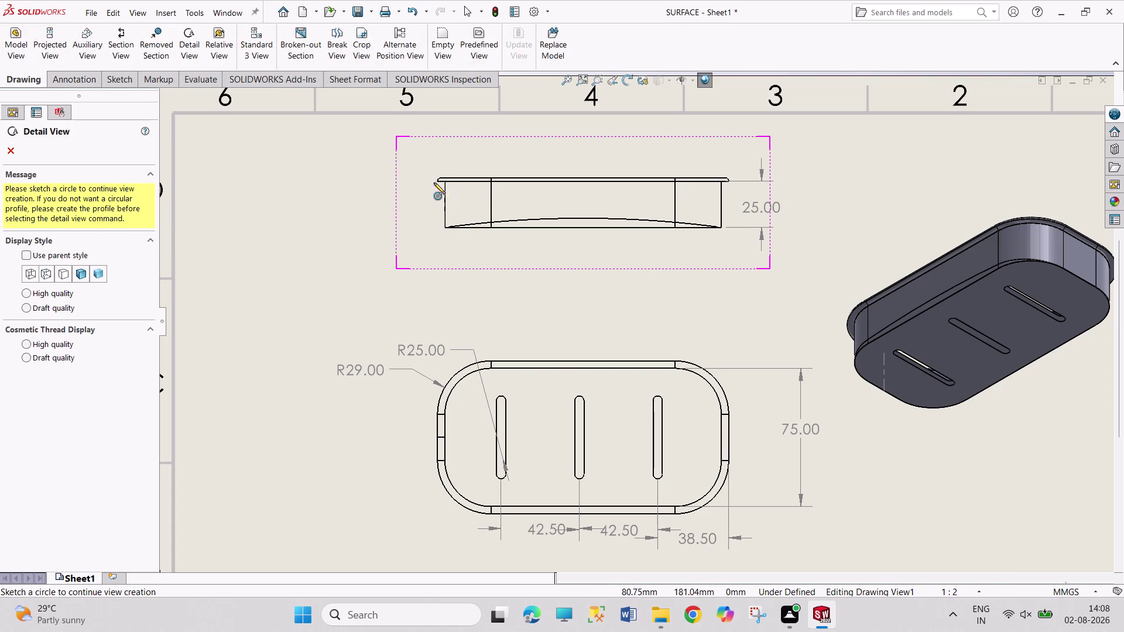
click(437, 180)
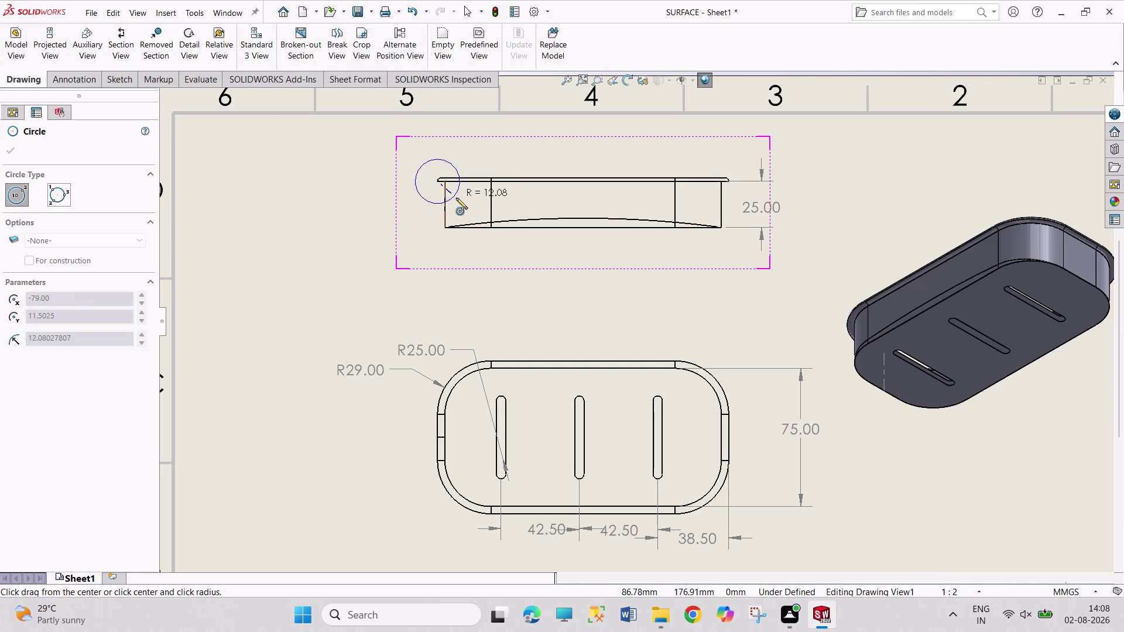
click(456, 198)
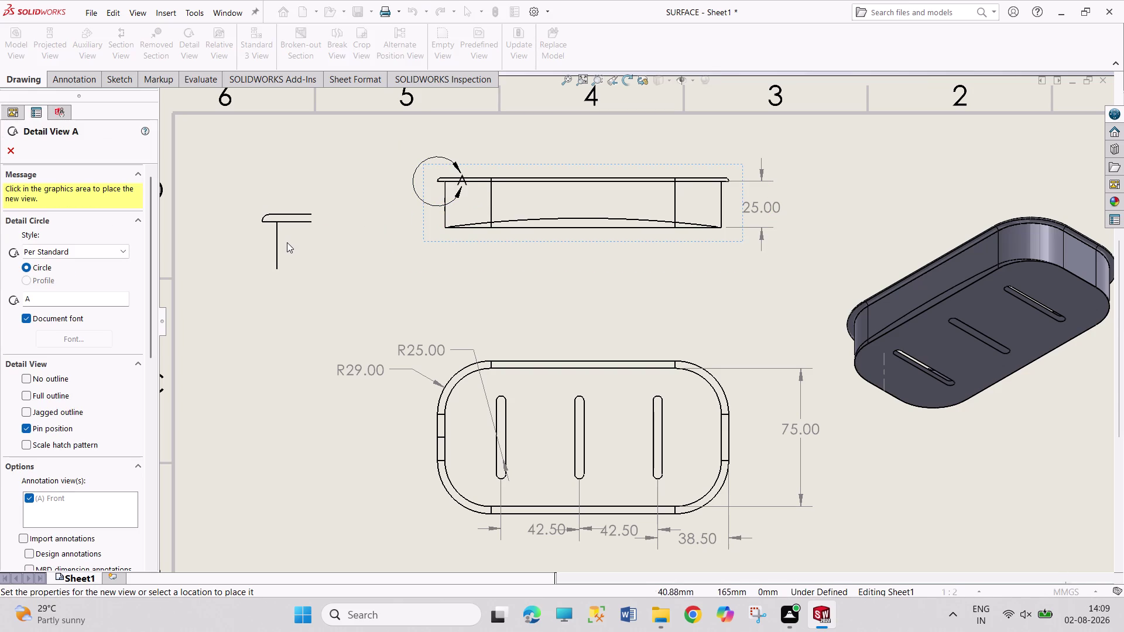
click(278, 232)
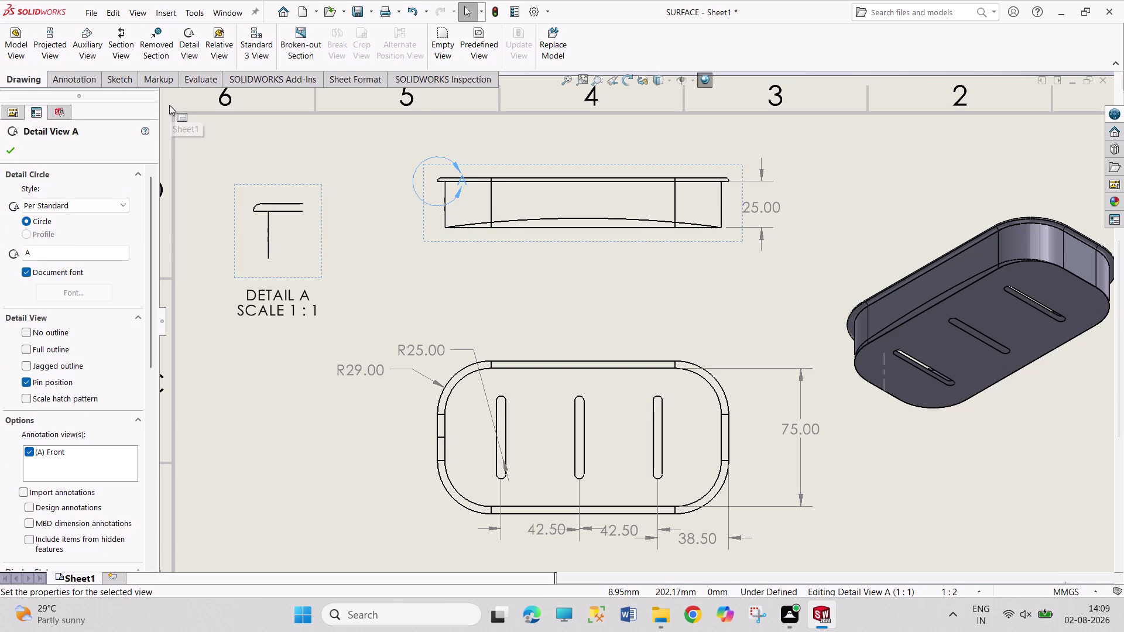
drag(460, 180, 462, 163)
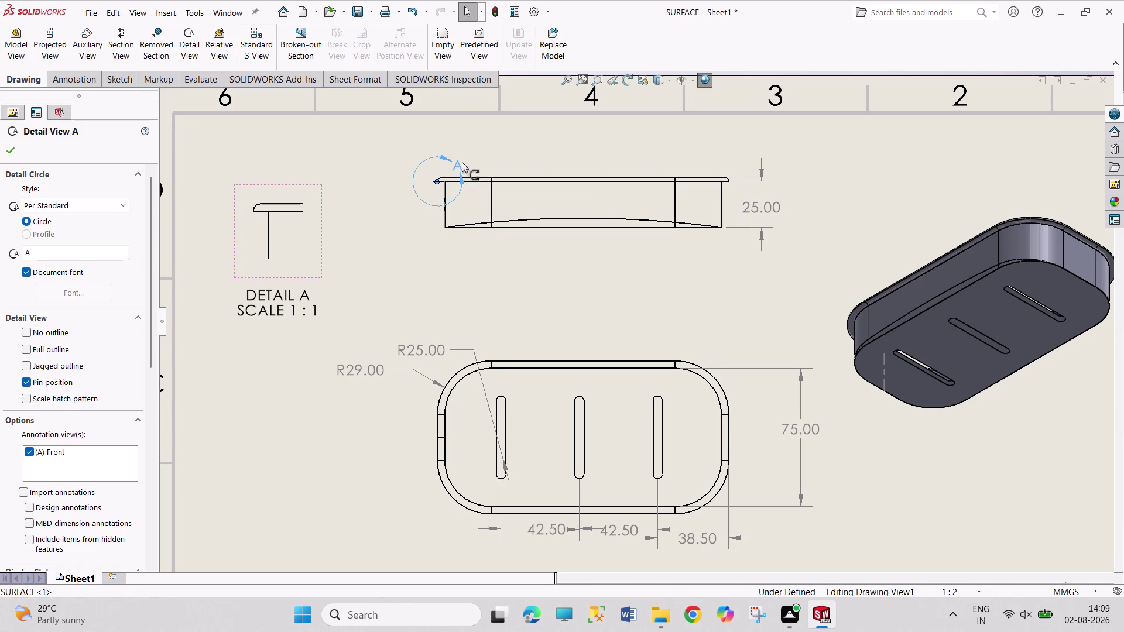
drag(462, 162, 461, 160)
click(497, 144)
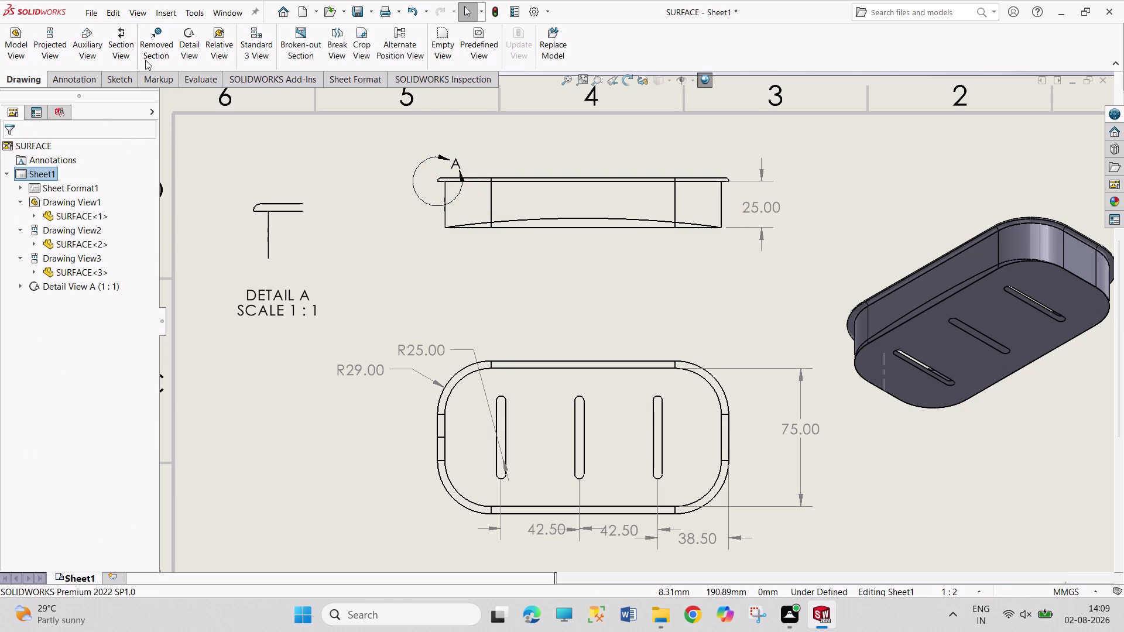
click(61, 80)
Dimension the R2.00 lip fillet in Detail A and the 158.00 overall top-view length.
click(22, 39)
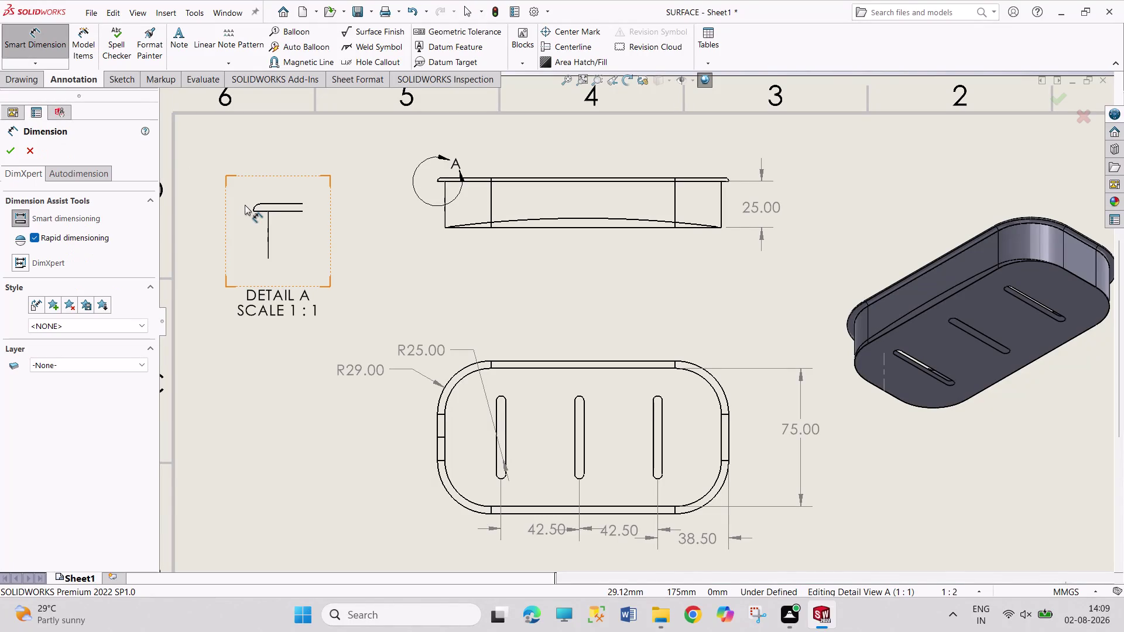
click(257, 207)
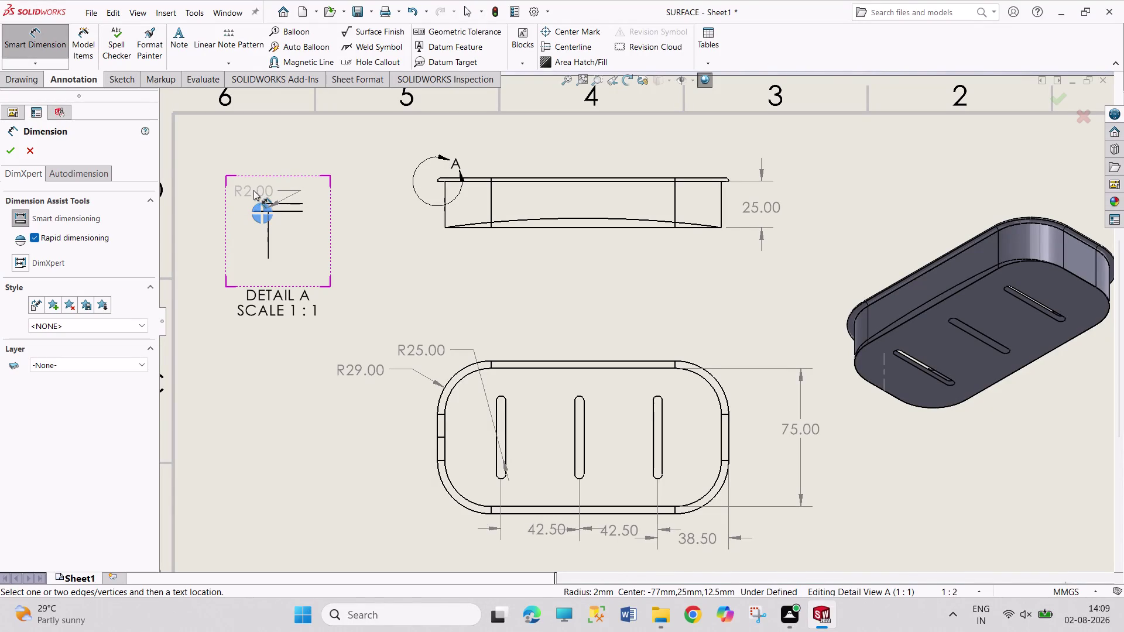
click(249, 186)
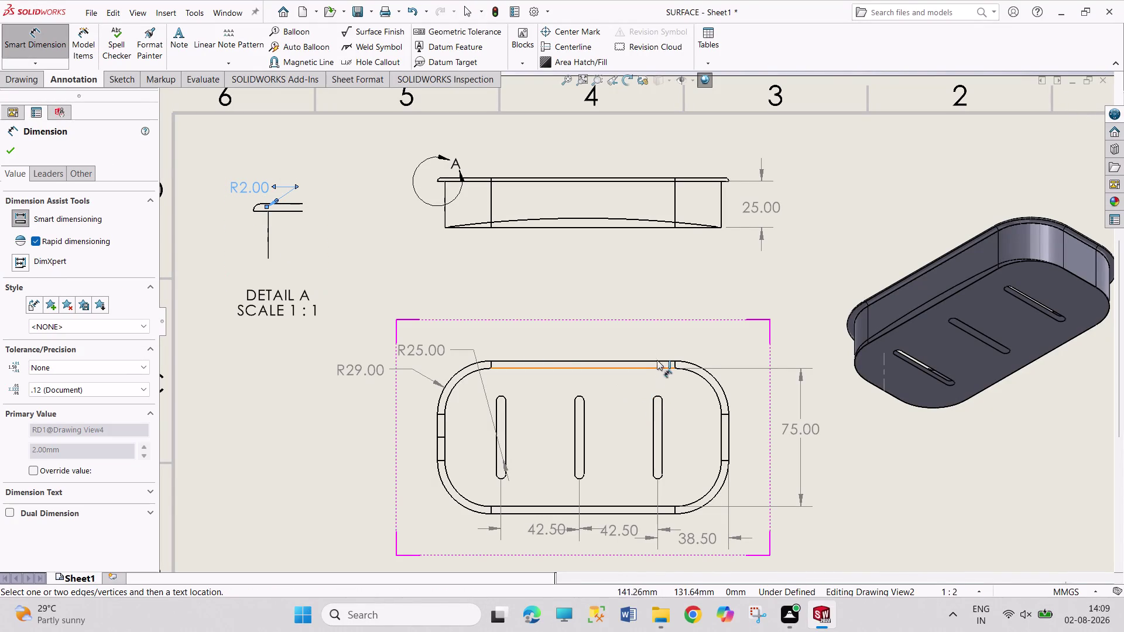
click(436, 430)
click(729, 423)
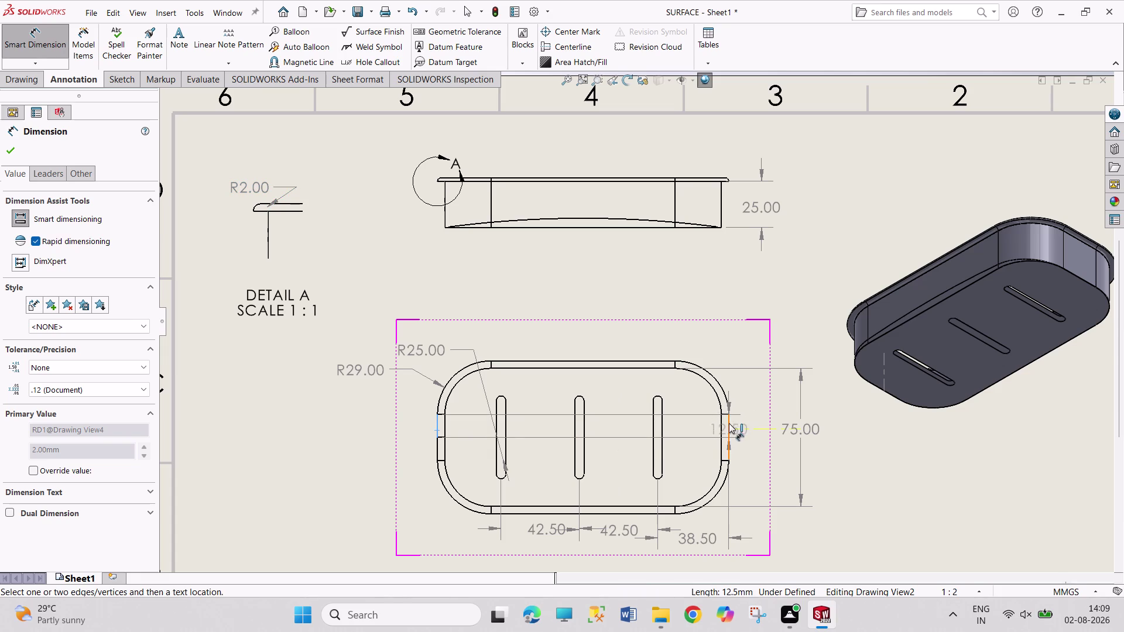
click(613, 284)
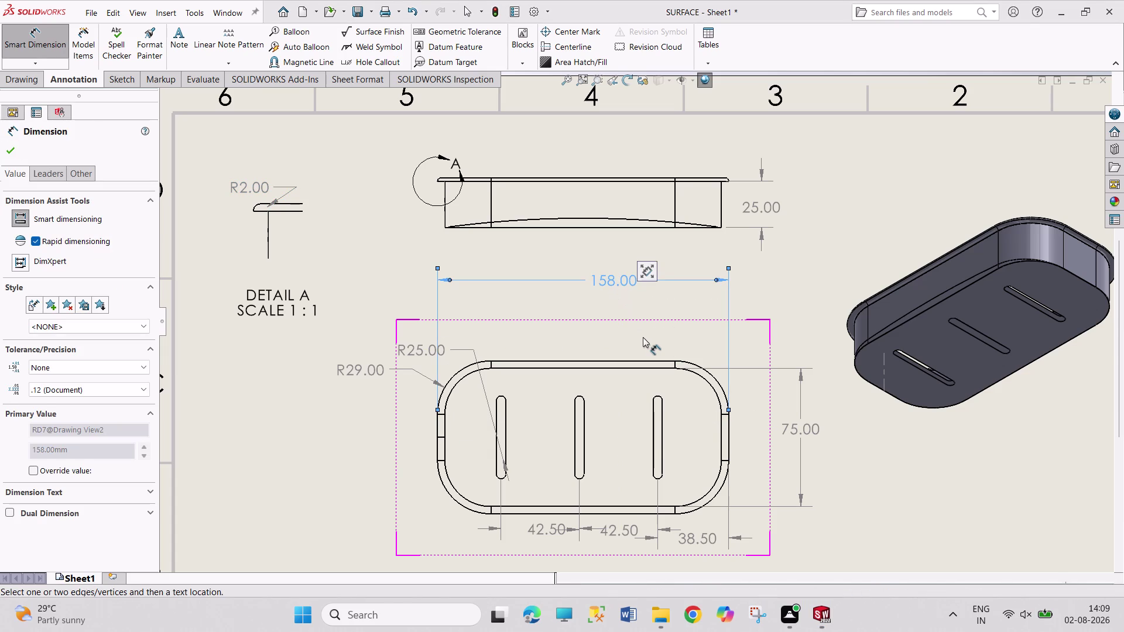
click(445, 451)
Add the 150.00 inner length, cancel the stray curve dimension, and fit the sheet.
click(721, 446)
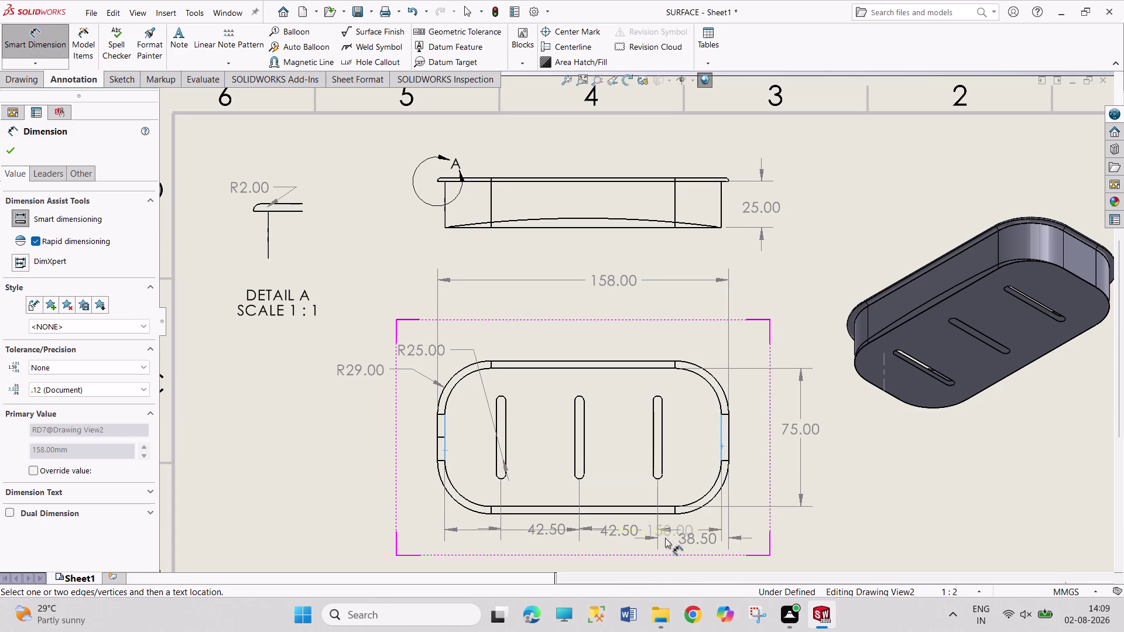
click(618, 308)
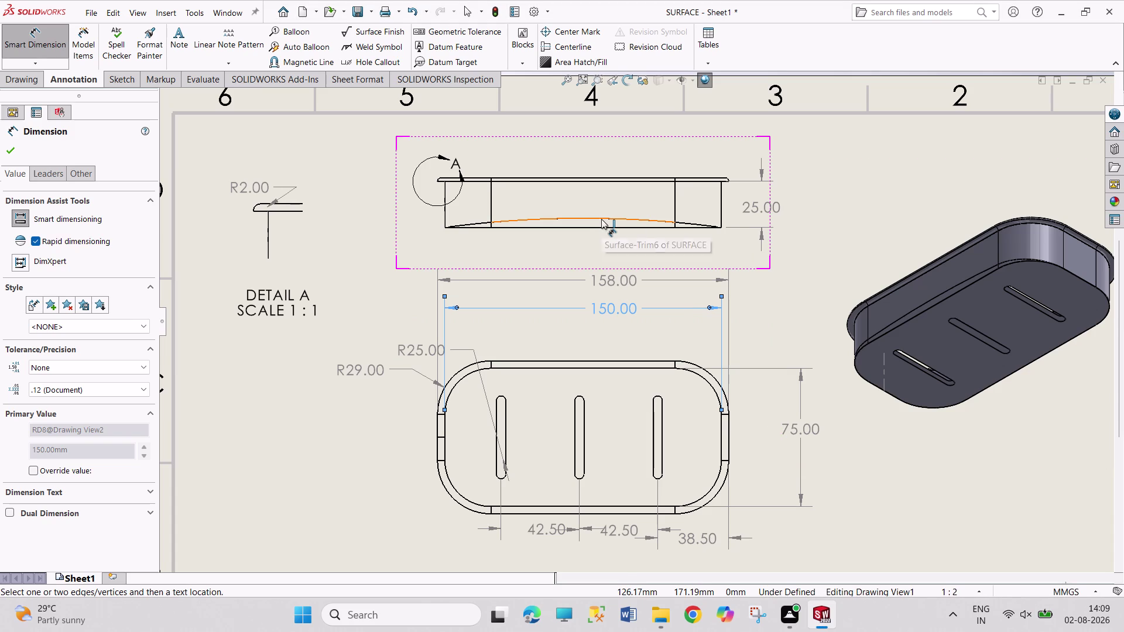
click(616, 219)
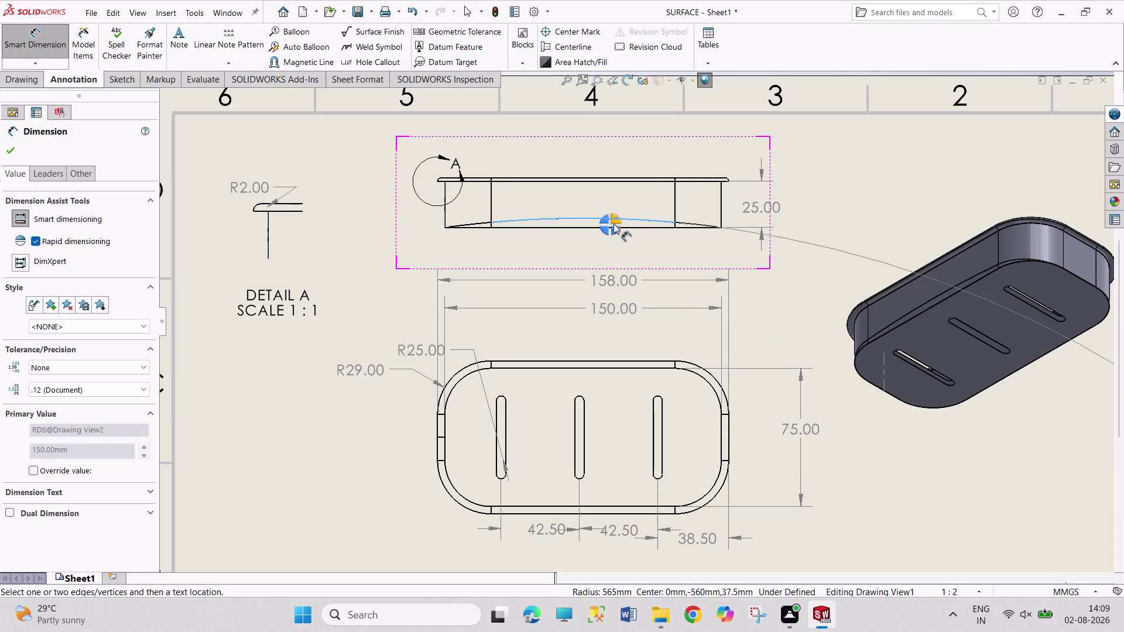
click(634, 226)
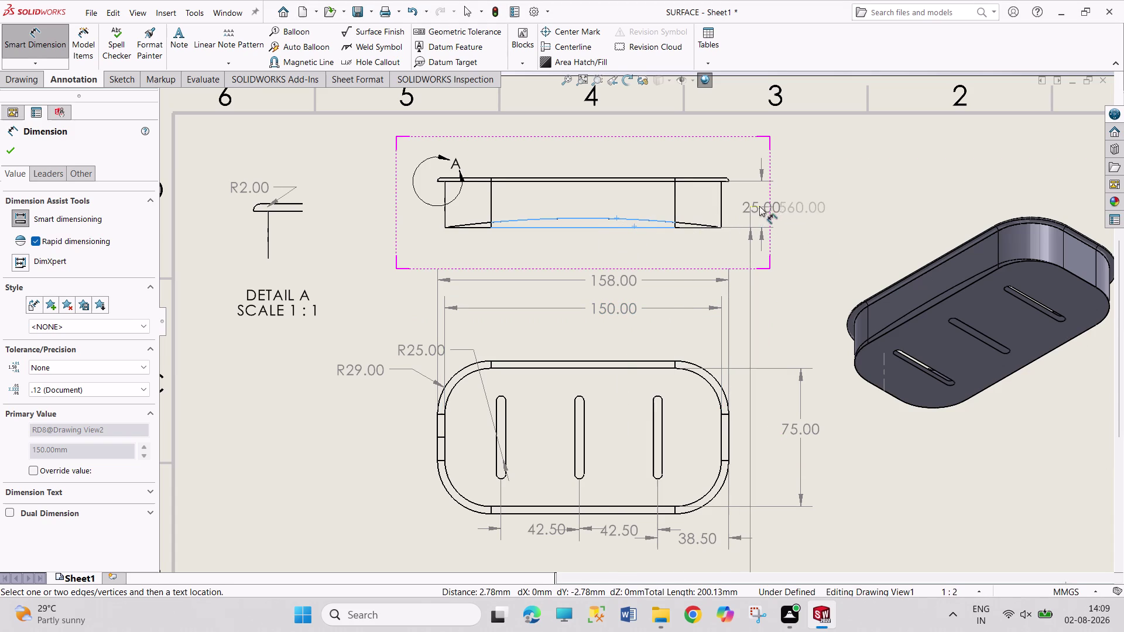
key(Escape)
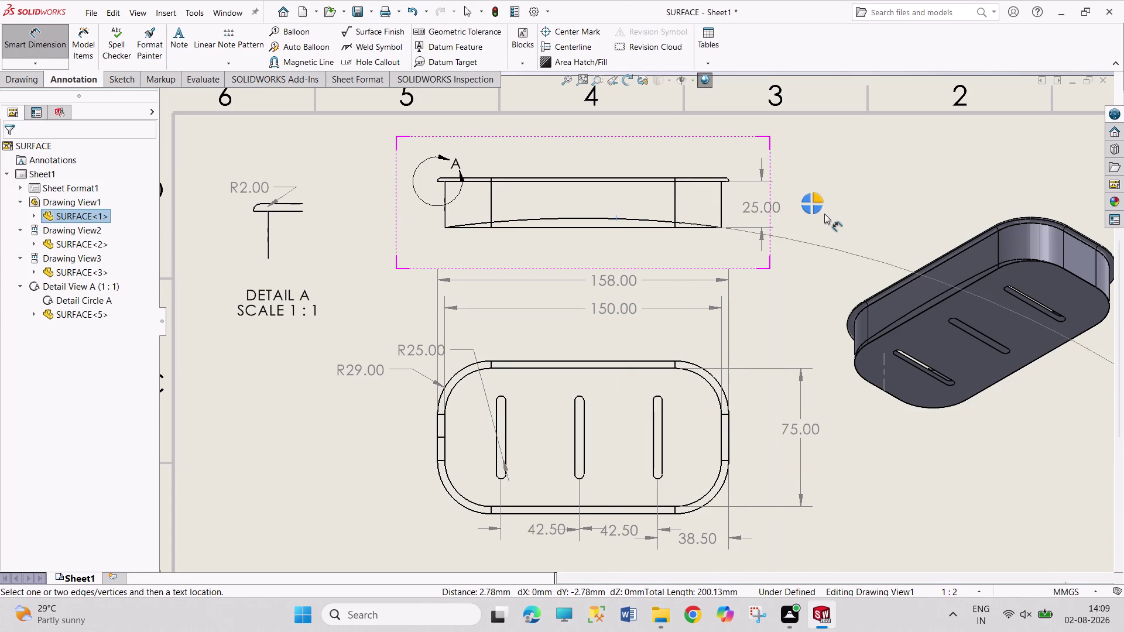
scroll(up, 3)
key(Escape)
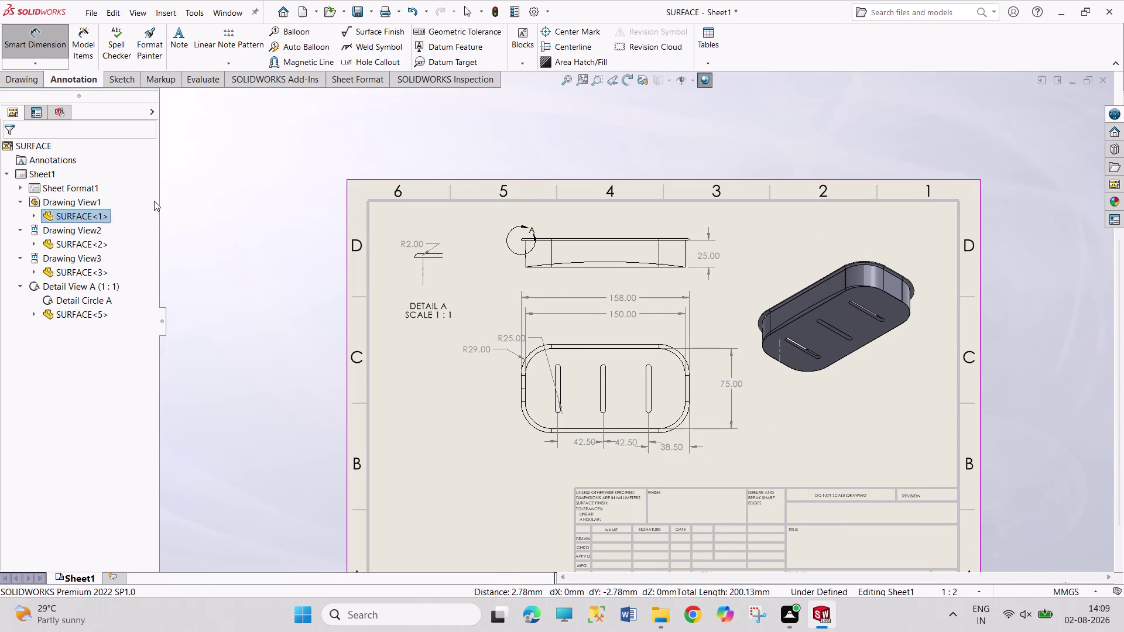
Switch Sheet1 into sheet format editing.
right_click(46, 177)
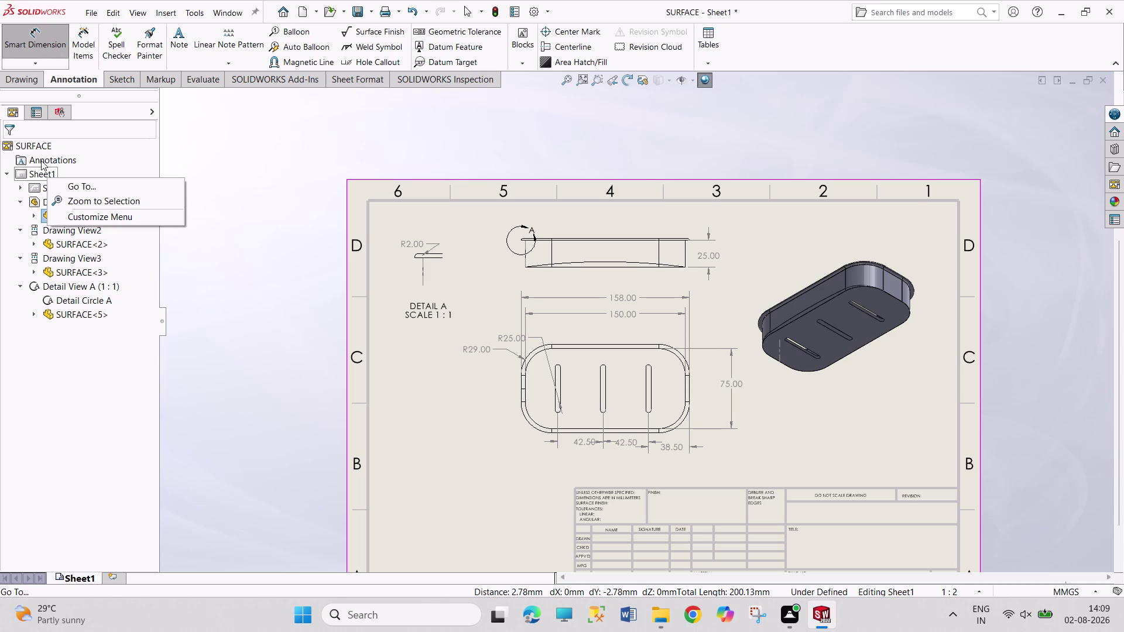
right_click(33, 172)
click(237, 182)
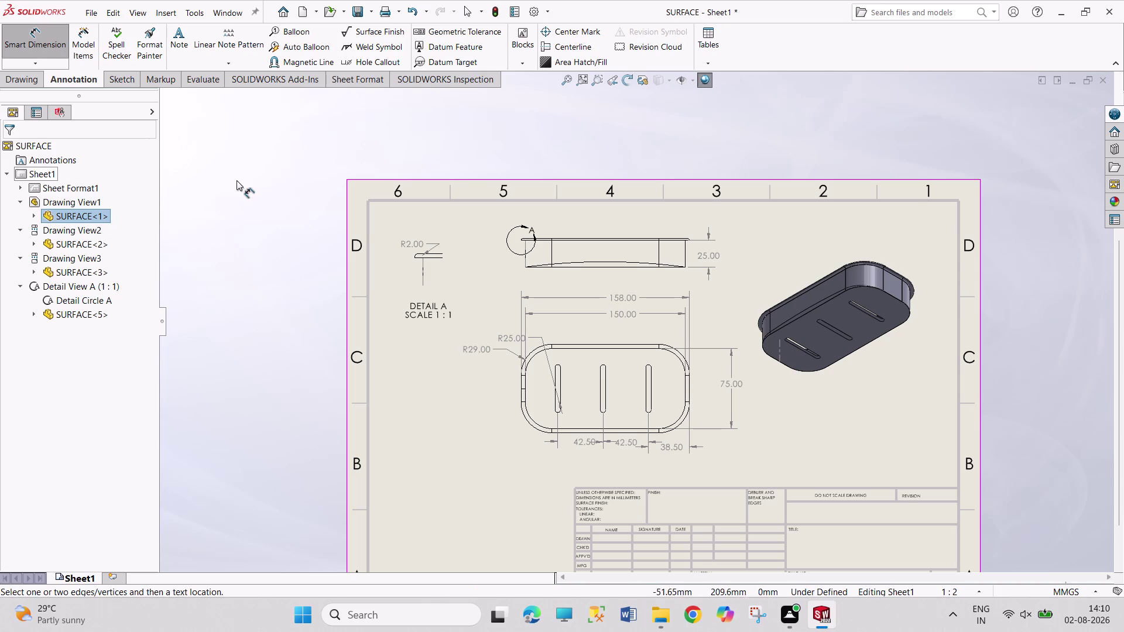
double_click(234, 177)
right_click(216, 173)
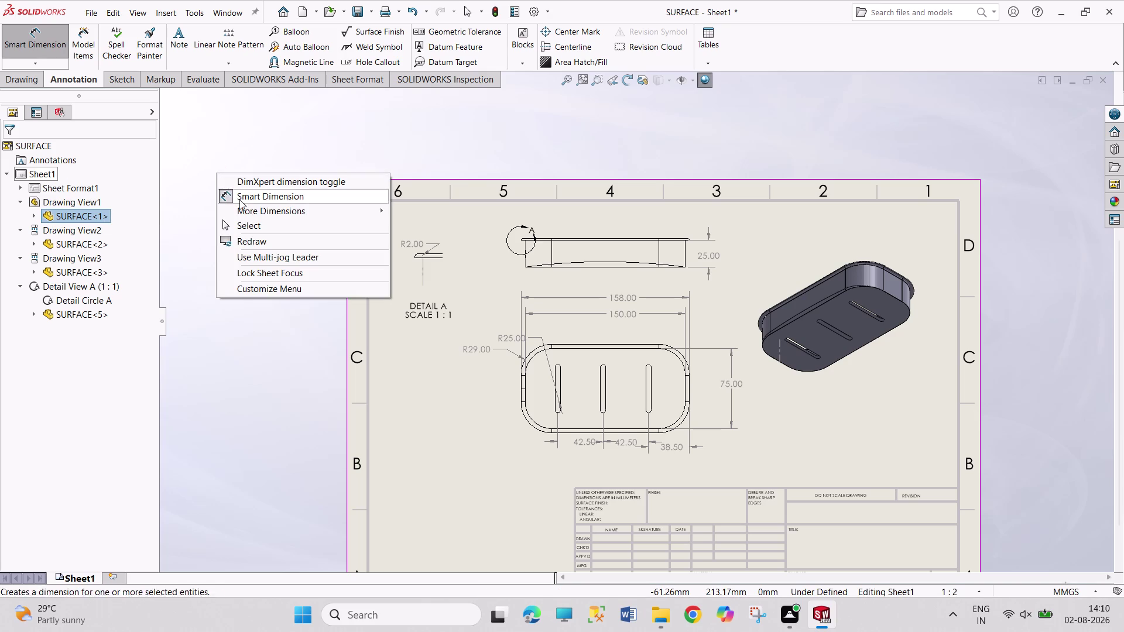
click(249, 223)
right_click(41, 172)
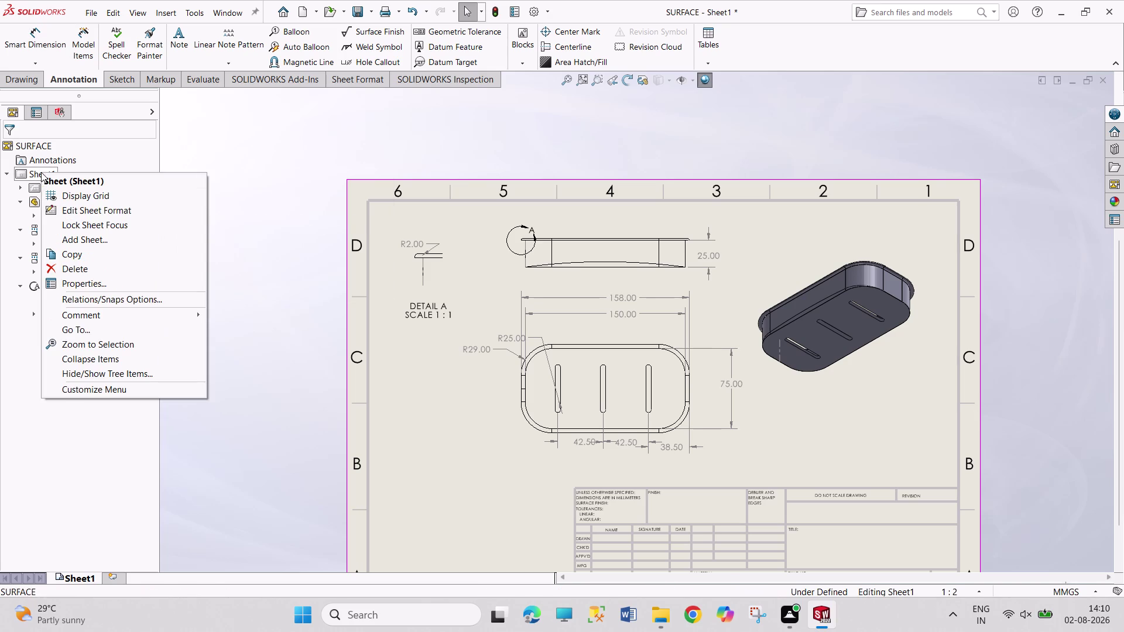
click(148, 213)
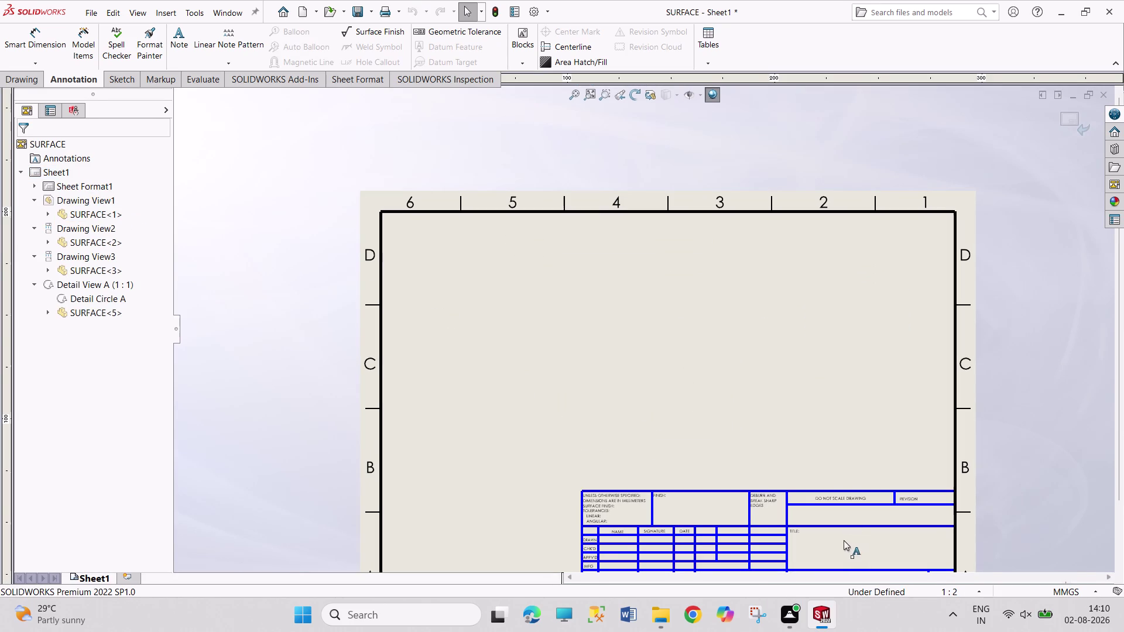
Change the text size of the SURFACE drawing number in the title block.
scroll(down, 3)
scroll(down, 3)
scroll(up, 3)
scroll(down, 3)
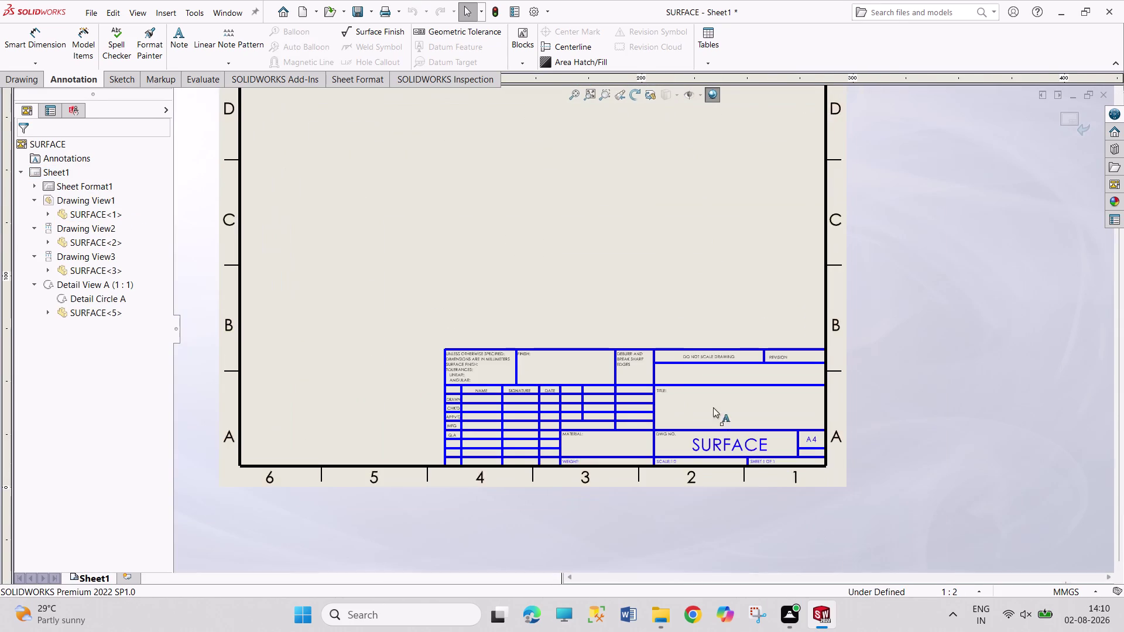
scroll(down, 3)
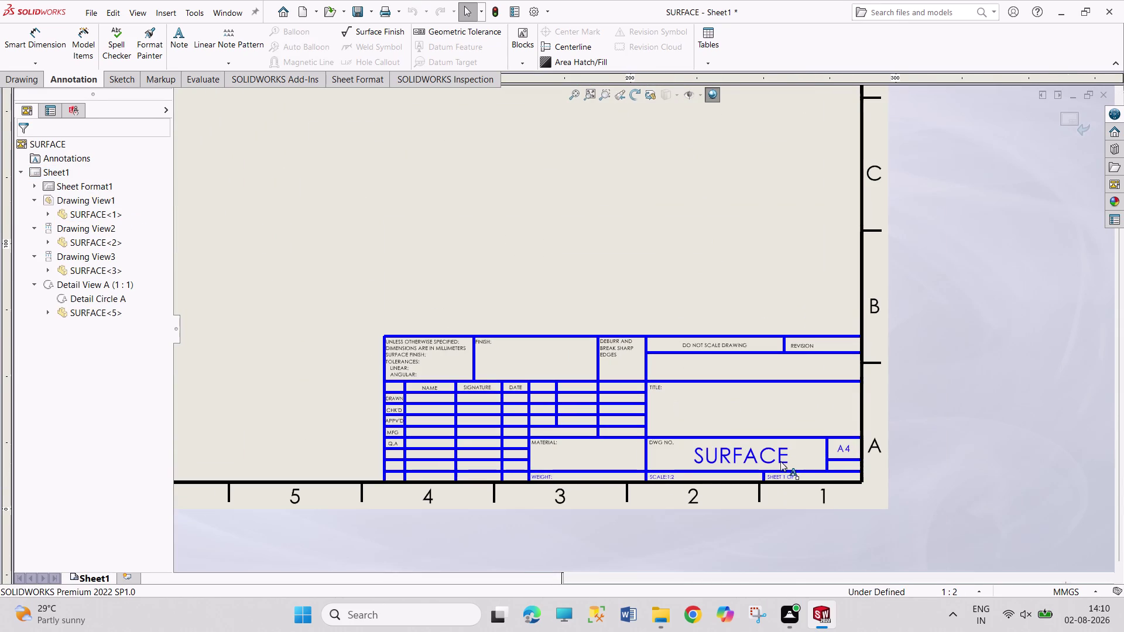
double_click(745, 455)
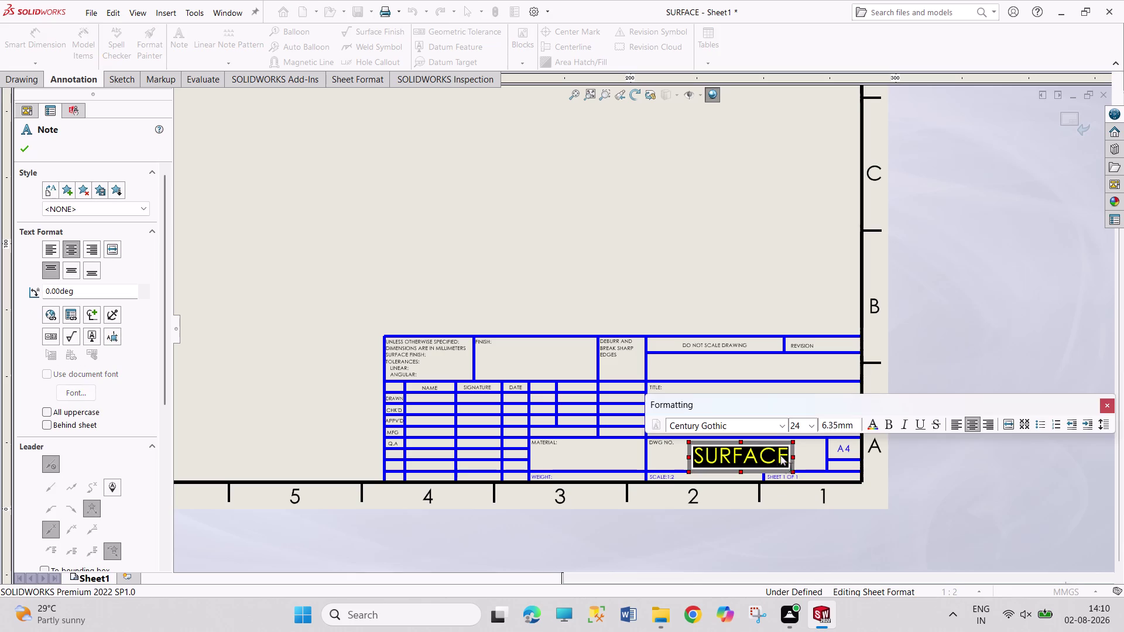
click(814, 425)
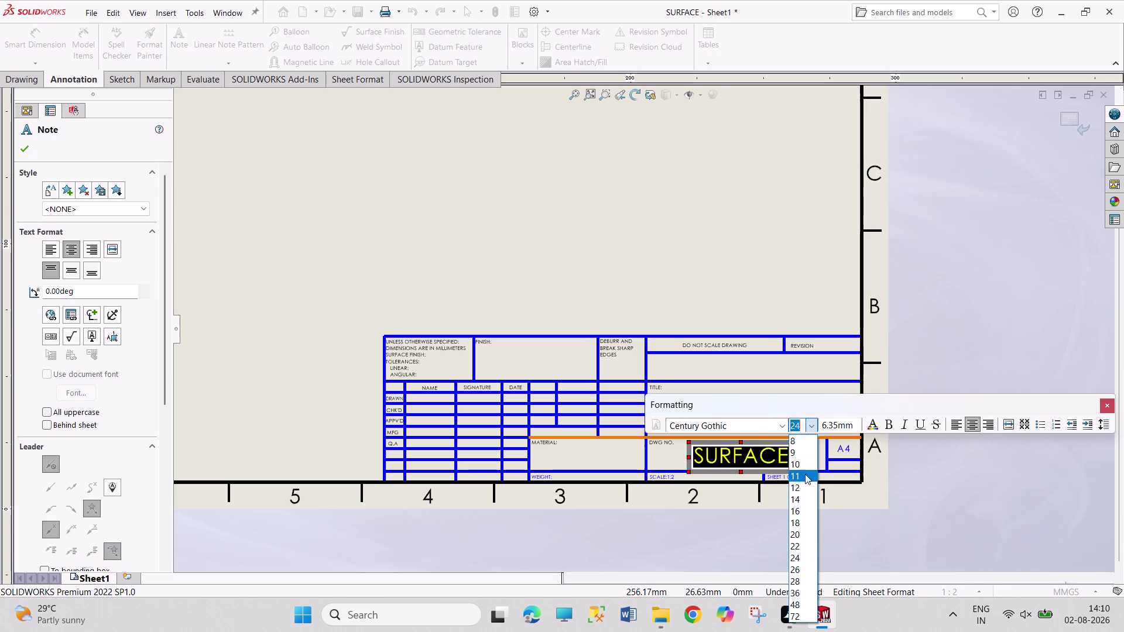
click(801, 510)
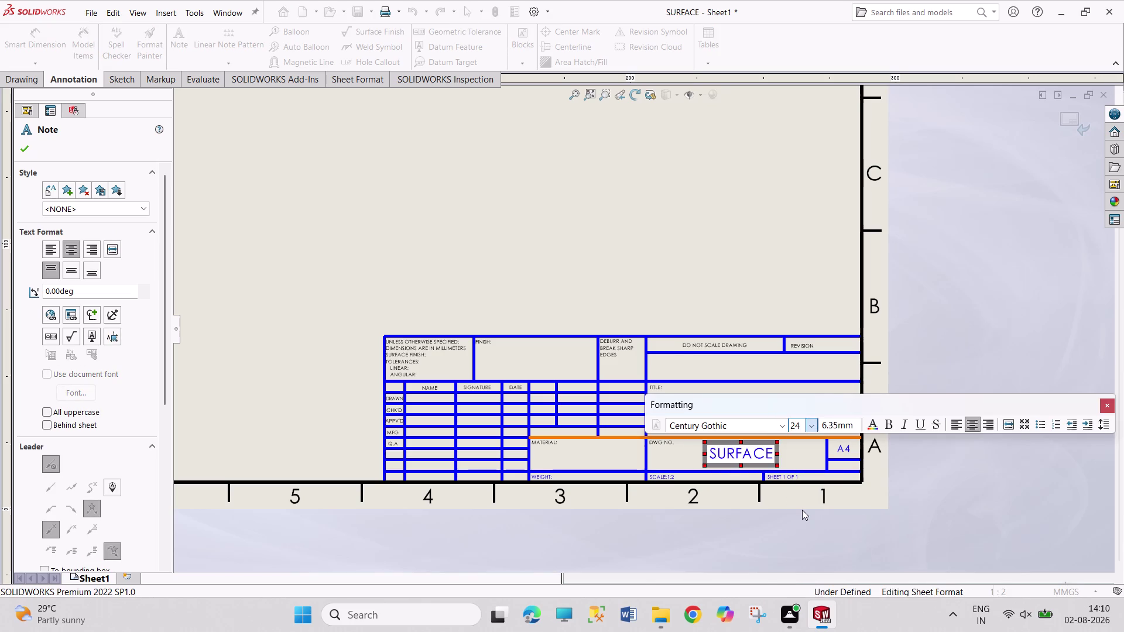
click(980, 333)
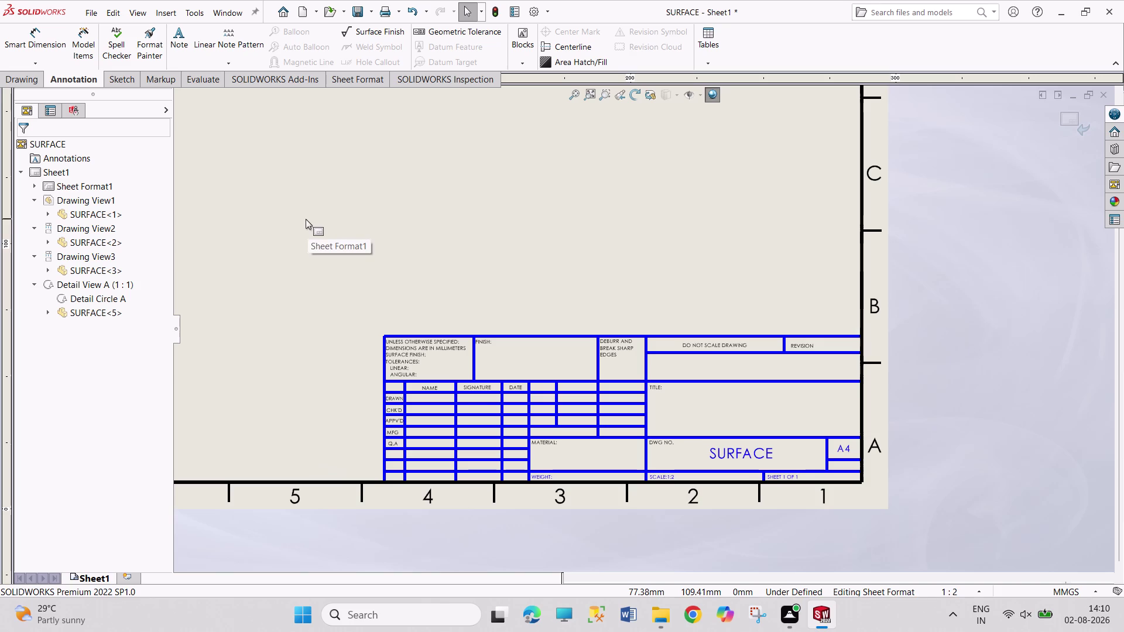
Enter the name 'PRAVEEn' in the Drawn name cell and close the note.
scroll(down, 3)
double_click(435, 383)
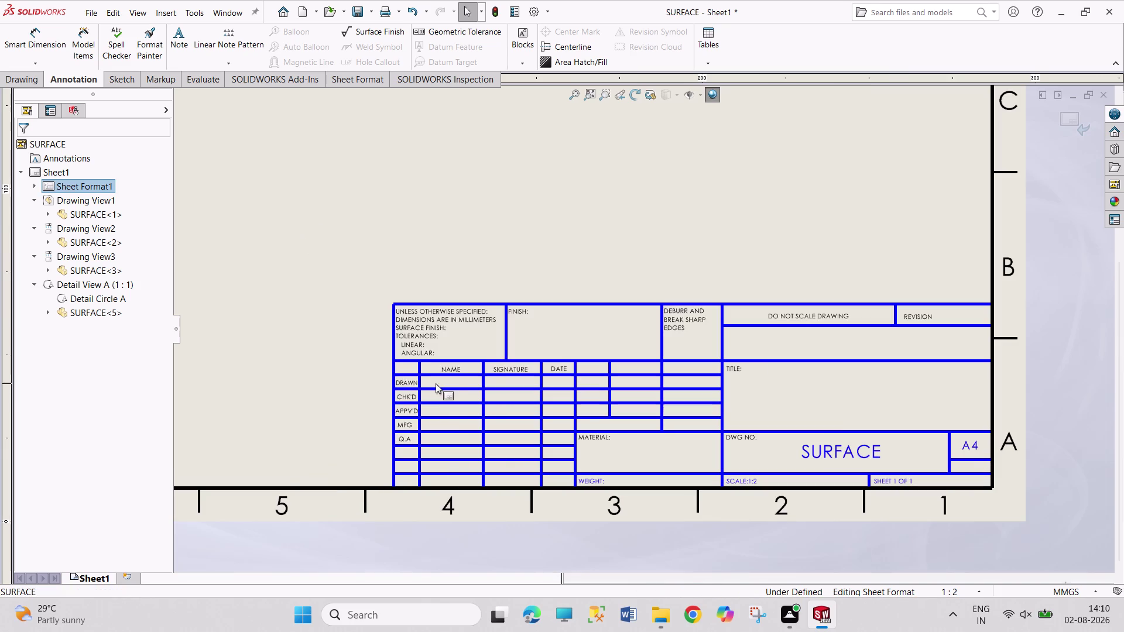
double_click(447, 383)
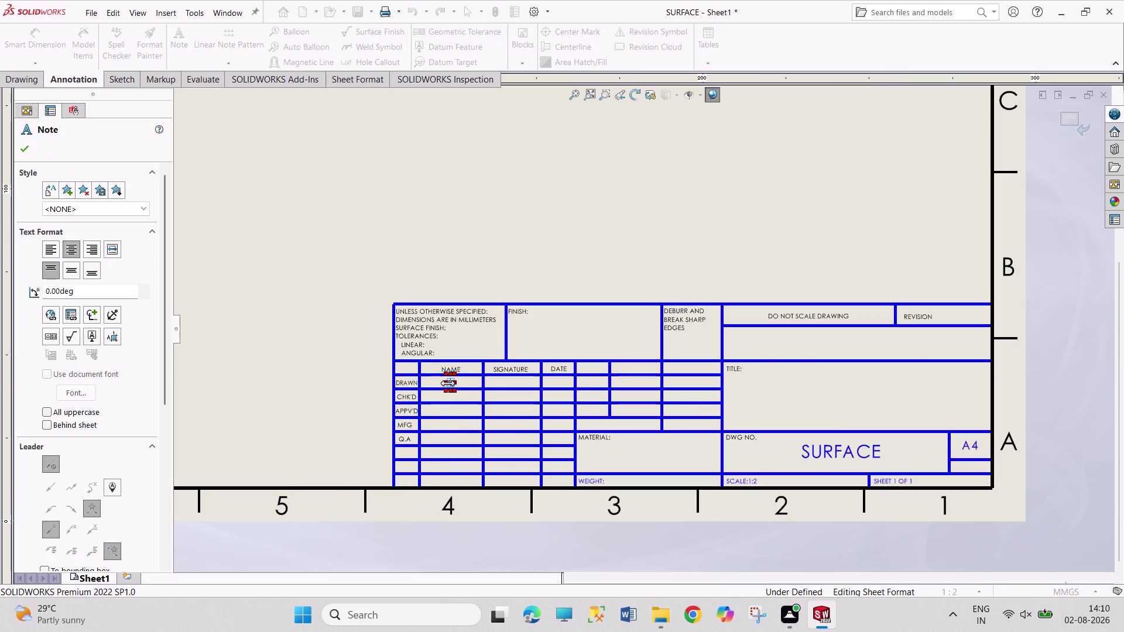
text(PRAVEE)
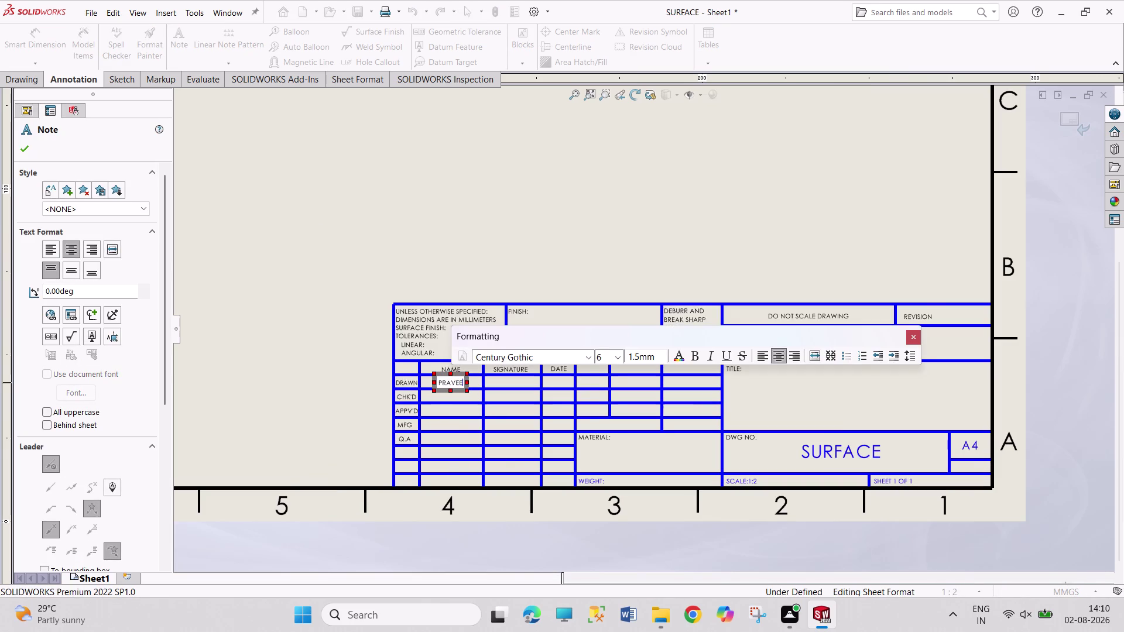
key(n)
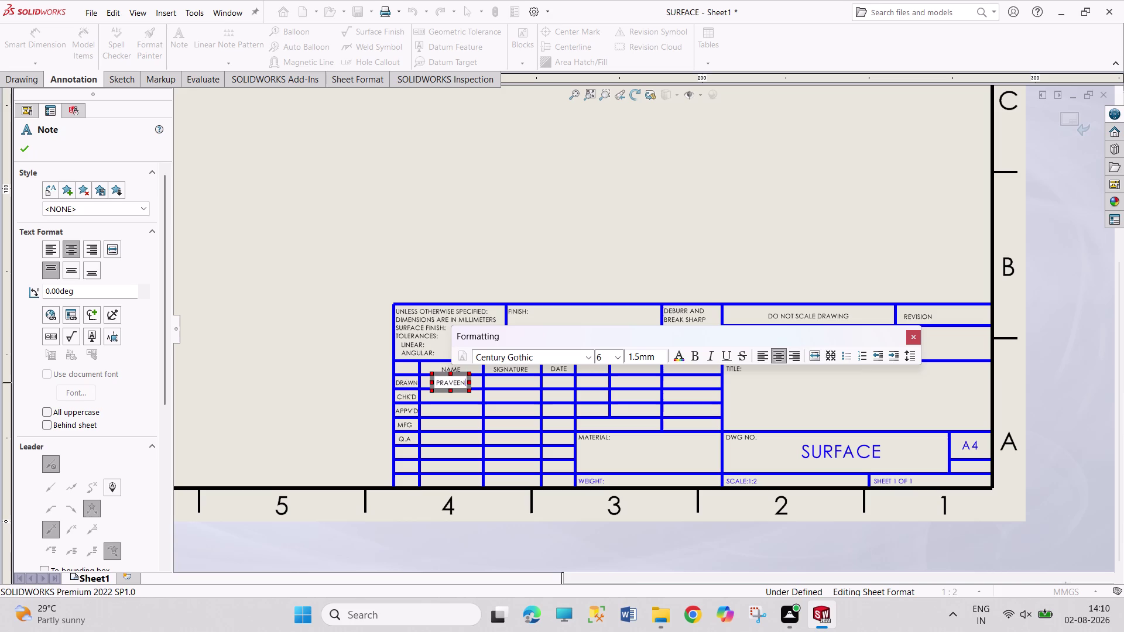
click(853, 233)
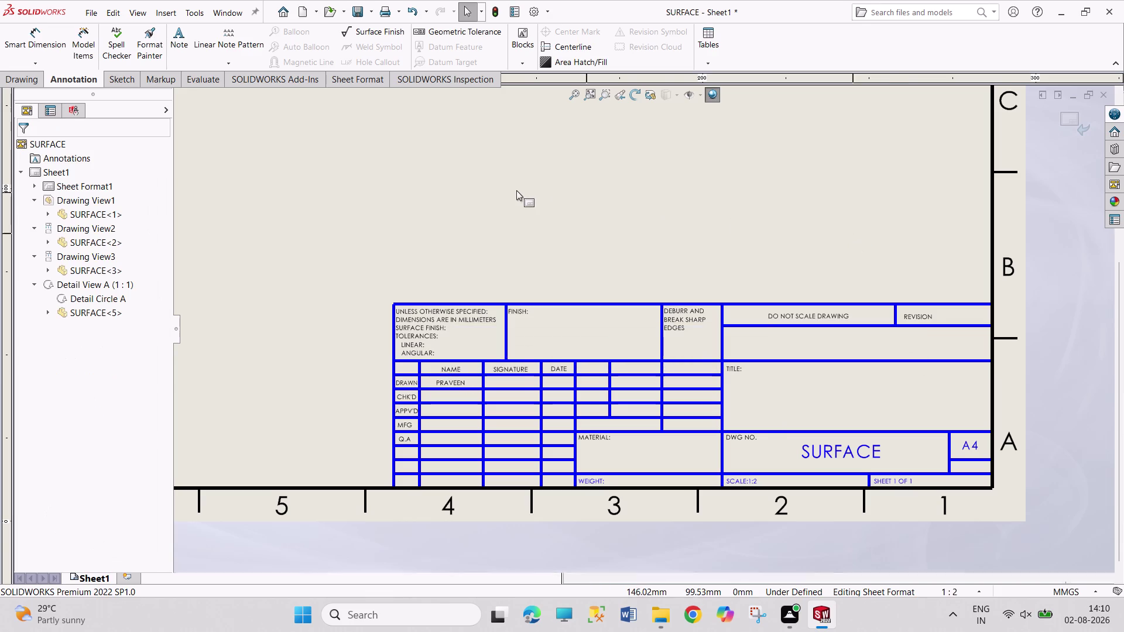
scroll(up, 3)
scroll(up, 3)
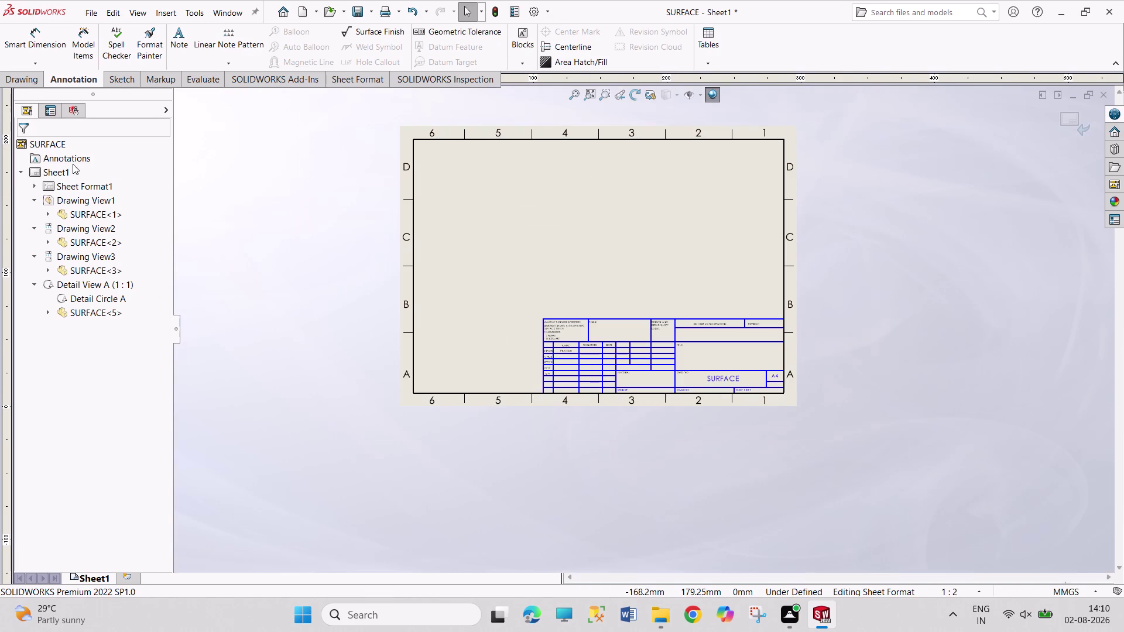
Return to editing the sheet and set the print page size to A4.
right_click(54, 169)
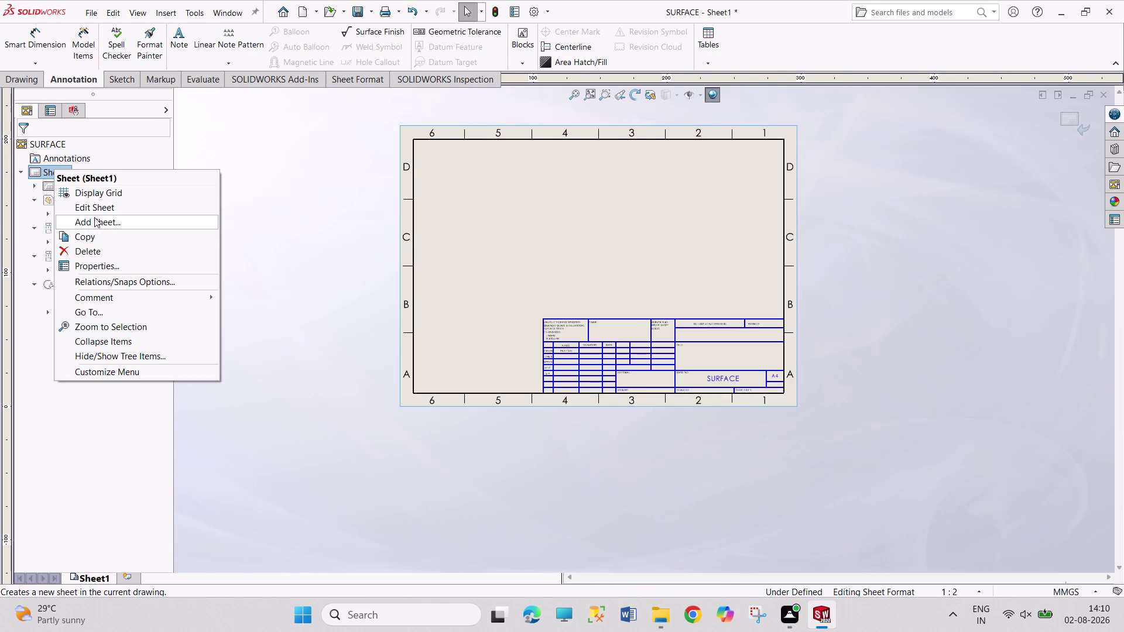
click(98, 211)
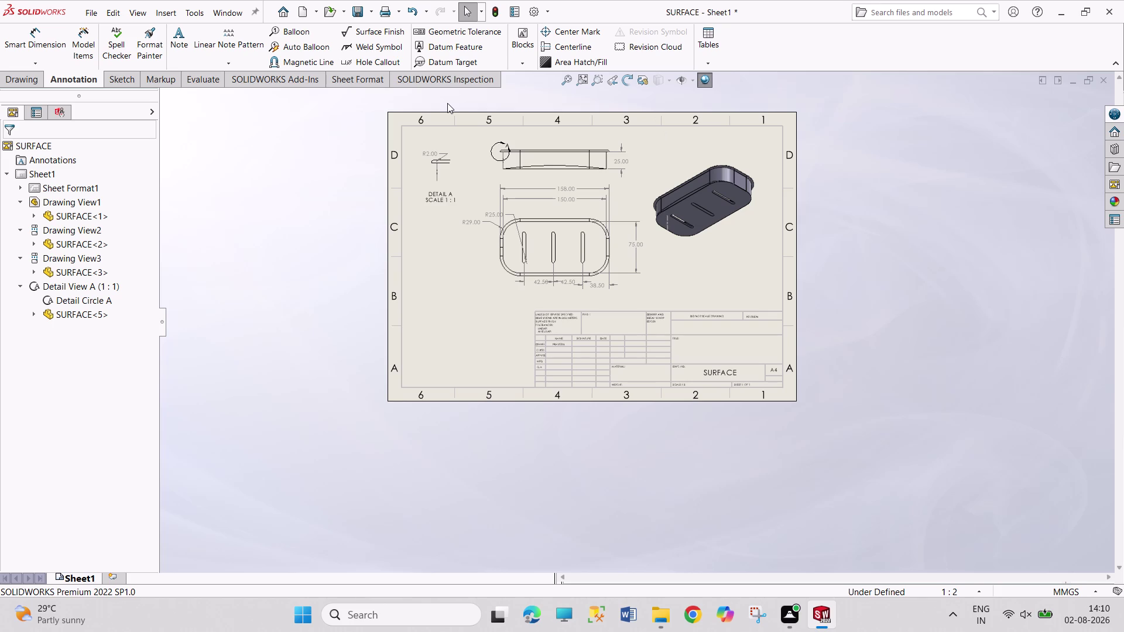
key(ctrl+p)
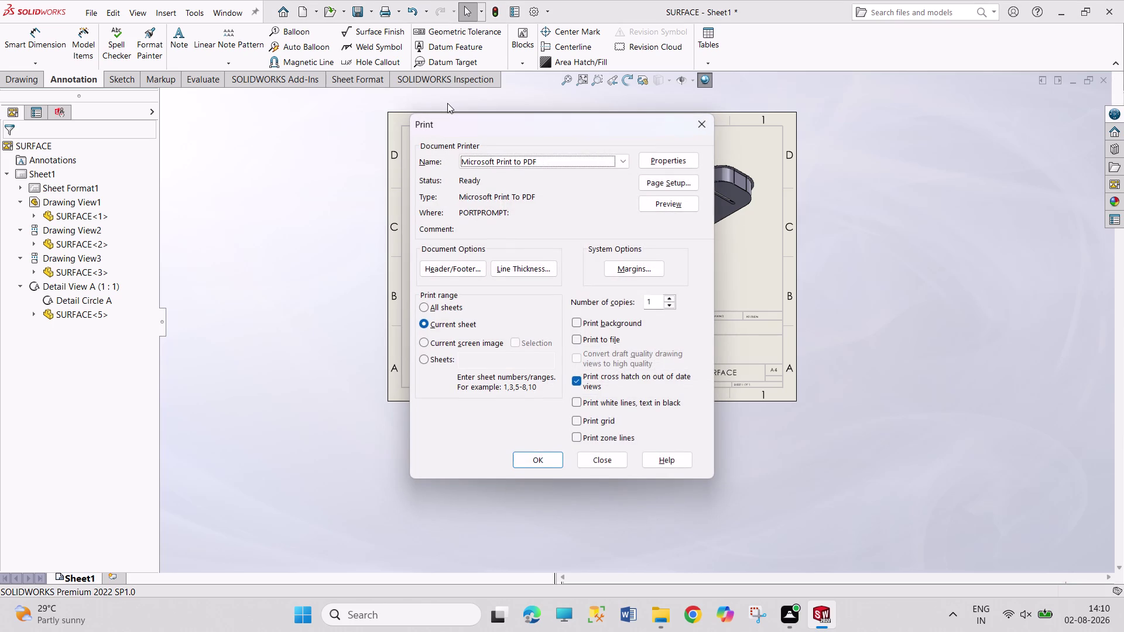
click(692, 182)
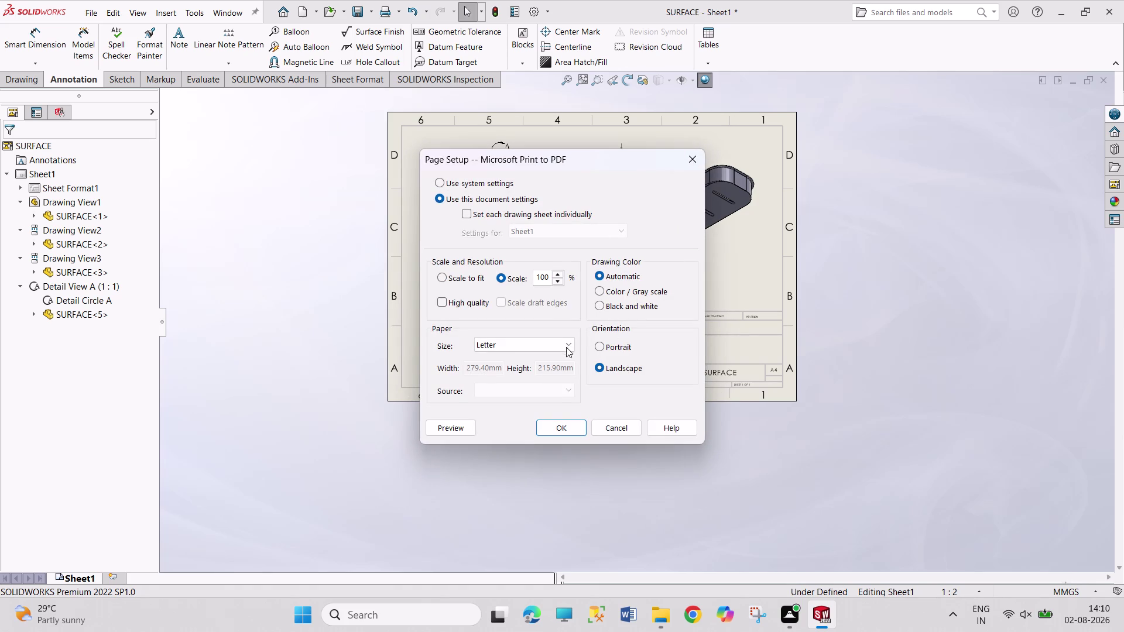
click(566, 340)
scroll(up, 3)
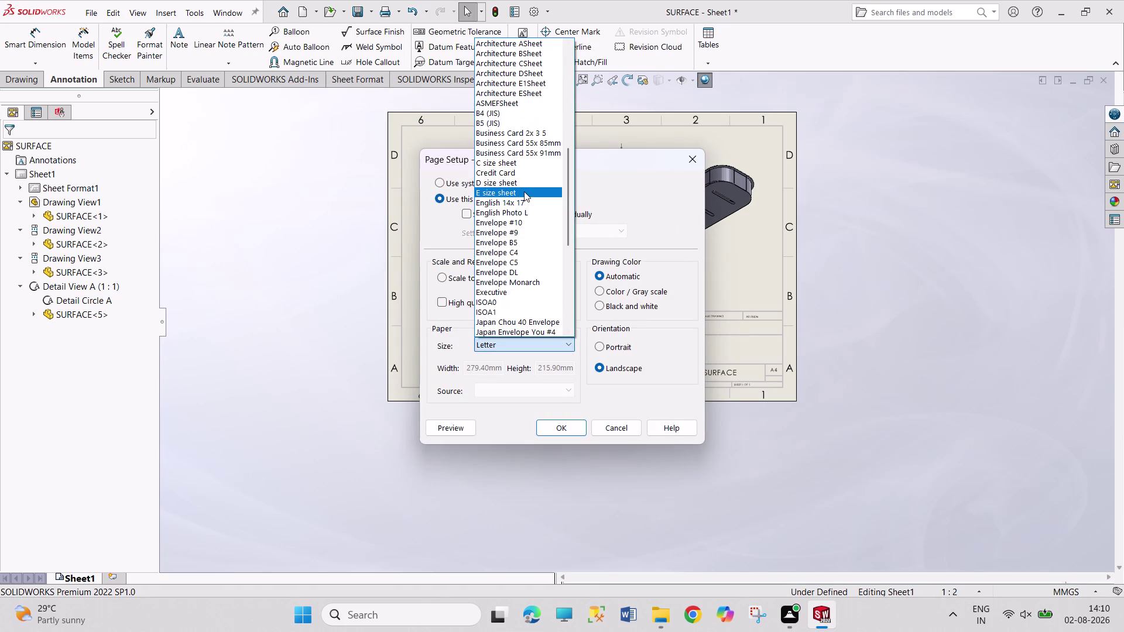
scroll(up, 3)
scroll(up, 3)
click(520, 165)
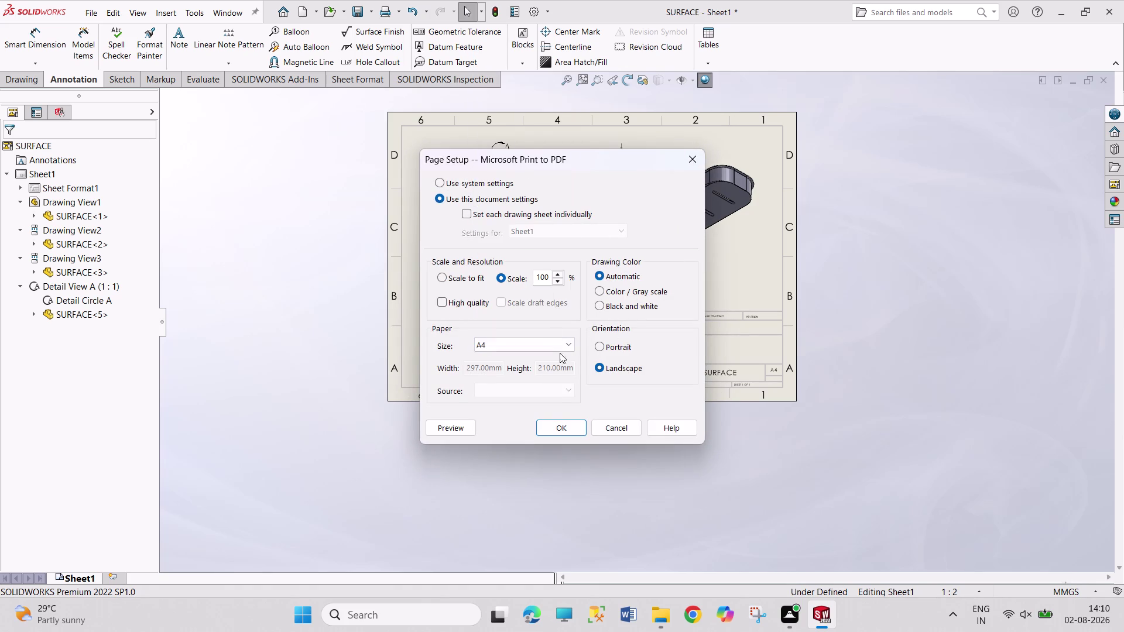
click(581, 429)
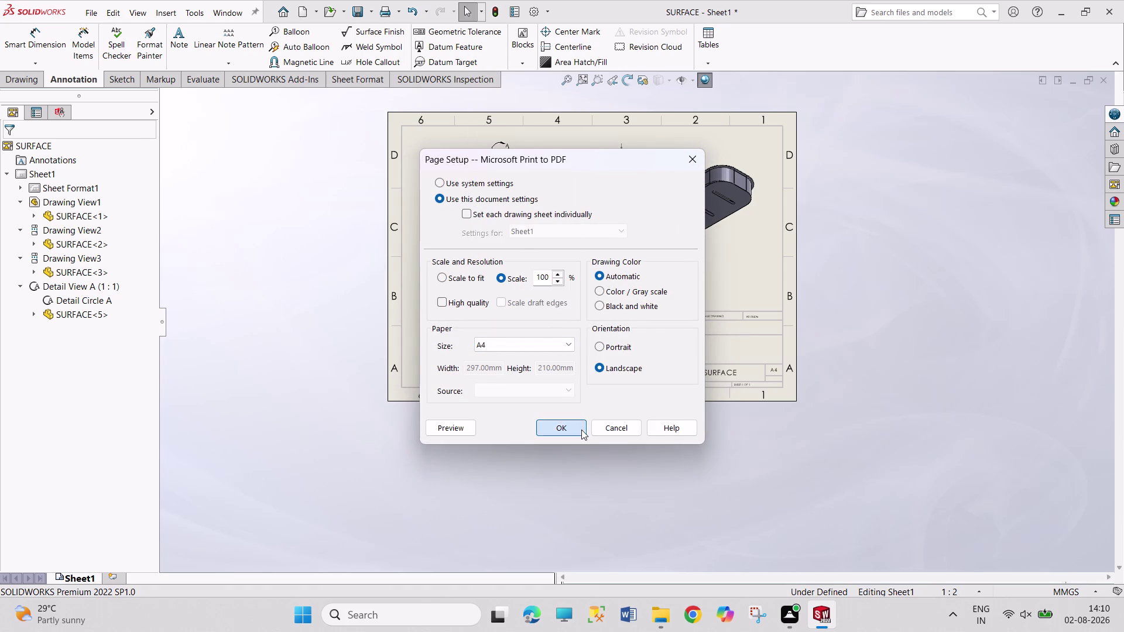
Print the sheet to a PDF named 'SURGACE PDF'.
click(547, 466)
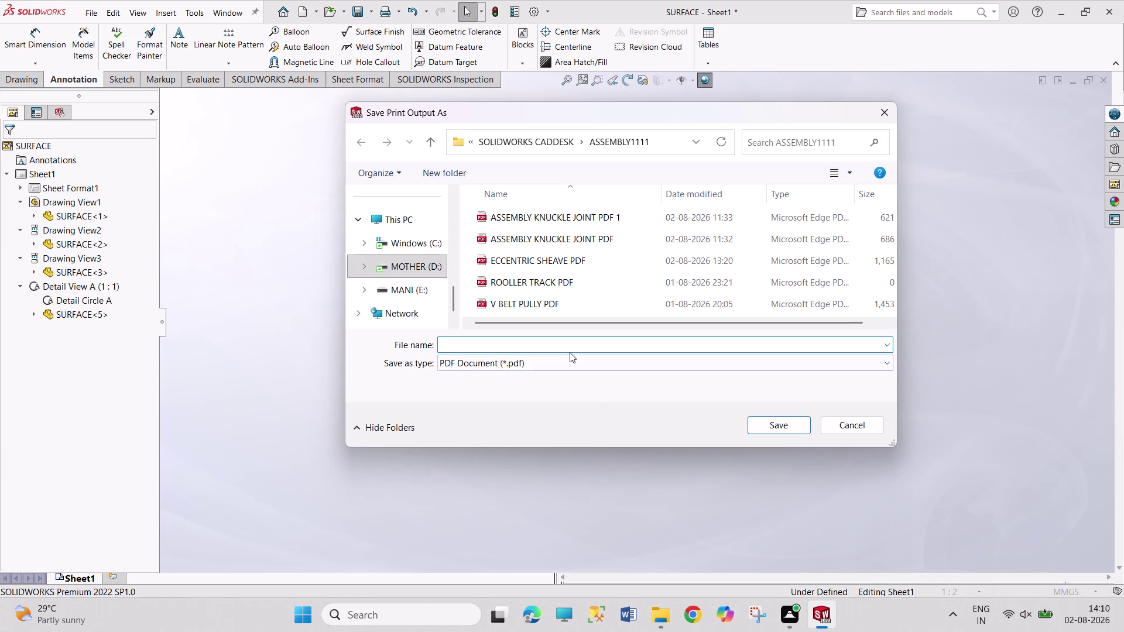
text(SURGA)
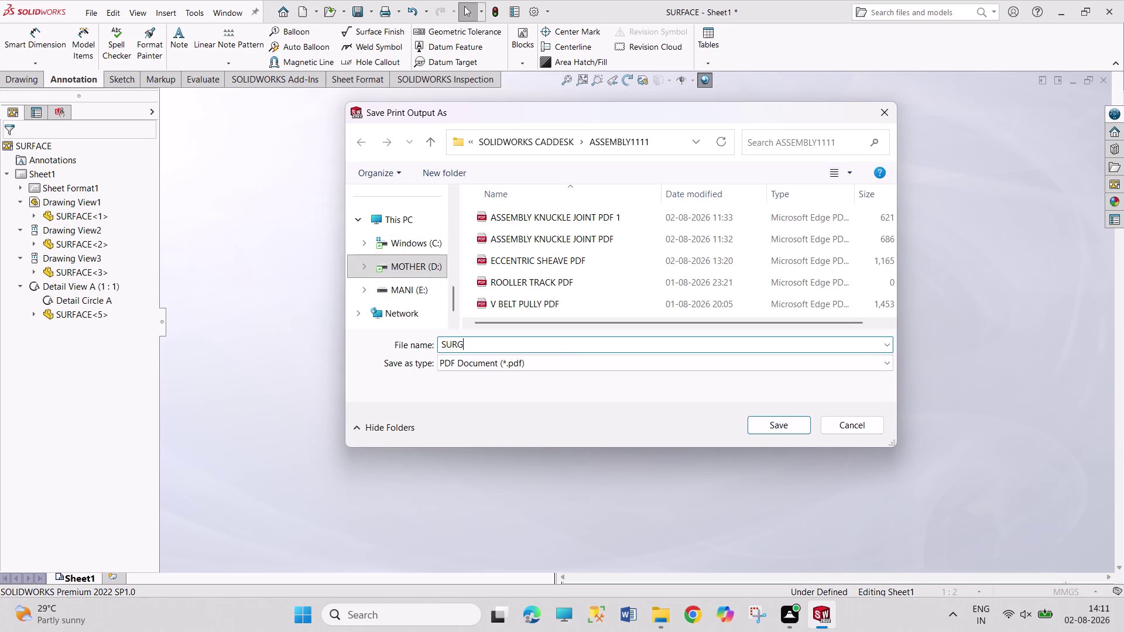
text(CE)
key(space)
text(PDF)
key(Return)
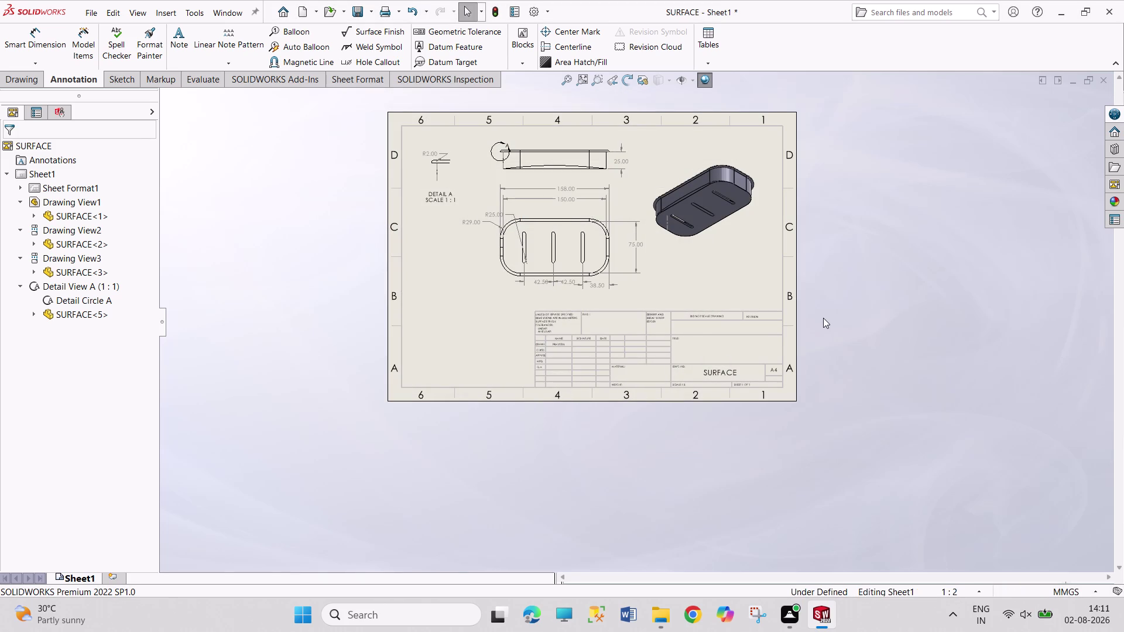
key(ctrl+s)
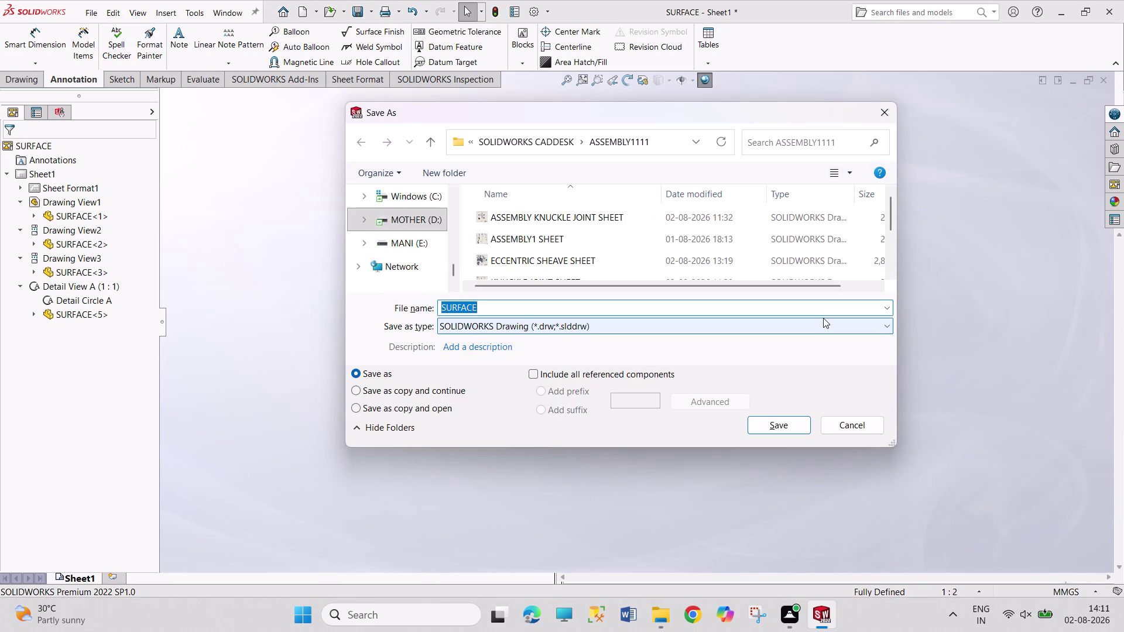
Enter 'SURFACE SHEET' as the drawing's file name and save.
text(SURFACE)
key(space)
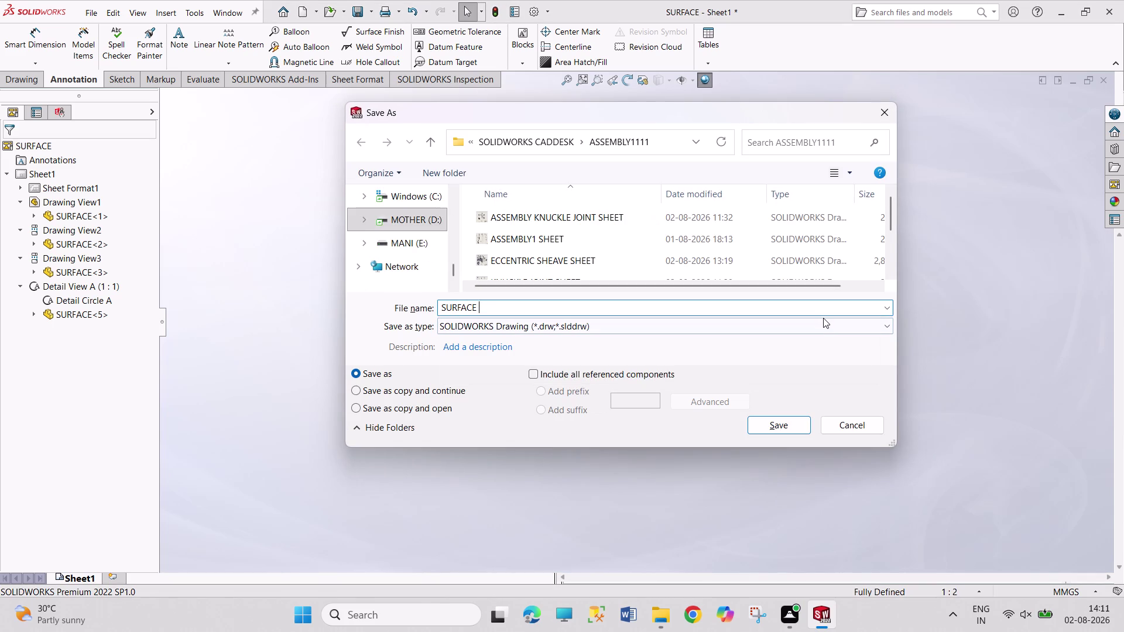
text(SHEET)
key(Return)
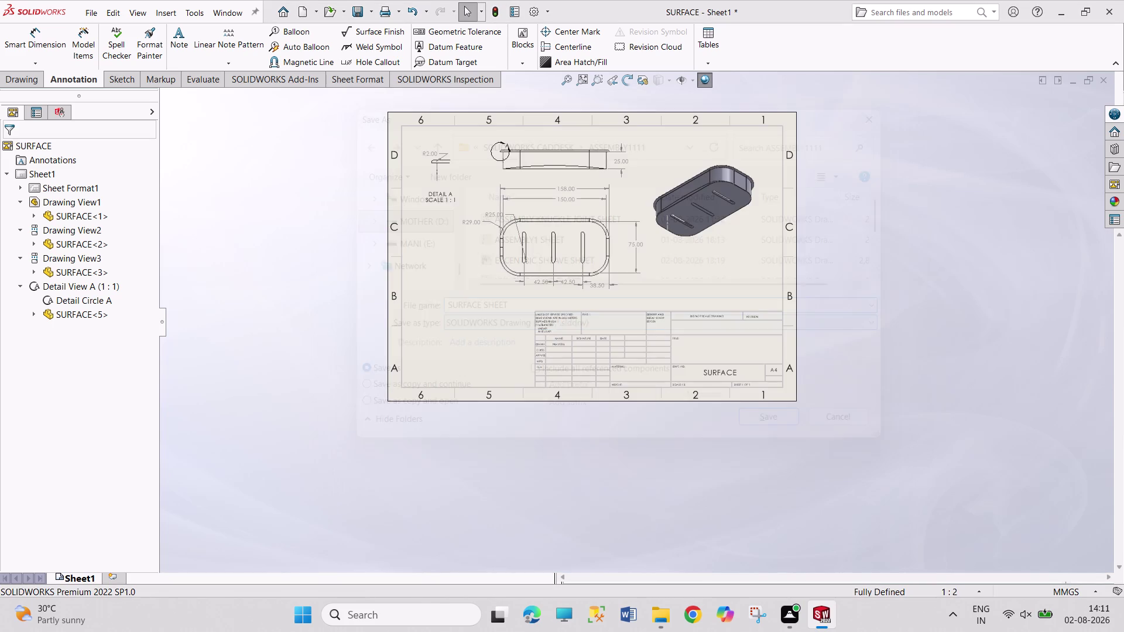